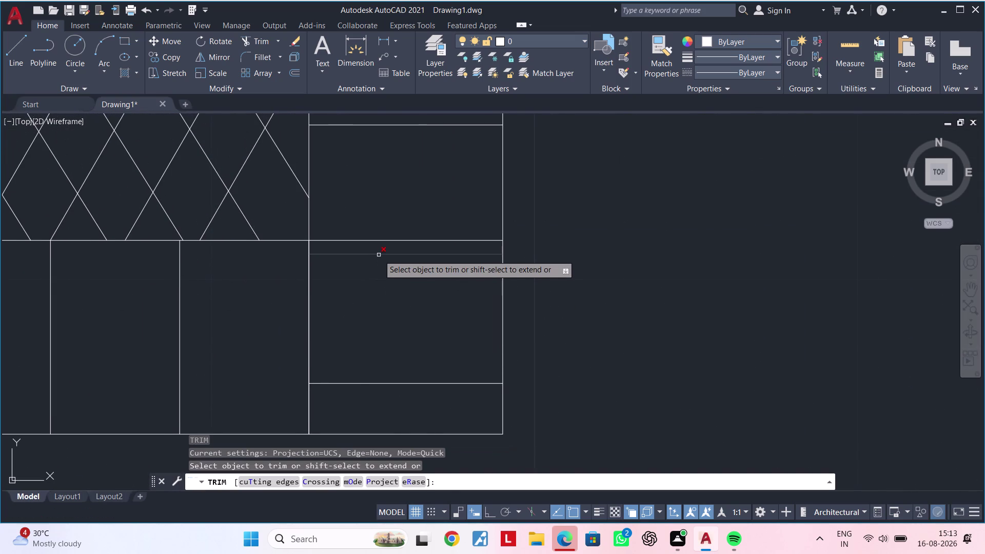
Cancel Trim, then select a stack of short horizontal lines and delete them.
click(379, 255)
scroll(down, 3)
middle_click(392, 308)
click(383, 320)
key(Escape)
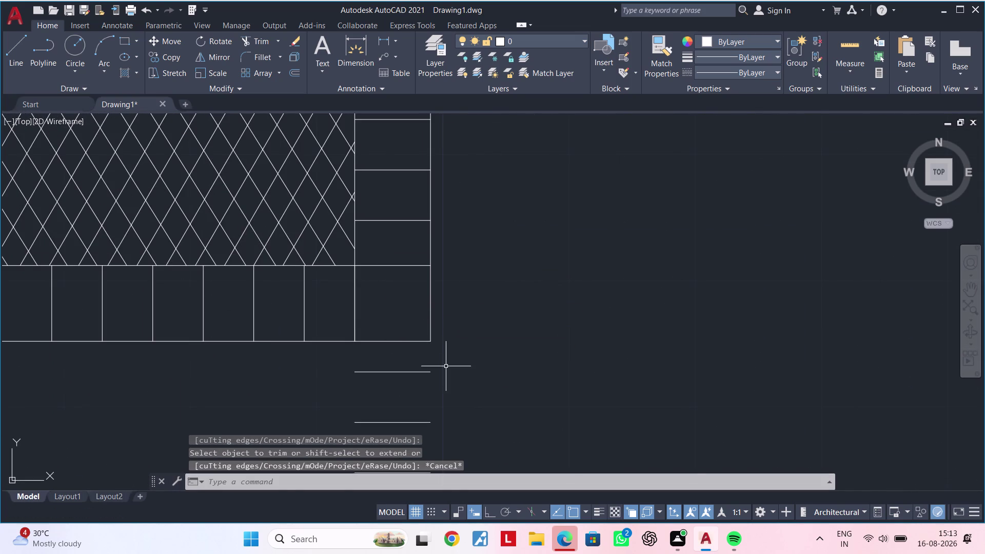
middle_drag(445, 367, 447, 311)
click(440, 318)
click(380, 425)
middle_drag(412, 360, 472, 319)
scroll(down, 3)
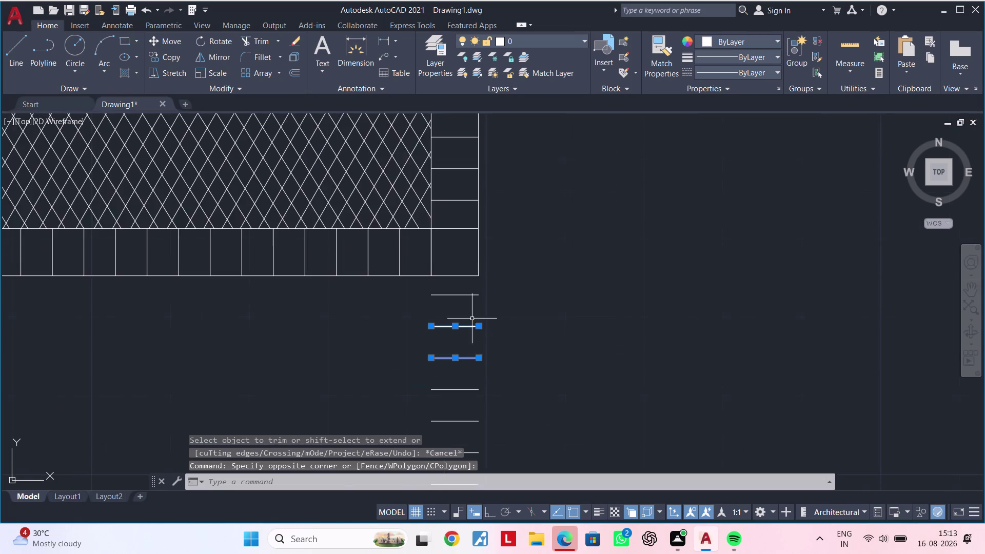
scroll(down, 3)
scroll(up, 3)
drag(493, 299, 489, 306)
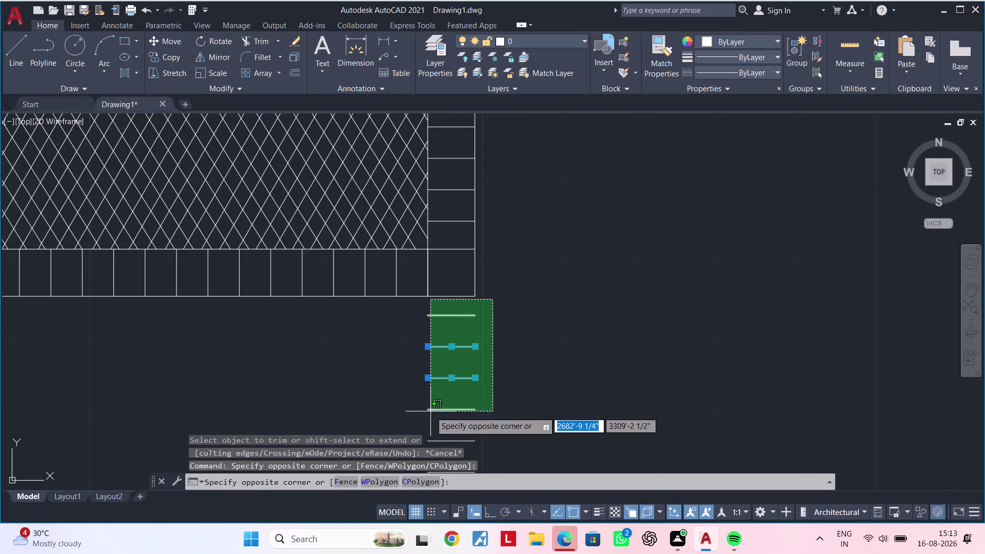
middle_drag(430, 411, 446, 242)
scroll(down, 3)
click(426, 364)
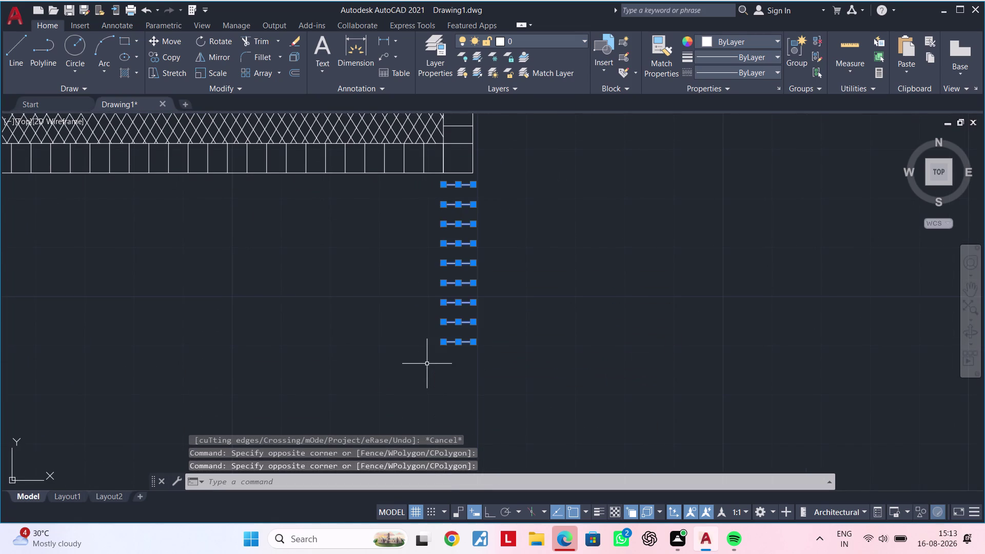
key(Delete)
Clear the selection and bring the right border strip into view.
scroll(down, 3)
middle_drag(457, 313, 487, 393)
middle_drag(495, 351, 533, 379)
key(Escape)
key(Escape)
middle_drag(542, 257, 592, 286)
key(Escape)
key(Escape)
key(Escape)
key(Escape)
key(Escape)
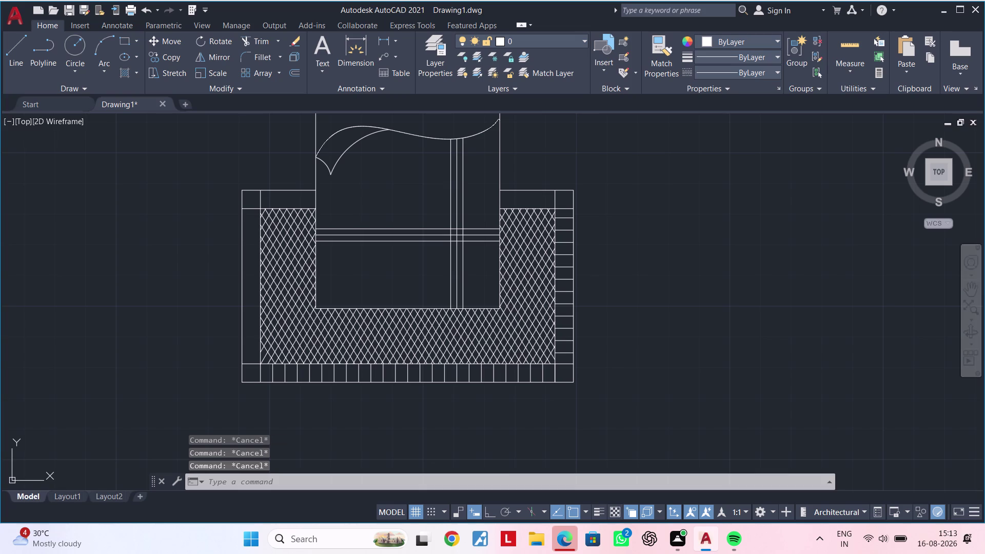
key(Escape)
middle_drag(601, 278, 603, 262)
key(Escape)
key(Escape)
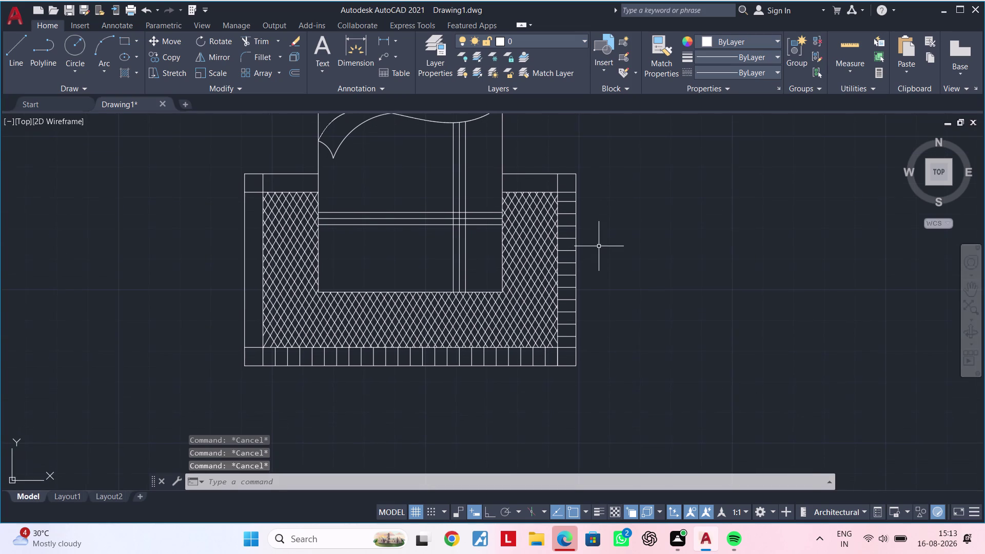
scroll(up, 3)
scroll(down, 3)
middle_drag(582, 255, 597, 254)
key(Escape)
key(Escape)
scroll(up, 3)
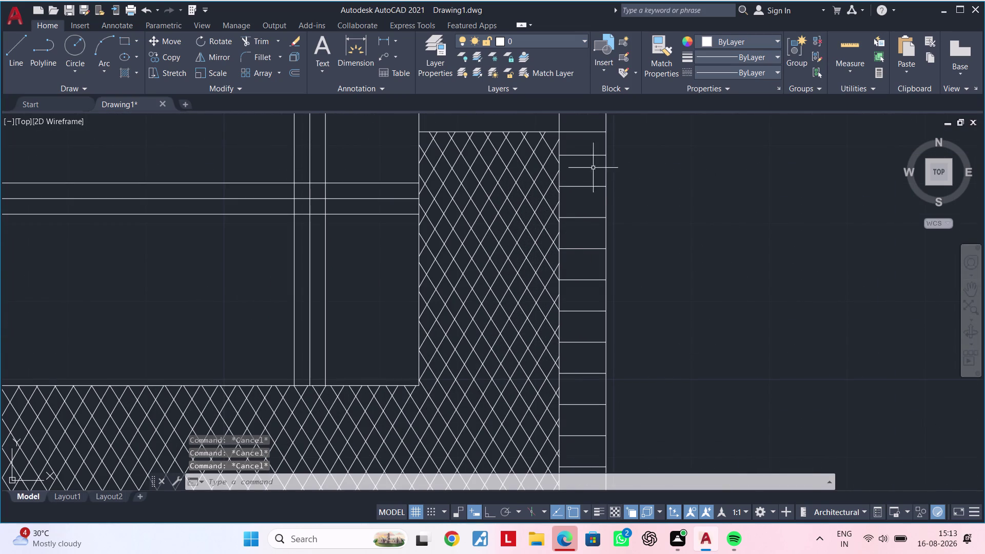
Window-select the twelve short lines in the right border strip and start MIRROR (MI).
click(593, 146)
scroll(down, 3)
middle_drag(583, 320, 587, 265)
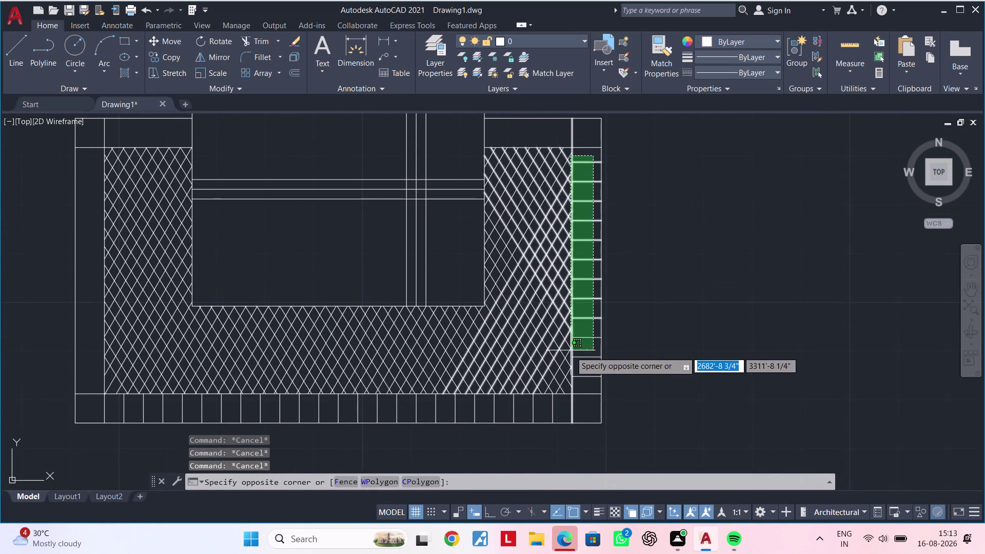
click(579, 384)
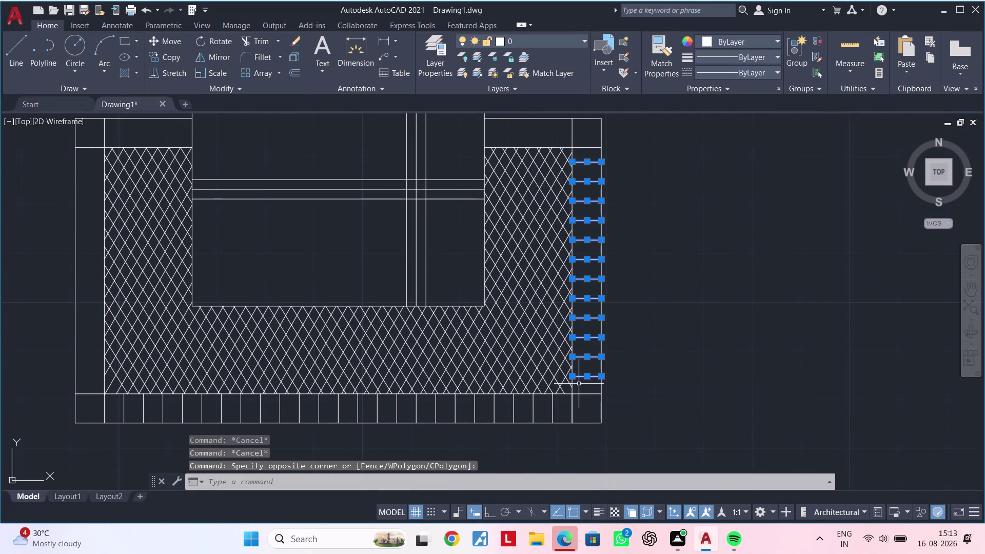
text(mi)
key(space)
scroll(down, 3)
middle_drag(376, 262, 430, 339)
middle_drag(405, 193, 406, 260)
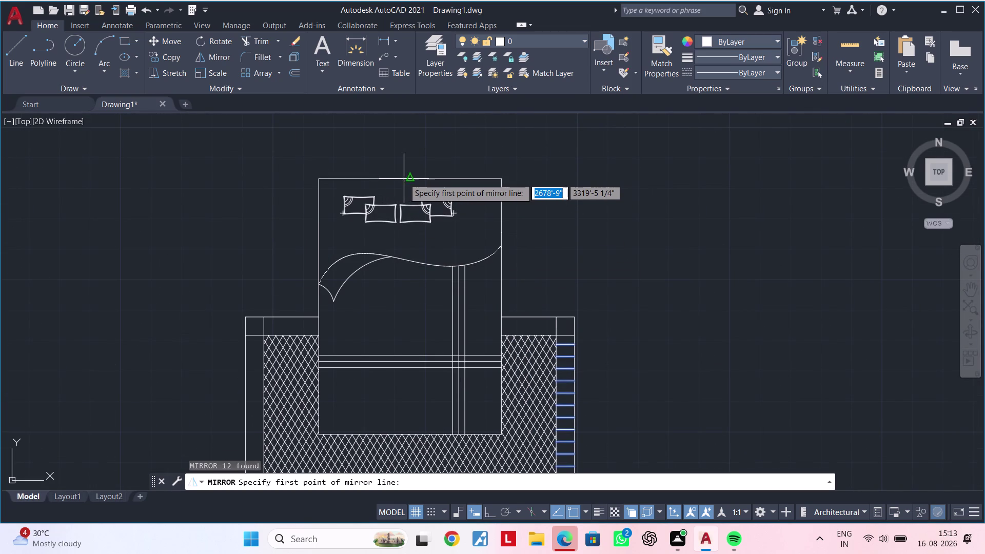
Try a vertical mirror axis from the bed's top centre with Ortho on, then undo and cancel.
click(410, 178)
scroll(down, 3)
middle_drag(419, 293, 411, 195)
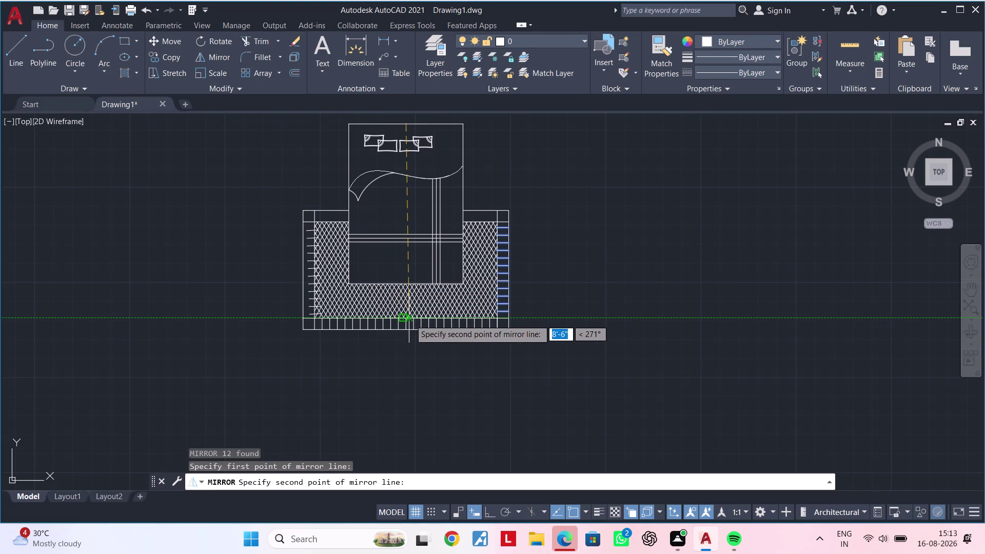
scroll(up, 3)
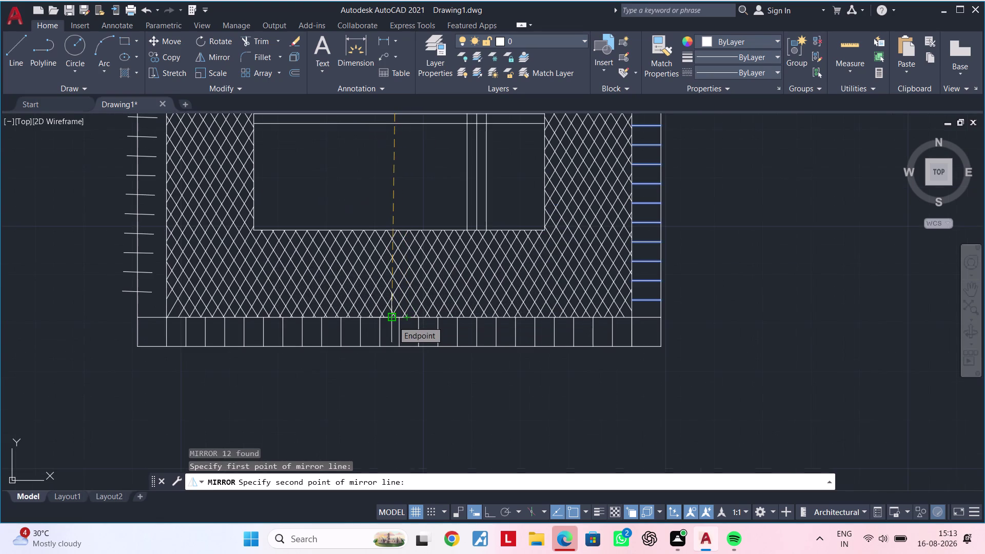
key(F8)
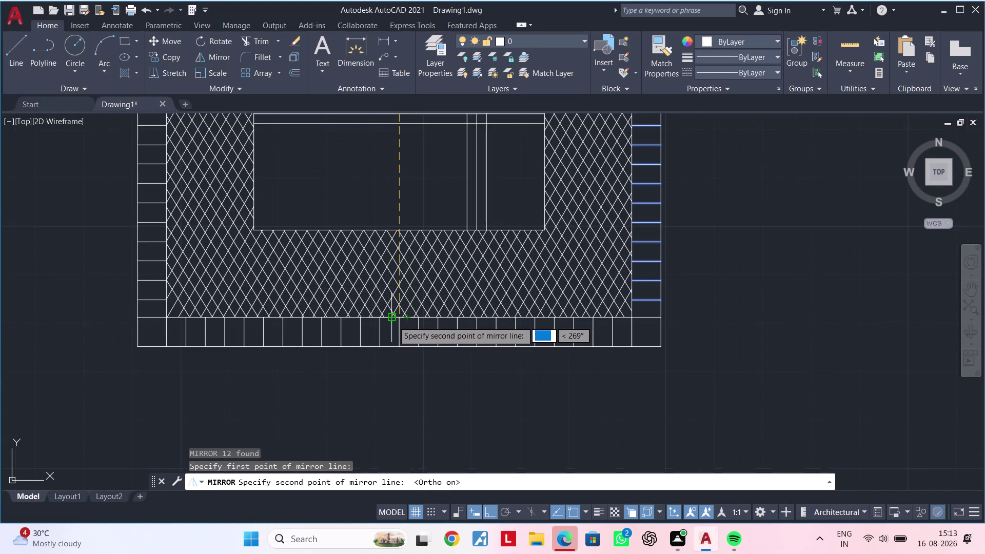
click(393, 321)
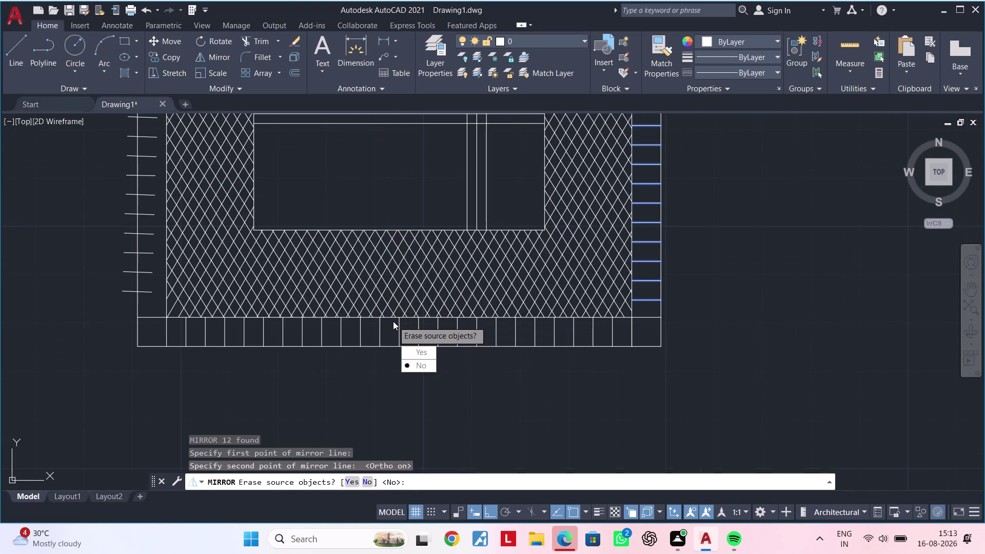
key(ctrl+z)
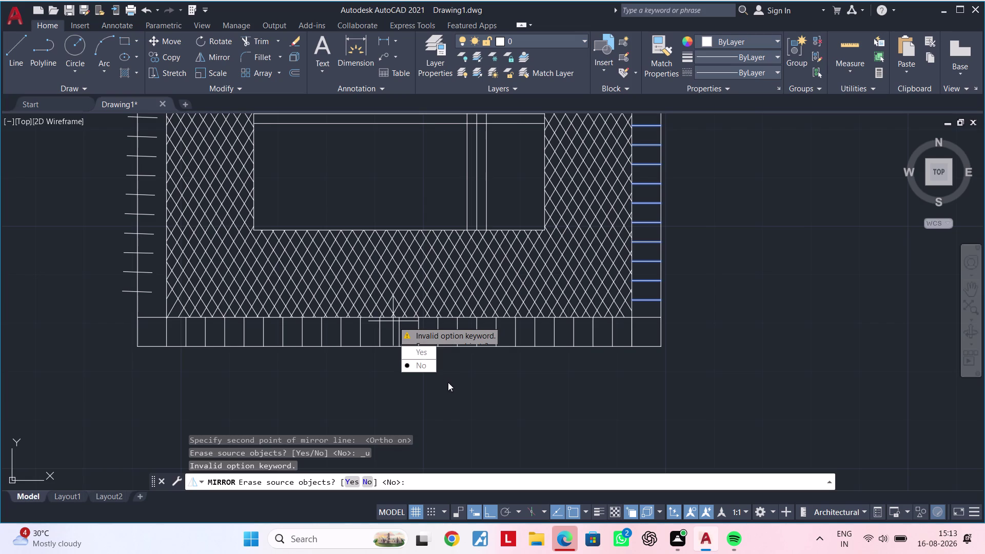
key(Escape)
key(Escape)
Reselect the right strip's short lines and restart MIRROR.
scroll(down, 3)
middle_drag(621, 315, 611, 348)
scroll(up, 3)
click(622, 350)
scroll(down, 3)
middle_drag(606, 193, 608, 213)
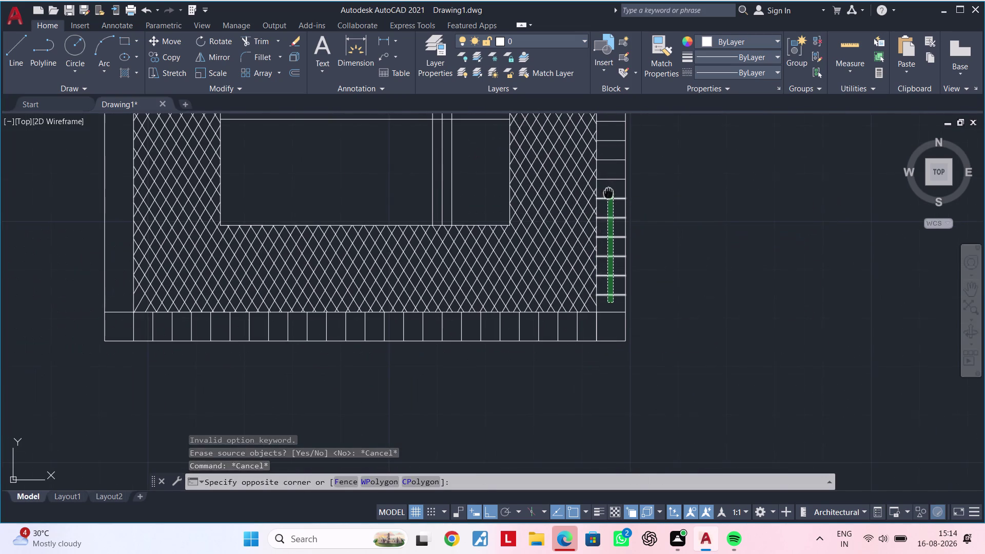
middle_drag(608, 214, 608, 315)
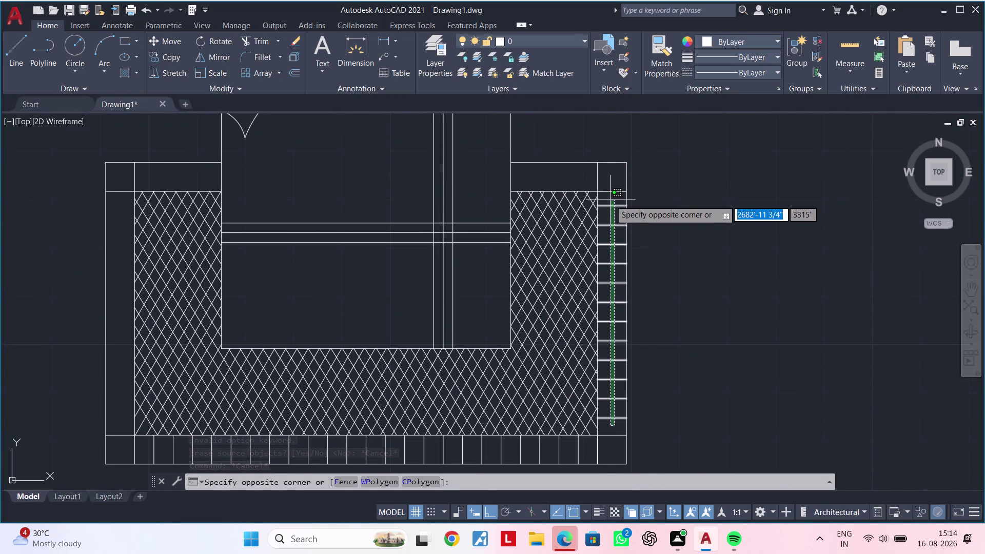
click(610, 200)
middle_click(610, 202)
text(m)
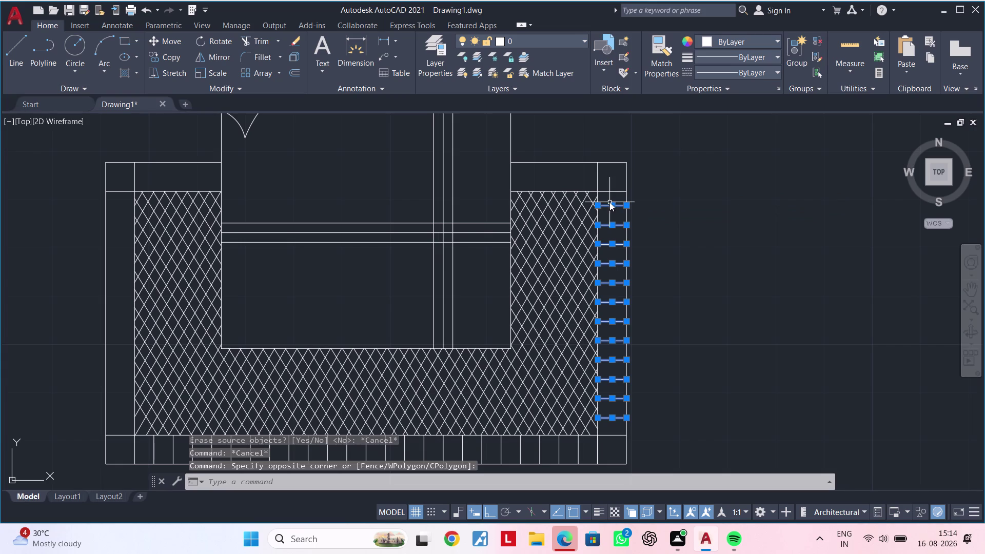
text(i)
key(space)
Set the mirror axis from the bed's top centre straight down to the border's centre.
scroll(down, 3)
middle_drag(363, 187, 381, 251)
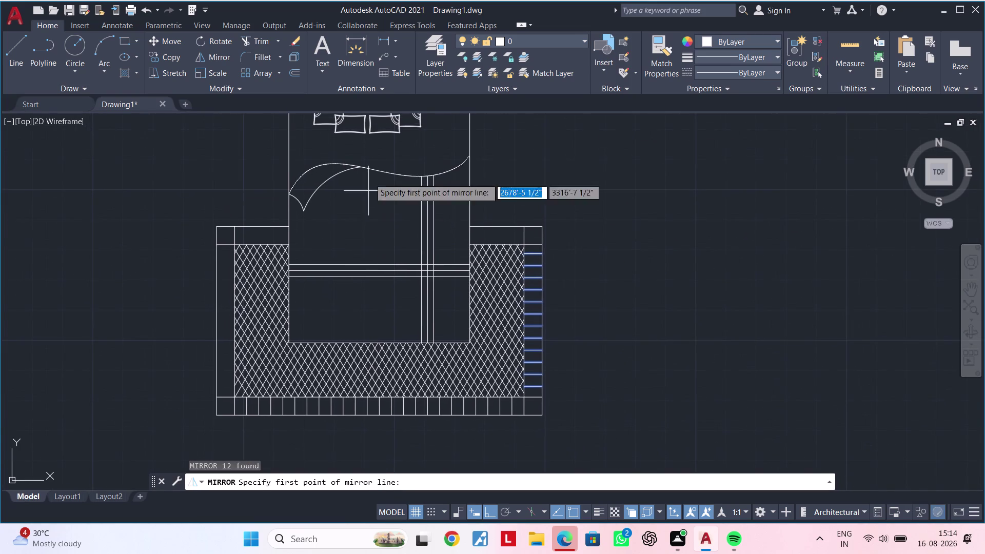
middle_drag(379, 175, 384, 256)
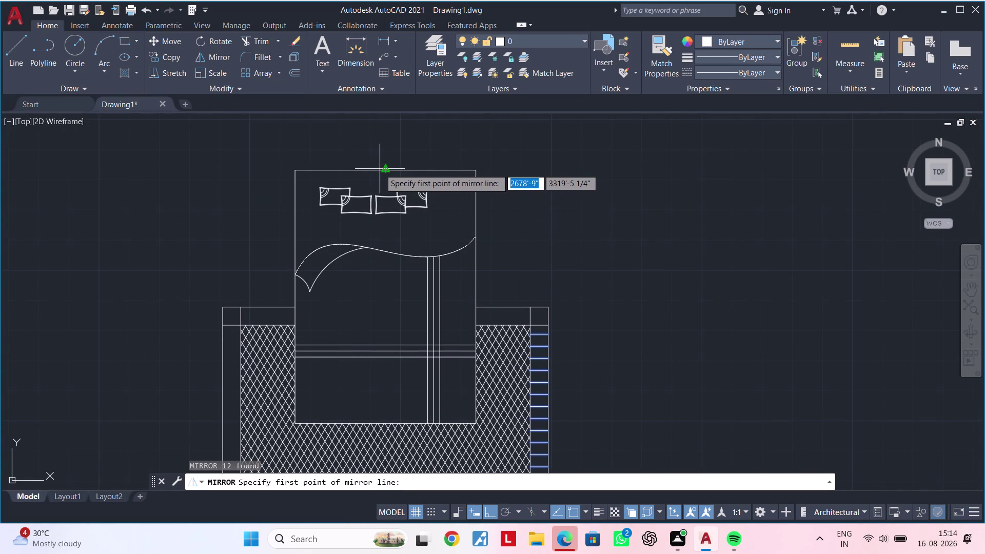
click(385, 169)
middle_drag(375, 248, 394, 84)
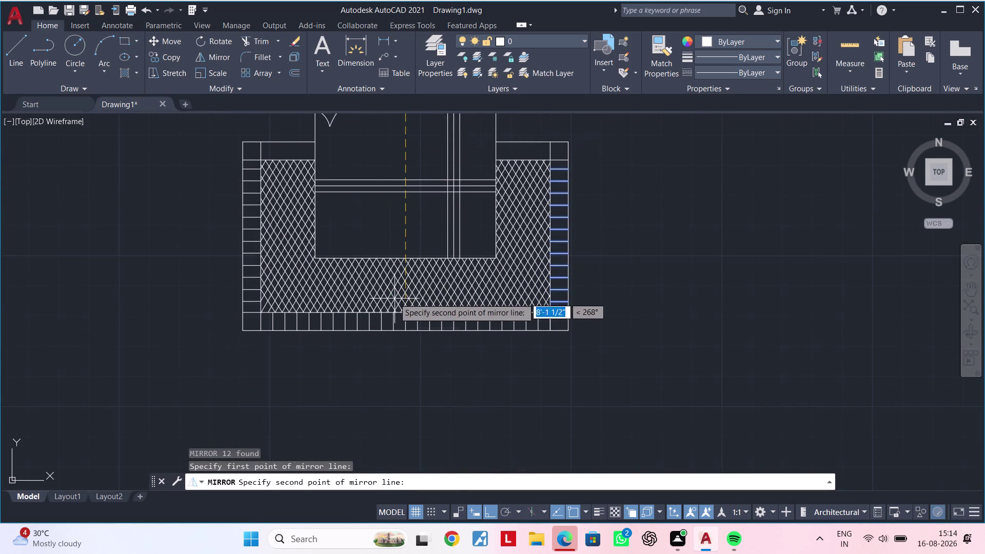
scroll(up, 3)
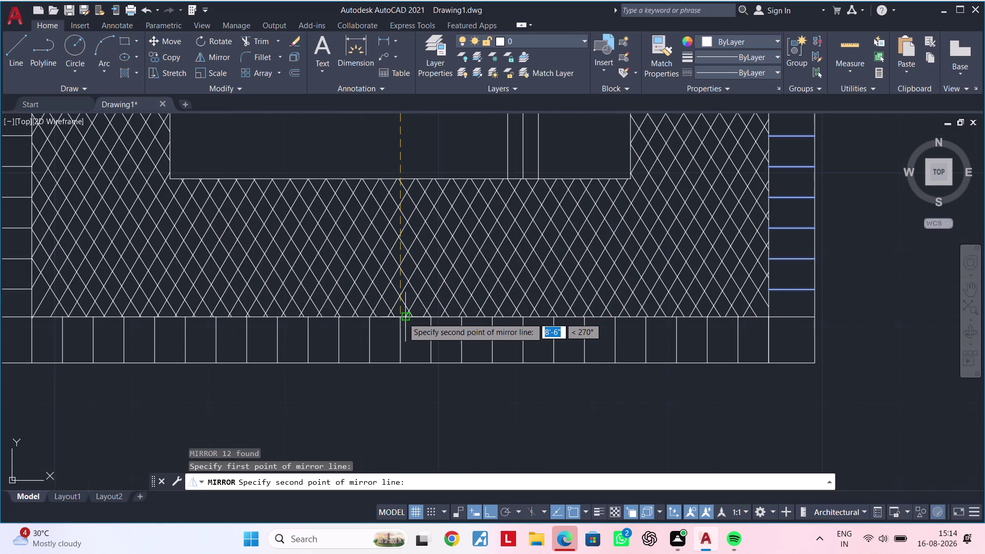
click(397, 319)
scroll(down, 3)
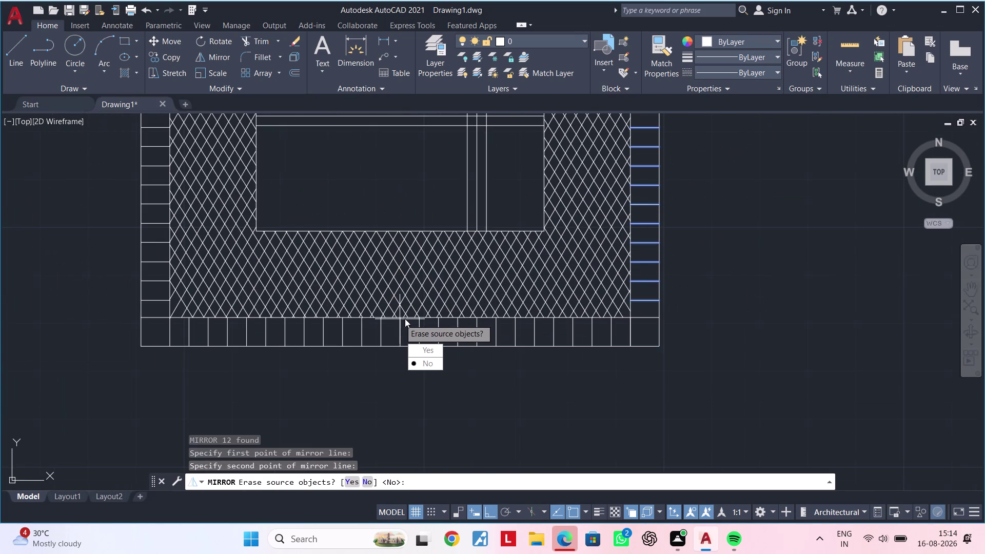
drag(426, 368, 397, 319)
scroll(down, 3)
scroll(up, 3)
middle_drag(429, 382, 554, 382)
Keep the original lines when finishing the mirror, then clear any active command.
key(Escape)
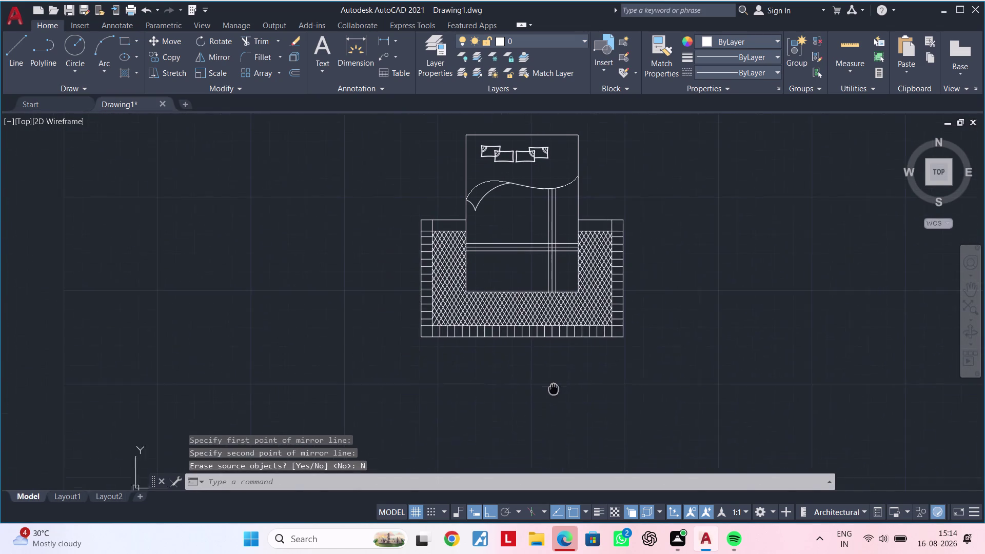
middle_drag(554, 383, 554, 380)
key(Escape)
key(Escape)
key(Escape)
middle_drag(577, 375, 515, 386)
key(Escape)
key(Escape)
scroll(up, 3)
middle_drag(472, 363, 497, 359)
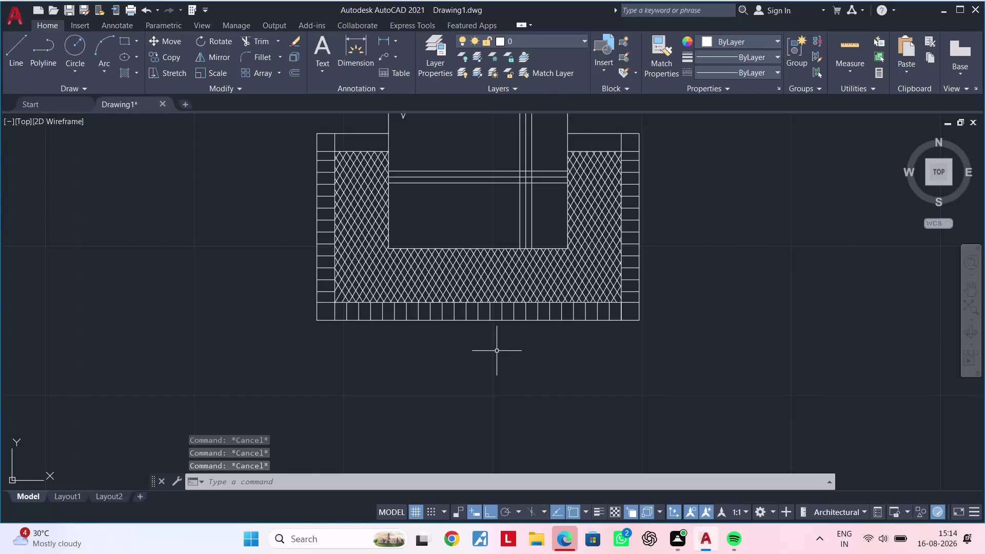
Bring the lower corner of the left border strip into view and clear active commands.
scroll(up, 3)
middle_drag(318, 293, 397, 326)
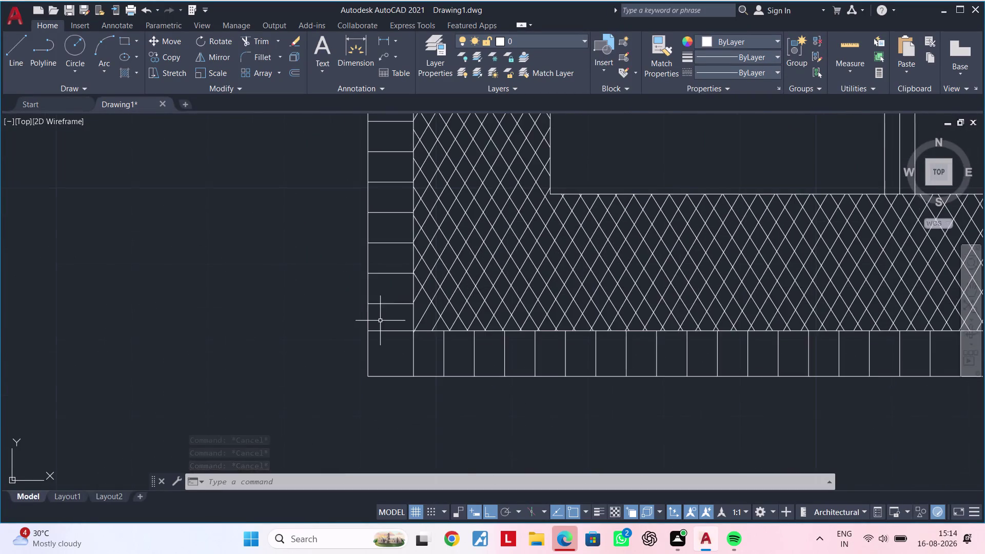
scroll(up, 3)
middle_drag(405, 318, 384, 351)
key(Escape)
key(Escape)
key(Escape)
Draw a short horizontal line inside a left border cell.
key(l)
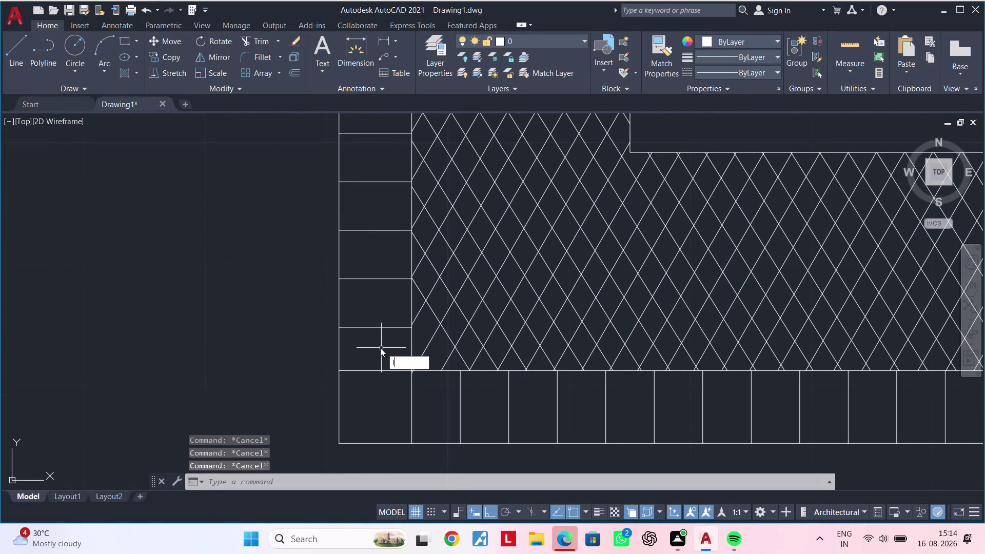
key(space)
scroll(up, 3)
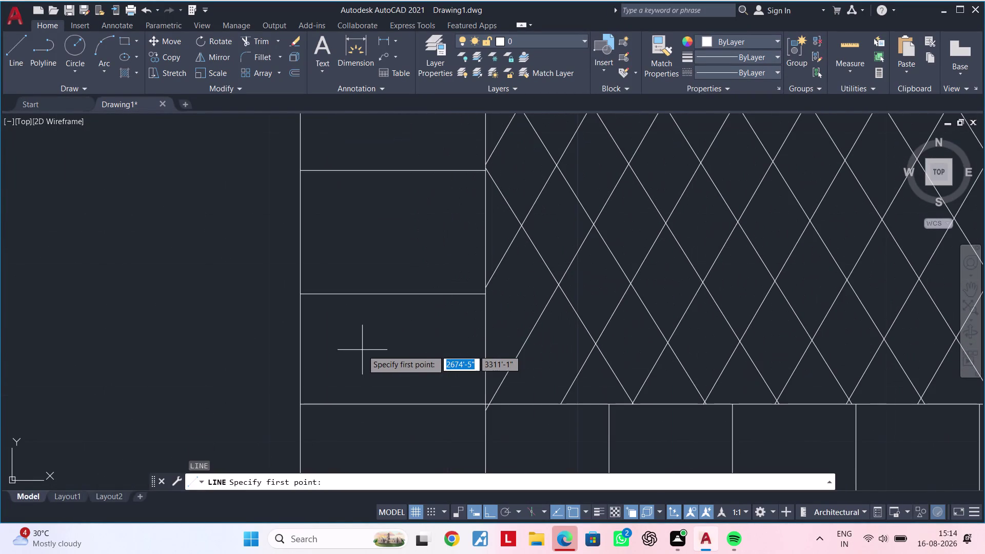
click(350, 349)
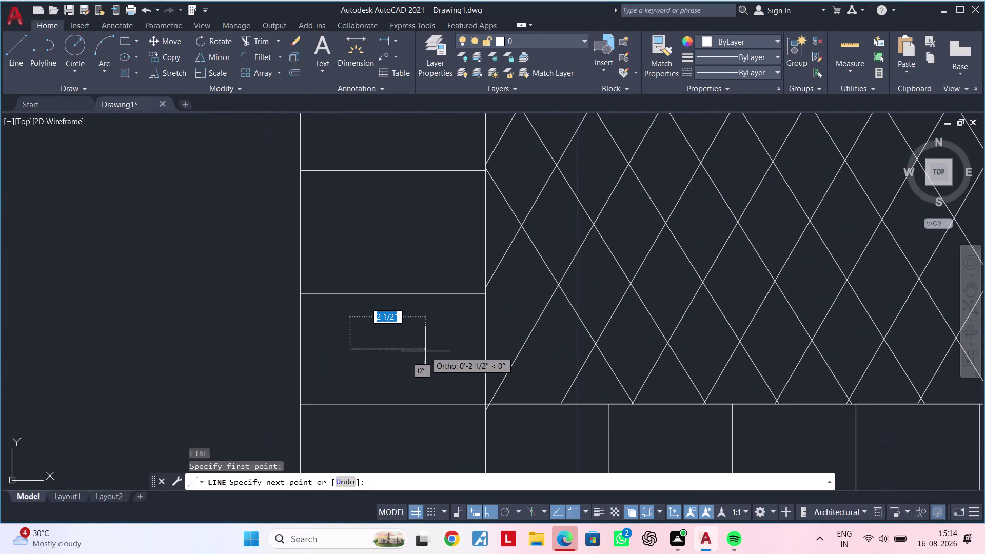
click(431, 351)
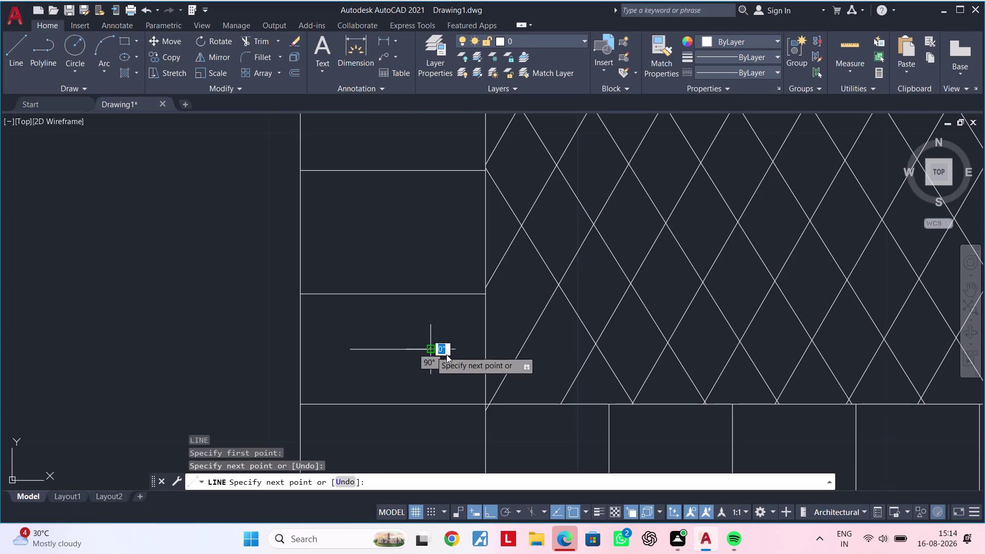
key(Escape)
key(Escape)
Select the new short line and start Copy (CO).
middle_drag(431, 364, 431, 376)
key(Escape)
key(Escape)
click(408, 361)
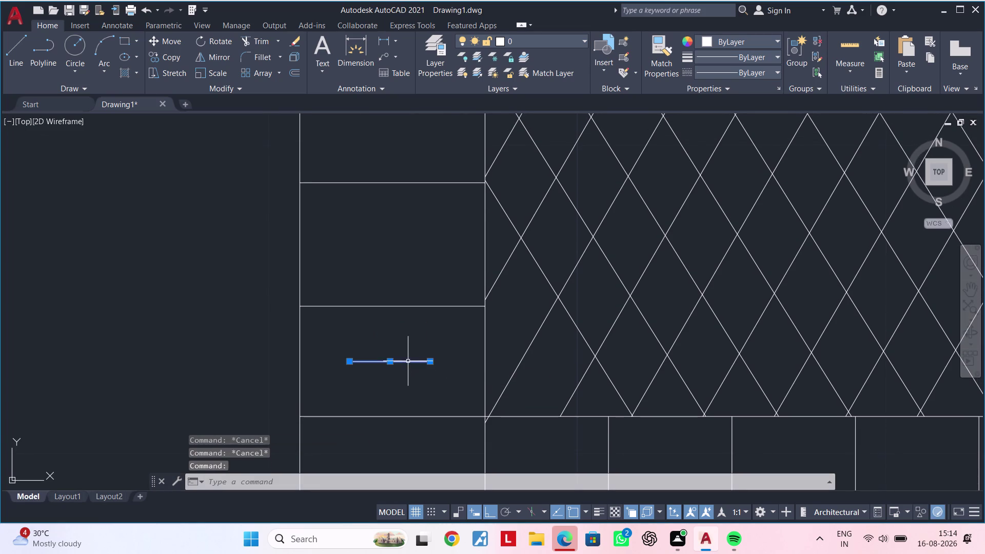
text(co)
key(space)
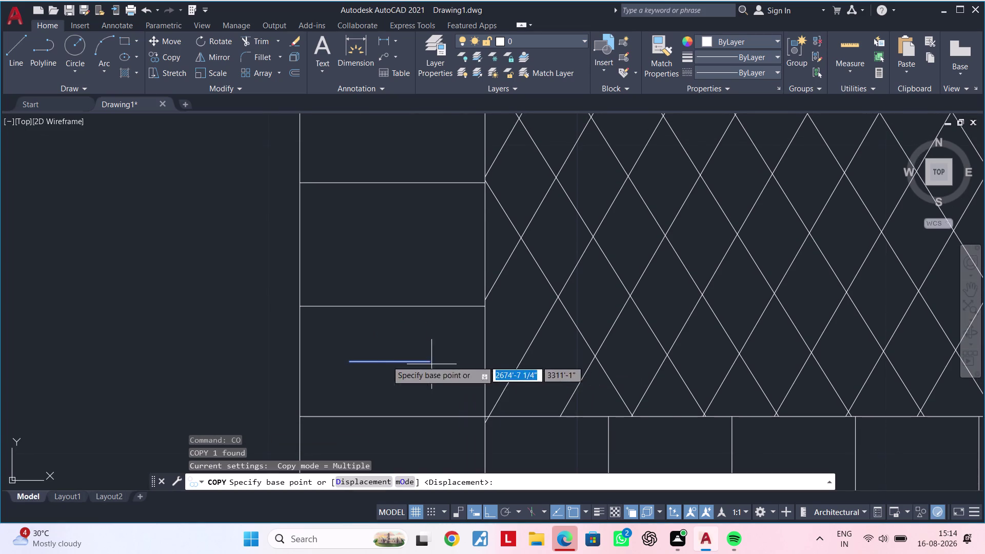
Cancel the first attempt, reselect the short horizontal line and start a multiple copy from the compartment edge.
click(301, 363)
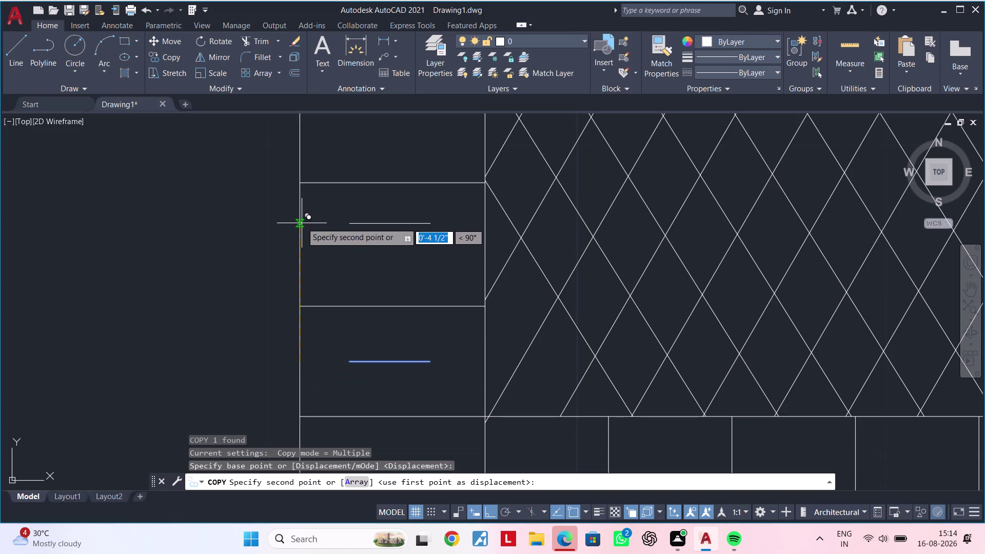
key(Escape)
key(Escape)
click(452, 348)
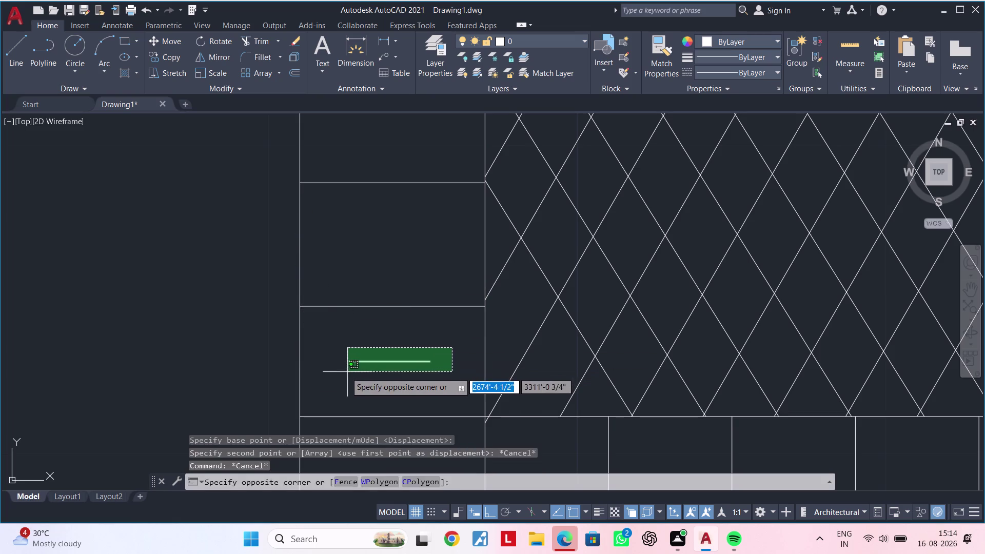
click(339, 373)
text(co)
key(space)
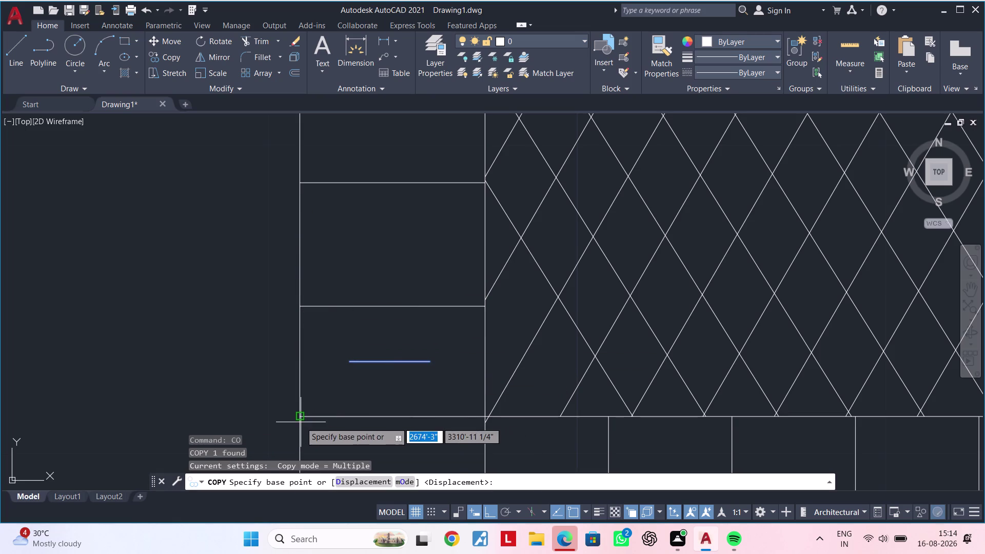
click(300, 418)
Copy the short line into the first compartments along the left storage strip.
click(300, 306)
middle_drag(307, 262, 307, 275)
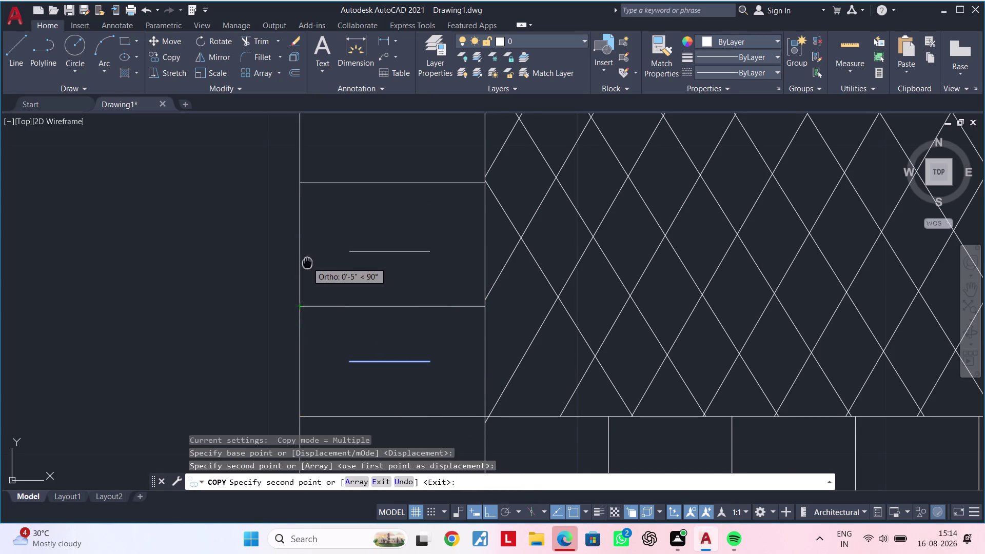
middle_drag(307, 274, 299, 391)
click(292, 308)
scroll(down, 3)
middle_drag(291, 270, 291, 277)
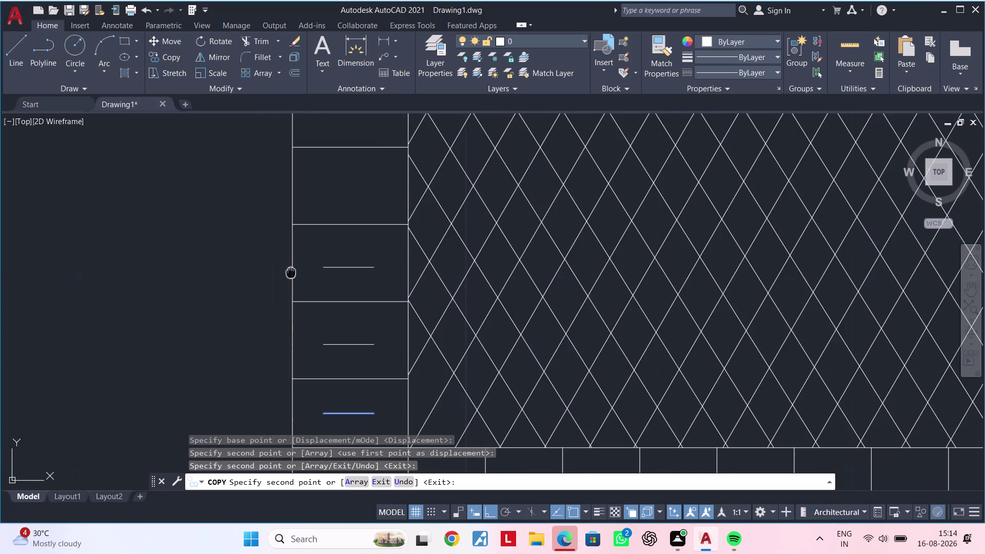
middle_drag(291, 277, 297, 347)
click(296, 302)
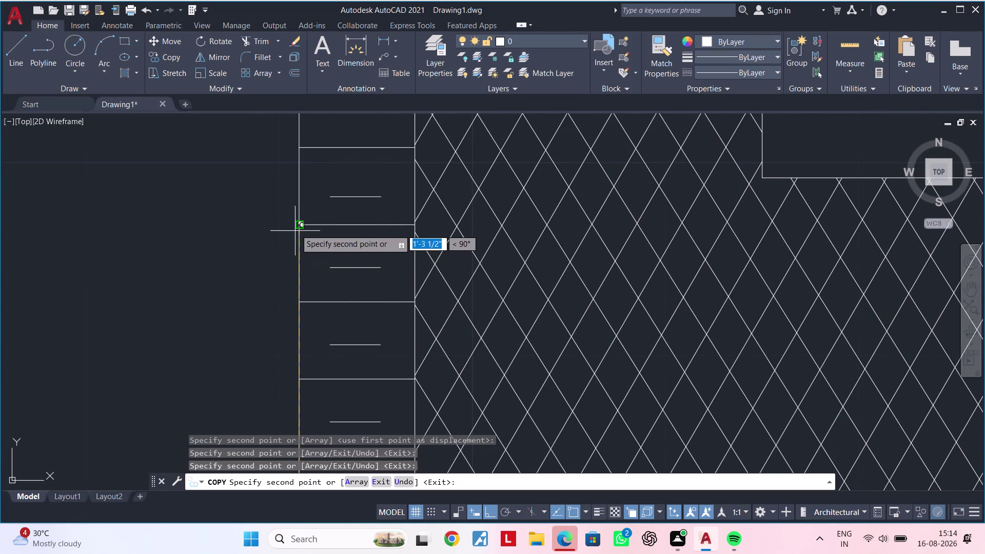
click(295, 227)
middle_drag(314, 240, 307, 381)
click(292, 287)
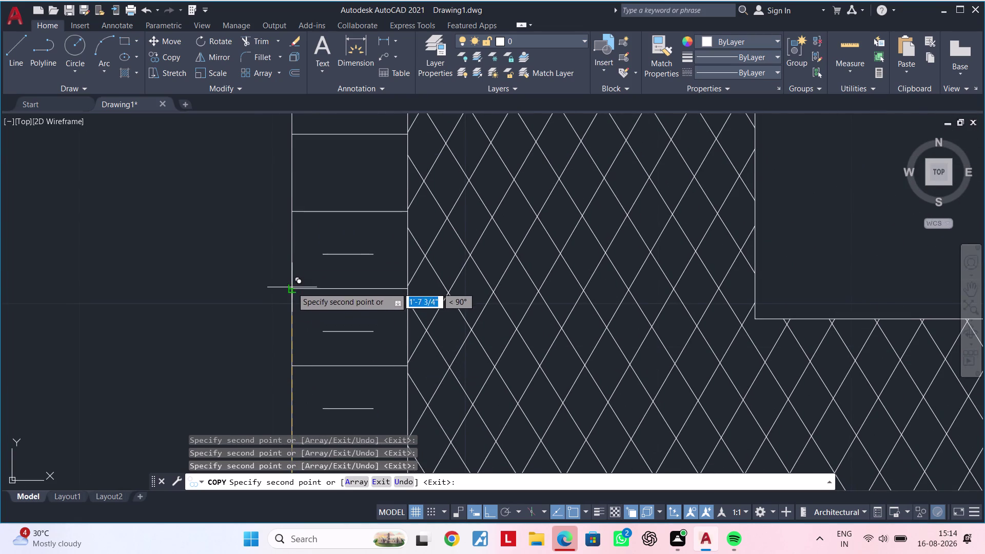
click(292, 213)
Continue the copies up the left strip through its top compartment.
middle_drag(312, 203, 296, 377)
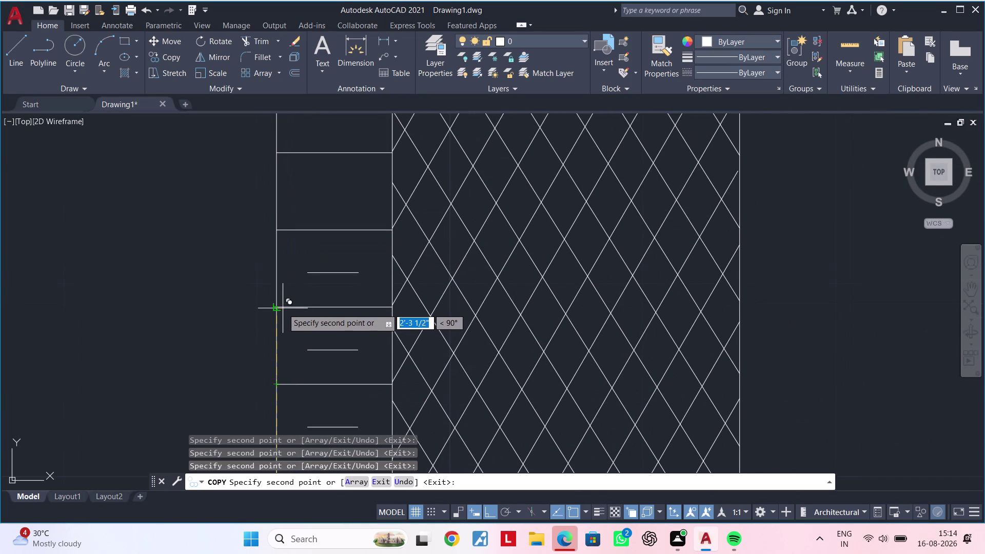
click(277, 305)
click(274, 230)
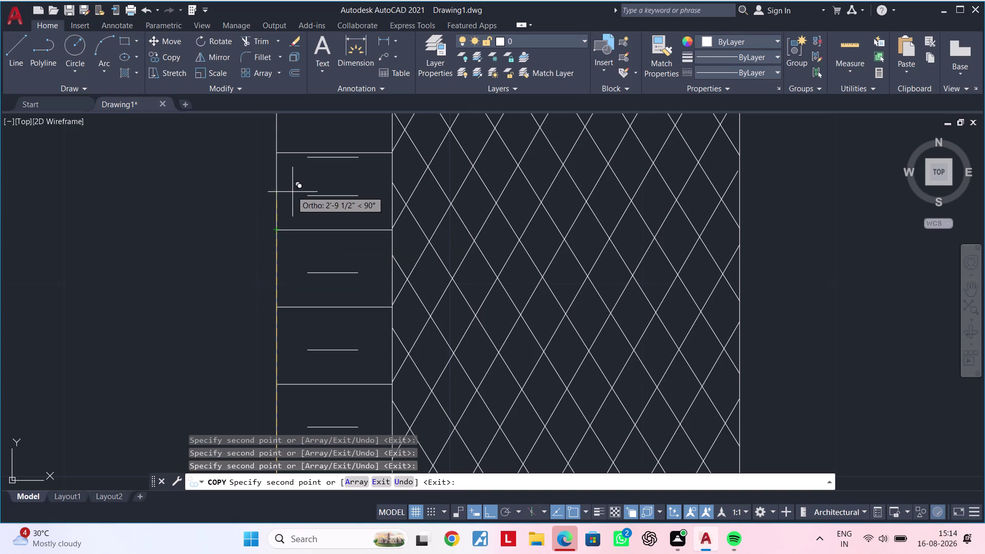
middle_drag(291, 195, 280, 344)
click(266, 297)
middle_drag(278, 275, 278, 352)
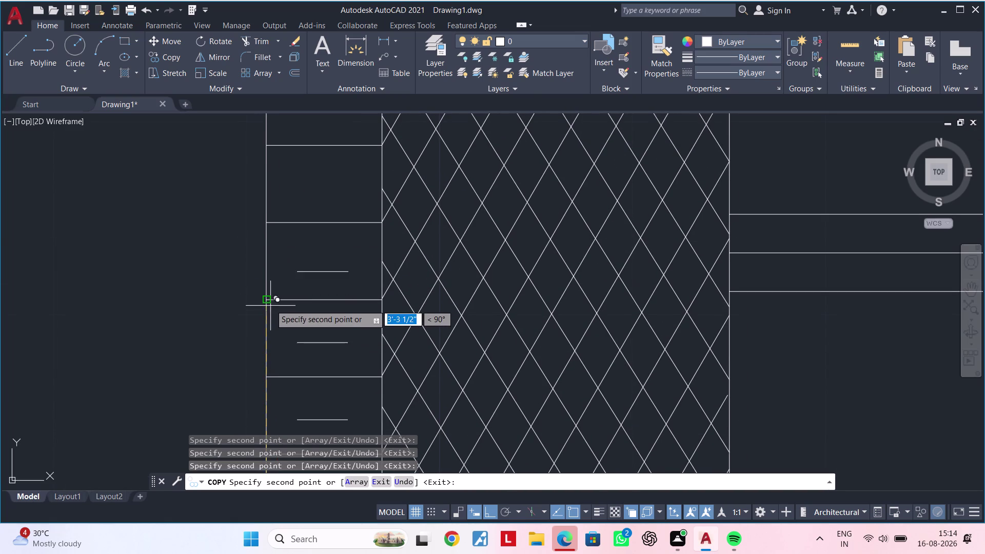
click(269, 302)
click(264, 226)
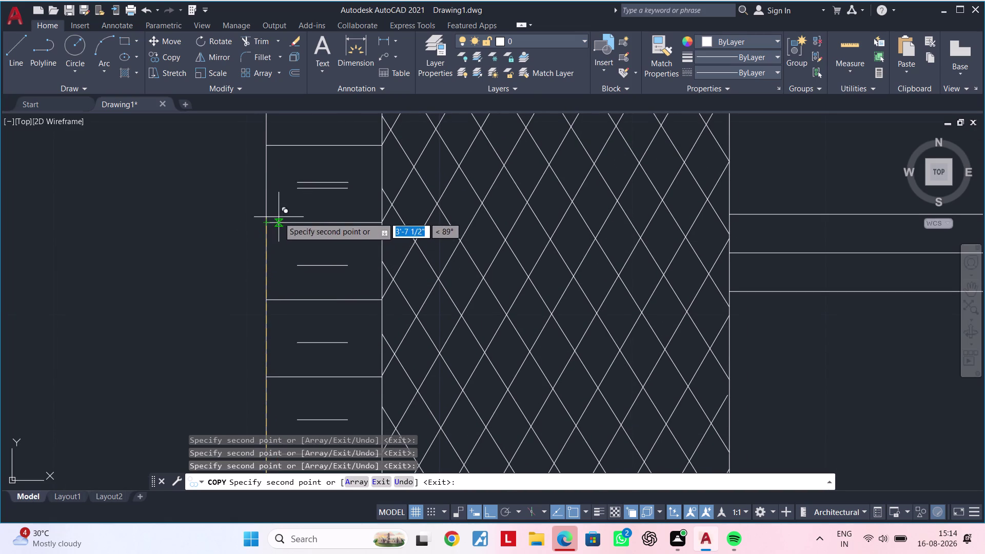
middle_drag(279, 222, 262, 384)
click(252, 308)
scroll(down, 3)
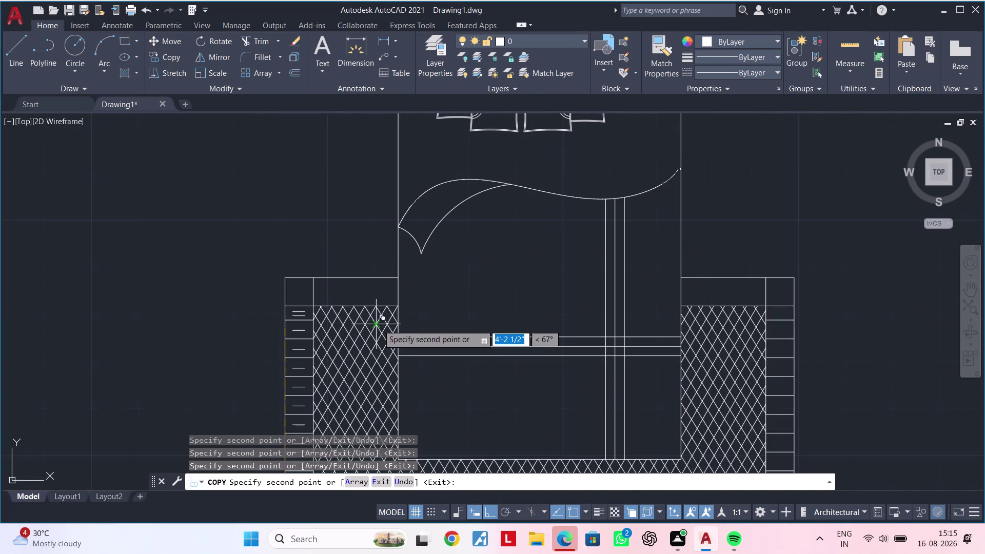
Turn Ortho off and copy the line into the first right-strip compartments.
middle_drag(463, 333, 160, 280)
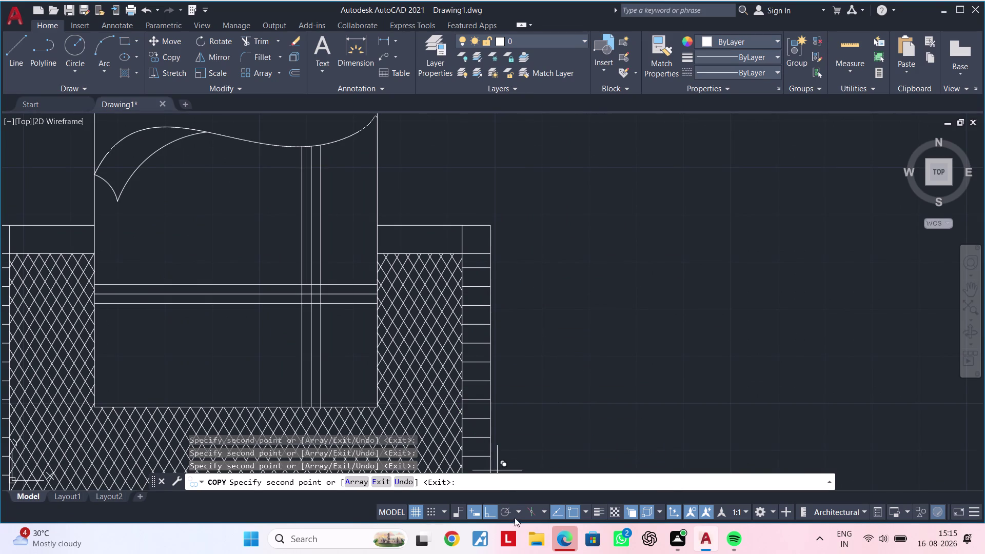
click(490, 516)
scroll(up, 3)
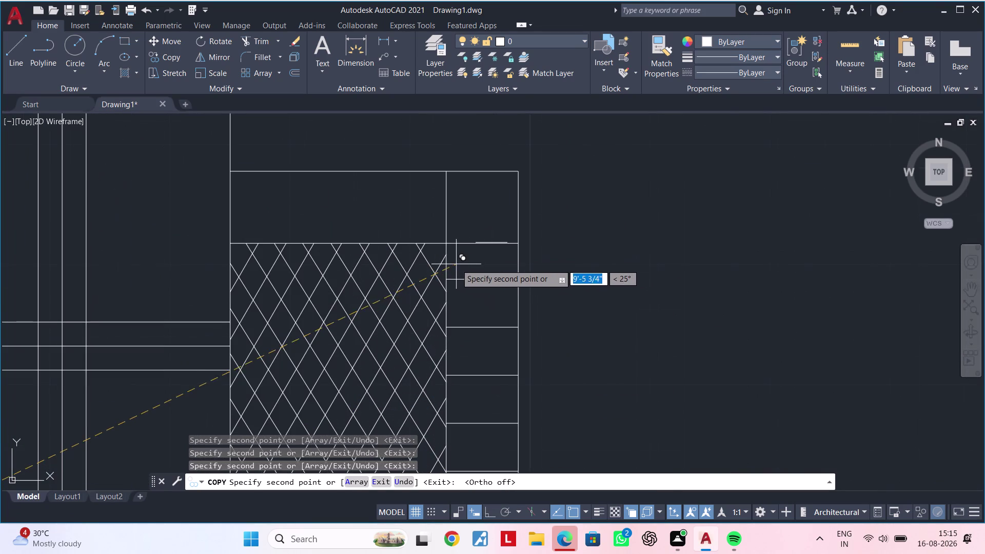
click(447, 279)
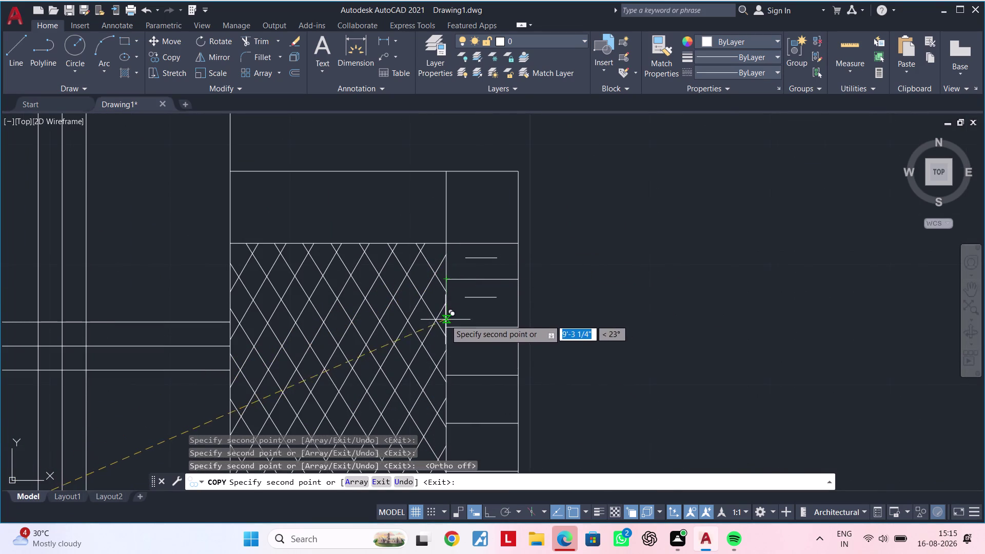
scroll(up, 3)
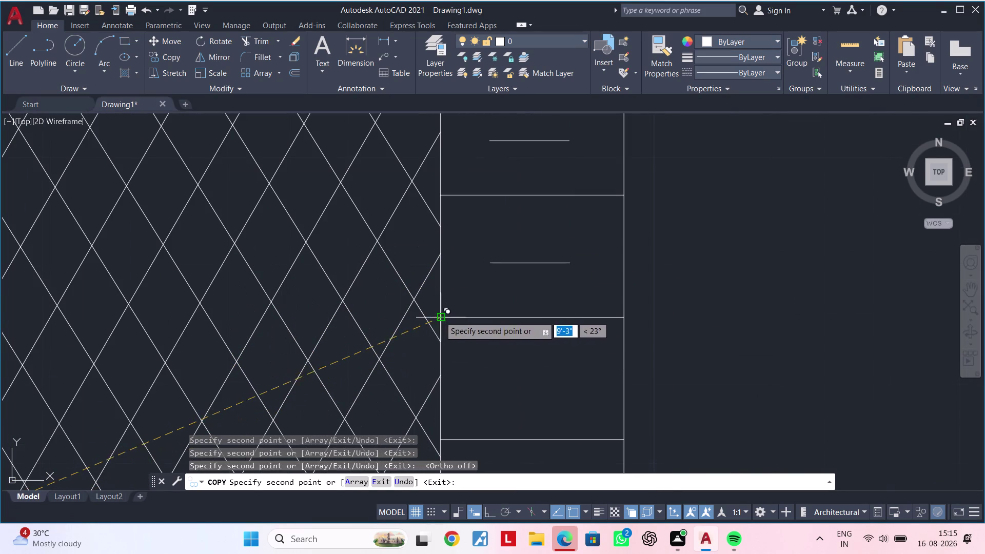
click(439, 316)
scroll(down, 3)
middle_drag(463, 373, 453, 234)
click(441, 287)
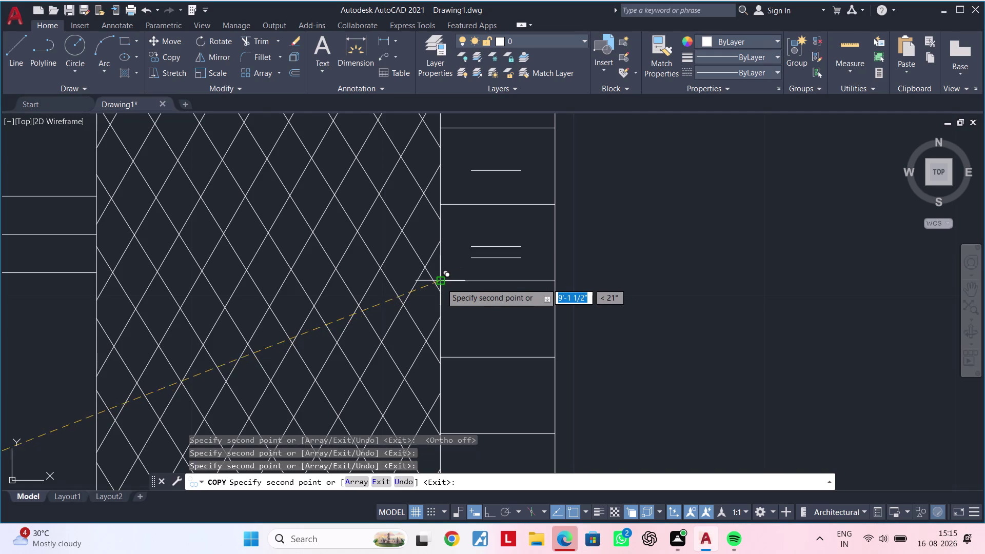
middle_drag(459, 329, 458, 288)
scroll(up, 3)
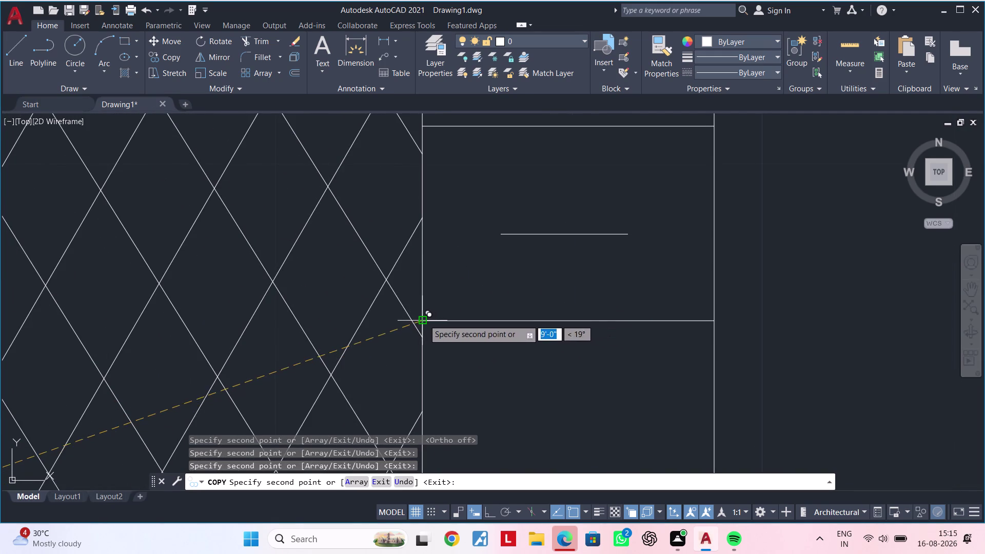
click(424, 319)
scroll(down, 3)
middle_drag(450, 375, 446, 204)
click(433, 296)
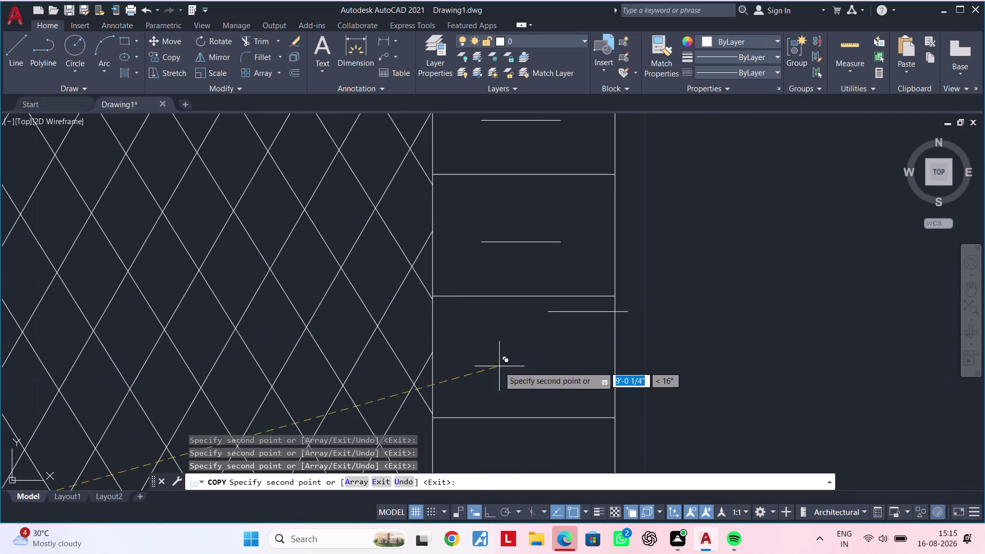
Fill the remaining right-strip compartments down to the lowest one.
middle_drag(493, 359, 453, 189)
scroll(up, 3)
click(396, 242)
scroll(down, 3)
middle_click(500, 110)
scroll(up, 3)
middle_drag(476, 390, 474, 196)
click(435, 208)
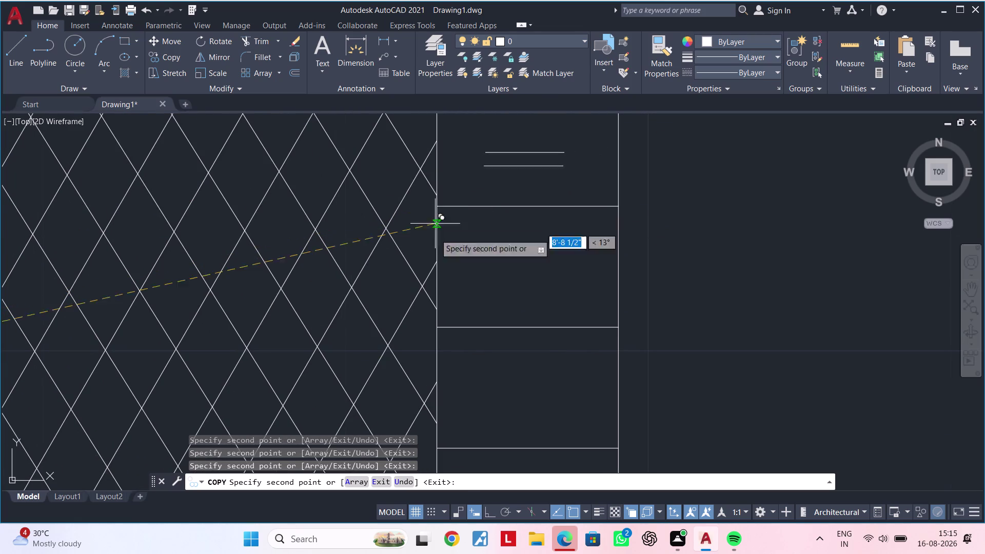
click(435, 332)
scroll(down, 3)
middle_drag(501, 331, 497, 83)
scroll(up, 3)
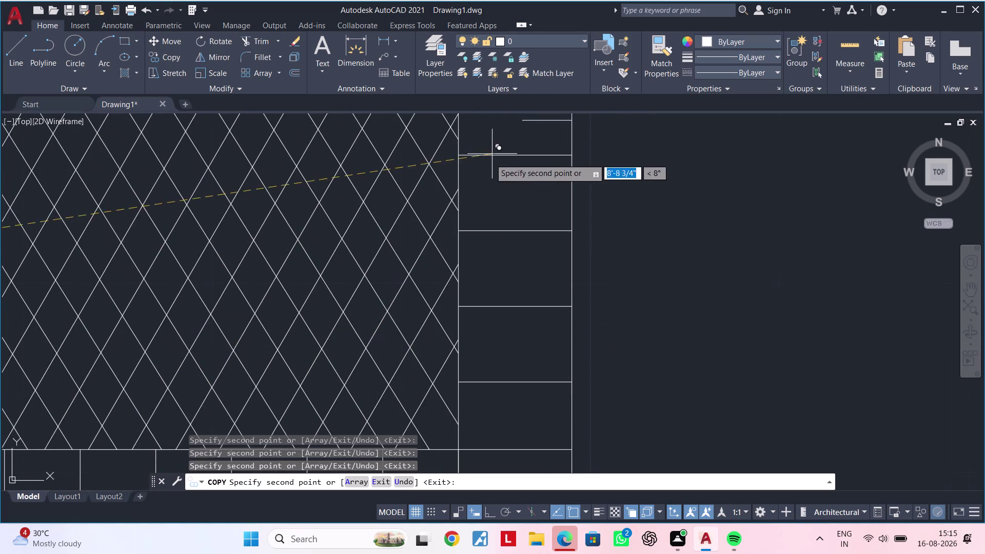
middle_drag(480, 145, 437, 330)
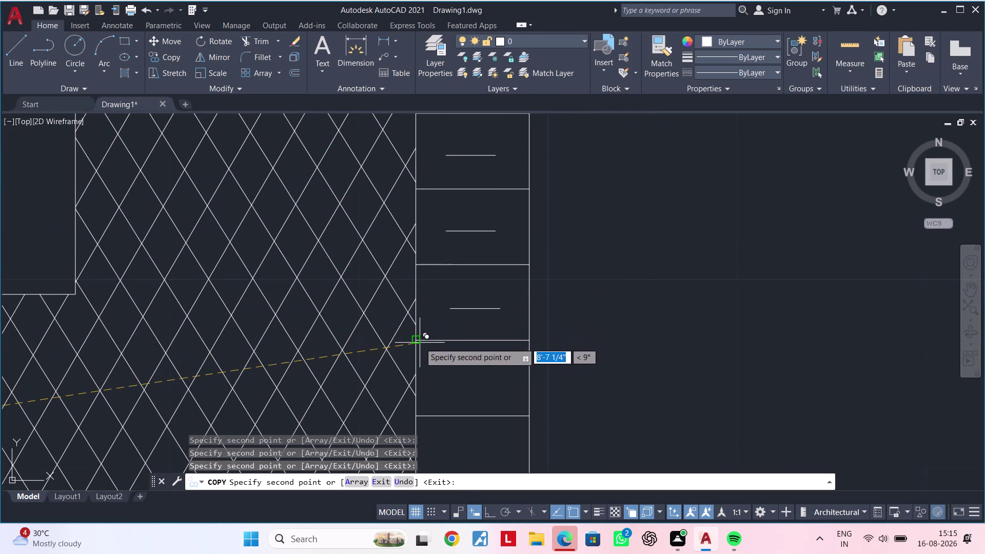
click(416, 341)
middle_drag(451, 343, 488, 161)
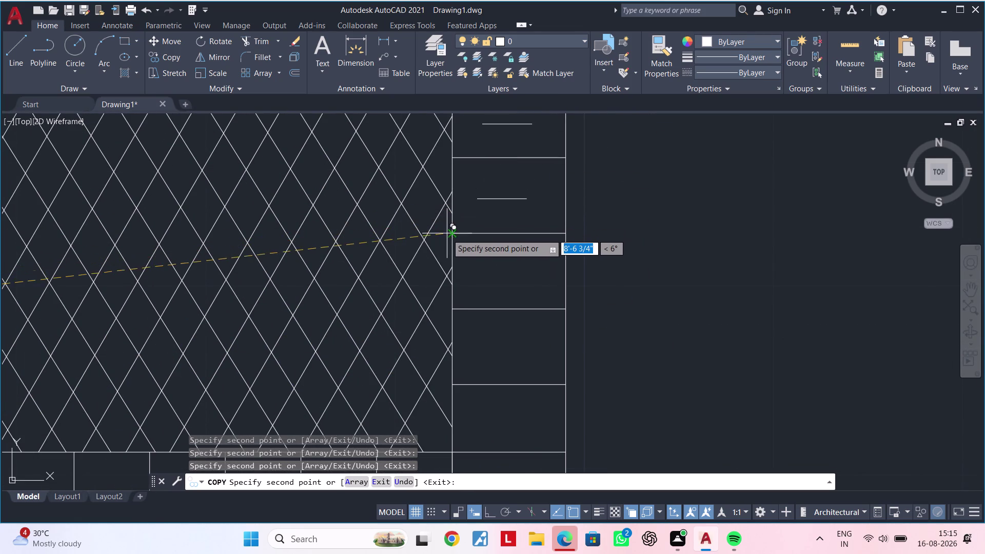
click(451, 234)
middle_drag(488, 265, 509, 154)
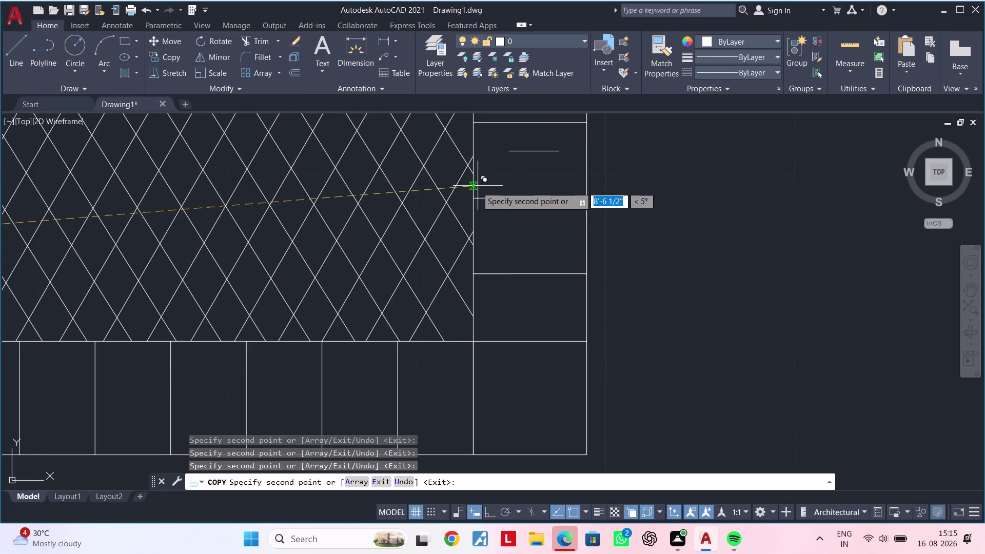
click(469, 202)
click(472, 272)
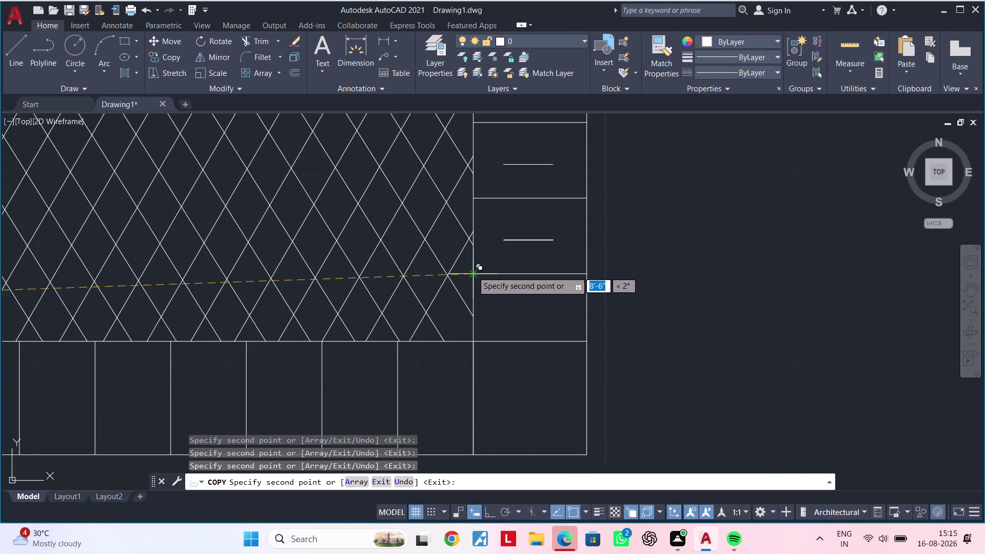
click(471, 342)
scroll(down, 3)
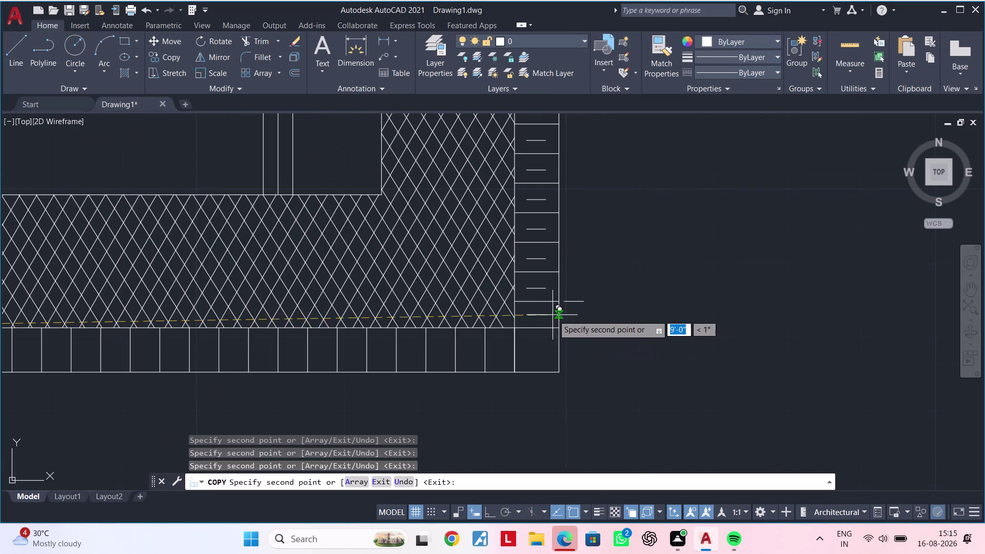
middle_drag(555, 309, 850, 272)
End the copy command and clear any leftover commands.
key(Escape)
key(Escape)
middle_drag(490, 300, 725, 259)
key(Escape)
key(Escape)
key(Escape)
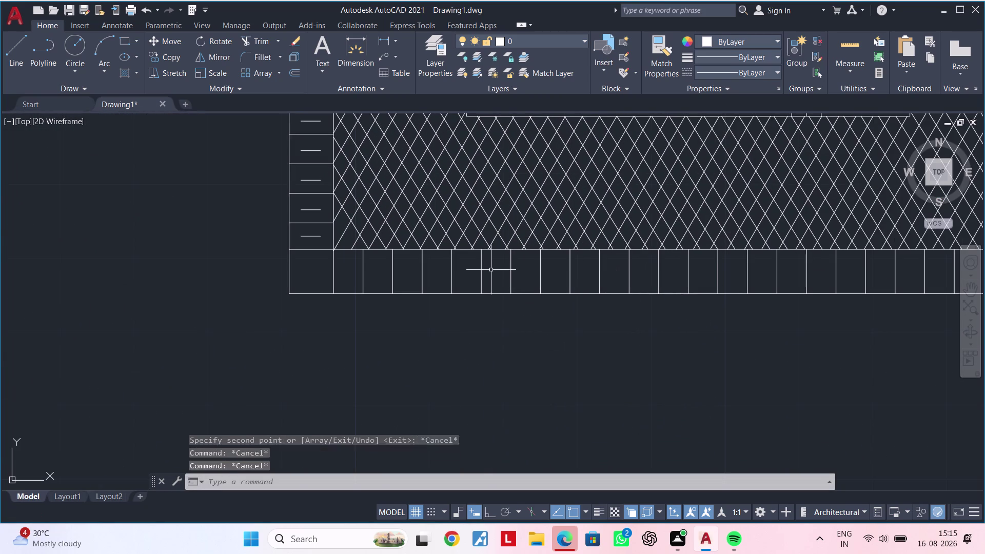
Draw a short vertical line in the first cell of the bottom strip.
key(Escape)
text(l)
key(space)
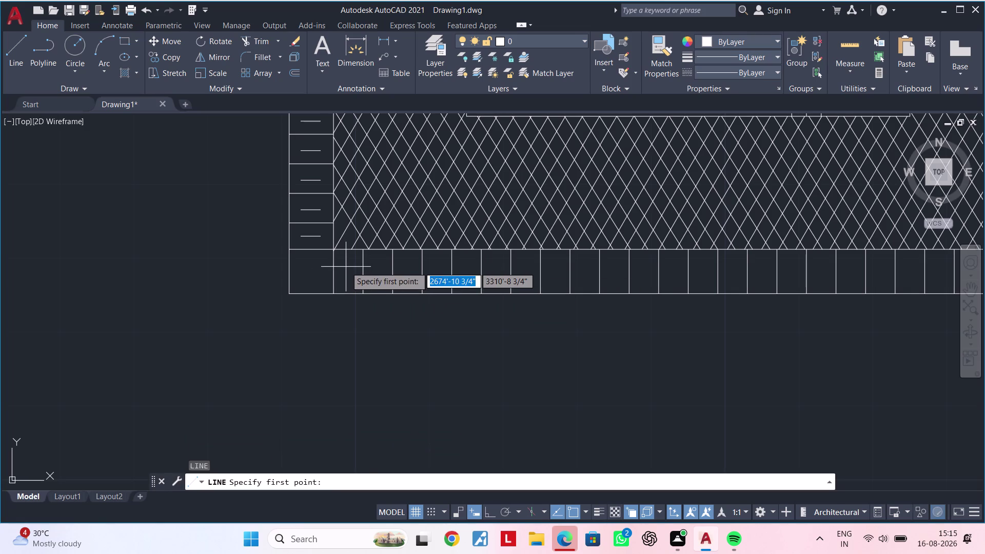
scroll(up, 3)
click(345, 263)
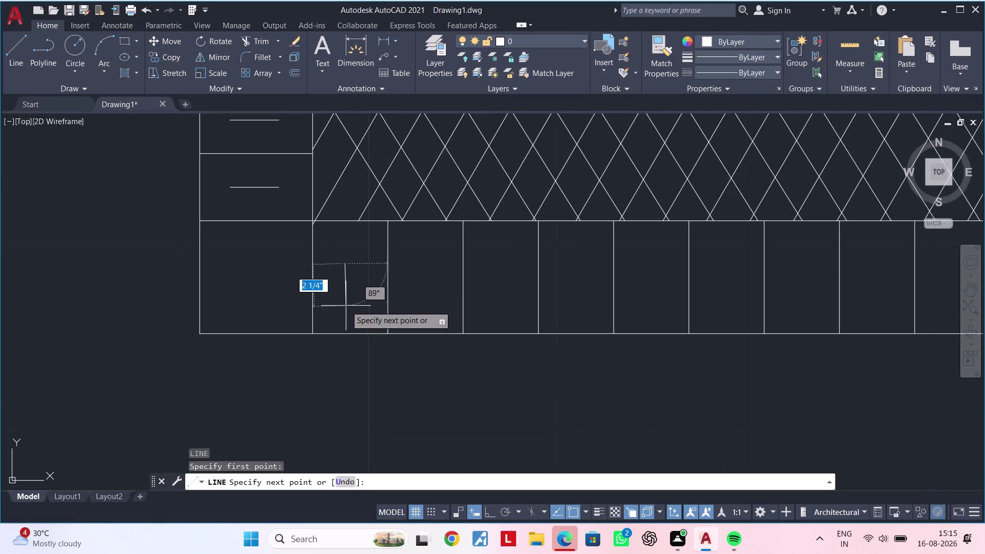
click(488, 508)
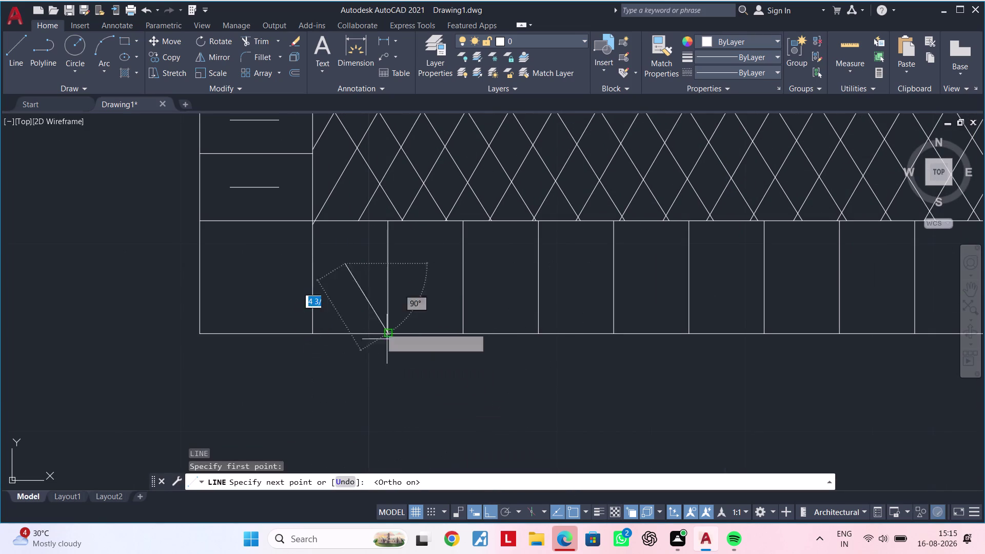
click(352, 306)
key(Escape)
key(Escape)
middle_drag(368, 296, 372, 273)
key(Escape)
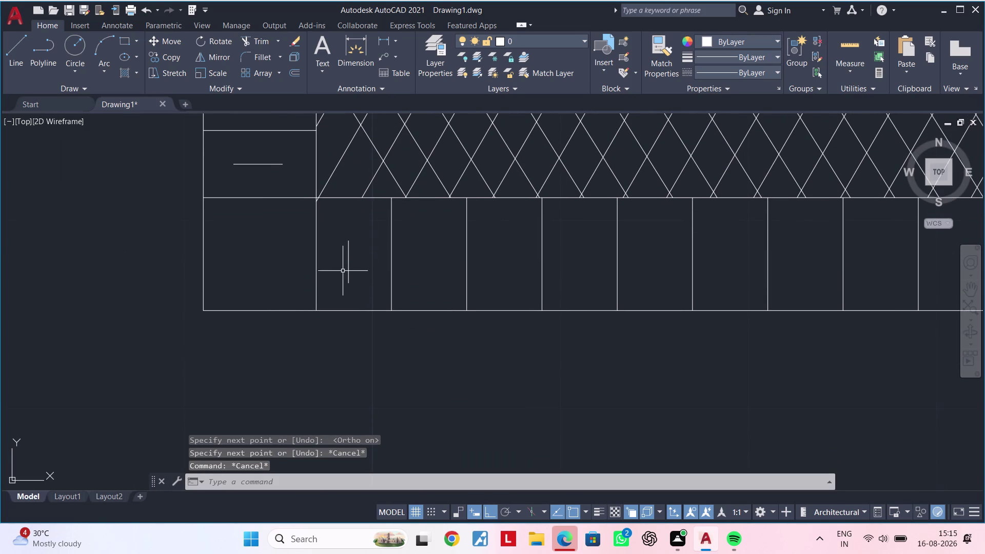
Copy the vertical line into the first cells along the bottom strip.
click(349, 263)
text(co)
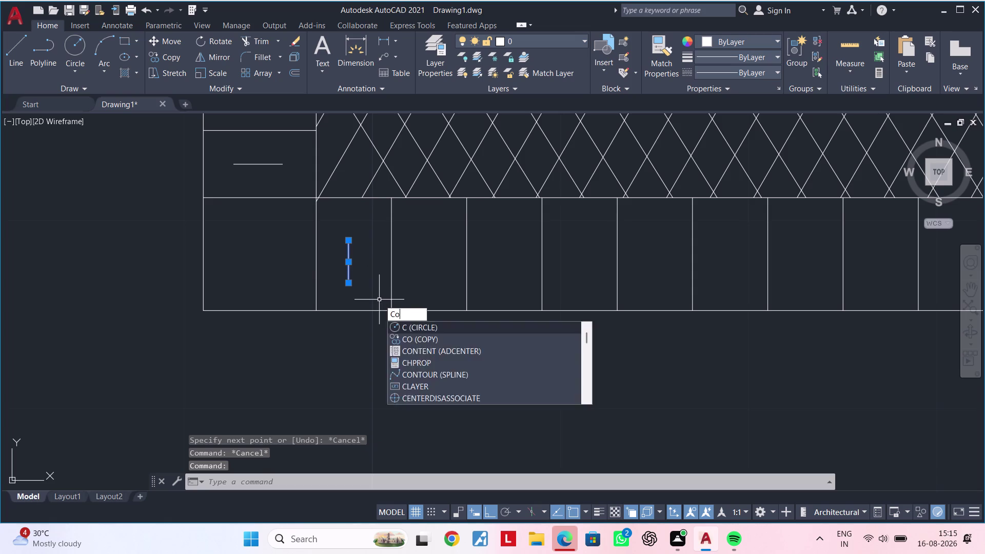
key(space)
click(315, 311)
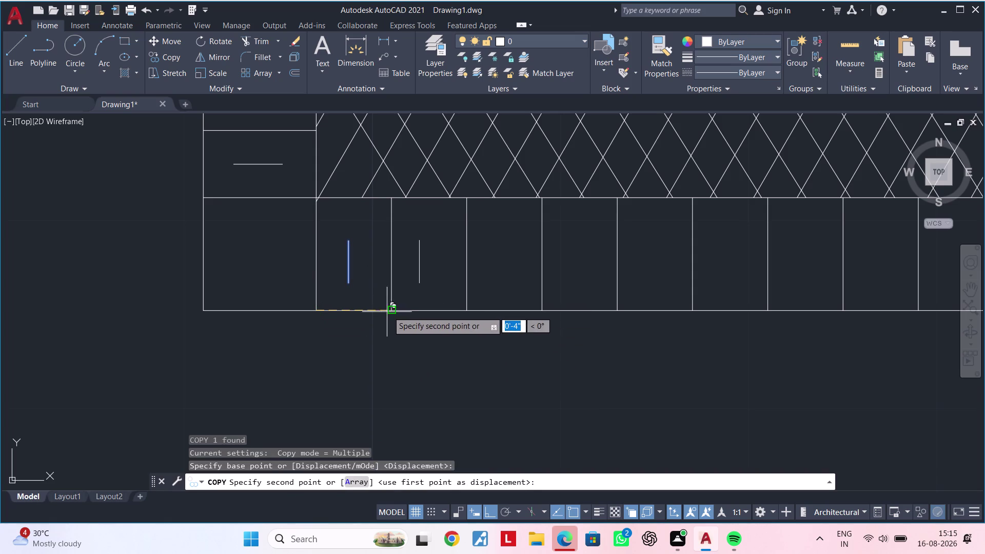
click(389, 311)
click(468, 310)
click(542, 310)
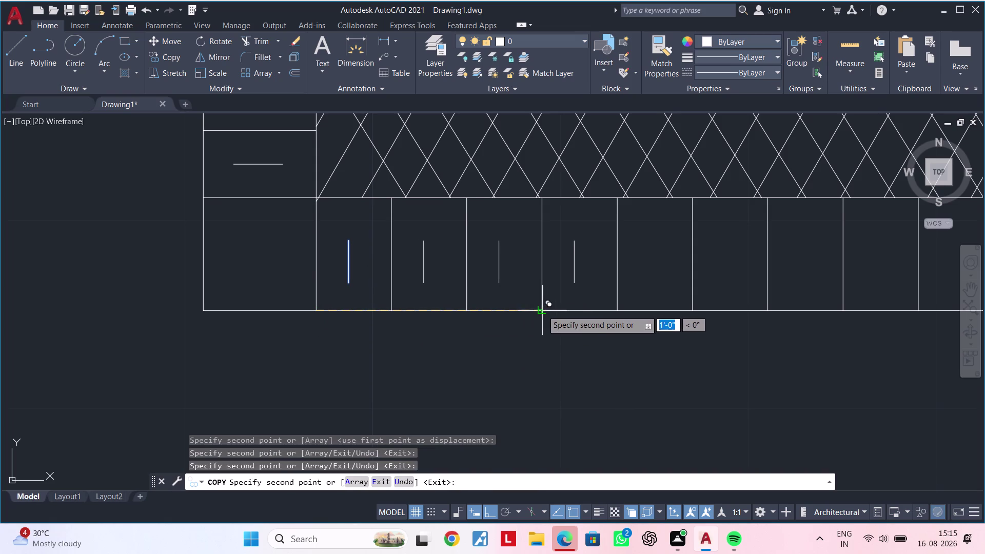
middle_drag(582, 310, 379, 310)
click(413, 314)
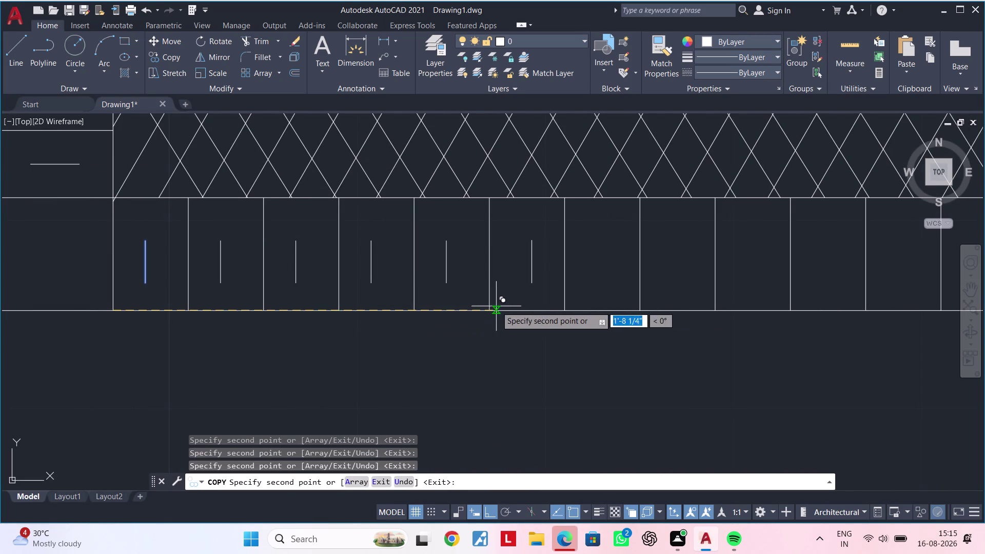
click(489, 310)
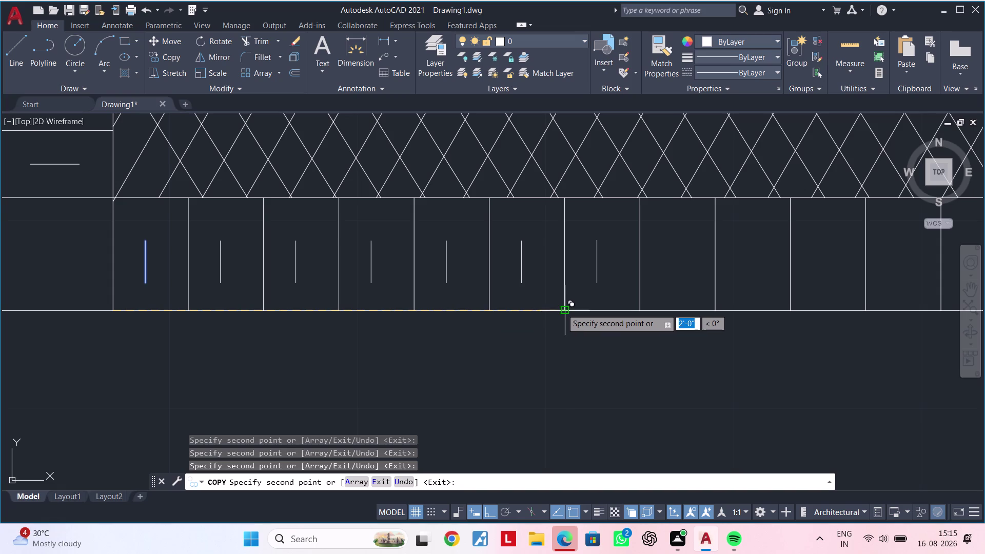
click(564, 309)
middle_drag(618, 308, 353, 312)
click(373, 314)
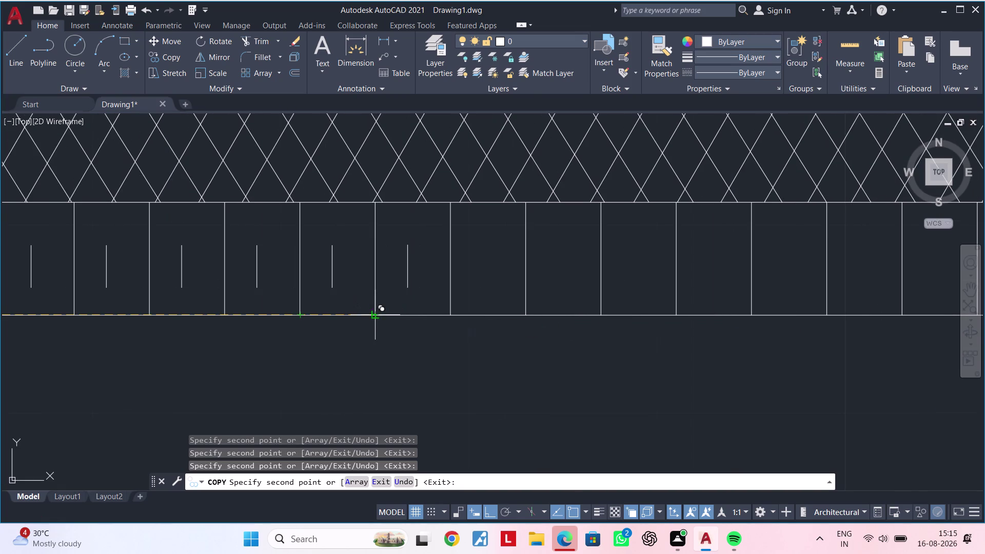
drag(453, 314, 467, 314)
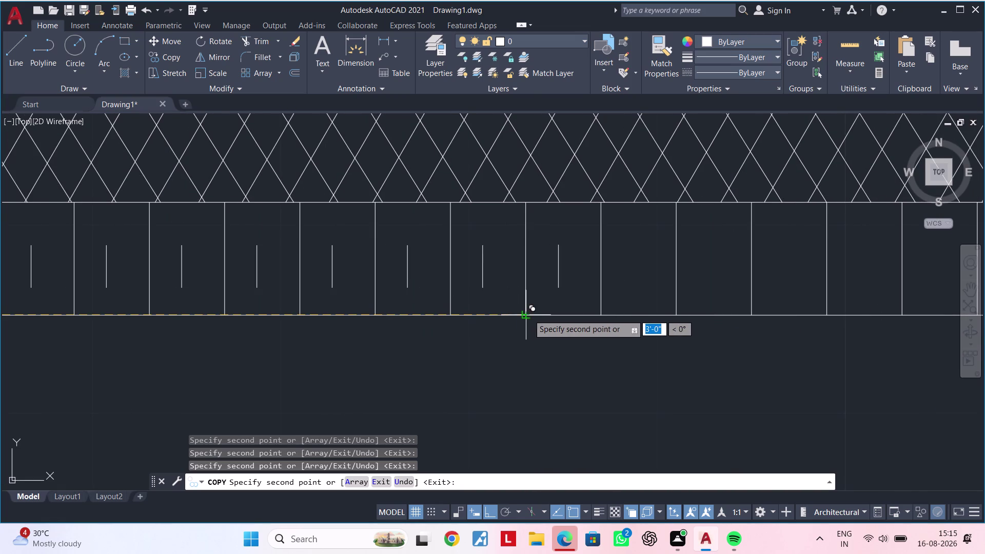
click(528, 314)
Continue the copies through the remaining cells to the end of the strip.
middle_drag(600, 312, 433, 319)
click(434, 318)
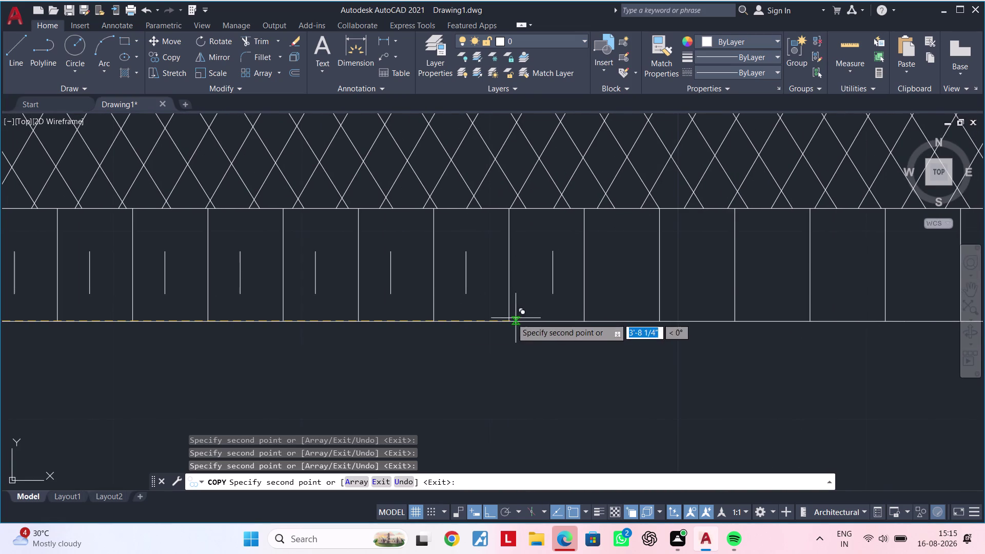
click(504, 319)
middle_drag(562, 318, 472, 331)
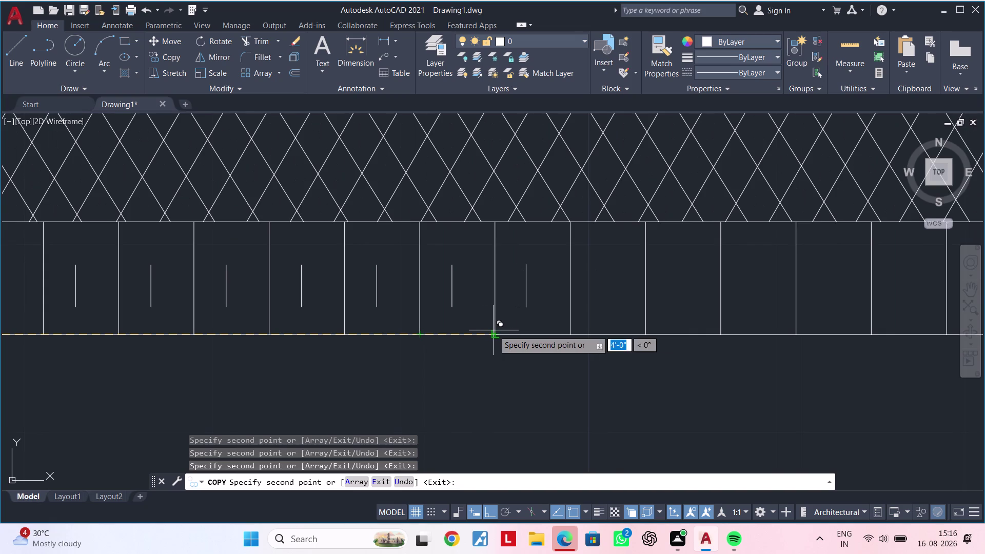
click(493, 330)
drag(577, 326, 554, 330)
middle_drag(556, 324, 448, 332)
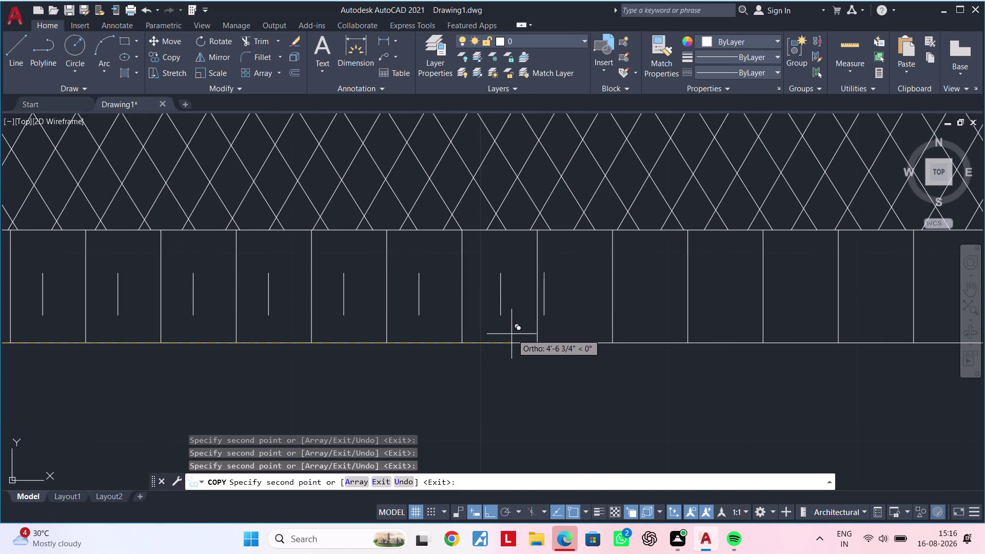
click(535, 341)
middle_drag(583, 333, 421, 338)
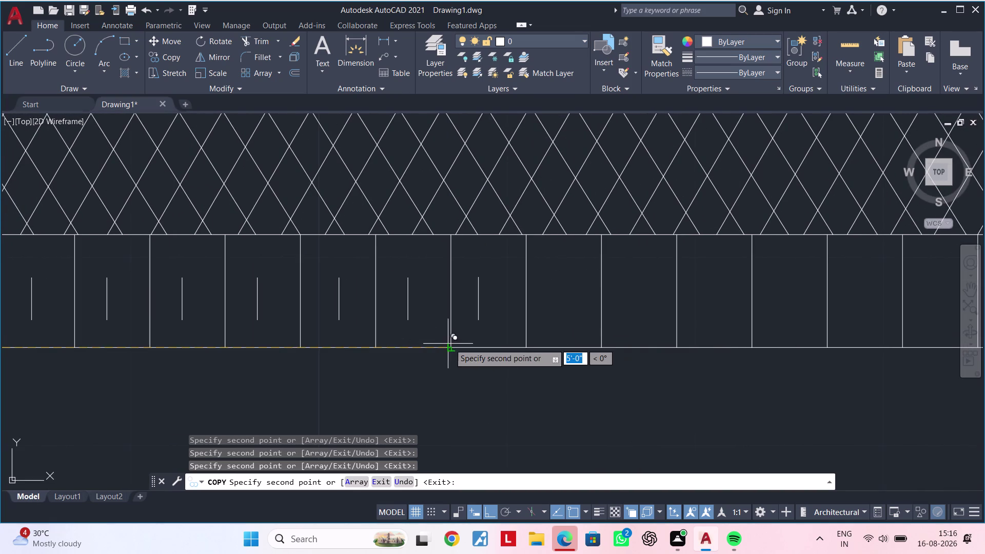
drag(449, 344, 455, 344)
click(527, 345)
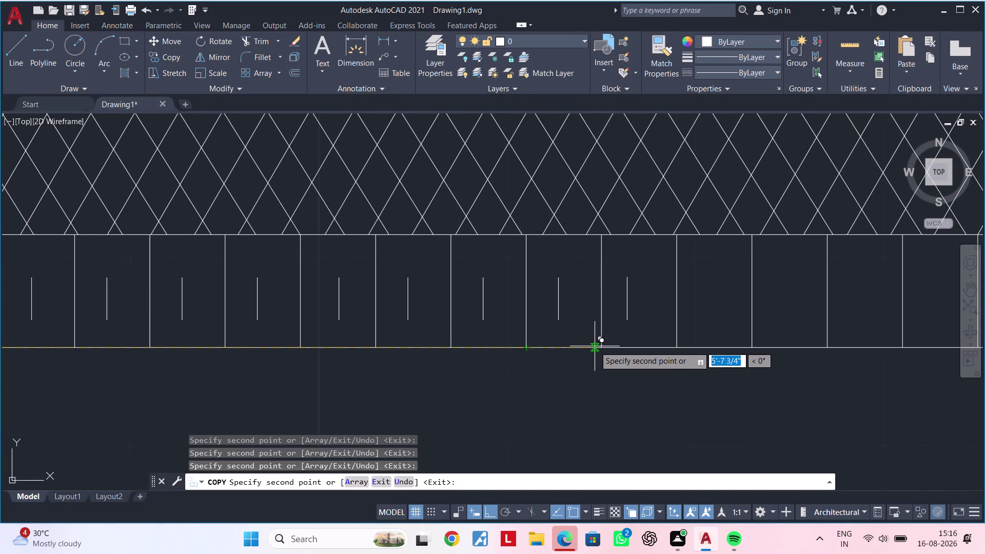
drag(596, 346, 604, 346)
middle_drag(622, 338, 403, 338)
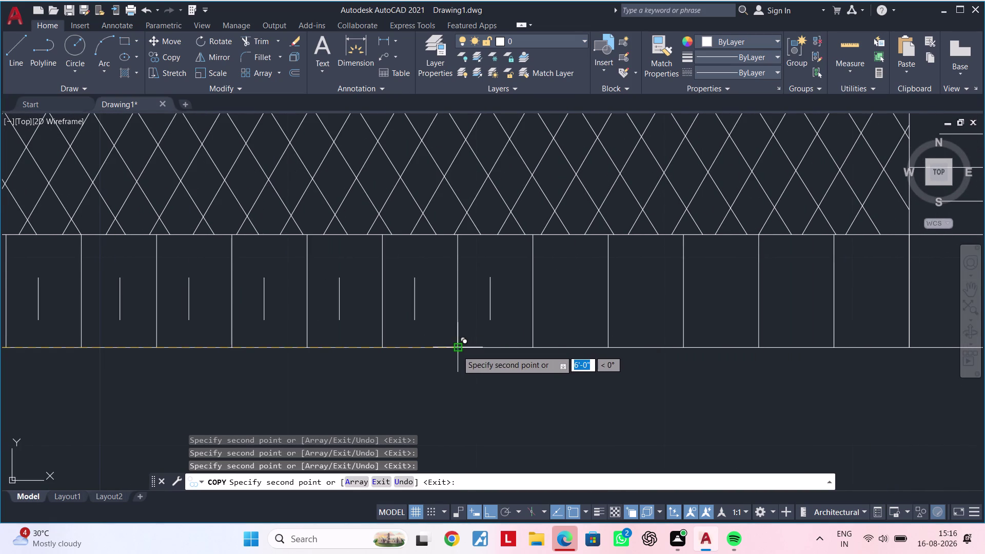
drag(457, 350, 478, 351)
click(530, 350)
middle_drag(612, 347, 420, 358)
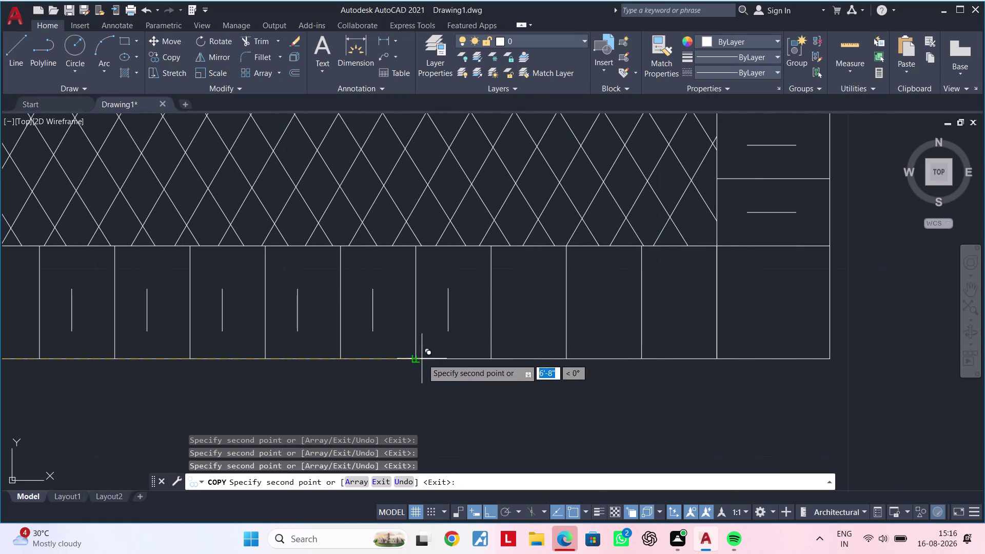
click(413, 358)
click(490, 358)
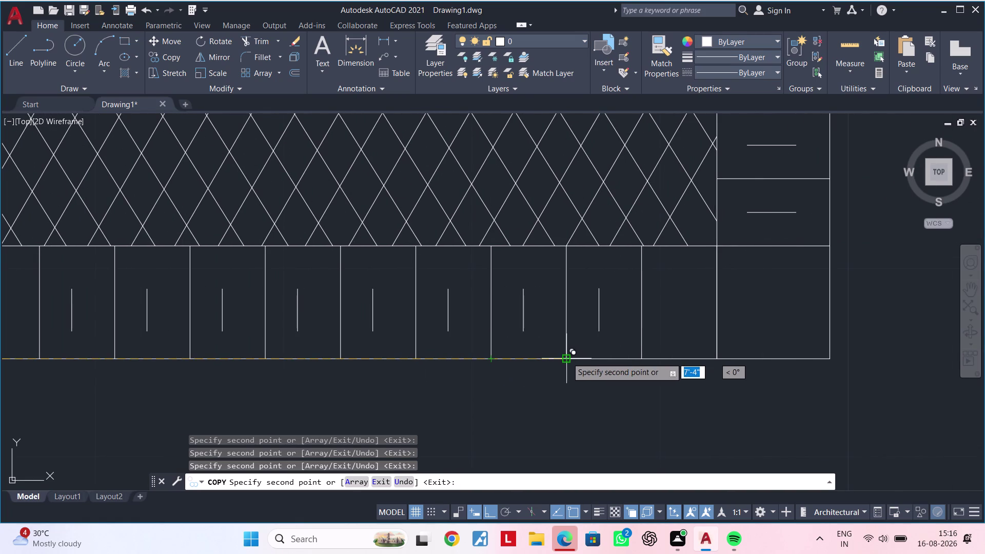
click(563, 357)
click(643, 356)
Finish copying and pan to view the whole plan.
scroll(down, 3)
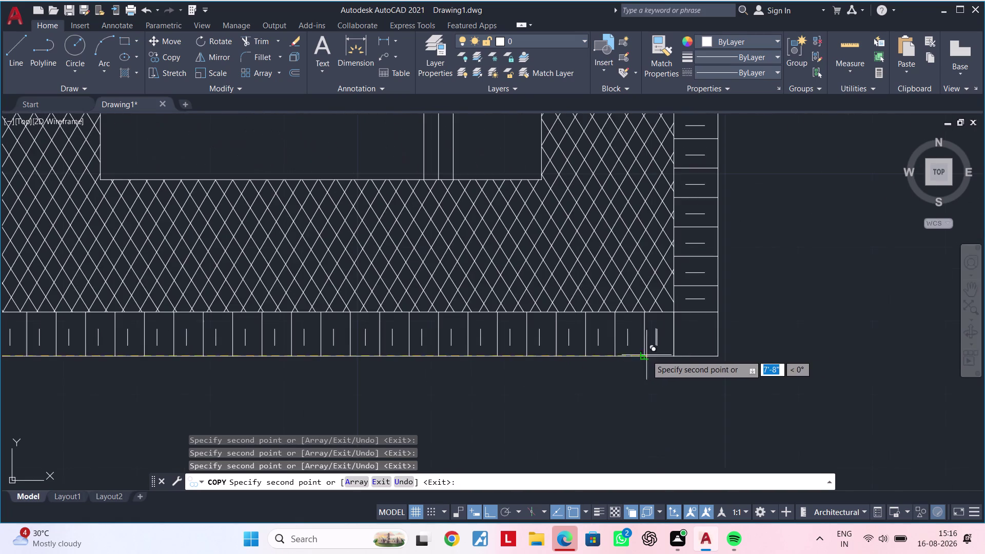
key(Escape)
key(Escape)
scroll(down, 3)
middle_drag(572, 376, 724, 377)
key(Escape)
middle_drag(622, 370, 562, 369)
key(Escape)
key(Escape)
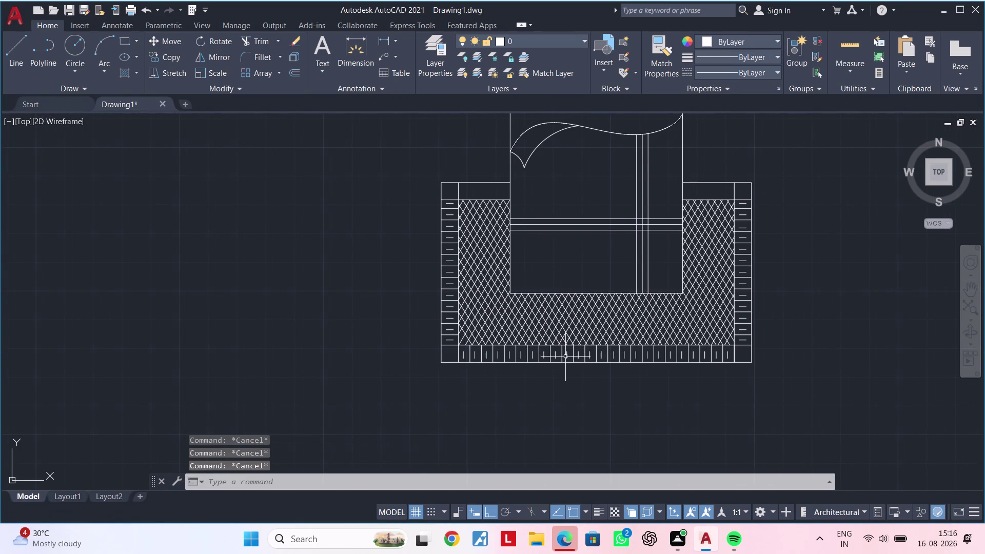
key(Escape)
key(Escape)
key(Escape)
key(Escape)
key(Escape)
key(Escape)
key(Escape)
key(Escape)
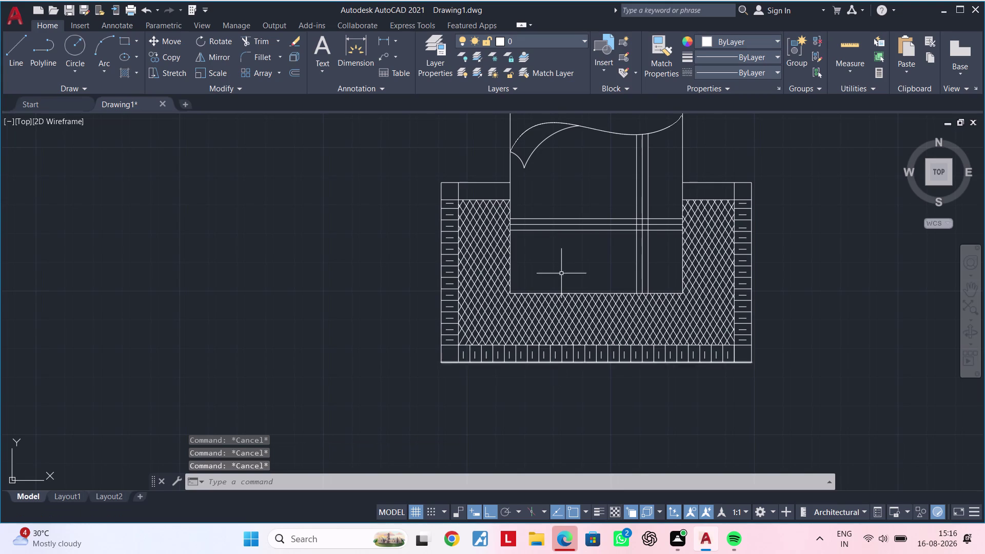
middle_drag(594, 255, 507, 361)
middle_drag(405, 213, 365, 249)
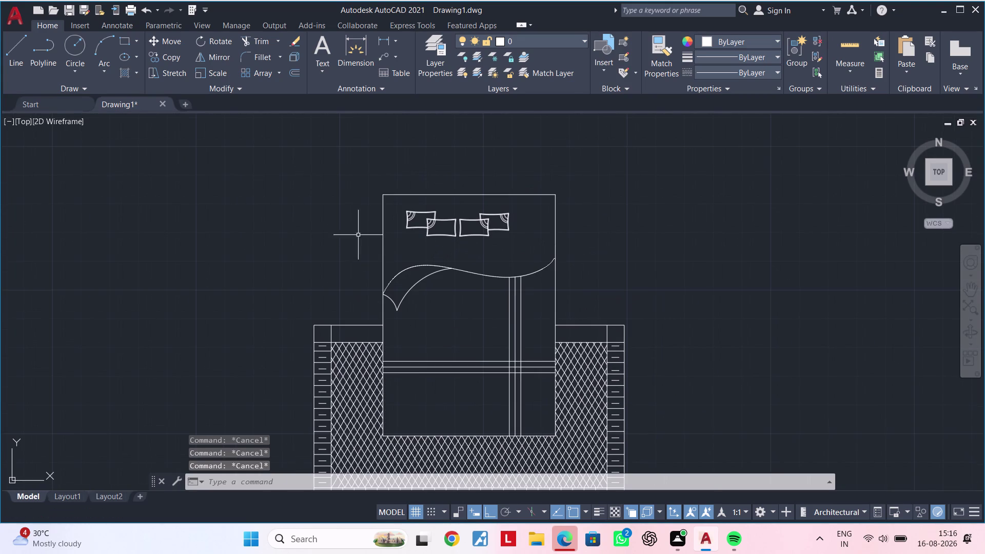
key(Escape)
key(Escape)
key(Escape)
key(Escape)
key(Escape)
key(Escape)
key(Escape)
key(Escape)
text(l)
key(space)
scroll(up, 3)
middle_drag(462, 200, 312, 201)
key(Escape)
key(Escape)
key(Escape)
key(Escape)
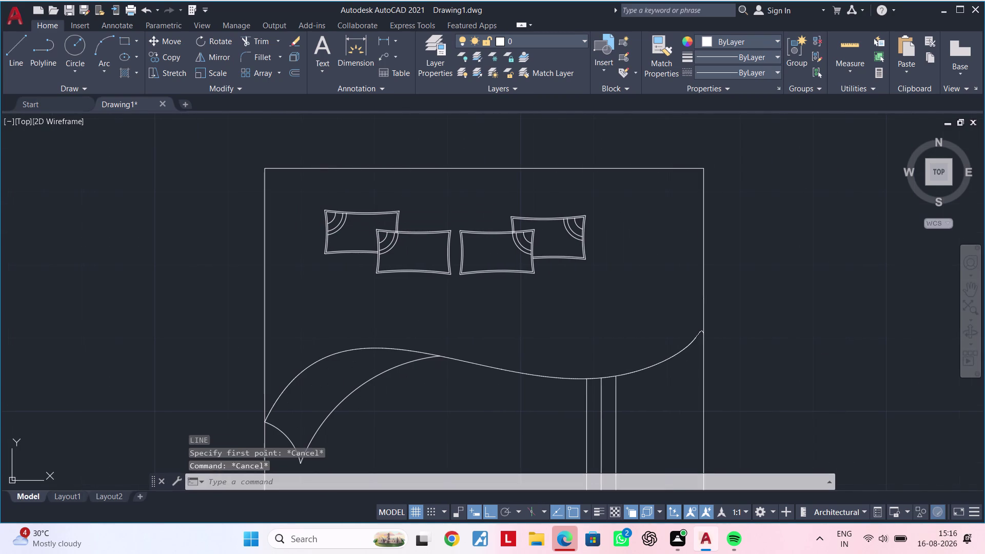
Begin a 6-inch offset of the bed's top edge, then cancel it.
text(of)
key(space)
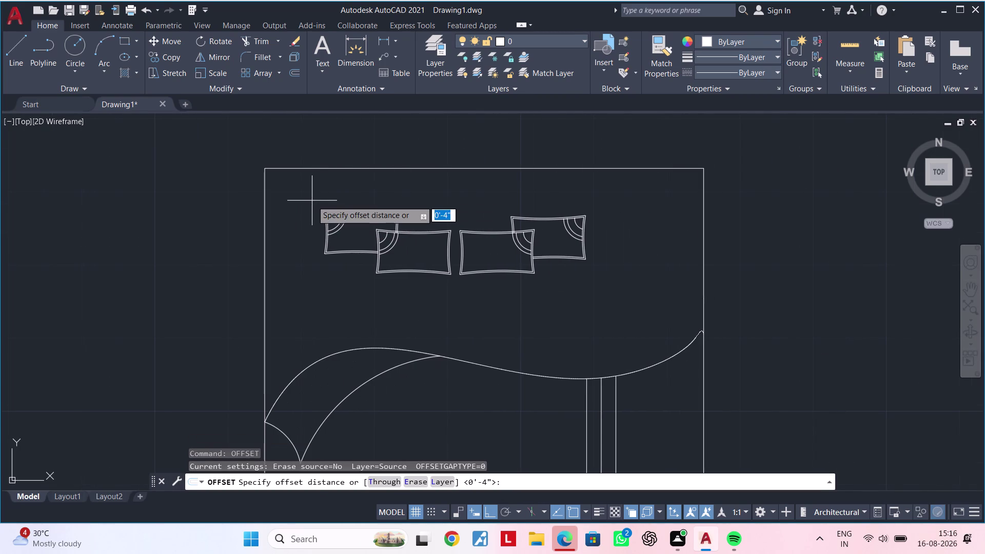
text(6")
key(Return)
click(489, 168)
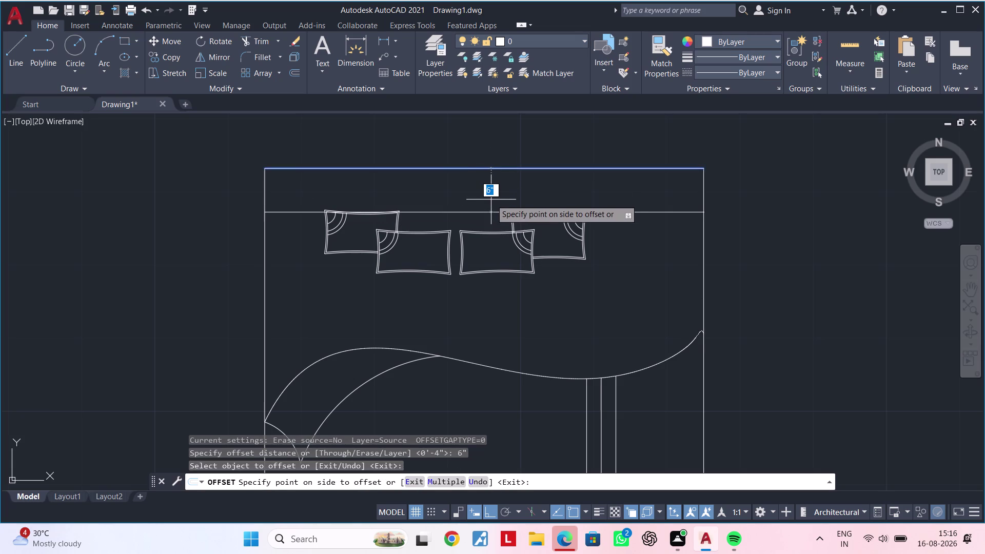
key(Escape)
key(Escape)
key(Escape)
key(Escape)
Offset the bed's top edge 4 inches downward.
text(o)
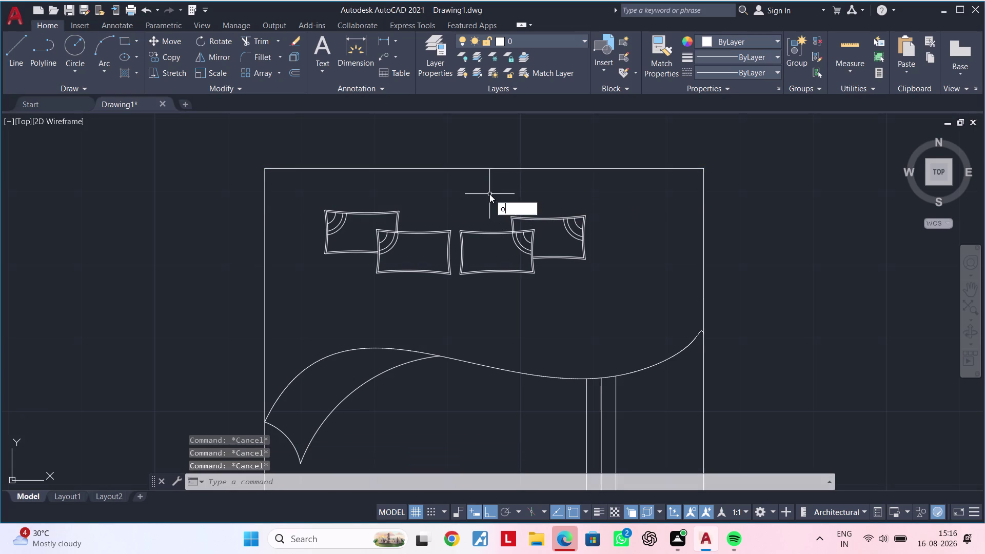
text(f 4")
key(Return)
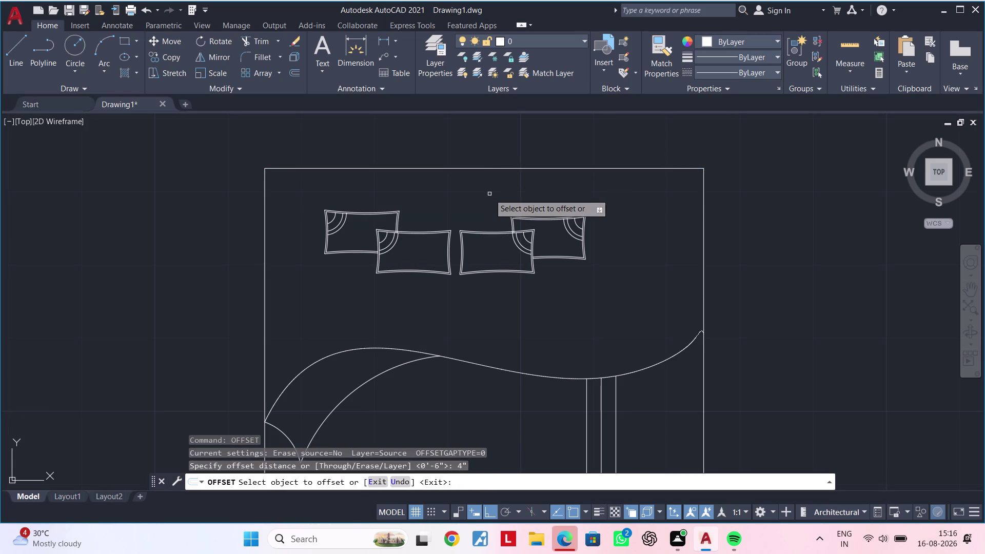
click(492, 167)
click(489, 191)
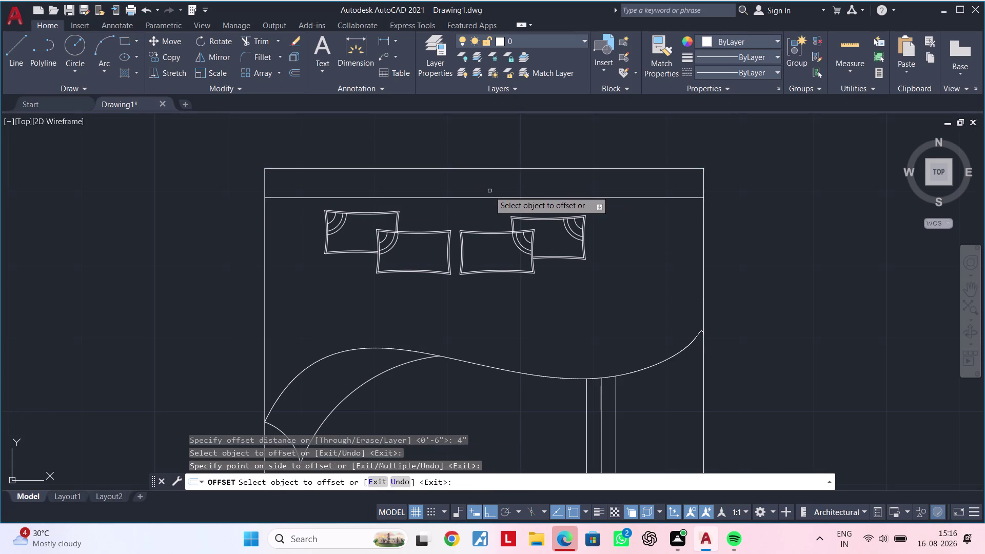
key(Escape)
key(Escape)
key(Escape)
key(Escape)
key(Escape)
key(Escape)
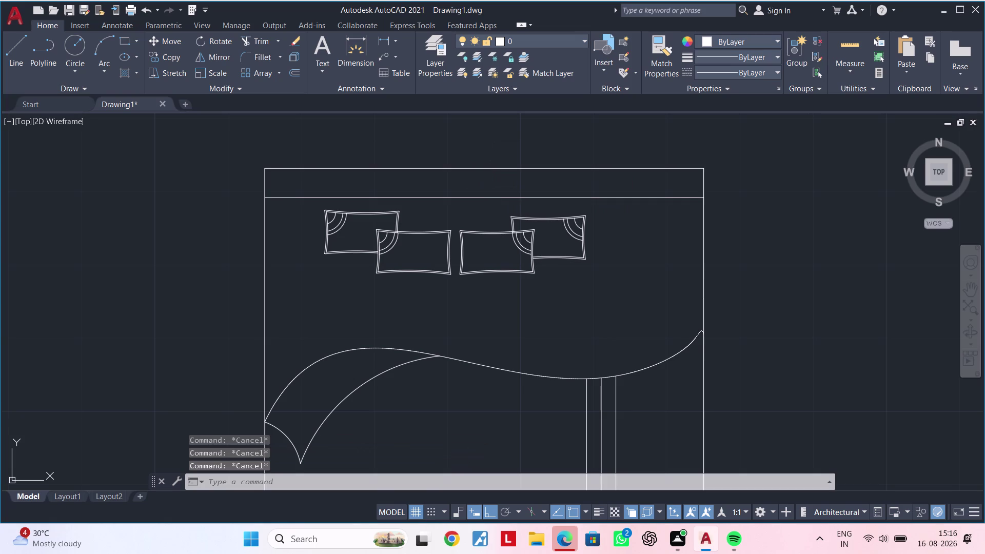
key(Escape)
key(Escape)
key(Escape)
key(Escape)
Offset that new line 2 inches to add a second line just above it.
text(of 2)
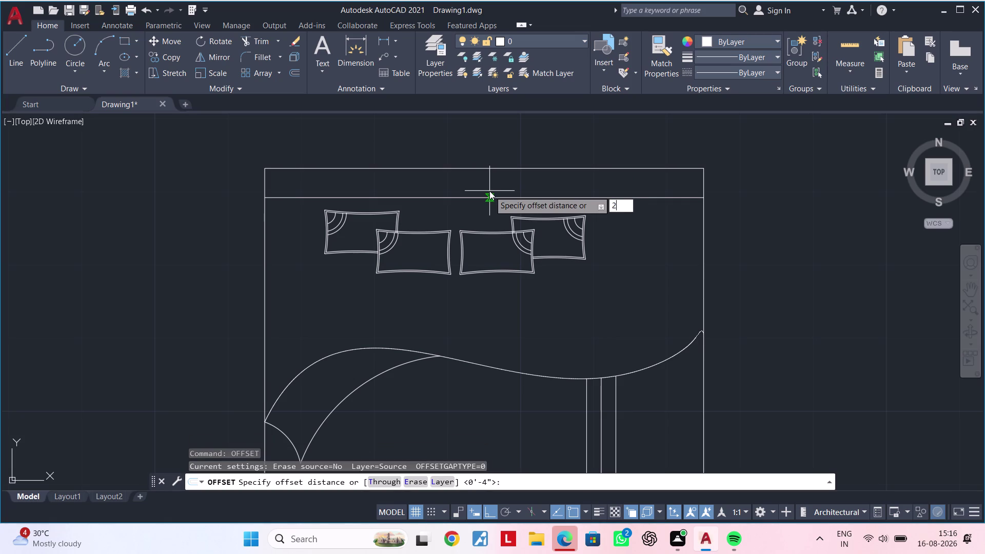
text(")
key(Return)
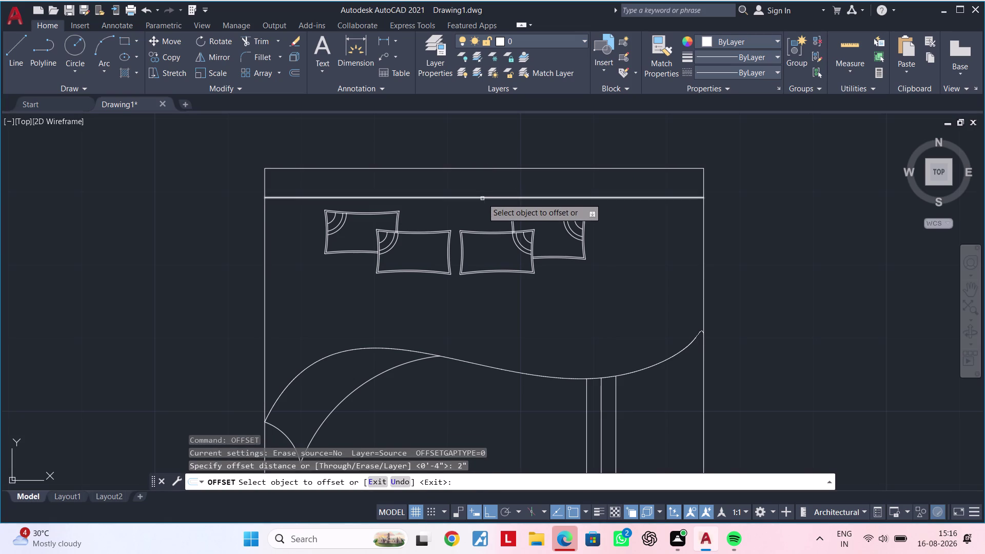
click(482, 198)
click(482, 180)
key(Escape)
key(Escape)
Delete the extra horizontal line just below the headboard.
click(481, 200)
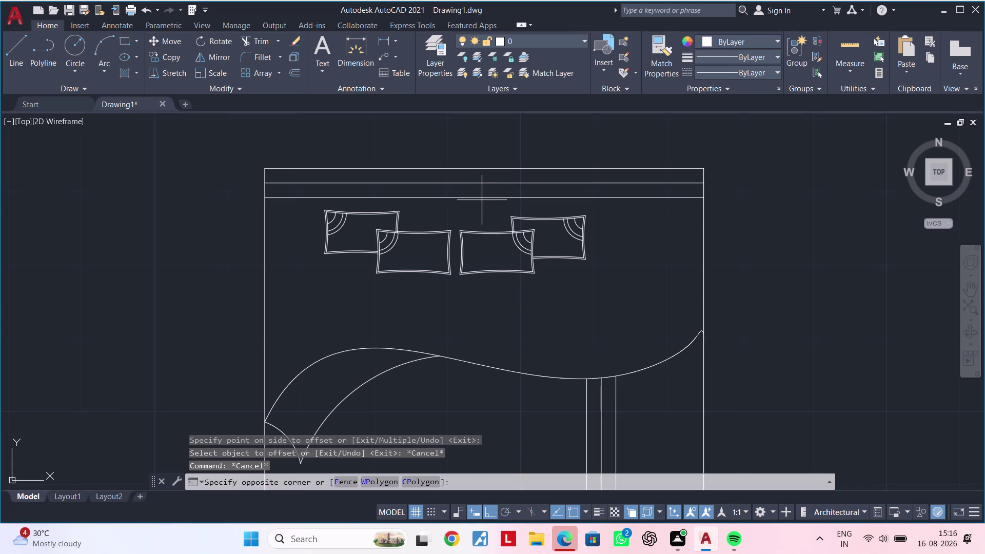
click(481, 197)
key(BackSpace)
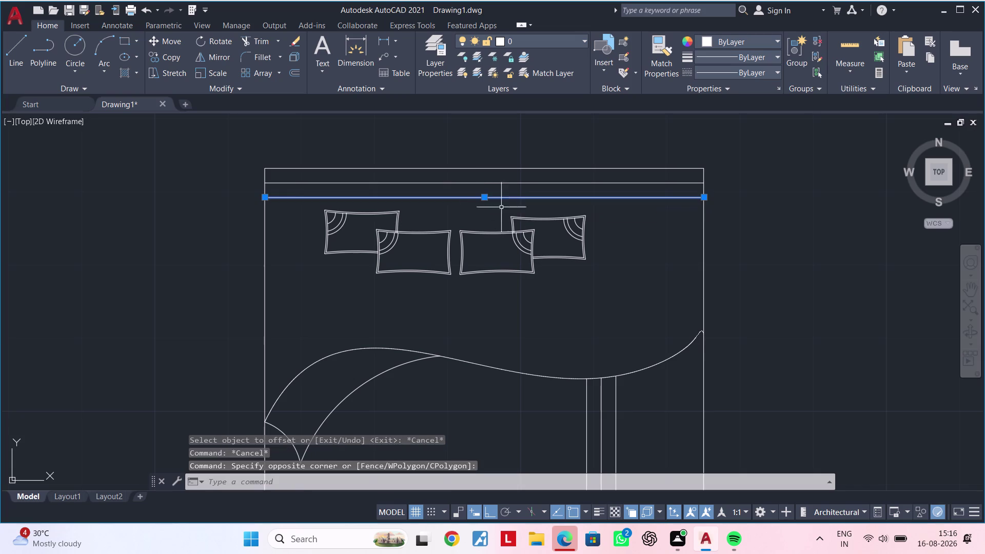
key(Delete)
key(Escape)
key(Escape)
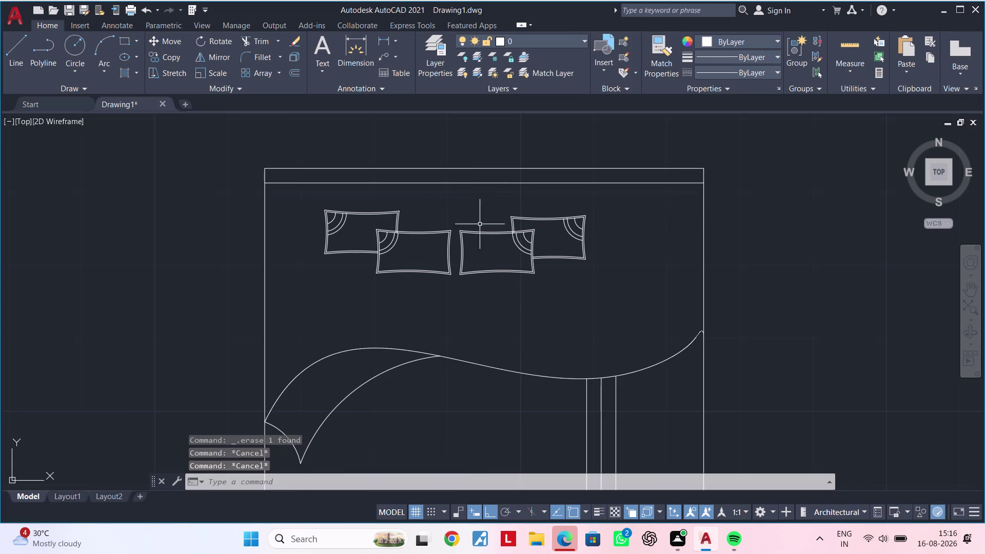
middle_drag(436, 204, 428, 220)
key(Escape)
key(Escape)
key(Escape)
key(Escape)
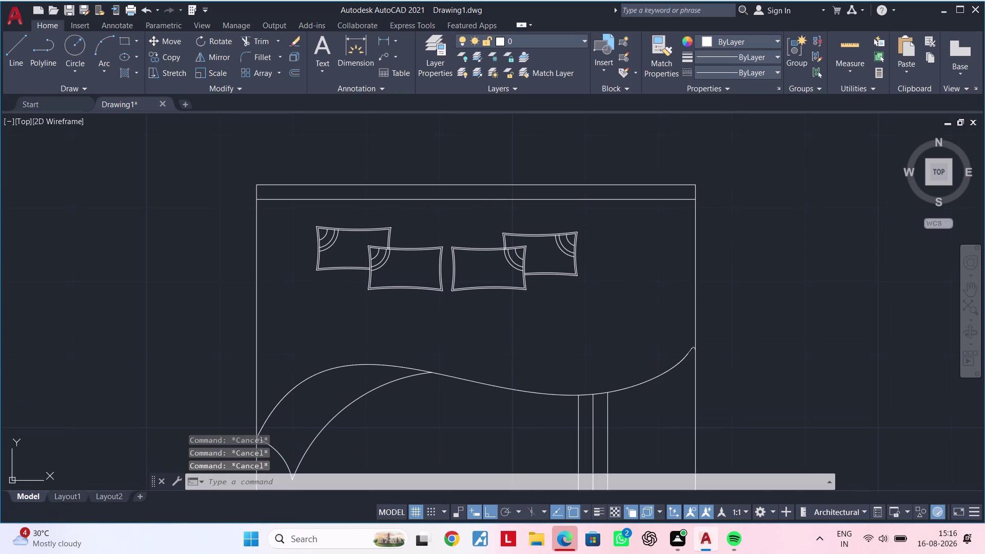
key(Escape)
key(Escape)
key(Escape)
key(Escape)
key(Escape)
key(Escape)
key(Escape)
middle_drag(428, 218, 504, 211)
key(Escape)
middle_drag(370, 215, 403, 216)
key(Escape)
key(Escape)
key(Escape)
key(Escape)
key(Escape)
key(Escape)
key(Escape)
key(Escape)
key(Escape)
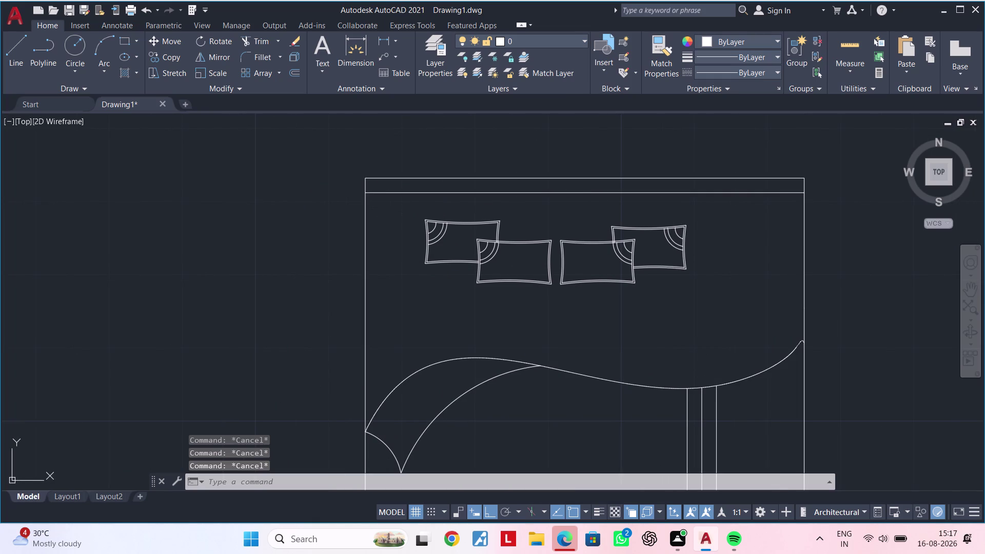
key(Escape)
Start a line with the L command, then abandon it.
text(l)
key(space)
scroll(up, 3)
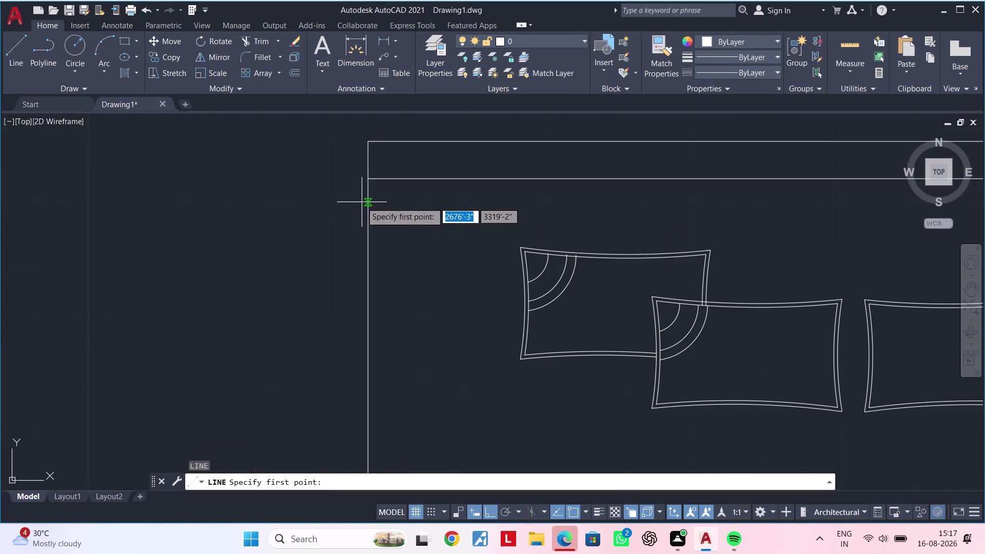
key(Escape)
key(Escape)
key(Escape)
key(Escape)
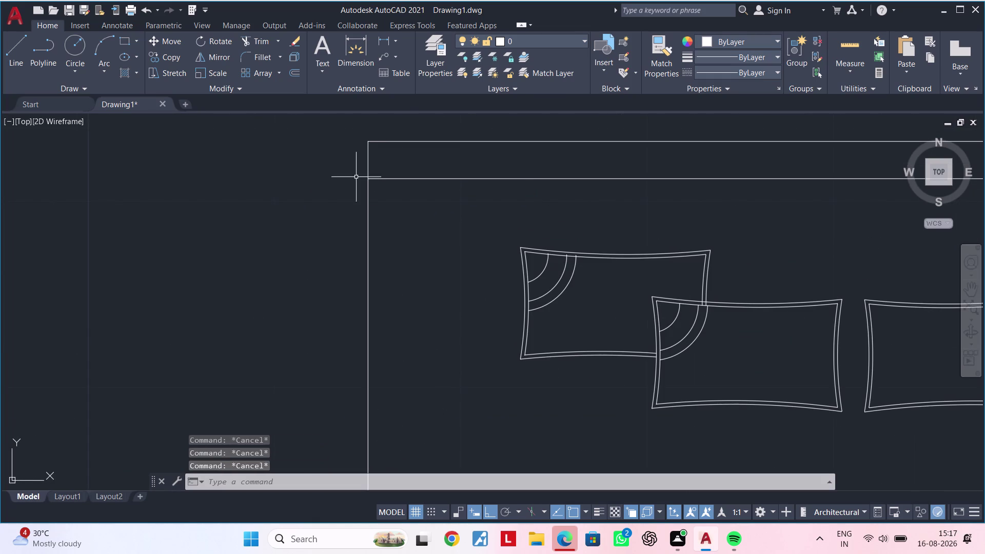
key(Escape)
key(Escape)
key(Escape)
key(Escape)
key(Escape)
Pan and zoom out to centre the bed and side tables in view.
scroll(down, 3)
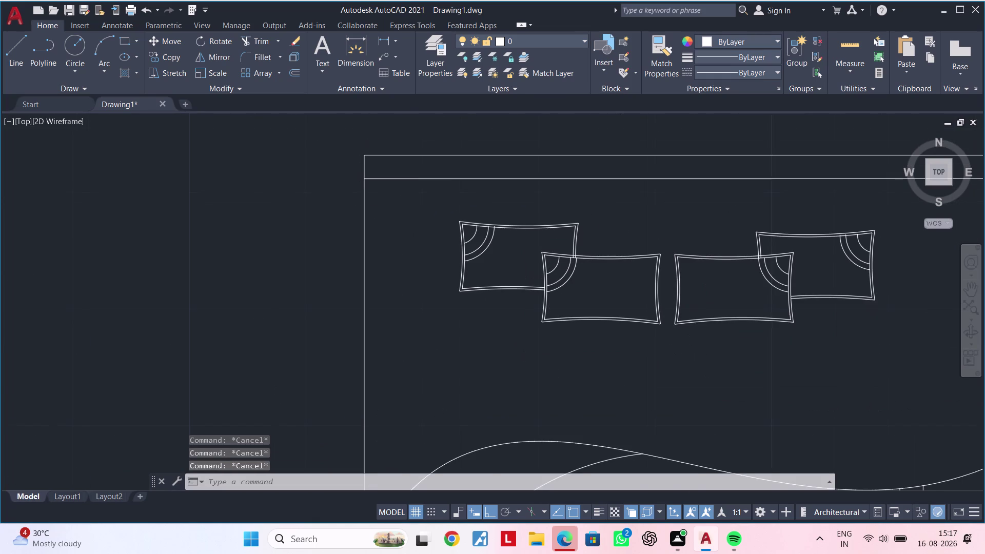
scroll(down, 3)
scroll(up, 3)
middle_drag(354, 185, 390, 186)
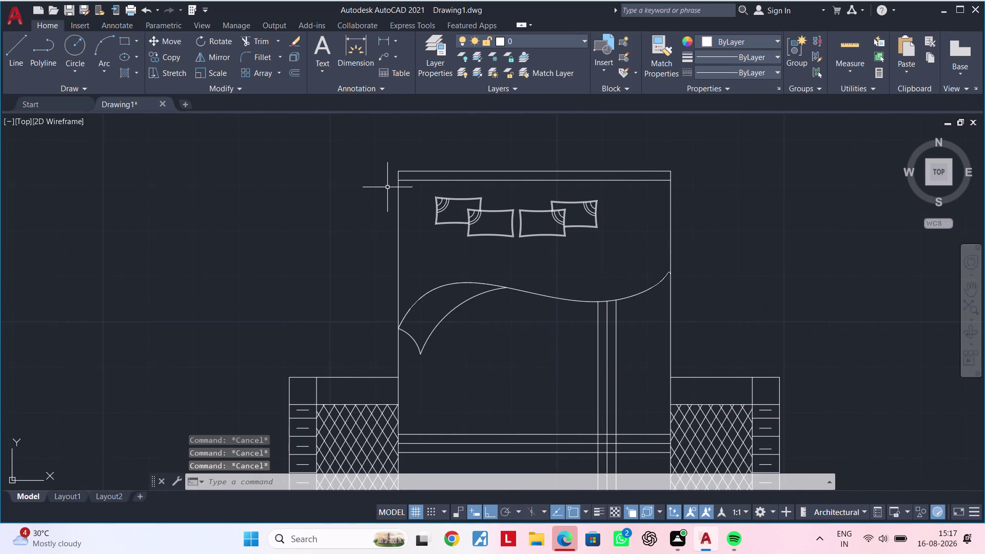
middle_drag(386, 188, 412, 178)
scroll(down, 3)
middle_drag(387, 194, 387, 223)
key(Escape)
key(Escape)
key(Escape)
key(Escape)
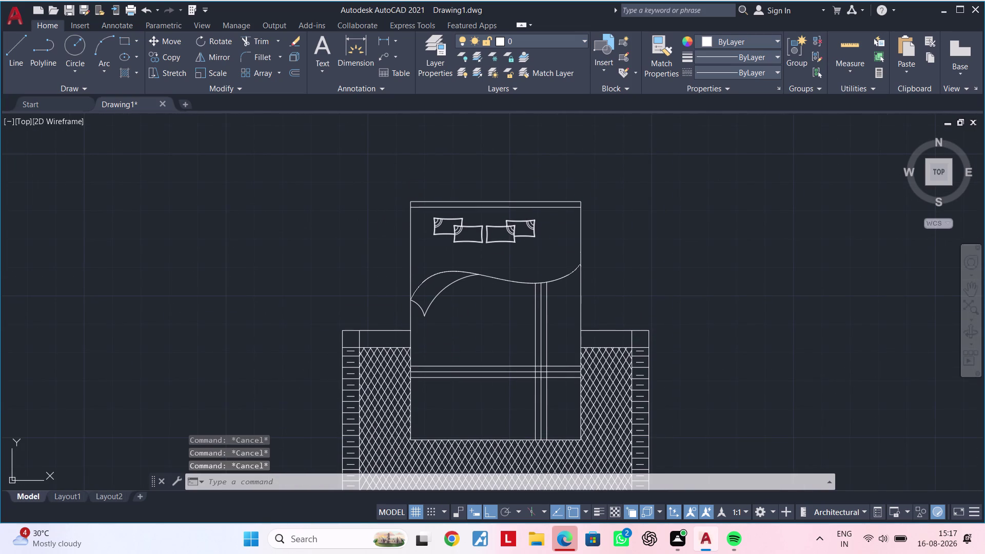
key(Escape)
key(Escape)
key(Escape)
key(Escape)
key(Escape)
key(Escape)
Grip-stretch the bed's top edge line out to the left.
key(Escape)
key(Escape)
key(Escape)
click(426, 206)
drag(413, 207, 401, 207)
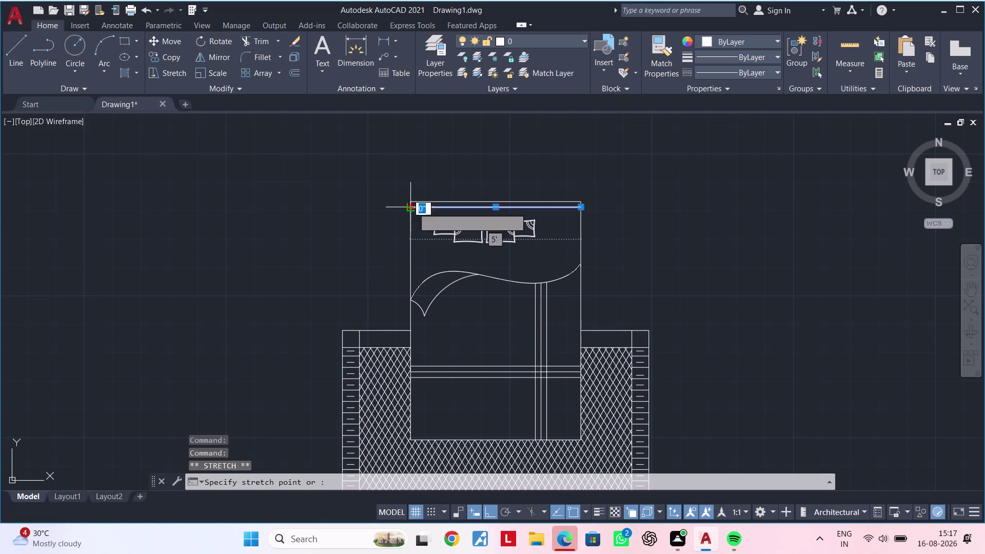
click(238, 210)
key(Escape)
key(Escape)
Extend the left side table's edge up to the stretched top line.
text(ex)
key(space)
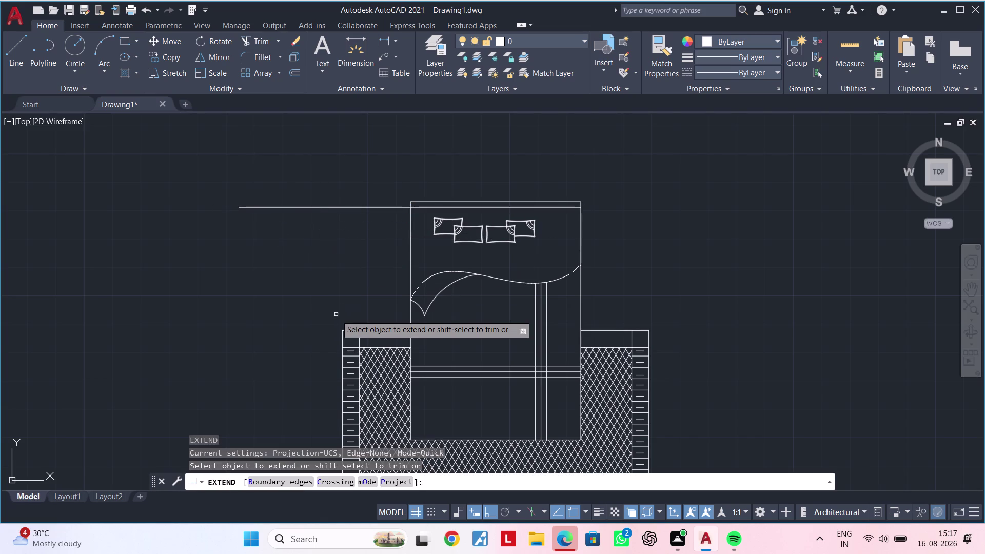
double_click(343, 341)
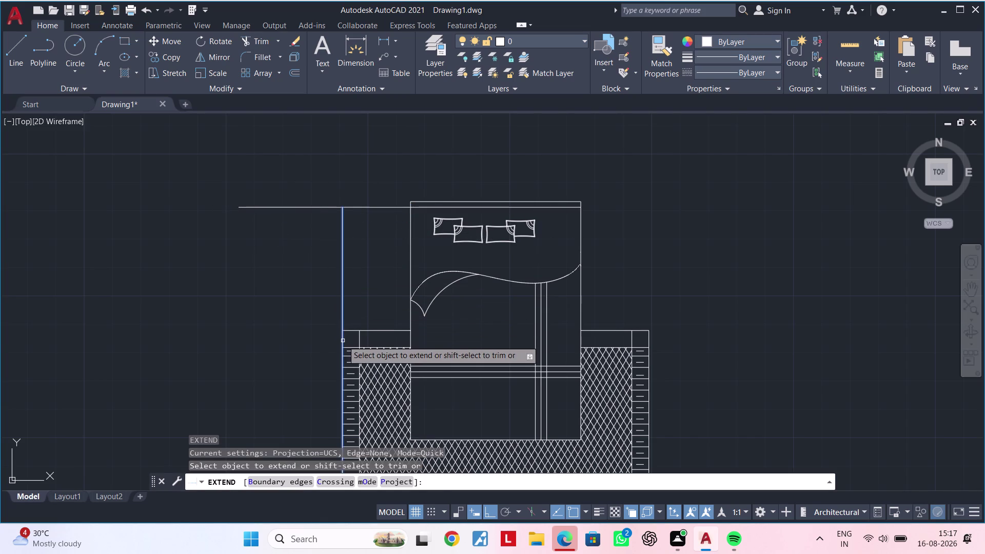
key(Escape)
middle_drag(354, 244, 349, 264)
key(Escape)
key(Escape)
Trim the top line's overhang beyond the wardrobe outline.
key(t)
key(r)
key(space)
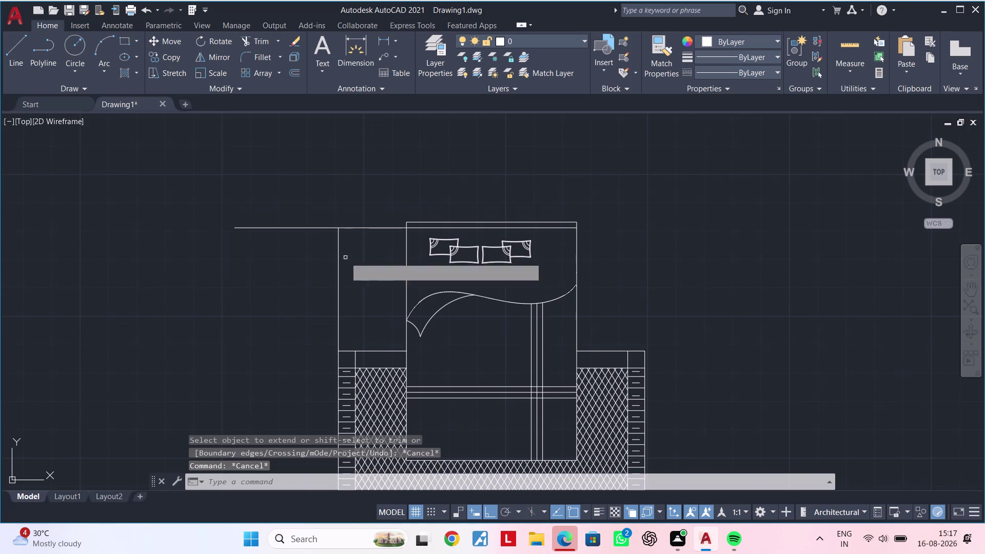
click(307, 227)
key(Escape)
middle_drag(381, 249, 368, 267)
key(Escape)
middle_drag(369, 260, 349, 259)
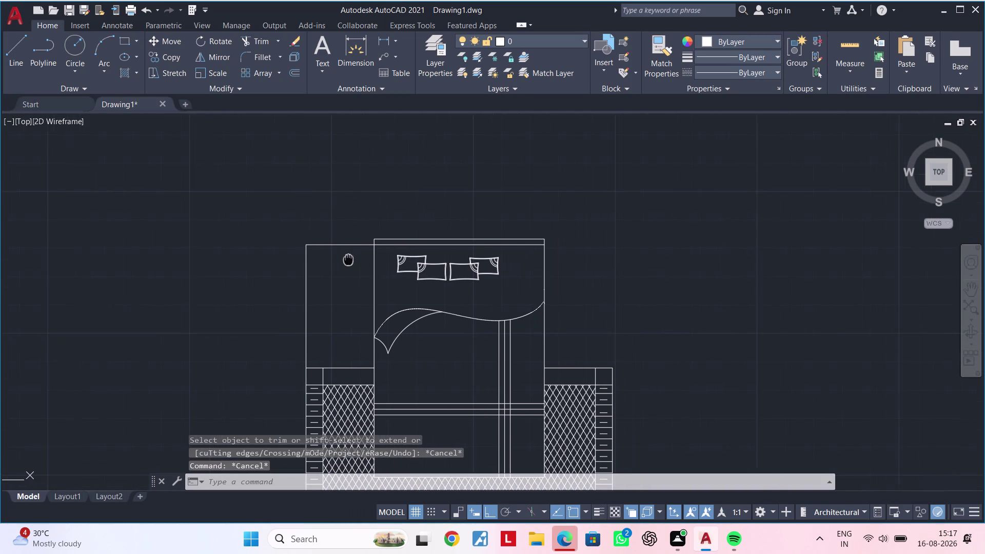
middle_drag(349, 259, 349, 260)
key(Escape)
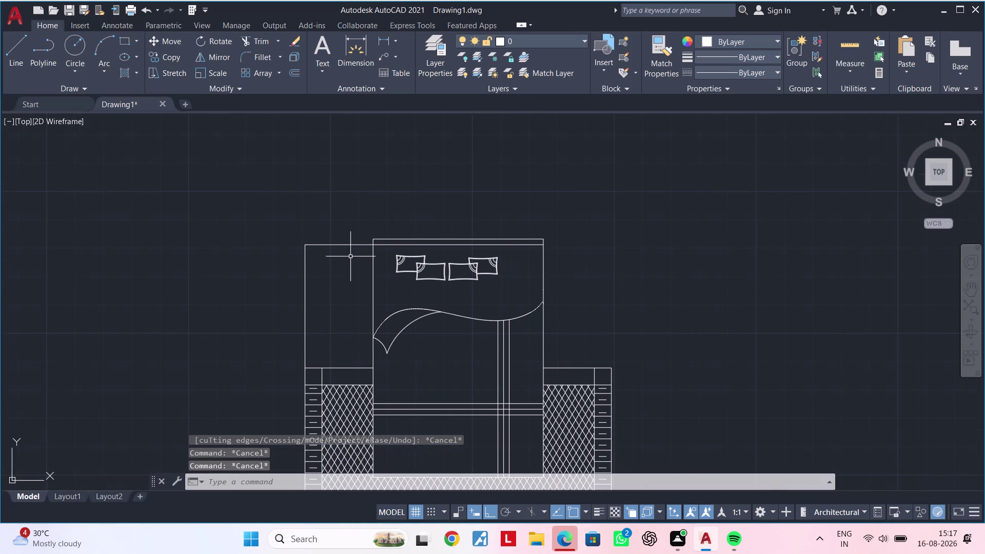
scroll(up, 3)
middle_drag(355, 249, 375, 238)
key(Escape)
middle_drag(379, 241, 373, 213)
key(Escape)
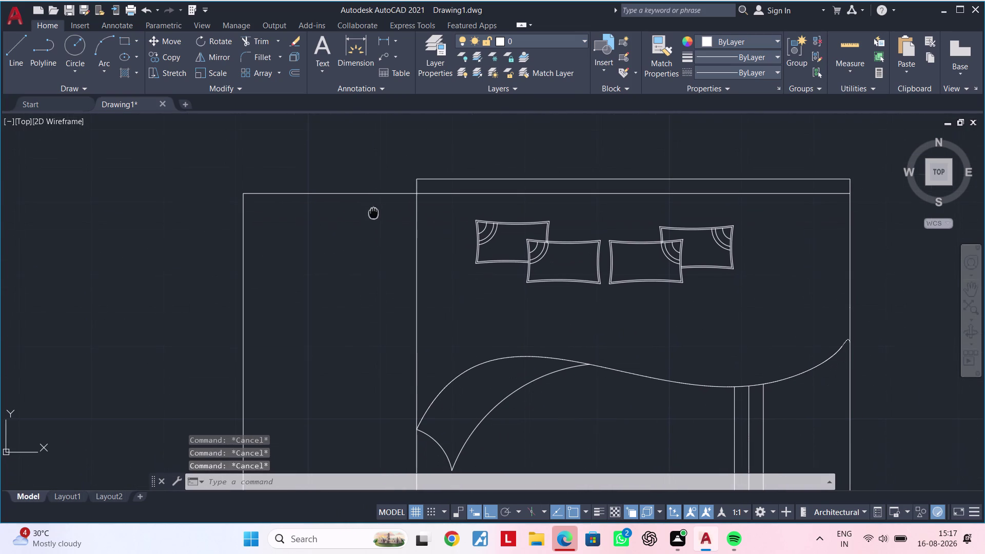
key(Escape)
Offset the bed's left edge 1" toward the wardrobe side.
text(of)
key(space)
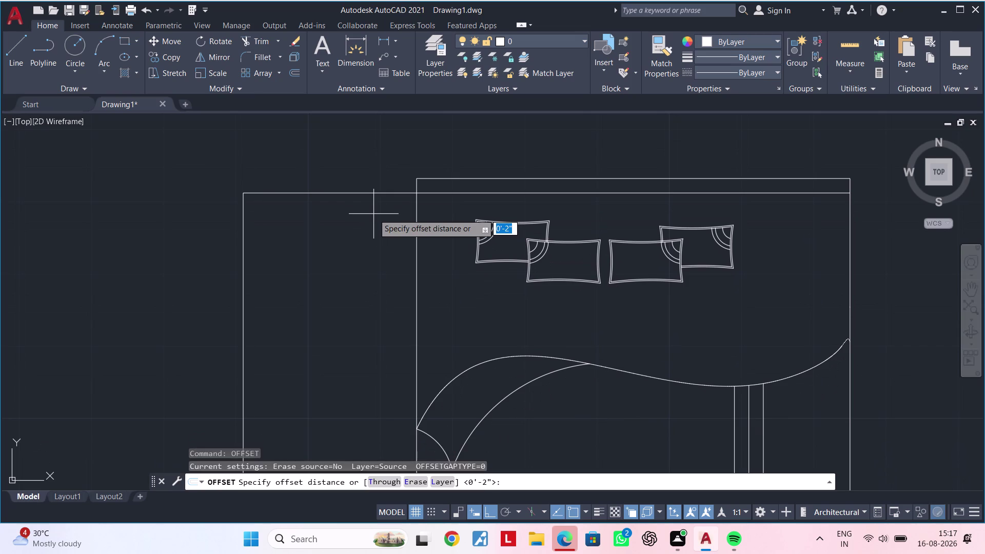
text(1")
key(Return)
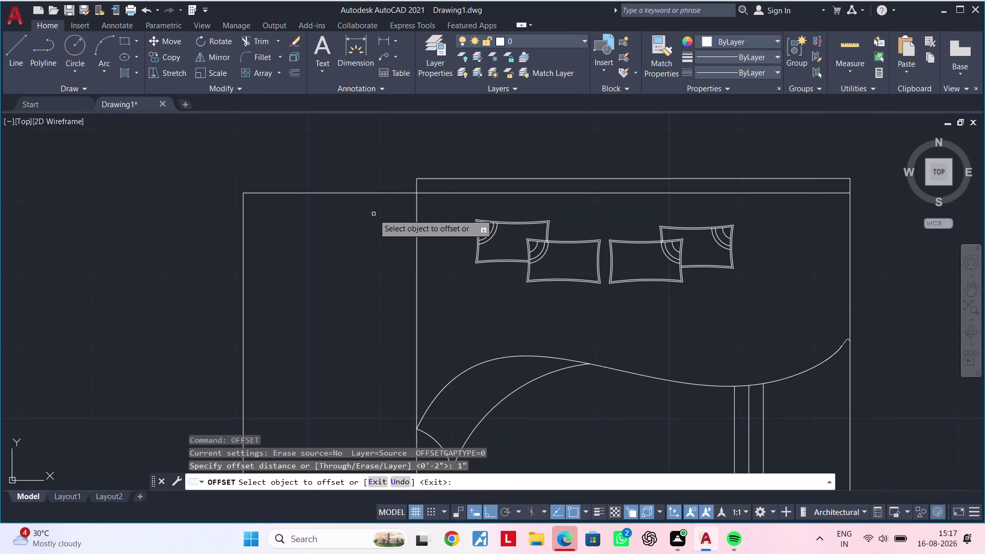
click(417, 217)
click(401, 220)
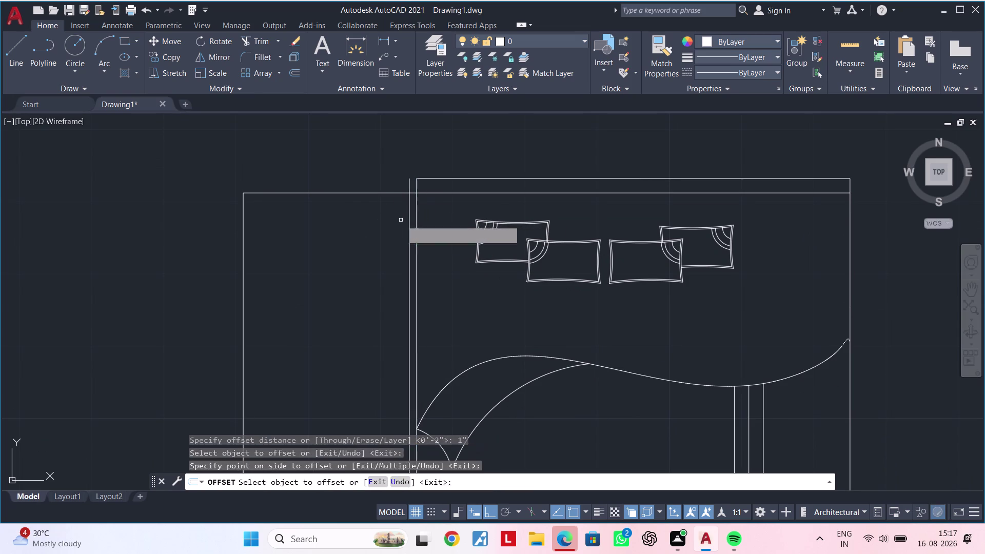
key(Escape)
key(Escape)
Trim the new 1" line above the wardrobe and where it crosses the side table.
text(tr)
key(space)
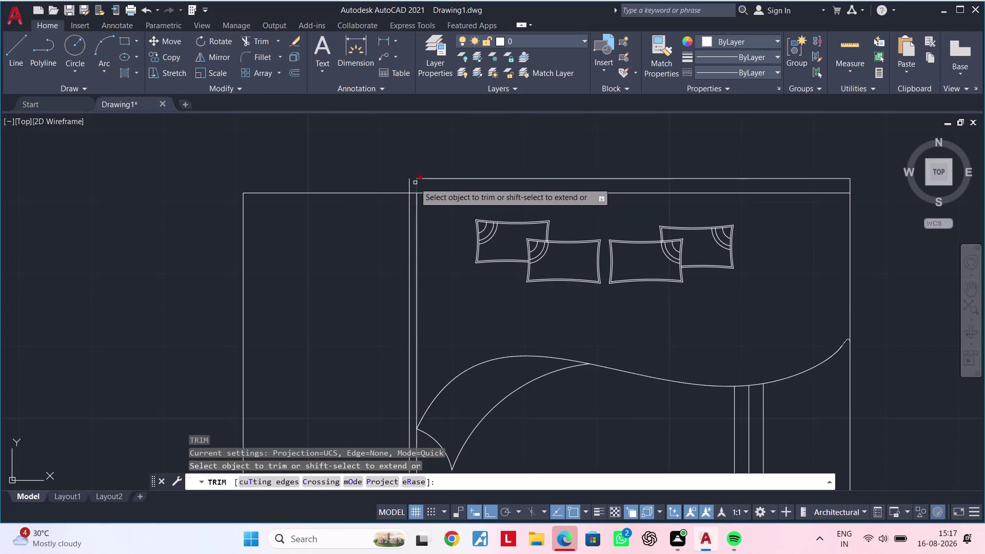
click(410, 184)
scroll(up, 3)
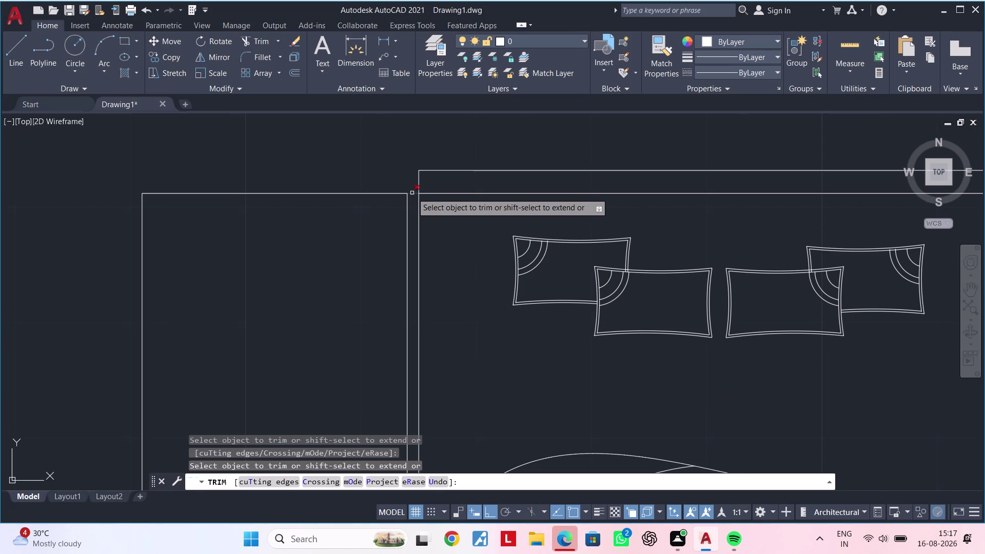
click(414, 194)
scroll(down, 3)
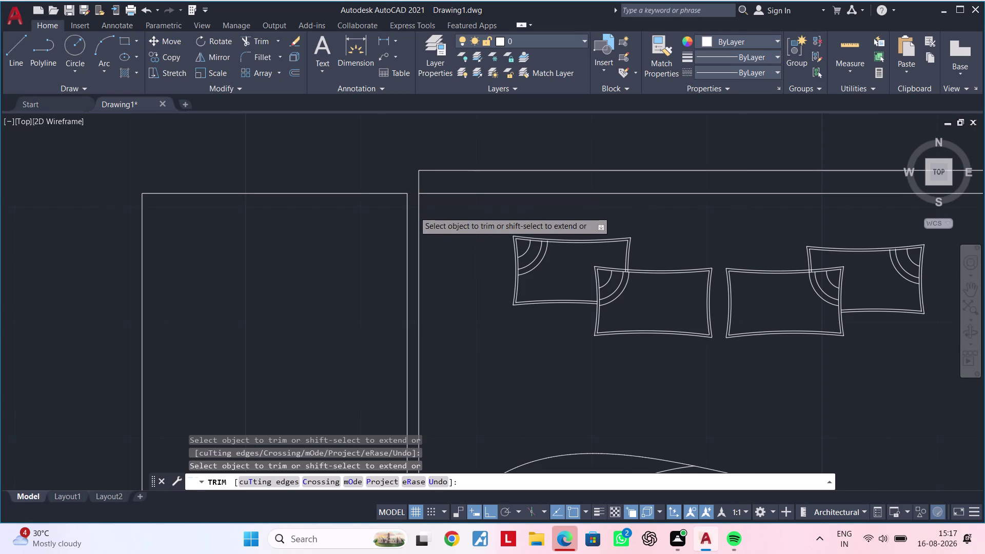
scroll(down, 3)
scroll(up, 3)
middle_drag(411, 276, 399, 134)
scroll(down, 3)
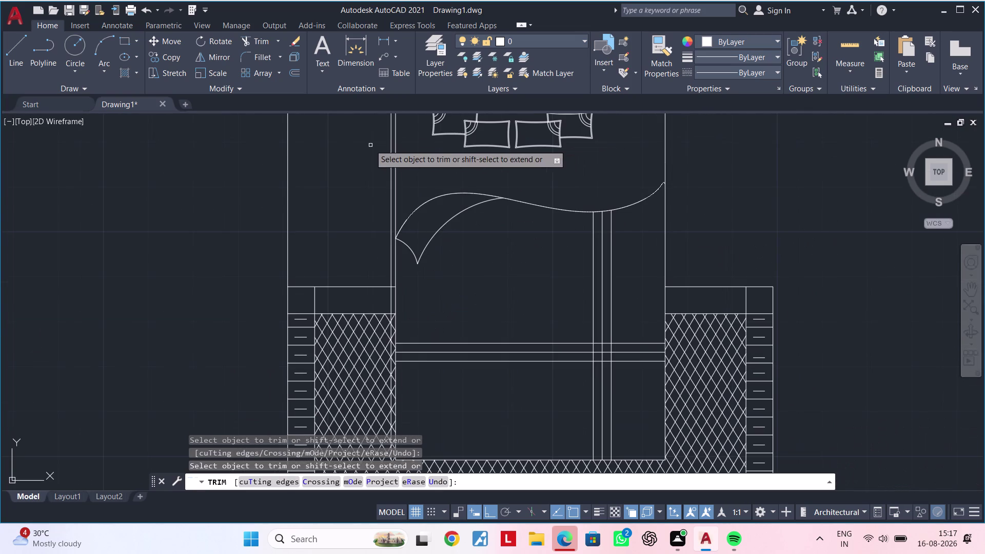
scroll(up, 3)
scroll(up, 3)
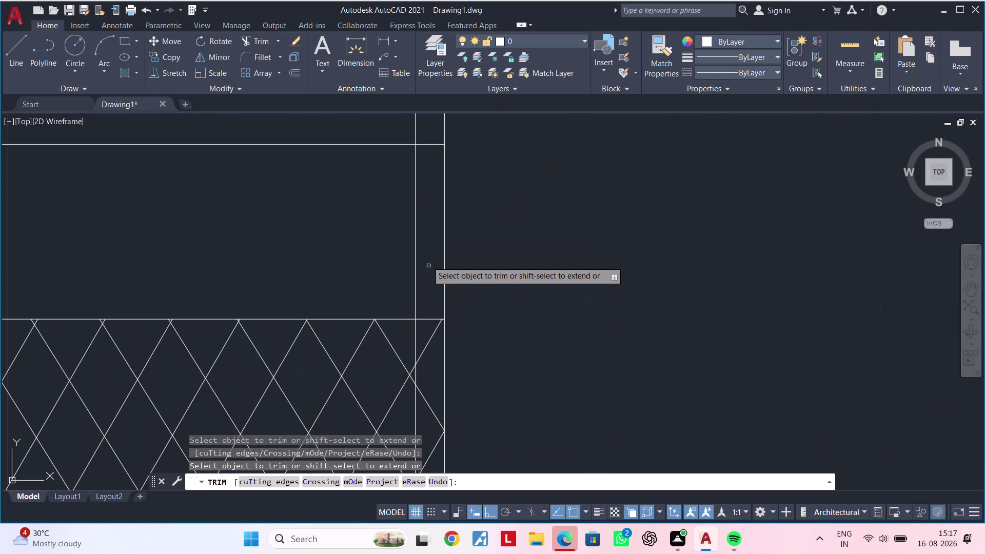
double_click(415, 244)
key(Escape)
Delete the leftover line piece near the side table.
middle_drag(415, 243, 415, 198)
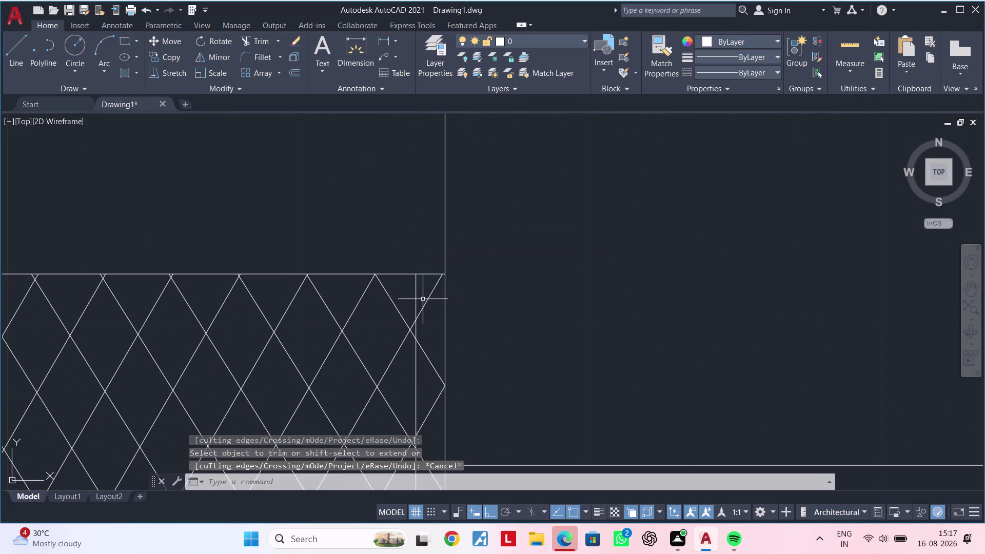
click(416, 293)
key(Delete)
scroll(down, 3)
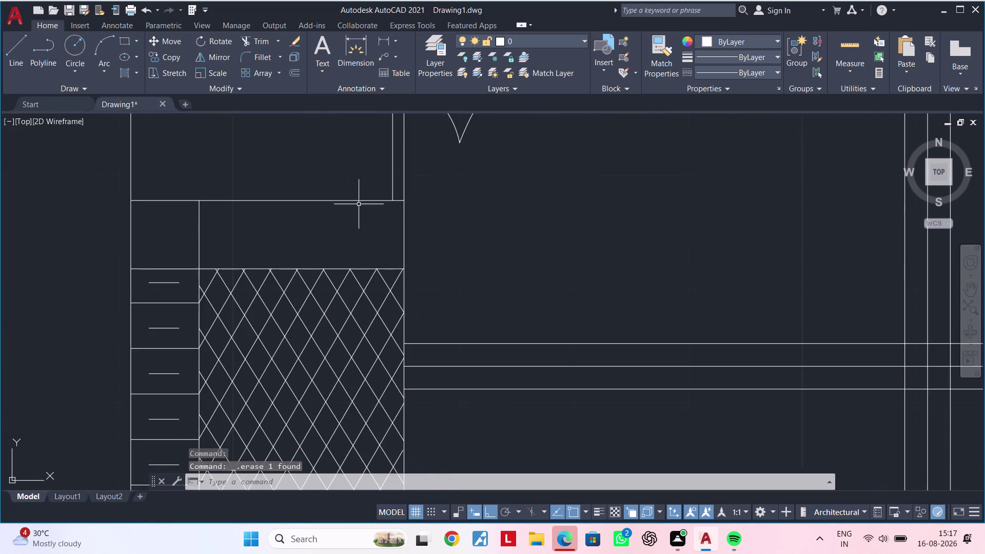
middle_drag(359, 202, 395, 358)
scroll(down, 3)
middle_drag(370, 248, 397, 325)
scroll(up, 3)
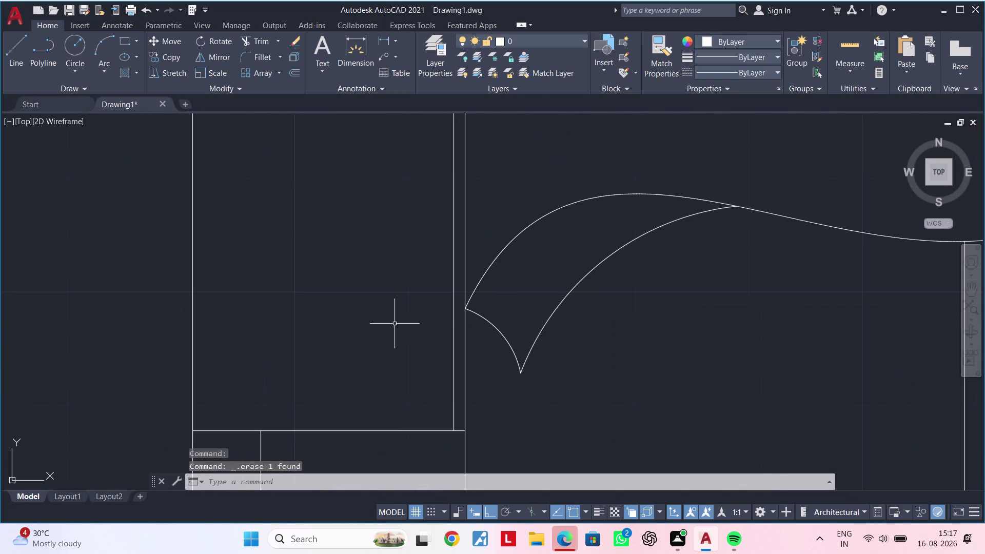
key(Escape)
key(Escape)
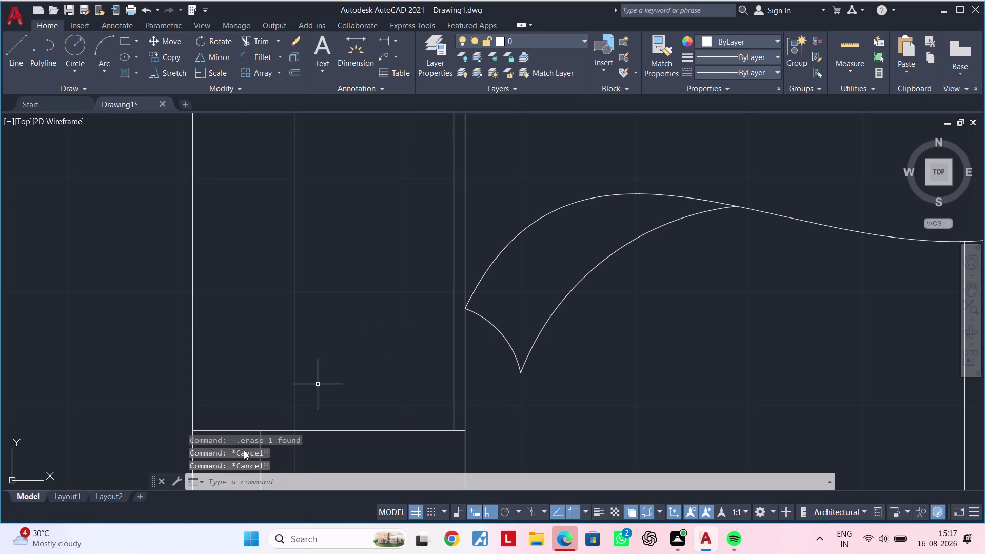
scroll(down, 3)
middle_drag(339, 298, 342, 356)
scroll(up, 3)
middle_drag(328, 314, 340, 296)
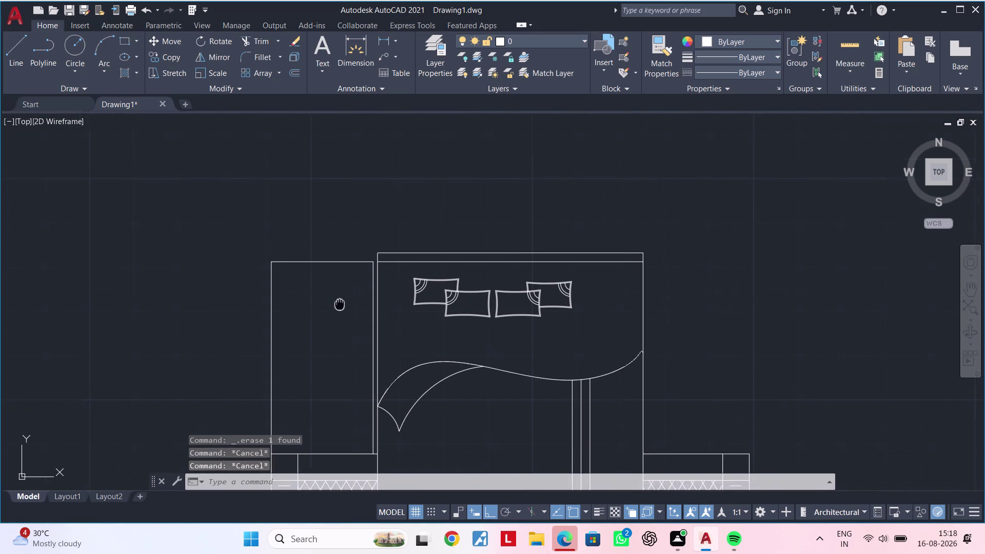
Begin a 9" offset of the wardrobe's top edge, then cancel it.
middle_drag(340, 295, 350, 260)
middle_drag(332, 282, 353, 271)
key(Escape)
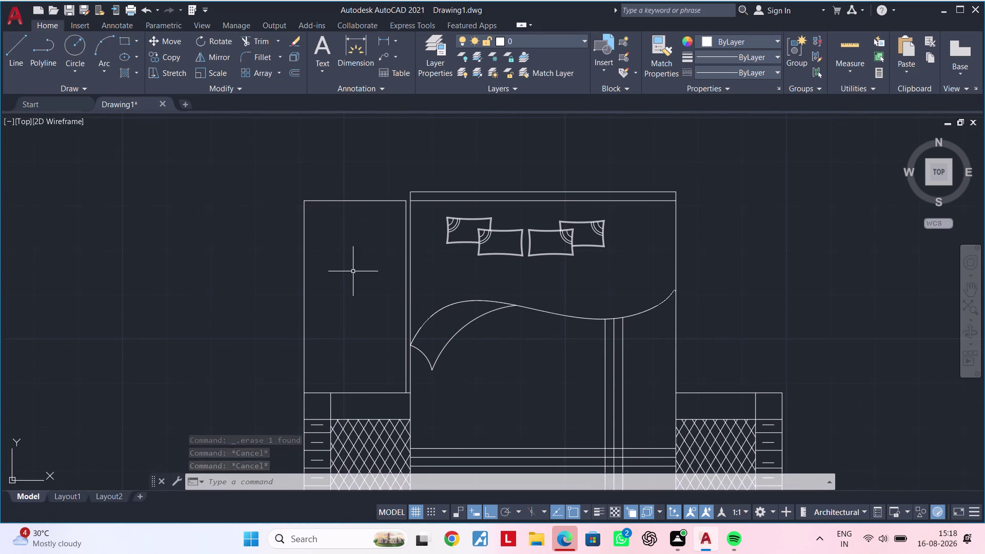
key(Escape)
text(of)
key(space)
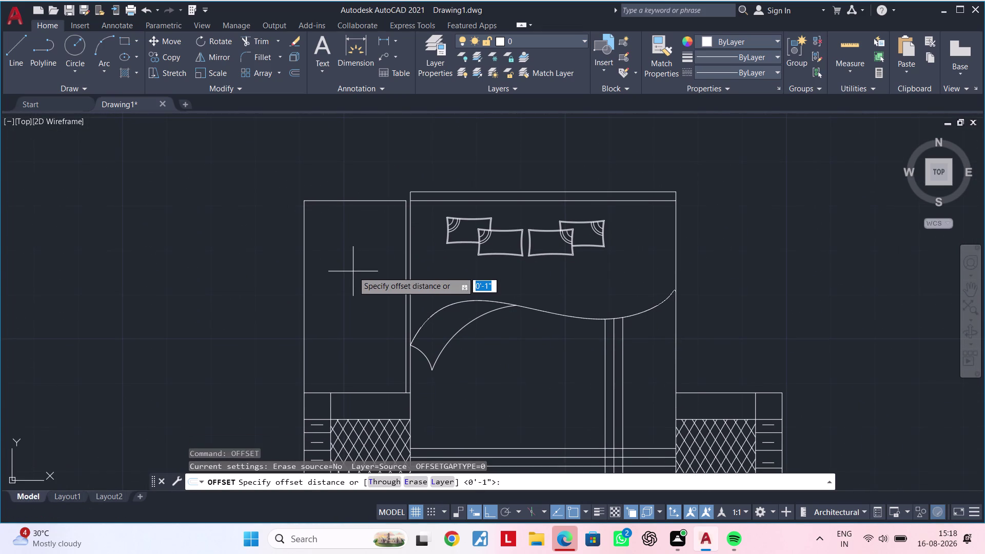
text(9")
key(Return)
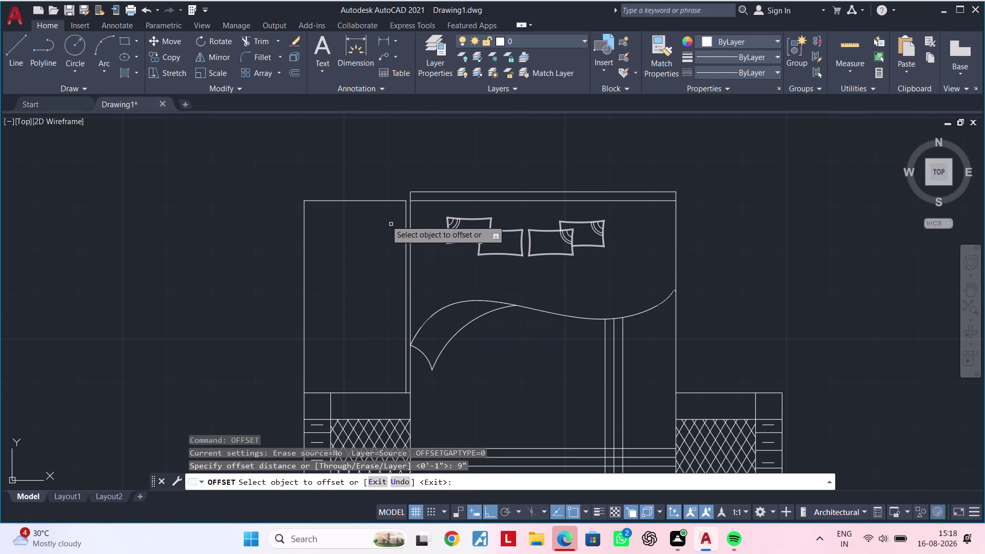
click(373, 201)
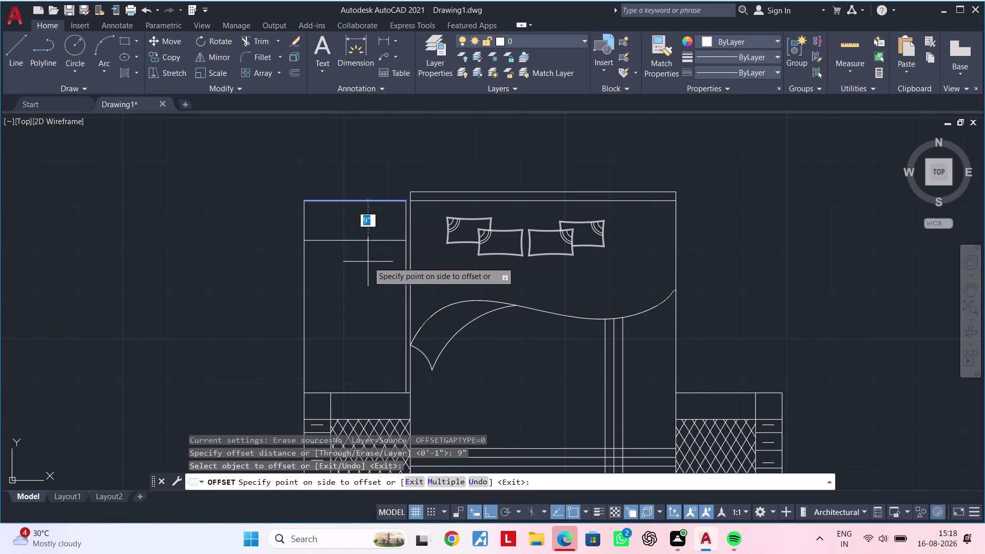
key(Escape)
key(Escape)
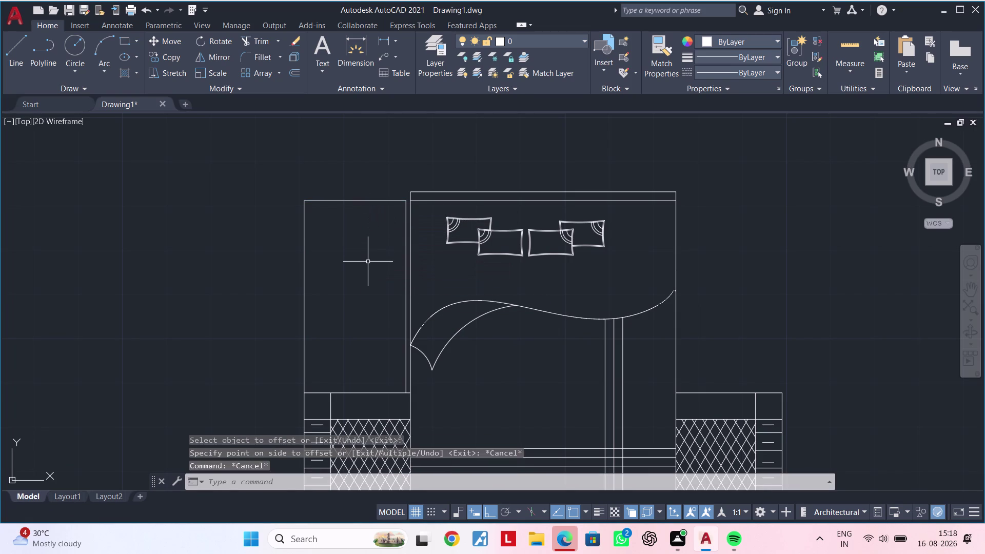
Offset the wardrobe's top edge 1' down into the wardrobe.
text(of)
key(space)
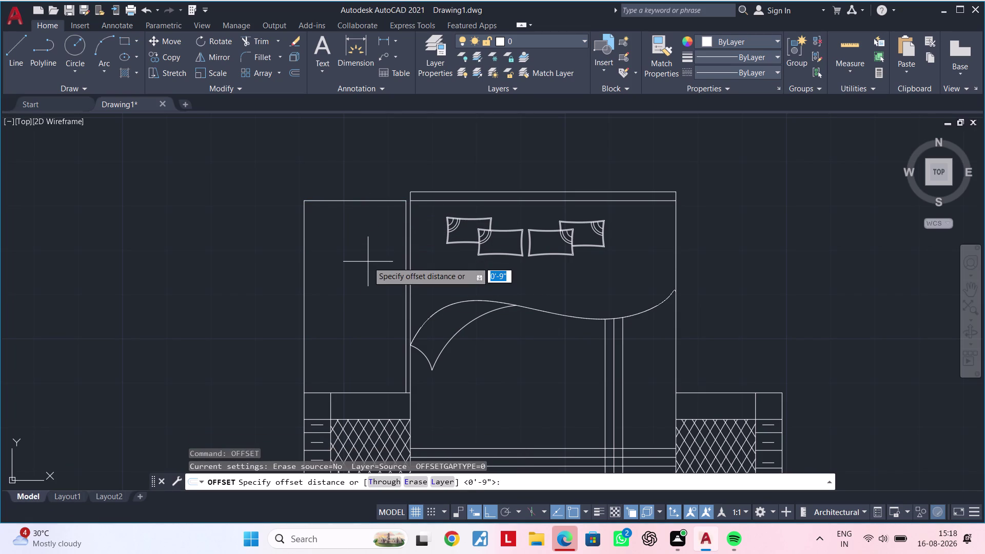
text(1')
key(Return)
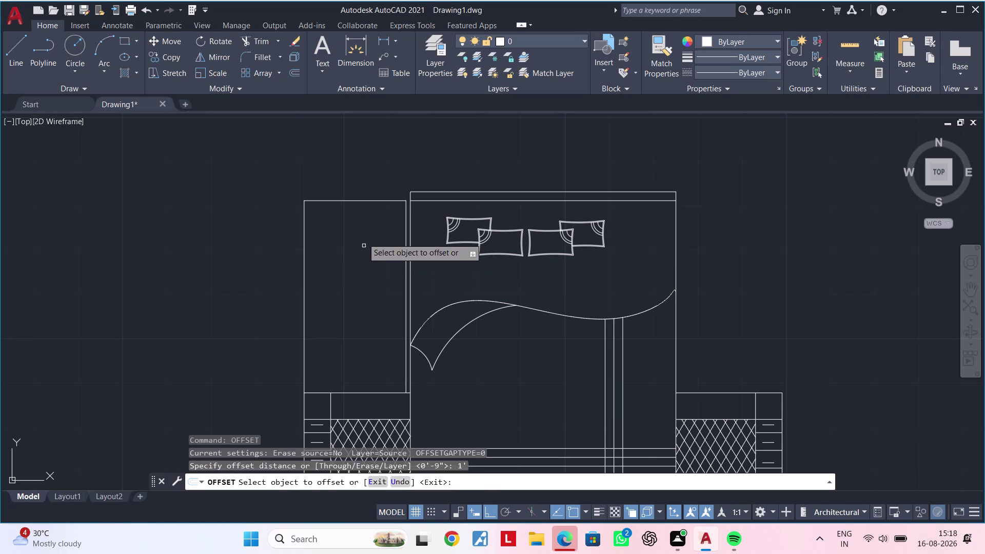
click(365, 201)
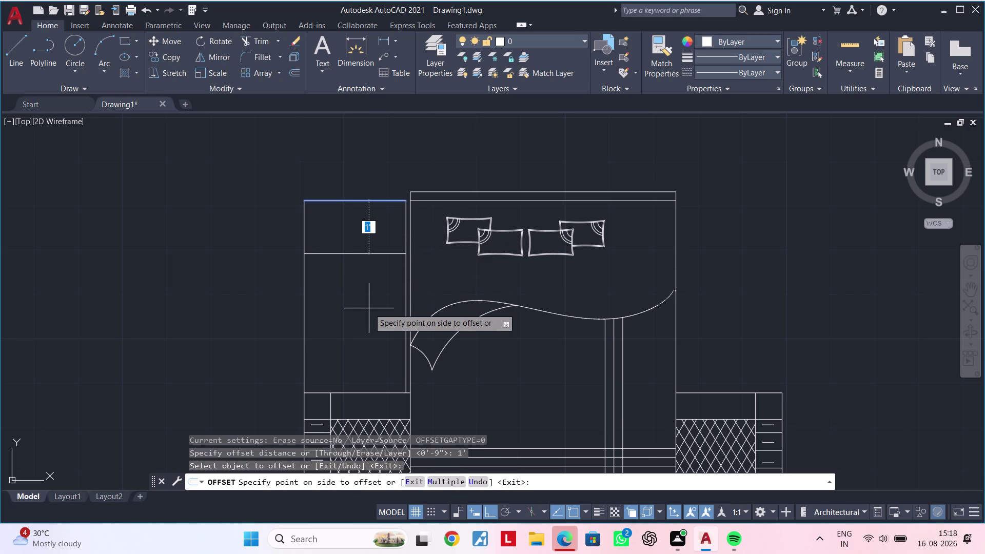
click(369, 308)
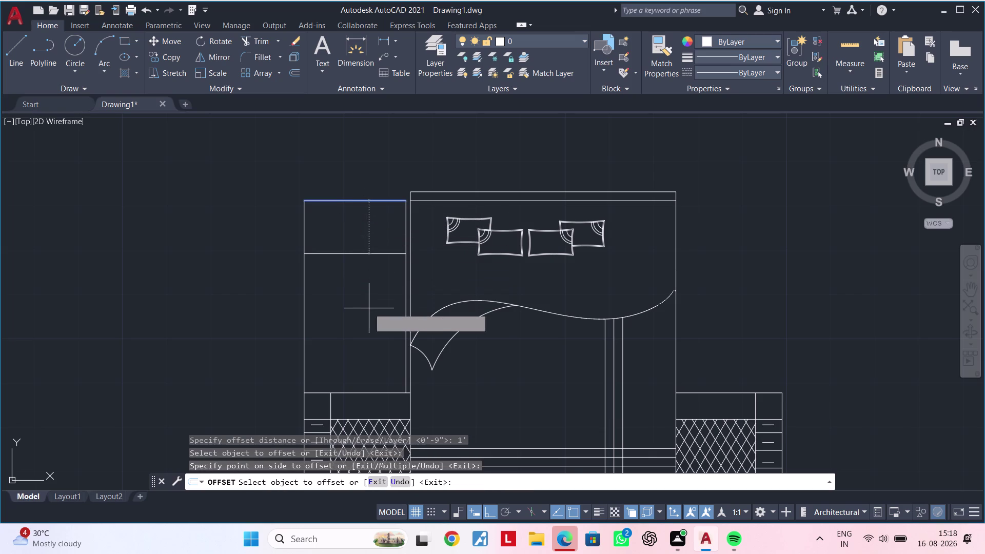
scroll(down, 3)
middle_drag(350, 284, 314, 279)
scroll(down, 3)
middle_drag(325, 278, 301, 253)
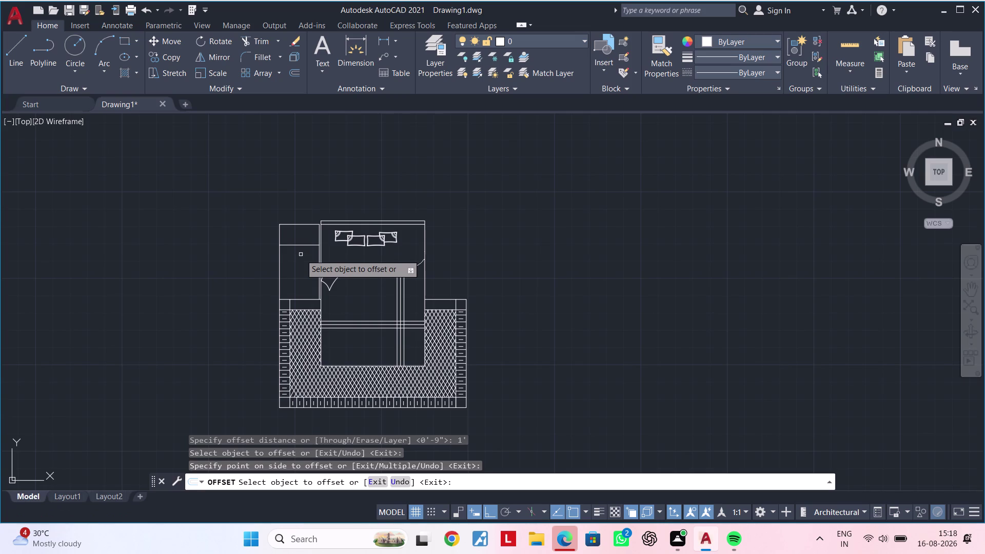
middle_drag(301, 255, 299, 275)
key(Escape)
key(Escape)
key(Escape)
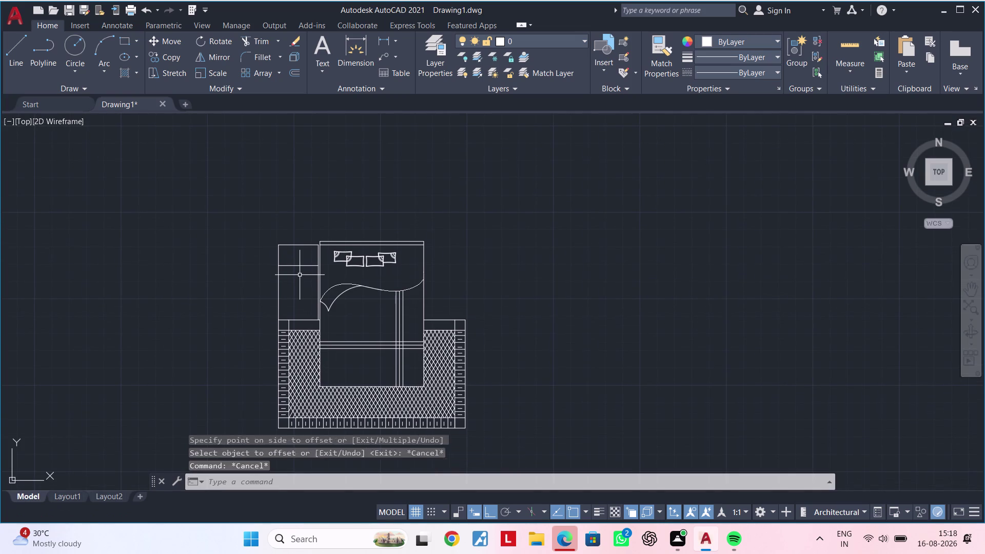
key(Escape)
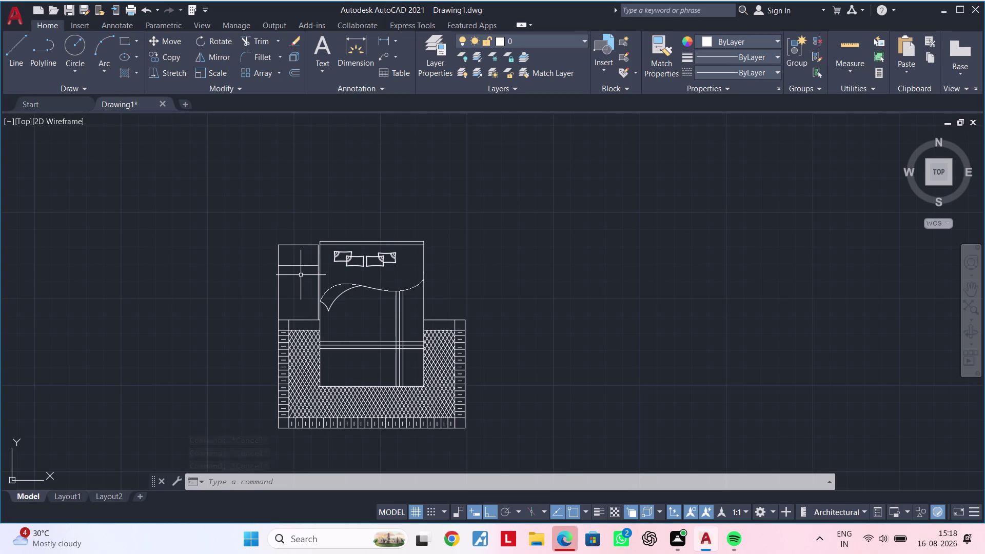
Fence-trim the wardrobe's side lines below the new 1' line.
scroll(down, 3)
middle_drag(301, 276, 282, 269)
scroll(up, 3)
middle_drag(327, 268, 279, 283)
scroll(up, 3)
key(Escape)
key(t)
key(r)
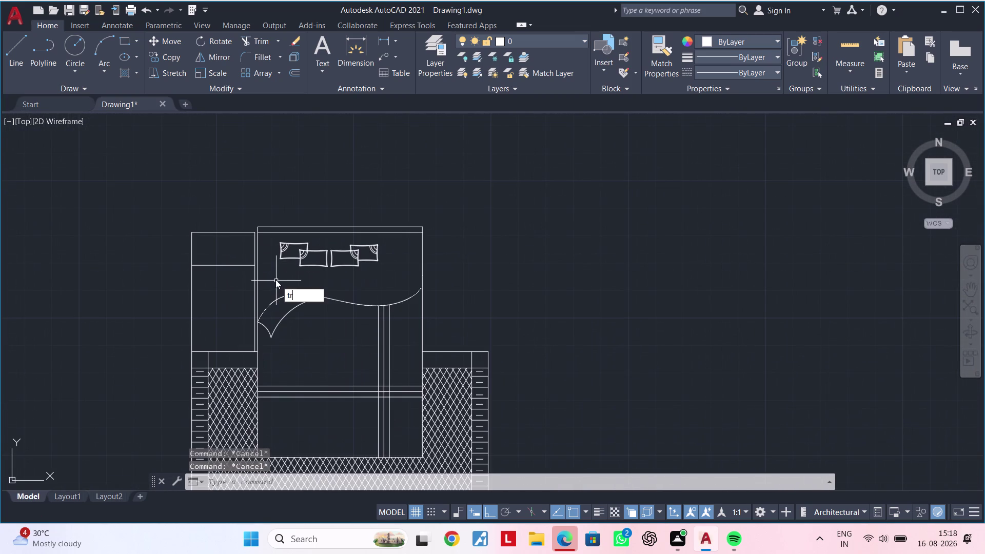
key(space)
drag(208, 290, 150, 298)
key(Escape)
scroll(down, 3)
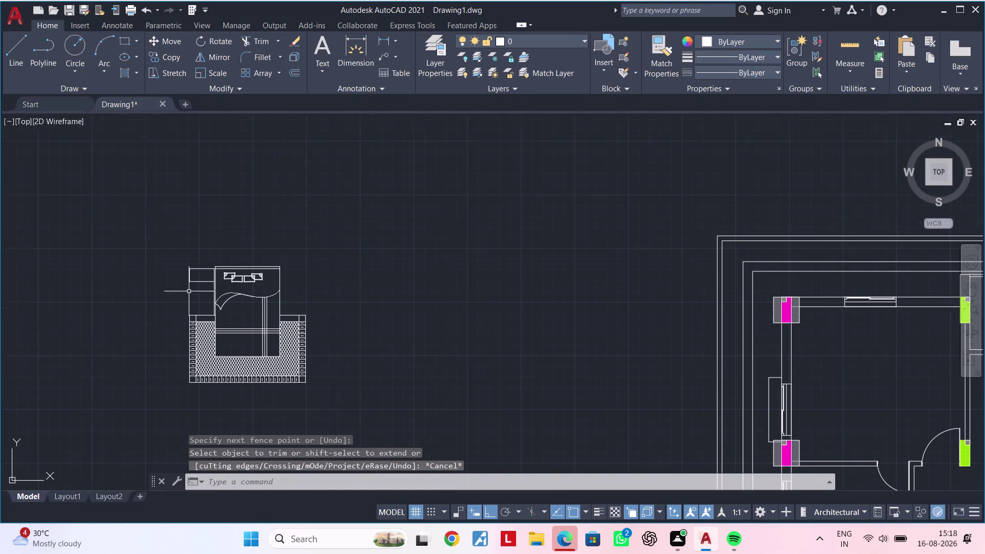
middle_click(189, 291)
key(Escape)
Select the whole bedroom drawing and start a move, then cancel it.
drag(144, 214, 150, 234)
click(351, 411)
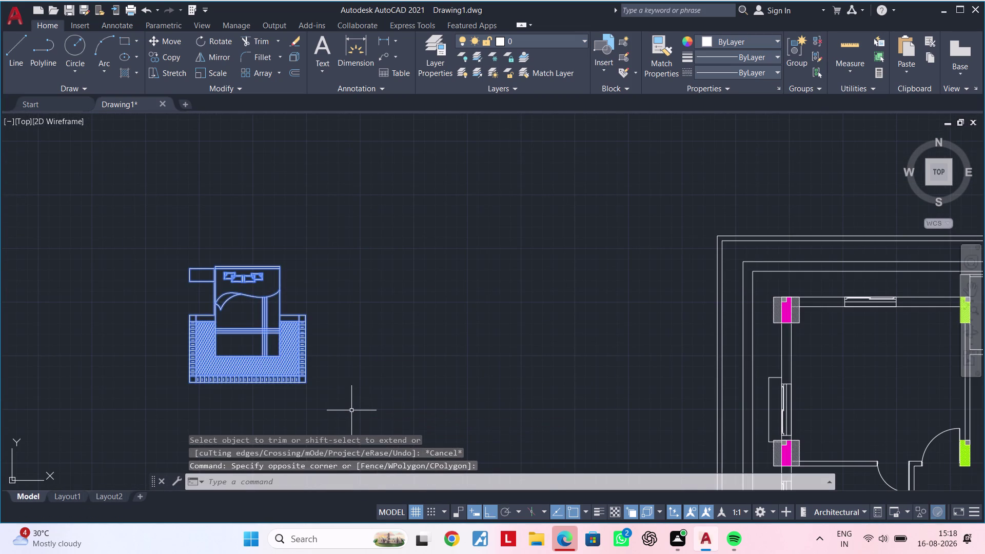
text(m)
key(space)
key(Escape)
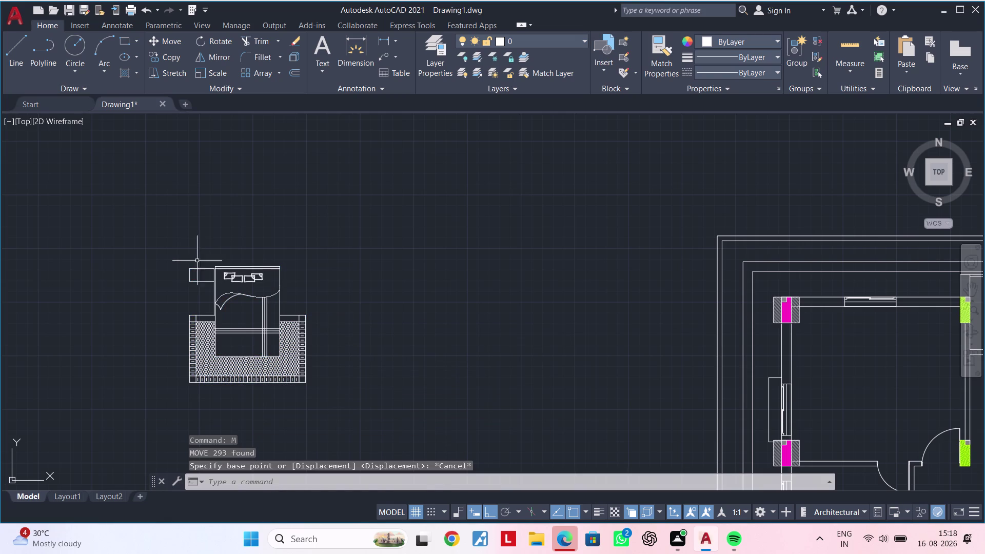
Copy the bedroom drawing from the wardrobe's top-left corner toward the floor plan, then cancel.
click(167, 245)
click(360, 412)
text(co)
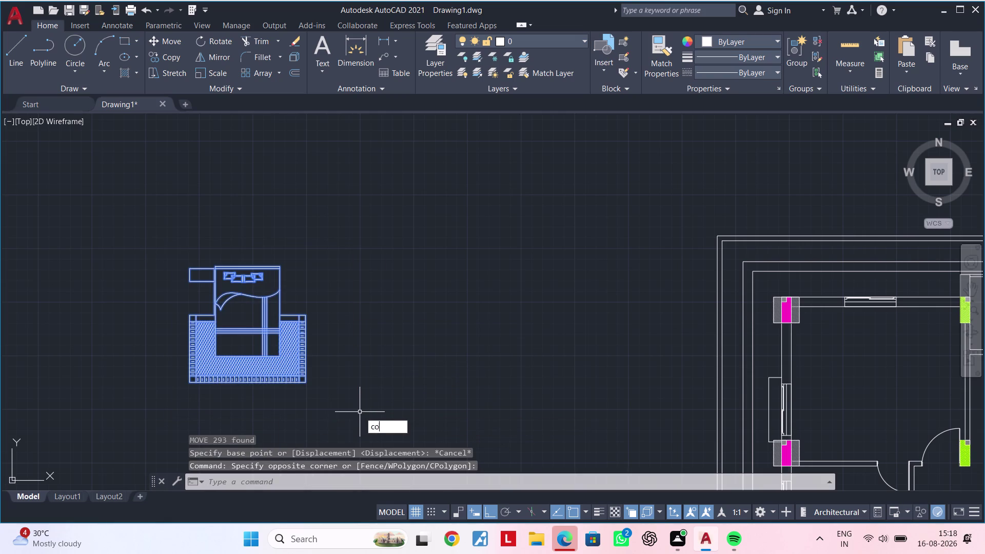
key(space)
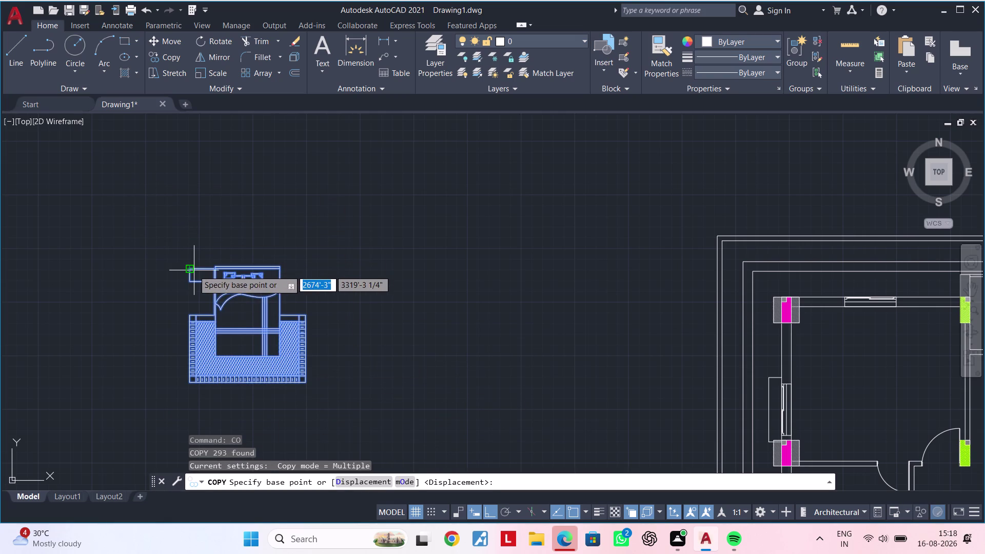
click(193, 270)
middle_drag(549, 328, 310, 320)
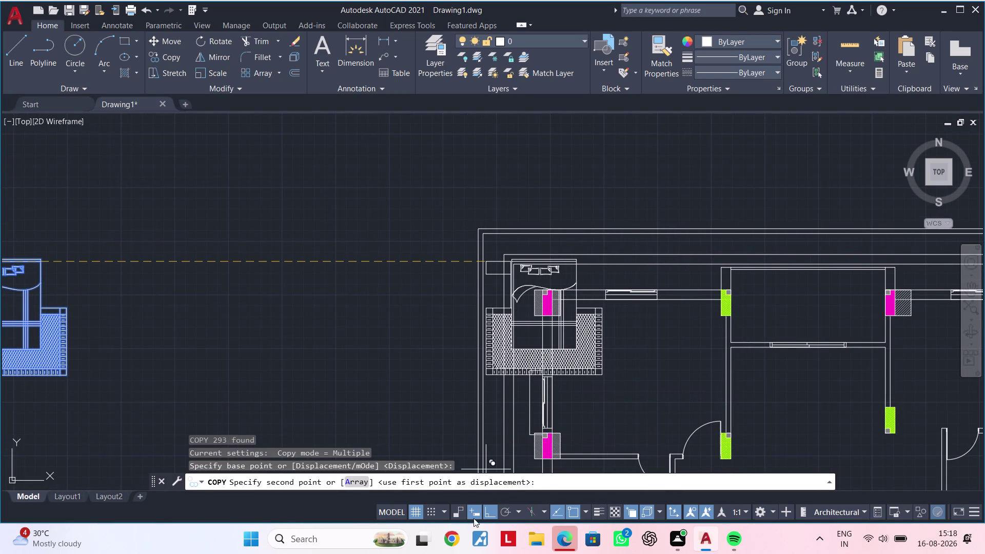
click(489, 507)
middle_drag(575, 315, 530, 308)
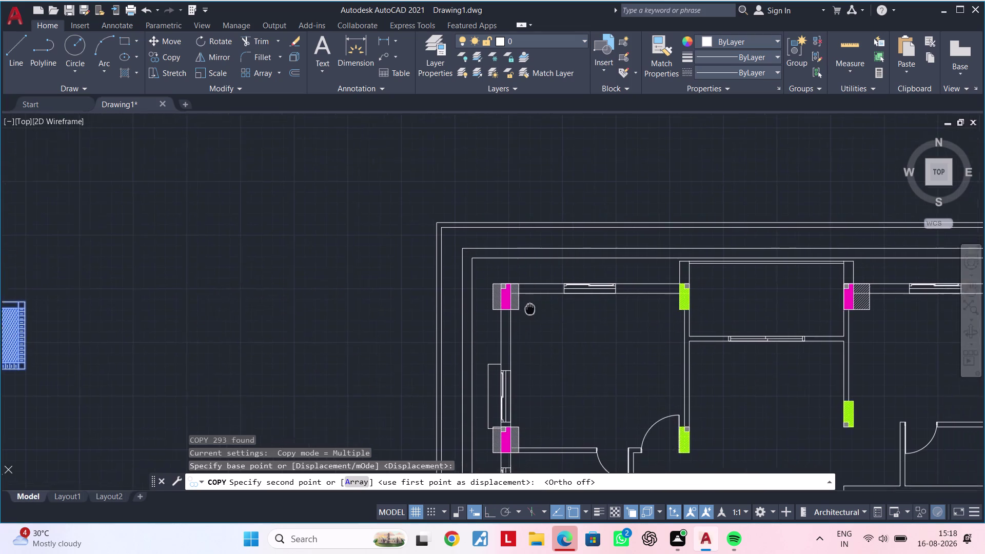
middle_drag(530, 307, 496, 300)
scroll(up, 3)
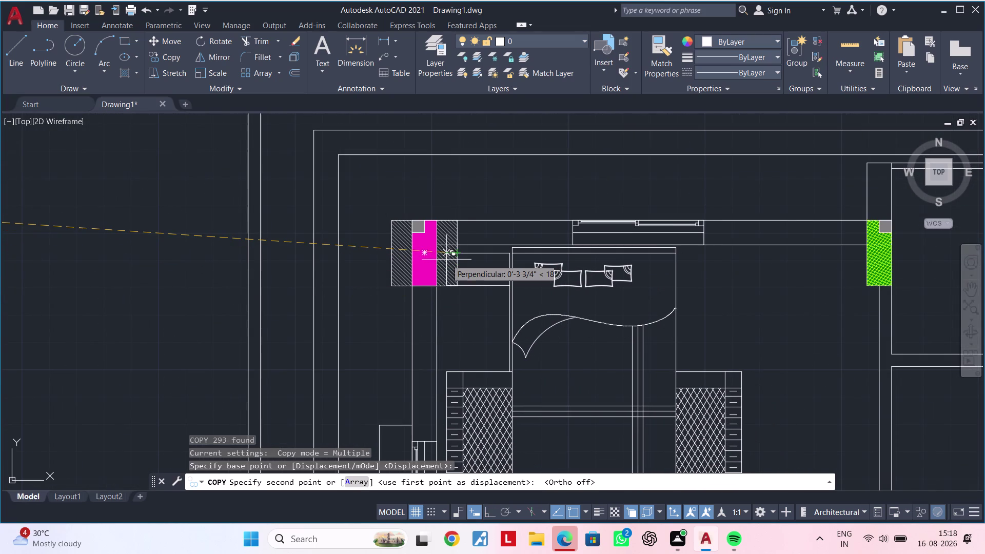
scroll(down, 3)
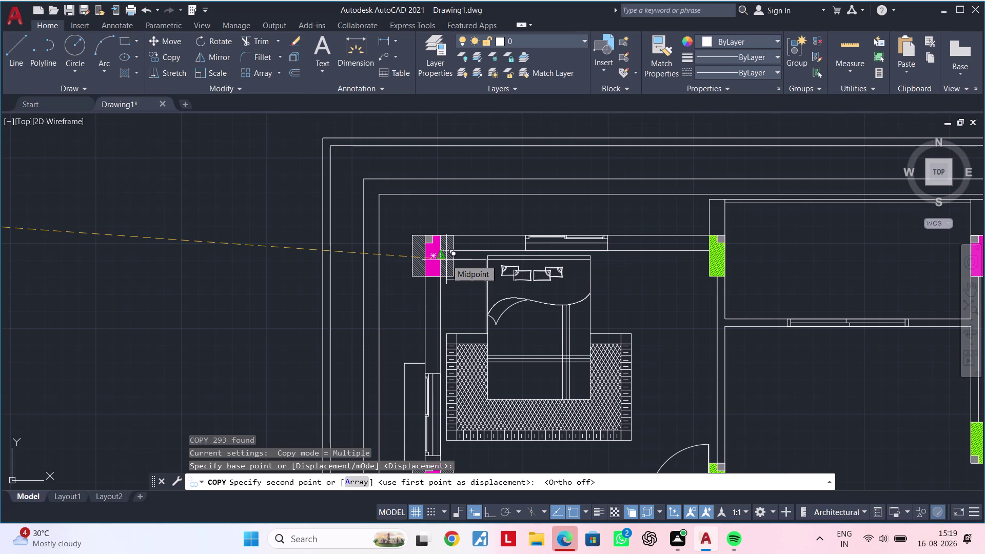
key(Escape)
scroll(down, 3)
middle_drag(234, 288, 610, 283)
middle_drag(371, 297, 390, 297)
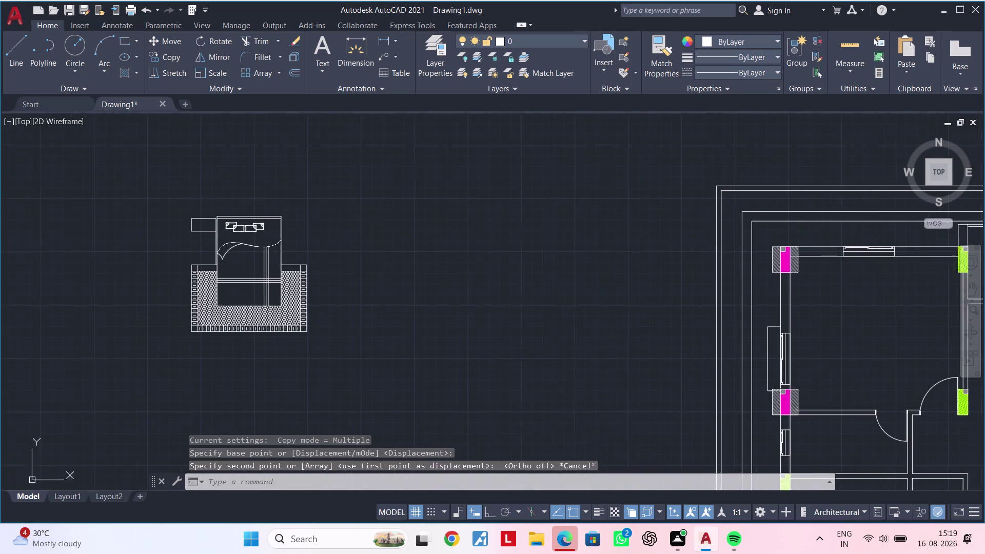
middle_drag(391, 297, 645, 297)
key(Escape)
key(Escape)
scroll(up, 3)
middle_drag(608, 252, 608, 224)
key(Escape)
key(Escape)
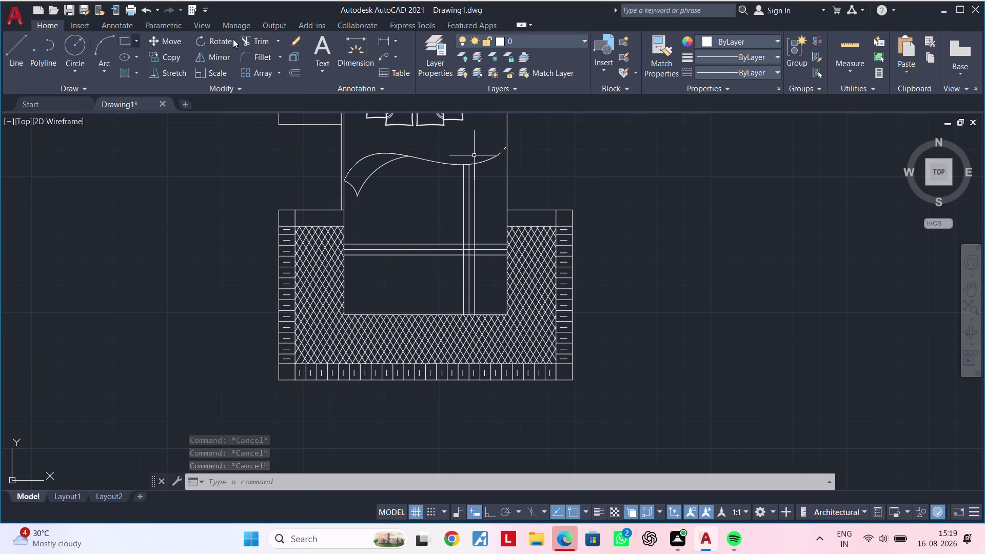
click(382, 38)
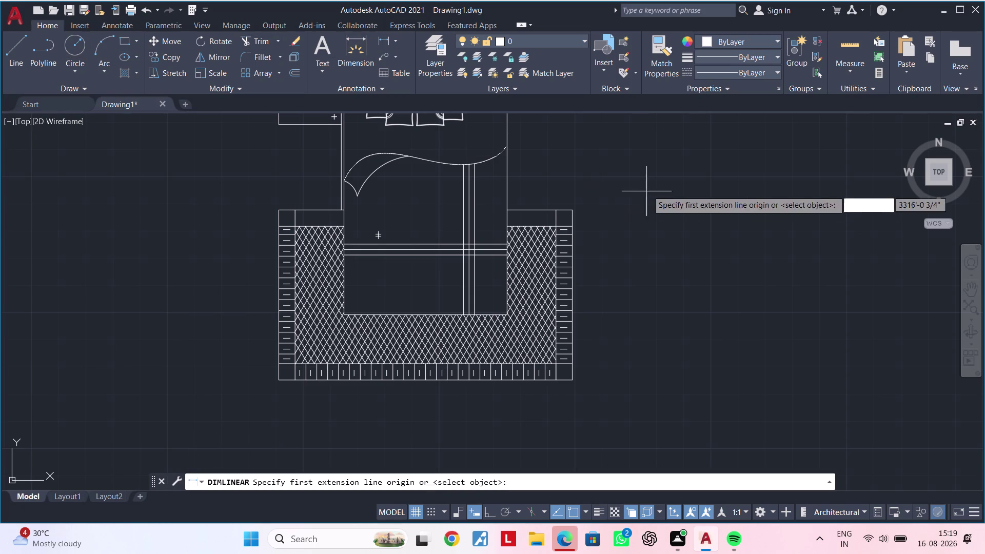
middle_drag(639, 187, 576, 170)
scroll(up, 3)
click(459, 171)
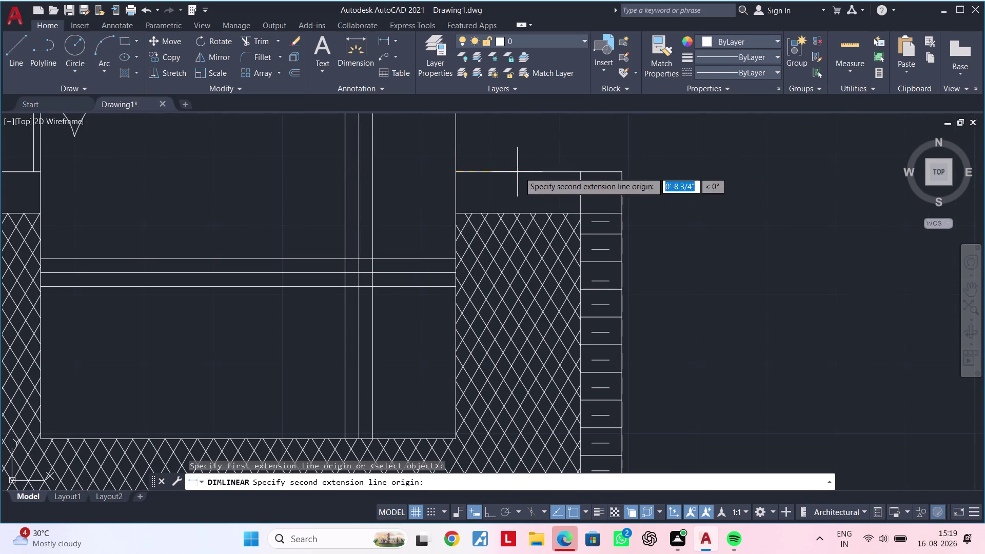
click(624, 171)
scroll(down, 3)
middle_drag(654, 213, 539, 193)
key(Escape)
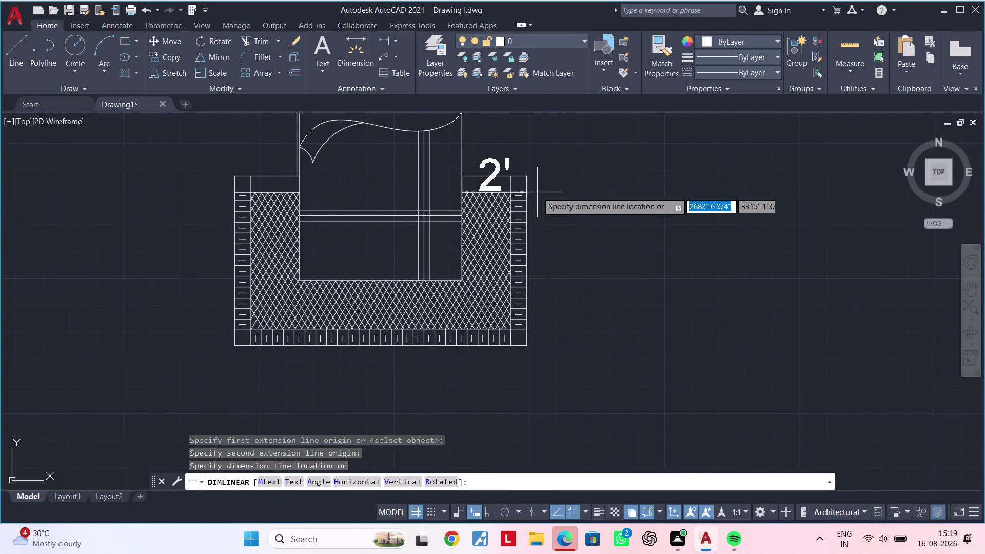
key(Escape)
key(Escape)
key(Escape)
middle_drag(516, 154, 495, 169)
key(Escape)
key(Escape)
click(526, 160)
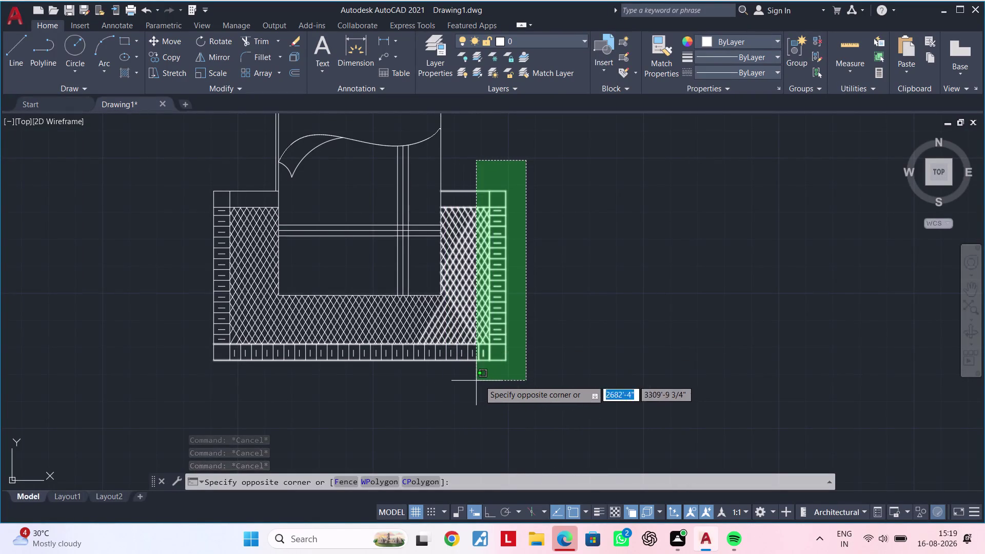
key(Escape)
key(Escape)
click(160, 165)
click(645, 411)
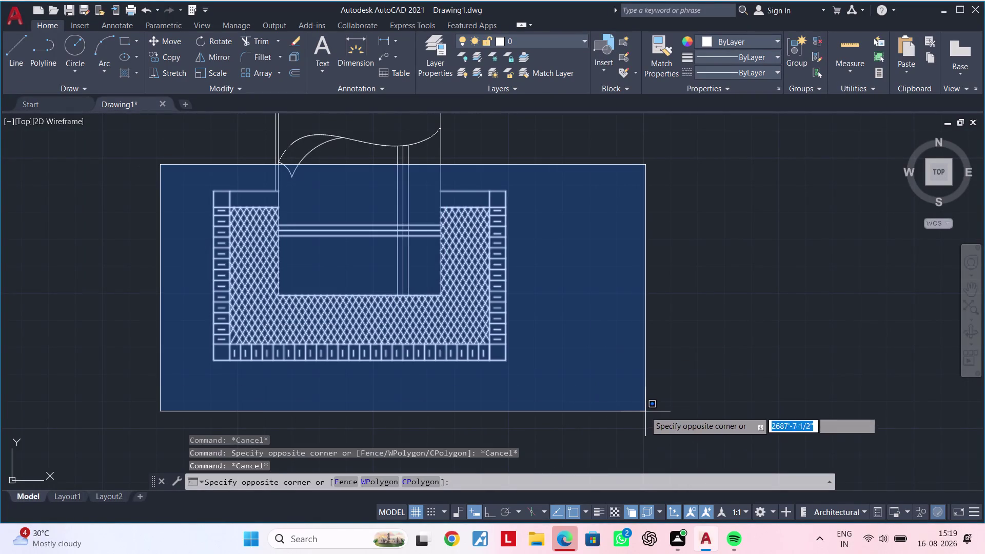
scroll(up, 3)
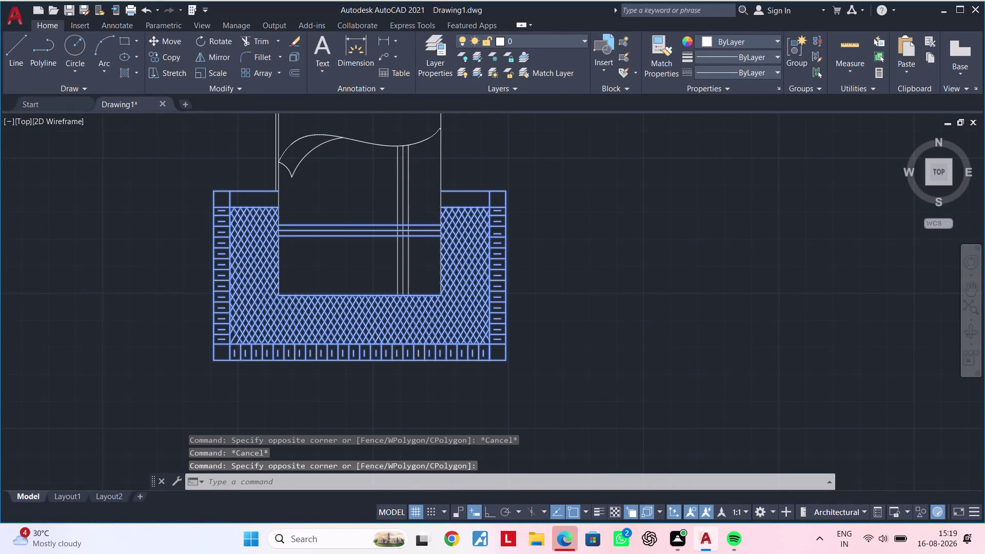
text(s)
key(space)
middle_drag(490, 273, 552, 203)
scroll(down, 3)
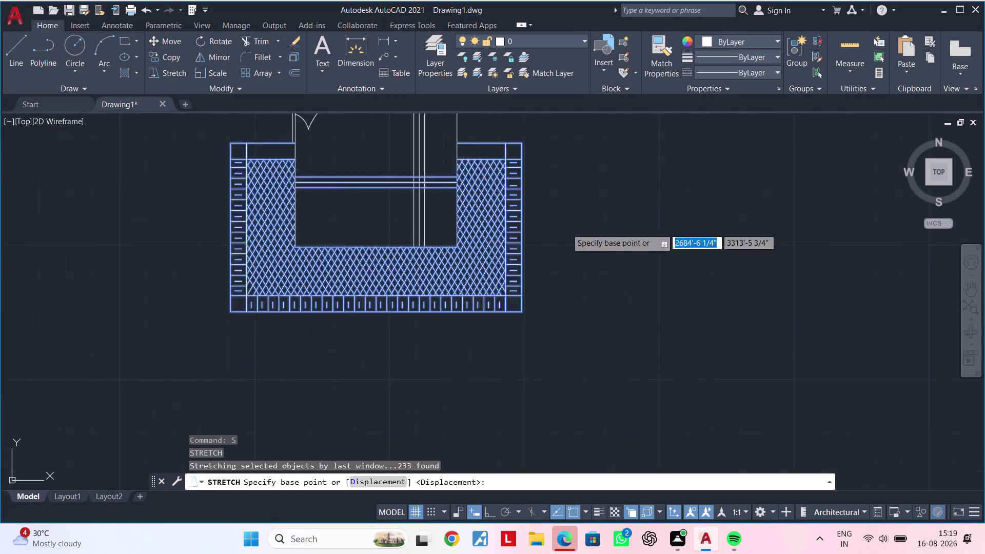
scroll(down, 3)
click(538, 289)
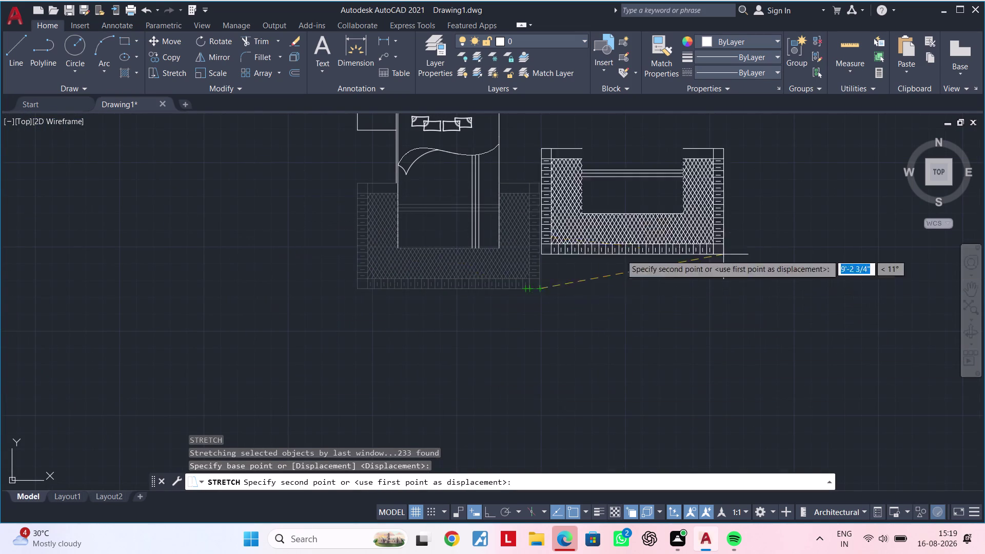
key(Escape)
key(Escape)
key(Escape)
key(Escape)
drag(565, 146, 556, 167)
key(Escape)
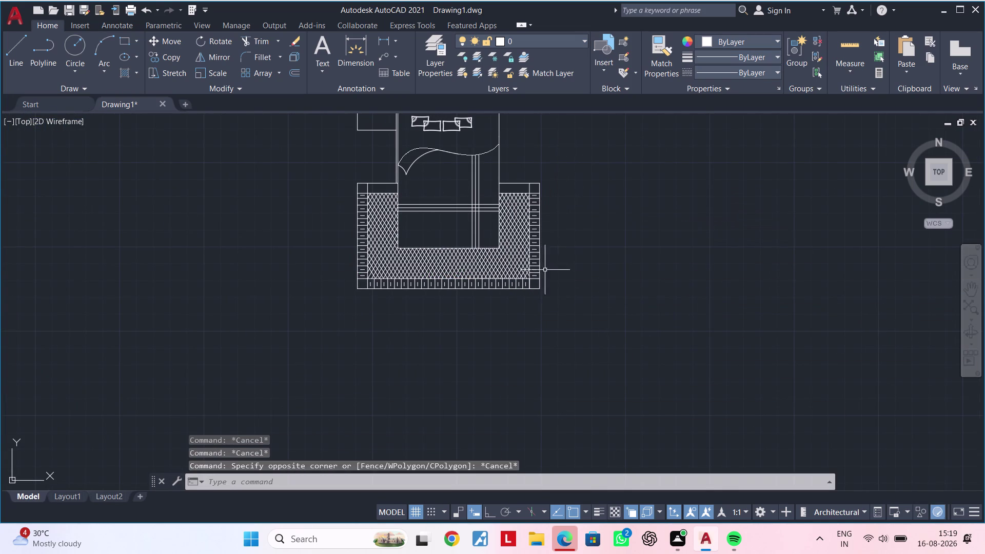
key(Escape)
key(Escape)
middle_drag(543, 314, 547, 295)
key(Escape)
click(578, 268)
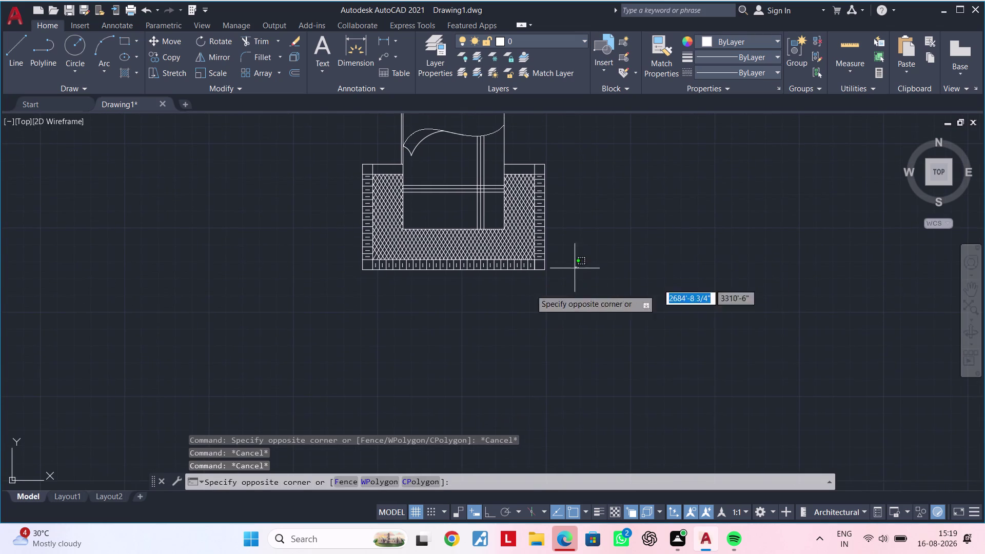
key(Escape)
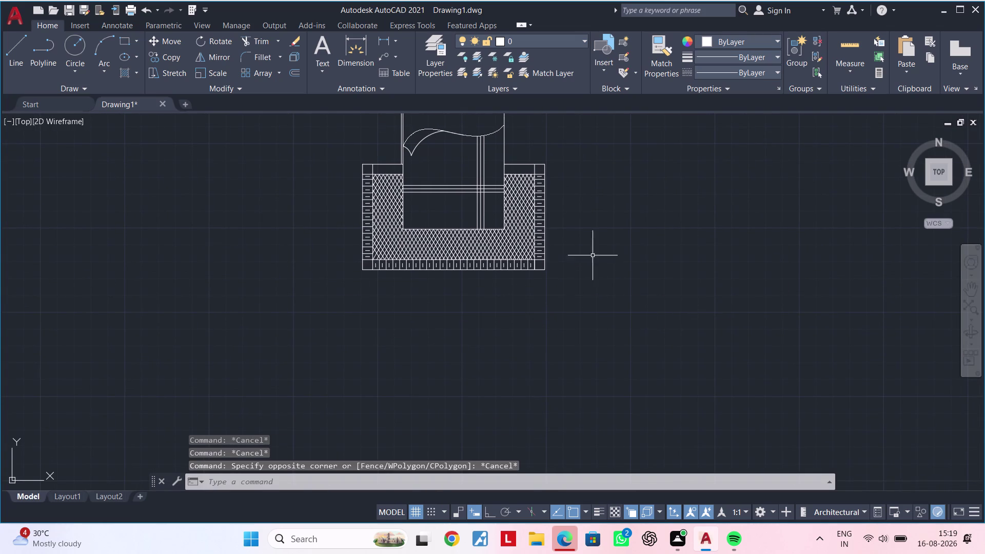
click(592, 256)
click(256, 301)
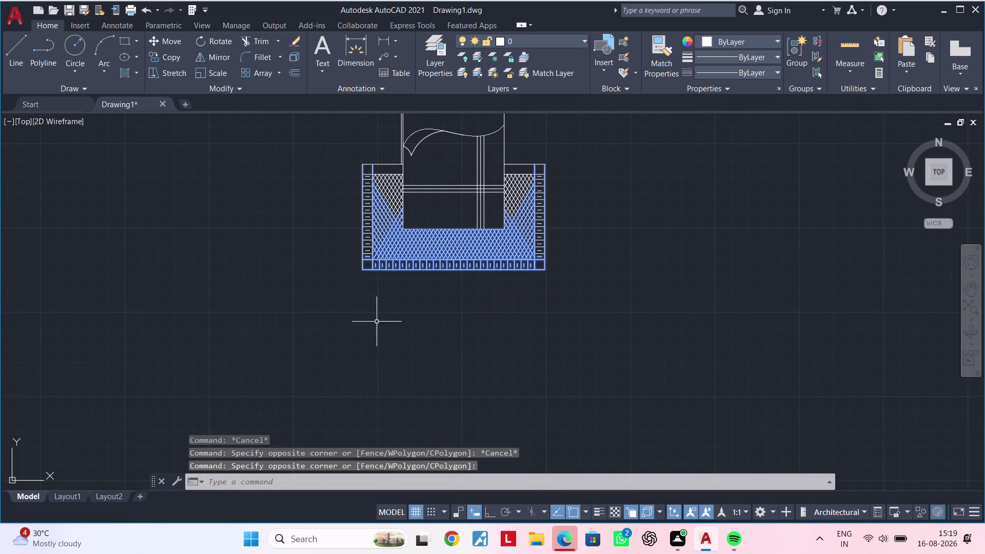
key(s)
text(c)
key(space)
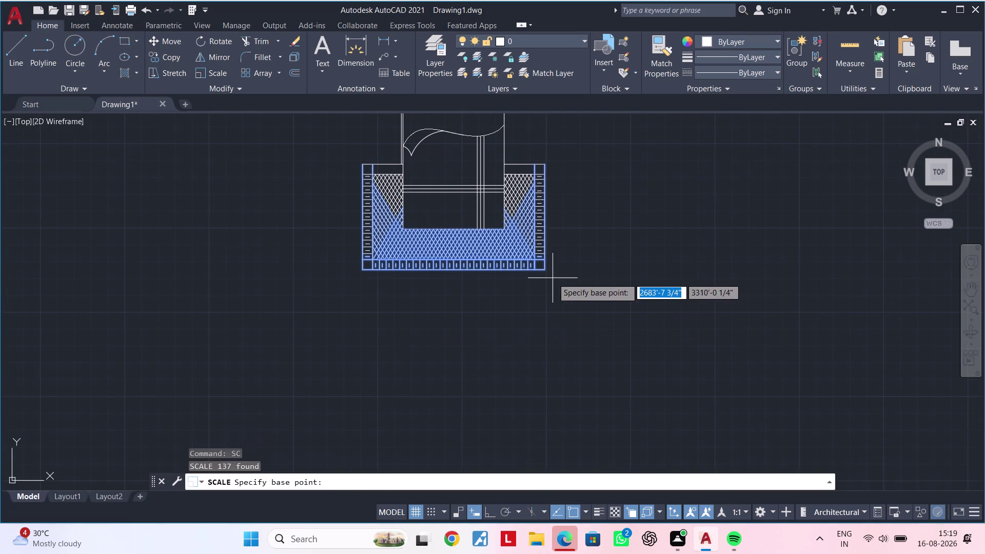
click(544, 271)
key(Escape)
key(Escape)
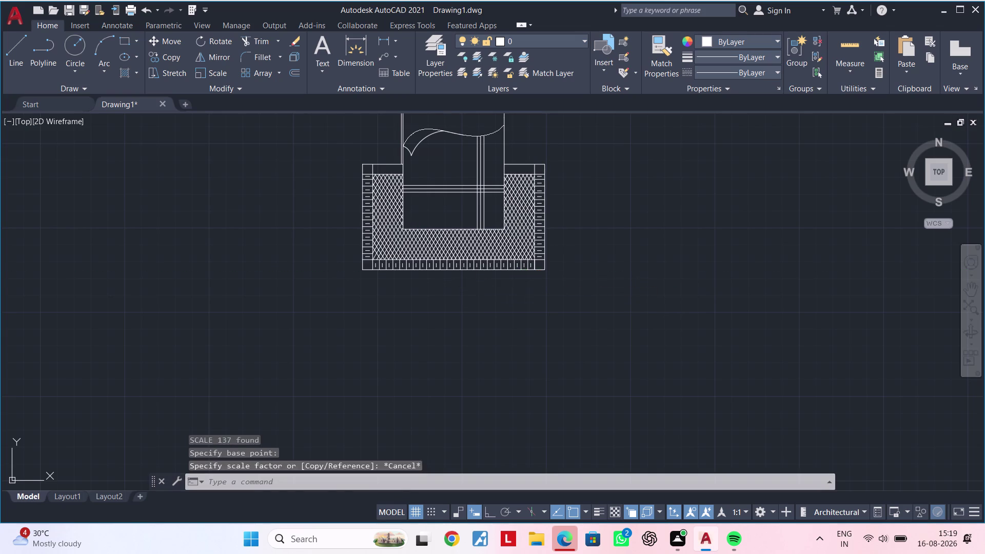
key(Escape)
key(Escape)
key(Escape)
middle_drag(485, 290, 475, 368)
key(Escape)
key(Escape)
scroll(up, 3)
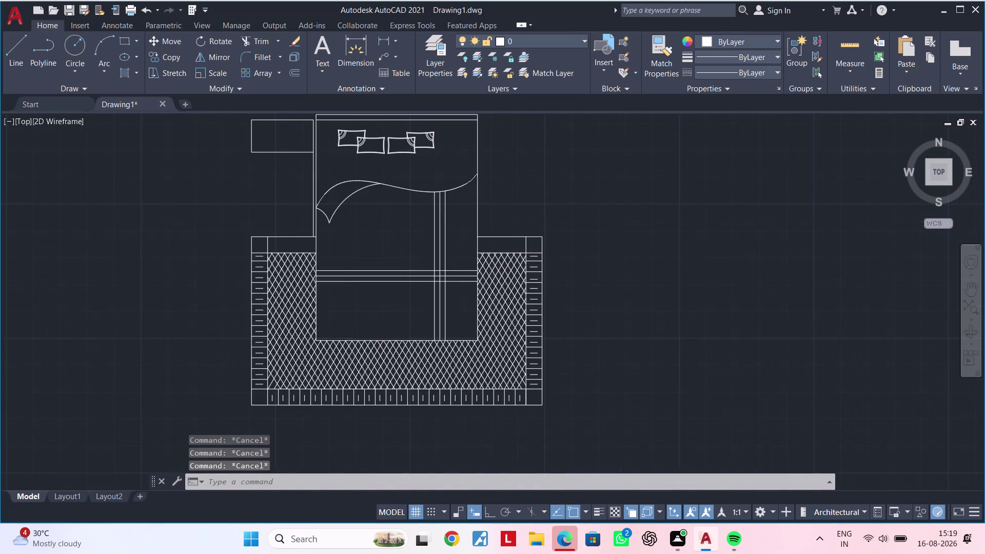
middle_drag(548, 239, 542, 204)
key(Escape)
key(Escape)
click(564, 168)
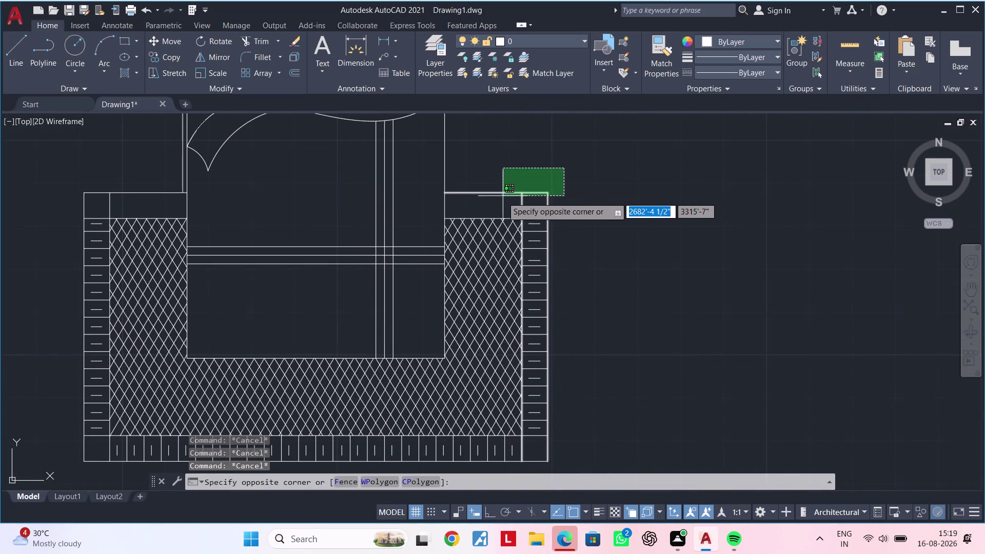
click(498, 201)
text(m)
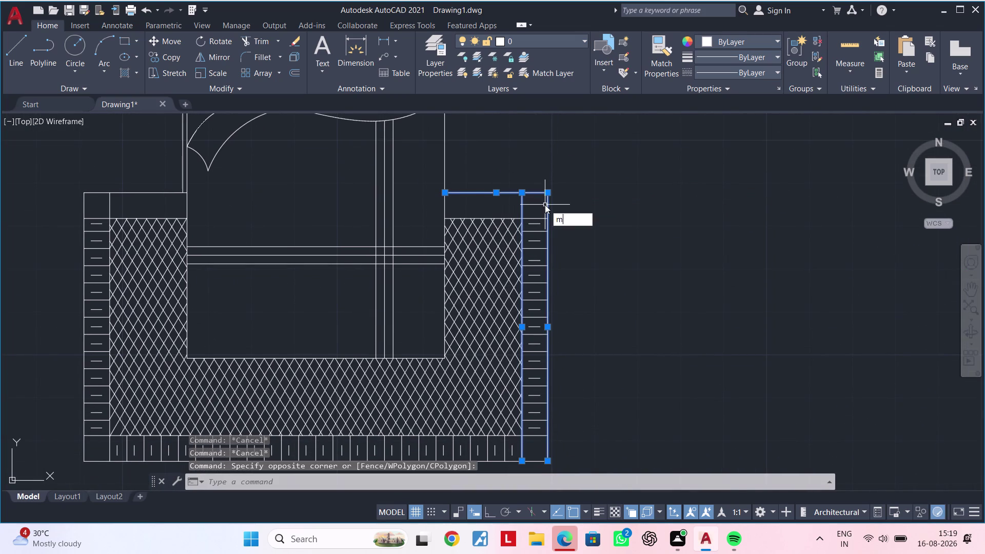
key(space)
click(548, 193)
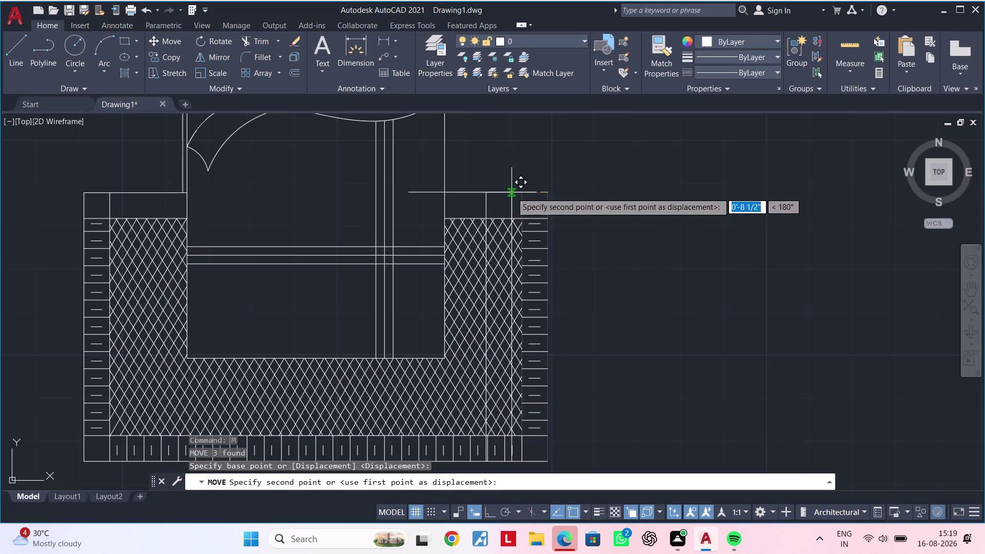
key(Escape)
key(Escape)
click(555, 175)
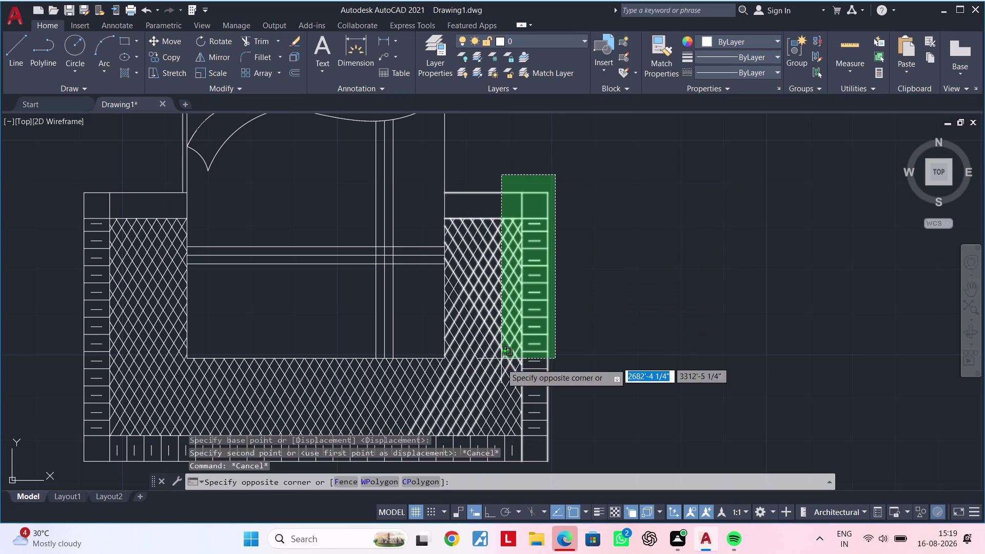
middle_drag(491, 393, 507, 271)
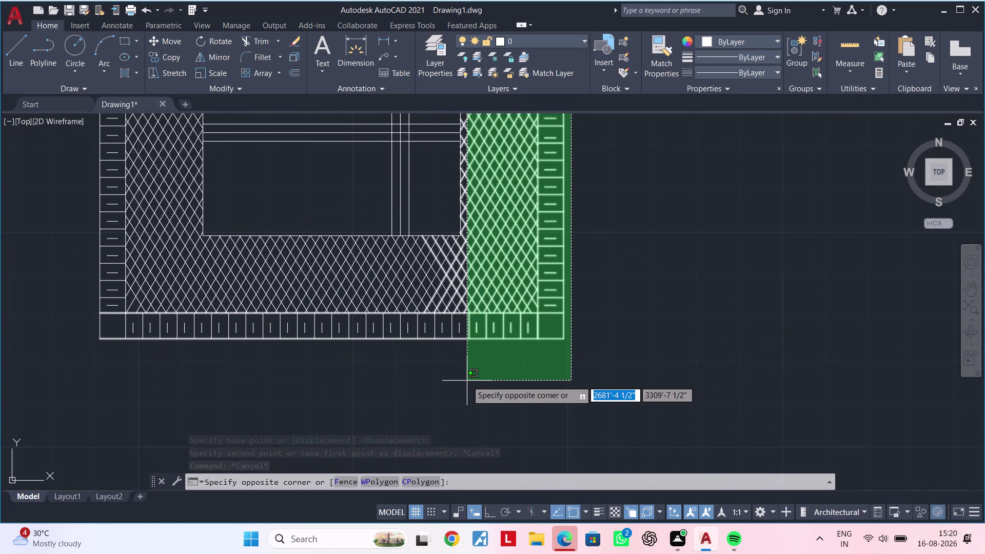
key(Escape)
key(Escape)
scroll(down, 3)
middle_drag(531, 362, 536, 375)
key(Escape)
key(Escape)
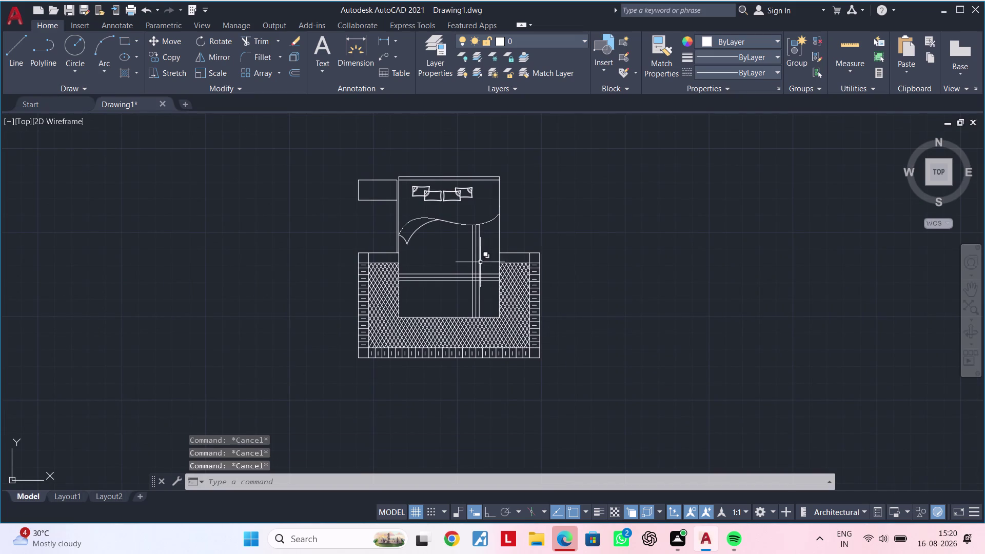
middle_drag(471, 262, 455, 287)
key(Escape)
key(Escape)
middle_drag(420, 276, 464, 265)
key(Escape)
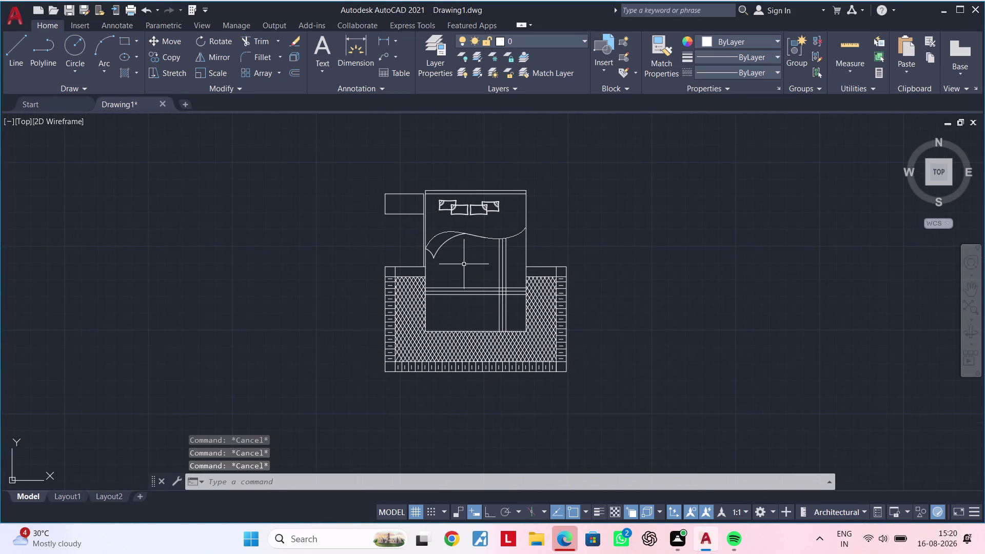
key(Escape)
key(Escape)
key(Escape)
key(Escape)
key(Escape)
middle_drag(463, 267, 465, 278)
key(Escape)
key(Escape)
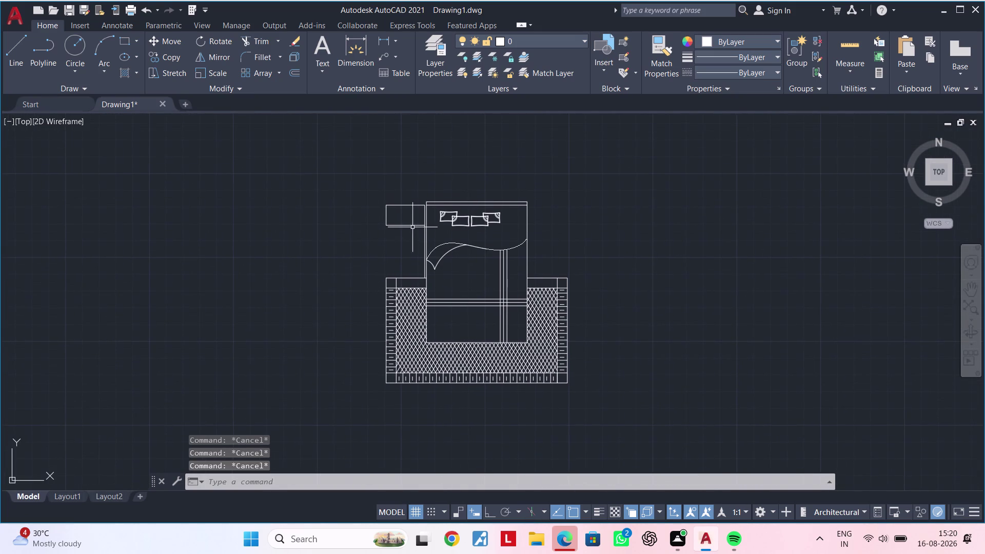
scroll(up, 3)
middle_drag(398, 234, 397, 262)
key(Escape)
key(Escape)
key(Escape)
middle_drag(391, 228, 373, 240)
key(Escape)
key(Escape)
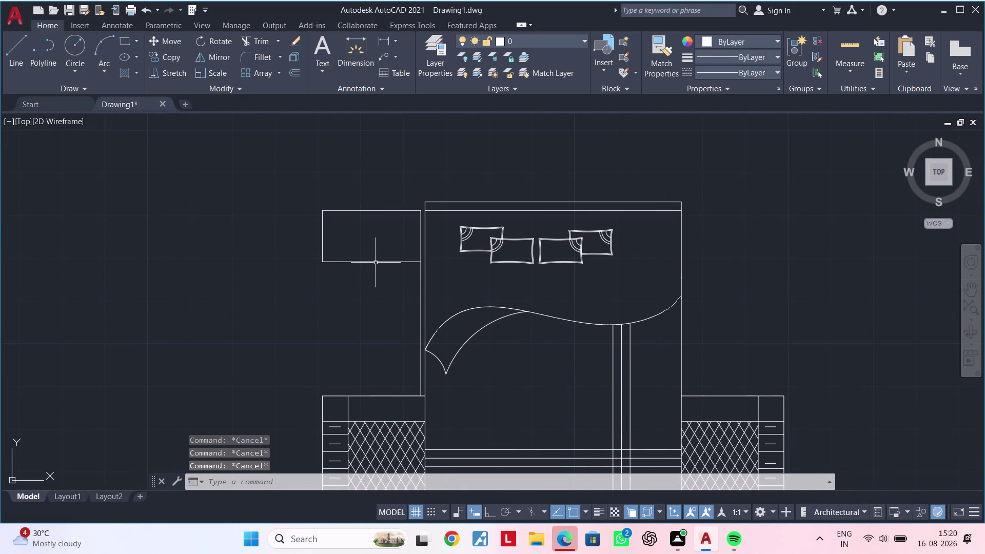
scroll(down, 3)
middle_drag(374, 267, 376, 239)
scroll(up, 3)
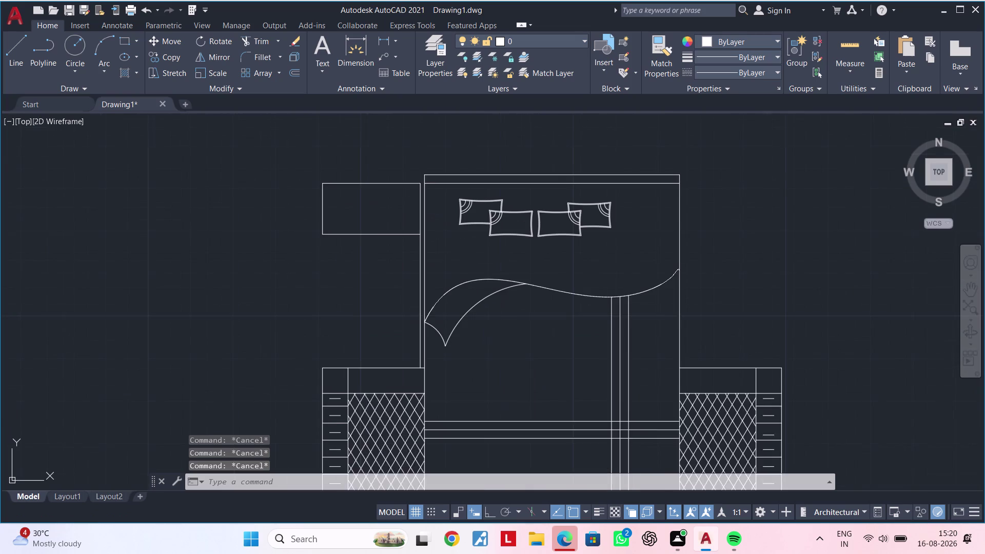
middle_drag(373, 243, 381, 202)
key(Escape)
scroll(down, 3)
middle_drag(403, 248, 370, 242)
key(Escape)
key(Escape)
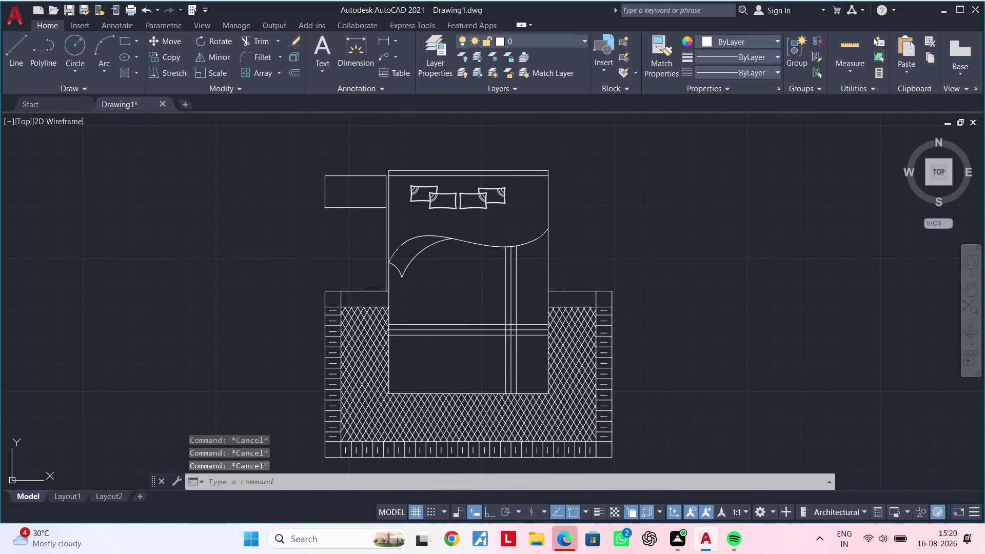
key(Escape)
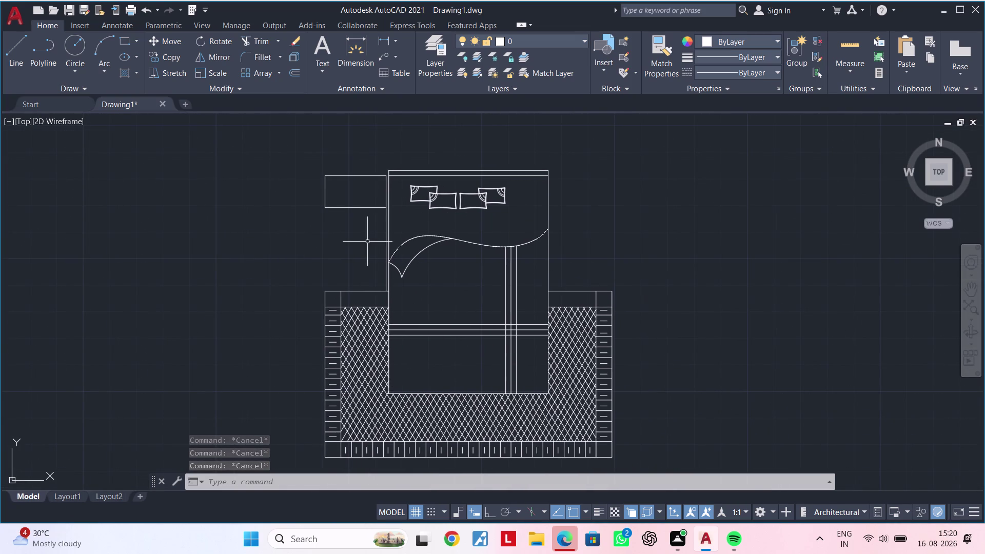
scroll(up, 3)
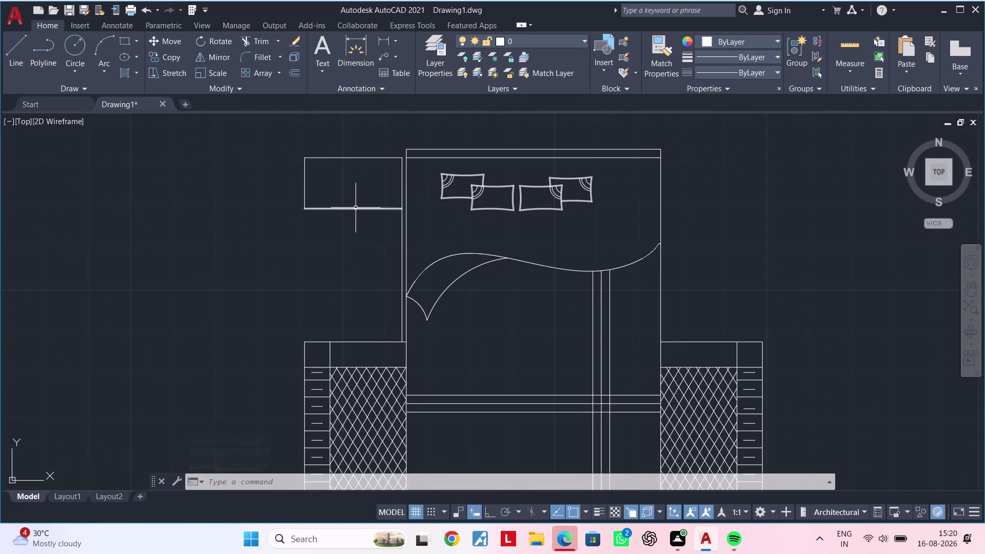
middle_drag(355, 208, 259, 141)
scroll(down, 3)
key(Escape)
key(Escape)
key(Escape)
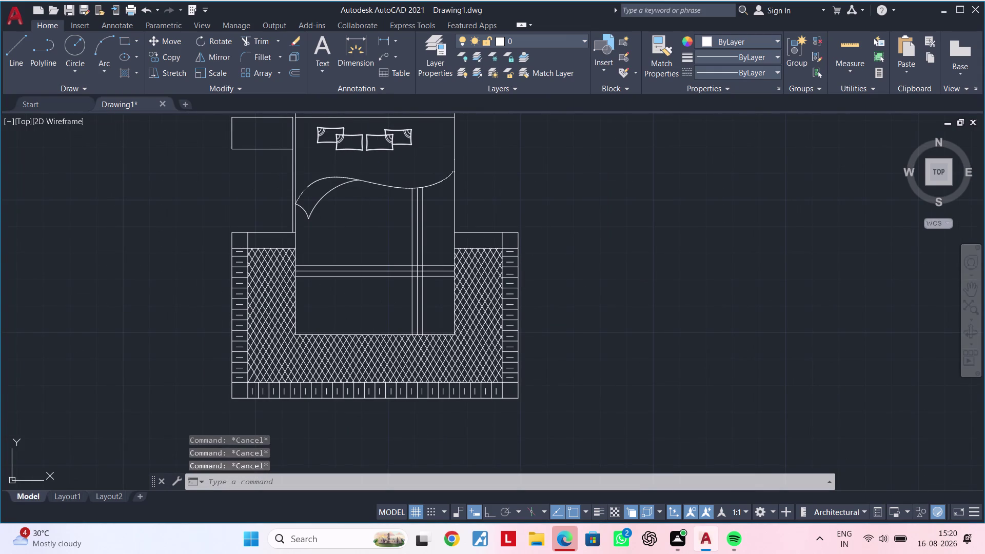
key(Escape)
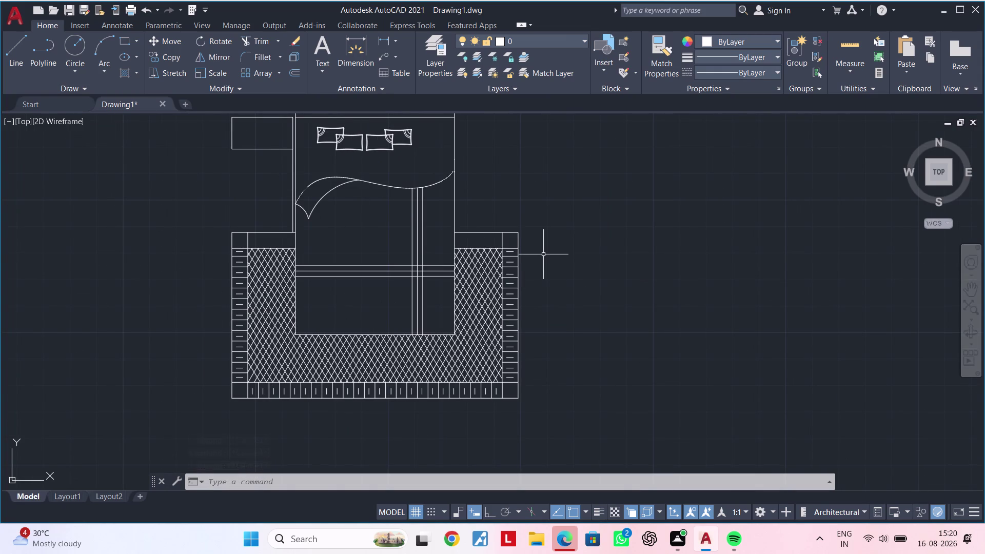
key(Escape)
key(Escape)
middle_drag(547, 246, 497, 187)
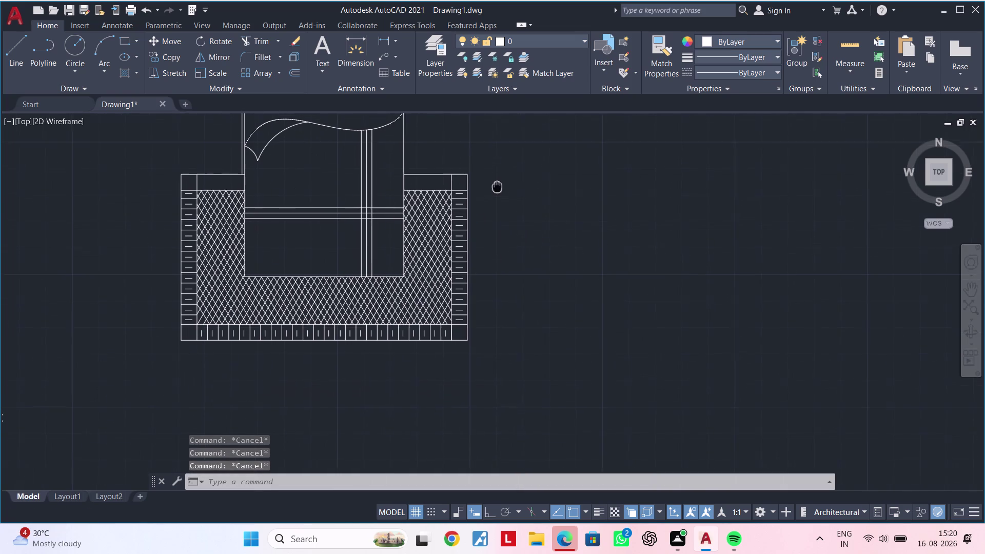
middle_drag(497, 187, 497, 185)
key(Escape)
middle_drag(512, 205, 519, 265)
key(Escape)
click(516, 196)
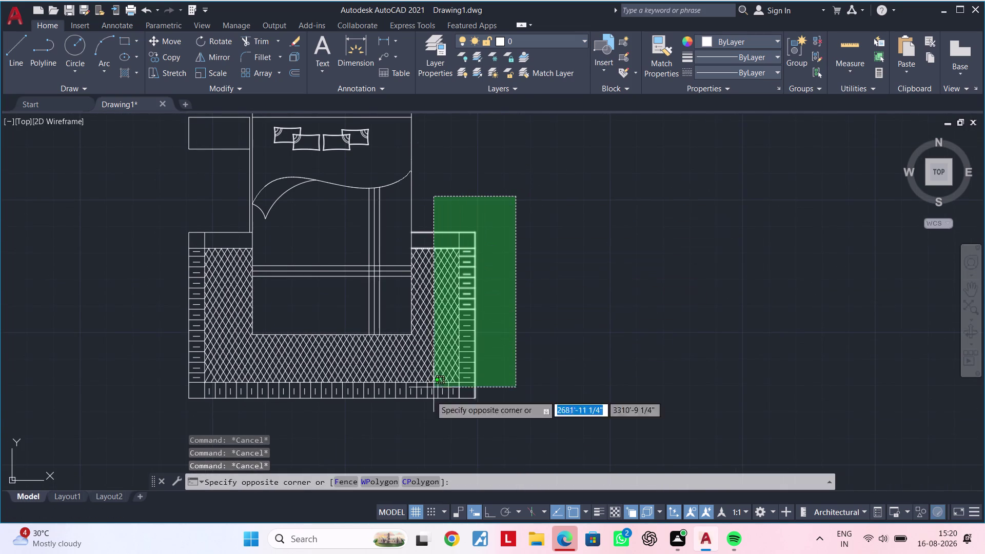
click(426, 448)
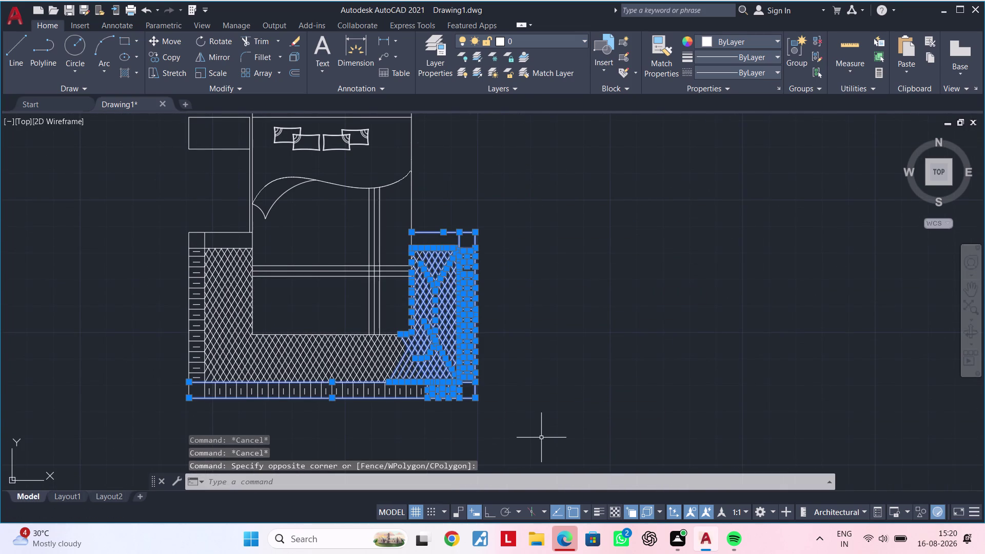
key(s)
key(space)
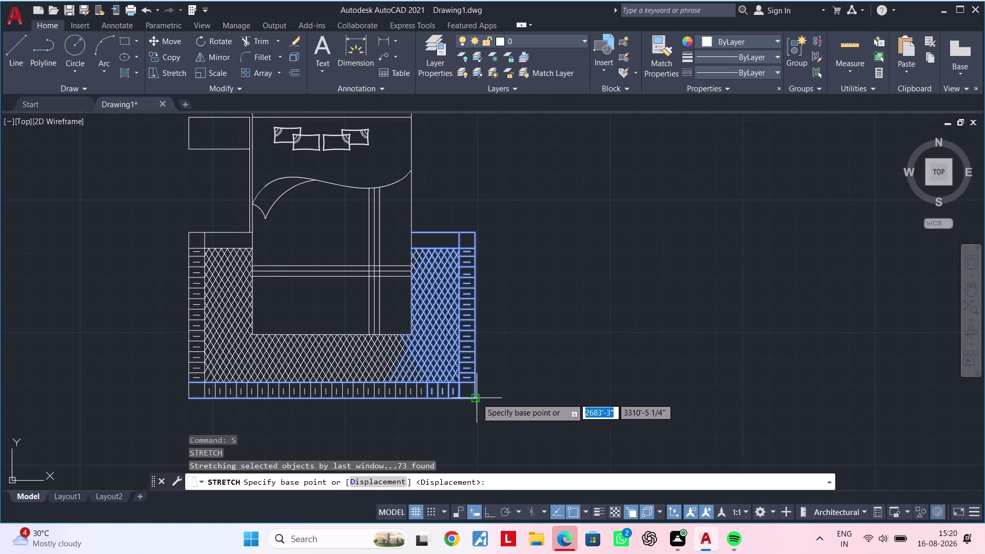
click(477, 398)
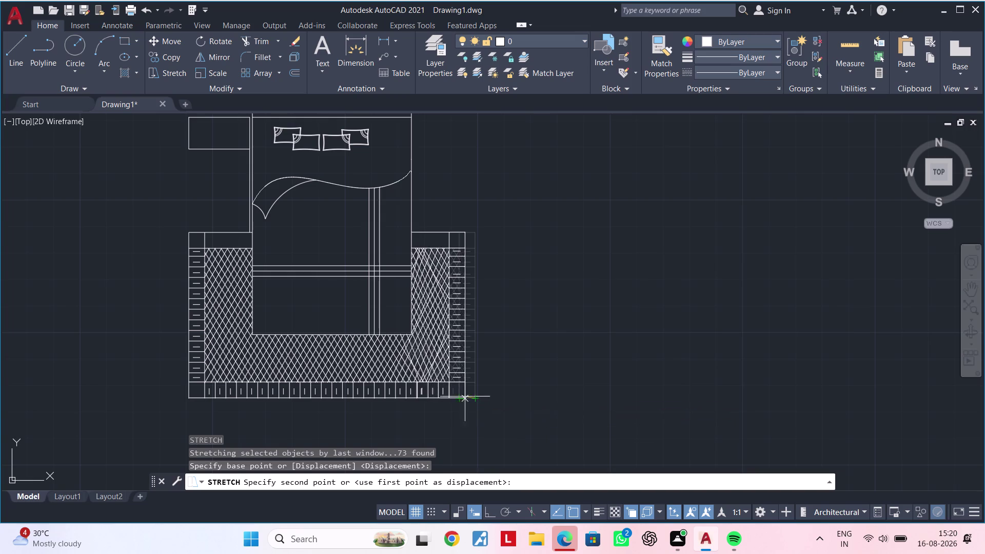
key(Escape)
key(Escape)
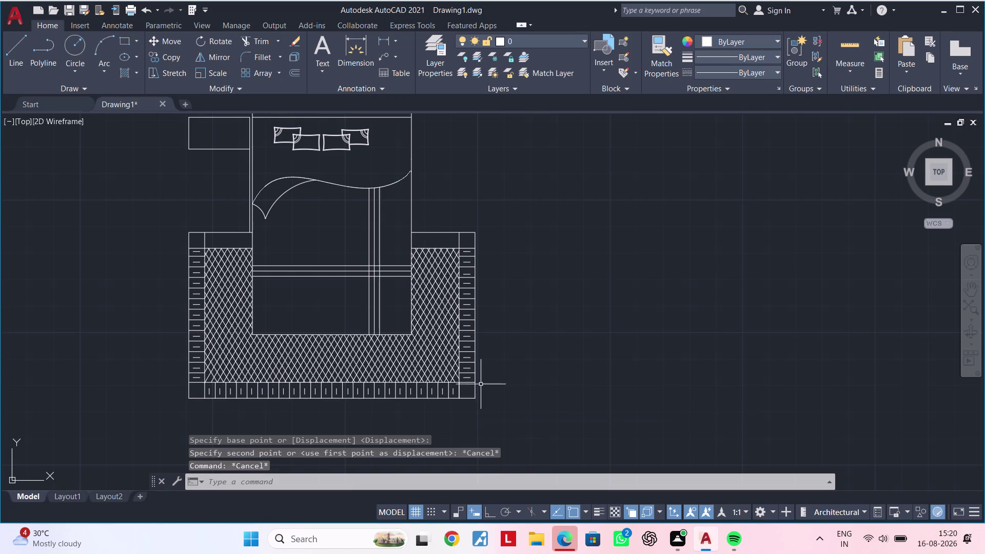
middle_drag(496, 368, 507, 365)
key(Escape)
drag(531, 169, 524, 186)
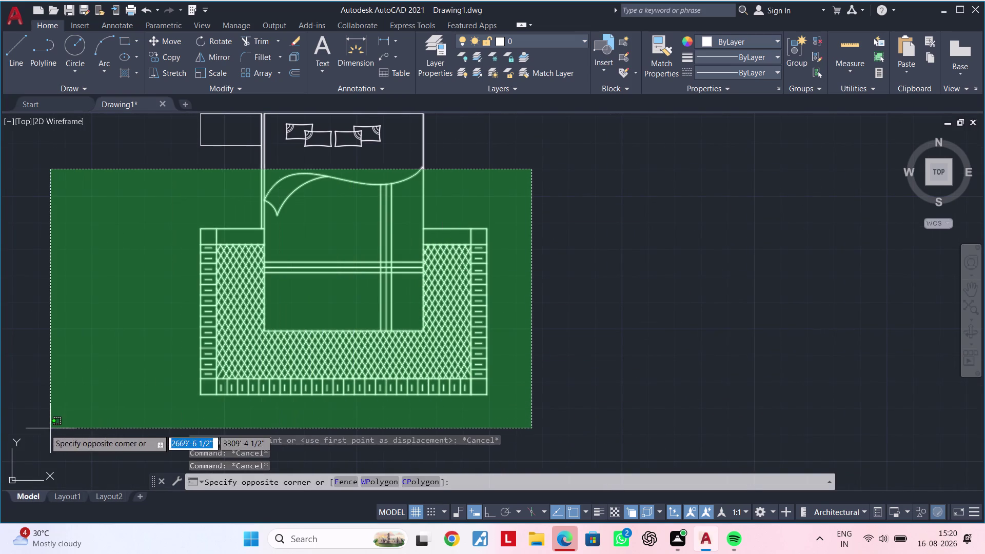
key(Escape)
drag(148, 191, 166, 210)
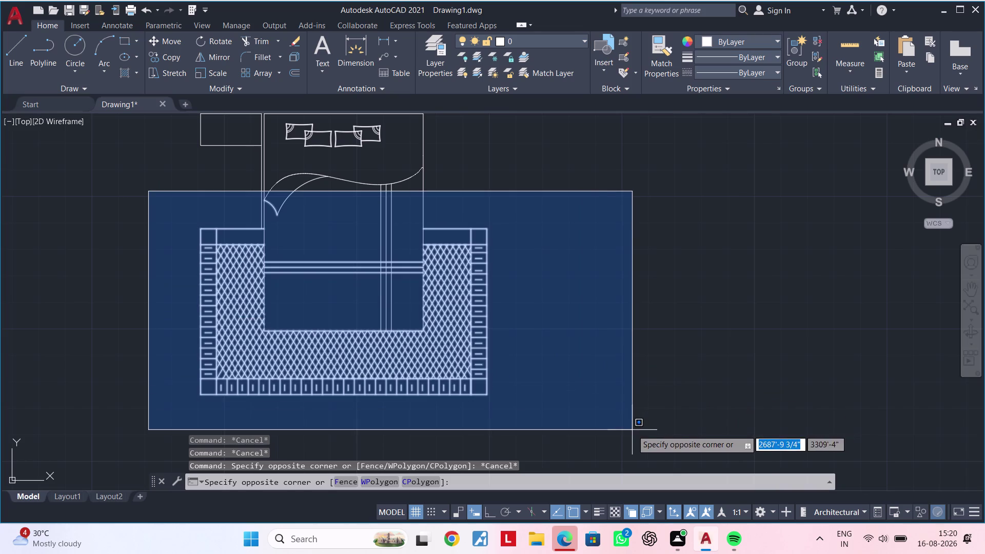
click(593, 404)
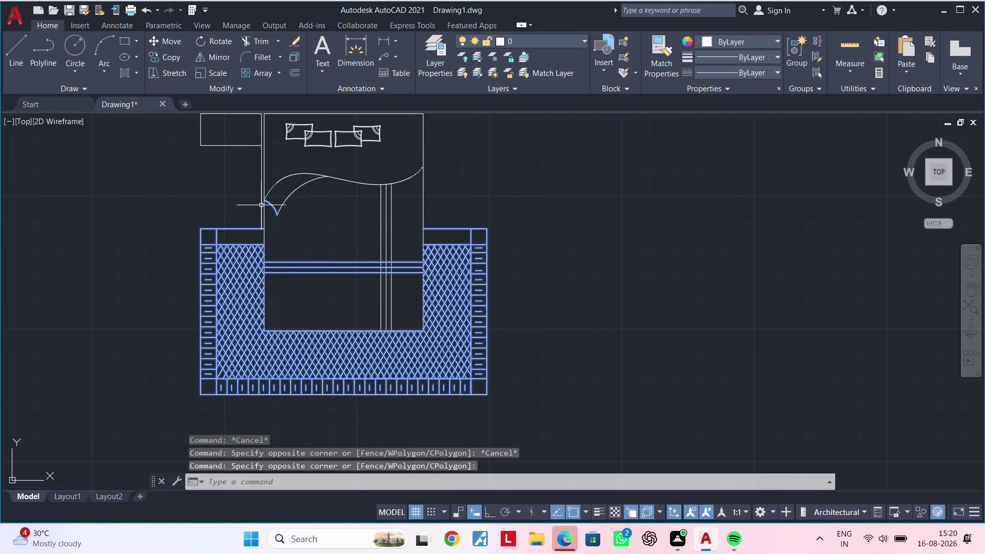
click(274, 208)
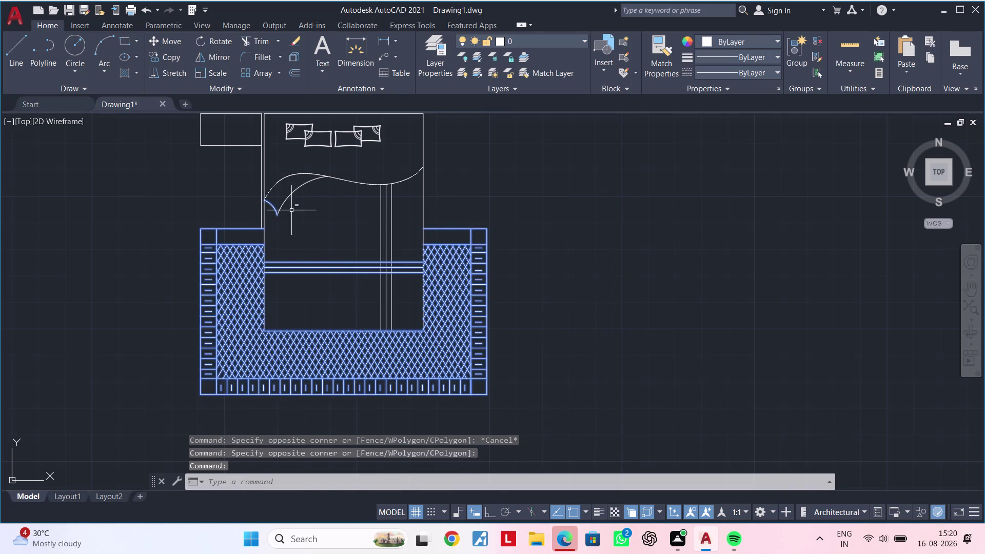
click(274, 205)
scroll(up, 3)
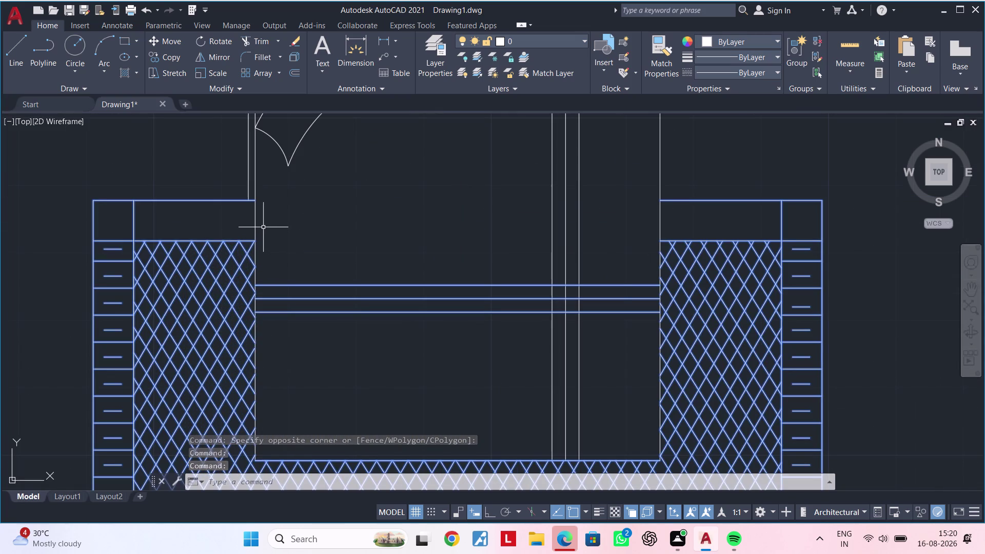
click(256, 224)
drag(252, 224, 245, 225)
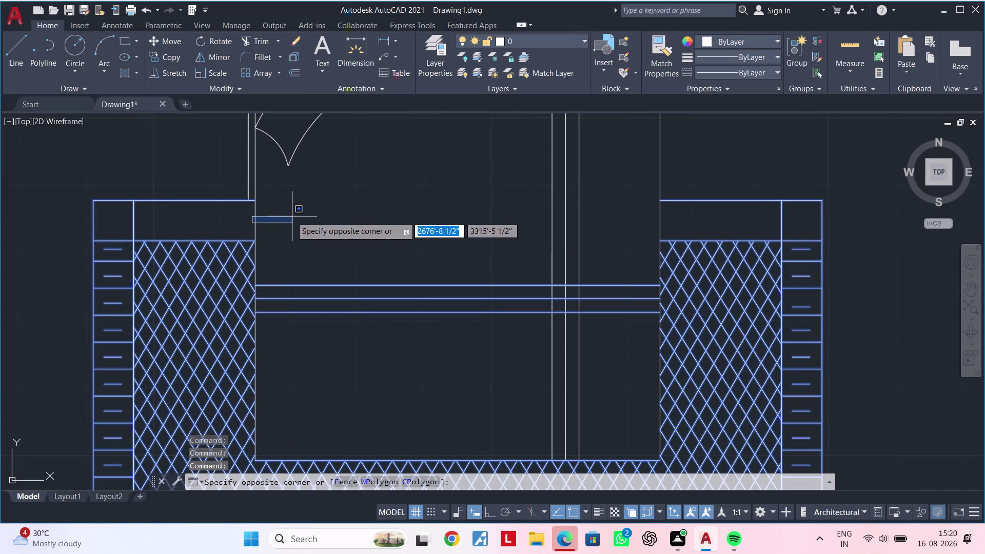
click(228, 219)
click(280, 213)
click(240, 219)
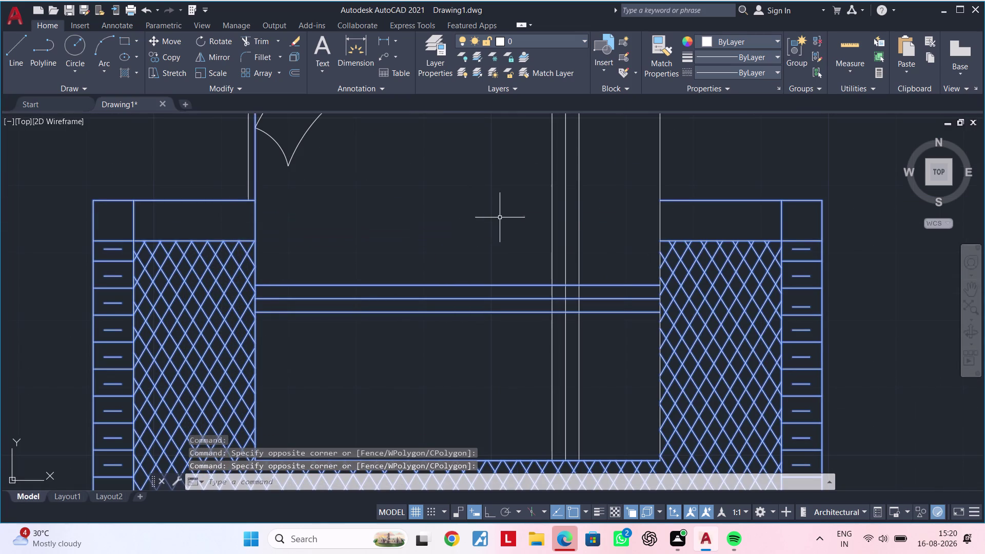
middle_drag(612, 227, 555, 248)
drag(629, 200, 607, 206)
click(598, 207)
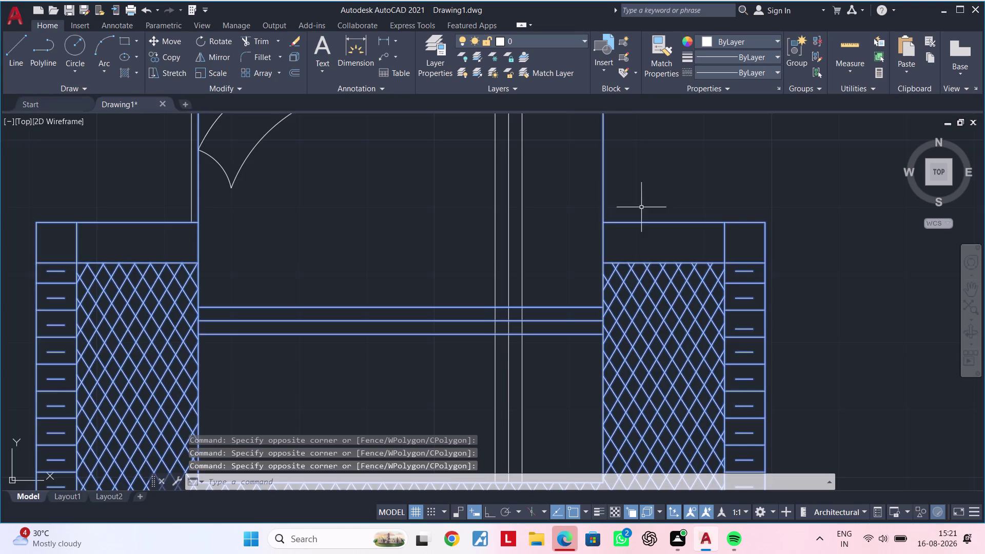
scroll(down, 3)
middle_drag(844, 219, 692, 190)
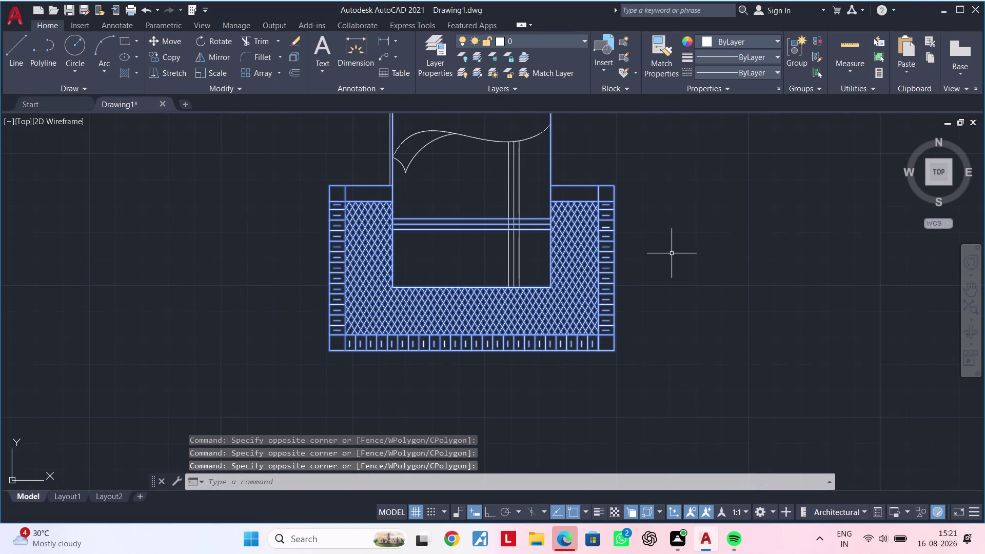
text(s)
key(space)
click(611, 187)
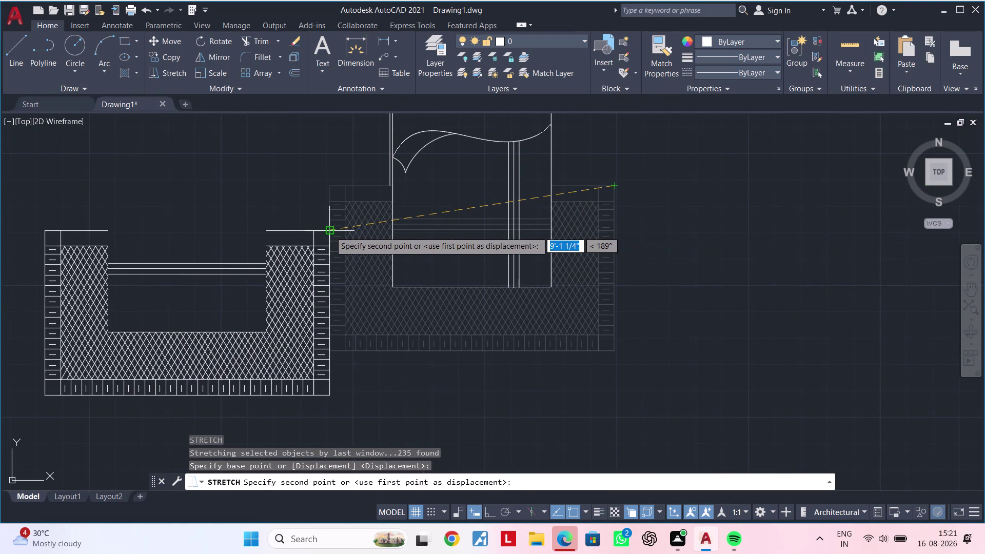
key(Escape)
key(Escape)
scroll(down, 3)
key(Escape)
key(Escape)
middle_drag(434, 258, 424, 277)
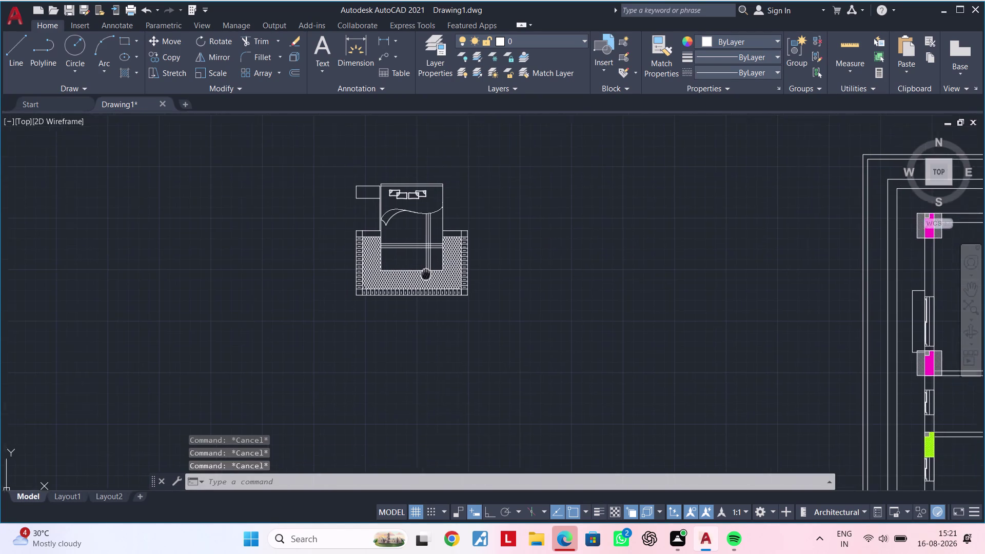
middle_drag(424, 277, 412, 299)
key(Escape)
scroll(up, 3)
key(Escape)
middle_drag(459, 296, 603, 262)
key(Escape)
key(Escape)
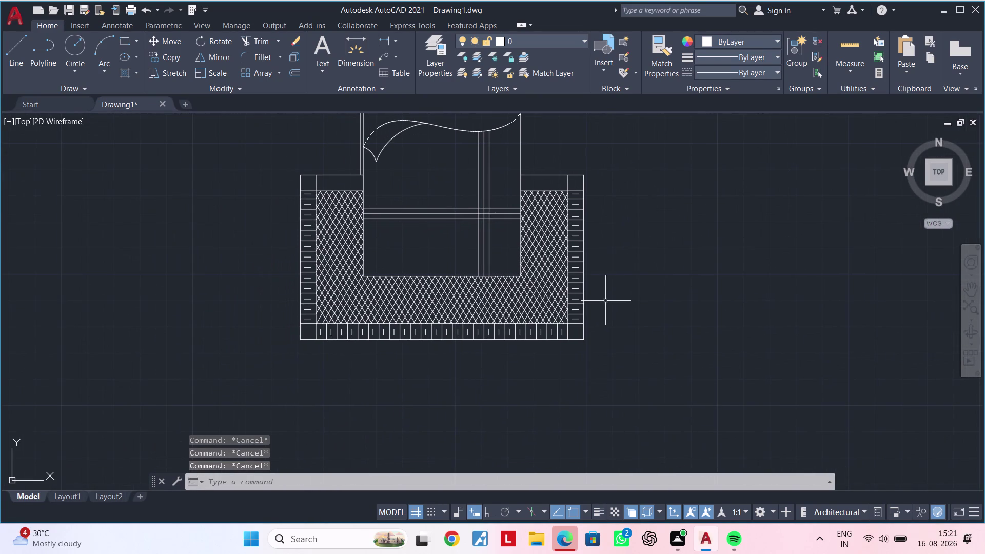
key(Escape)
scroll(up, 3)
scroll(down, 3)
middle_drag(586, 214, 608, 200)
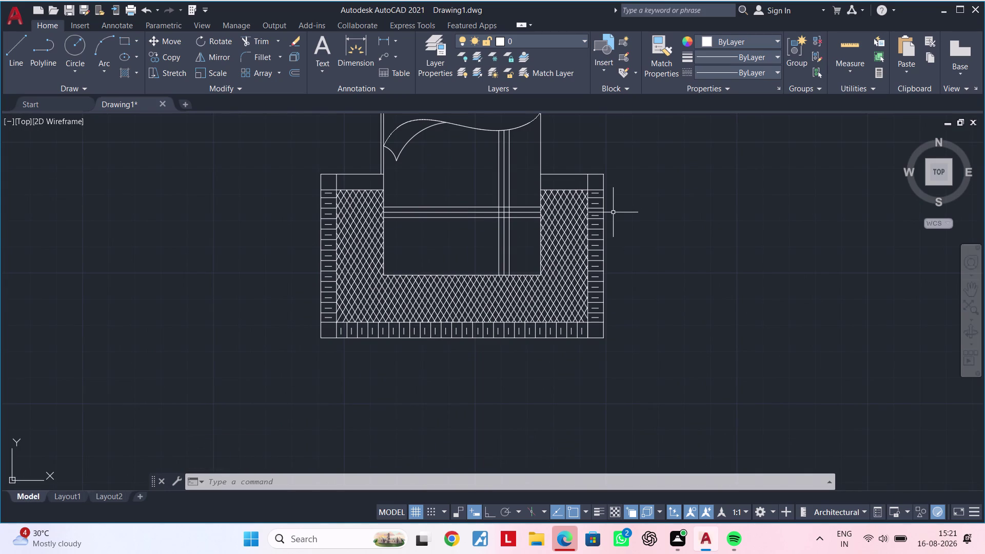
scroll(down, 3)
middle_drag(640, 232, 616, 299)
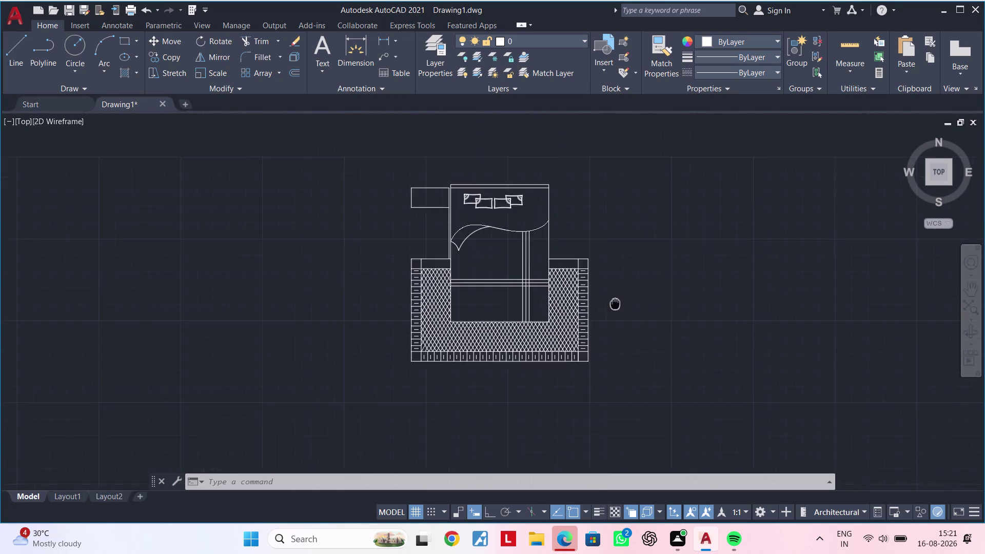
middle_drag(616, 299, 604, 336)
key(Escape)
middle_drag(553, 272, 586, 271)
key(Escape)
scroll(up, 3)
scroll(down, 3)
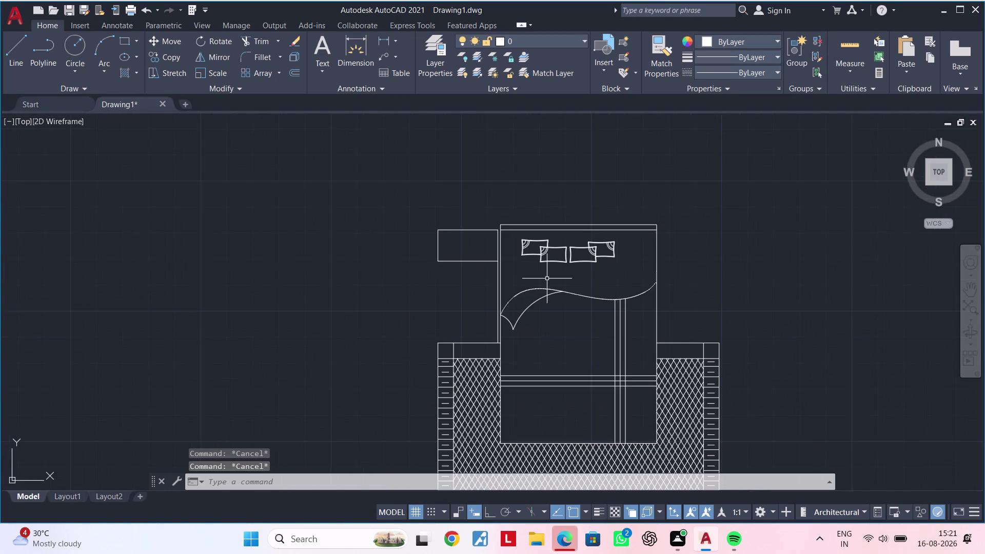
middle_drag(547, 279, 499, 263)
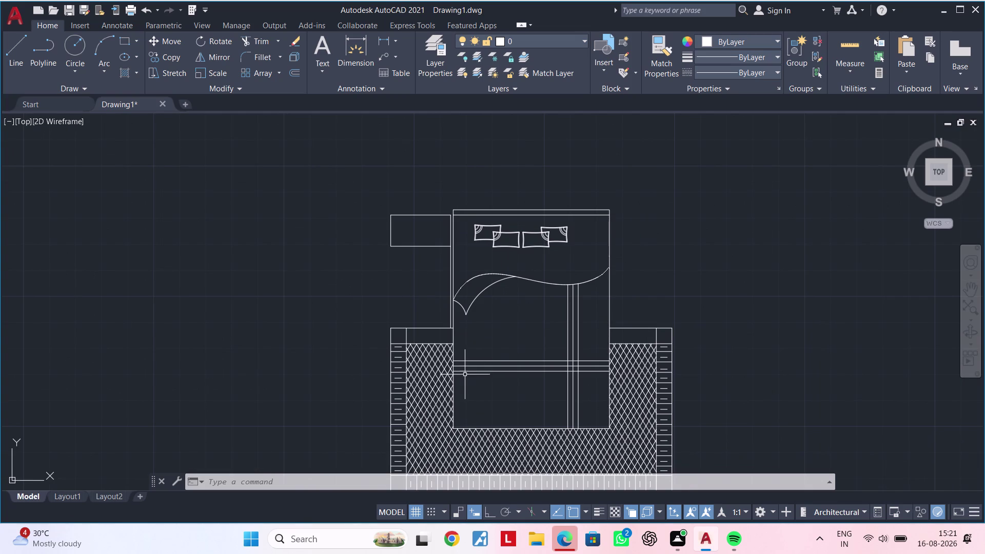
middle_drag(394, 341, 391, 200)
scroll(up, 3)
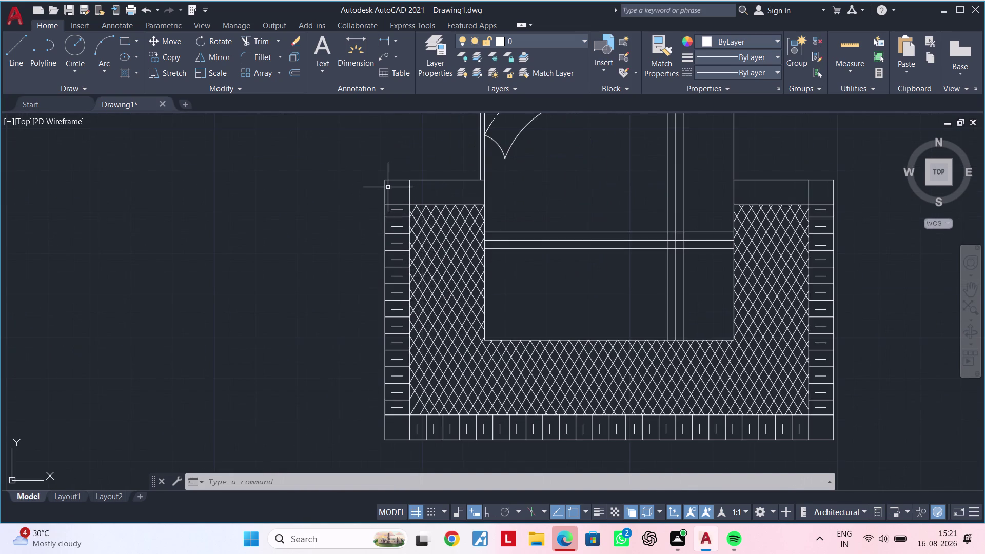
scroll(up, 3)
click(428, 157)
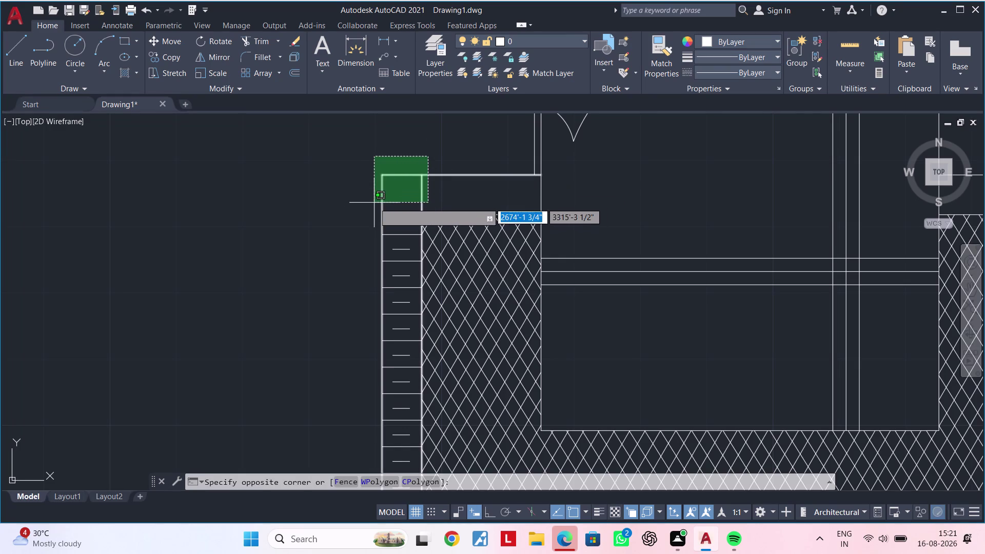
scroll(down, 3)
middle_drag(416, 377, 425, 274)
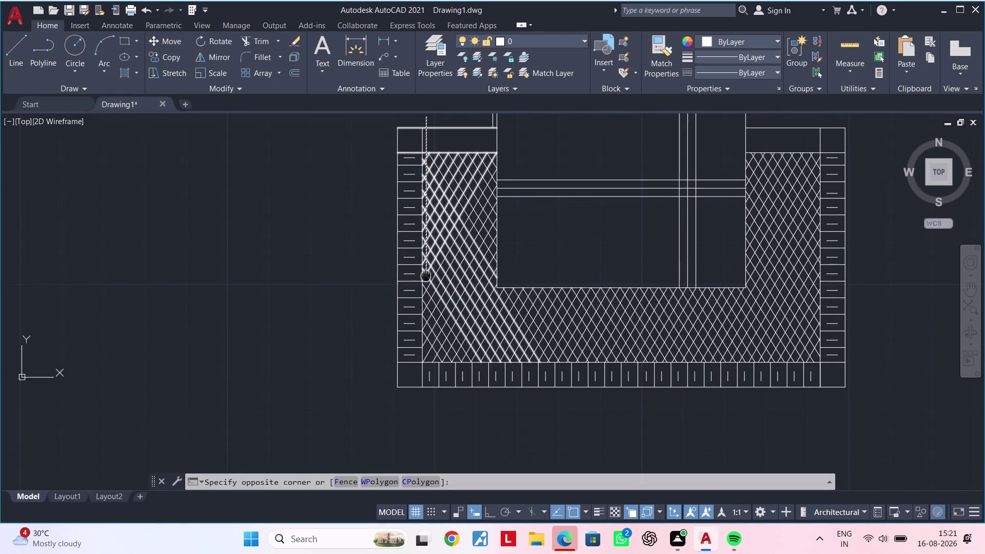
click(384, 413)
key(Escape)
key(Escape)
click(389, 126)
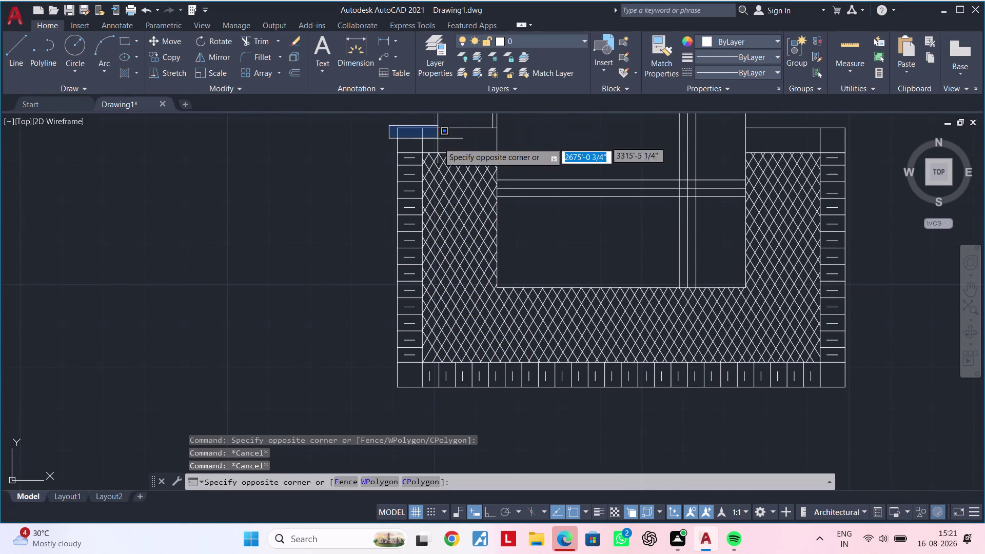
scroll(up, 3)
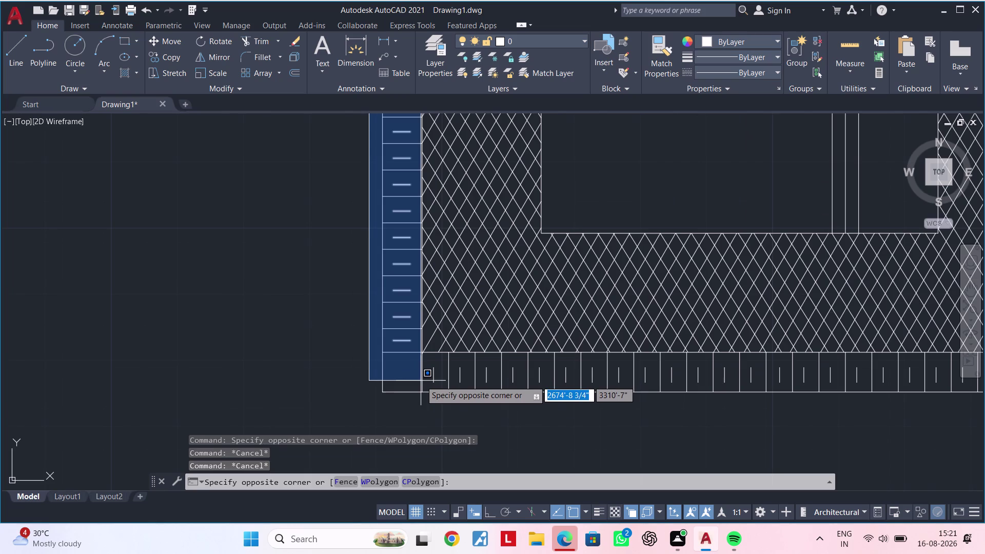
click(425, 402)
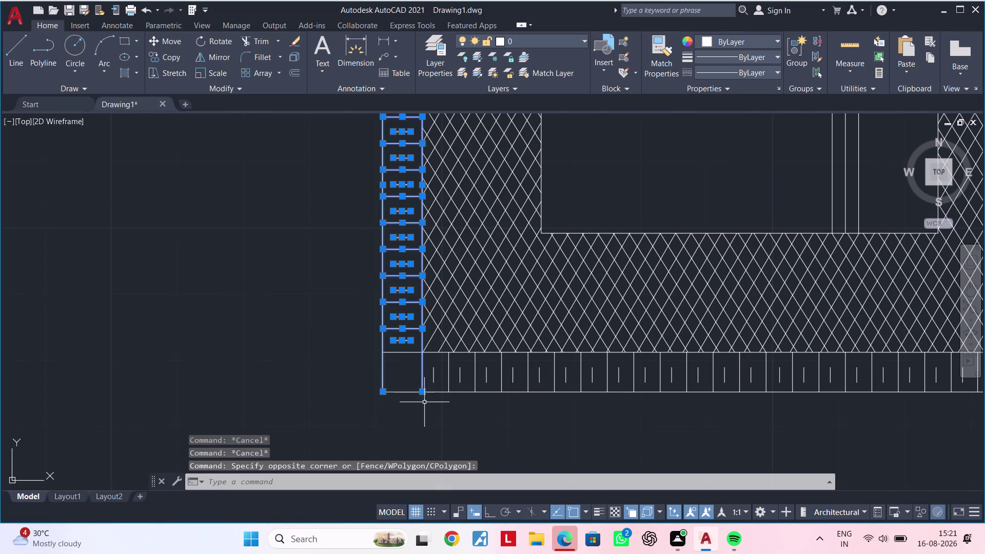
middle_drag(315, 359, 307, 379)
scroll(down, 3)
scroll(down, 3)
middle_drag(268, 222, 251, 224)
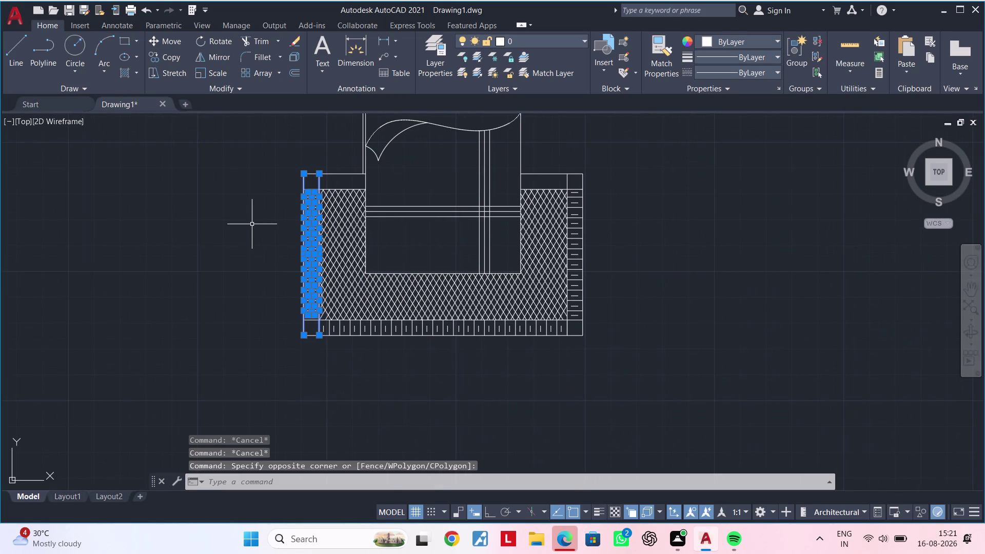
text(m)
key(space)
scroll(up, 3)
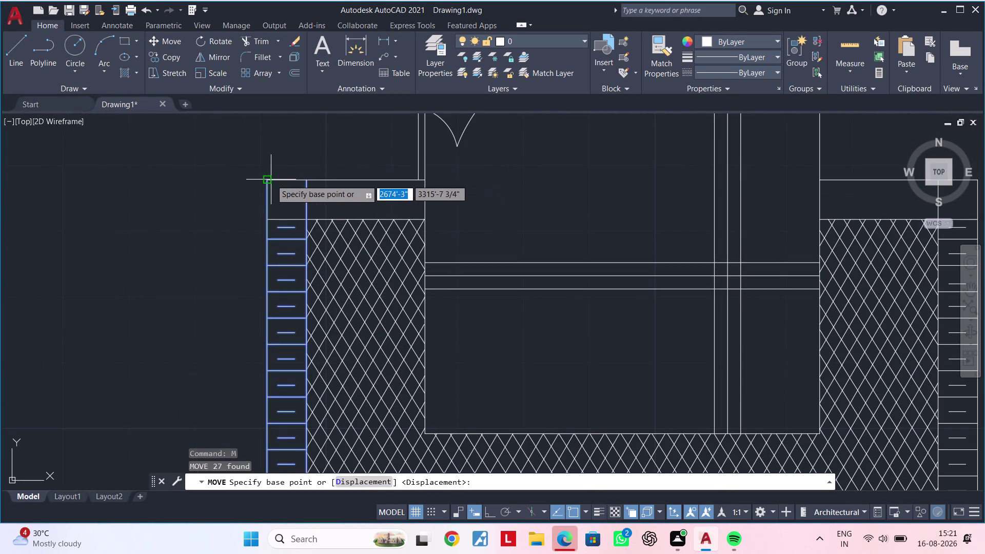
click(270, 180)
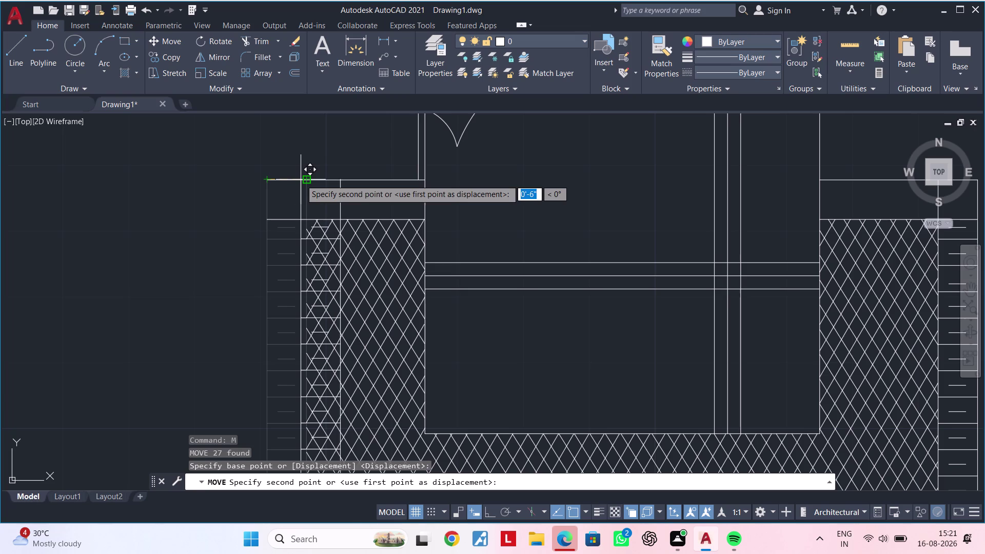
text(1)
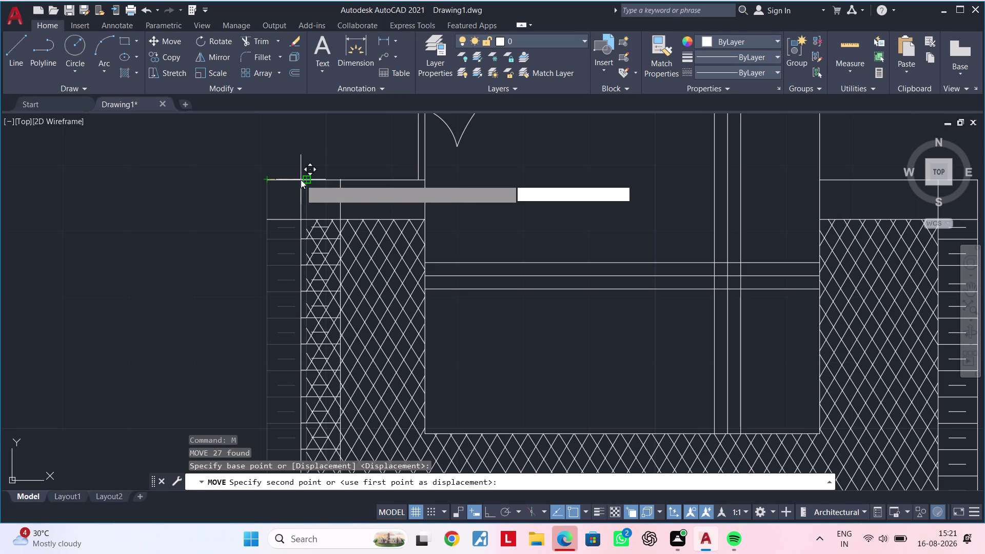
text(')
key(Return)
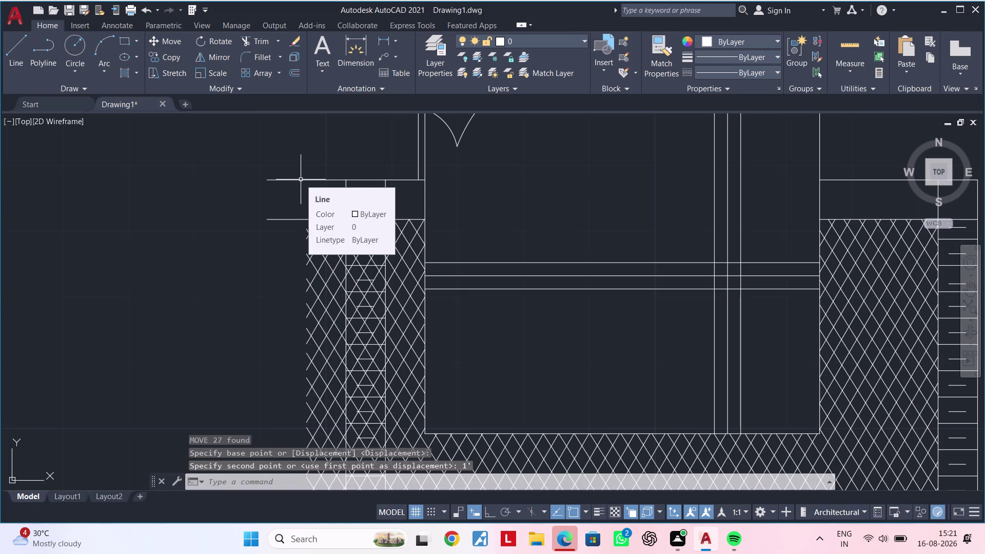
middle_drag(301, 179, 283, 89)
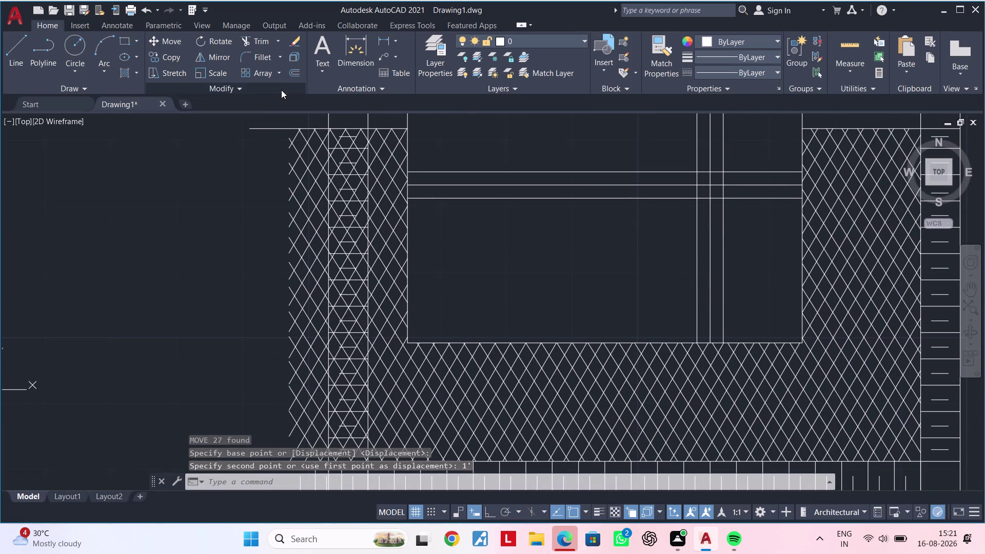
key(z)
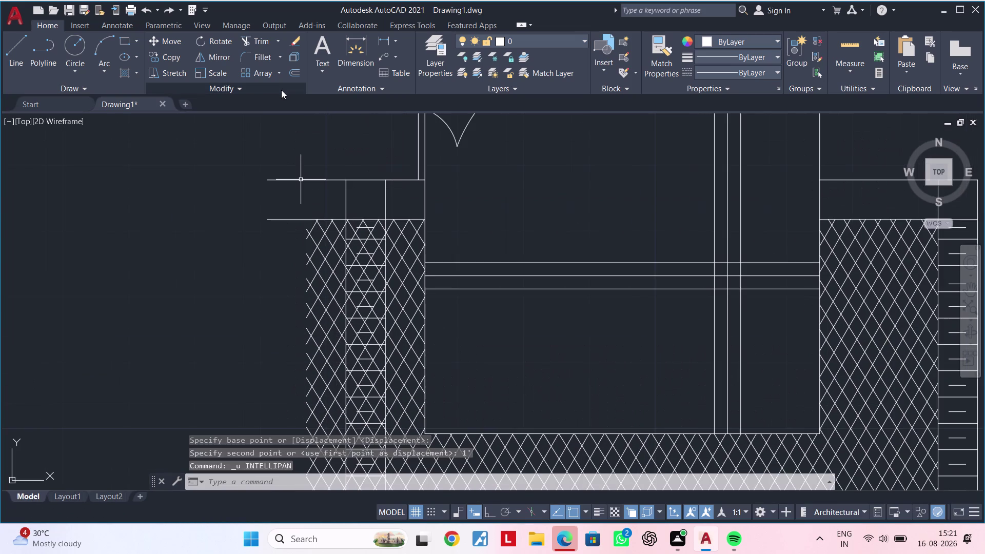
key(ctrl+z)
scroll(up, 3)
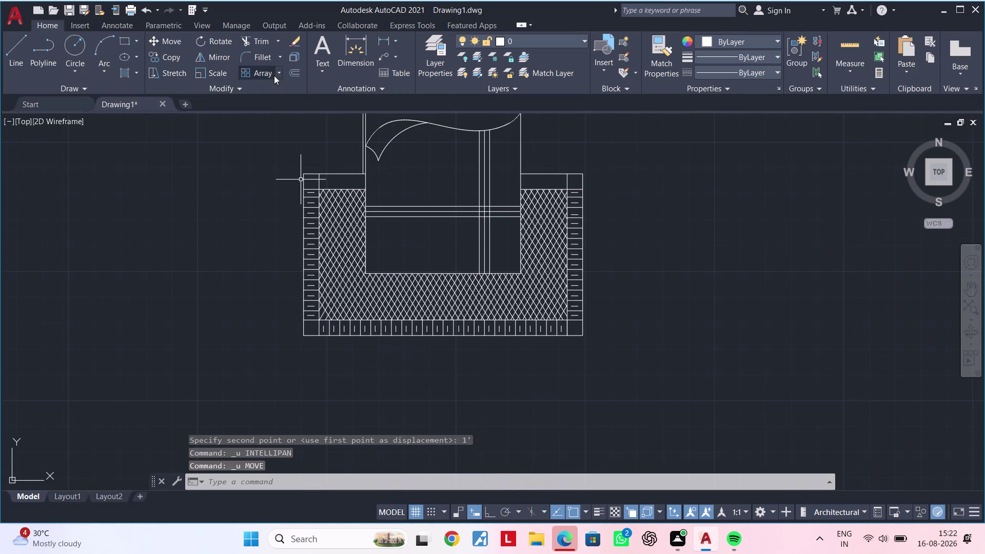
Select the 27 short hanger lines along the wardrobe's left shelf strip.
middle_drag(307, 166, 289, 135)
scroll(up, 3)
middle_drag(290, 157, 249, 175)
key(Escape)
key(Escape)
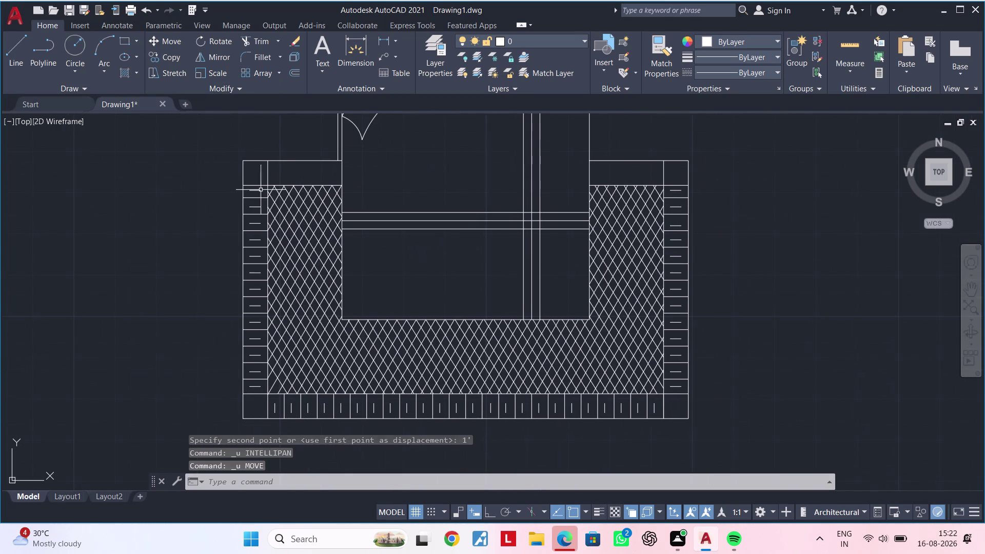
key(Escape)
drag(219, 134, 237, 159)
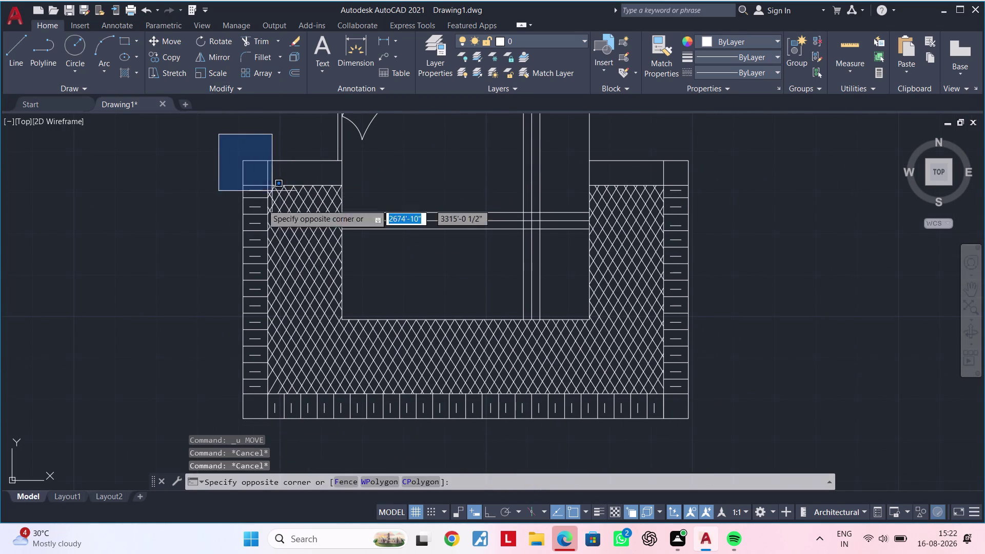
scroll(down, 3)
middle_drag(276, 263, 273, 168)
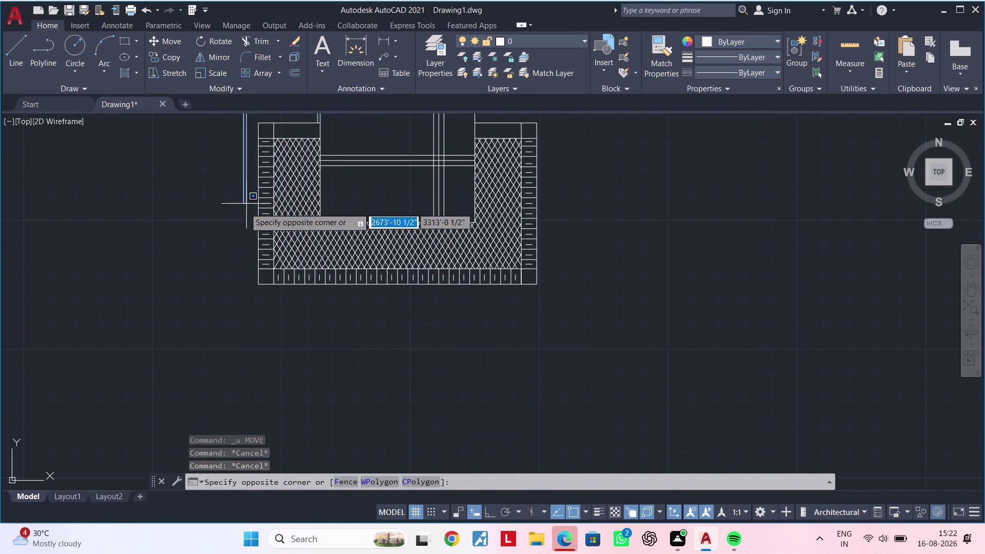
scroll(up, 3)
scroll(up, 3)
click(307, 375)
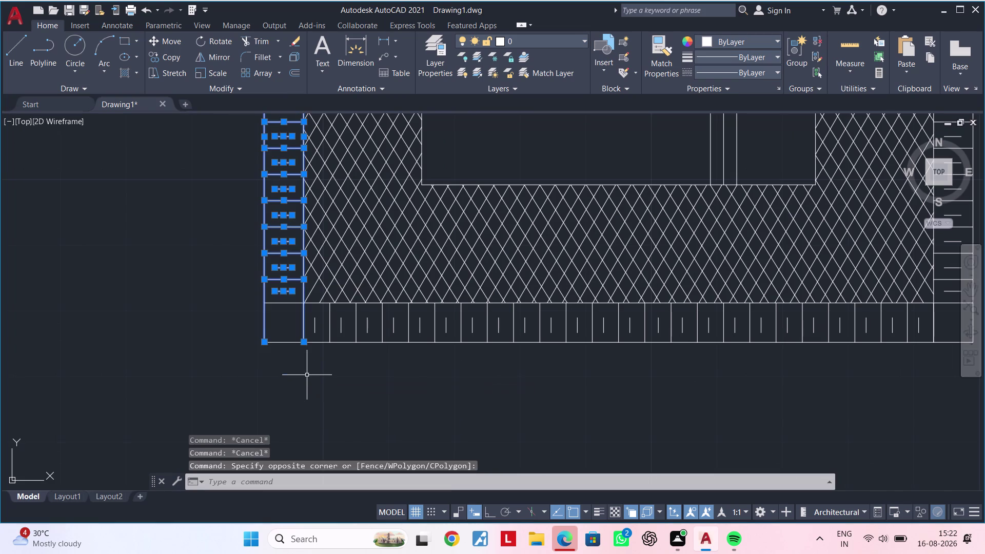
scroll(down, 3)
middle_drag(208, 239, 156, 486)
middle_drag(170, 281, 204, 203)
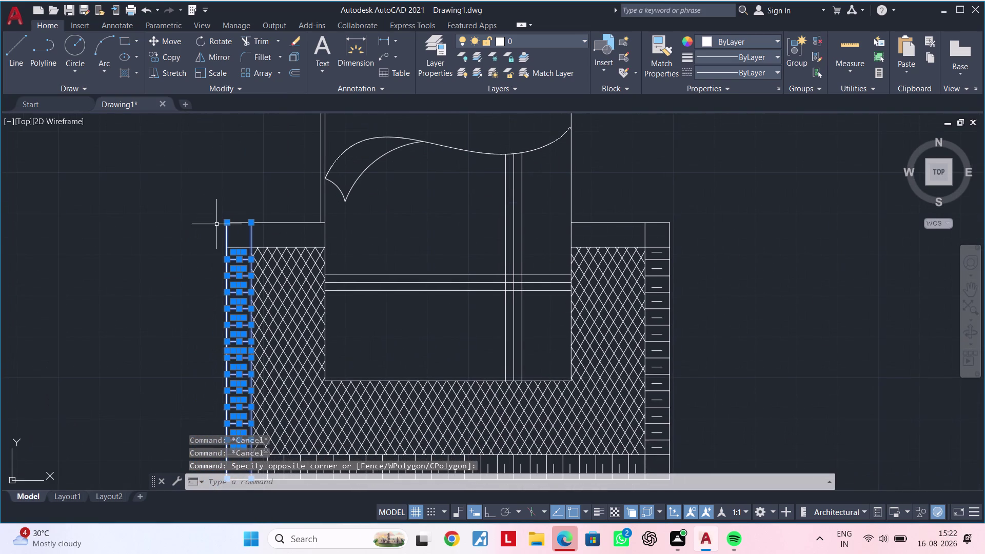
Move the selected lines 6" to the right, using a line endpoint as base point.
text(m)
key(space)
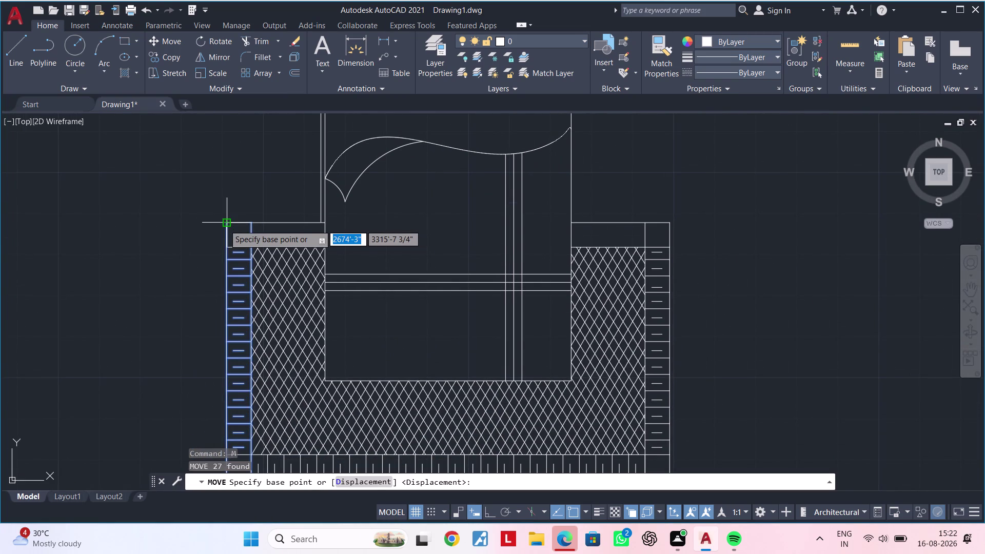
click(224, 224)
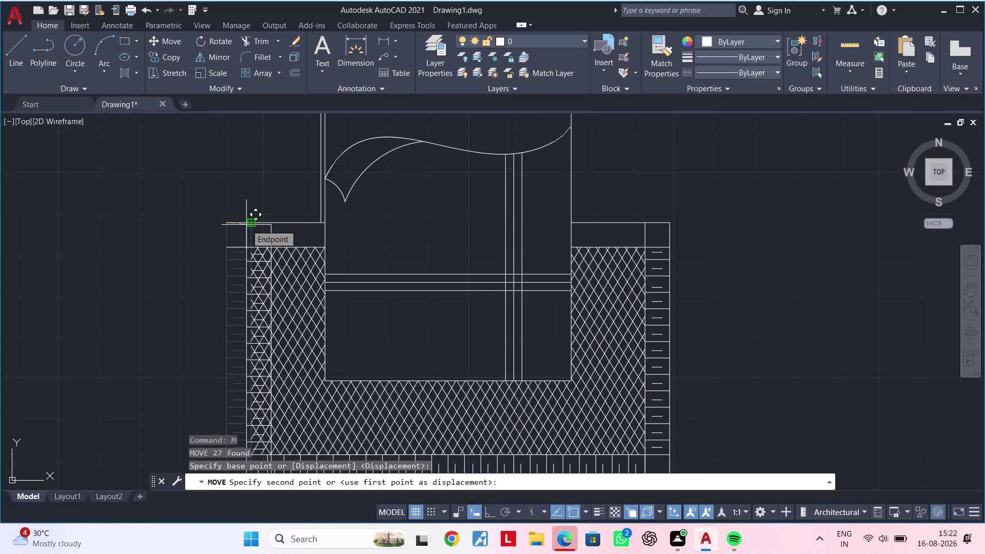
key(6)
key(shift+quotedbl)
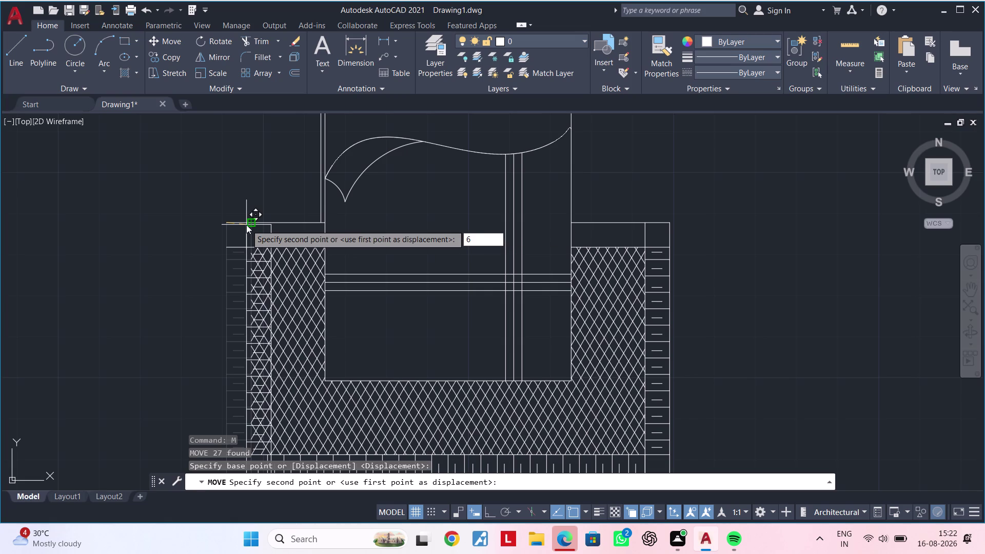
key(Return)
middle_drag(303, 218, 300, 158)
key(Escape)
key(Escape)
key(Escape)
key(Escape)
key(Escape)
Zoom in along the left wardrobe strip to inspect the shifted hanger lines.
scroll(up, 3)
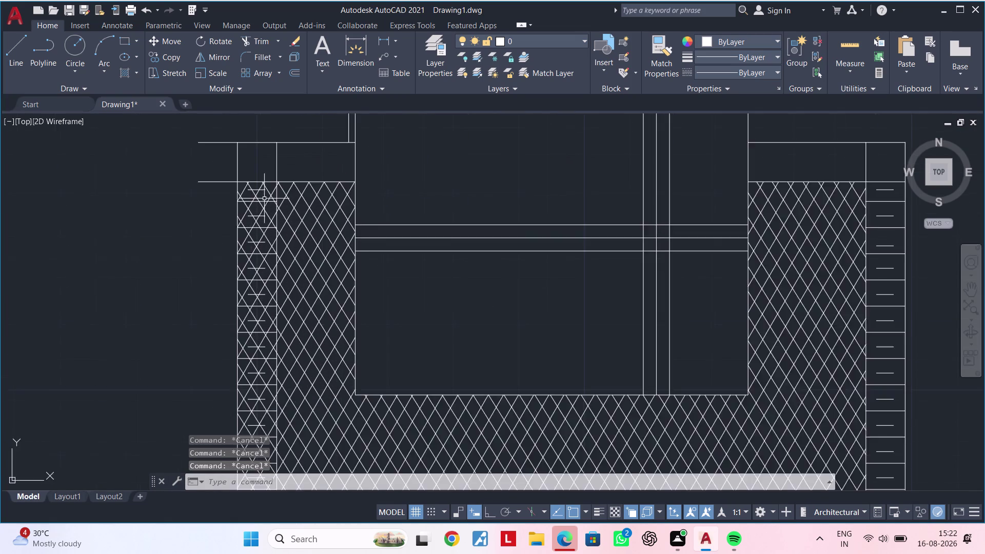
scroll(up, 3)
middle_drag(270, 199, 271, 170)
scroll(up, 3)
key(Escape)
key(Escape)
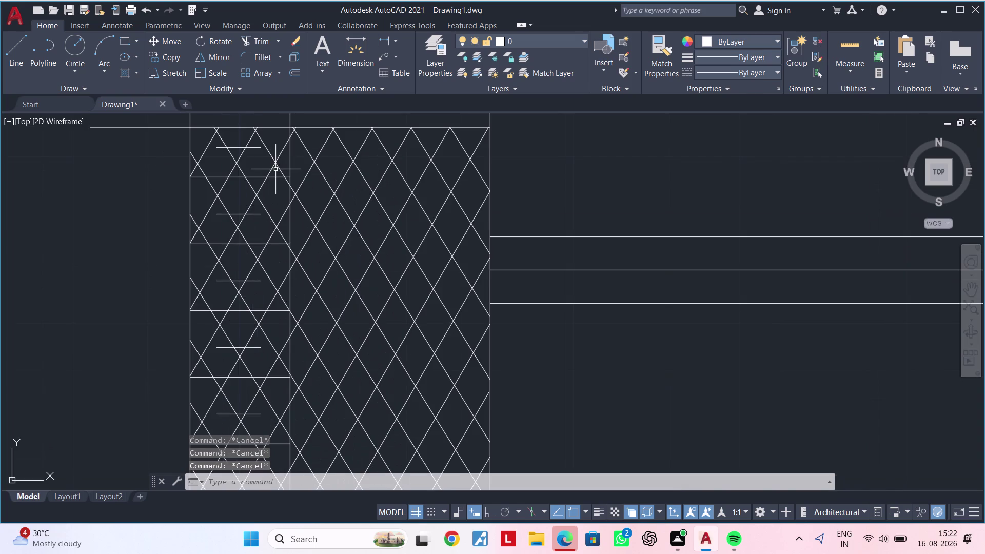
scroll(down, 3)
middle_drag(276, 188, 283, 170)
key(Escape)
key(Escape)
key(Escape)
middle_drag(282, 175, 262, 245)
middle_drag(261, 240, 272, 167)
key(Escape)
key(Escape)
scroll(up, 3)
middle_drag(257, 353, 274, 278)
key(Escape)
key(Escape)
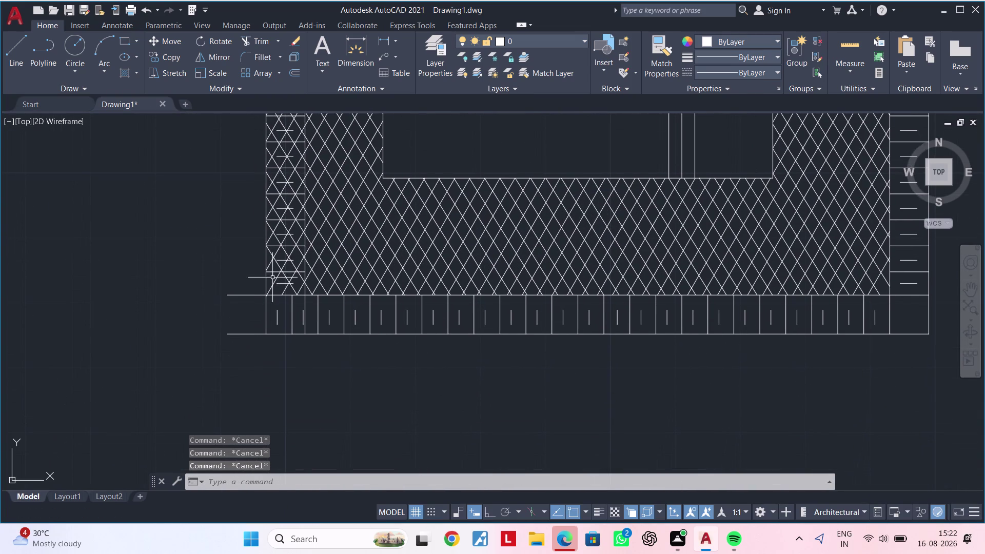
Begin a fence trim across the lower strip, then cancel it.
text(tr)
key(space)
drag(242, 275, 245, 364)
click(244, 364)
key(Escape)
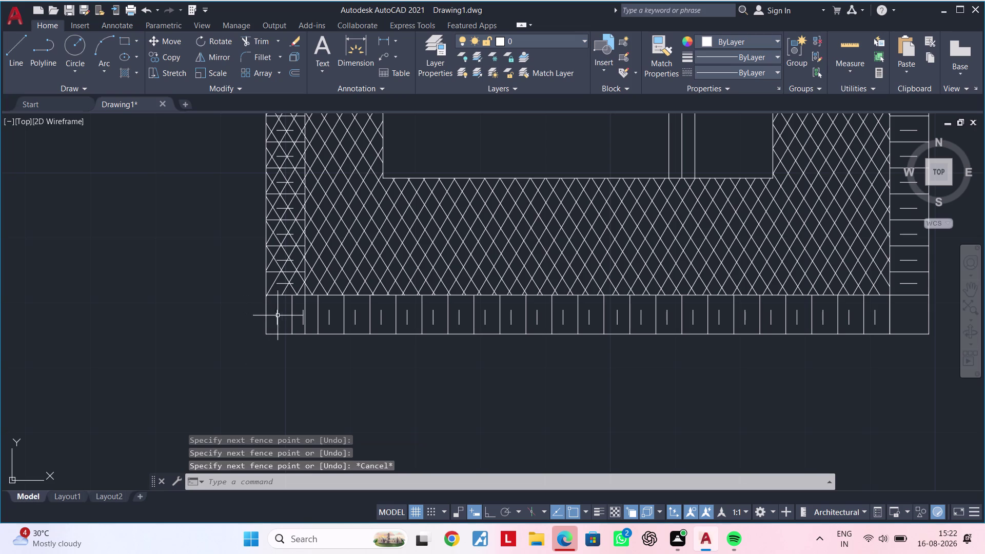
key(space)
Delete the short vertical line in the lower box.
scroll(up, 3)
click(276, 319)
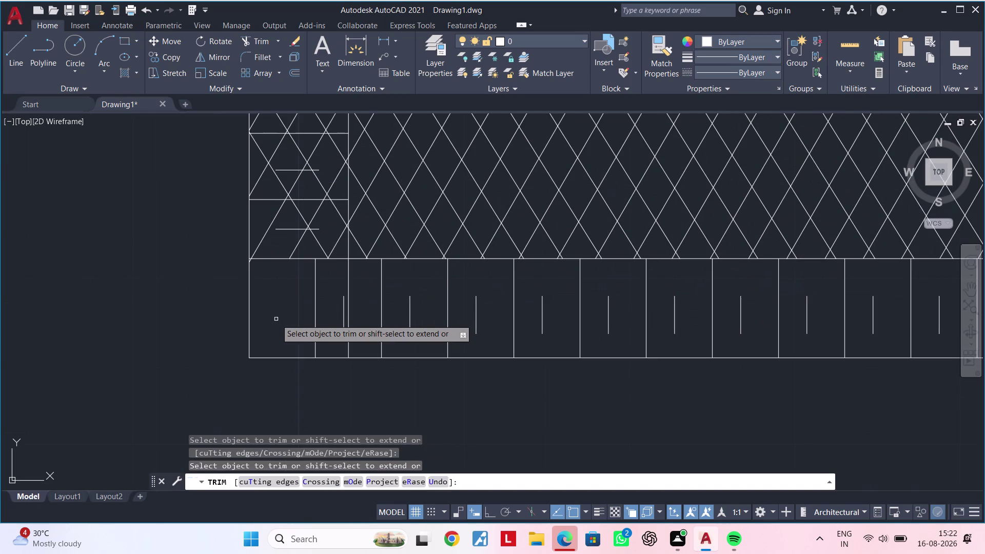
key(Escape)
click(343, 311)
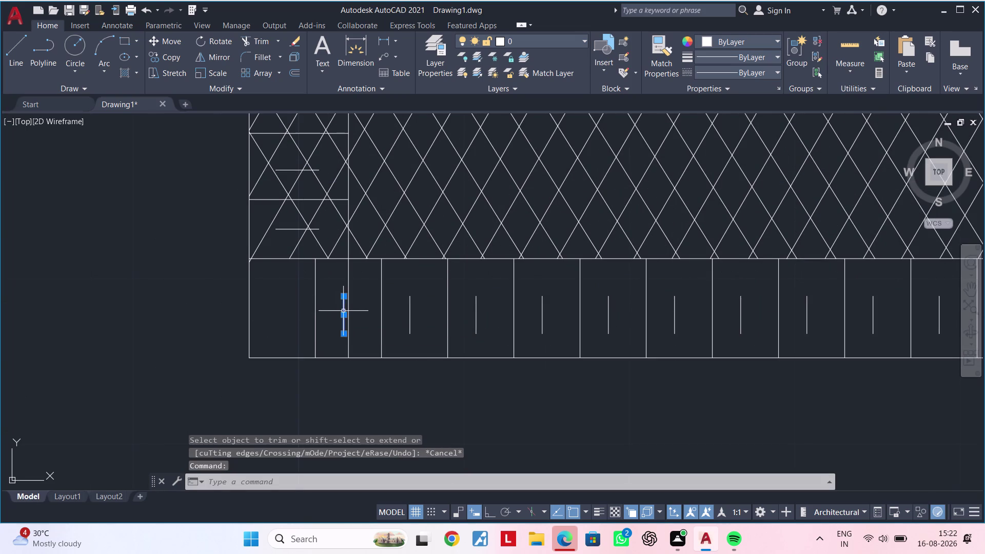
key(Delete)
Trim the diagonal hatch lines crossing the hanger lines inside the strip.
key(t)
key(r)
key(space)
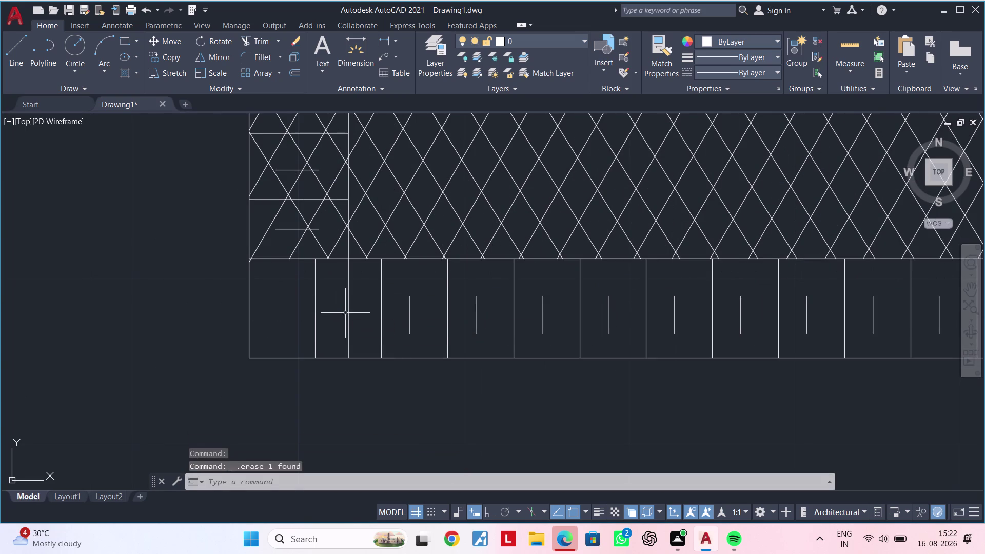
drag(367, 304, 343, 306)
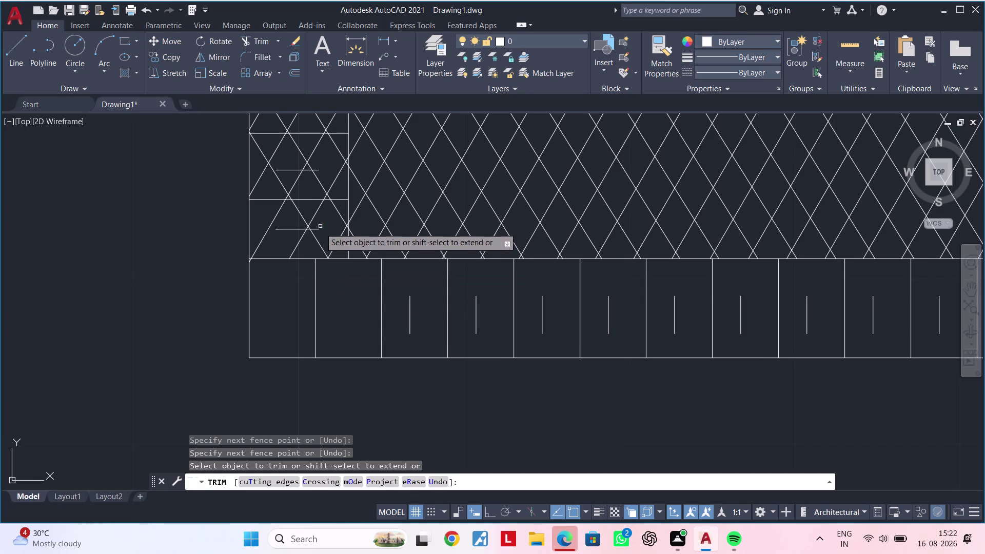
middle_drag(322, 239, 327, 323)
scroll(down, 3)
scroll(up, 3)
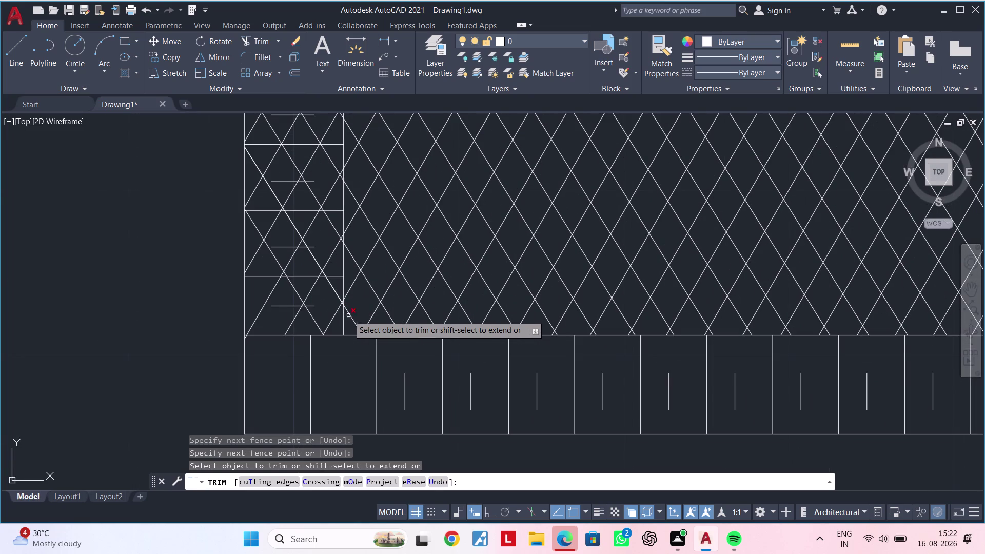
drag(334, 313, 293, 326)
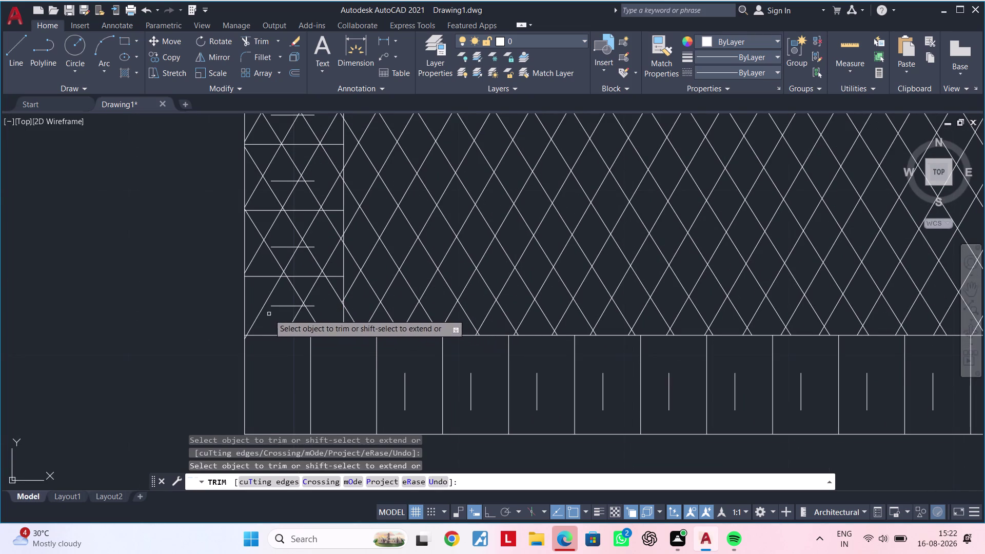
click(260, 311)
drag(299, 321, 318, 321)
drag(303, 320, 283, 320)
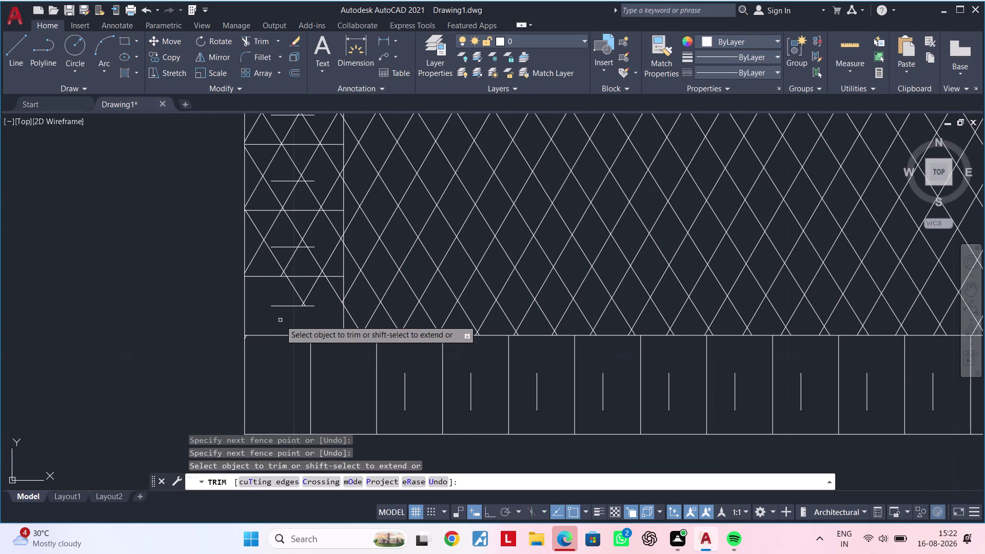
drag(319, 296, 278, 296)
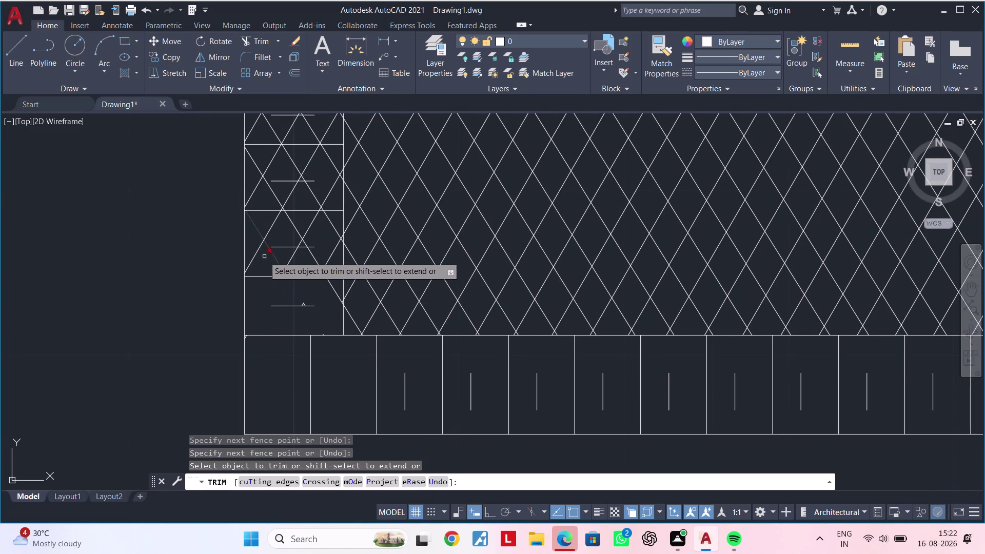
drag(258, 250, 319, 262)
drag(318, 258, 283, 270)
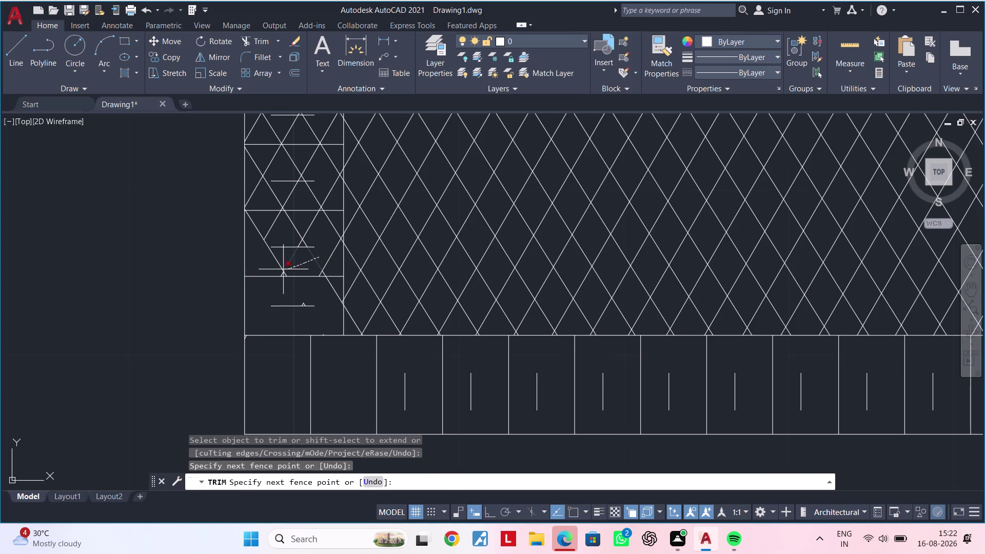
drag(283, 269, 269, 253)
click(282, 273)
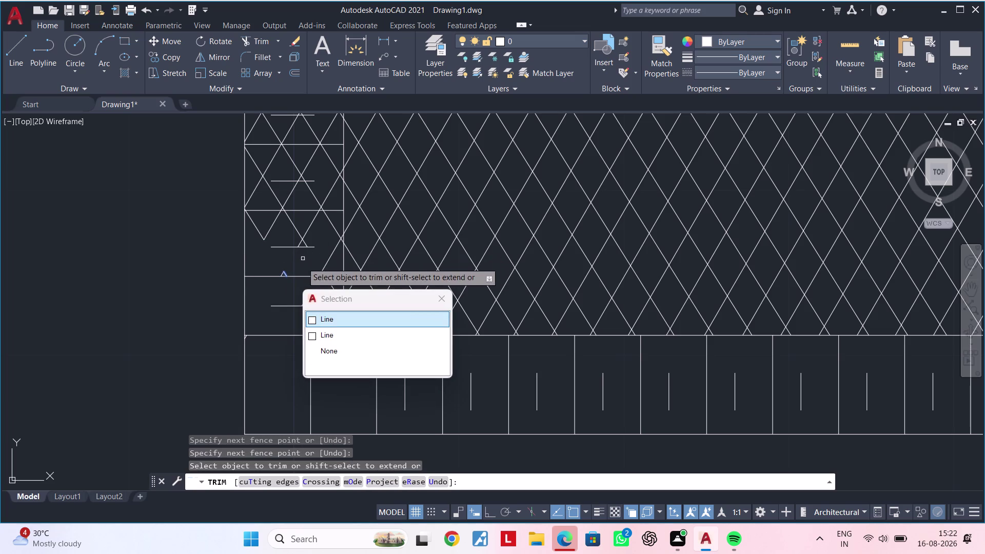
Trim the overlapping leftover pieces and the diagonals beside the lower hanger lines.
click(335, 317)
click(284, 274)
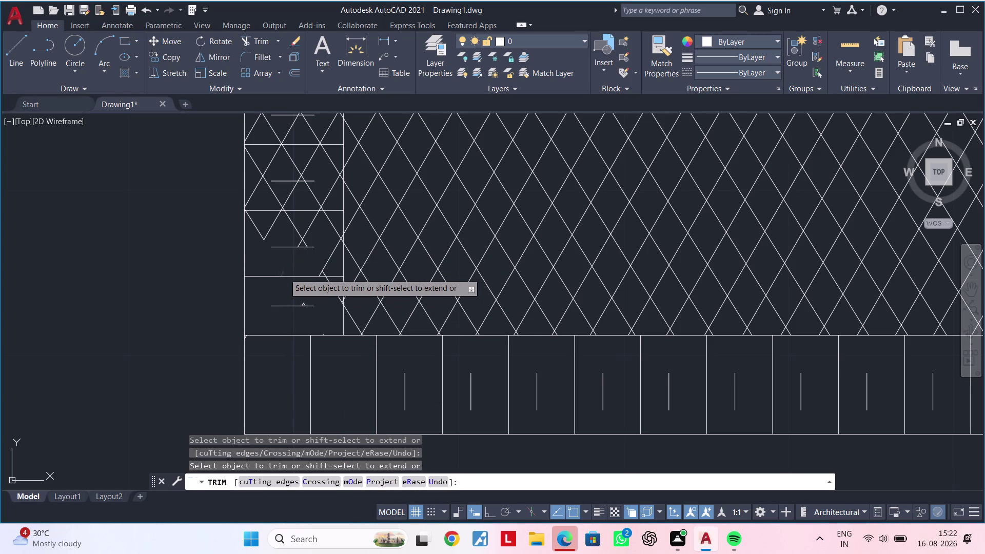
click(324, 272)
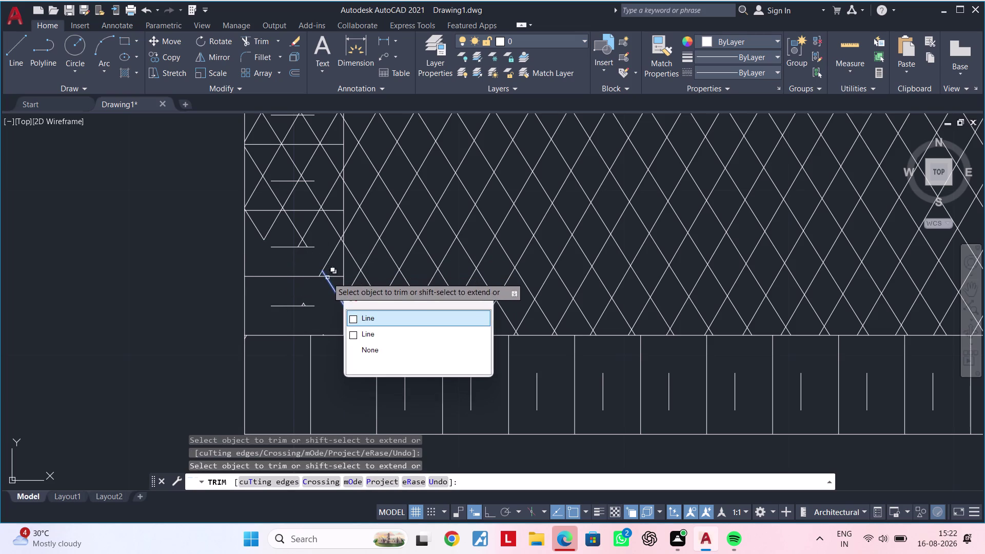
click(369, 317)
click(323, 269)
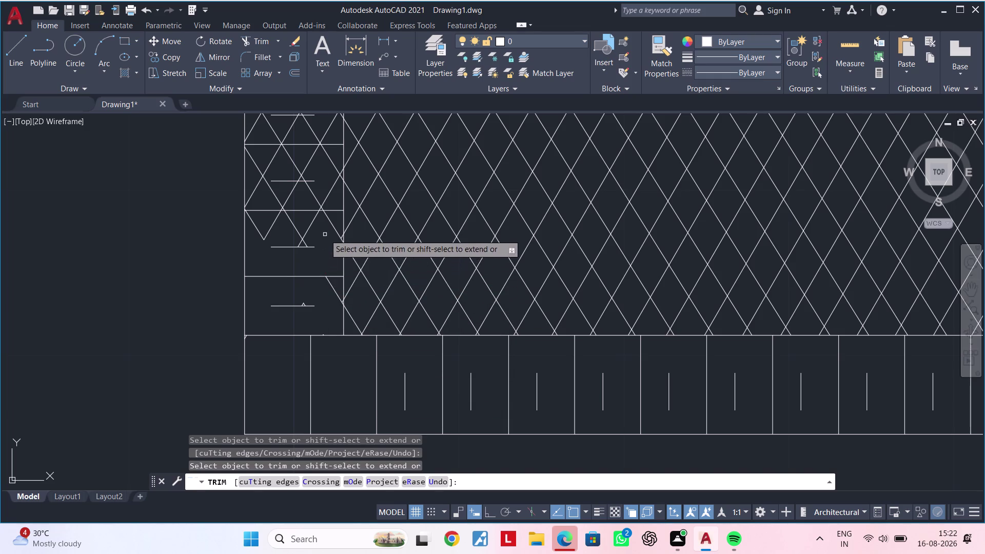
middle_drag(330, 237, 350, 295)
drag(356, 276, 291, 297)
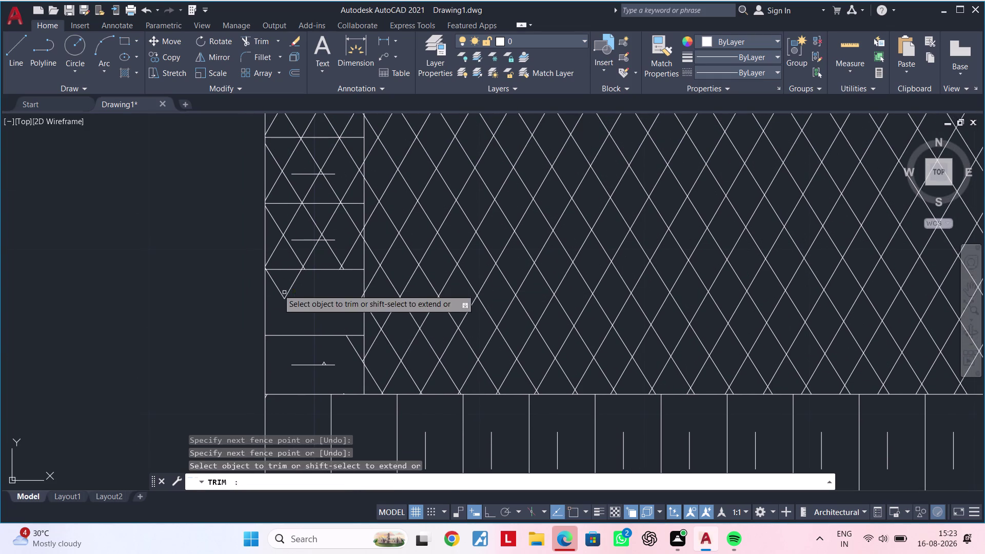
click(275, 284)
click(314, 299)
drag(300, 284, 291, 286)
click(290, 280)
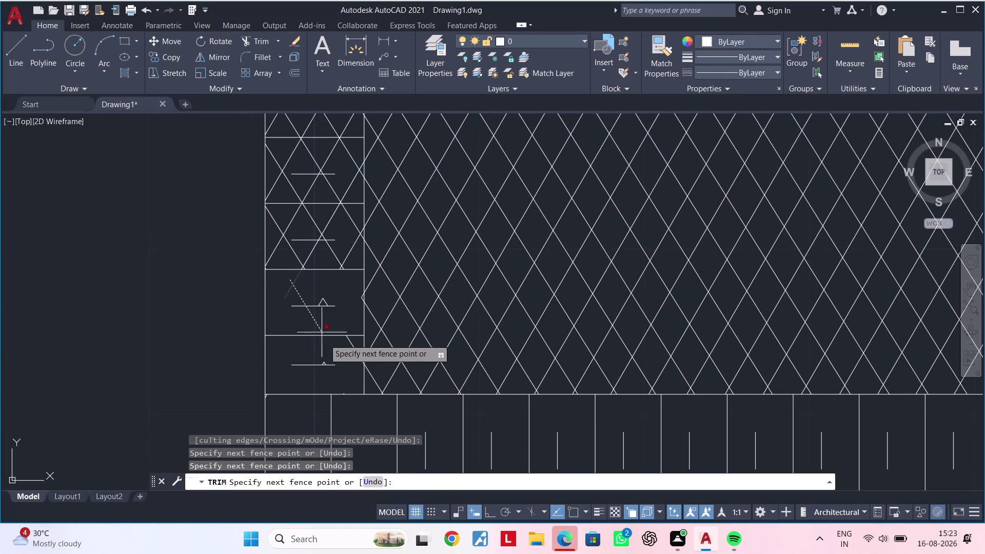
key(Escape)
key(Escape)
Start selecting the hanger strip lines, review the whole strip, then cancel the selection.
scroll(down, 3)
key(Escape)
scroll(up, 3)
click(328, 362)
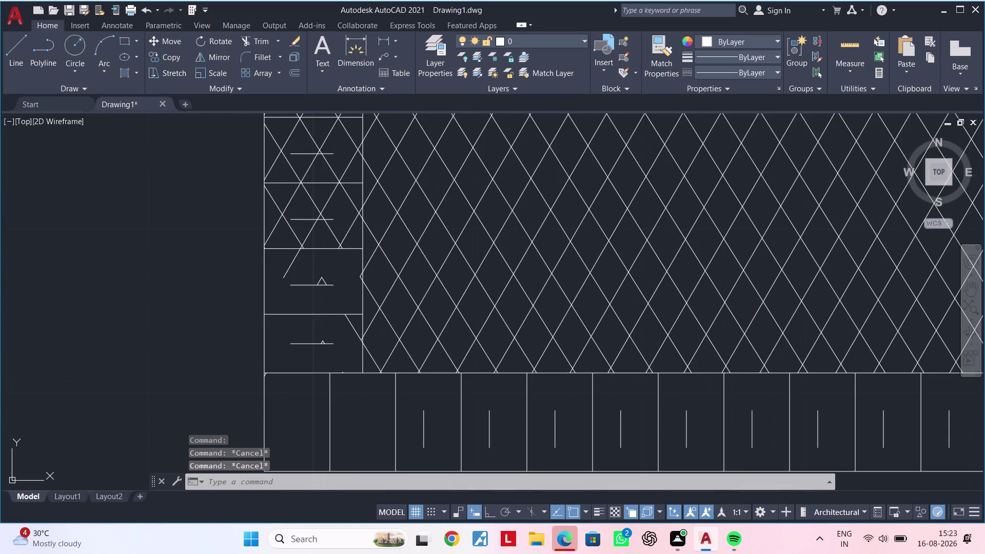
middle_drag(309, 211, 334, 373)
scroll(down, 3)
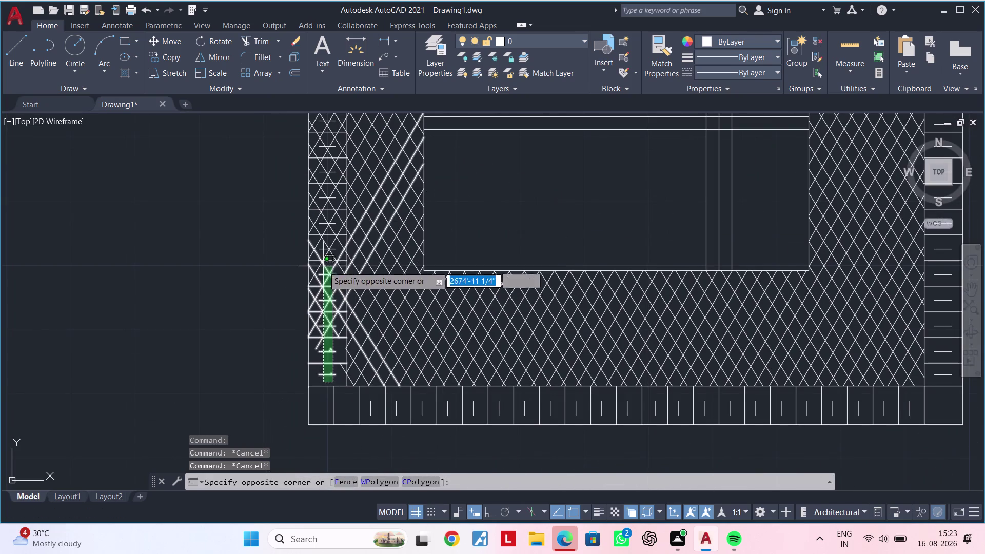
middle_drag(327, 221, 326, 323)
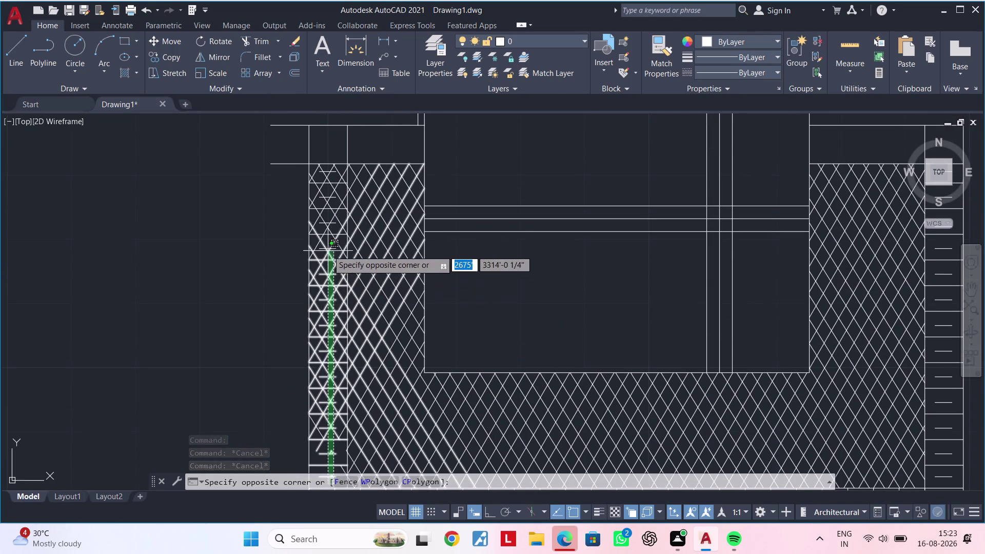
key(Escape)
middle_drag(340, 245, 346, 216)
key(Escape)
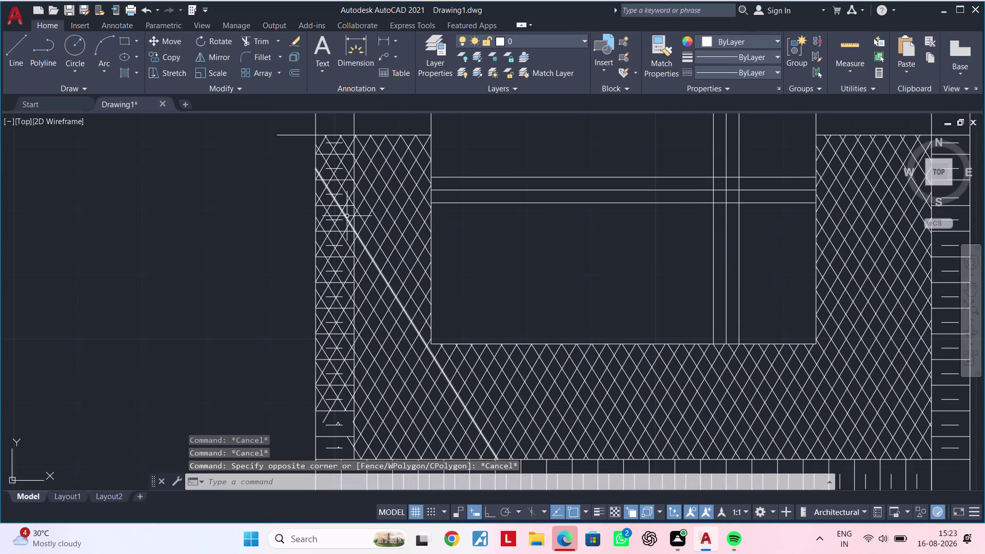
Trim the remaining diagonal pieces near the bottom and top hanger lines.
key(t)
key(r)
key(space)
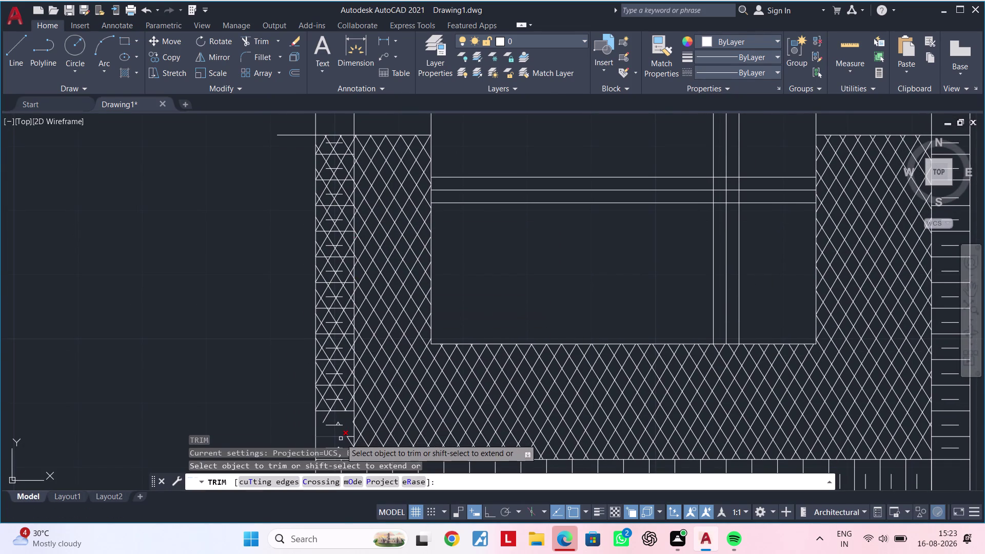
scroll(down, 3)
middle_drag(345, 405, 352, 342)
scroll(up, 3)
click(344, 397)
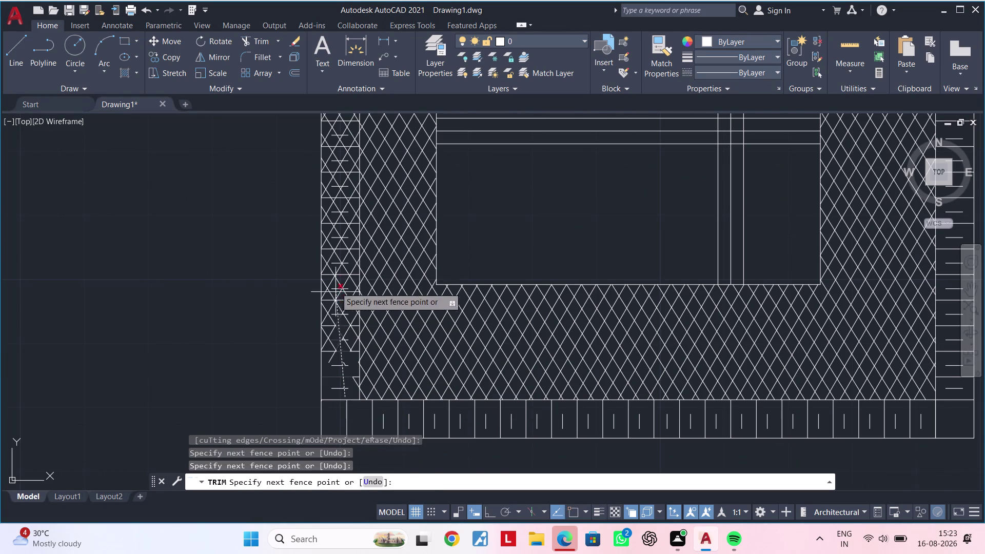
middle_drag(343, 233, 344, 337)
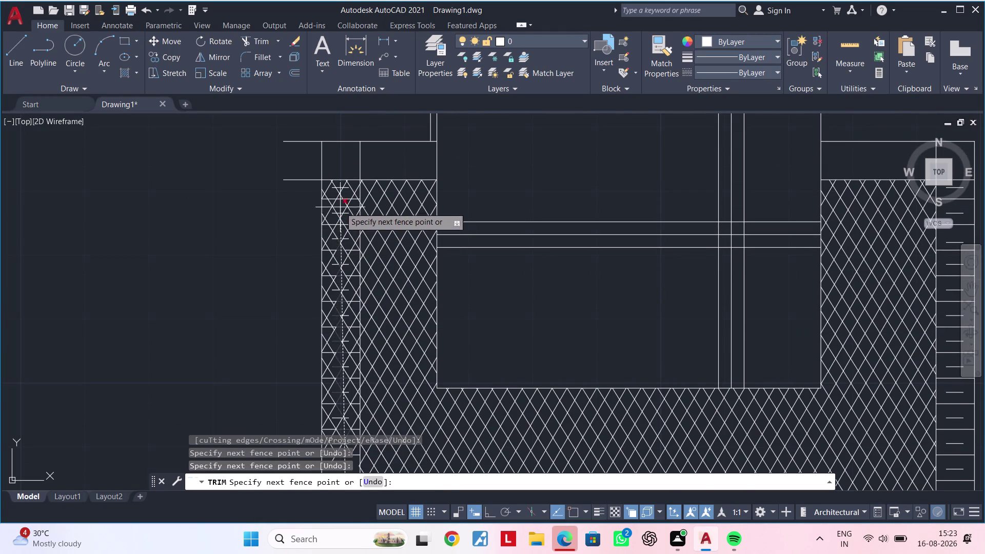
click(340, 202)
drag(352, 190, 347, 208)
click(337, 239)
double_click(349, 200)
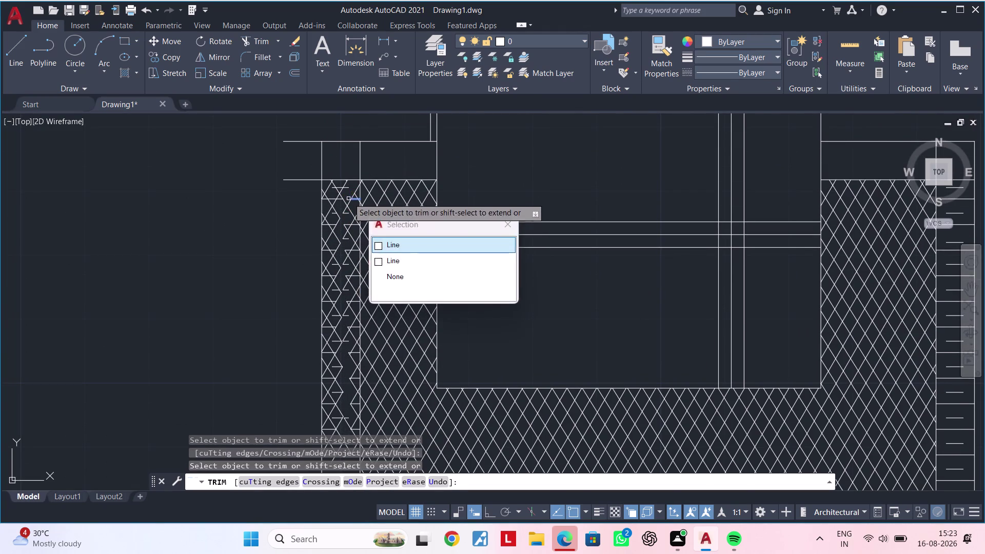
double_click(348, 197)
triple_click(346, 188)
click(346, 188)
click(338, 186)
drag(337, 187, 338, 195)
triple_click(337, 195)
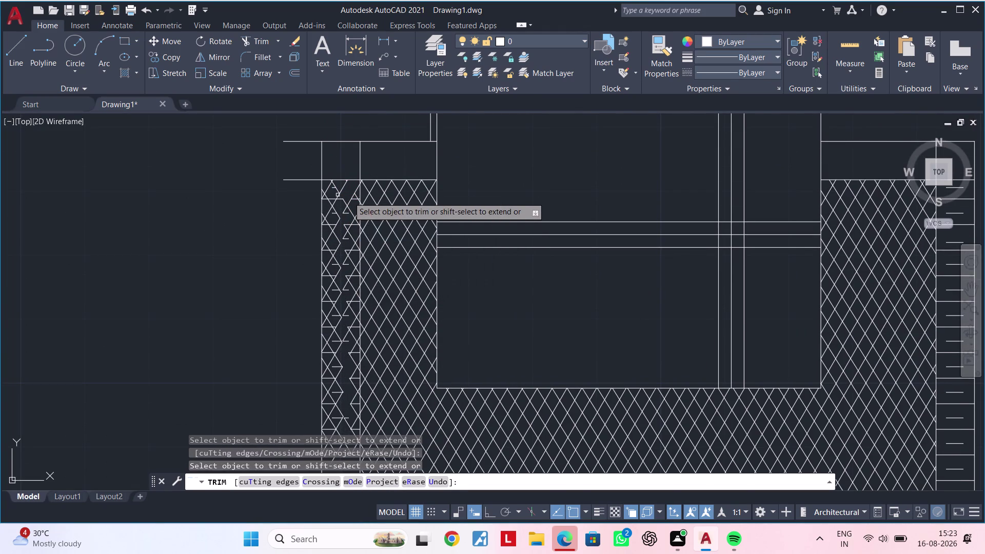
drag(338, 195, 346, 195)
Select the stray leftover diagonal line to check it in Quick Properties.
triple_click(349, 194)
triple_click(354, 194)
triple_click(354, 195)
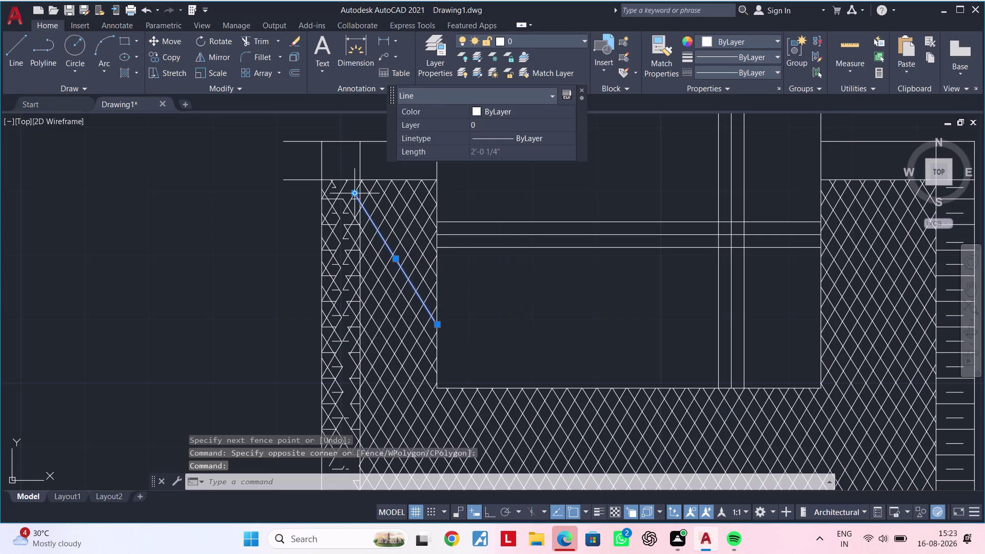
Clear the selection, start Trim (TR), and fence-cut the zigzag lines at the top of the strip.
click(350, 196)
double_click(350, 199)
key(Escape)
key(Escape)
key(Escape)
key(Escape)
scroll(up, 3)
key(Escape)
key(Escape)
key(Escape)
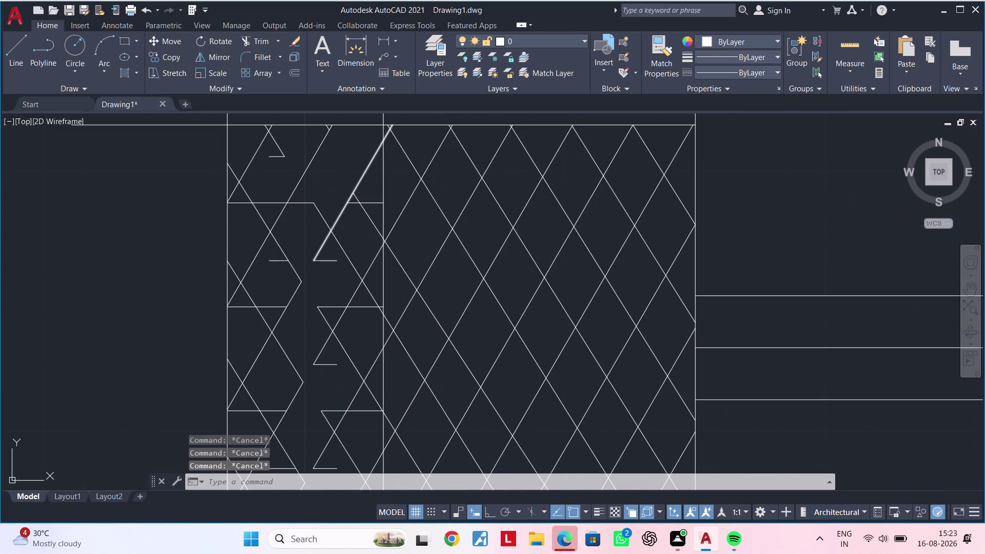
key(t)
key(r)
key(space)
drag(356, 168, 374, 228)
click(374, 228)
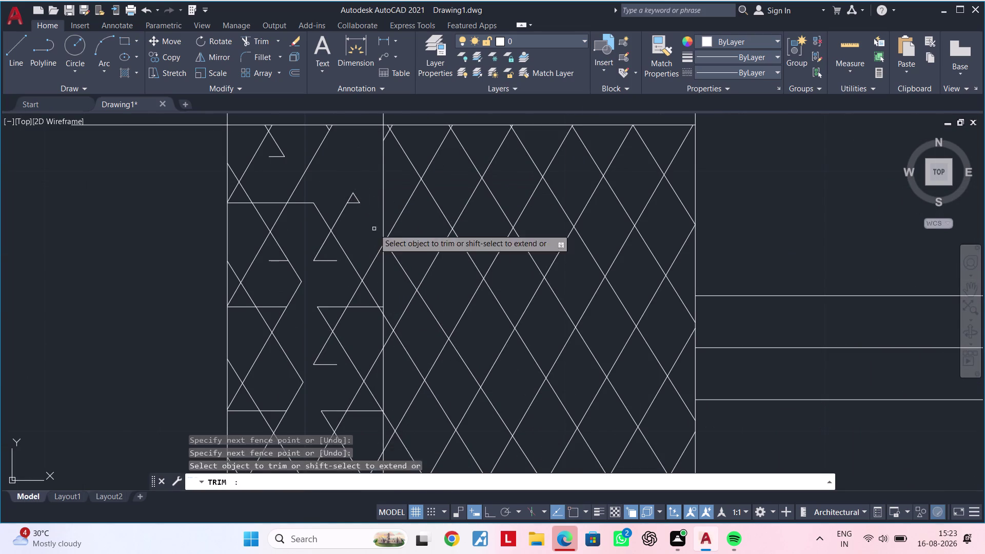
drag(372, 194, 326, 247)
drag(348, 229, 288, 338)
click(289, 338)
drag(347, 278, 351, 278)
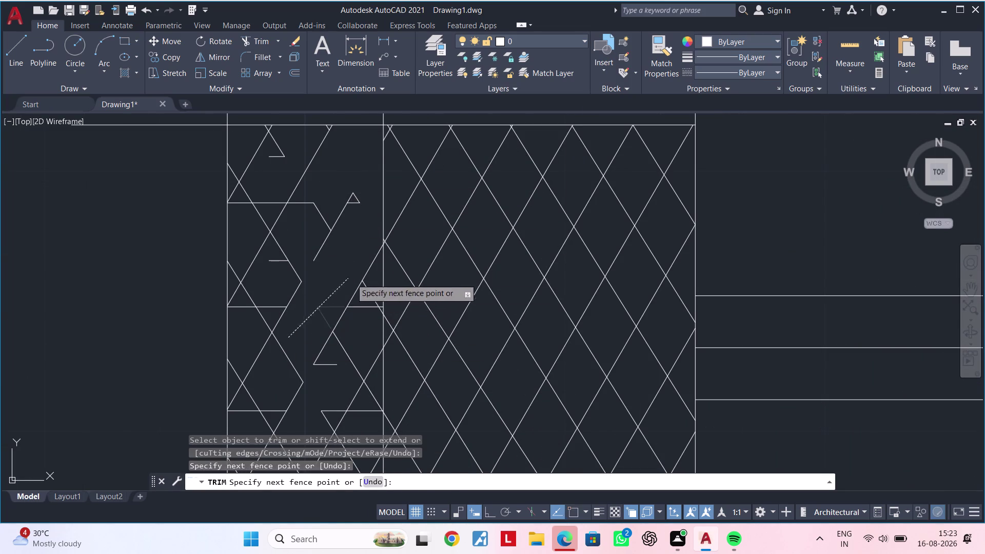
drag(351, 278, 377, 317)
click(377, 317)
click(358, 250)
drag(363, 257, 372, 277)
click(372, 277)
Work down the strip, fence-trimming the triangle fragments along its length.
middle_drag(370, 335, 371, 370)
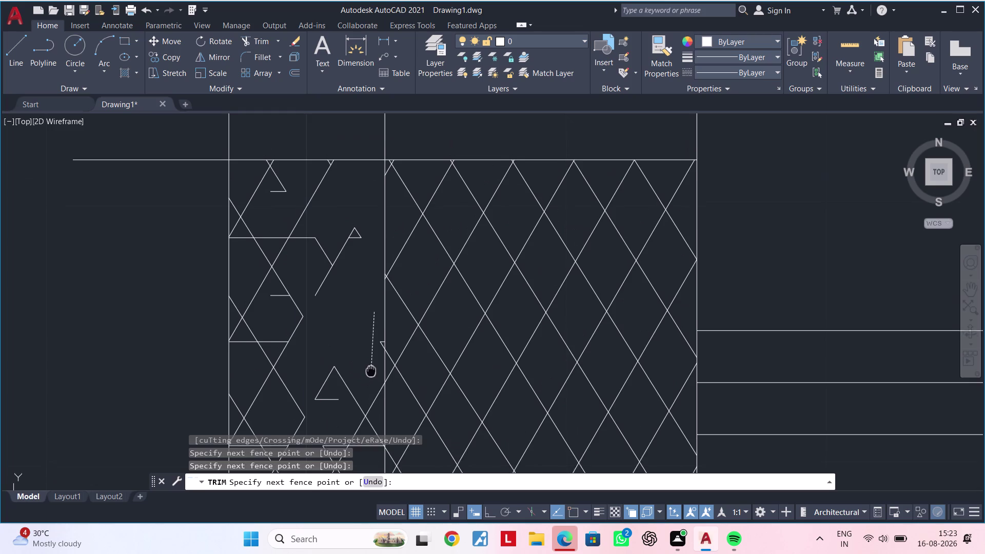
middle_drag(371, 369, 371, 372)
middle_drag(369, 373, 360, 277)
drag(368, 345, 368, 369)
middle_drag(362, 355, 362, 339)
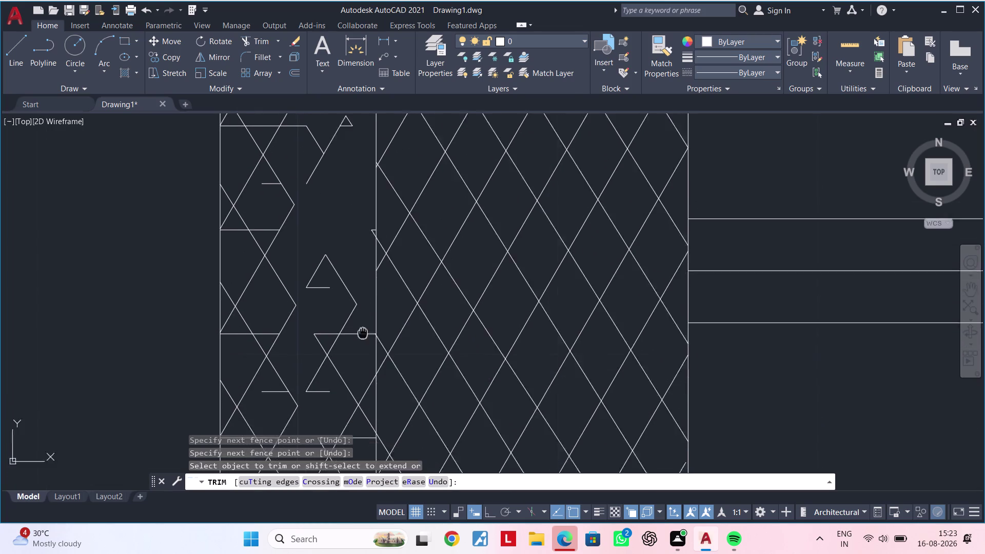
middle_drag(363, 339, 373, 251)
drag(380, 225, 380, 375)
middle_drag(379, 364, 382, 225)
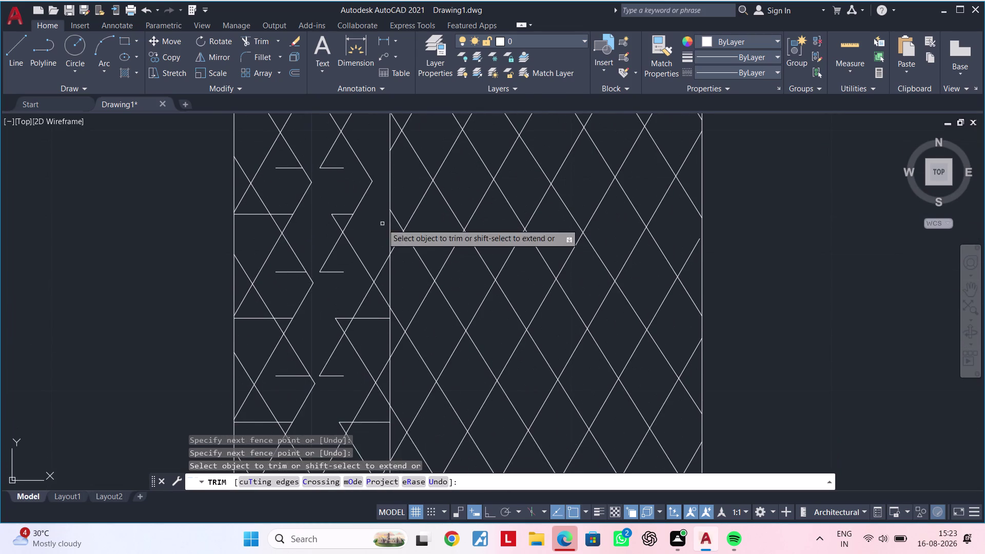
drag(382, 224, 382, 370)
middle_drag(376, 357, 393, 227)
drag(393, 223, 384, 387)
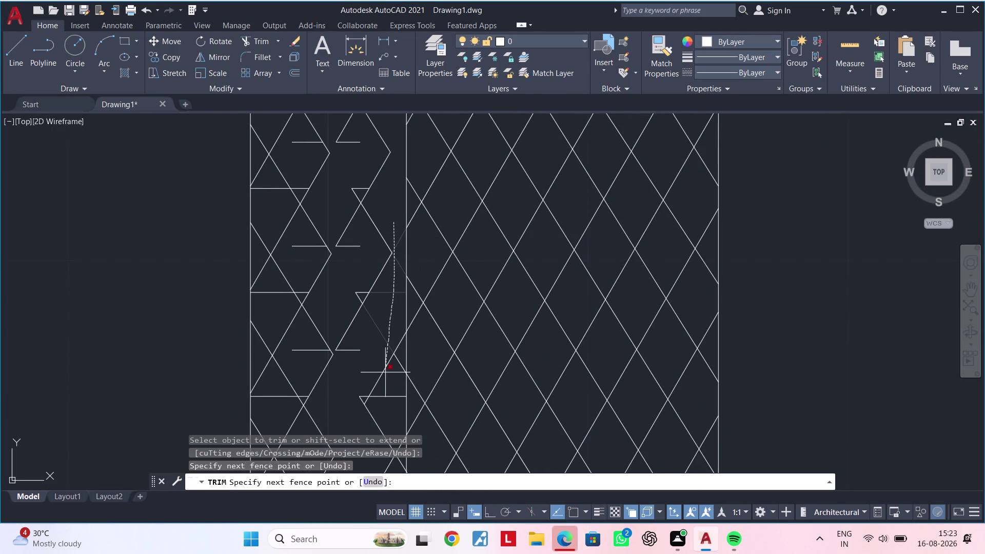
drag(385, 386, 388, 418)
middle_drag(395, 335, 393, 262)
drag(394, 234, 393, 318)
click(394, 320)
middle_drag(385, 322, 397, 230)
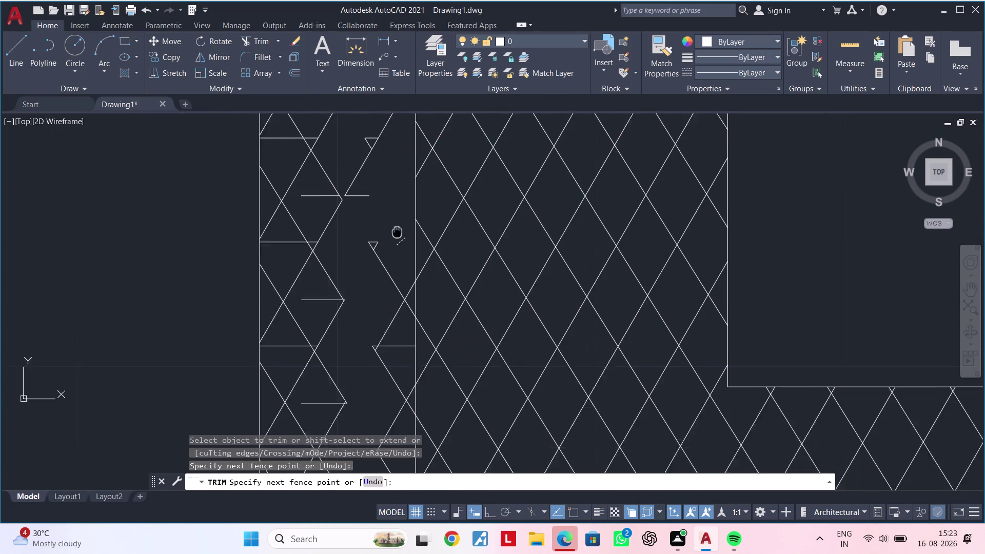
middle_drag(397, 230, 397, 217)
drag(398, 208, 398, 365)
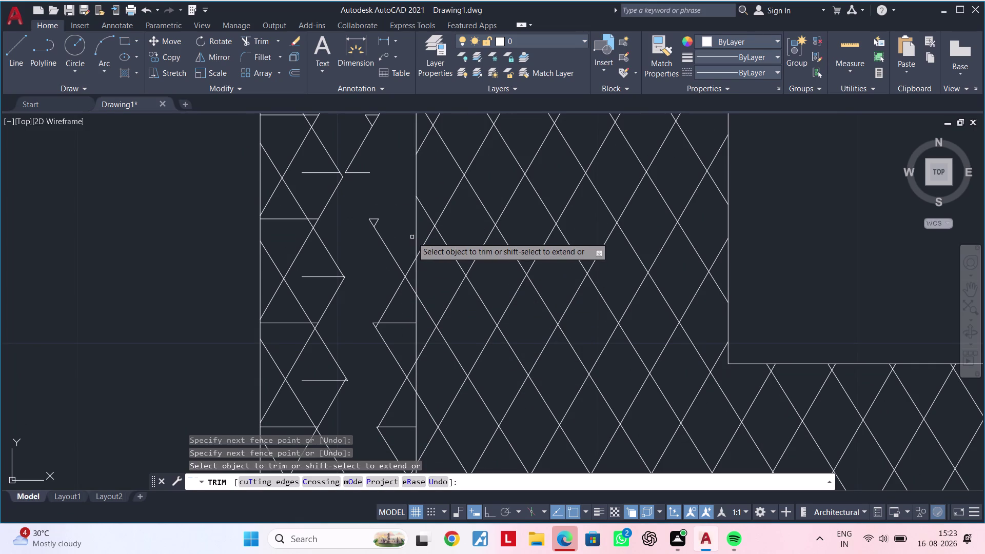
drag(412, 237, 408, 382)
middle_drag(410, 337, 411, 206)
drag(405, 249, 402, 305)
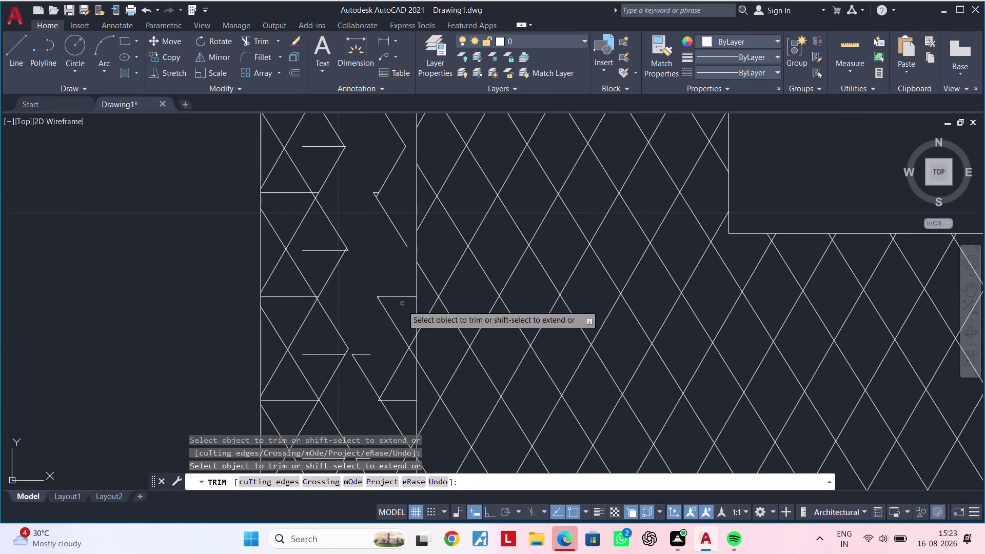
drag(402, 306, 398, 372)
drag(418, 275, 418, 284)
click(418, 284)
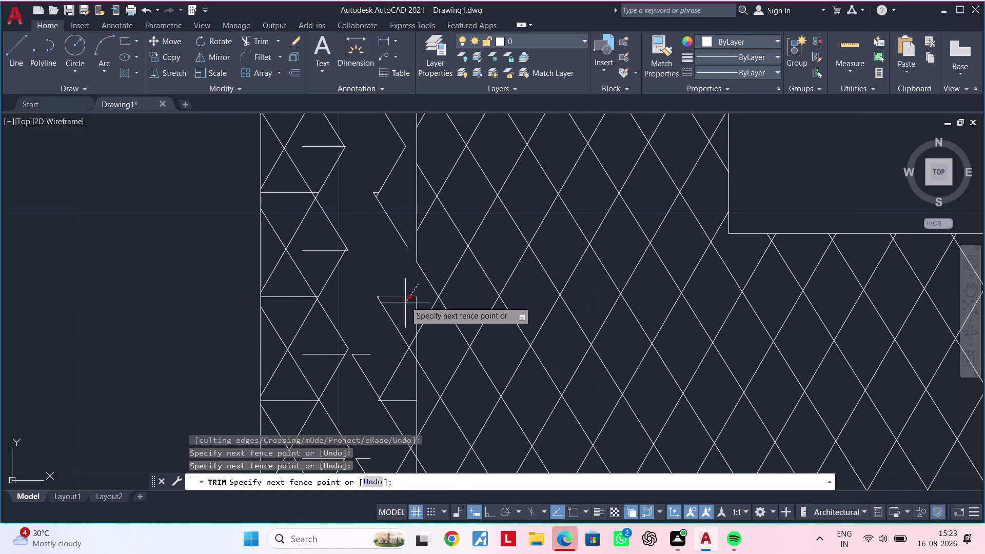
Cancel the unfinished fence and restart Trim after several mistyped command entries.
key(Escape)
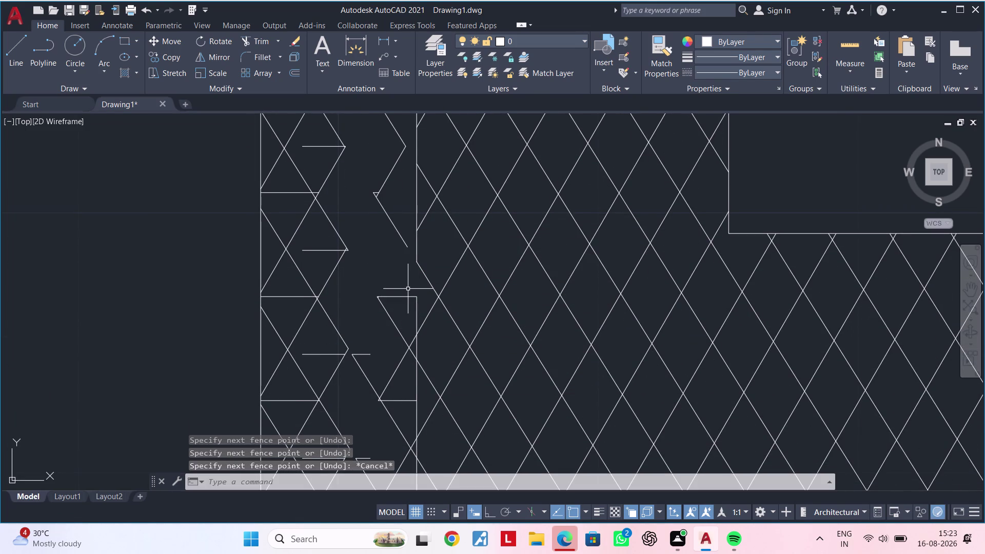
key(Escape)
text(tr)
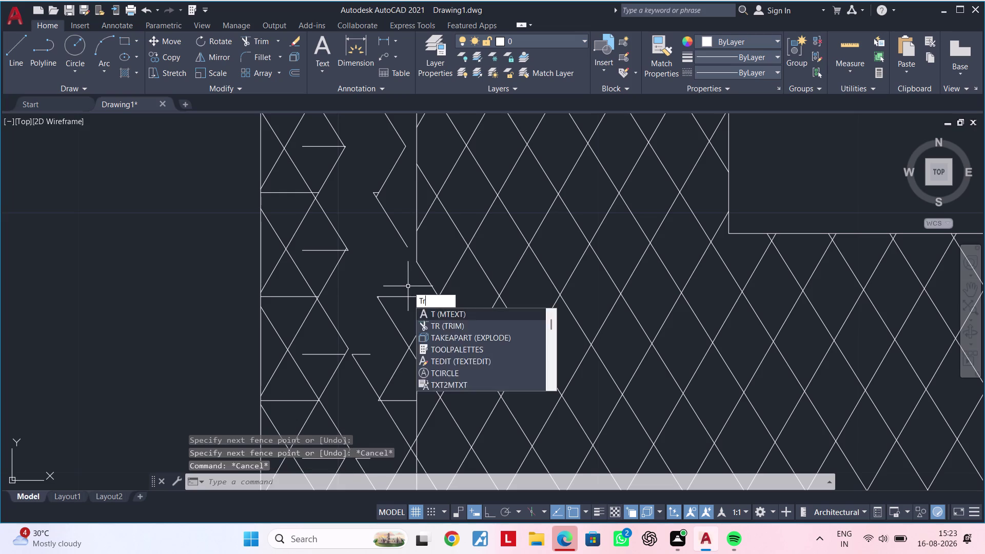
key(Escape)
key(Escape)
text(rt)
key(Escape)
key(Escape)
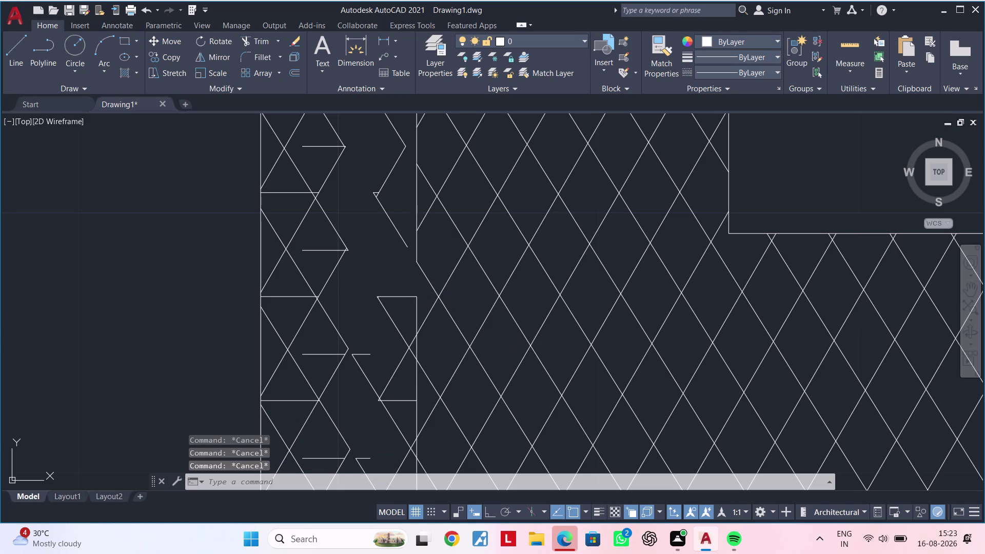
text(tr)
key(Escape)
key(Escape)
key(Escape)
text(tr)
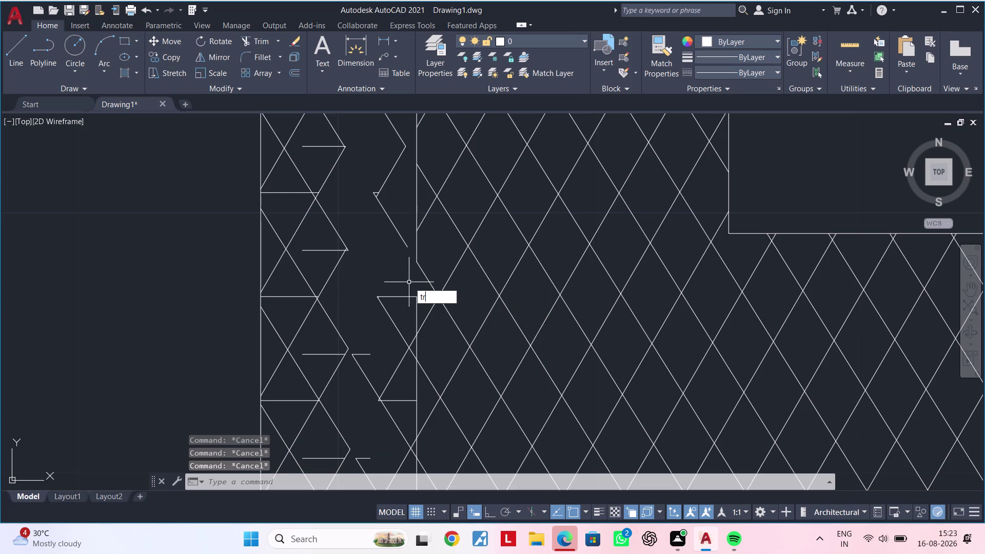
key(space)
Fence-trim more hatch diagonals in the middle of the strip, bringing the lower wardrobe edge into view.
drag(408, 282, 409, 410)
click(408, 412)
middle_drag(412, 387, 409, 381)
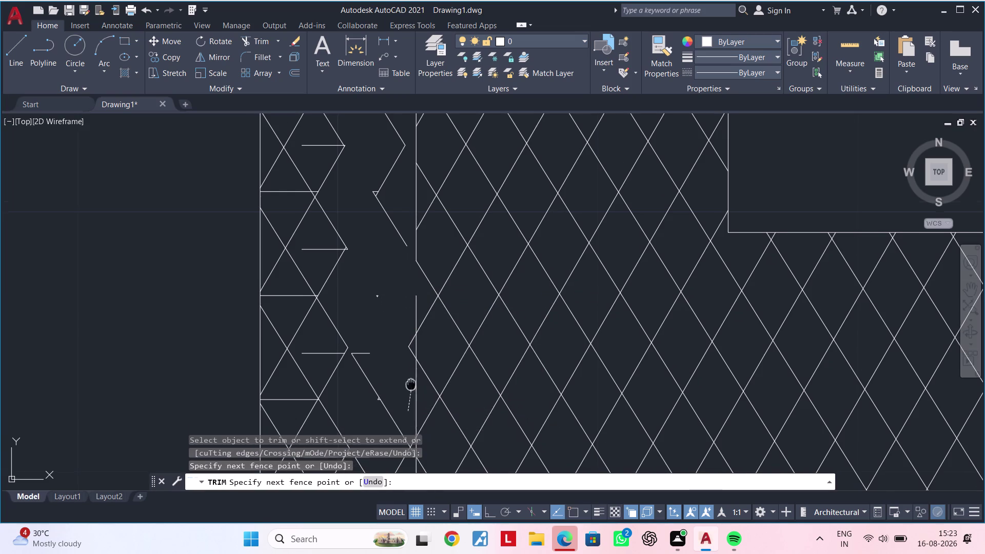
middle_drag(409, 381, 378, 257)
scroll(up, 3)
click(377, 198)
middle_drag(375, 243, 378, 192)
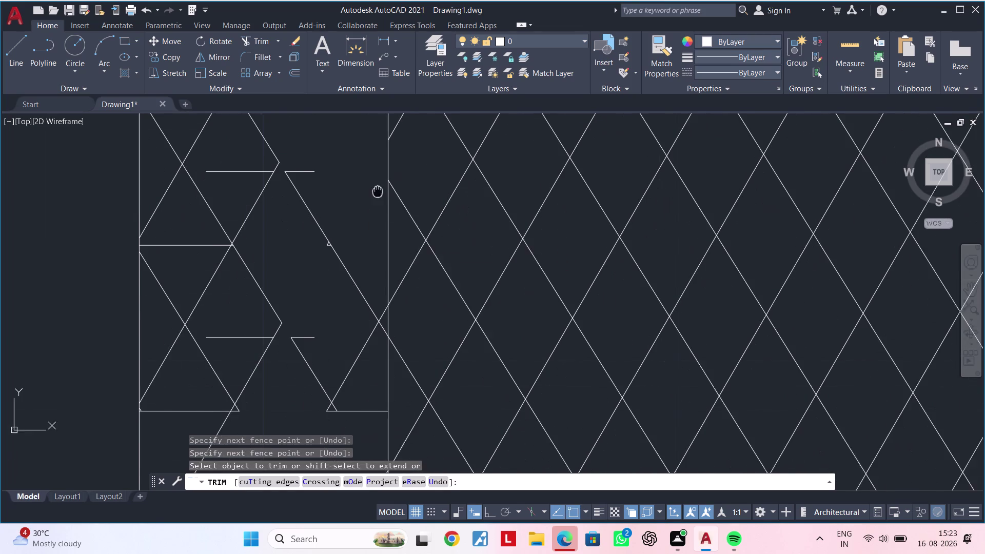
middle_drag(378, 193, 378, 188)
drag(363, 273, 374, 371)
click(373, 370)
click(383, 309)
scroll(down, 3)
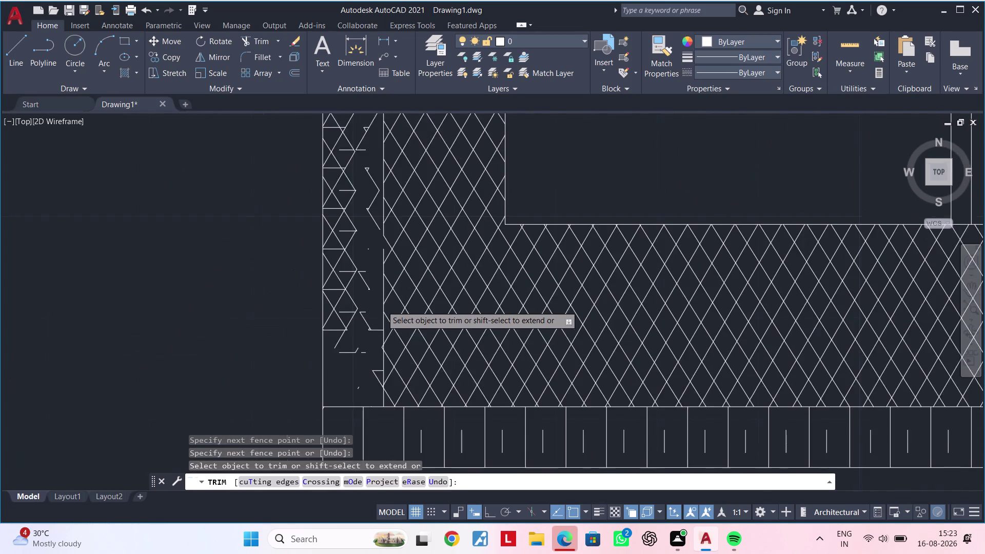
middle_drag(378, 287, 379, 213)
scroll(up, 3)
Trim the remaining diagonals toward the bottom of the strip, then end trimming.
drag(385, 231, 387, 308)
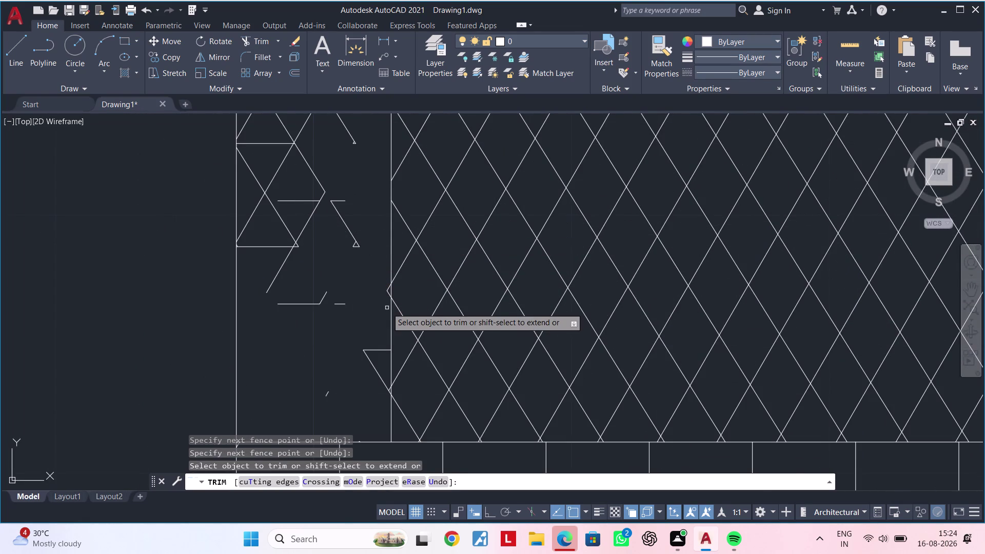
scroll(up, 3)
drag(409, 289, 412, 329)
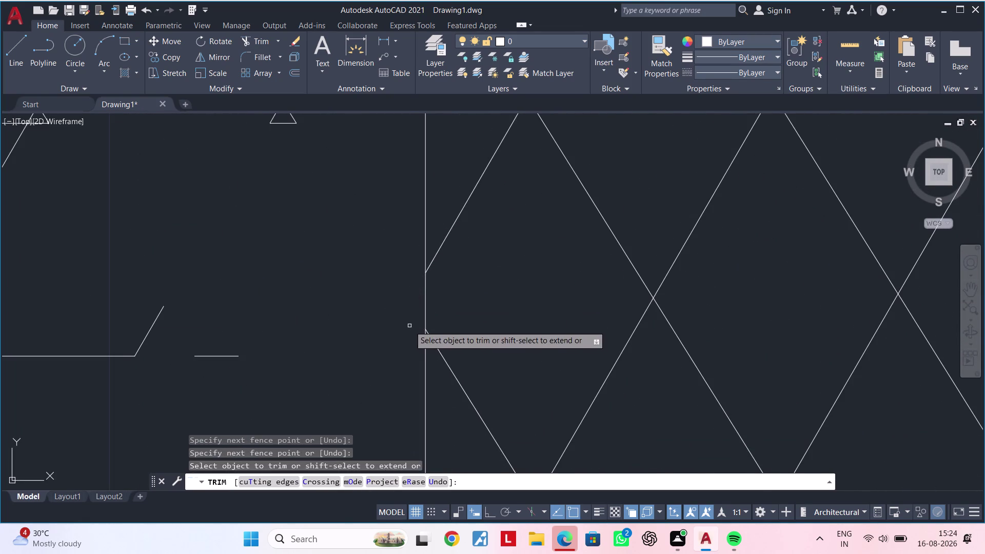
scroll(down, 3)
middle_drag(397, 291, 396, 180)
scroll(down, 3)
drag(382, 318, 379, 383)
middle_drag(383, 370, 378, 242)
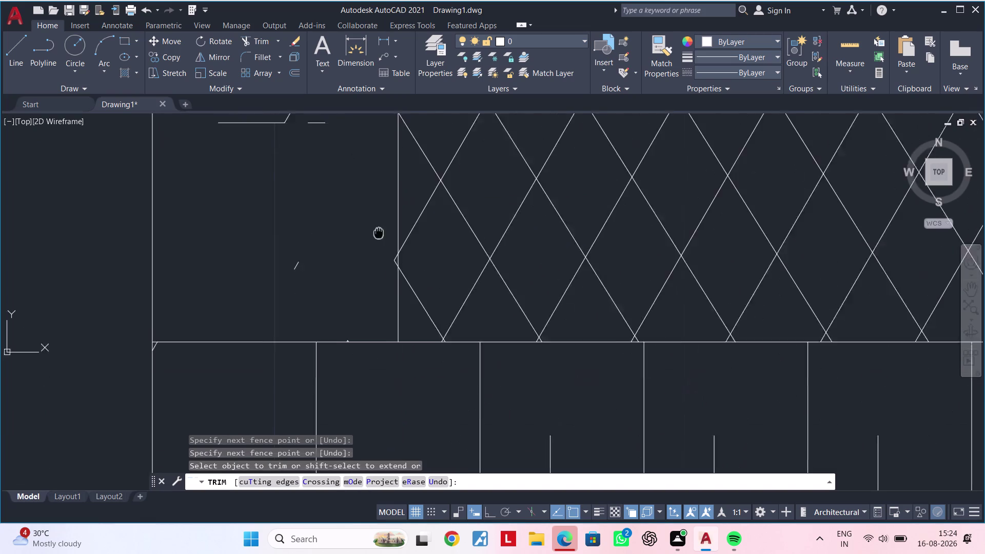
middle_drag(378, 241, 379, 226)
scroll(up, 3)
drag(406, 248, 414, 185)
scroll(down, 3)
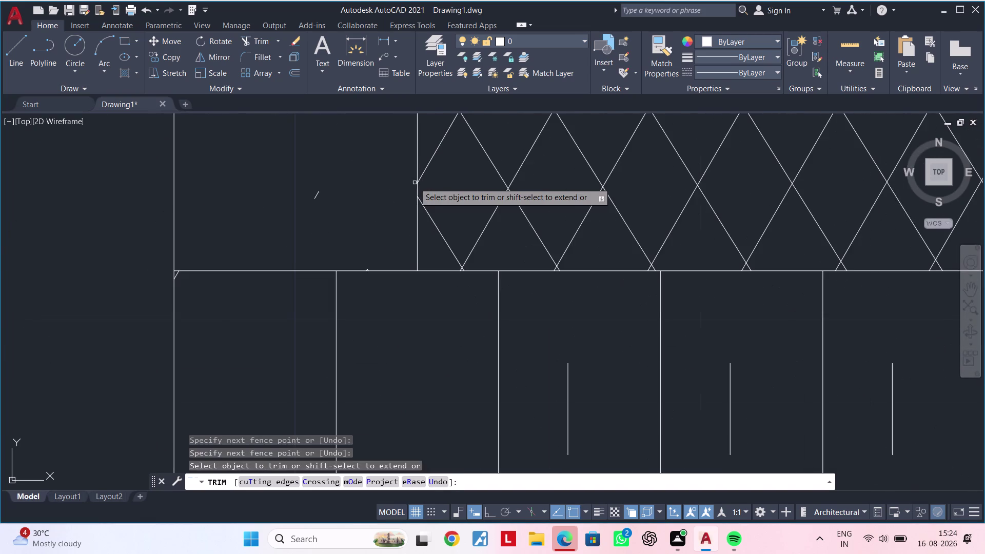
scroll(down, 3)
middle_drag(402, 198, 403, 265)
scroll(up, 3)
key(Escape)
key(Escape)
key(Escape)
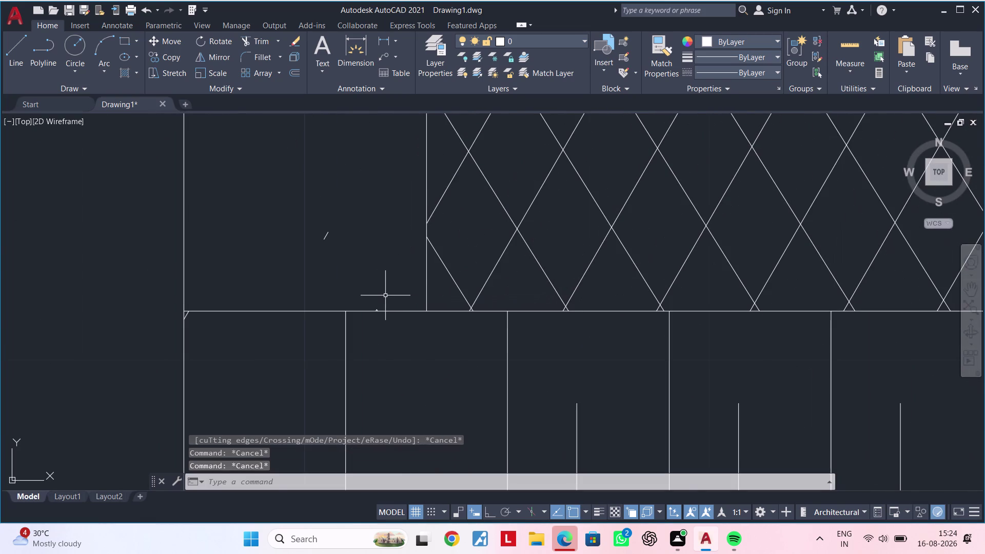
scroll(up, 3)
Erase the two stray short ticks near the bottom edge of the zigzag strip.
click(360, 324)
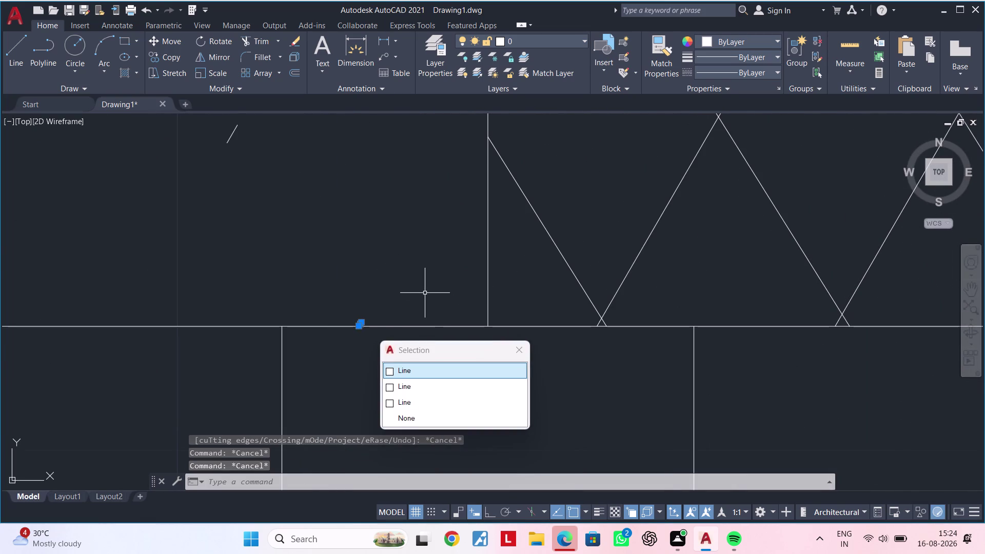
key(Delete)
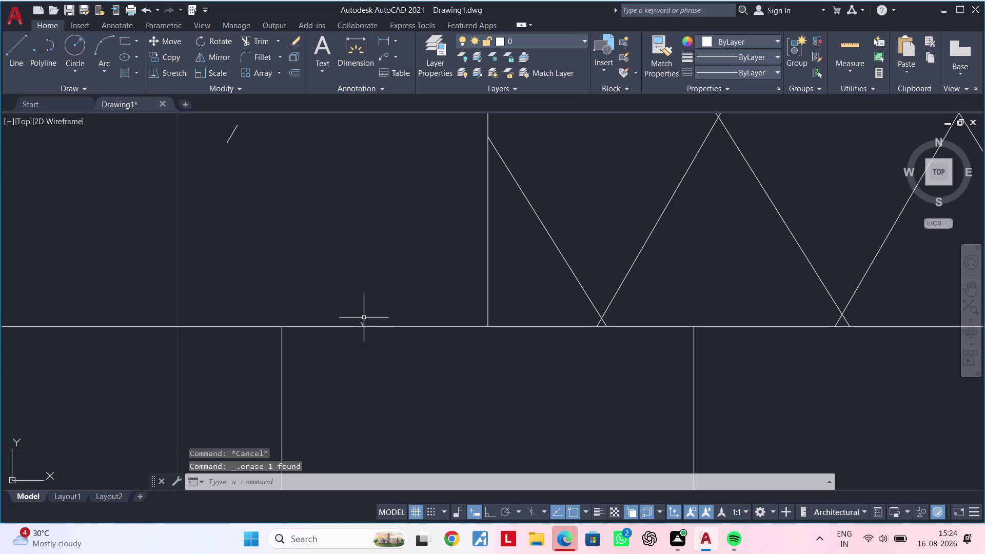
click(363, 322)
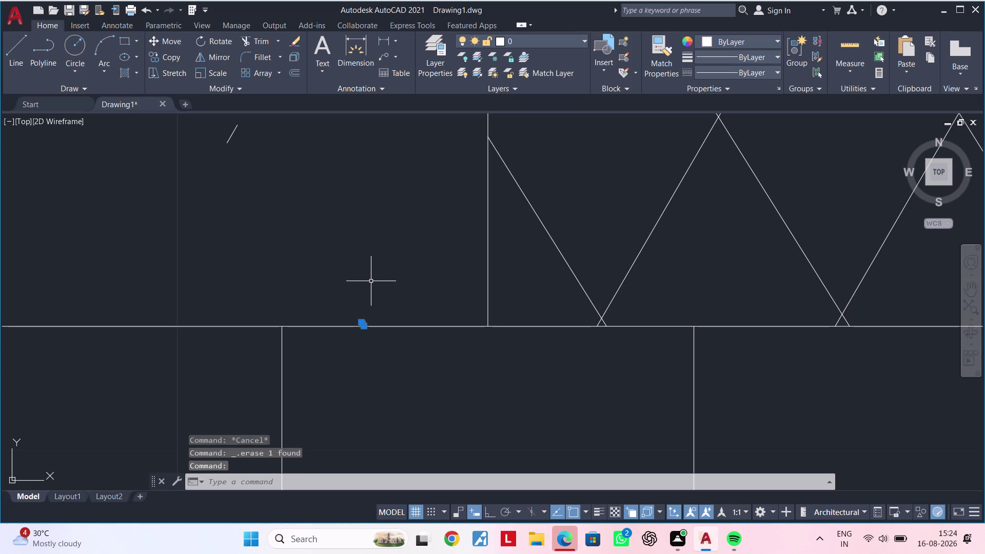
key(Delete)
scroll(down, 3)
scroll(down, 3)
middle_drag(361, 226, 367, 342)
drag(365, 355, 356, 357)
middle_drag(314, 142, 324, 341)
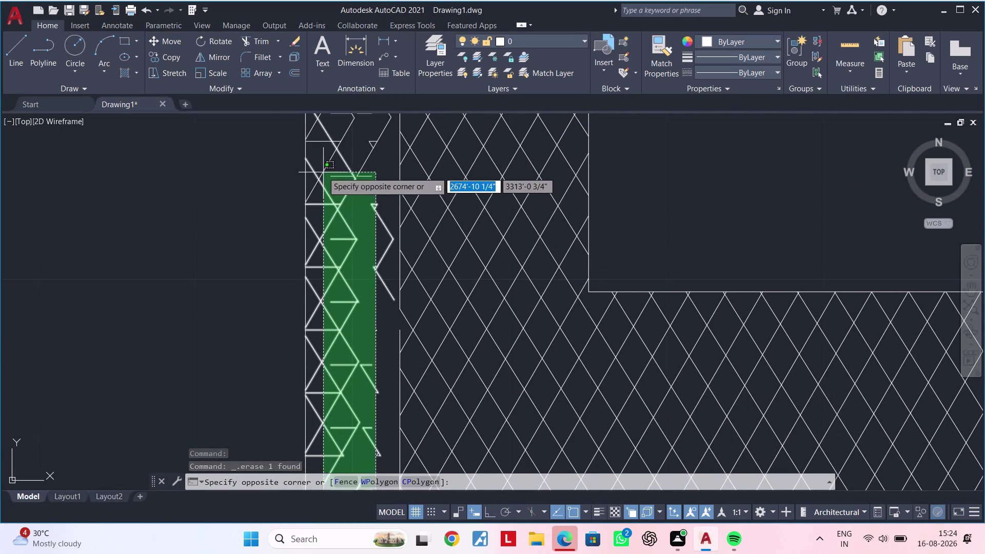
Window-select and erase the strip's leftover zigzag lines and the small fragments beside them.
click(322, 171)
key(Delete)
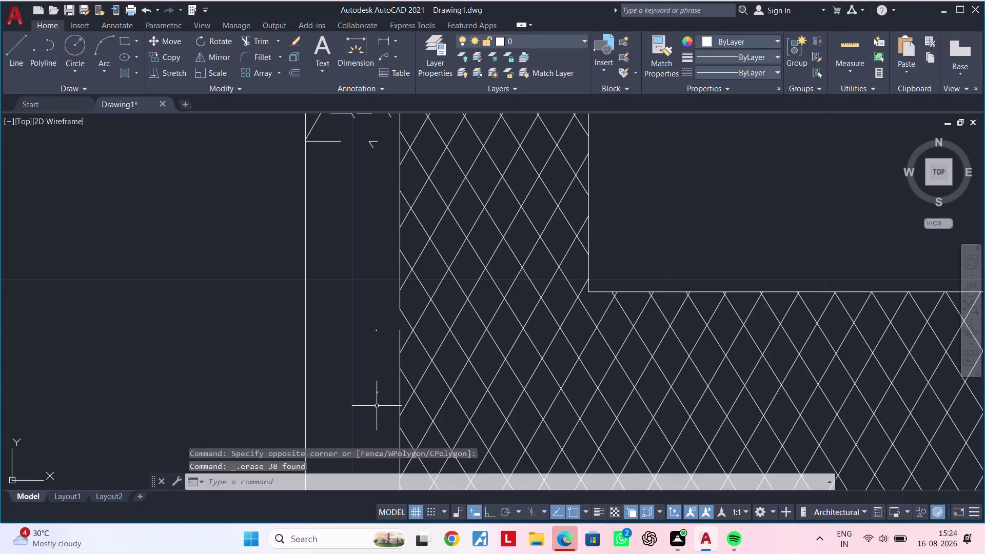
click(382, 407)
click(345, 264)
key(Delete)
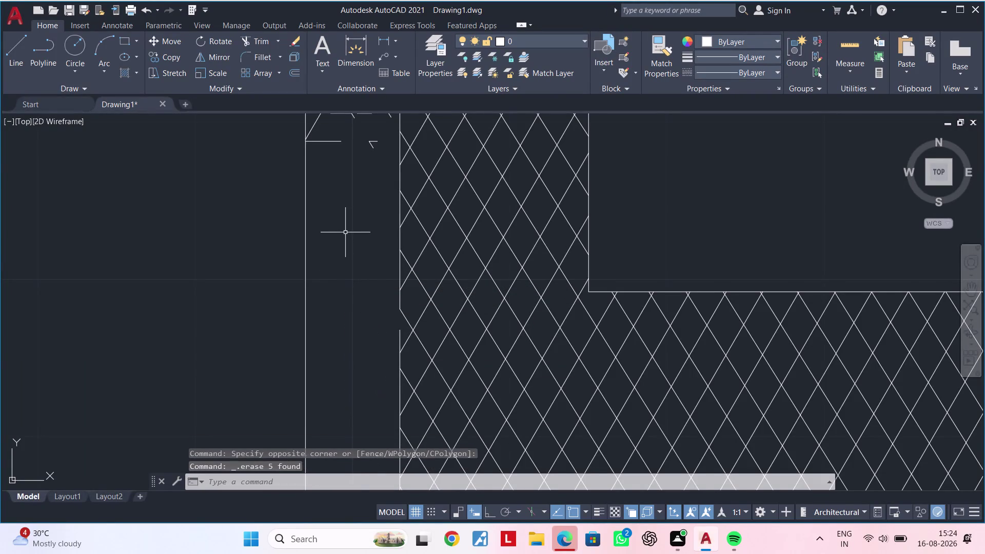
scroll(down, 3)
Start extending the diagonal line with EX, then cancel the Extend command.
key(e)
key(x)
key(space)
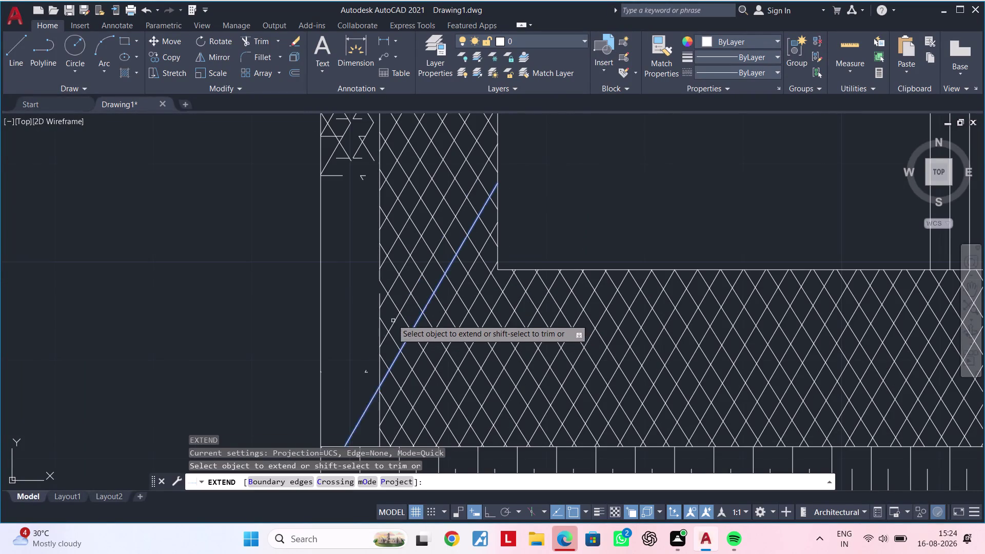
click(379, 299)
key(Escape)
middle_drag(368, 226, 371, 349)
key(Escape)
middle_drag(358, 323, 360, 365)
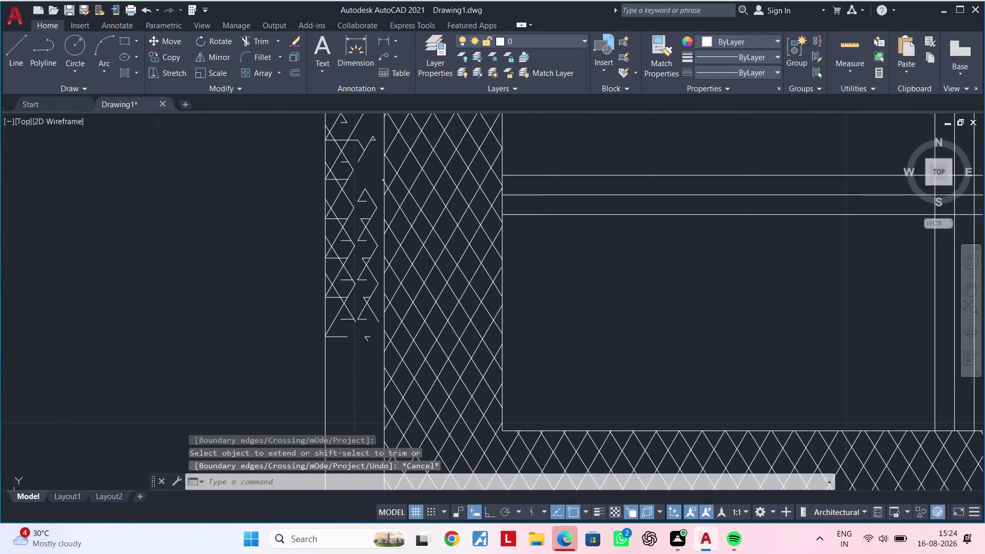
middle_drag(360, 365, 360, 366)
Window-select and erase the zigzag fragments, then the remaining angled fragments at the strip's top.
click(370, 374)
click(336, 184)
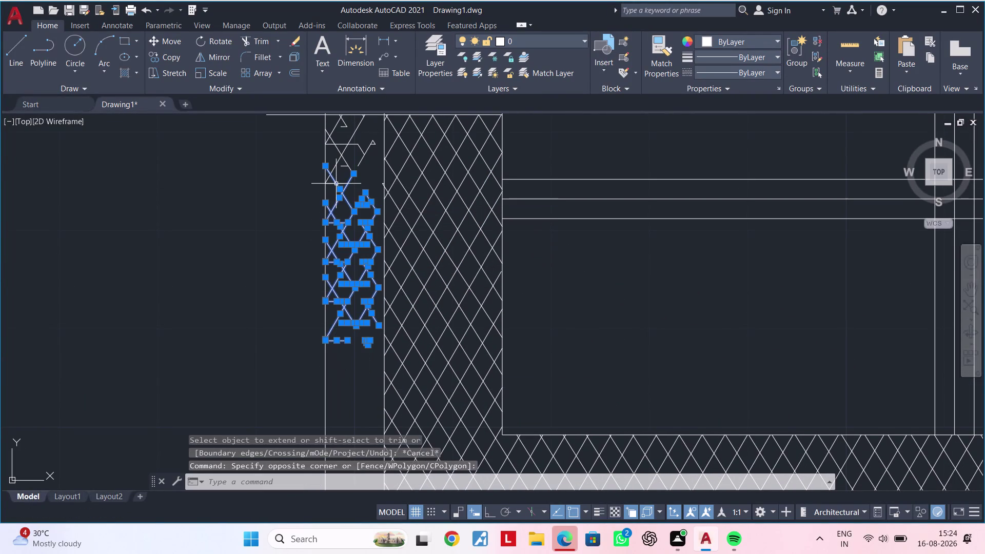
key(Delete)
middle_drag(345, 208, 365, 394)
drag(379, 392, 370, 384)
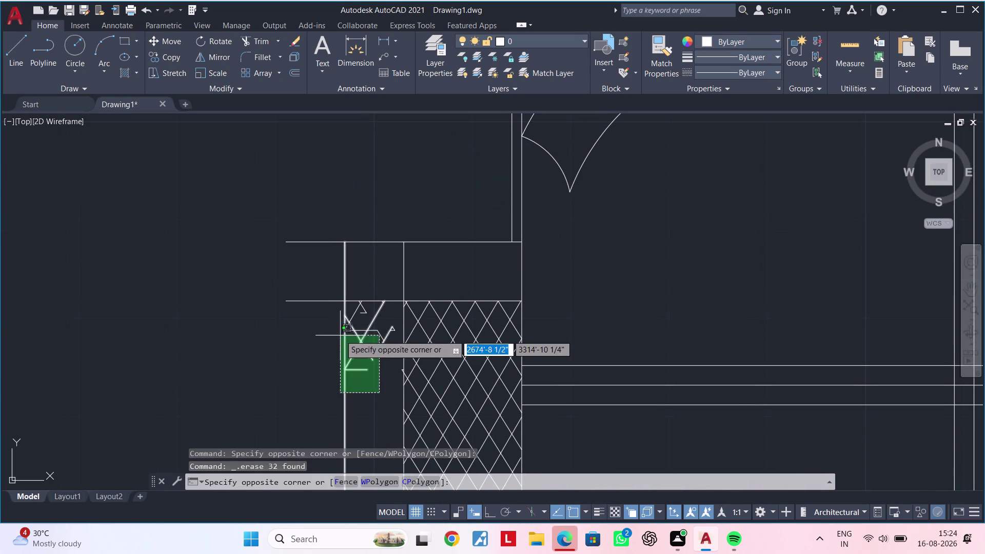
click(357, 313)
key(Delete)
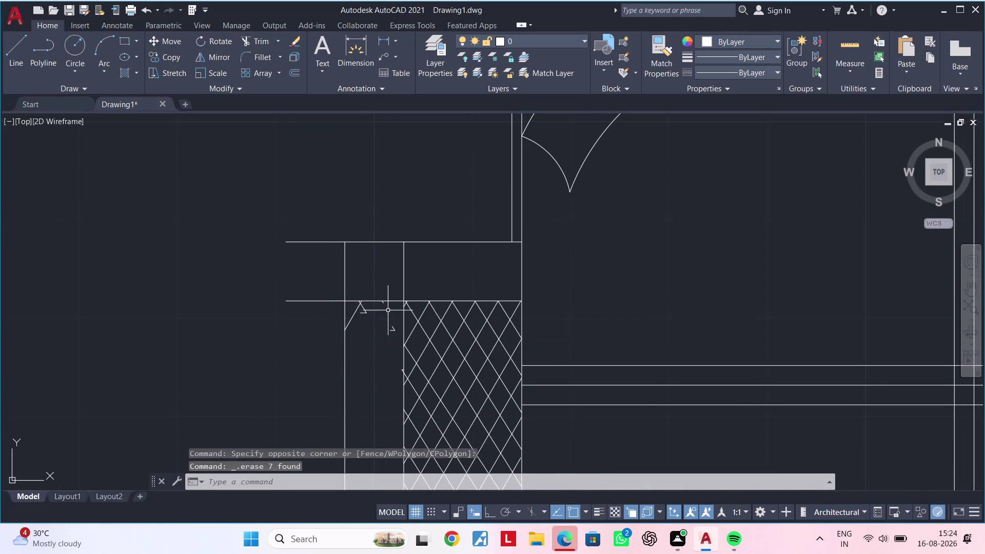
Erase the small leftover piece and a short leftover line in the strip.
scroll(up, 3)
drag(398, 312, 397, 362)
click(375, 383)
key(Insert)
key(Delete)
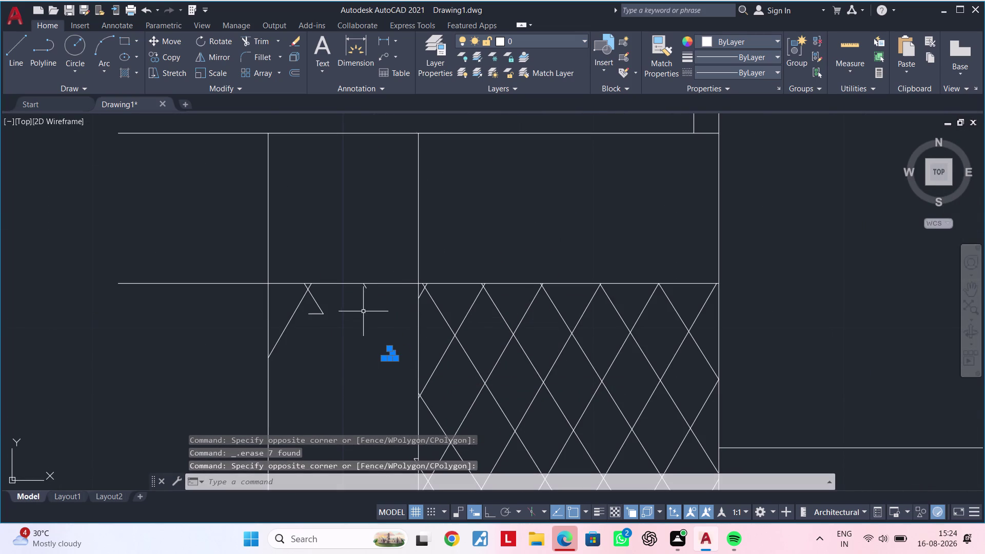
key(Delete)
click(366, 289)
key(Delete)
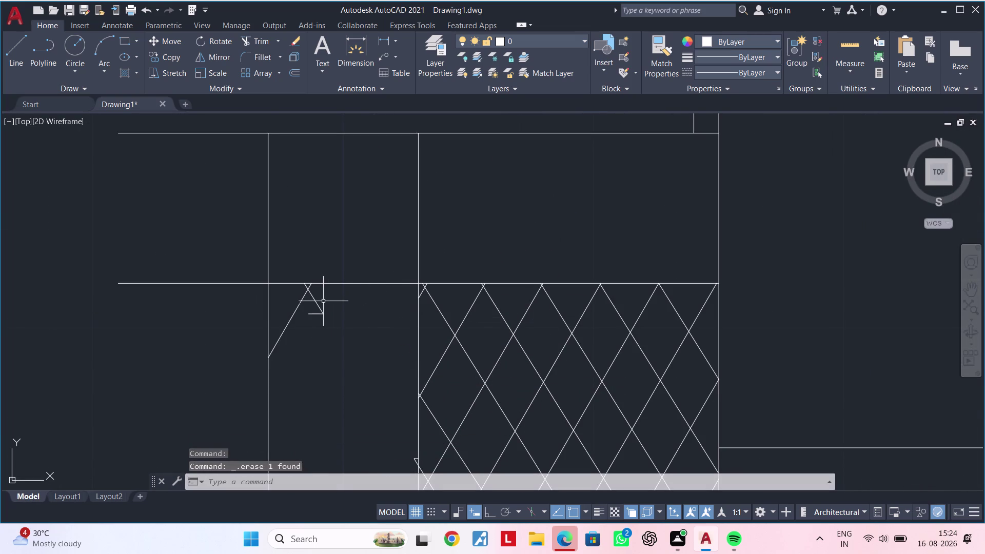
Erase the last three stray angled fragments one by one.
click(316, 301)
key(Delete)
click(304, 301)
key(Delete)
click(320, 312)
key(Delete)
middle_drag(350, 328, 358, 250)
text(tr)
key(space)
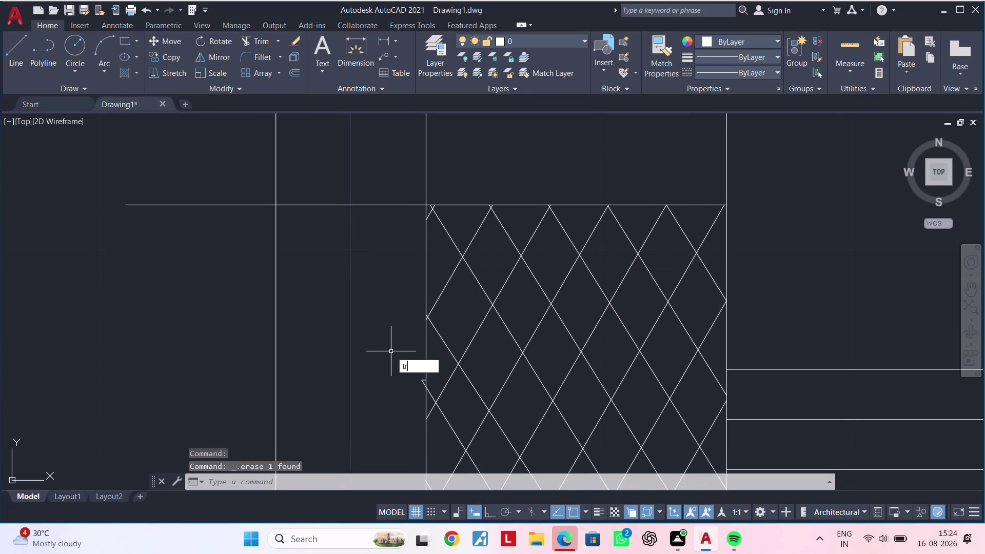
Try a fence trim across the strip's edge lines, then cancel it.
scroll(up, 3)
middle_drag(426, 383, 419, 306)
scroll(up, 3)
drag(424, 306, 423, 325)
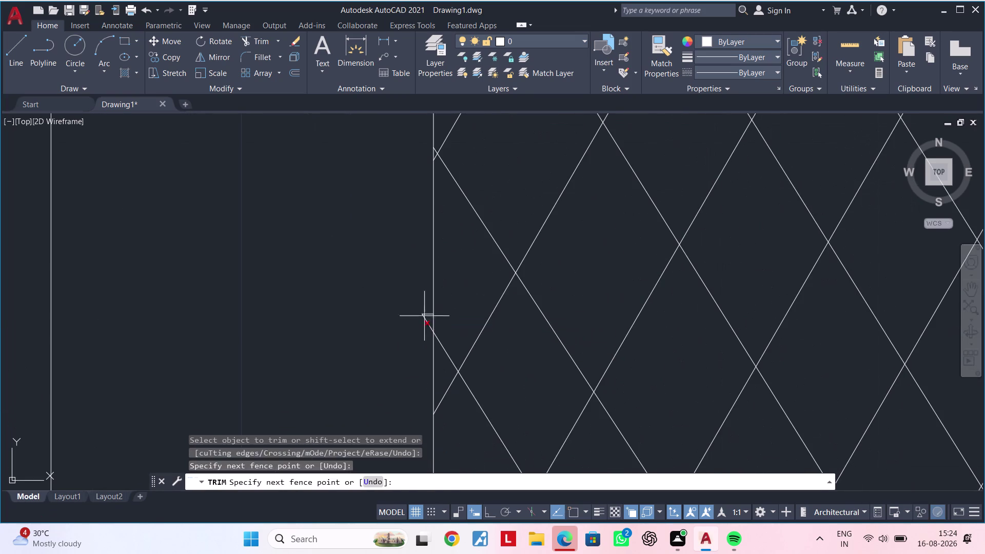
drag(422, 325, 422, 334)
scroll(down, 3)
scroll(down, 3)
scroll(down, 3)
middle_drag(409, 305, 406, 333)
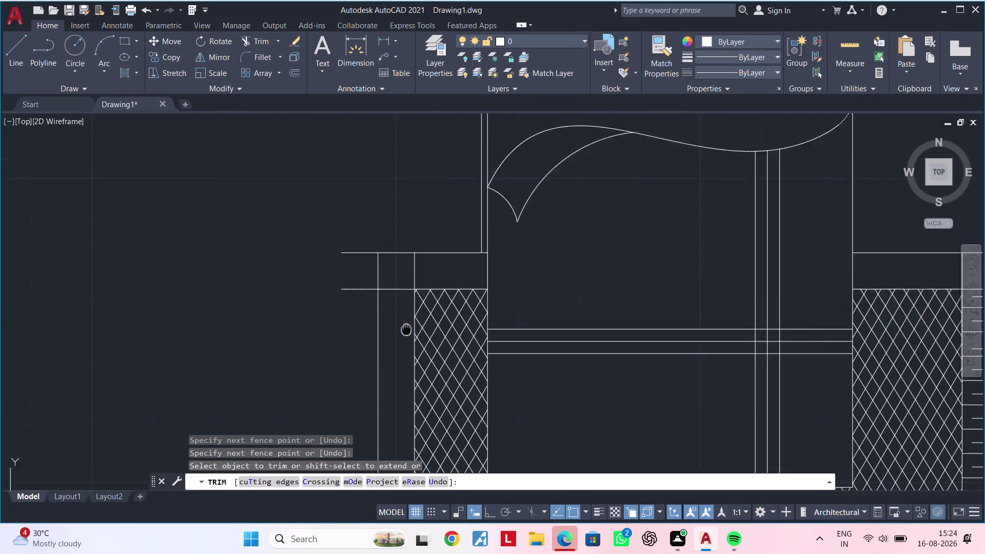
middle_drag(406, 334, 405, 374)
drag(362, 283, 361, 362)
click(360, 362)
scroll(down, 3)
middle_drag(357, 353, 325, 269)
key(Escape)
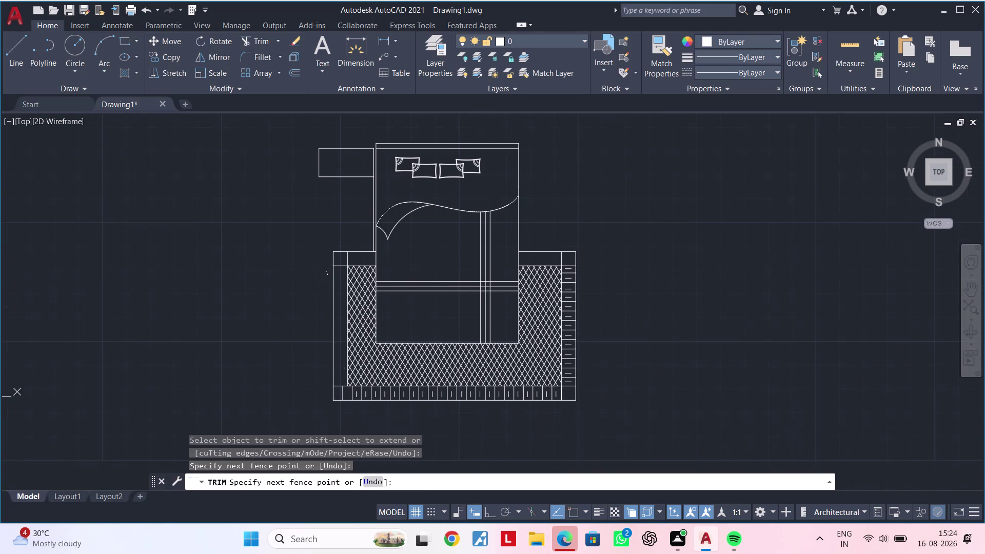
key(Escape)
Erase the small stray line beside the left crosshatched border.
scroll(up, 3)
scroll(up, 3)
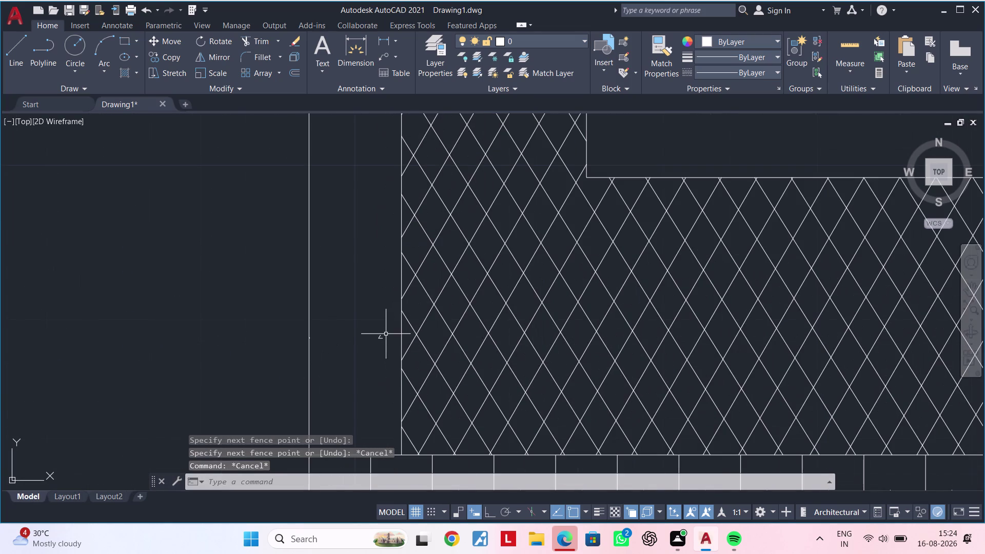
click(382, 339)
key(Delete)
scroll(down, 3)
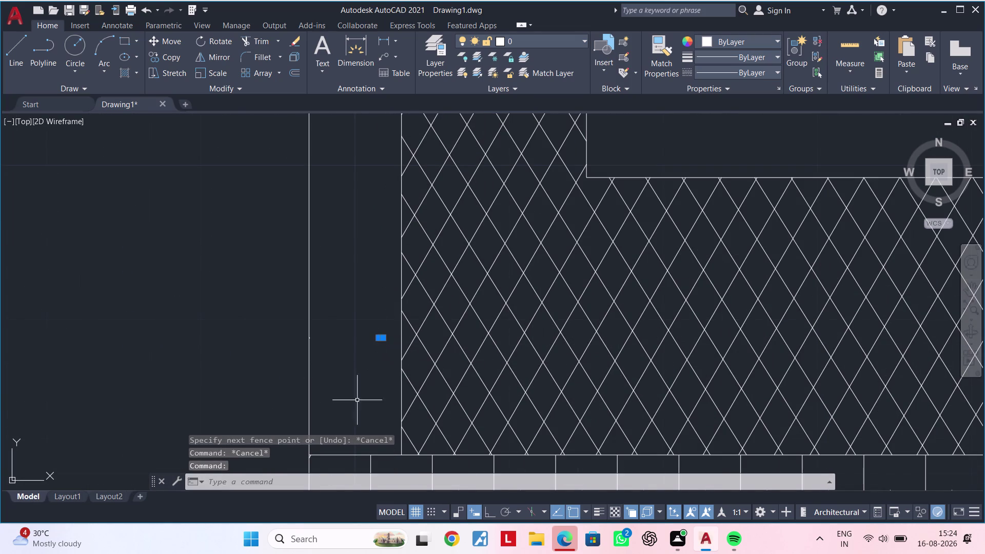
key(Delete)
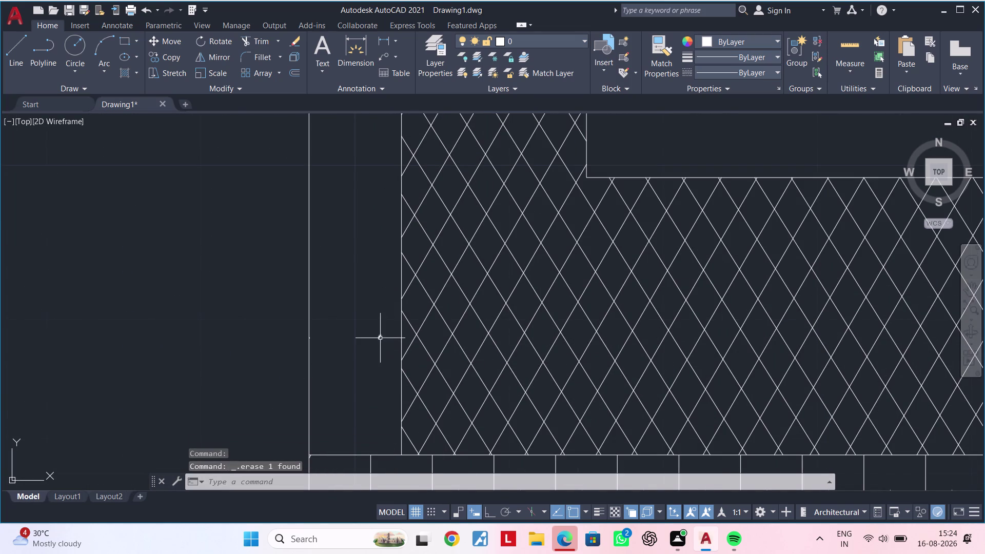
click(380, 338)
key(Delete)
scroll(down, 3)
Zoom out and pan to show the whole wardrobe border, the bed and the right-hand strip.
middle_drag(374, 369, 366, 254)
scroll(down, 3)
middle_drag(370, 279, 345, 343)
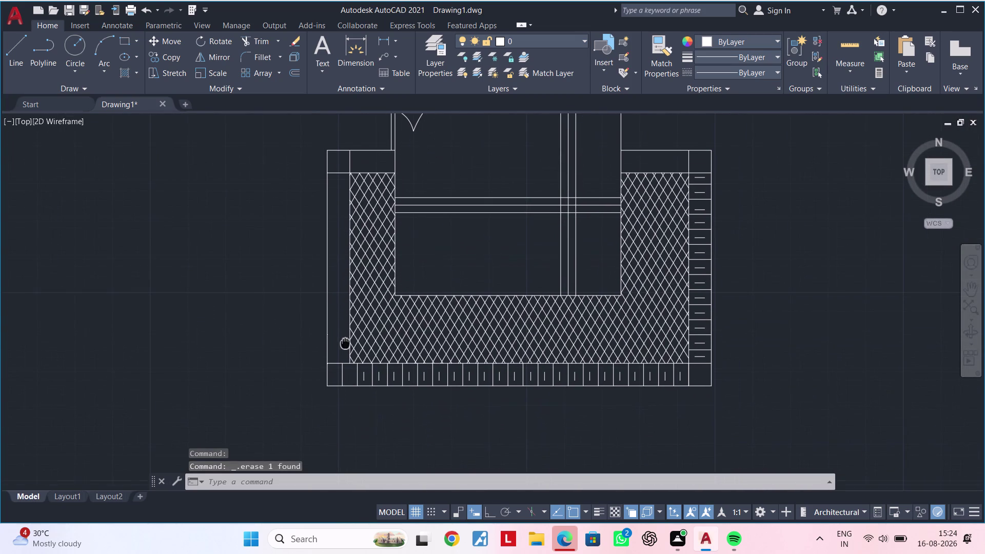
middle_drag(345, 342, 346, 343)
middle_drag(340, 335, 293, 328)
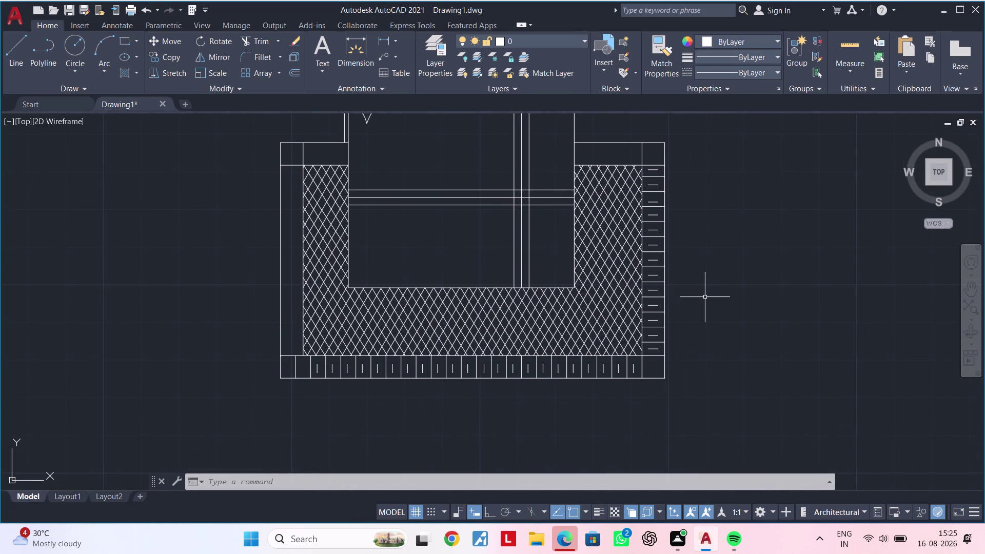
middle_drag(706, 301, 620, 330)
key(Escape)
key(Escape)
key(Escape)
middle_drag(622, 247, 620, 294)
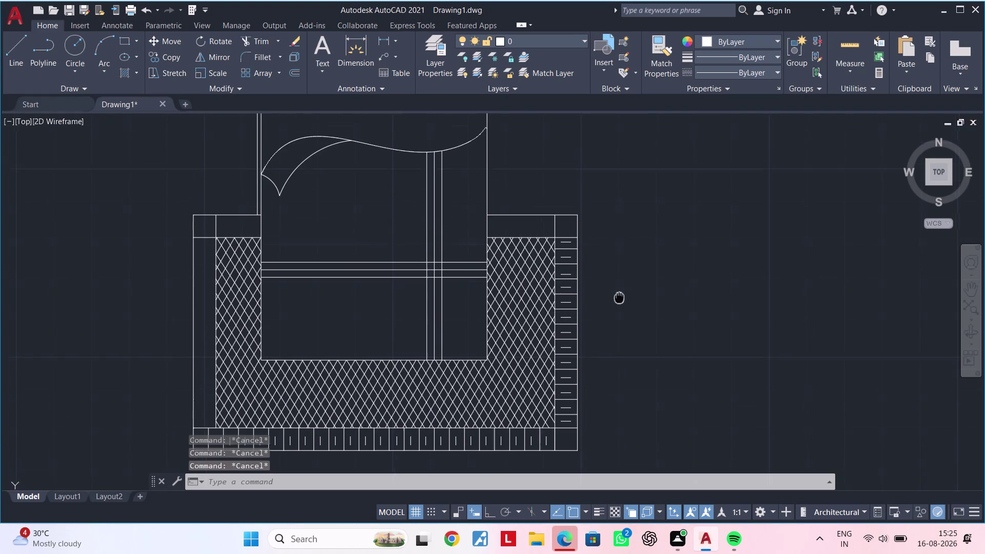
middle_drag(619, 293, 616, 311)
key(Escape)
Window-select the 28 short lines of the right-hand wardrobe strip.
key(Escape)
click(531, 211)
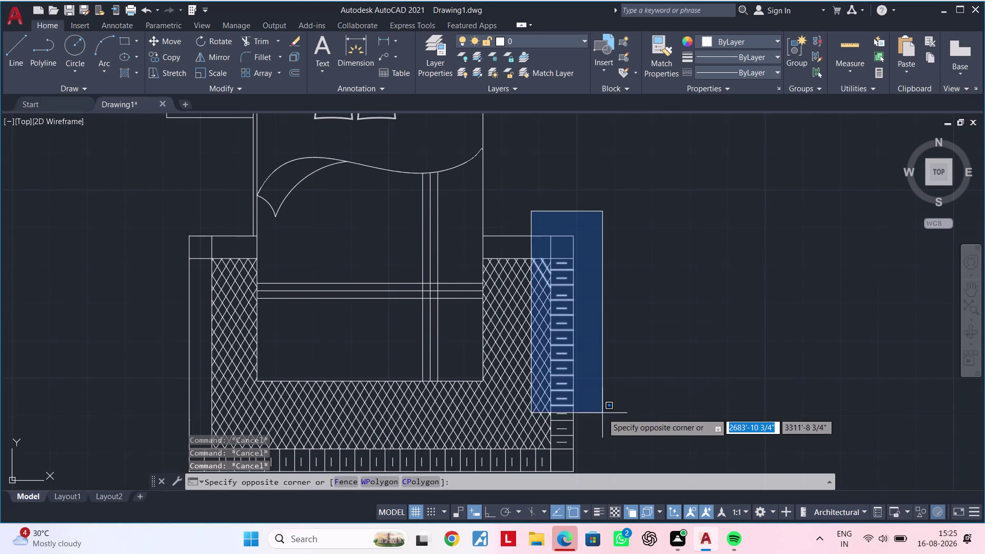
middle_drag(599, 400, 571, 257)
key(Escape)
middle_drag(579, 321, 579, 332)
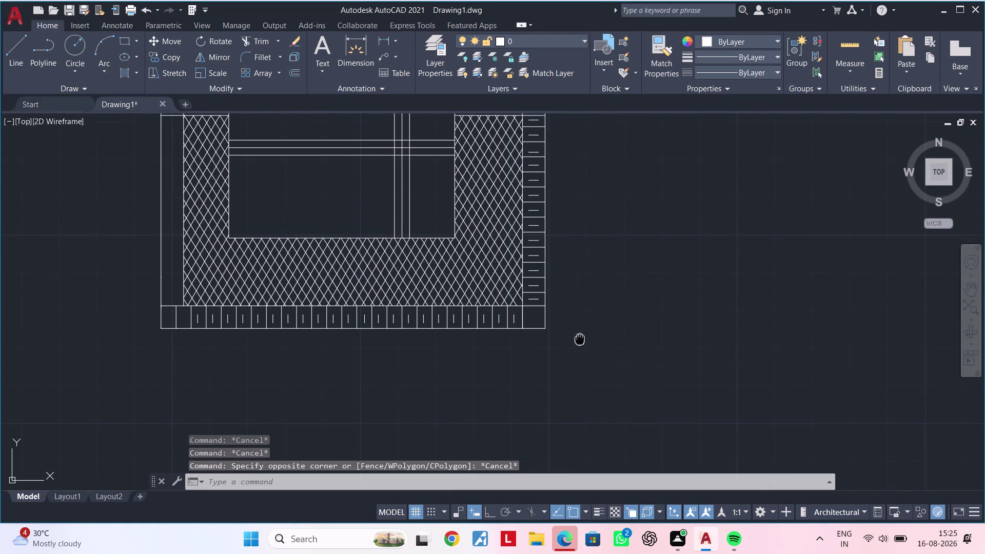
middle_drag(578, 332, 575, 393)
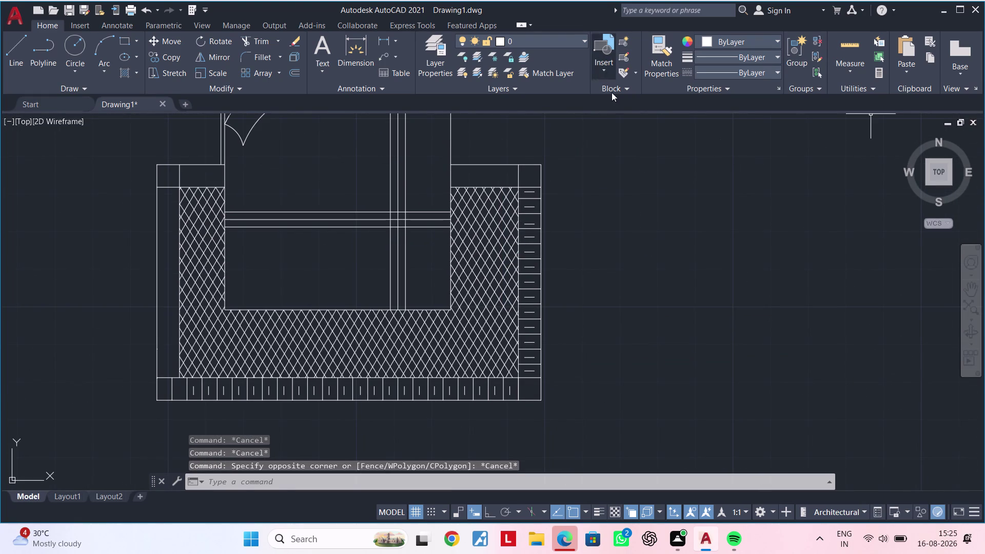
click(510, 148)
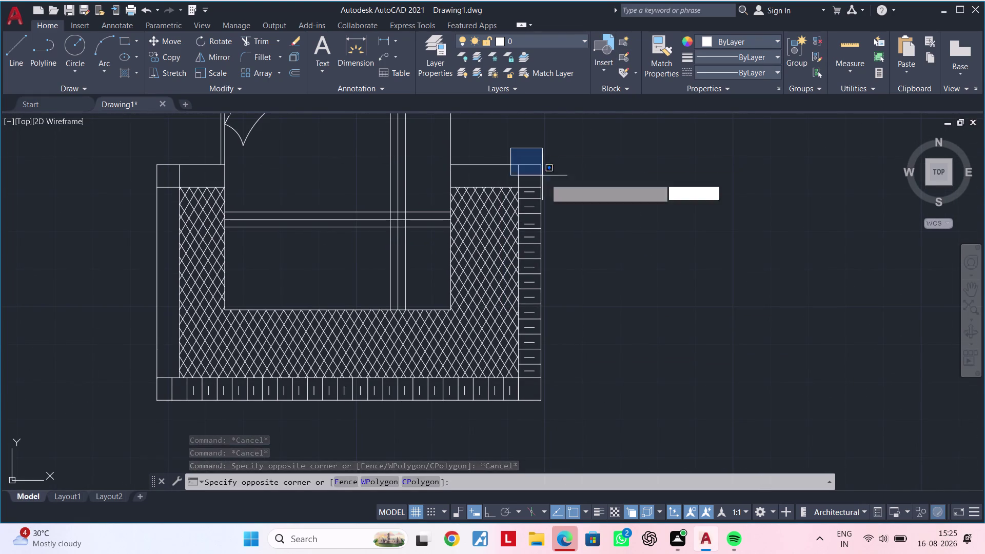
click(570, 407)
scroll(up, 3)
scroll(down, 3)
middle_drag(584, 273, 598, 341)
Move the selected lines 6" from the strip's top endpoint.
key(m)
key(space)
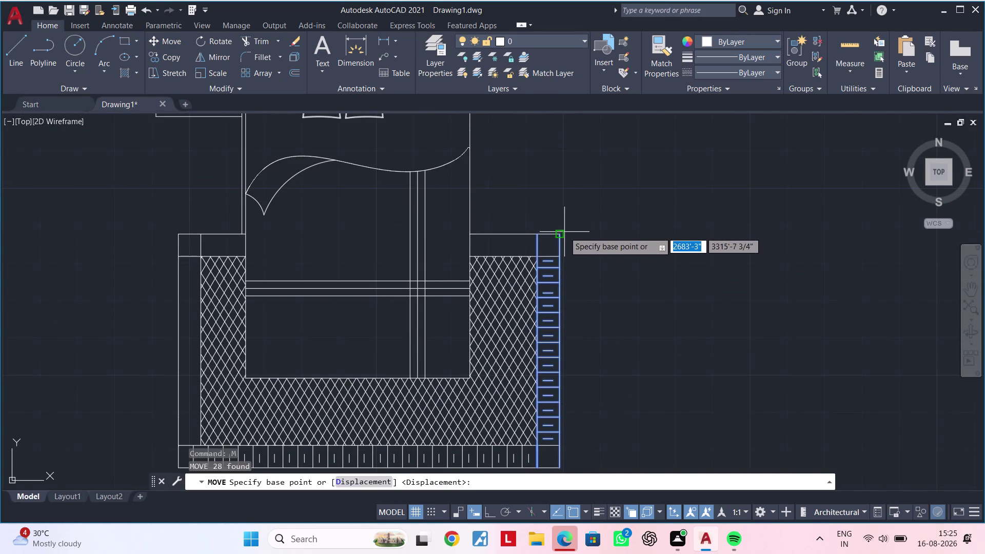
click(564, 233)
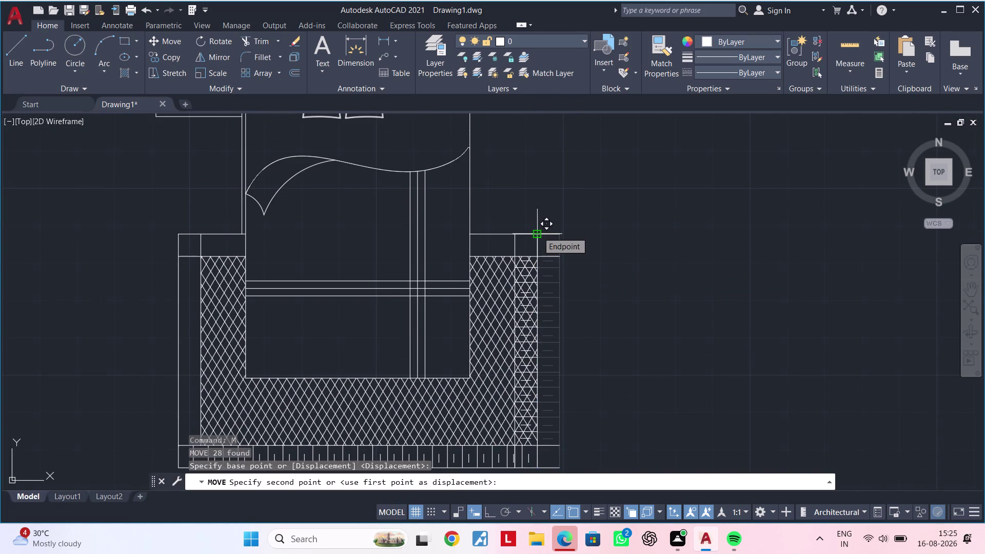
key(6)
key(shift+quotedbl)
key(Return)
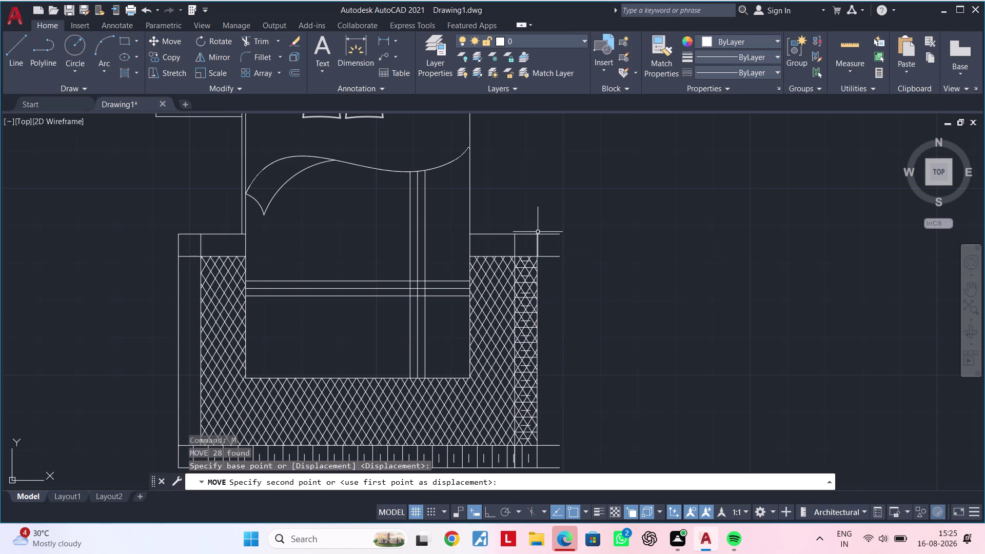
key(Escape)
key(Escape)
key(Escape)
key(Escape)
key(Escape)
Start TRIM (TR) and fence-trim the first hatch lines beside the wardrobe.
key(t)
key(r)
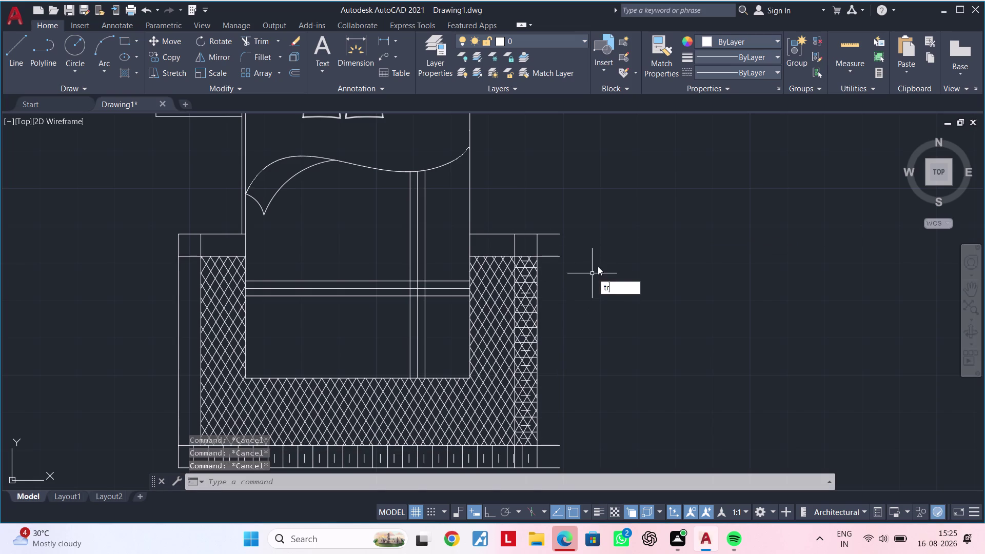
key(space)
drag(535, 211, 541, 224)
triple_click(544, 239)
click(547, 257)
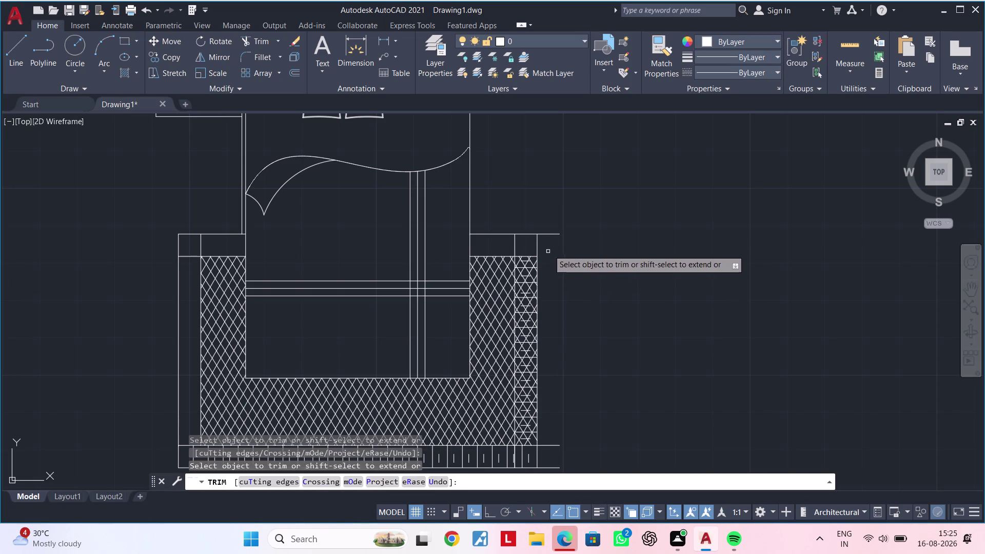
click(552, 228)
drag(553, 232, 556, 261)
click(556, 261)
click(556, 205)
scroll(down, 3)
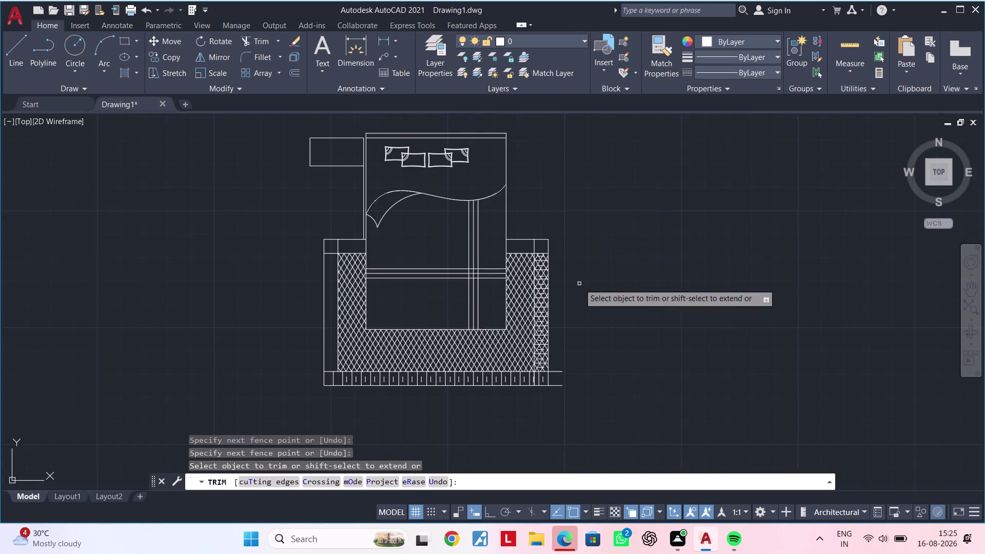
scroll(up, 3)
drag(552, 370, 547, 295)
click(548, 290)
scroll(down, 3)
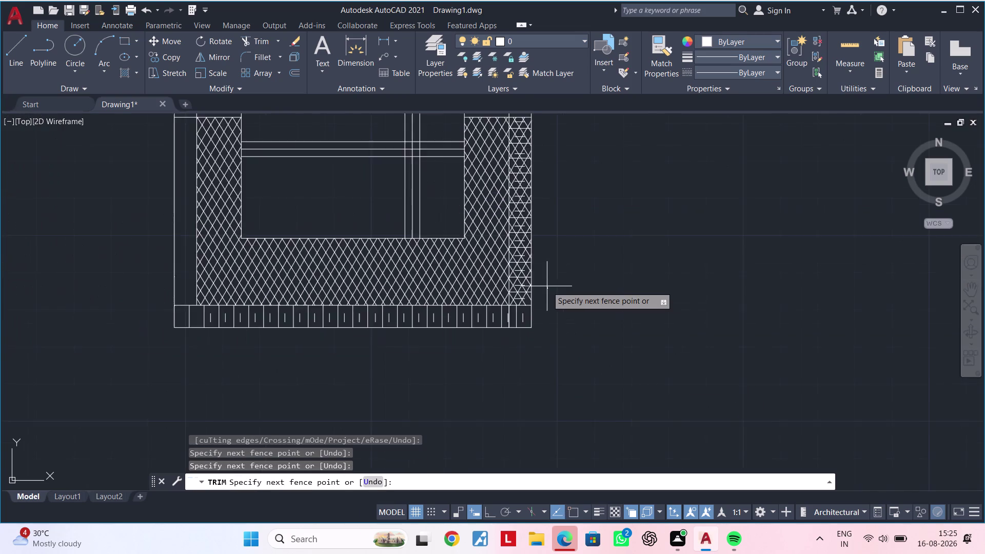
middle_drag(550, 303, 555, 404)
Trim hatch lines in the right strip, including a short overlapping leftover line.
double_click(582, 229)
key(Escape)
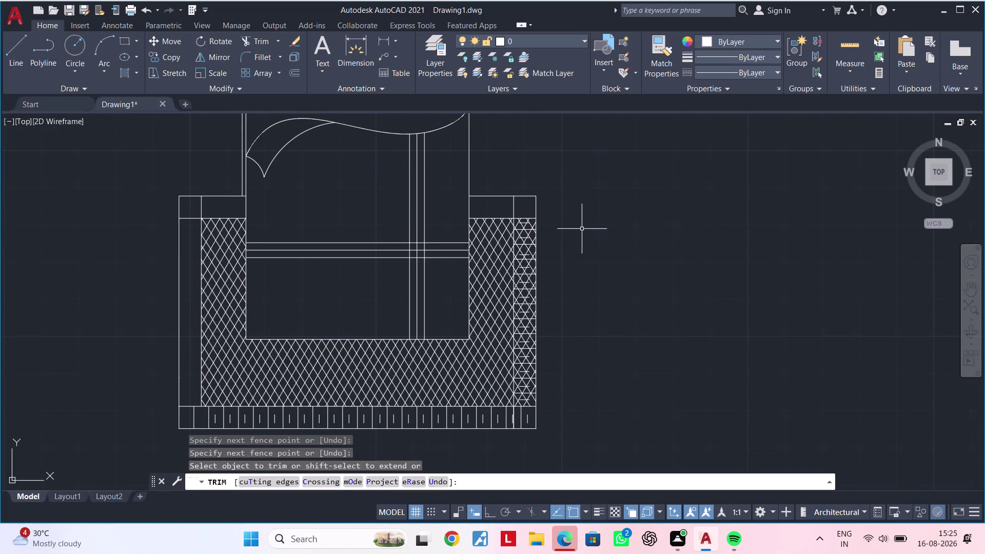
scroll(up, 3)
key(space)
scroll(up, 3)
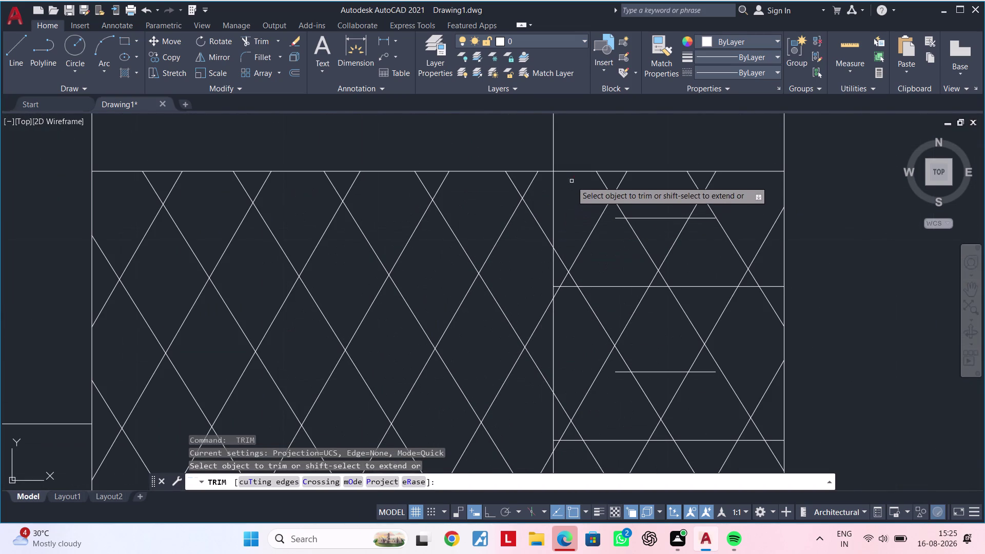
drag(564, 162, 562, 309)
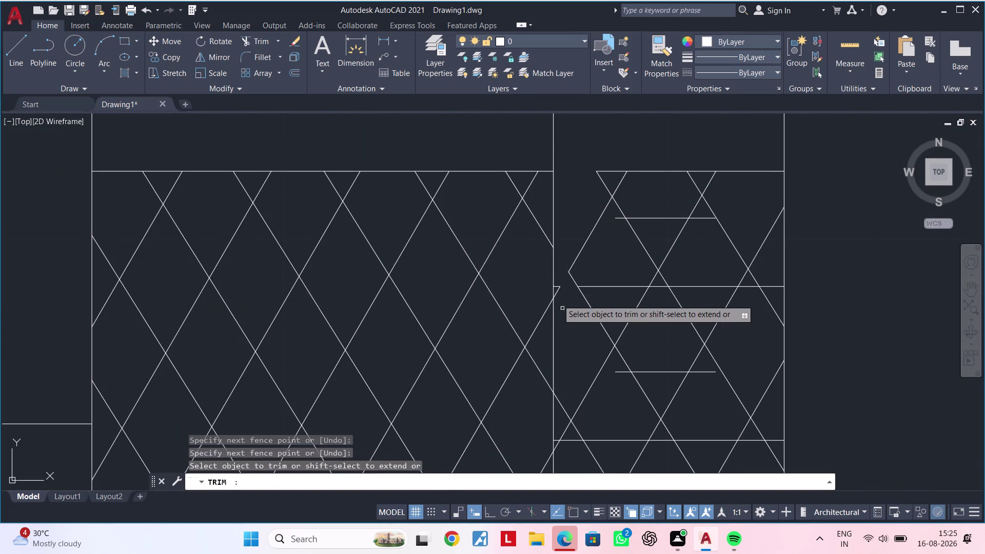
drag(557, 279, 557, 307)
middle_drag(562, 317, 594, 126)
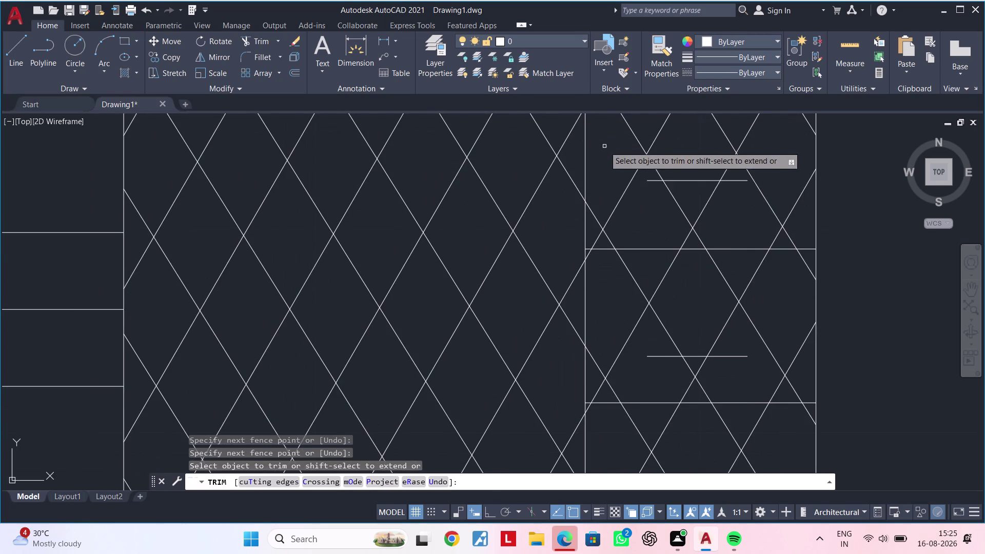
drag(596, 183, 601, 315)
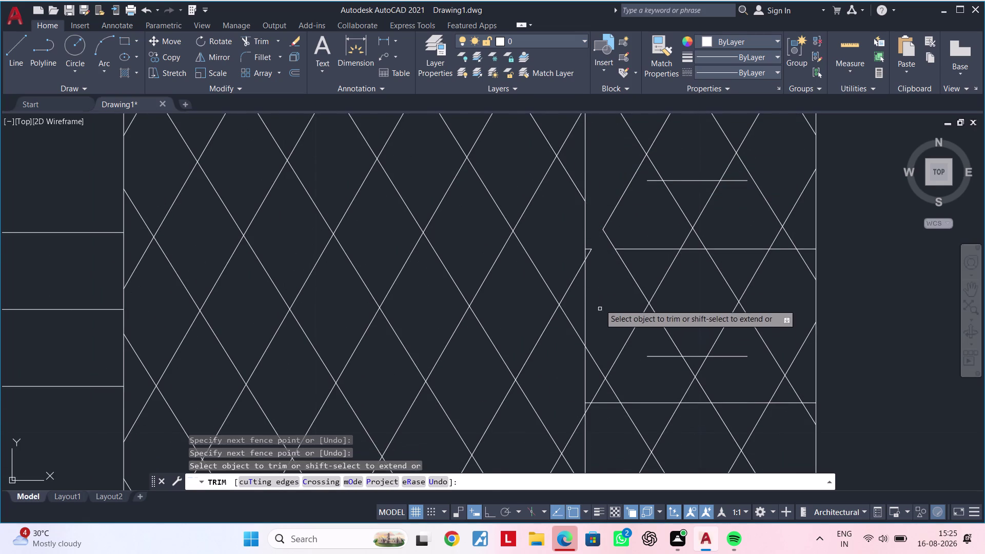
click(590, 248)
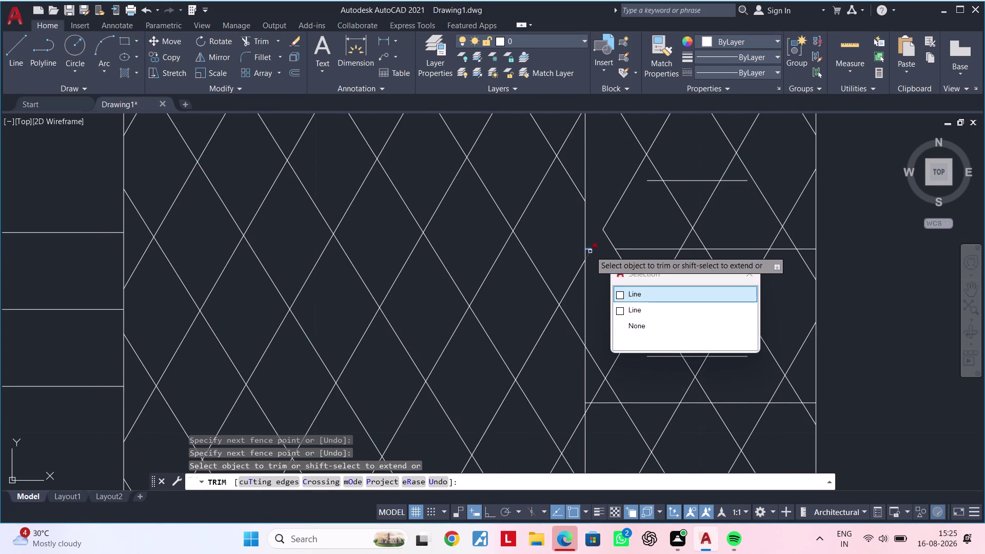
click(589, 251)
click(590, 251)
scroll(down, 3)
middle_drag(601, 253, 610, 130)
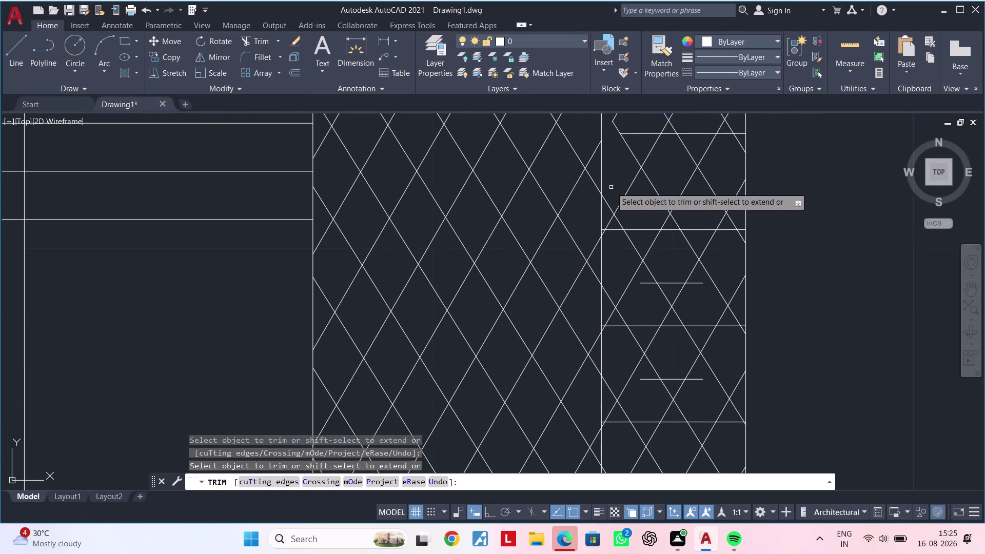
Trim the hatch lines and line ends poking across the wardrobe edge.
drag(611, 187, 613, 269)
click(606, 232)
click(605, 229)
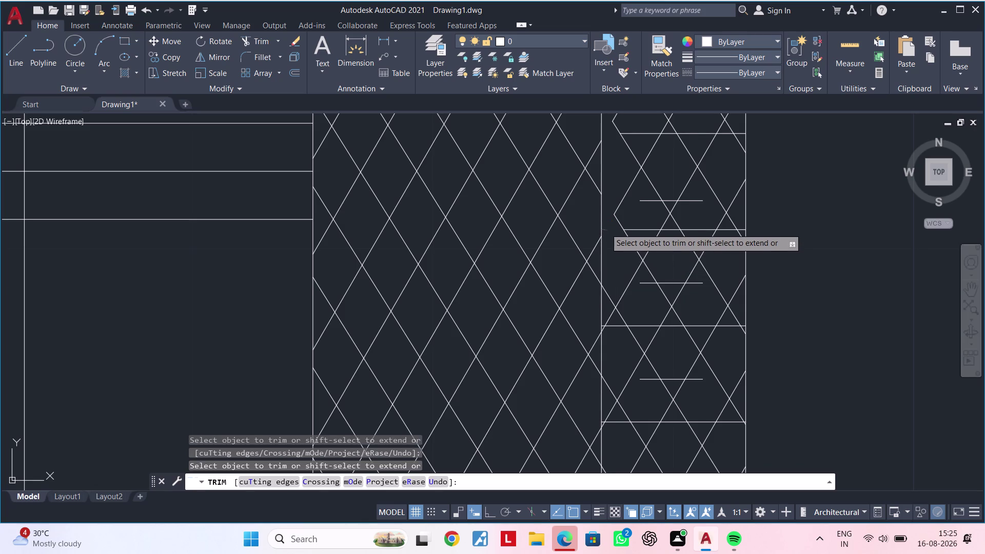
middle_drag(615, 234, 611, 158)
drag(604, 205, 604, 224)
drag(606, 229, 610, 273)
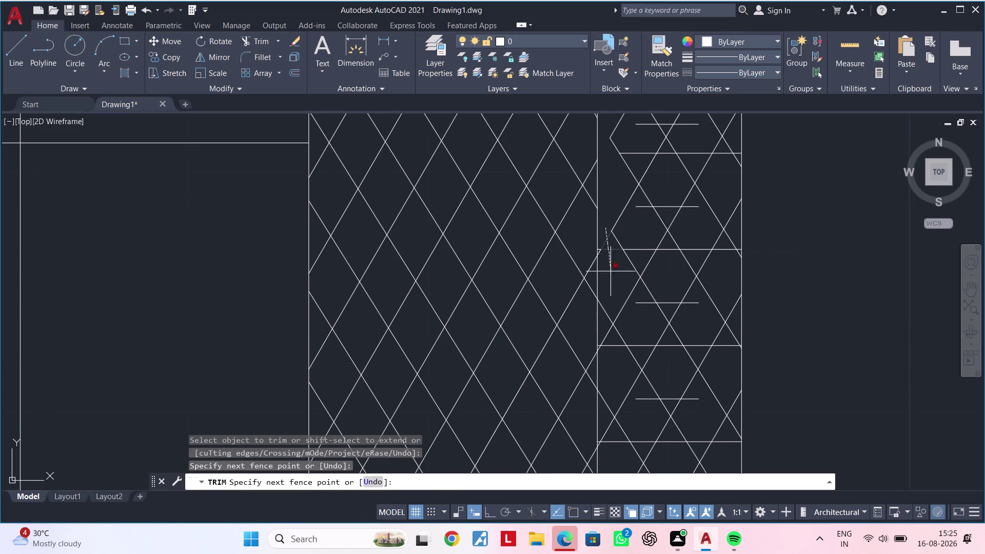
drag(610, 274, 612, 288)
click(613, 288)
click(602, 247)
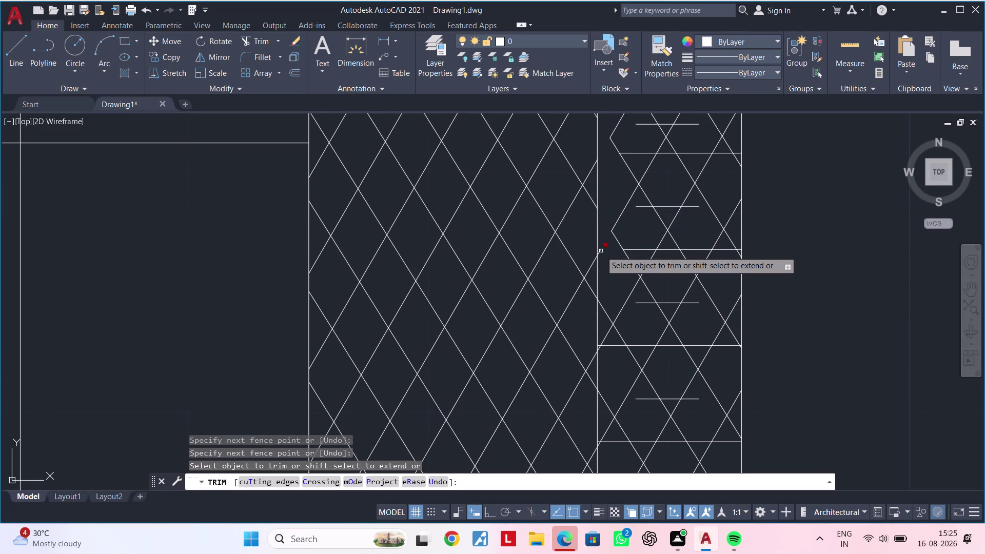
triple_click(601, 251)
scroll(down, 3)
middle_drag(612, 218, 617, 133)
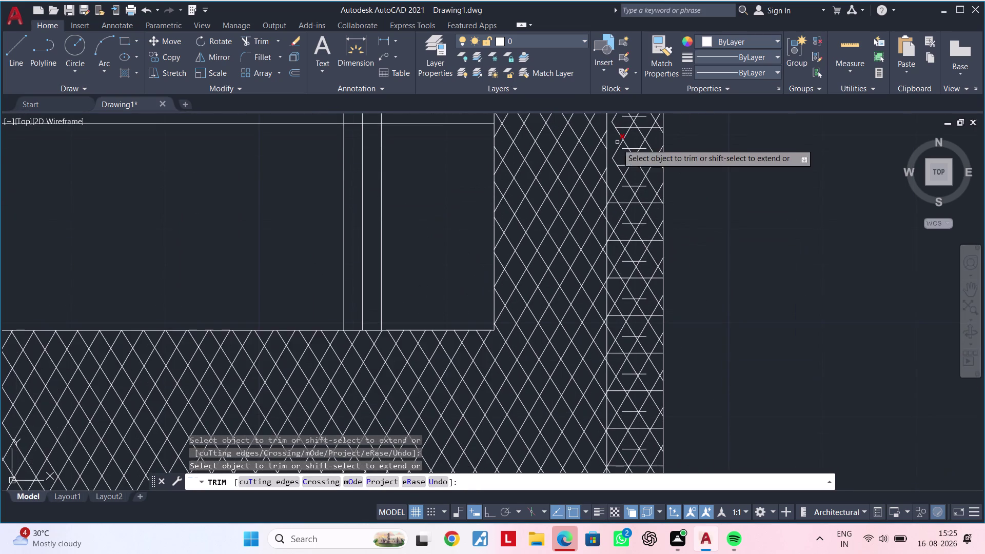
scroll(up, 3)
drag(603, 204, 604, 320)
middle_drag(589, 251, 585, 121)
scroll(up, 3)
drag(579, 129, 578, 137)
click(576, 134)
click(576, 131)
scroll(down, 3)
middle_drag(620, 181, 590, 95)
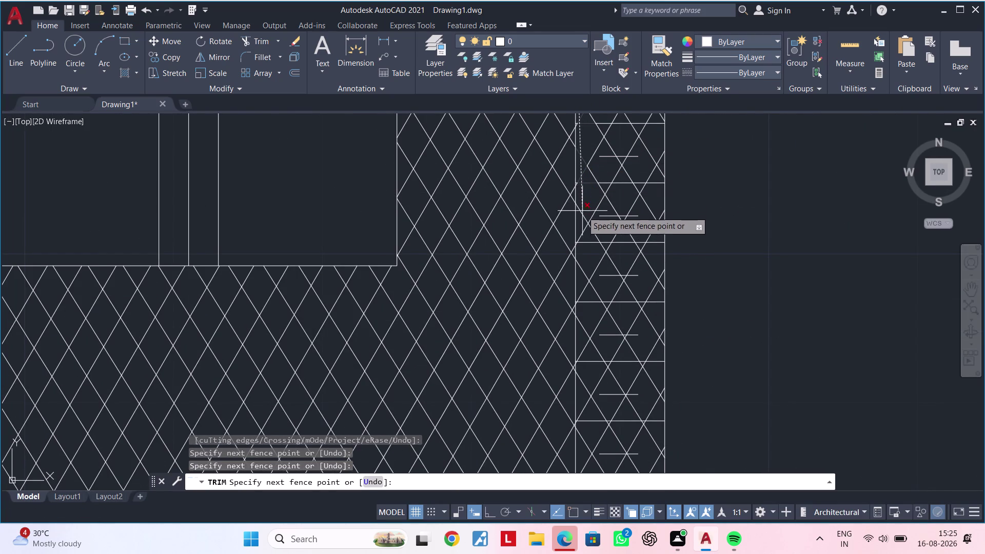
Trim the overlapping diagonal lines and short ends at the wardrobe edge.
drag(581, 243, 582, 249)
middle_drag(596, 169, 599, 286)
scroll(up, 3)
click(563, 244)
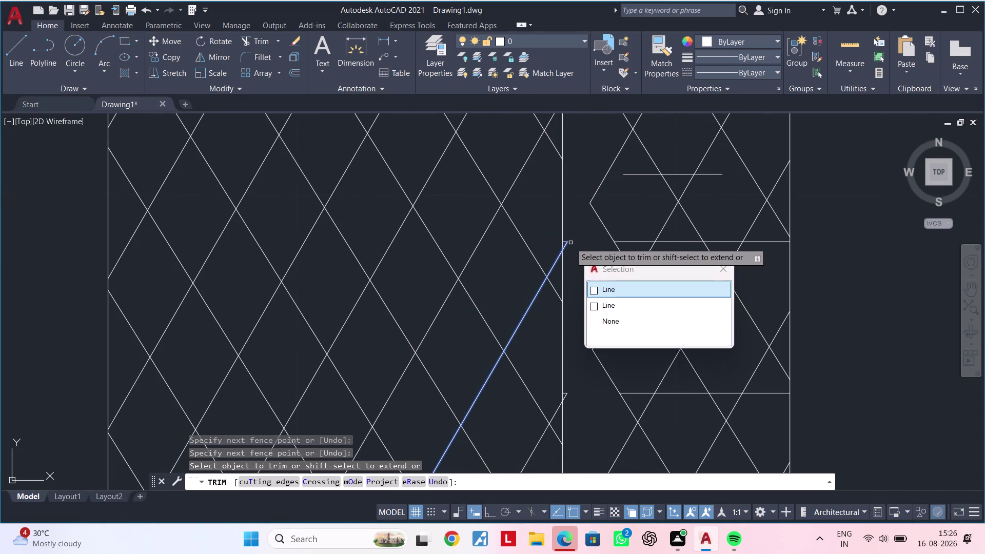
triple_click(569, 242)
click(569, 238)
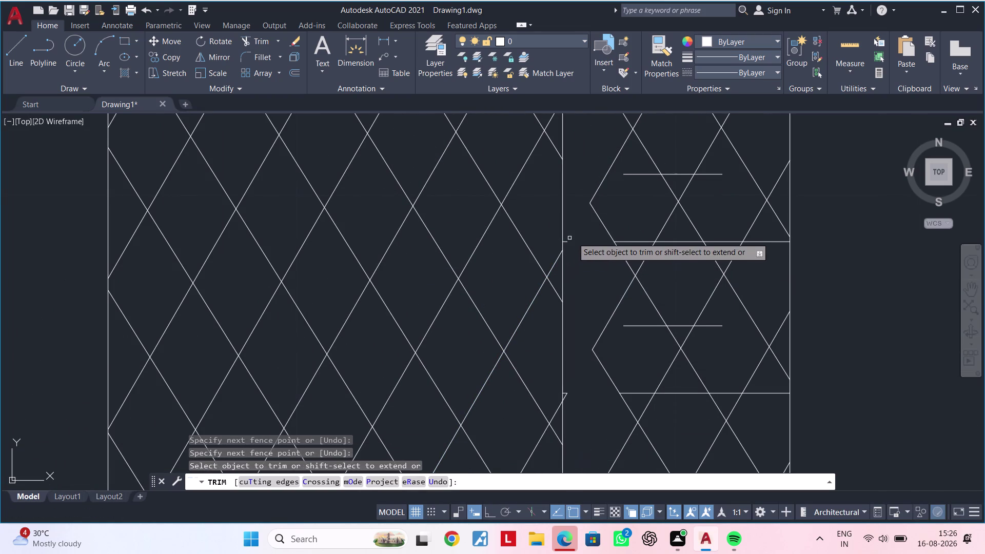
click(567, 241)
scroll(down, 3)
scroll(up, 3)
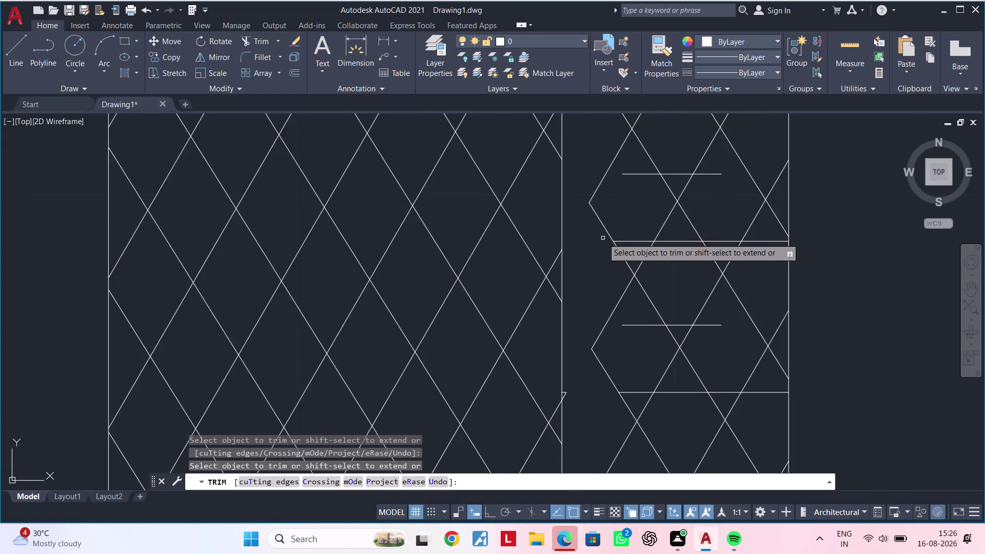
scroll(down, 3)
middle_drag(607, 258, 592, 181)
scroll(up, 3)
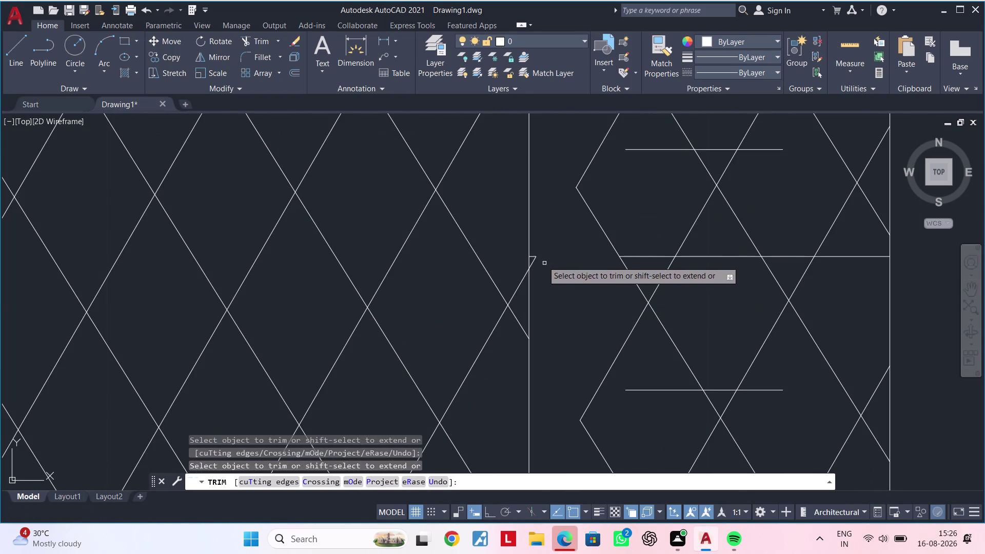
Trim the tiny leftover stubs along the wardrobe edge.
click(536, 258)
click(535, 259)
scroll(down, 3)
middle_drag(554, 250, 567, 116)
scroll(up, 3)
middle_drag(492, 179, 516, 380)
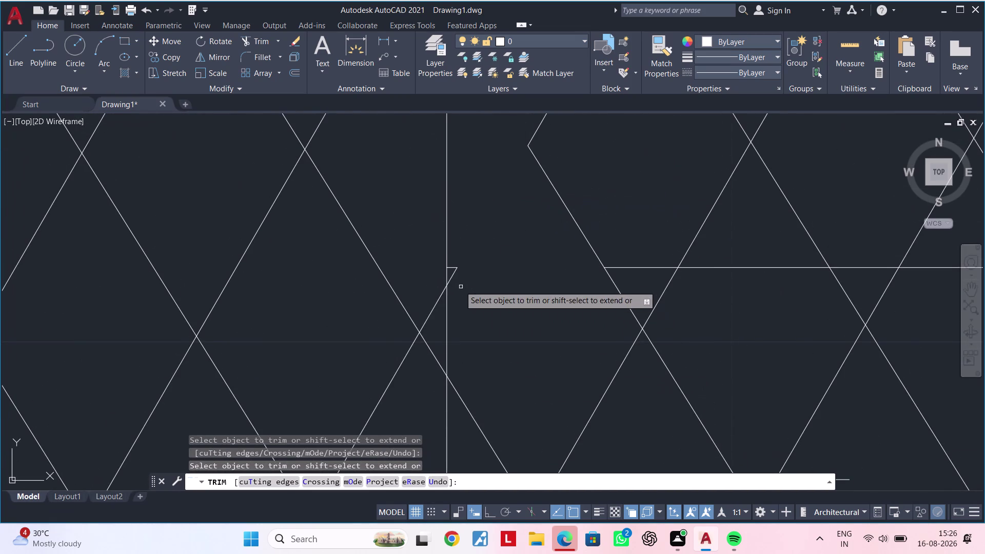
click(455, 275)
click(452, 267)
scroll(down, 3)
middle_drag(496, 229, 508, 193)
scroll(up, 3)
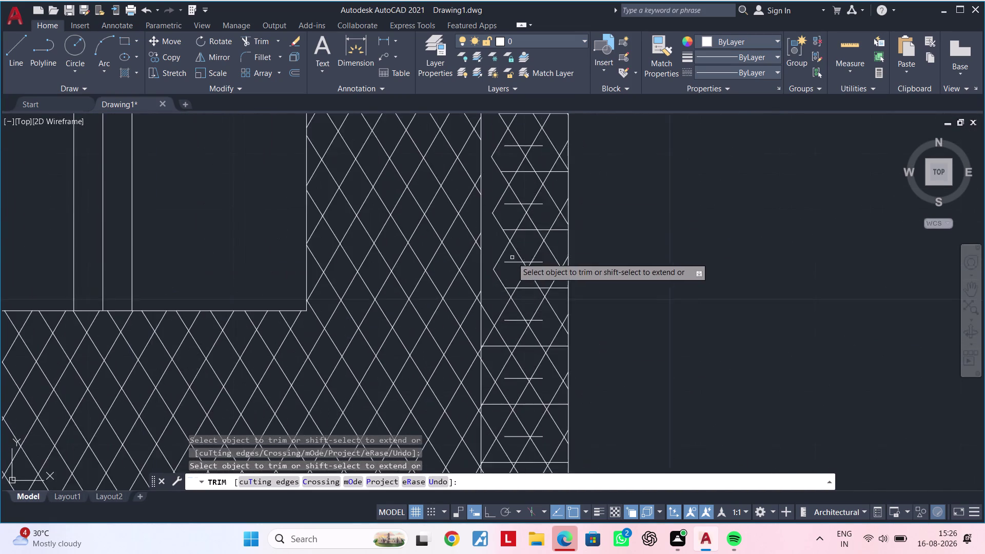
scroll(up, 3)
middle_drag(473, 298, 528, 157)
scroll(down, 3)
middle_drag(519, 305, 530, 223)
Fence-trim the stray lines down the strip to the wardrobe's bottom end.
drag(527, 209, 516, 243)
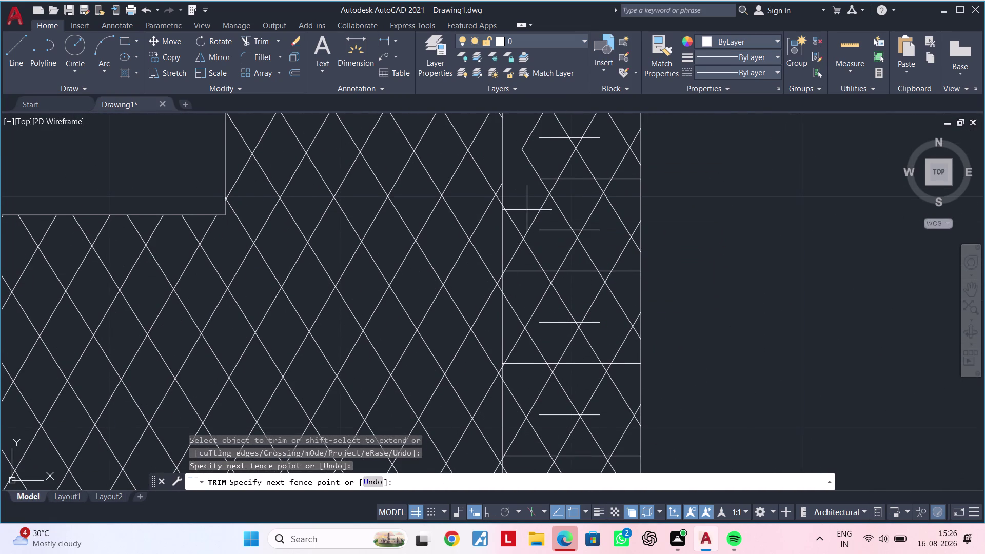
drag(516, 242, 514, 305)
drag(515, 310, 517, 319)
middle_drag(526, 314, 553, 204)
drag(553, 225, 550, 361)
click(549, 361)
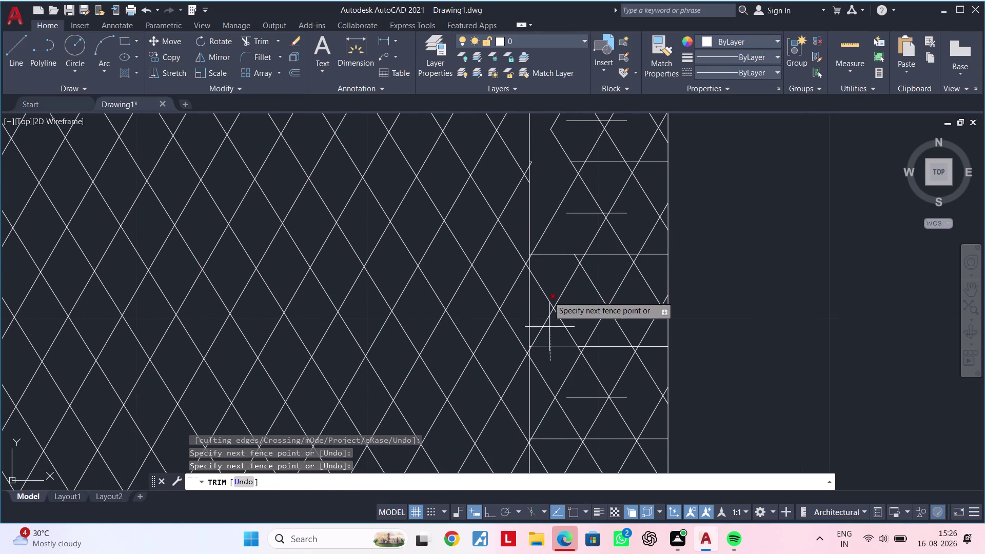
click(550, 219)
scroll(down, 3)
middle_drag(551, 287, 563, 196)
click(567, 238)
drag(565, 244, 555, 276)
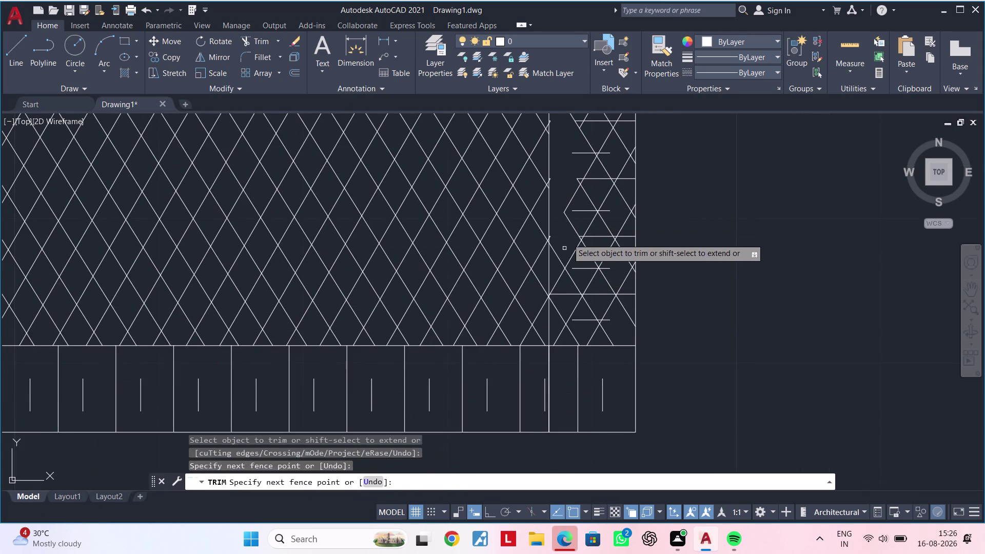
drag(555, 276, 552, 308)
drag(552, 311, 552, 324)
drag(551, 330, 552, 347)
click(552, 346)
drag(559, 332, 571, 253)
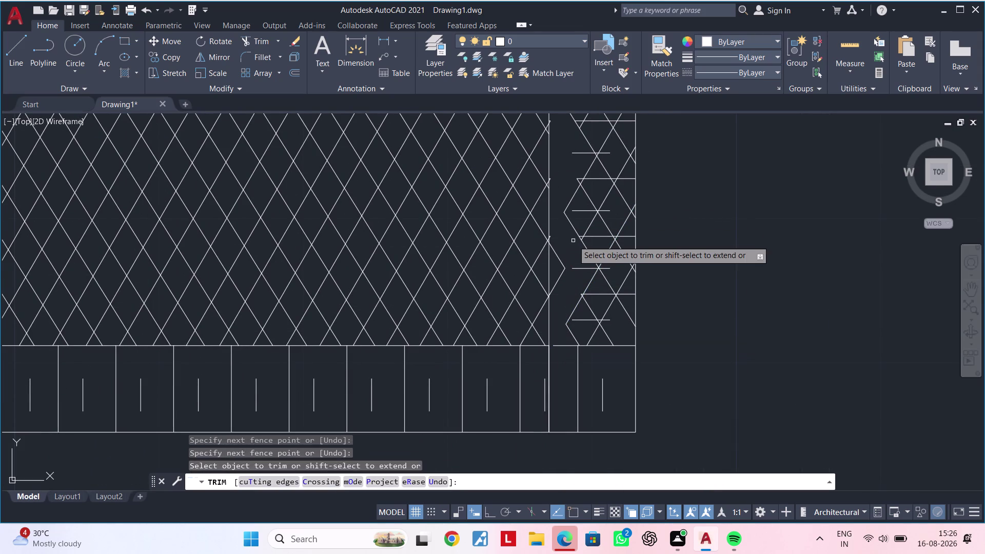
Trim across the lower hatch pattern lines, then end the trim.
drag(573, 236, 561, 301)
drag(566, 263, 593, 283)
drag(598, 278, 599, 271)
drag(587, 282, 587, 315)
drag(594, 306, 595, 312)
drag(593, 317, 580, 328)
double_click(579, 329)
drag(582, 316, 579, 323)
click(579, 329)
drag(579, 332, 590, 331)
drag(579, 327, 594, 329)
drag(586, 335, 592, 334)
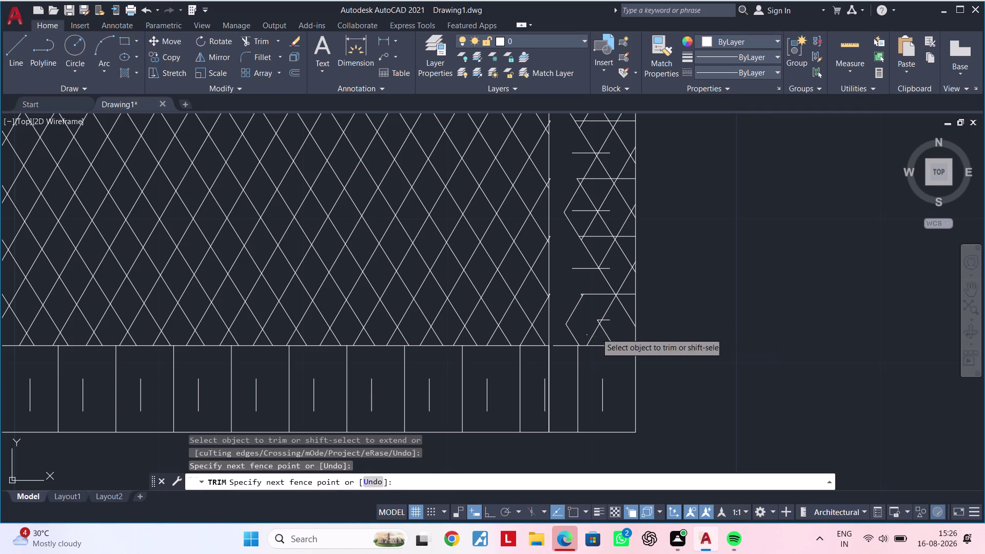
key(Escape)
Delete five leftover pieces, two stray pieces and an extra vertical line.
click(600, 352)
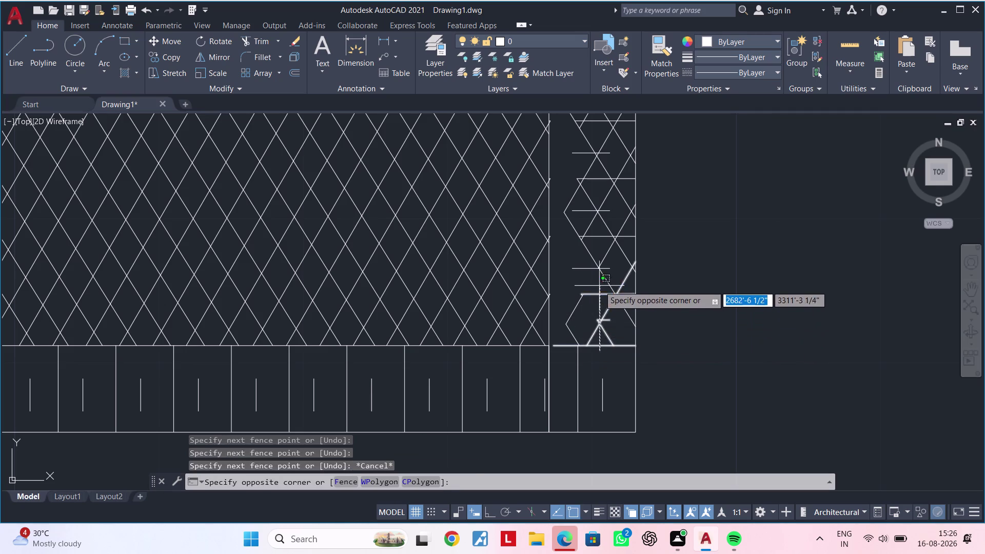
click(599, 285)
key(Delete)
key(Escape)
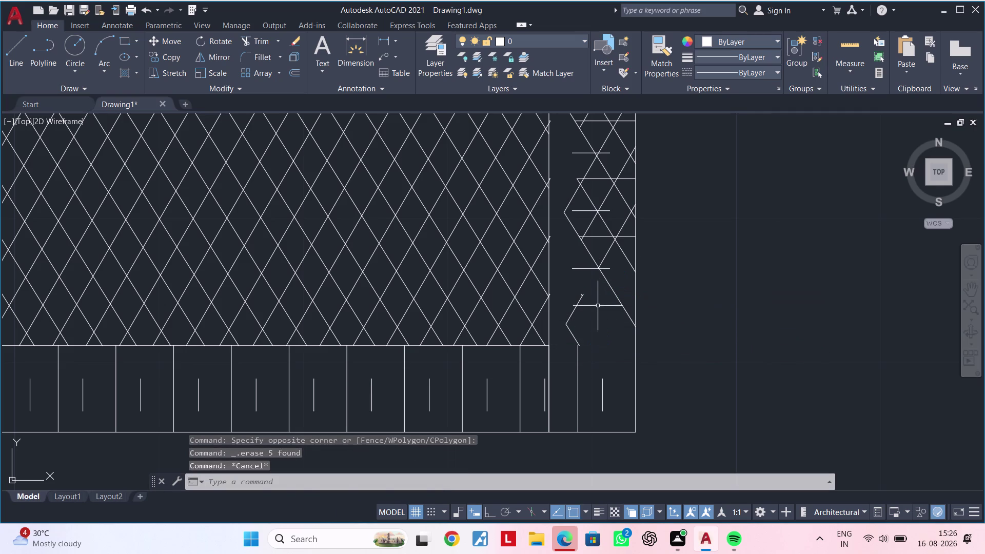
drag(597, 327, 596, 334)
click(572, 372)
key(Delete)
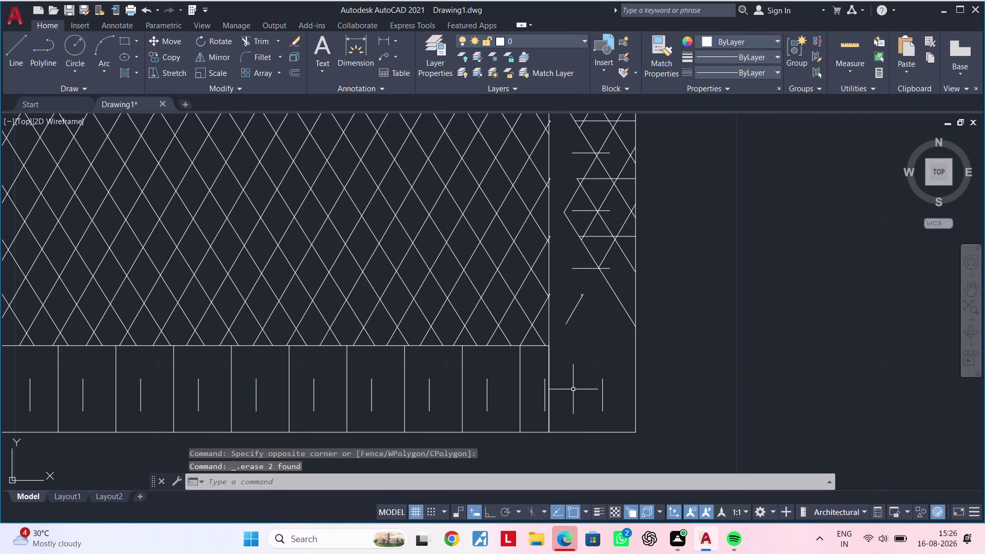
click(544, 399)
key(Delete)
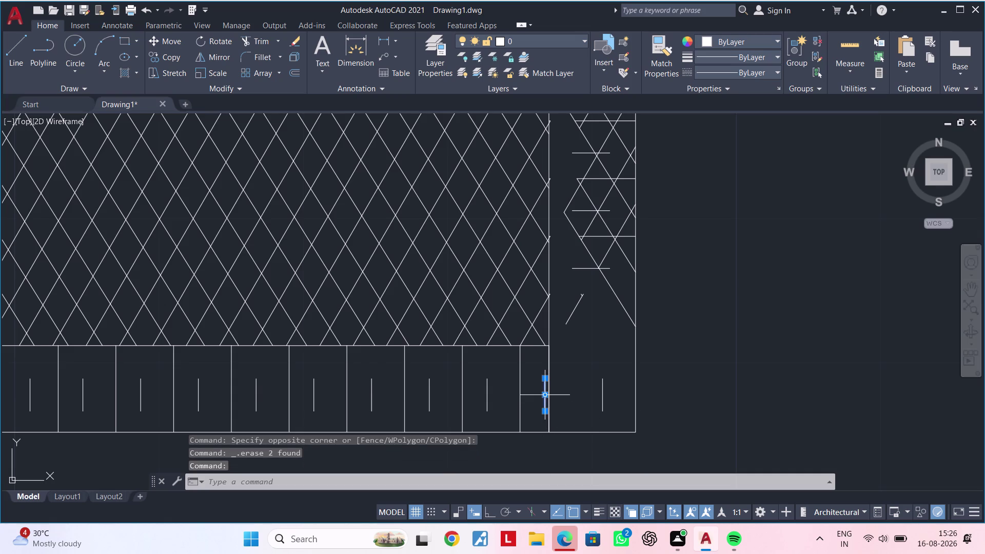
Delete more picked leftover lines and a window of twelve stray lines.
scroll(down, 3)
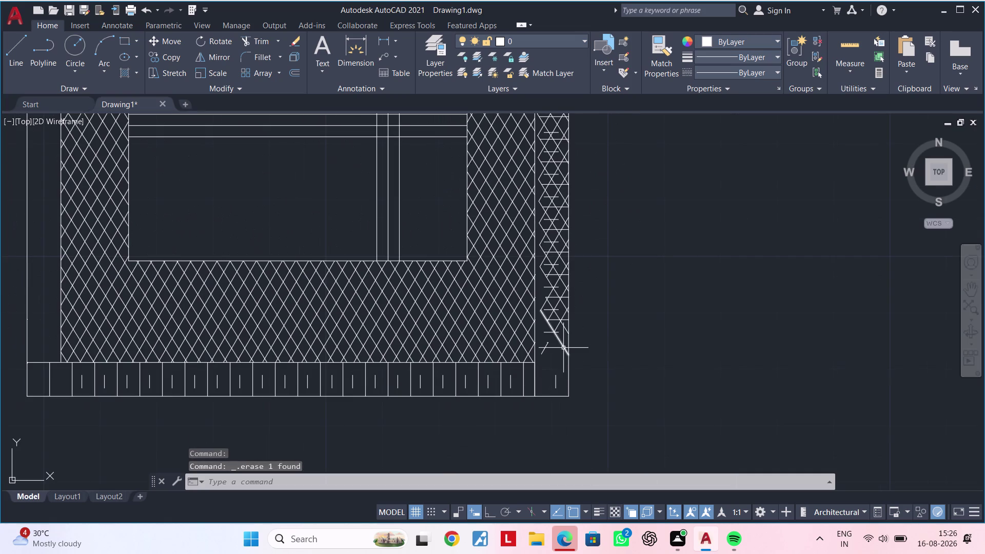
middle_drag(563, 348, 586, 347)
scroll(up, 3)
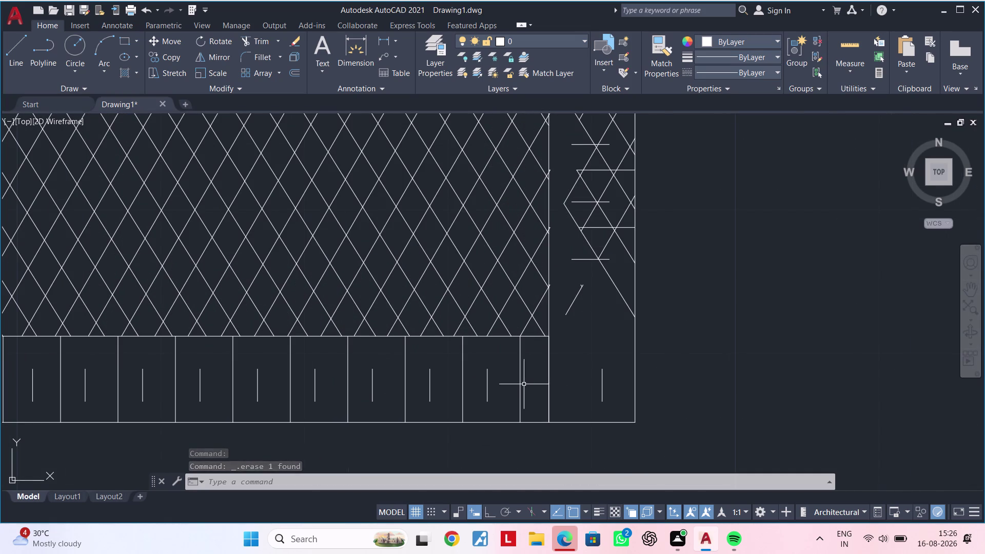
click(521, 384)
key(Delete)
middle_drag(562, 337, 577, 448)
click(612, 437)
click(601, 214)
key(Delete)
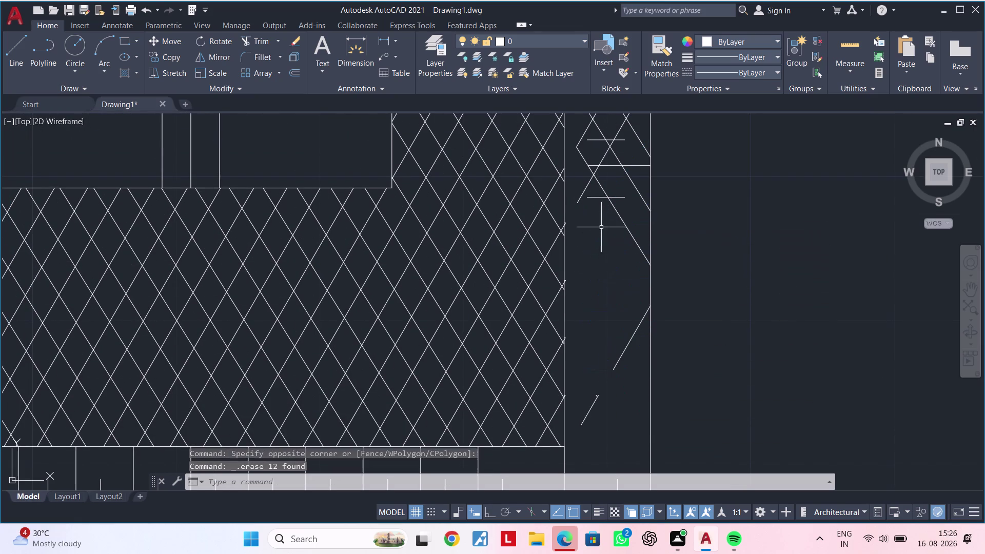
Cancel the unfinished selection around a stray diagonal line.
click(628, 349)
click(612, 338)
key(Delete)
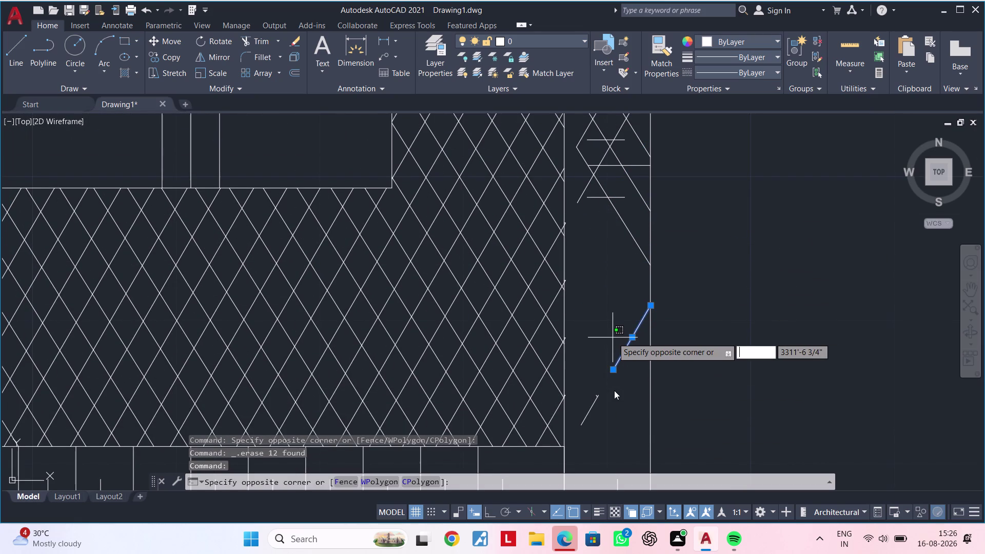
key(Delete)
key(Insert)
key(Delete)
key(F12)
key(F12)
key(F11)
key(F12)
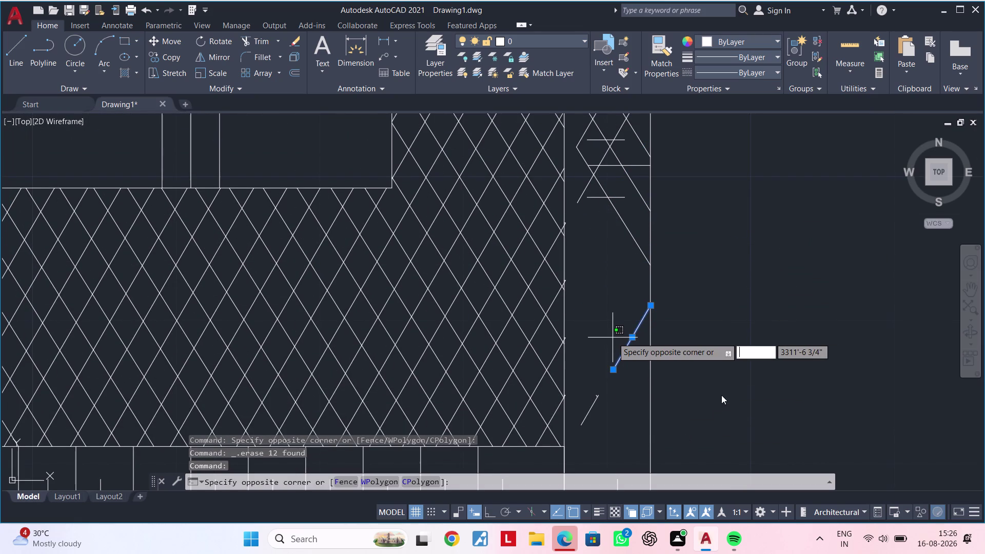
click(728, 394)
drag(721, 400, 724, 390)
key(Escape)
key(Escape)
key(Escape)
key(Escape)
key(Escape)
Window-select the remaining lines in the narrow hatched strip and erase them.
scroll(down, 3)
middle_drag(639, 382, 639, 348)
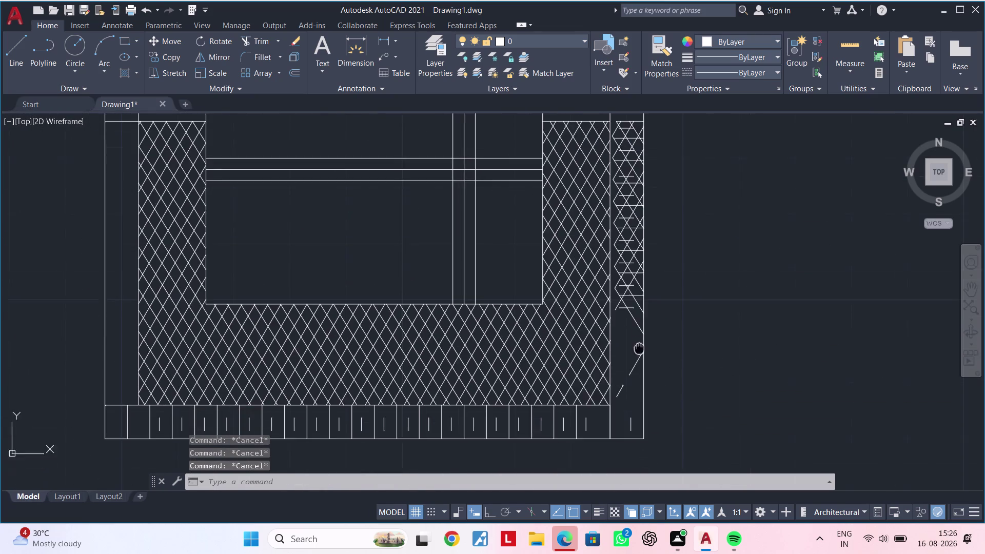
middle_drag(639, 348, 636, 316)
scroll(up, 3)
drag(636, 394, 631, 396)
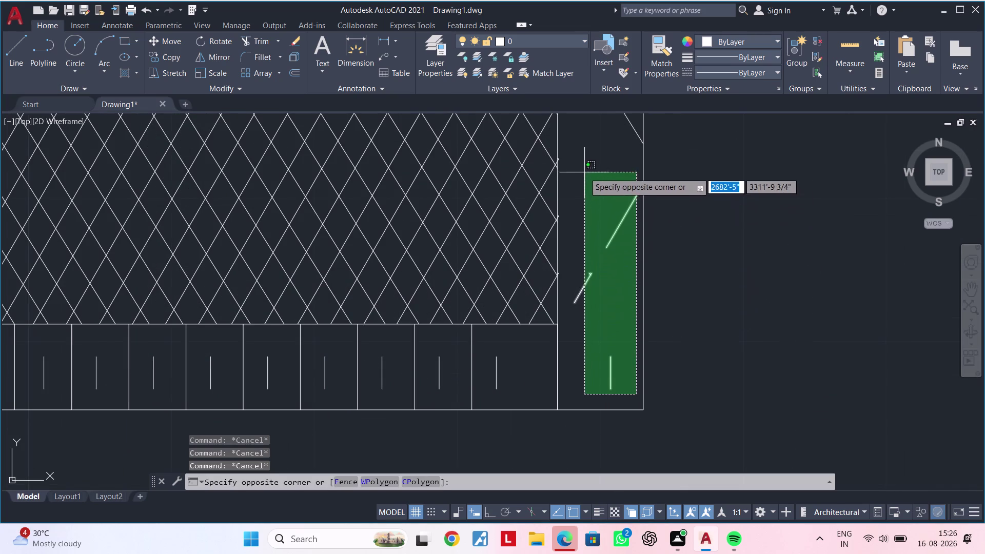
middle_drag(584, 173, 572, 427)
scroll(down, 3)
middle_drag(571, 254, 563, 372)
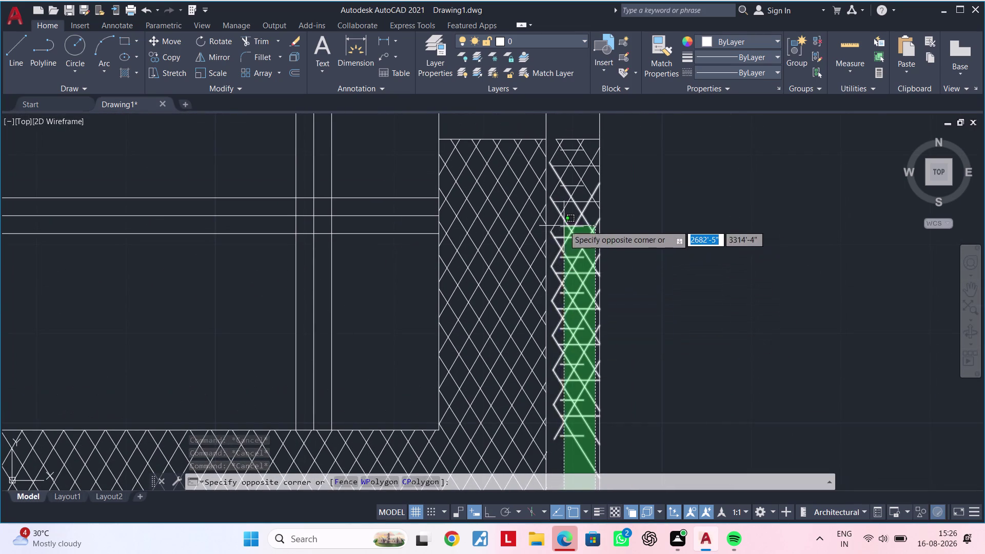
middle_drag(559, 216, 559, 304)
click(556, 216)
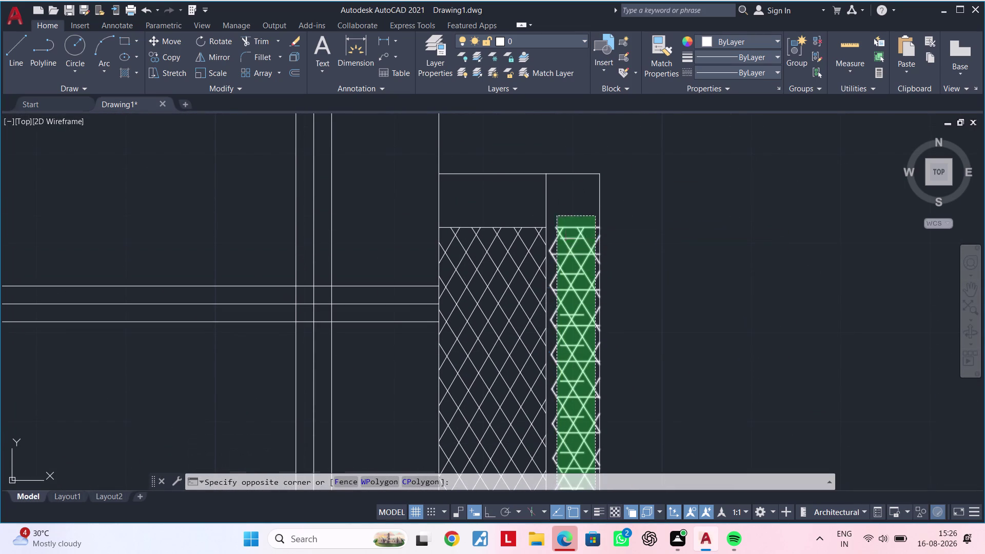
key(Delete)
Pan along the cleared strip to check the hatch's right edge and overhanging ends.
middle_drag(582, 249, 582, 155)
scroll(down, 3)
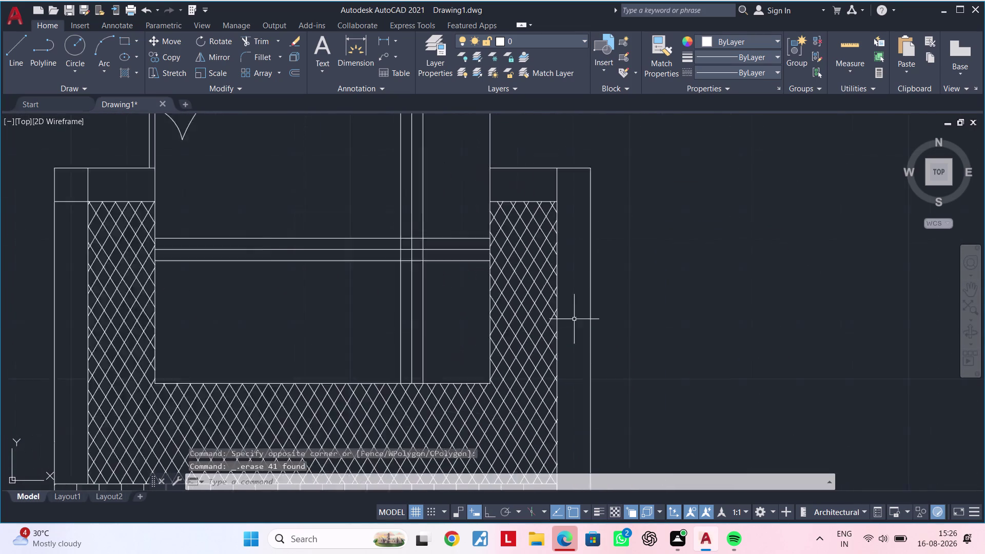
scroll(down, 3)
middle_drag(575, 329, 580, 265)
scroll(up, 3)
scroll(up, 3)
middle_drag(543, 383, 541, 287)
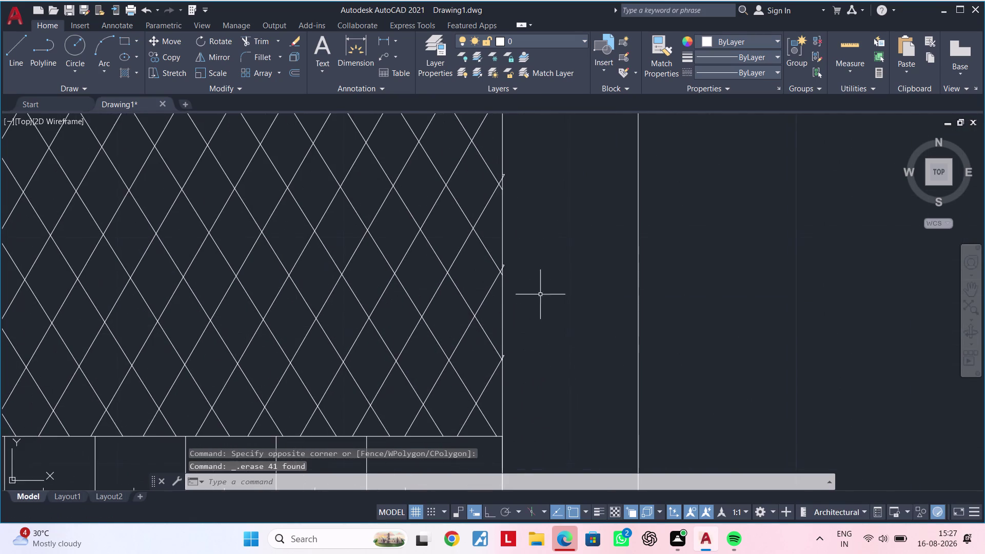
scroll(up, 3)
middle_drag(521, 361, 558, 263)
scroll(up, 3)
middle_drag(531, 293, 575, 312)
Start TRIM and fence-cut the first overhanging diagonal tips at the vertical edge.
key(Escape)
scroll(up, 3)
key(Escape)
text(tr)
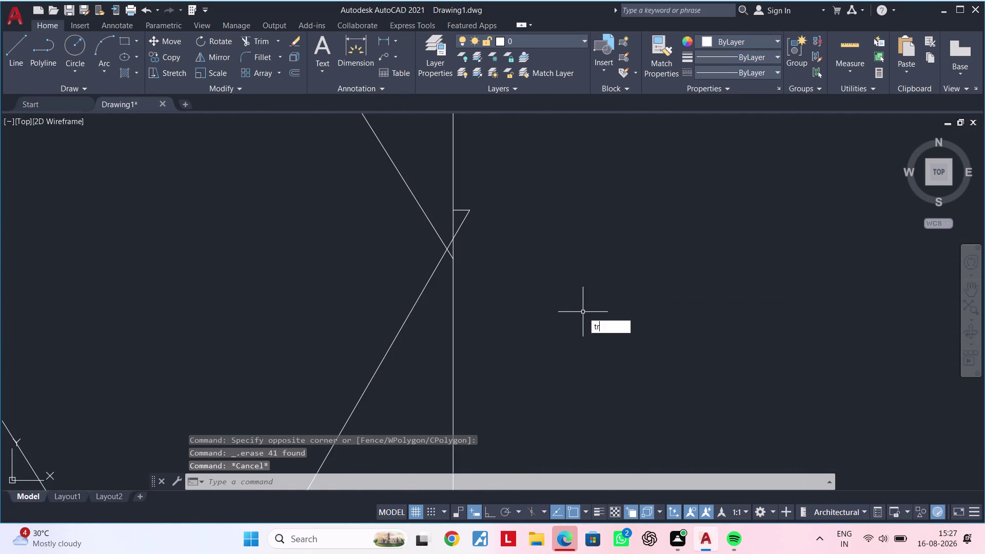
key(space)
middle_drag(481, 240, 494, 309)
scroll(up, 3)
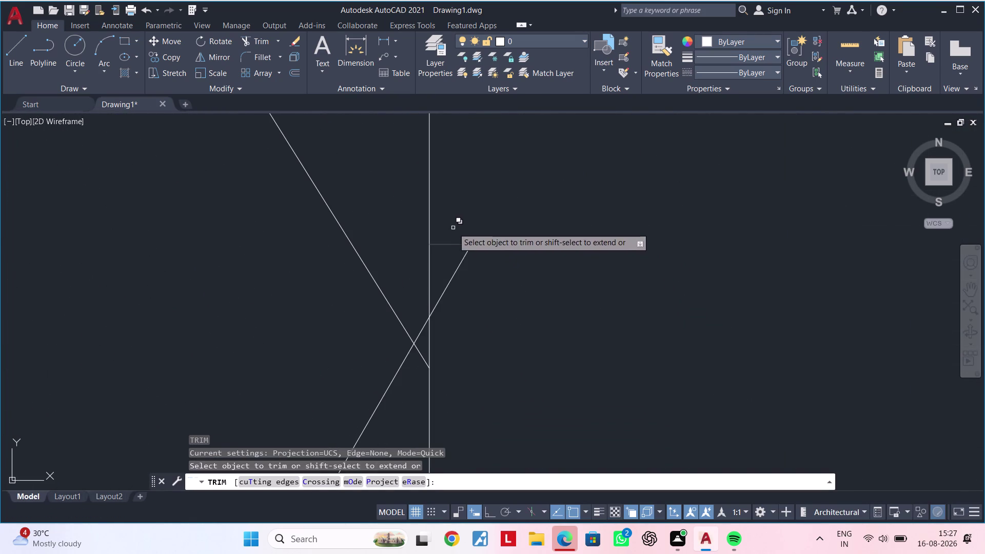
drag(453, 234, 462, 316)
drag(462, 324, 463, 334)
scroll(down, 3)
middle_drag(527, 231, 539, 454)
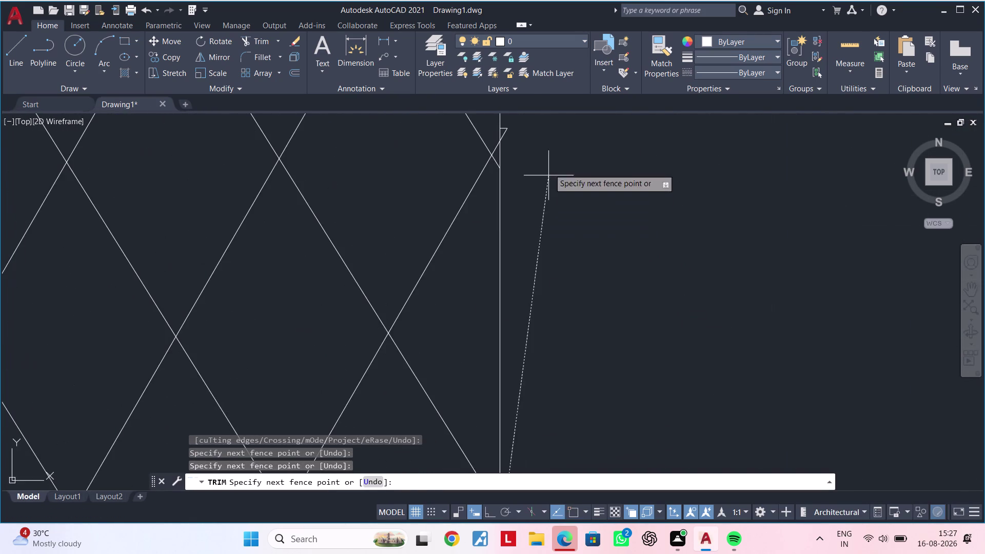
middle_drag(550, 125, 546, 243)
scroll(up, 3)
scroll(up, 3)
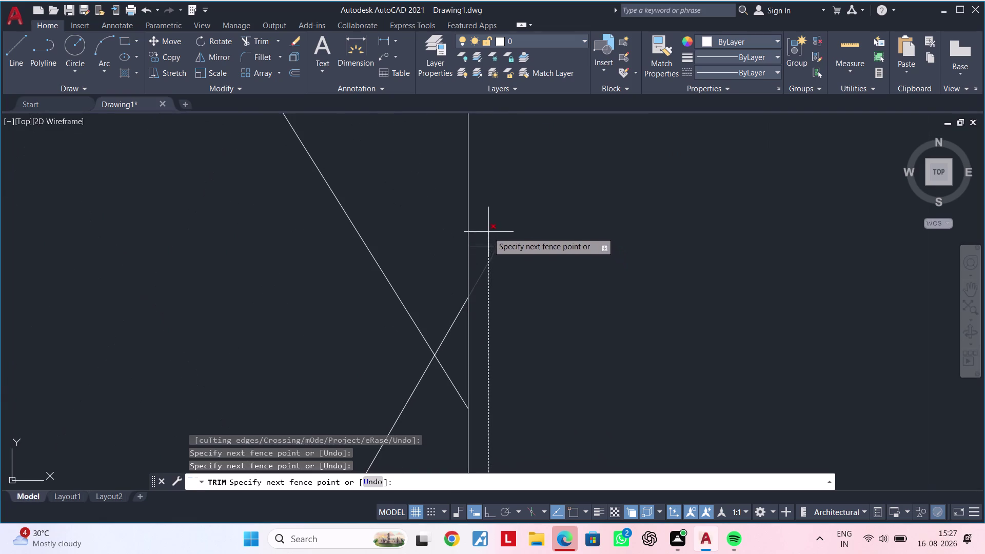
click(488, 232)
Trim the remaining diagonal tips poking past the vertical edge.
scroll(down, 3)
middle_drag(514, 195, 493, 530)
middle_drag(553, 216, 532, 484)
middle_drag(534, 312, 529, 412)
scroll(up, 3)
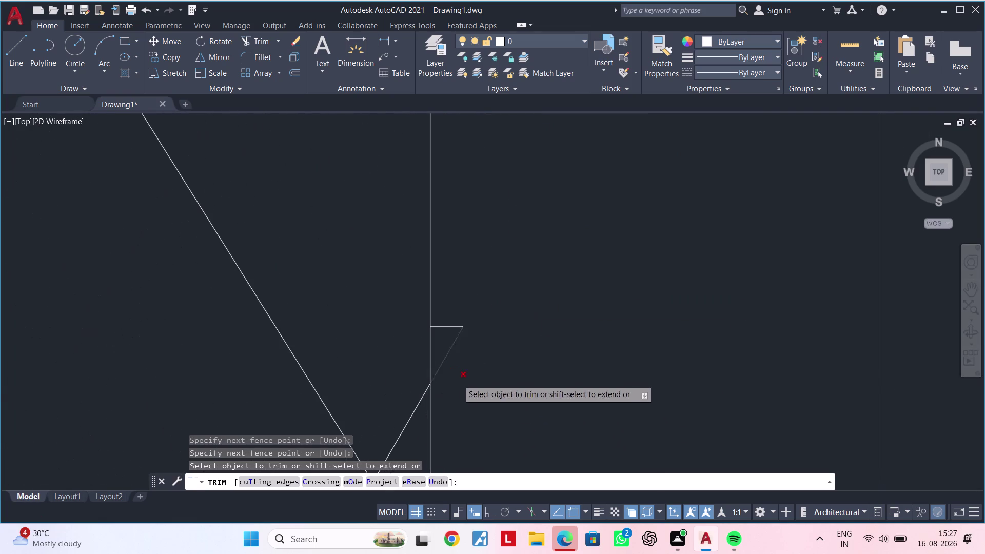
drag(448, 404, 458, 293)
double_click(458, 291)
Trim more overhanging line ends further along the hatch's right edge.
scroll(down, 3)
middle_drag(493, 205, 480, 532)
scroll(down, 3)
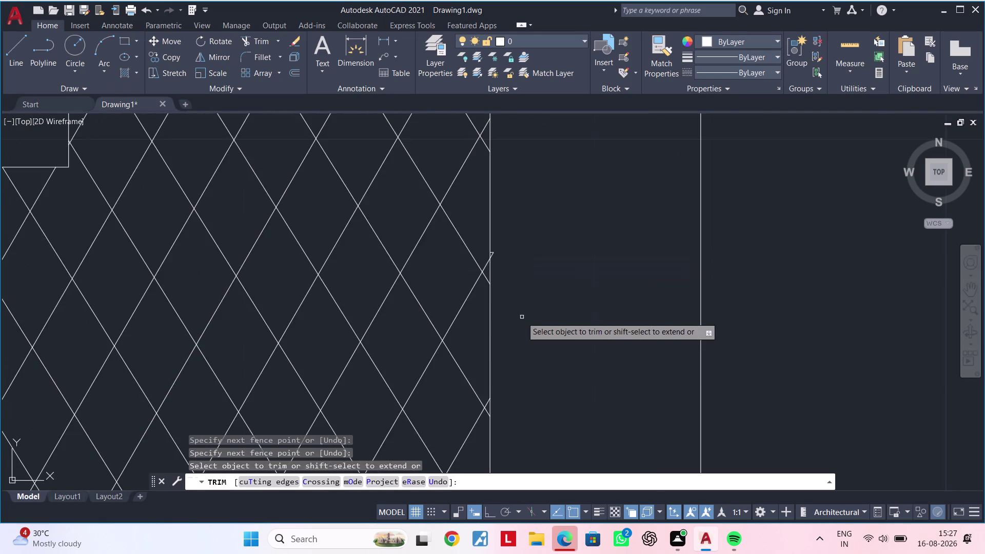
scroll(up, 3)
middle_drag(500, 375, 513, 538)
scroll(up, 3)
middle_drag(514, 373, 517, 435)
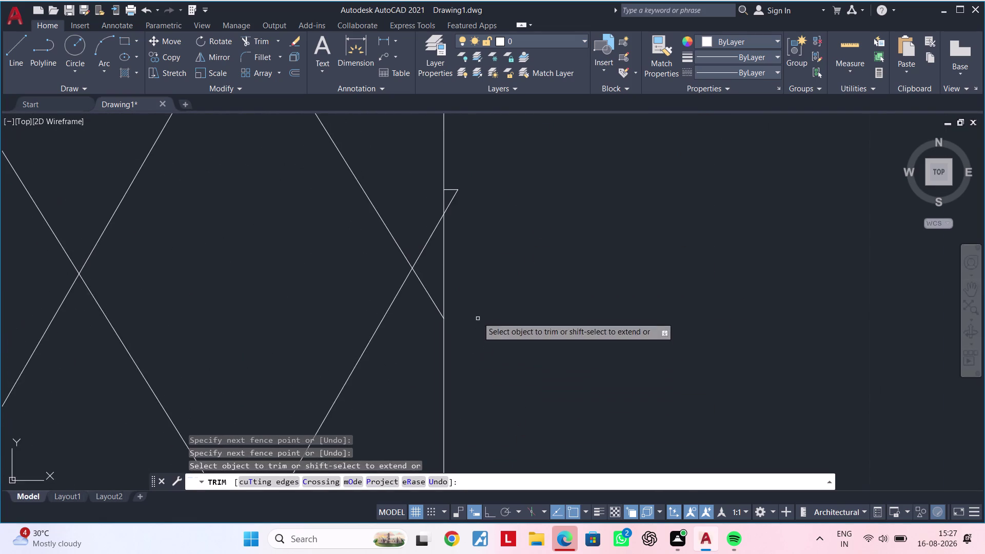
middle_drag(478, 313, 468, 442)
scroll(up, 3)
scroll(up, 3)
middle_drag(443, 314, 446, 447)
drag(424, 374, 419, 289)
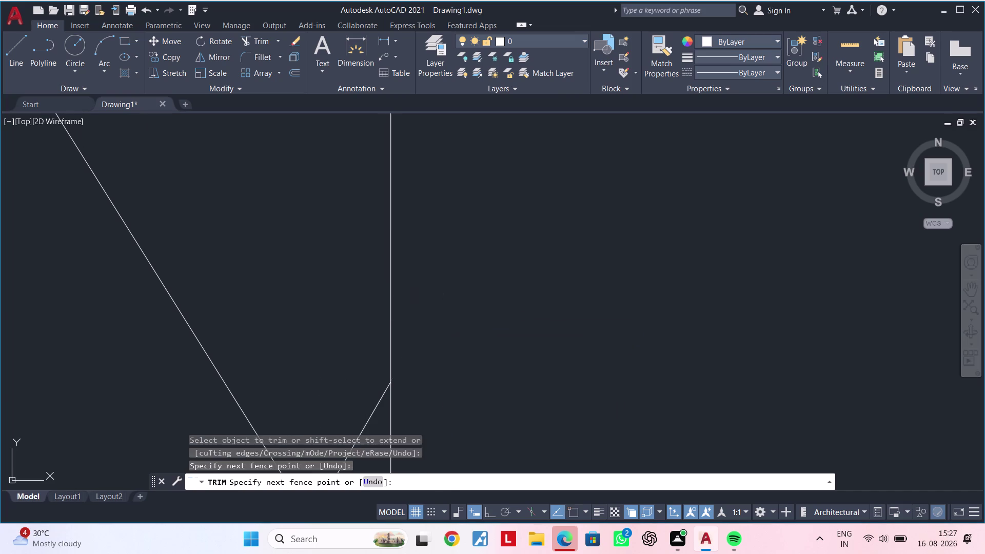
Check the trimmed edge, end trimming, and pan to the bottom wall's box row.
scroll(down, 3)
middle_drag(473, 205, 507, 545)
middle_drag(503, 334, 512, 548)
scroll(down, 3)
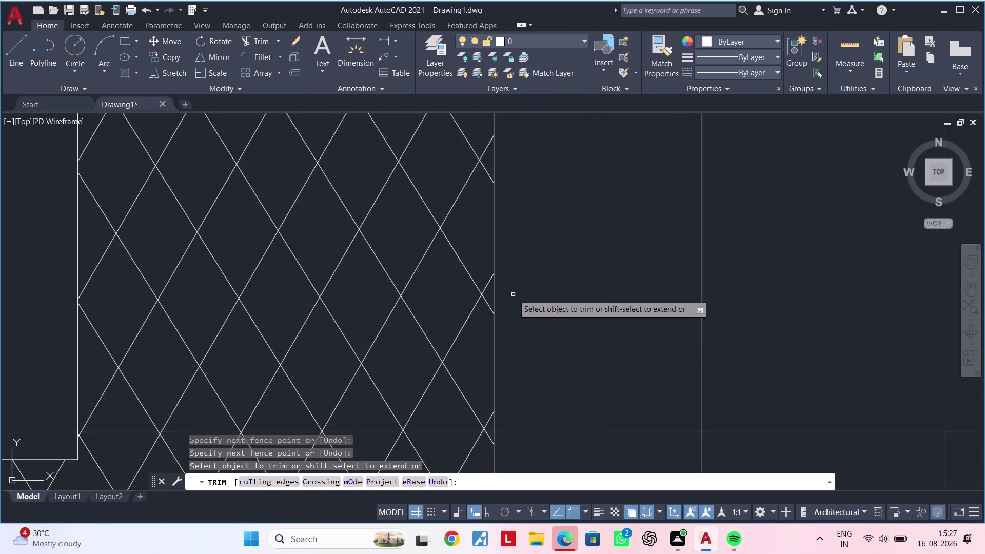
middle_drag(516, 302, 544, 549)
scroll(down, 3)
middle_drag(558, 367, 569, 495)
middle_drag(592, 392, 592, 400)
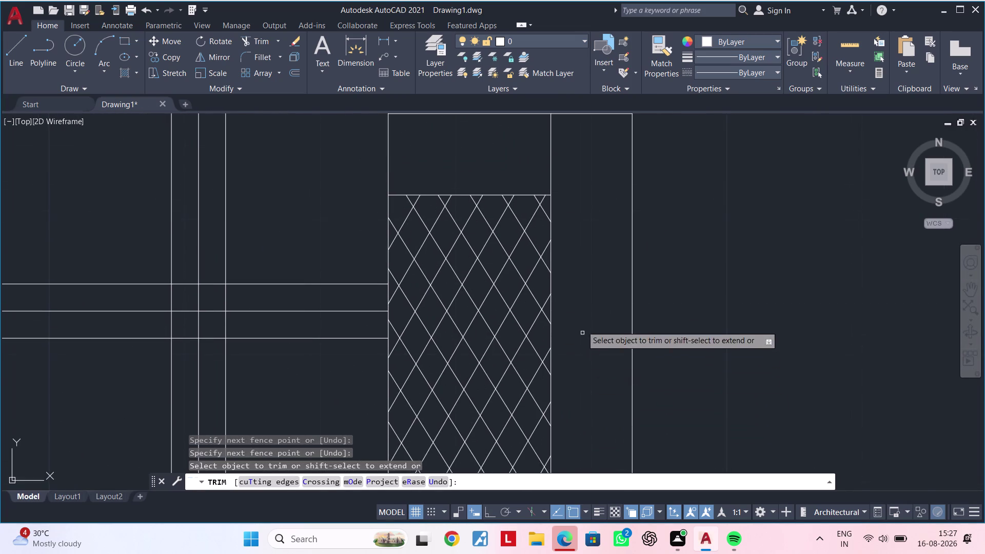
scroll(down, 3)
middle_drag(581, 314, 580, 382)
middle_drag(577, 347, 579, 298)
key(Escape)
key(Escape)
scroll(down, 3)
middle_drag(615, 324, 617, 296)
middle_drag(598, 304, 599, 257)
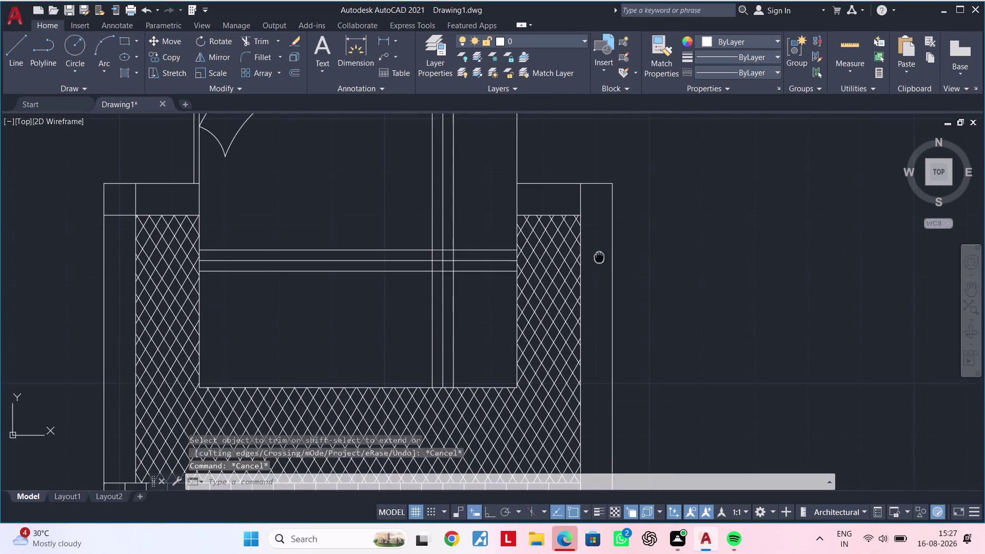
key(Escape)
scroll(down, 3)
middle_drag(610, 293, 629, 235)
key(Escape)
scroll(up, 3)
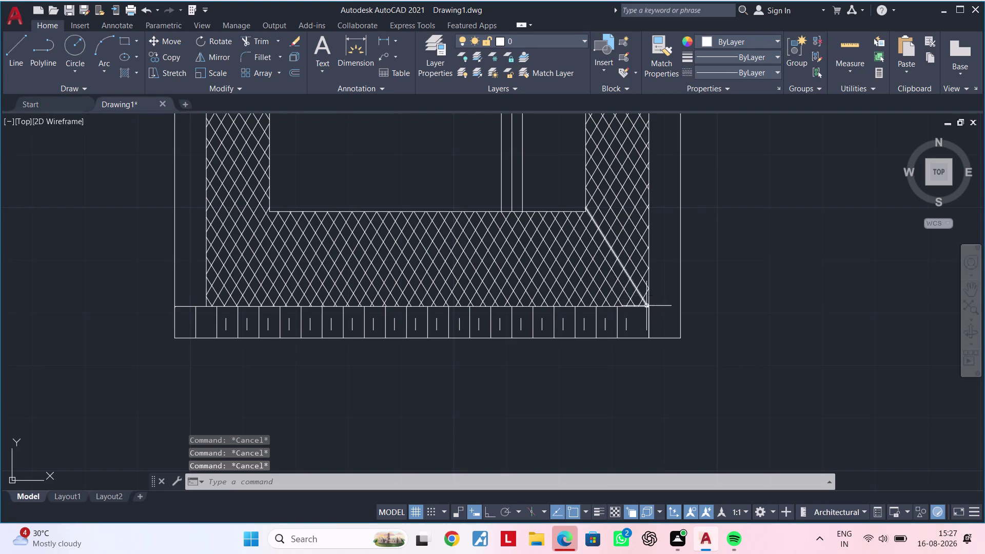
middle_drag(647, 308, 549, 323)
key(Escape)
key(Escape)
Begin a line from the hatch's lower corner, then abandon it.
key(l)
key(space)
scroll(up, 3)
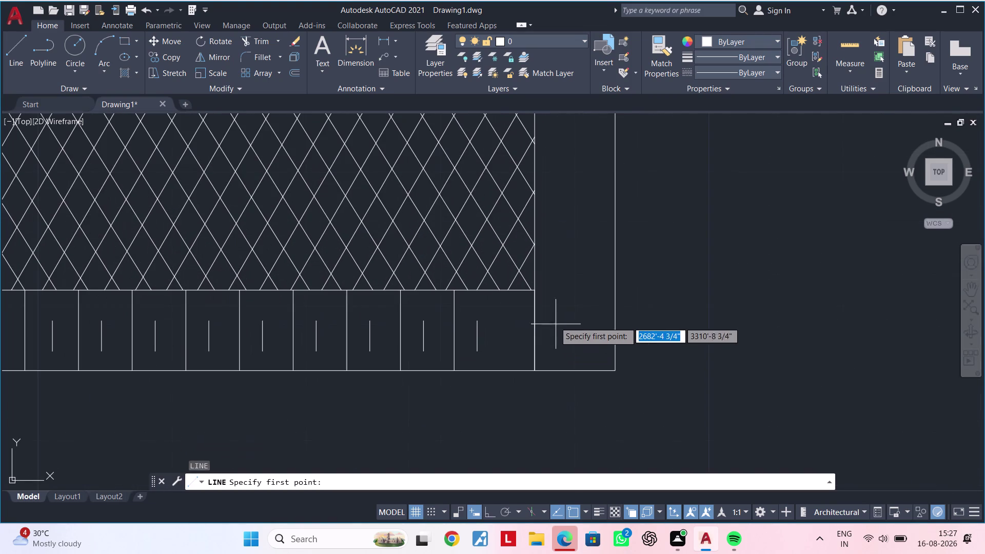
click(536, 289)
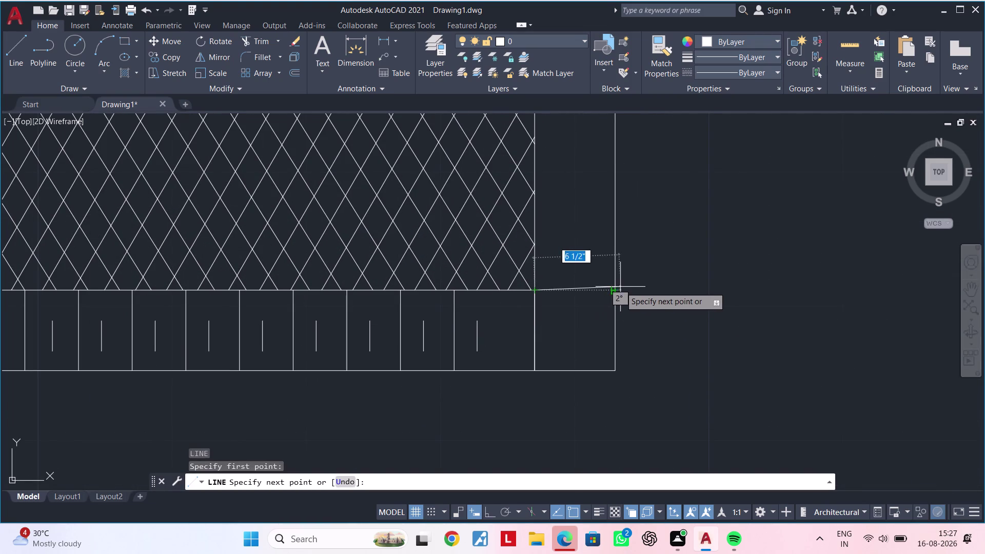
click(614, 289)
key(Escape)
key(Escape)
Delete the duplicate vertical line, picked from the overlapping selection.
click(534, 338)
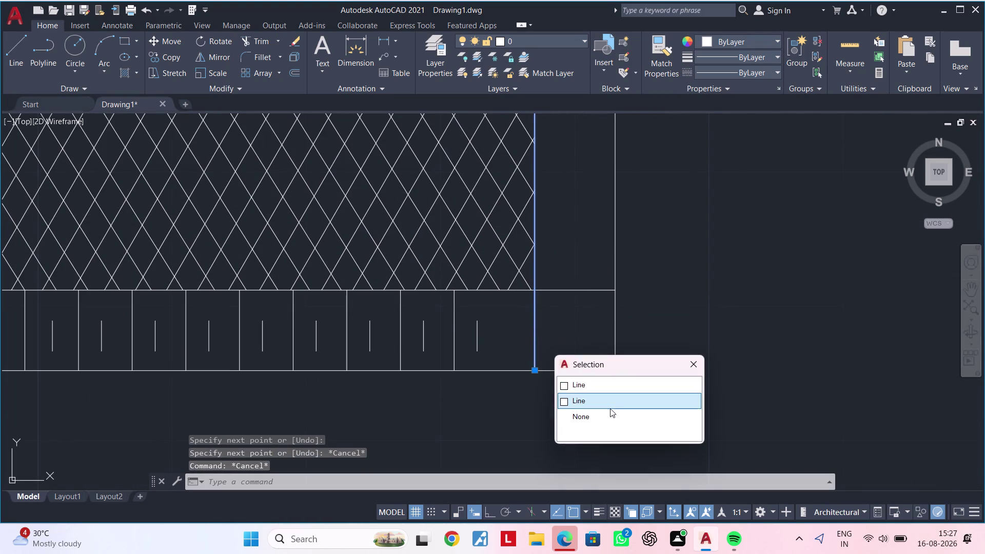
click(611, 387)
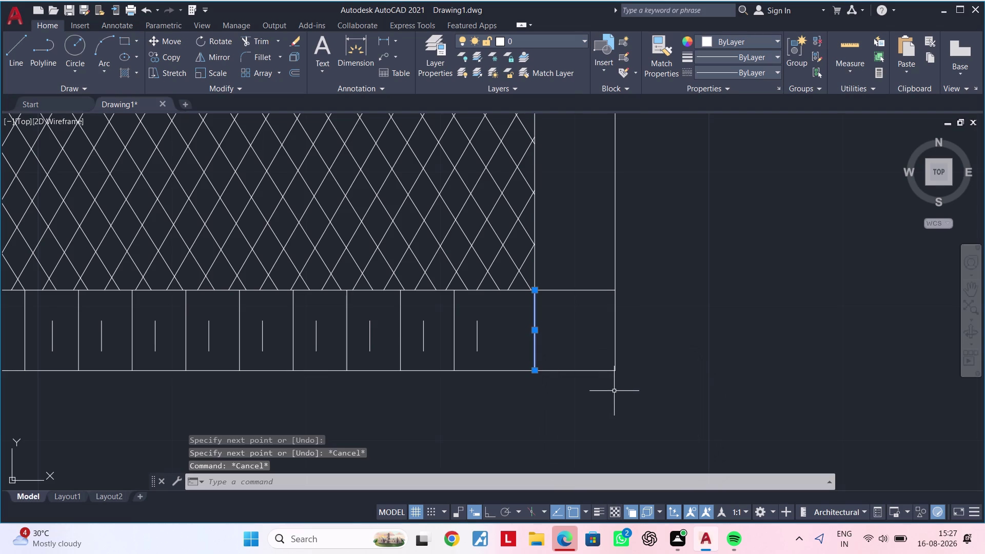
key(Delete)
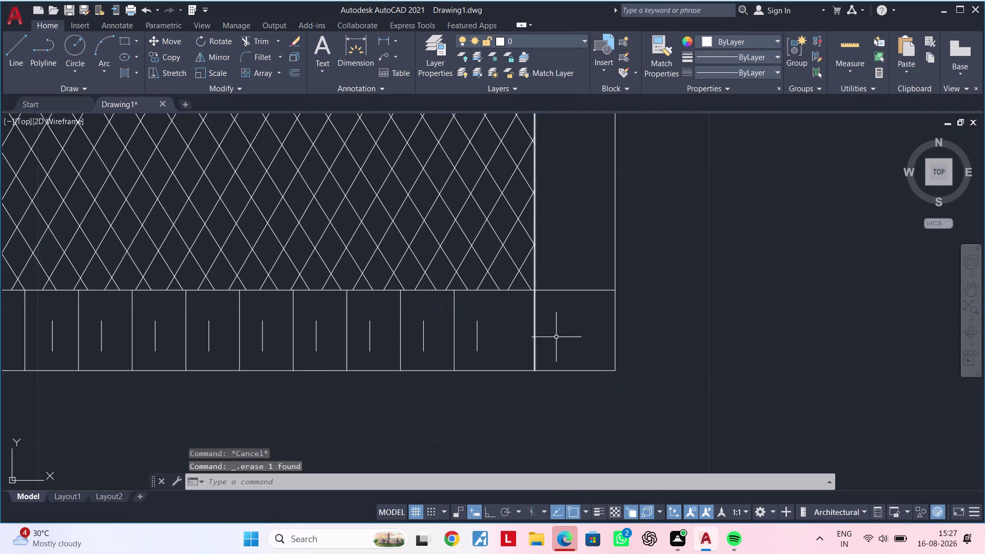
Try stretching the first box-row divider by its end grips, then cancel.
scroll(down, 3)
middle_drag(562, 340, 906, 368)
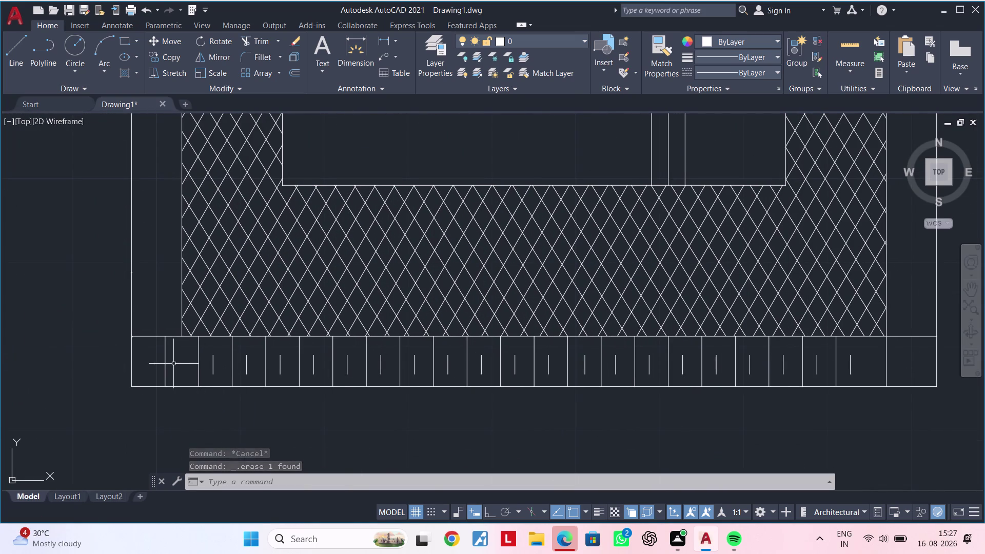
click(164, 359)
click(164, 359)
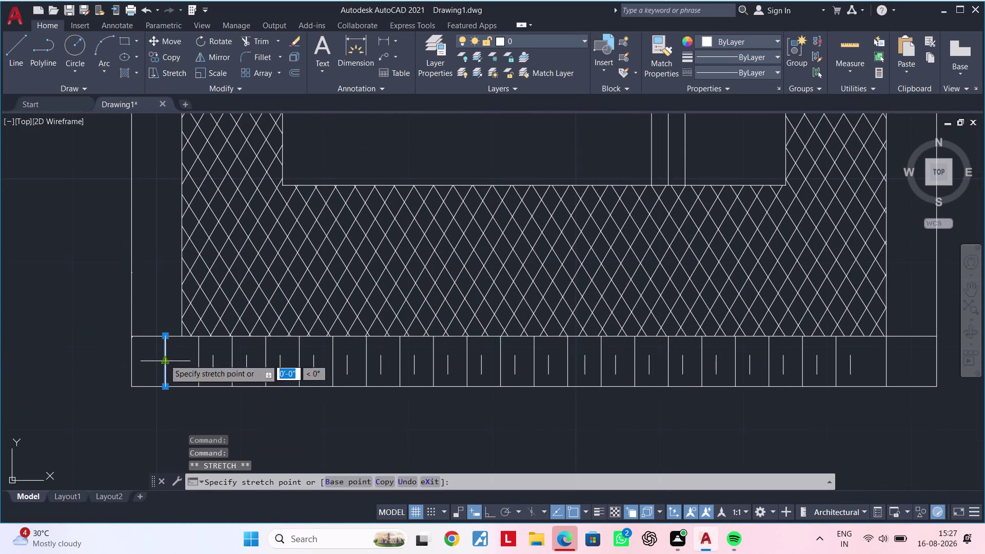
key(Escape)
key(Escape)
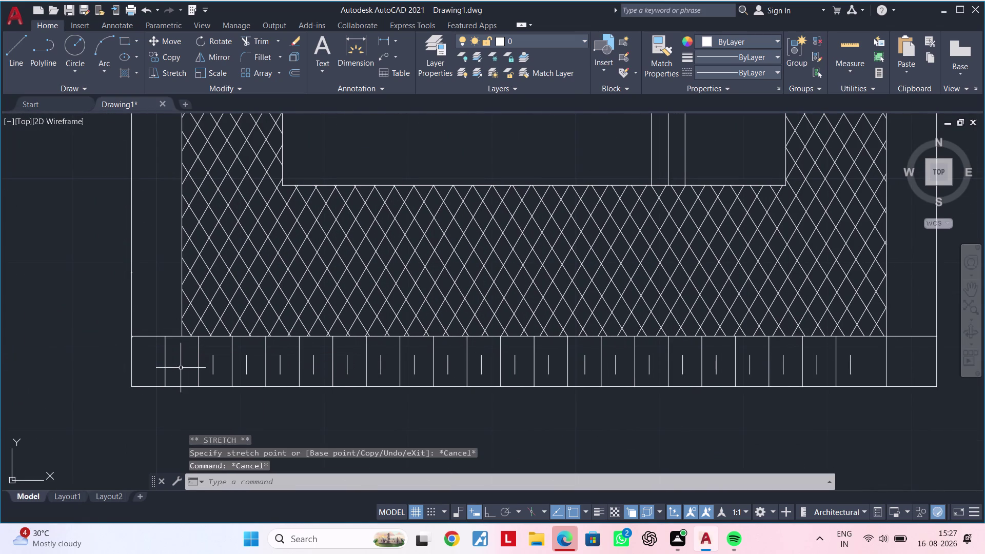
click(163, 347)
click(165, 335)
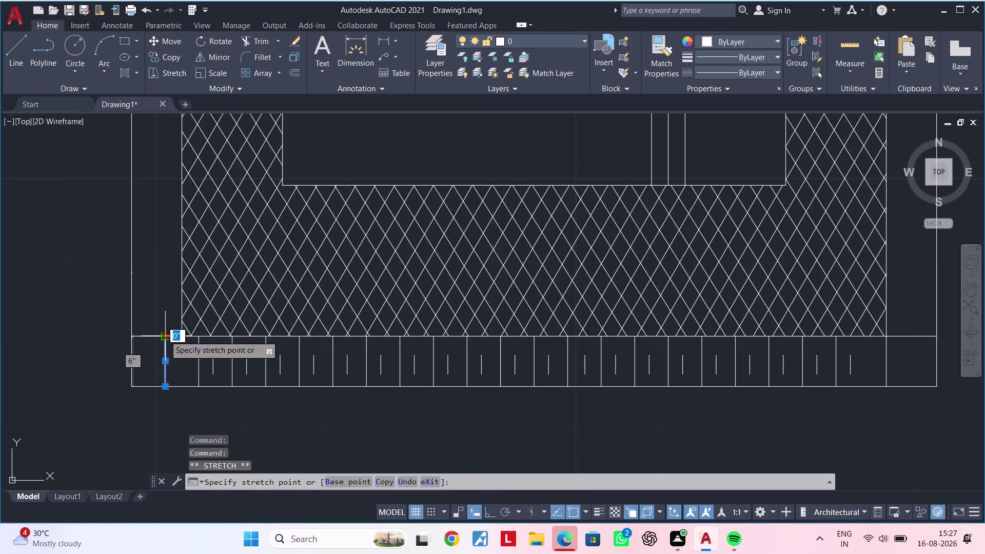
key(Escape)
Try moving the divider along the bottom wall, then cancel the move.
middle_drag(186, 346, 210, 409)
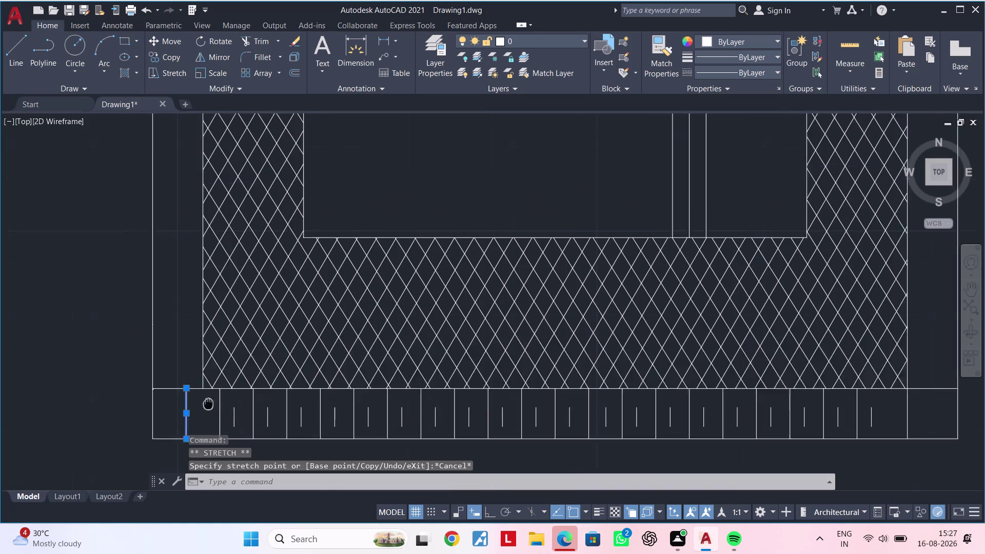
middle_drag(210, 409, 217, 412)
scroll(up, 3)
middle_click(212, 406)
key(m)
key(space)
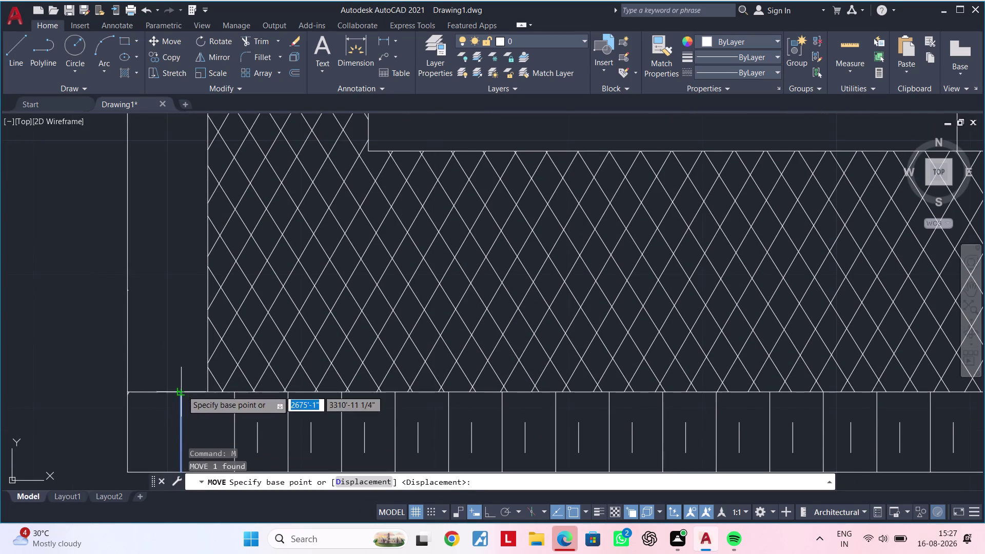
click(182, 390)
click(207, 391)
key(Escape)
Zoom back out to view the whole bottom wall, clearing pending commands.
scroll(down, 3)
middle_drag(237, 413, 248, 376)
scroll(down, 3)
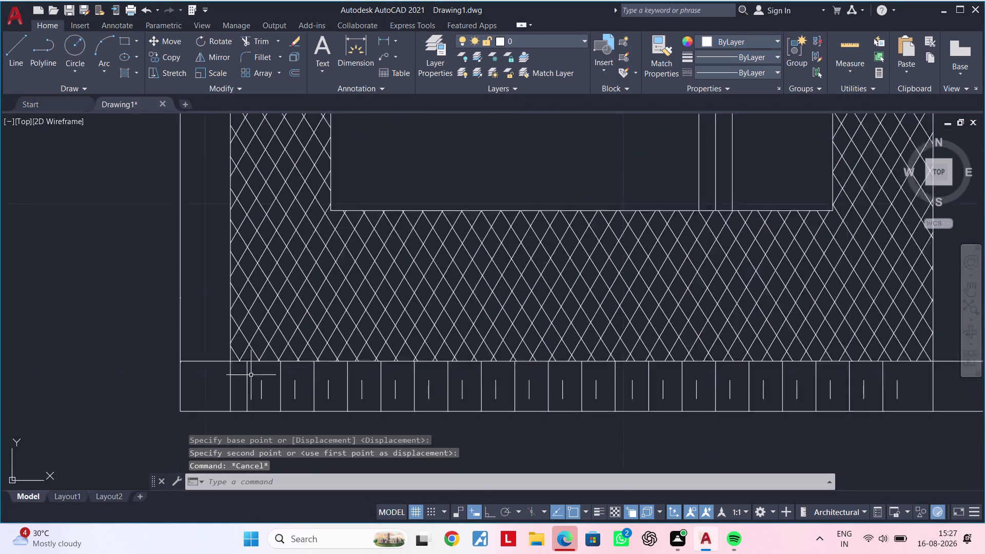
scroll(down, 3)
middle_drag(250, 383, 222, 434)
key(Escape)
key(Escape)
middle_drag(518, 403, 635, 398)
key(Escape)
key(Escape)
middle_drag(457, 393, 451, 373)
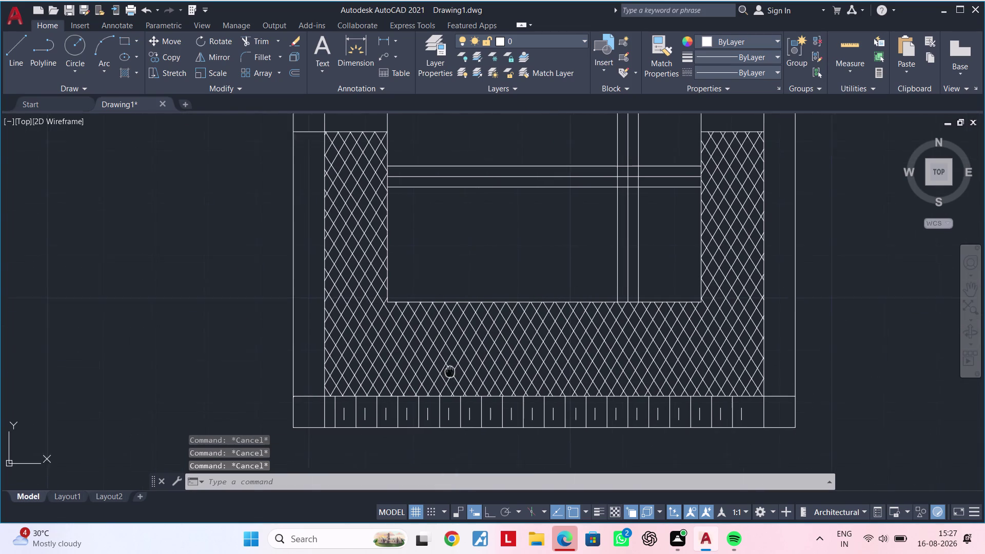
middle_drag(451, 374, 436, 359)
key(Escape)
key(Escape)
key(Escape)
key(Escape)
Start OFFSET at the left end of the box row.
middle_drag(301, 388, 329, 367)
key(Escape)
key(Escape)
key(Escape)
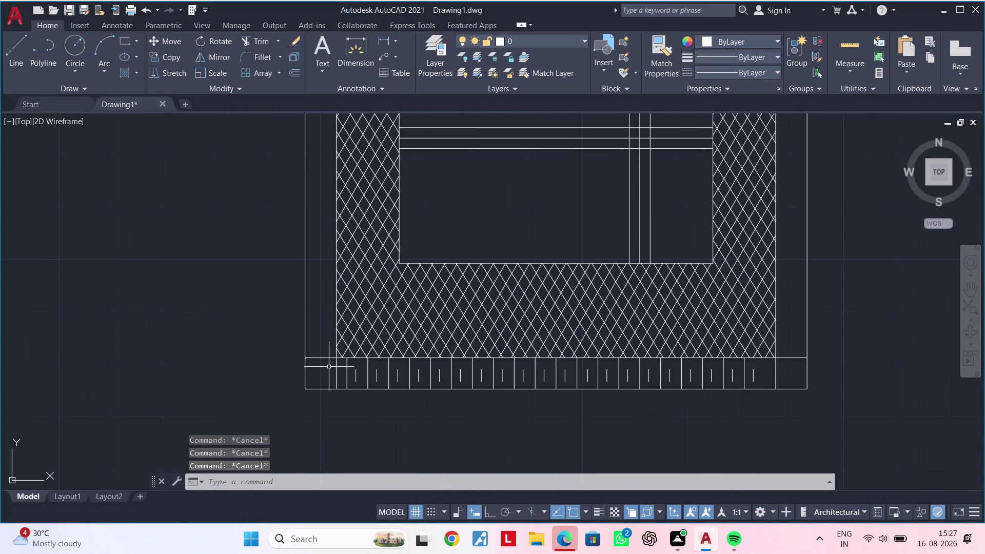
text(of)
key(space)
Offset the bottom strip's top edge 4 inches upward.
text(4)
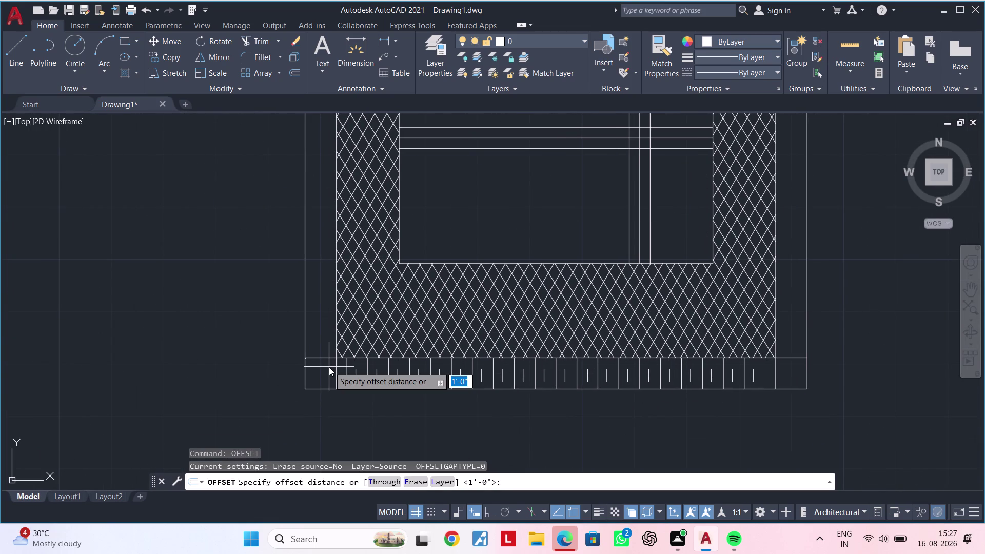
text(")
key(Return)
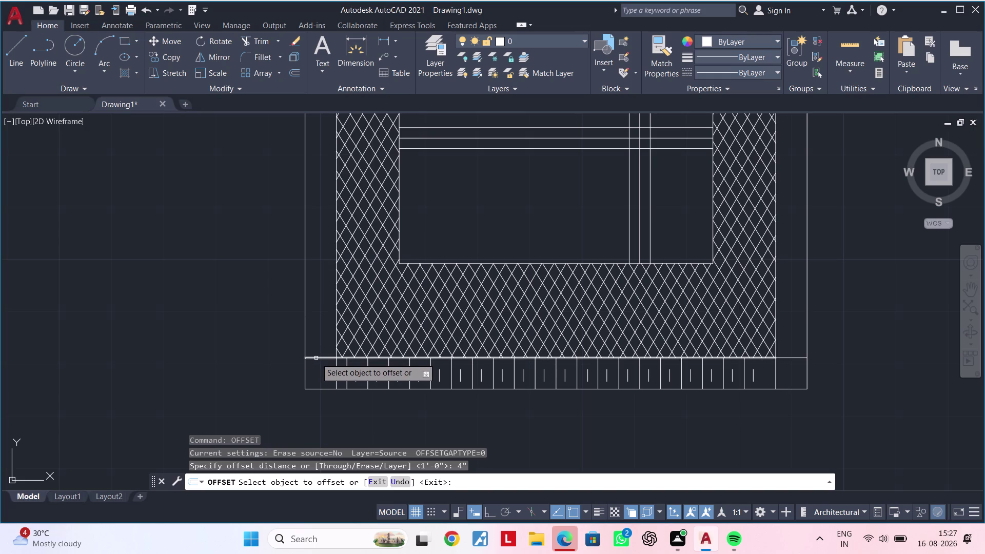
click(316, 358)
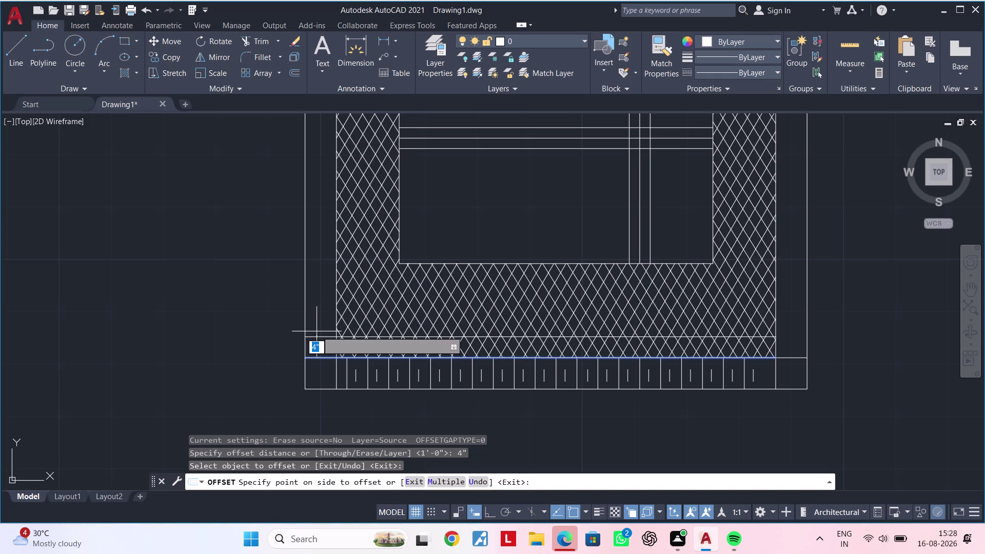
scroll(up, 3)
click(316, 326)
scroll(down, 3)
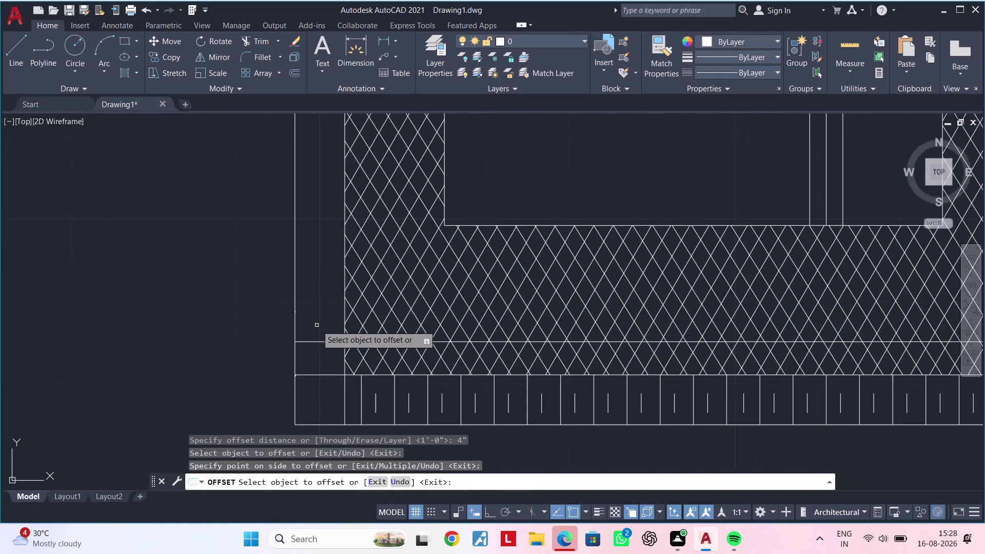
middle_drag(316, 325, 245, 305)
key(Escape)
Trim the excess left end of the new 4-inch offset line.
key(Escape)
key(t)
key(r)
key(space)
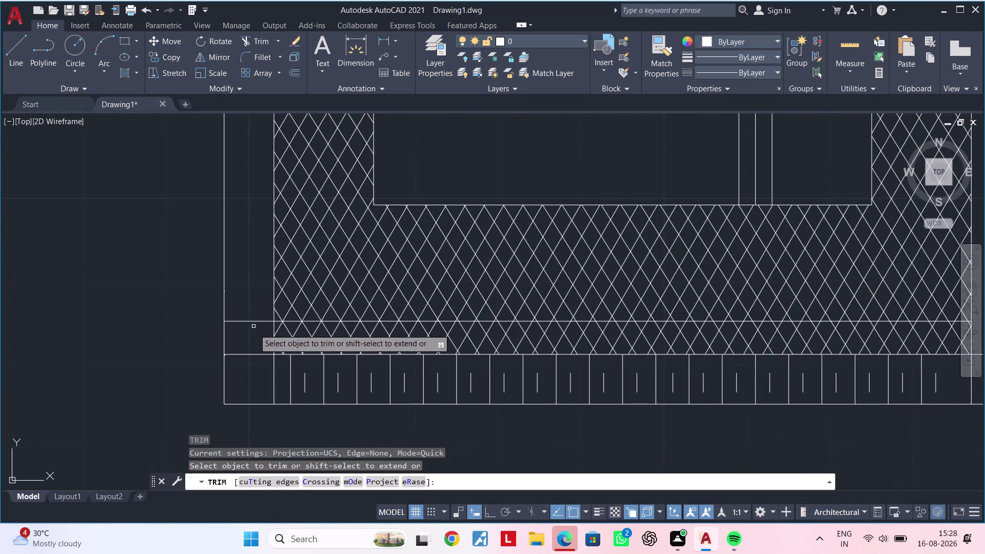
scroll(up, 3)
click(303, 306)
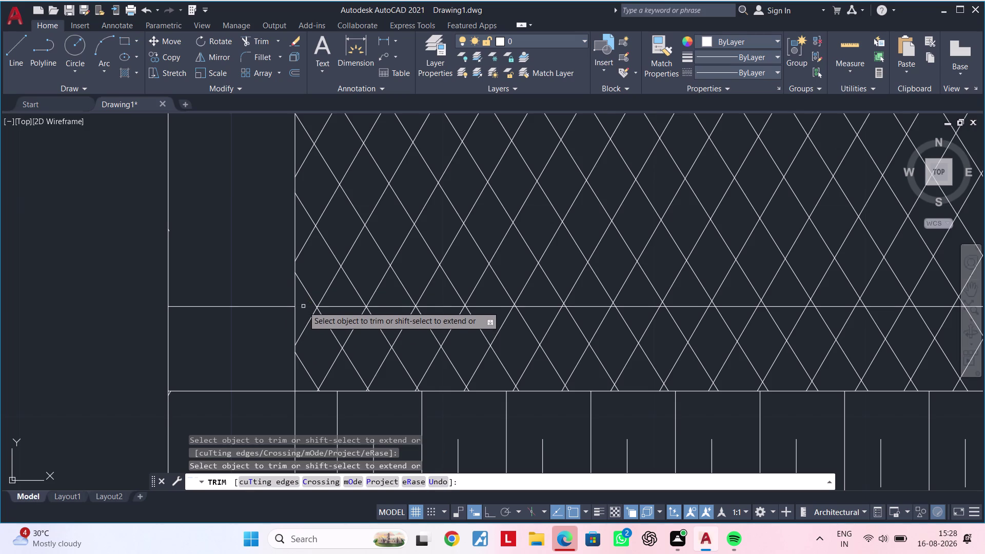
scroll(down, 3)
middle_drag(573, 329, 278, 306)
scroll(up, 3)
scroll(up, 3)
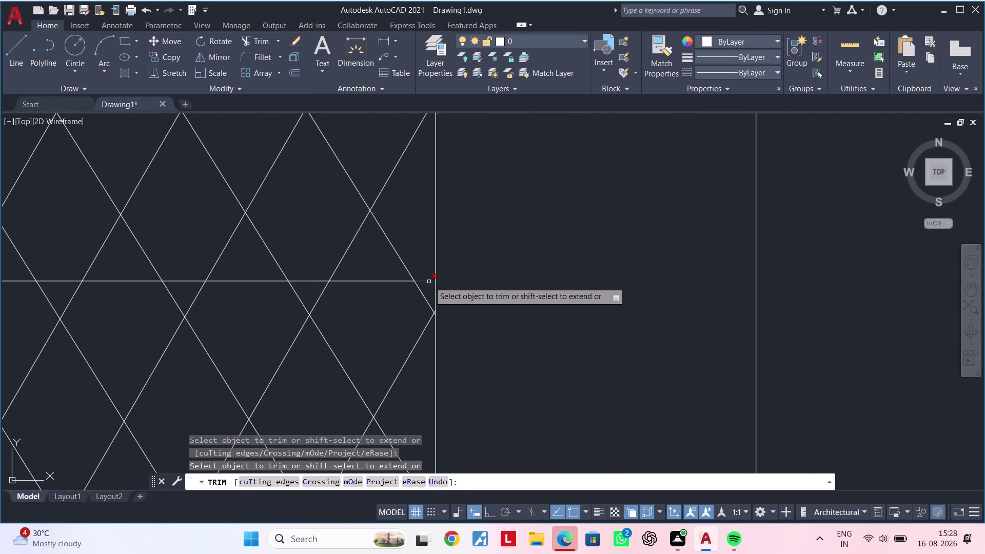
scroll(down, 3)
middle_drag(505, 386, 494, 379)
key(Escape)
key(Escape)
key(Escape)
key(Escape)
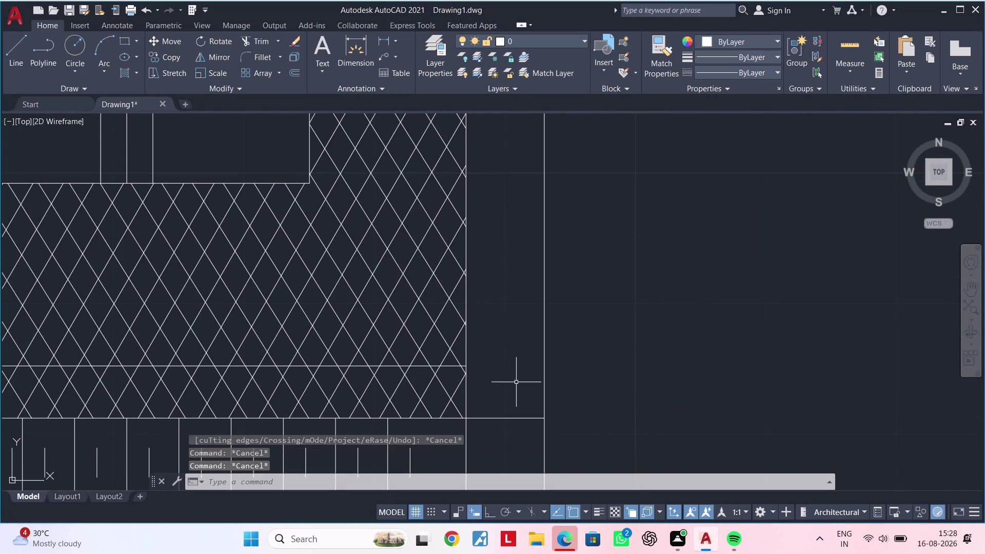
key(Escape)
Delete the stray horizontal line crossing the hatched area.
scroll(up, 3)
click(400, 352)
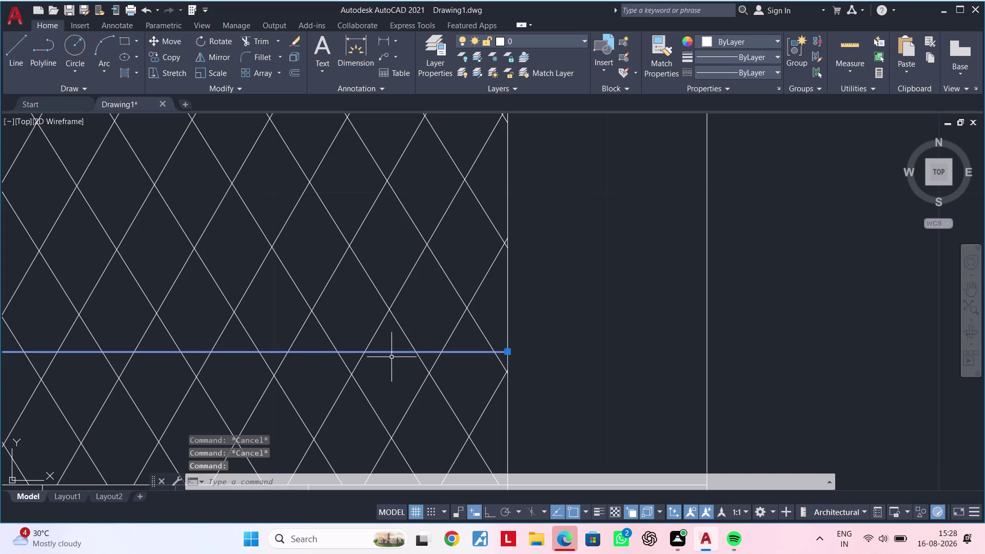
key(Delete)
scroll(down, 3)
middle_drag(511, 360, 510, 326)
scroll(up, 3)
key(Escape)
key(Escape)
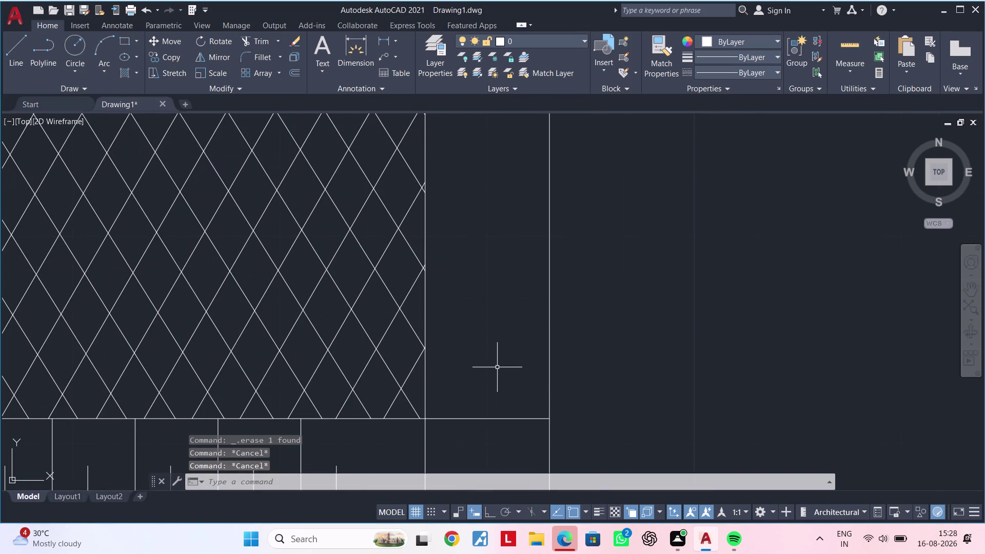
Offset the right strip's edge 4 inches up to form a short line.
text(of)
key(space)
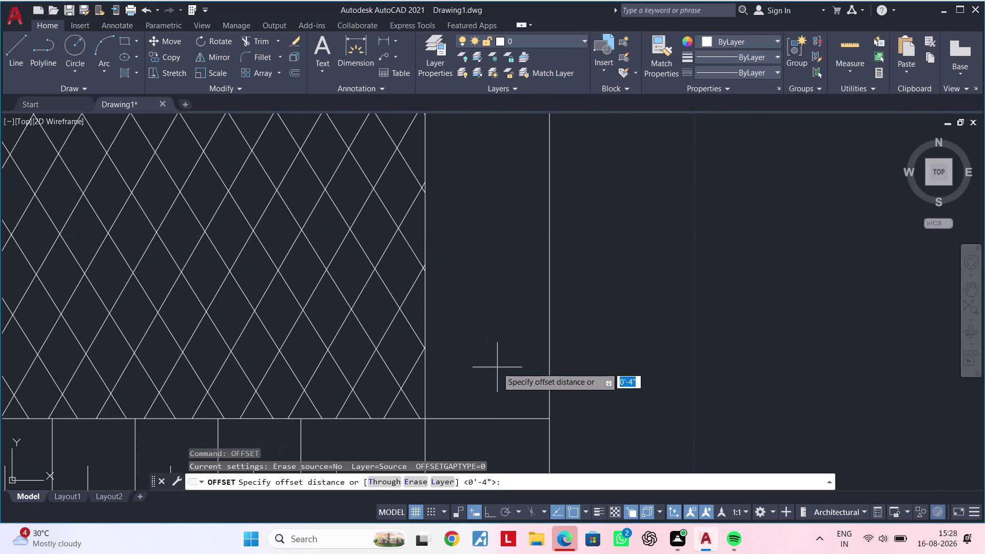
text(4")
key(Return)
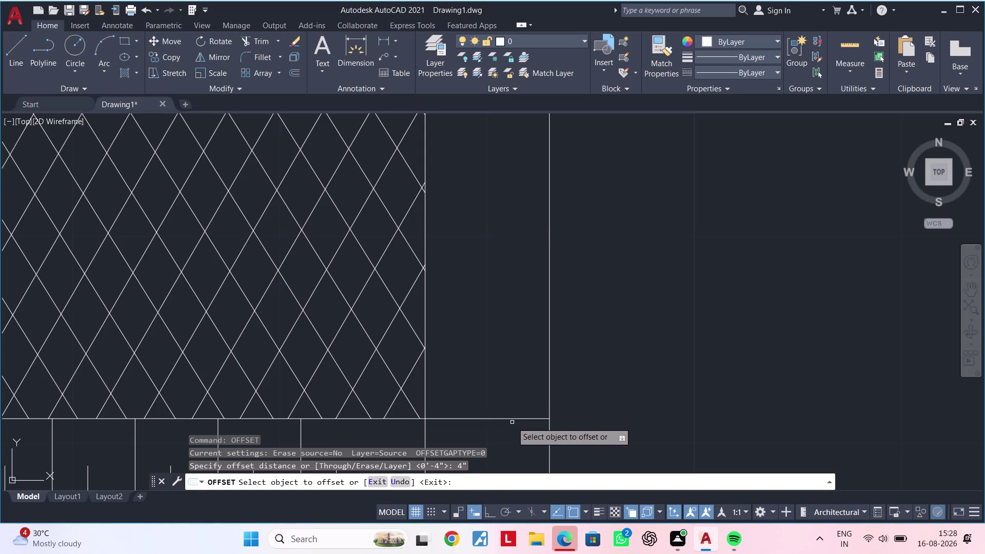
click(512, 419)
click(502, 371)
scroll(down, 3)
middle_drag(493, 375, 544, 369)
key(Escape)
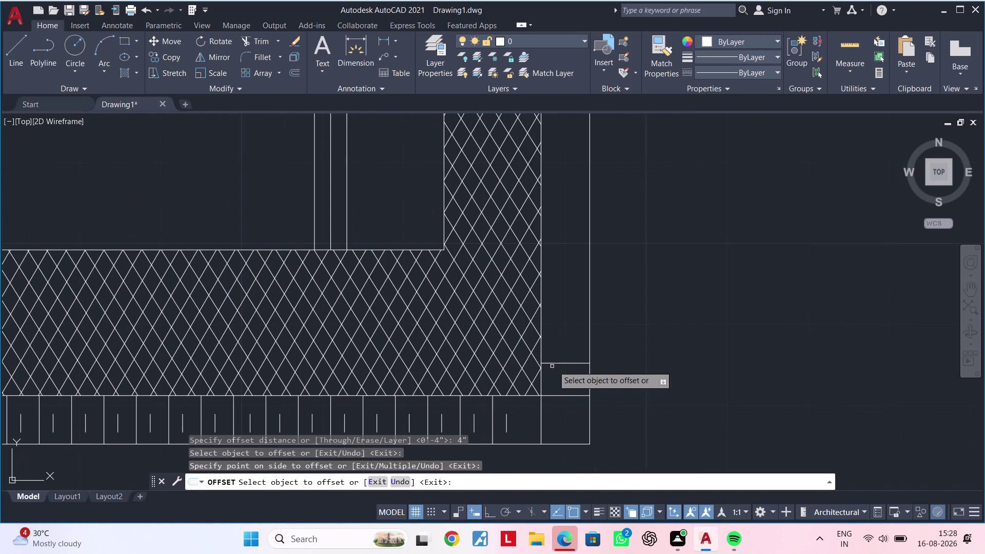
key(Escape)
Select the short lines in both the right and left side strips.
click(563, 358)
click(562, 364)
scroll(down, 3)
middle_drag(554, 388, 868, 331)
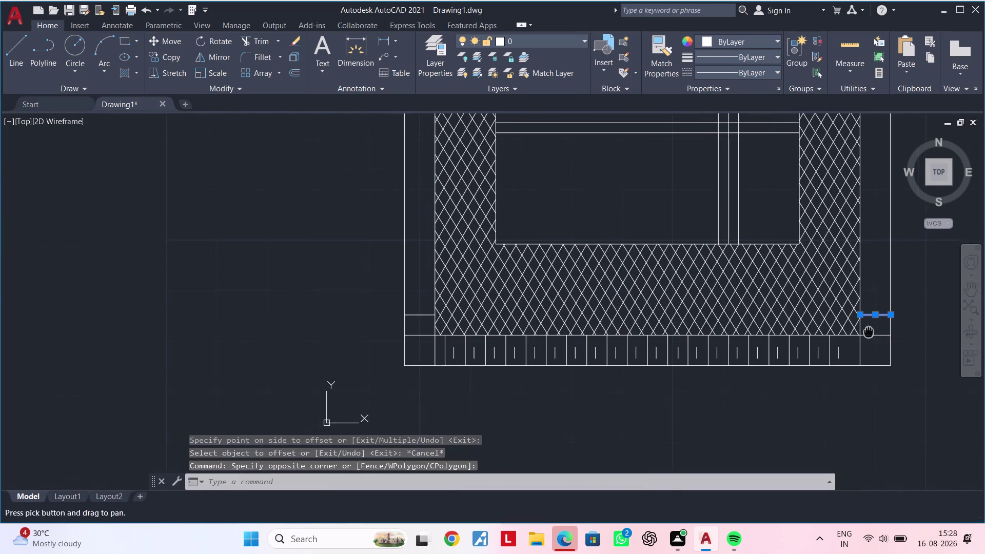
scroll(up, 3)
click(410, 317)
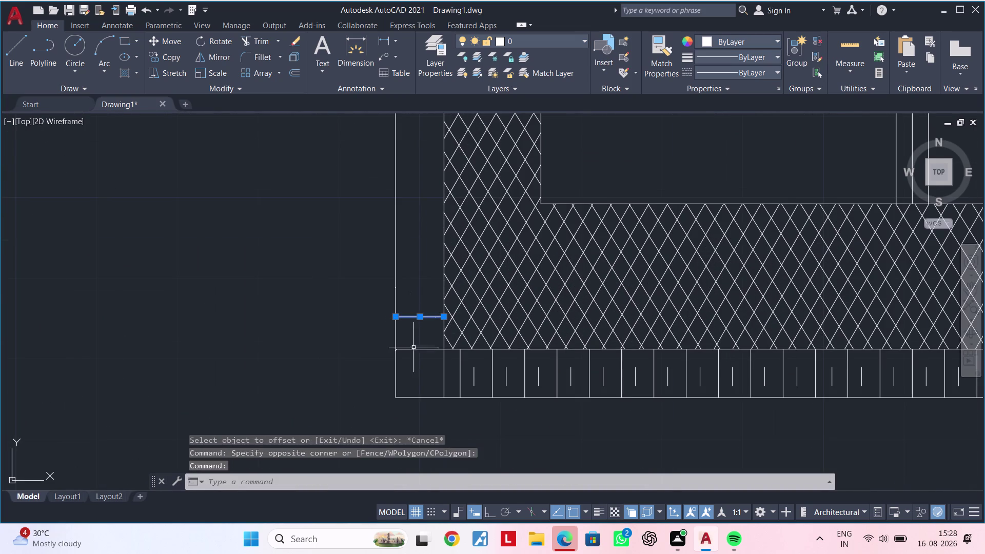
Copy the selected lines upward at 4-inch intervals along the side strips.
key(c)
text(o)
key(space)
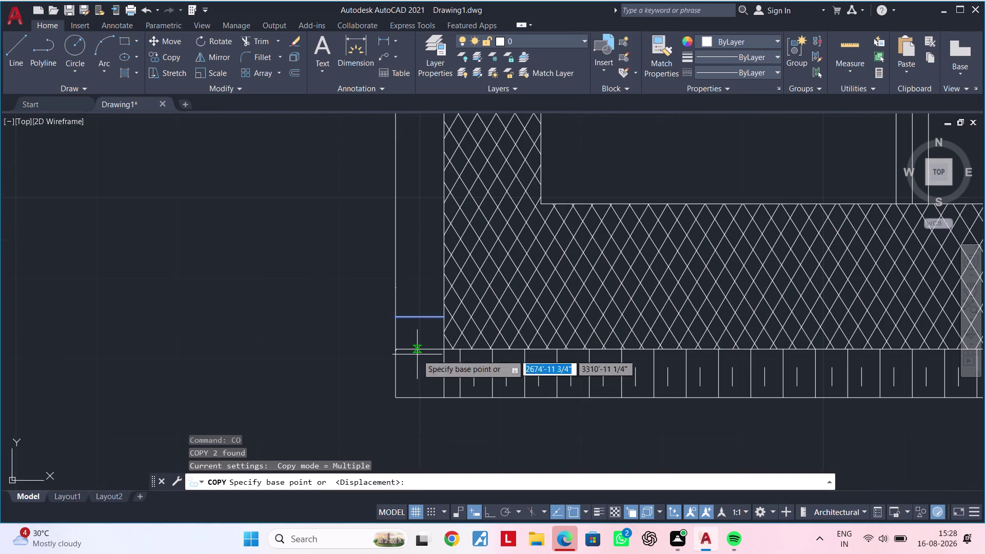
click(394, 348)
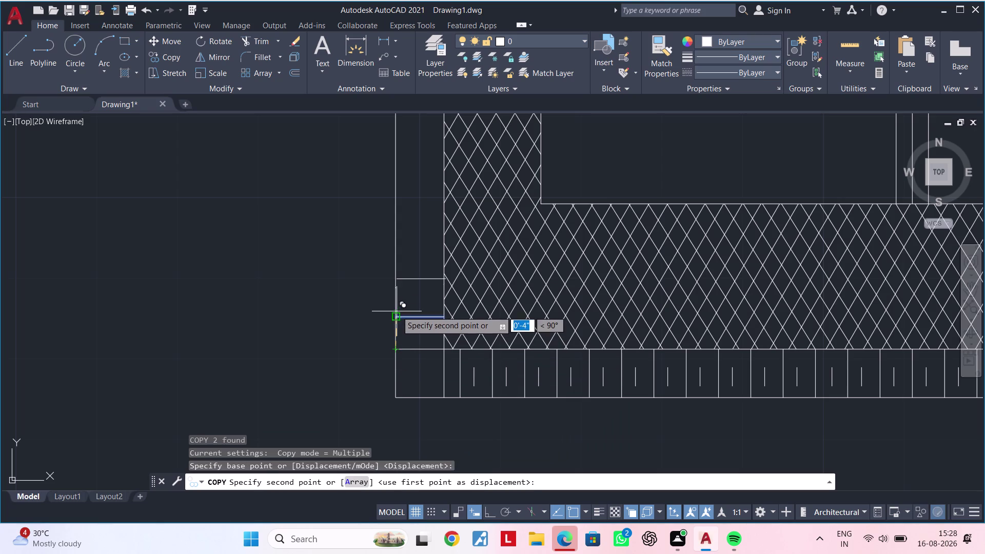
click(397, 314)
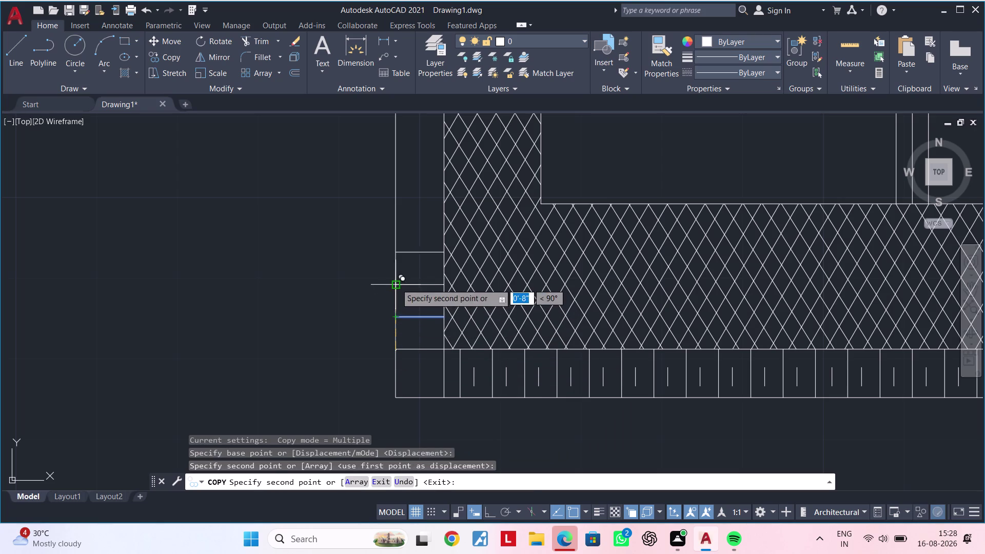
click(396, 284)
click(395, 254)
middle_drag(386, 235, 386, 360)
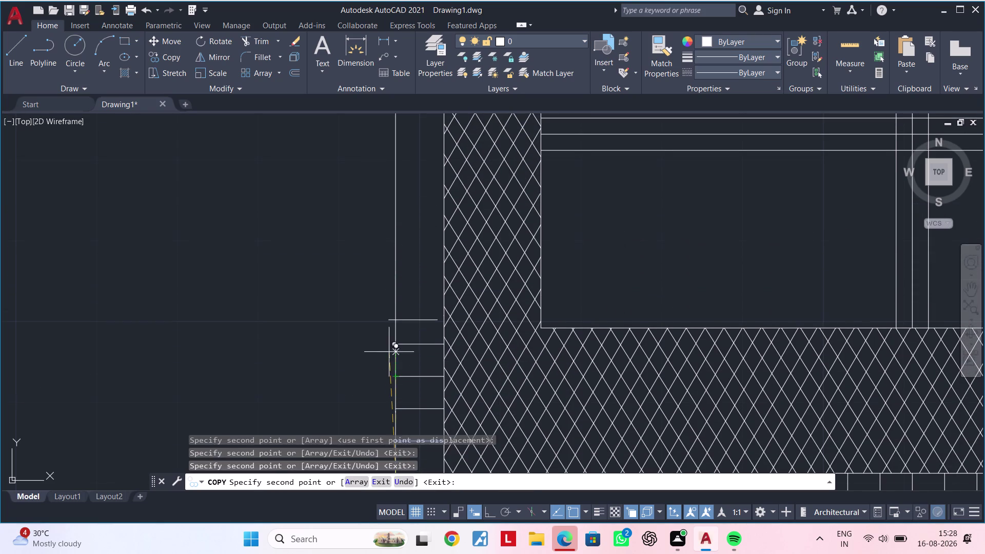
click(396, 347)
click(396, 310)
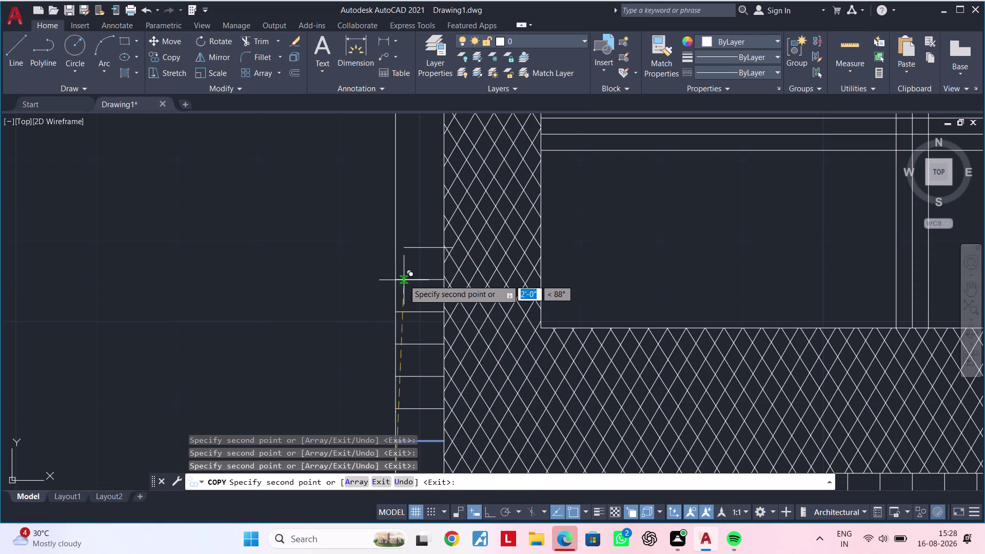
click(396, 279)
click(397, 249)
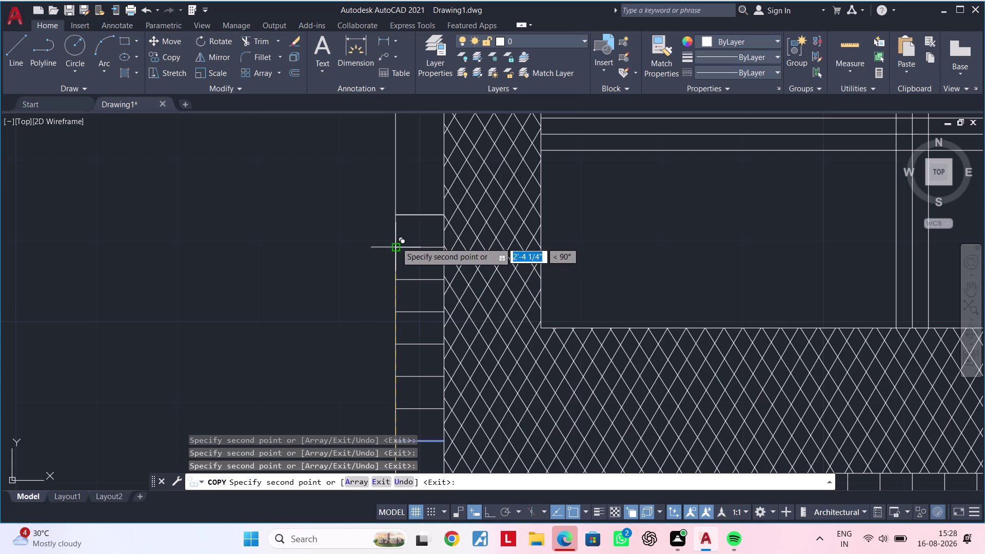
Continue the 4-inch copies up to the top of the side strips.
middle_drag(402, 203, 386, 284)
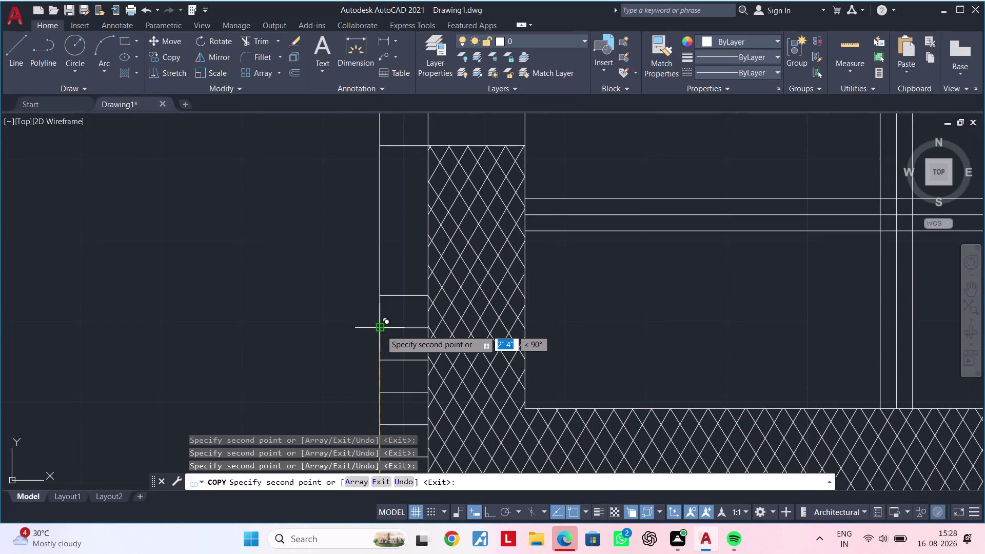
click(381, 330)
click(382, 297)
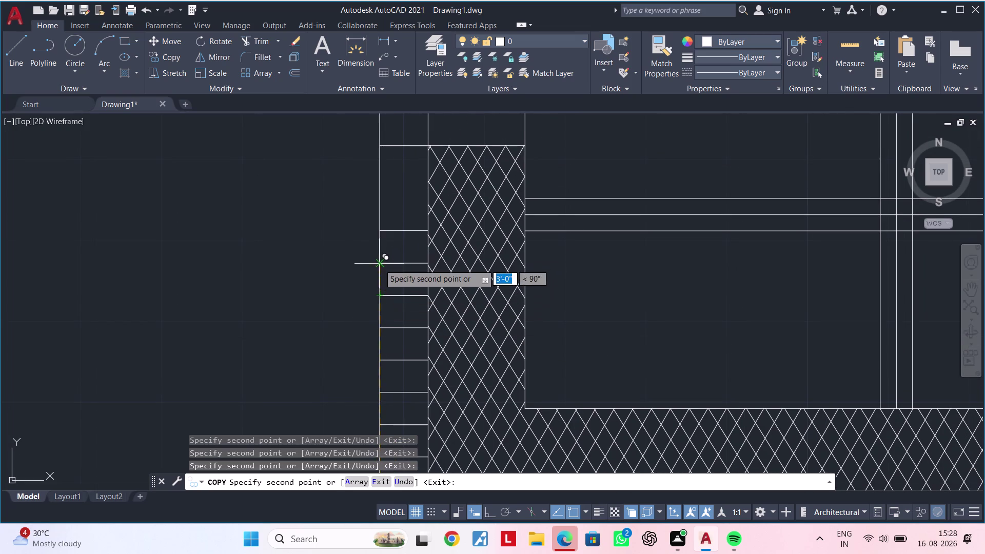
click(379, 264)
click(379, 234)
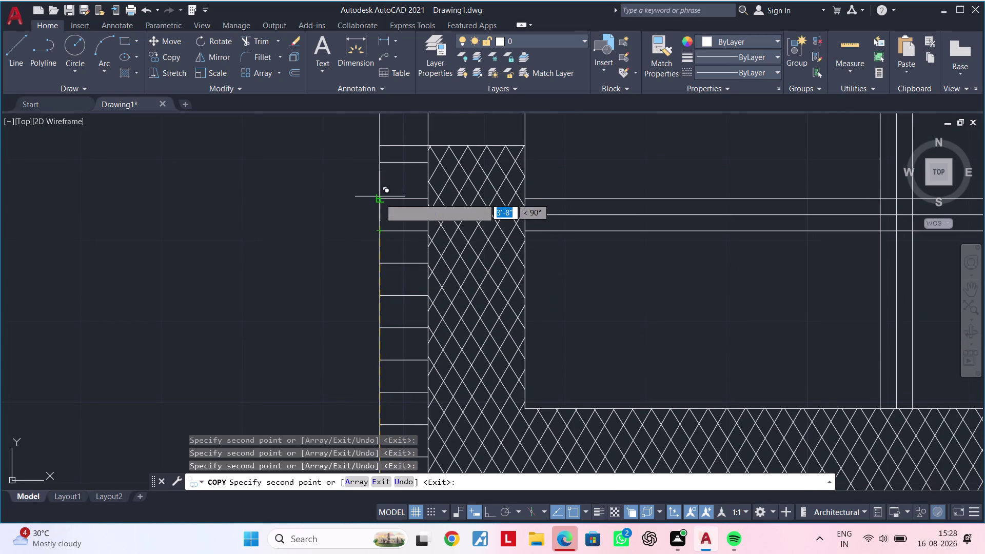
click(380, 199)
scroll(down, 3)
middle_drag(375, 228, 324, 228)
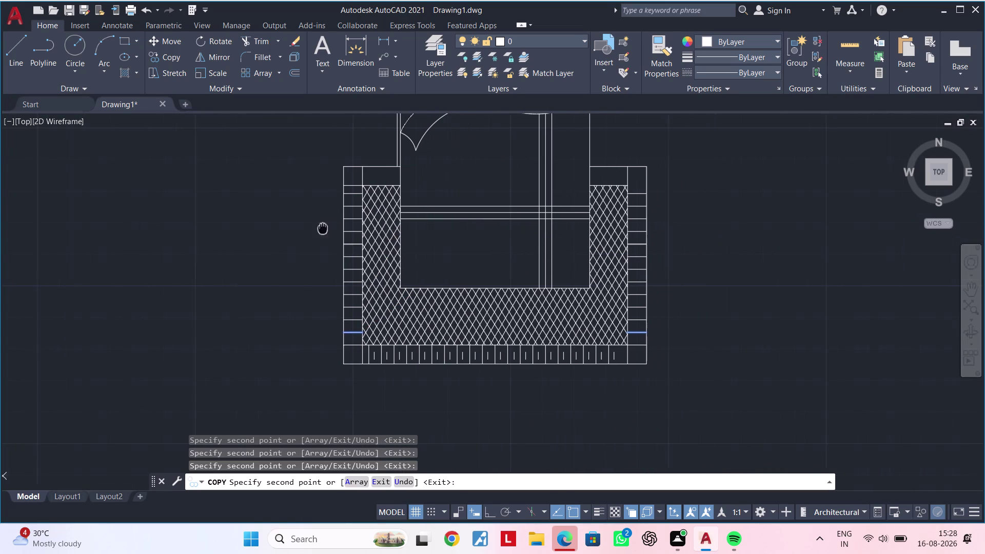
Draw a short horizontal line in the left strip's lowest compartment.
middle_drag(324, 228, 318, 229)
key(Escape)
key(Escape)
middle_drag(517, 346, 428, 338)
key(Escape)
key(Escape)
middle_drag(350, 349, 427, 303)
key(Escape)
key(Escape)
key(Escape)
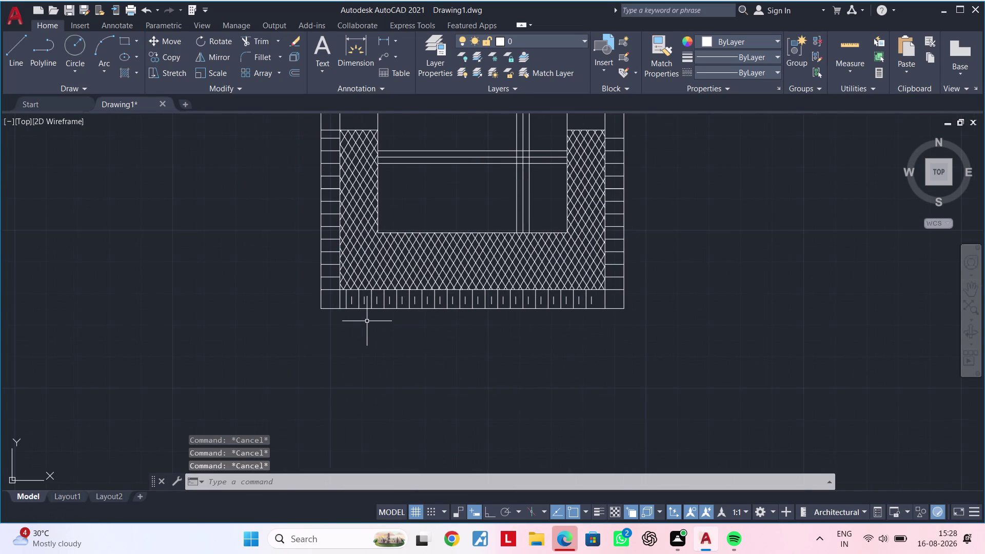
text(l)
key(space)
scroll(up, 3)
scroll(up, 3)
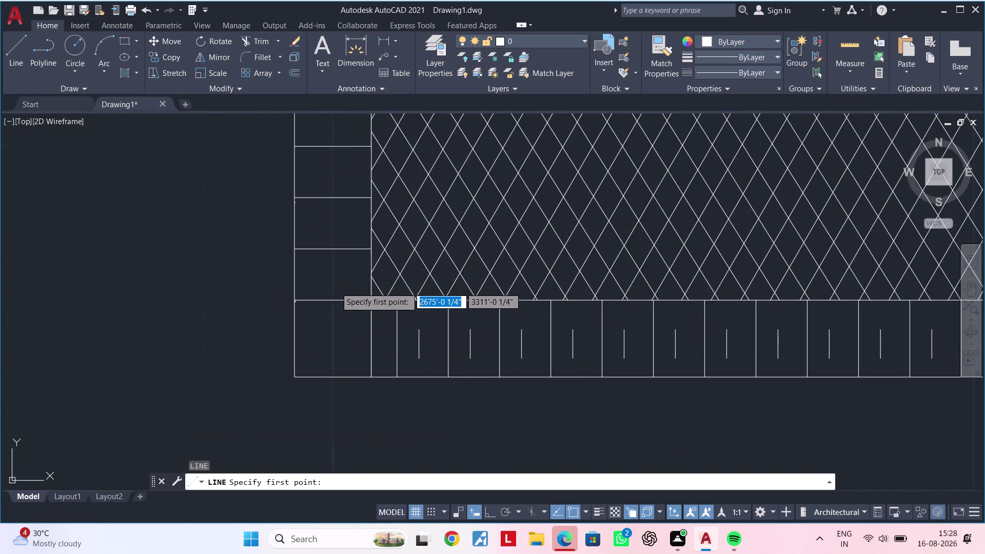
click(316, 276)
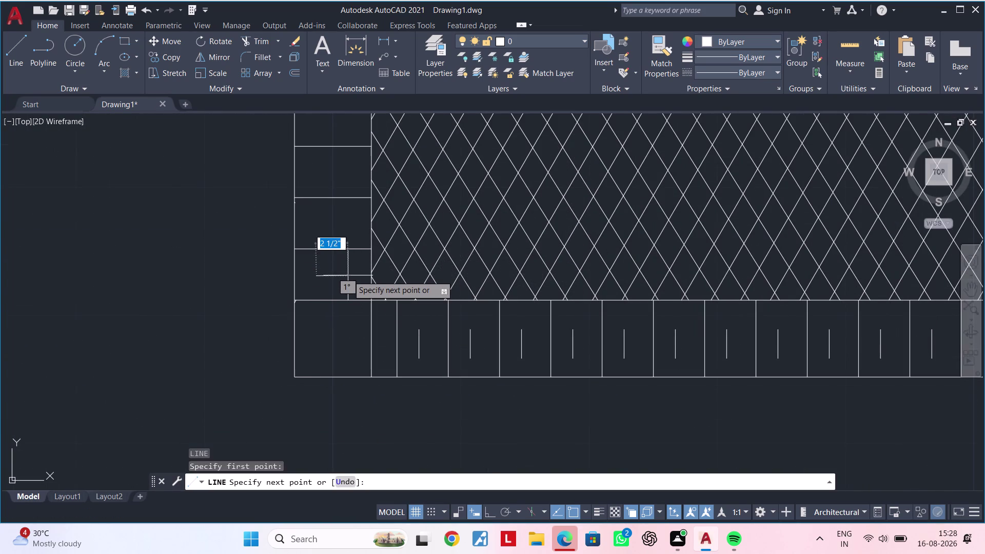
click(348, 276)
key(Escape)
Draw a matching short horizontal line in the right strip's lowest compartment.
scroll(up, 3)
scroll(down, 3)
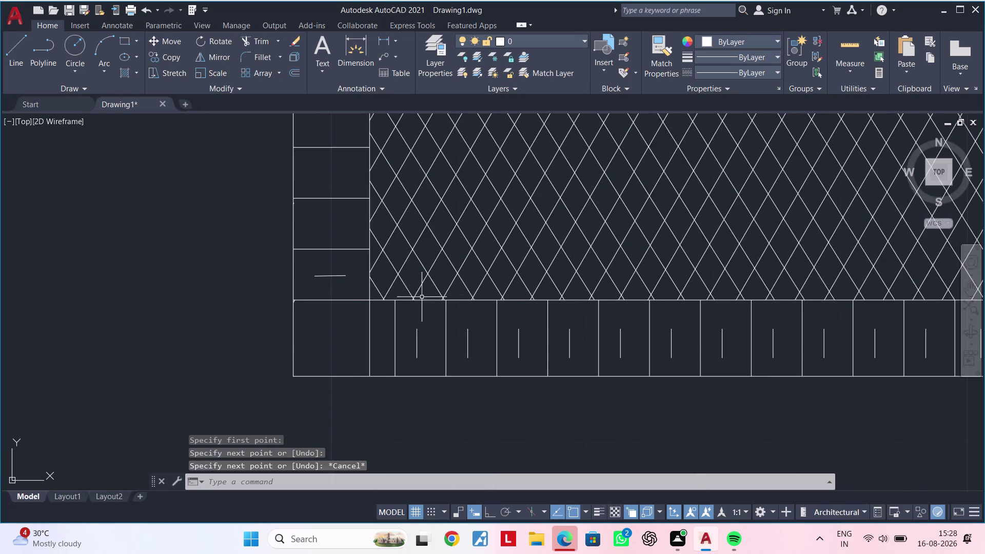
middle_drag(439, 296, 115, 292)
scroll(down, 3)
middle_drag(824, 326, 403, 303)
scroll(up, 3)
key(space)
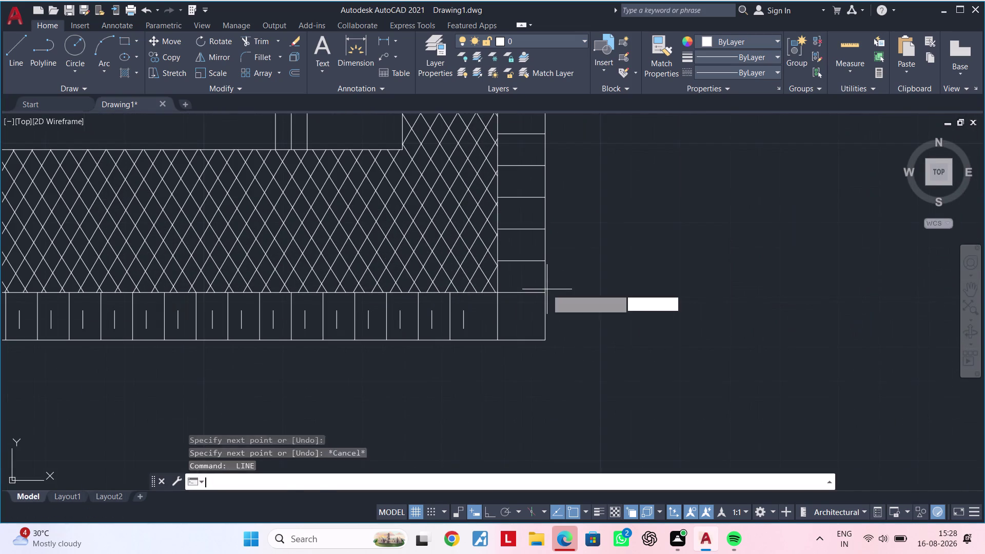
scroll(up, 3)
click(531, 289)
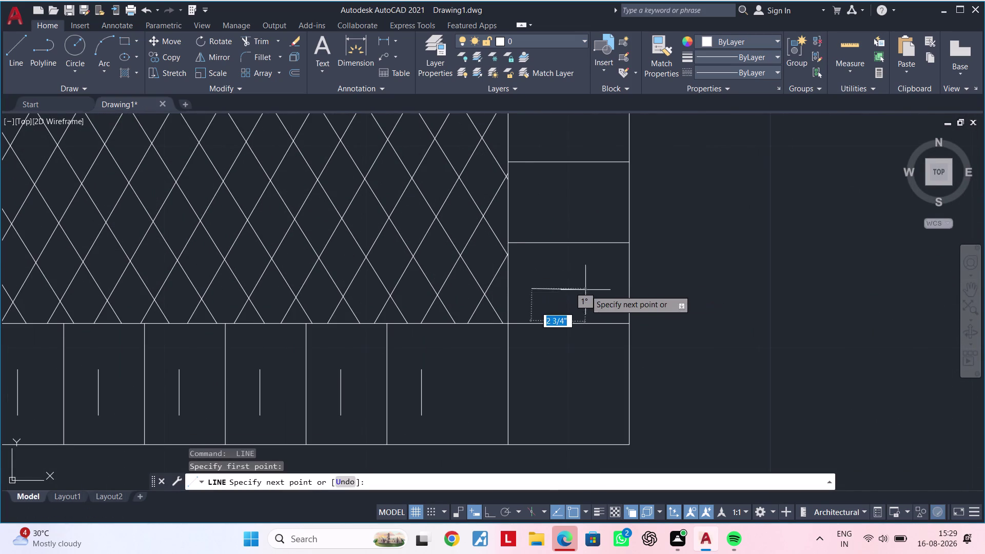
click(487, 510)
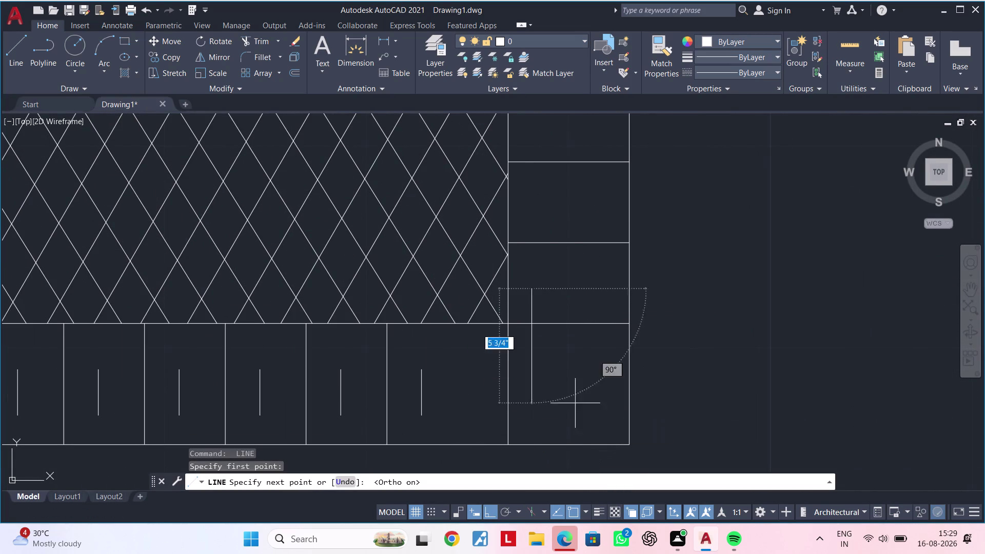
click(595, 286)
key(Escape)
key(Escape)
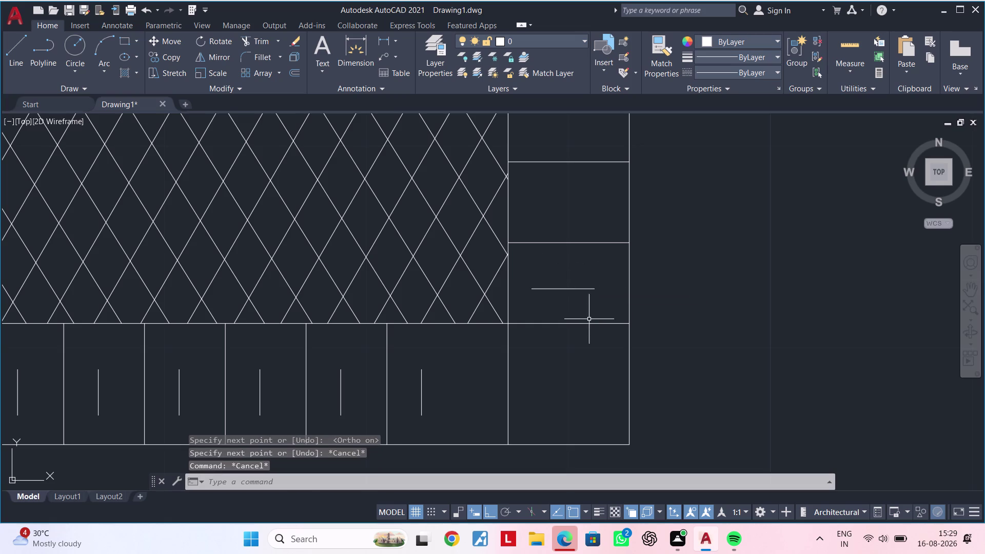
Select the short hanger line in the right strip.
click(583, 287)
scroll(down, 3)
click(575, 304)
scroll(down, 3)
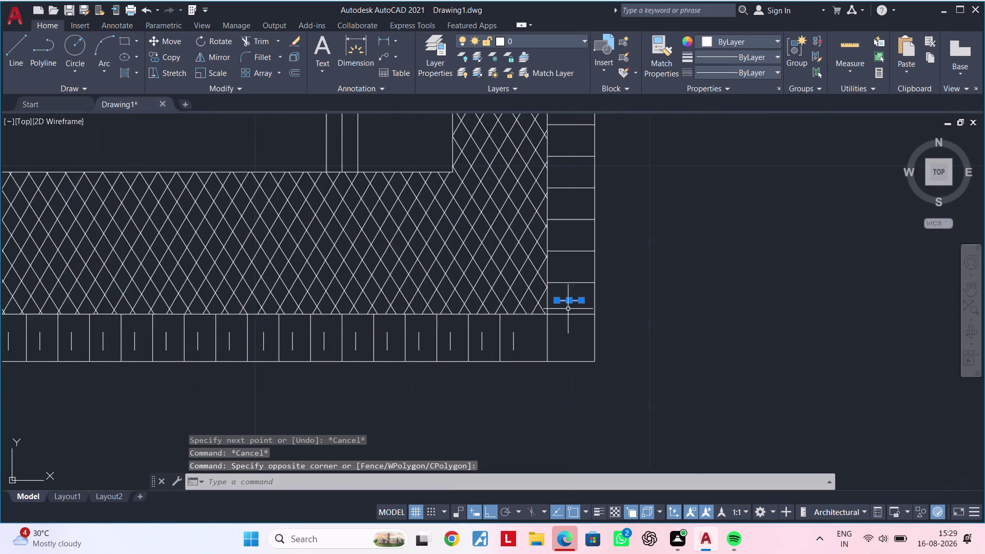
middle_drag(586, 306, 915, 290)
middle_drag(191, 292, 199, 287)
Select the short hanger line and copy it, using the compartment corner as base point.
scroll(up, 3)
drag(202, 261, 203, 275)
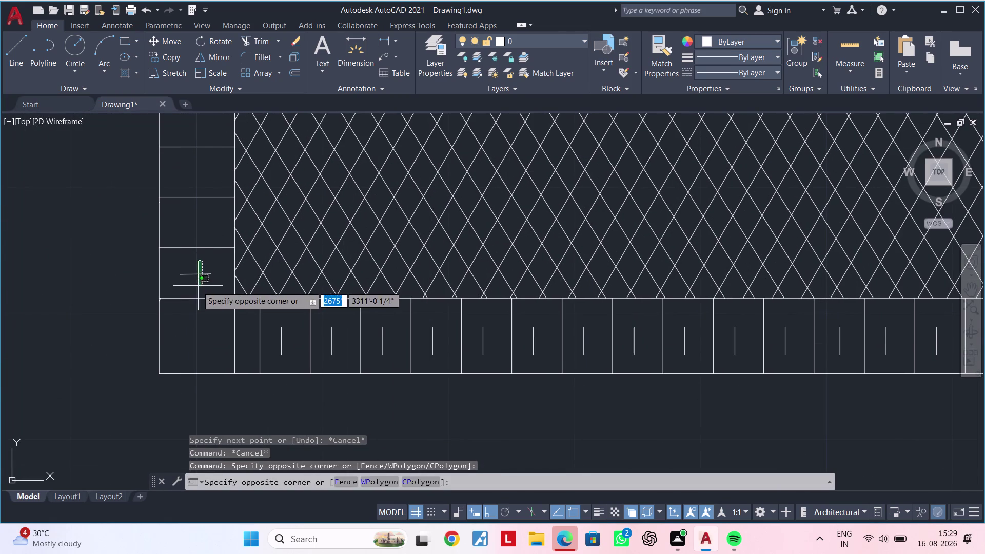
click(194, 289)
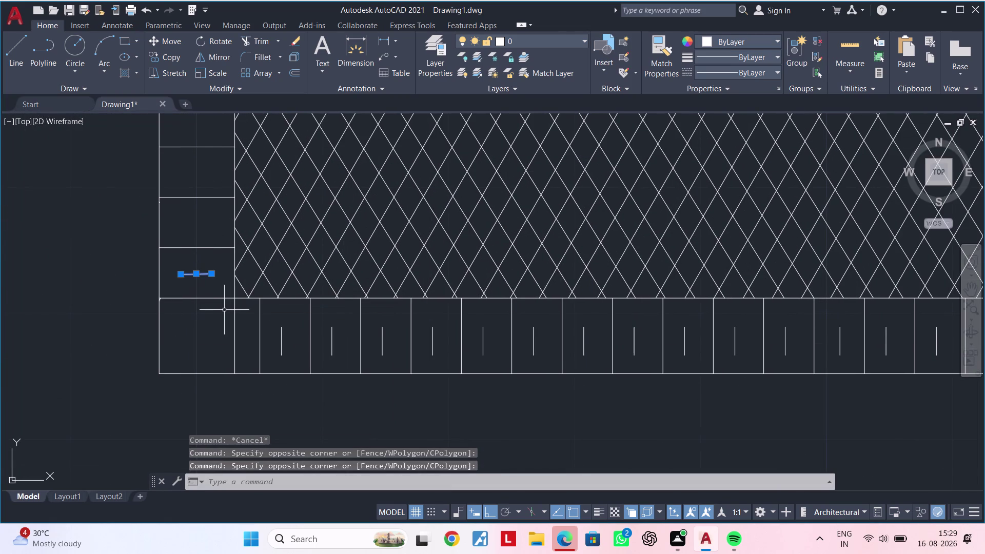
key(c)
text(o)
key(space)
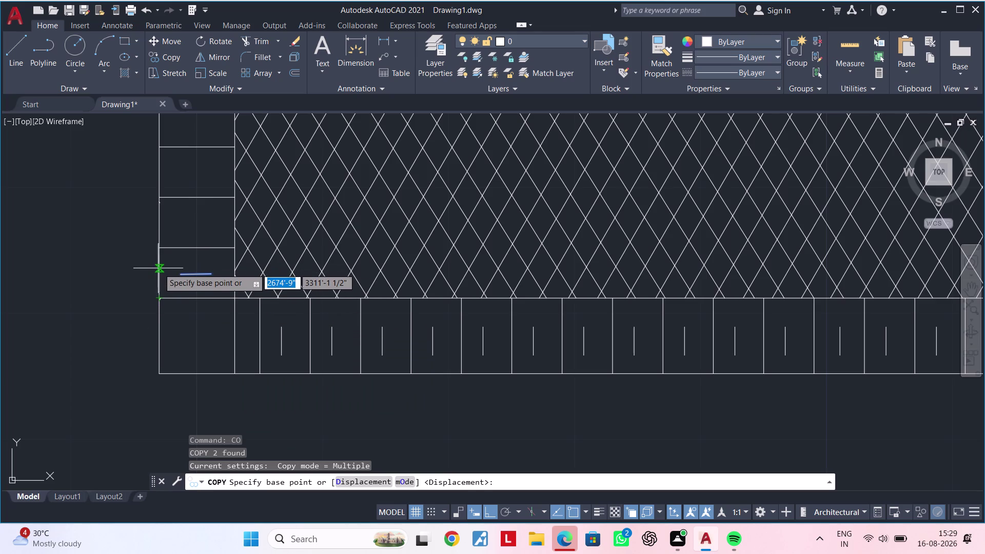
click(160, 296)
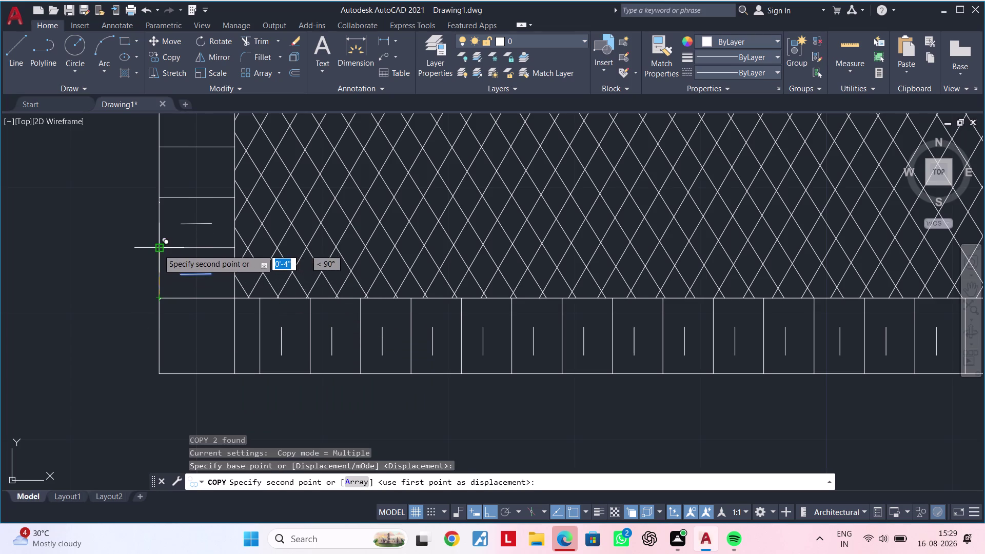
Place hanger line copies in the lower compartments of the side column.
click(158, 249)
click(161, 196)
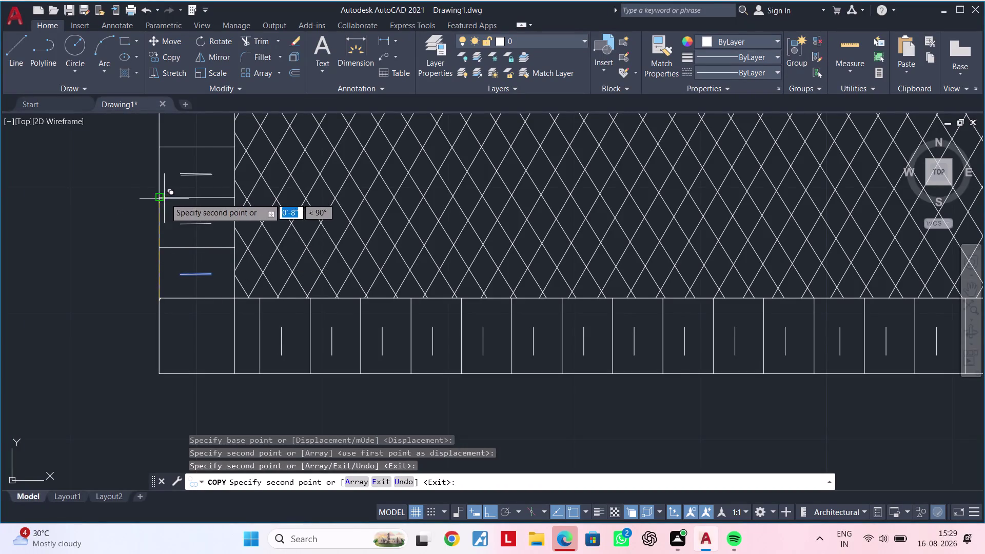
middle_drag(168, 205, 295, 375)
click(287, 317)
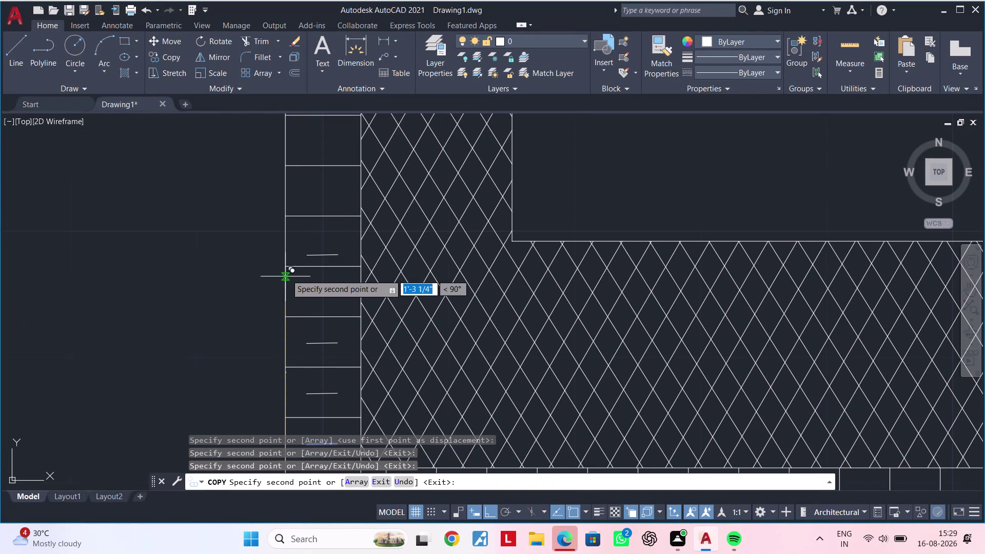
click(288, 270)
click(285, 216)
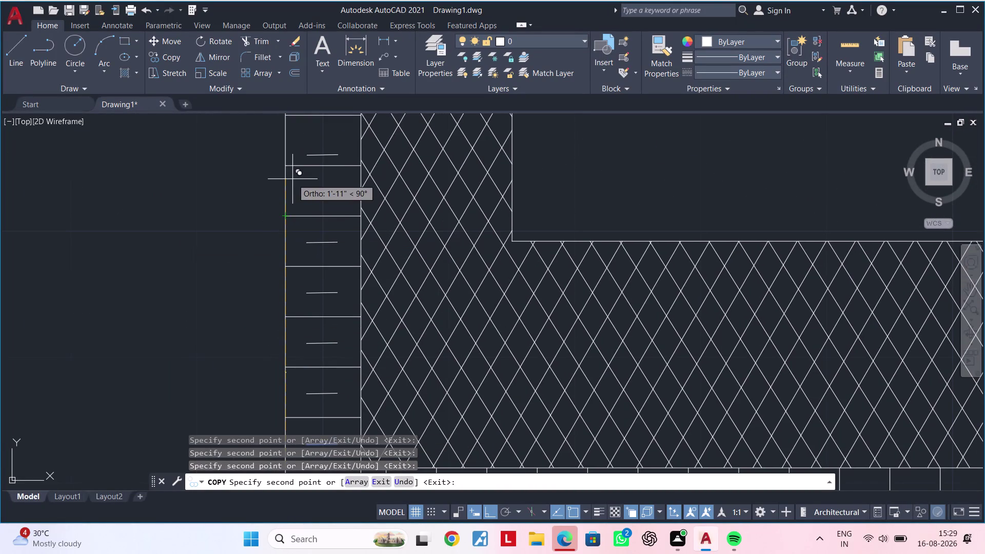
click(285, 165)
Place hanger line copies in the remaining upper compartments and end the copy.
middle_drag(300, 154, 319, 370)
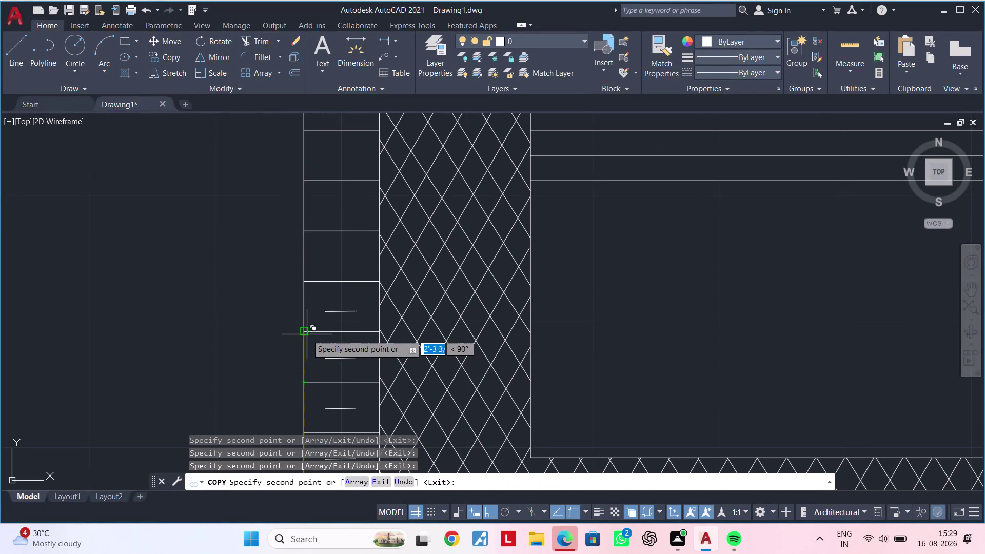
click(305, 332)
click(305, 284)
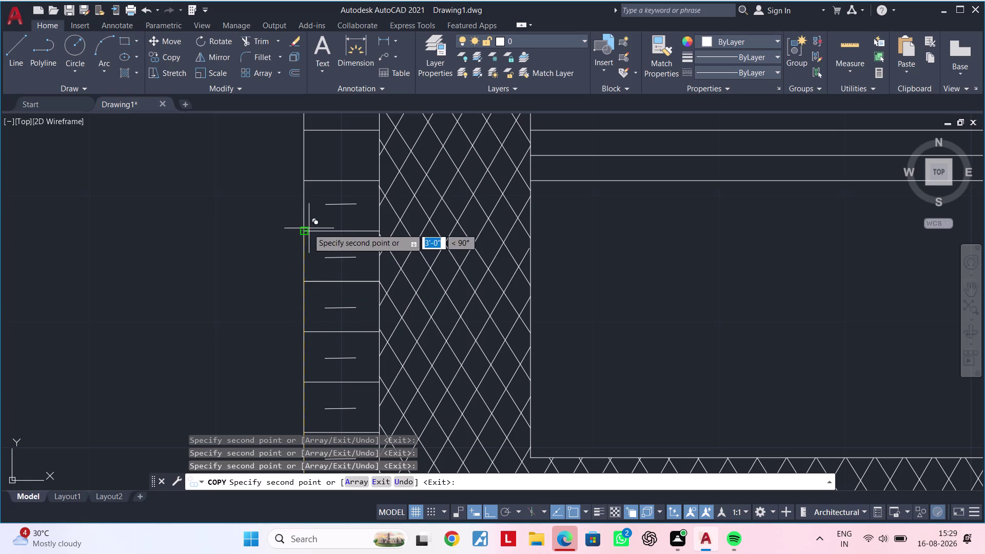
click(307, 232)
click(304, 183)
middle_drag(312, 179, 314, 376)
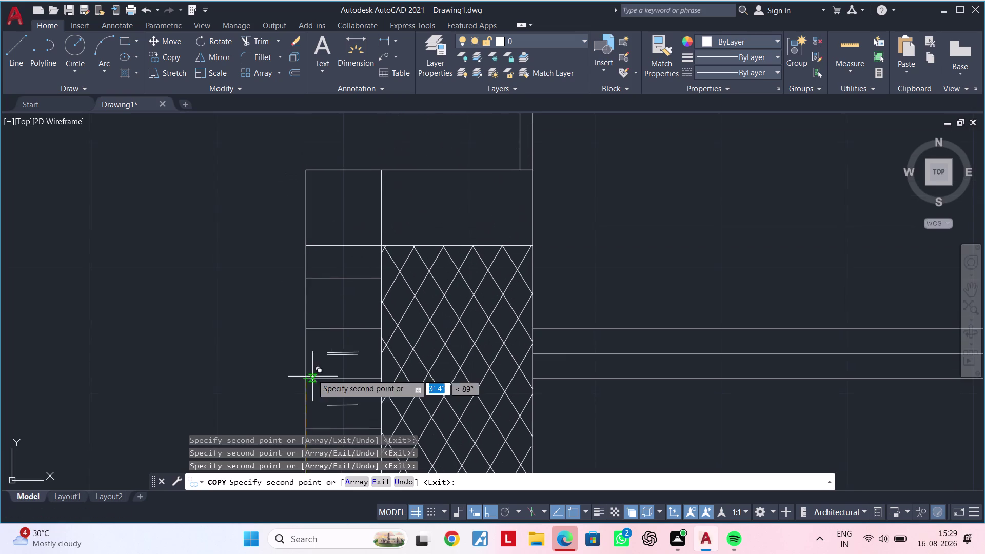
click(306, 329)
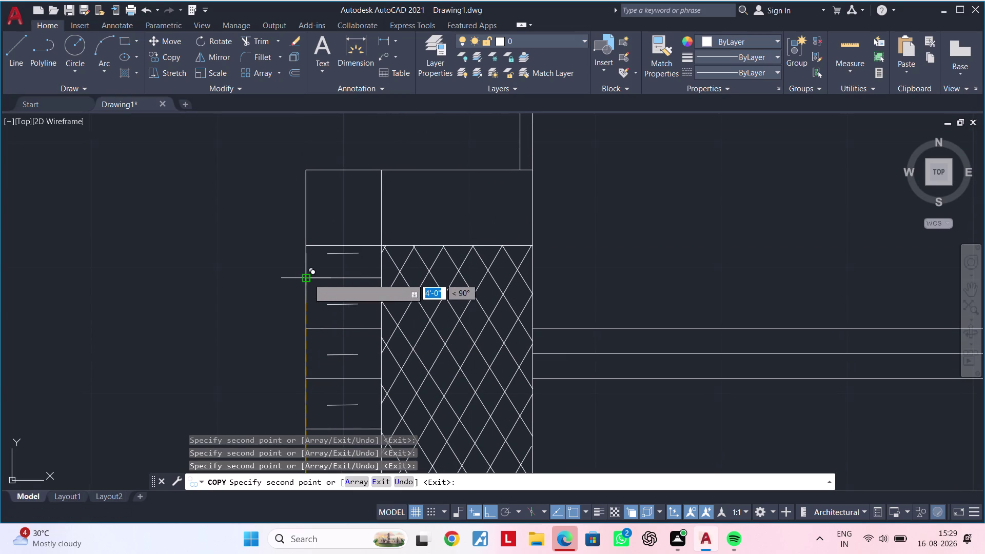
click(307, 280)
key(Escape)
key(Escape)
Pan and zoom across the plan toward the opposite wardrobe column.
scroll(up, 3)
scroll(down, 3)
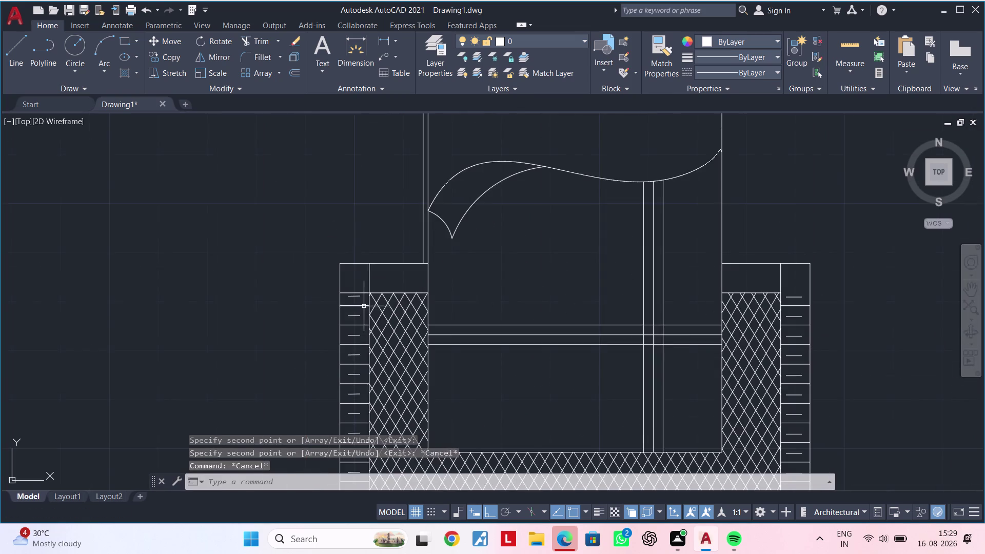
middle_drag(368, 299, 239, 230)
middle_drag(367, 290, 451, 399)
scroll(up, 3)
middle_drag(364, 362, 365, 361)
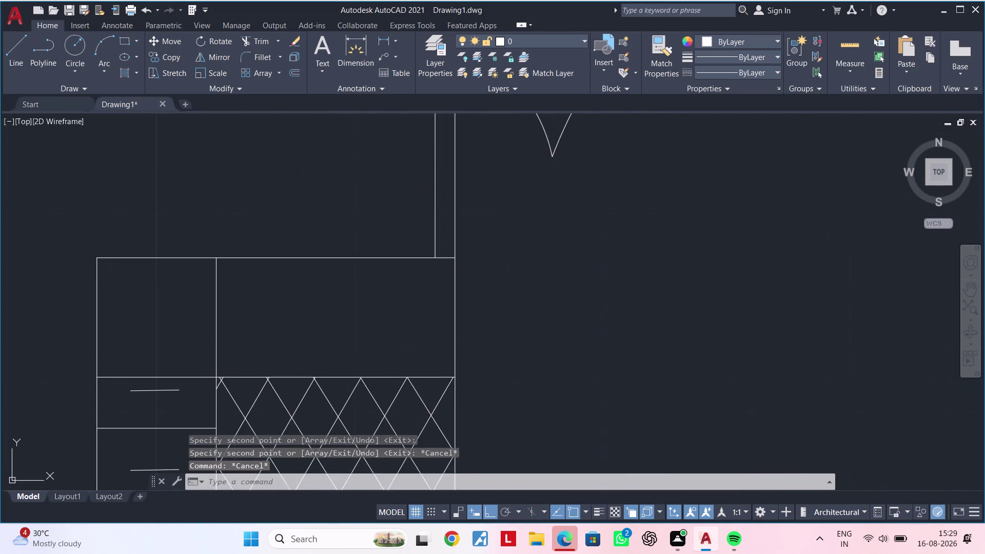
middle_drag(366, 361, 387, 322)
scroll(down, 3)
middle_drag(628, 352, 518, 274)
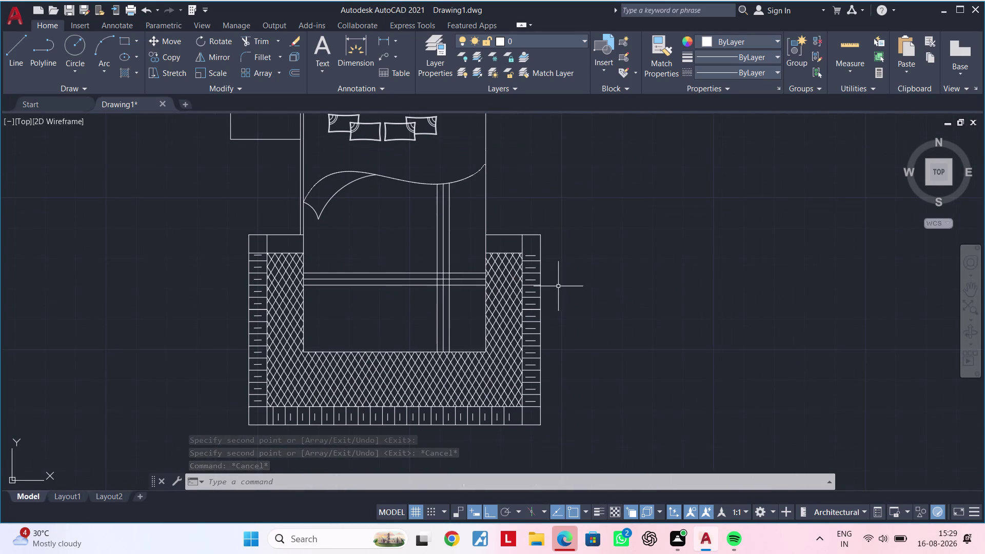
scroll(up, 3)
scroll(up, 3)
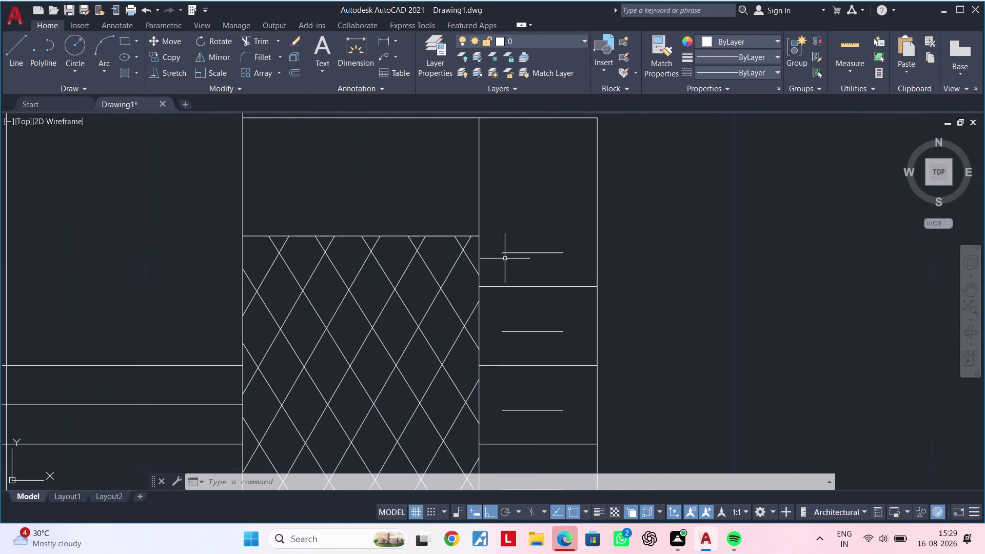
Draw a horizontal line across a compartment from its corner.
key(l)
key(space)
click(477, 237)
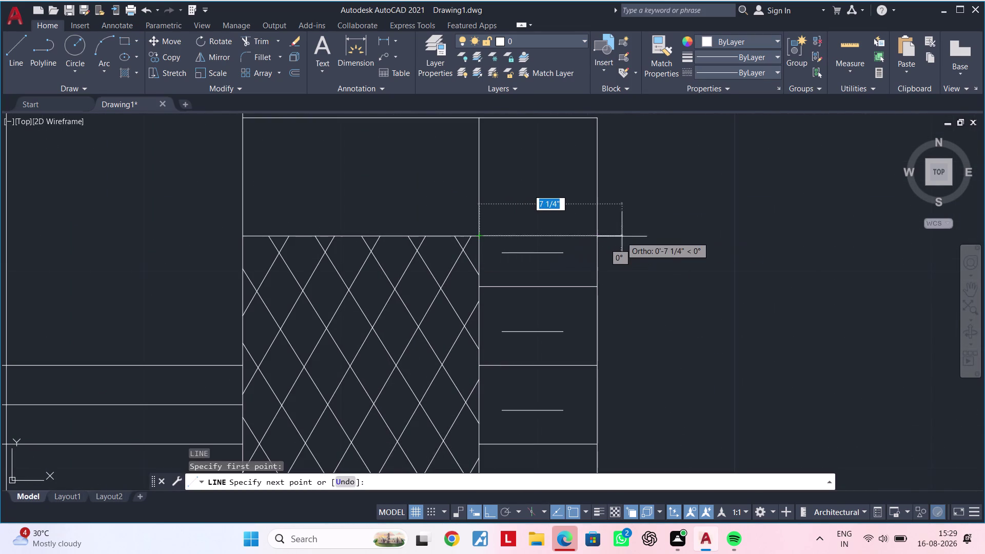
click(598, 237)
key(Escape)
Pan to the nightstand beside the bed and pick its left edge.
scroll(down, 3)
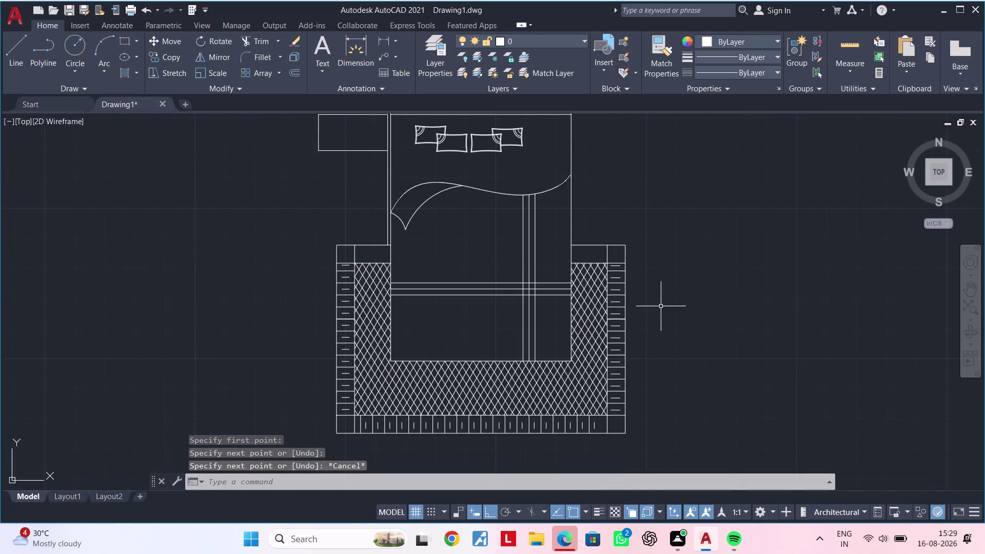
middle_drag(660, 306, 606, 284)
key(Escape)
scroll(down, 3)
middle_click(639, 301)
key(Escape)
key(Escape)
scroll(up, 3)
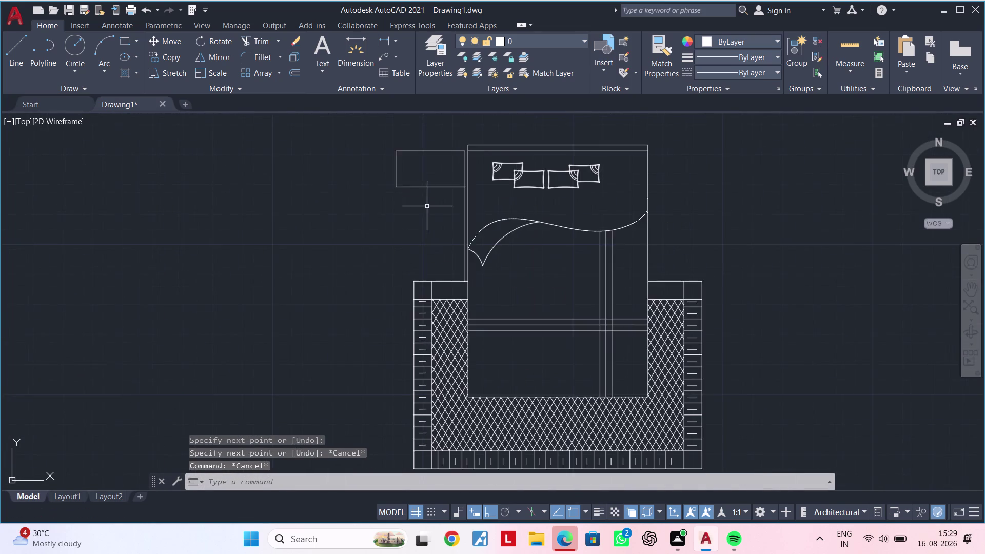
middle_drag(428, 205, 426, 243)
key(Escape)
key(Escape)
click(393, 206)
click(389, 206)
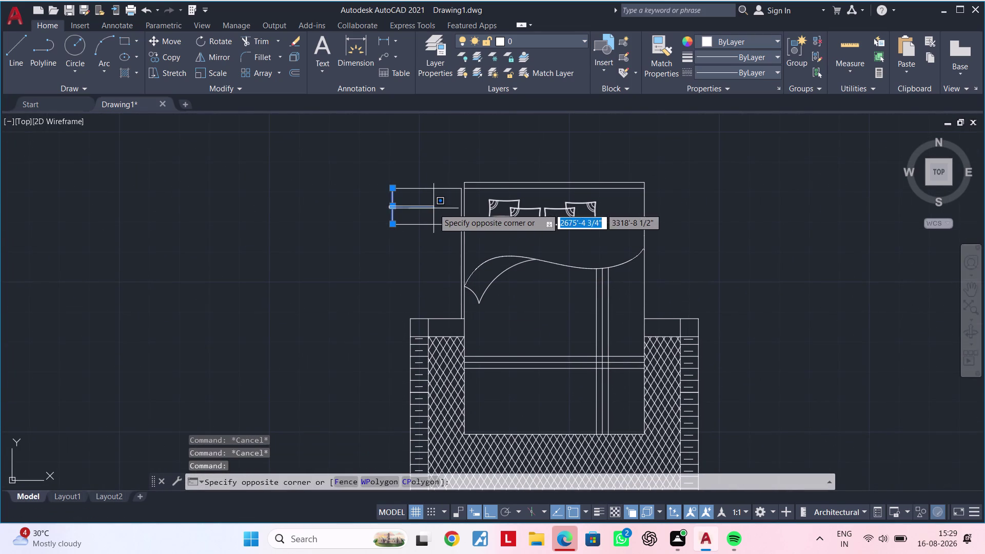
key(Escape)
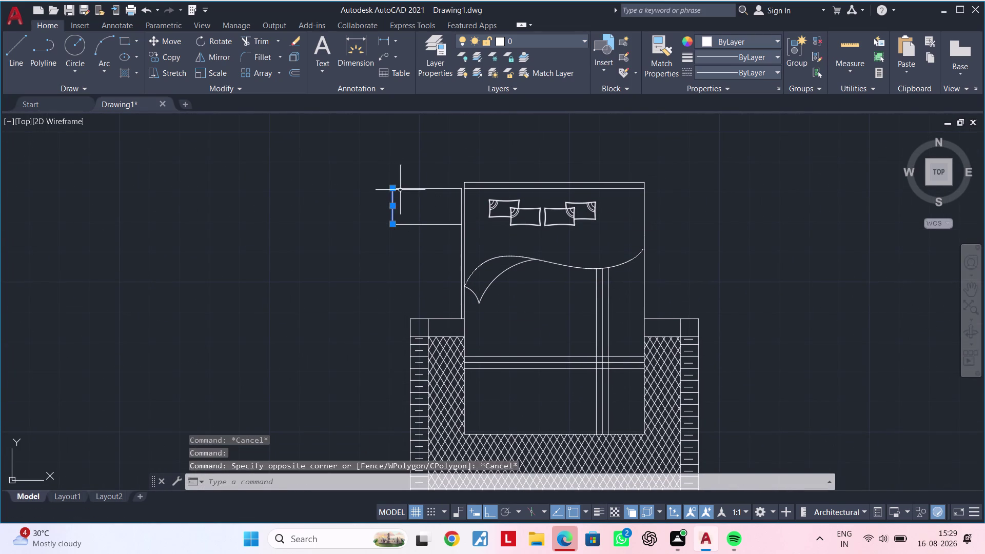
Zoom toward the nightstand and start trimming a segment there.
key(Escape)
middle_drag(432, 205, 431, 218)
scroll(up, 3)
middle_drag(439, 234, 446, 223)
key(Escape)
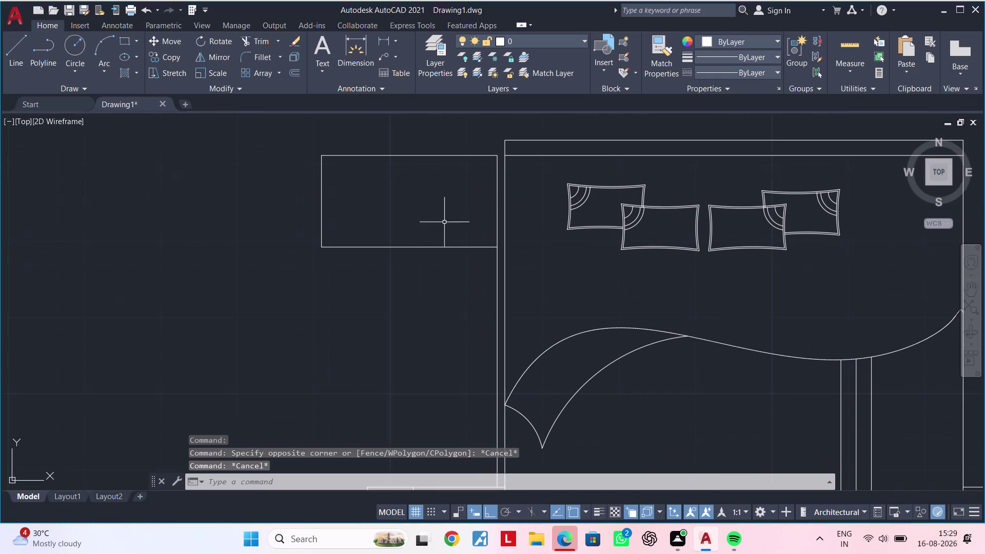
key(Escape)
text(tr)
key(space)
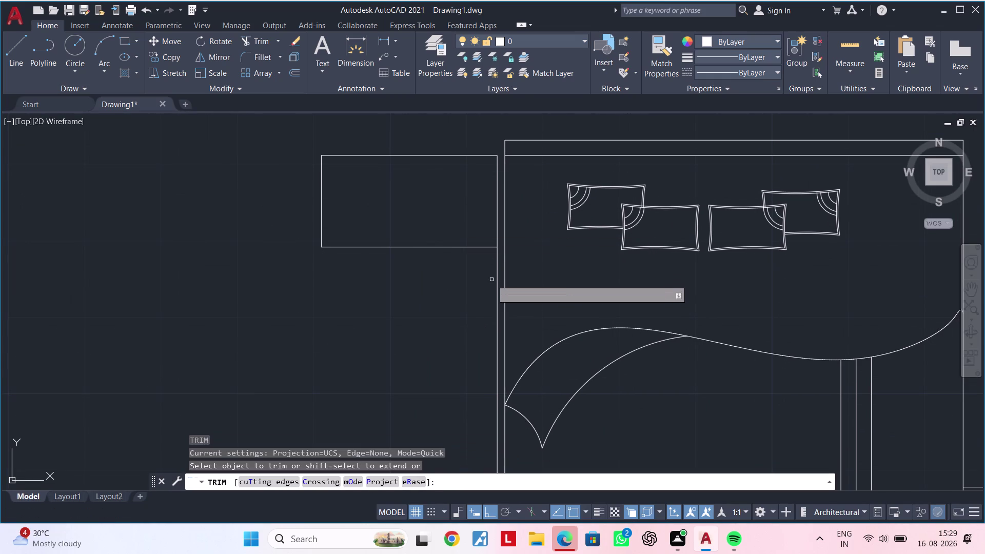
click(496, 280)
Pan out to frame the bed and nightstand, exiting the trim.
scroll(down, 3)
middle_drag(478, 286, 469, 230)
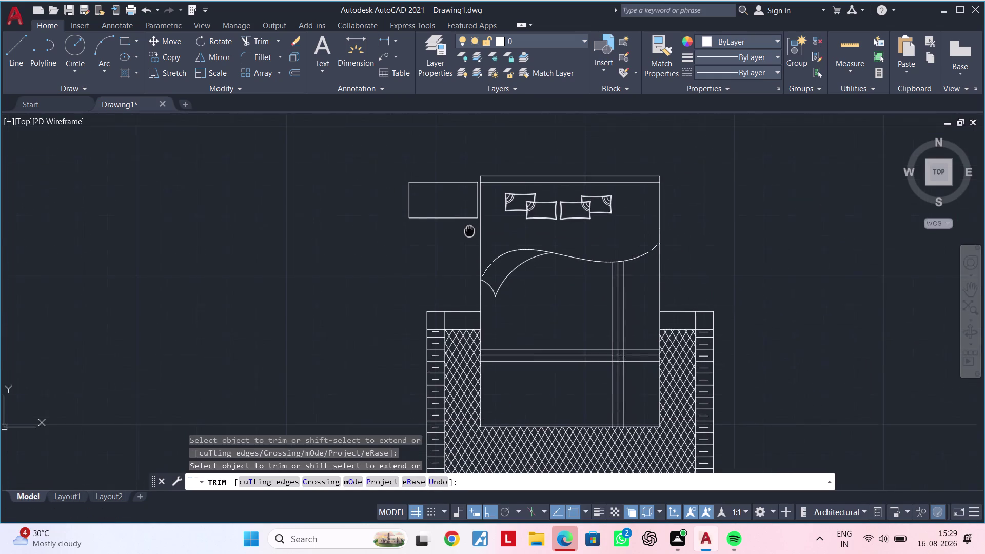
middle_drag(469, 230, 467, 243)
scroll(up, 3)
middle_drag(465, 263, 479, 341)
key(Escape)
middle_drag(459, 306, 474, 314)
key(Escape)
key(Escape)
key(Escape)
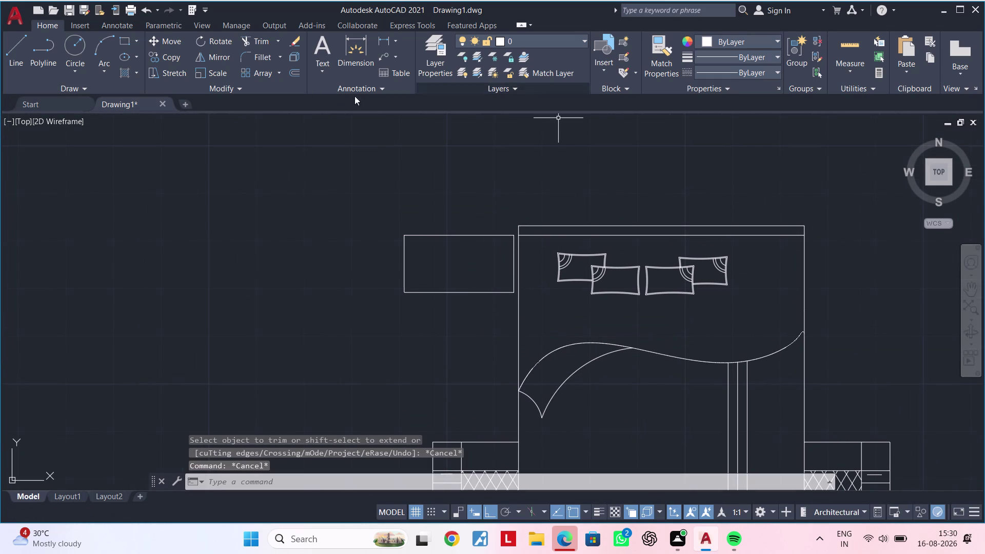
Measure across the nightstand corners with a linear dimension, then abandon it.
click(383, 41)
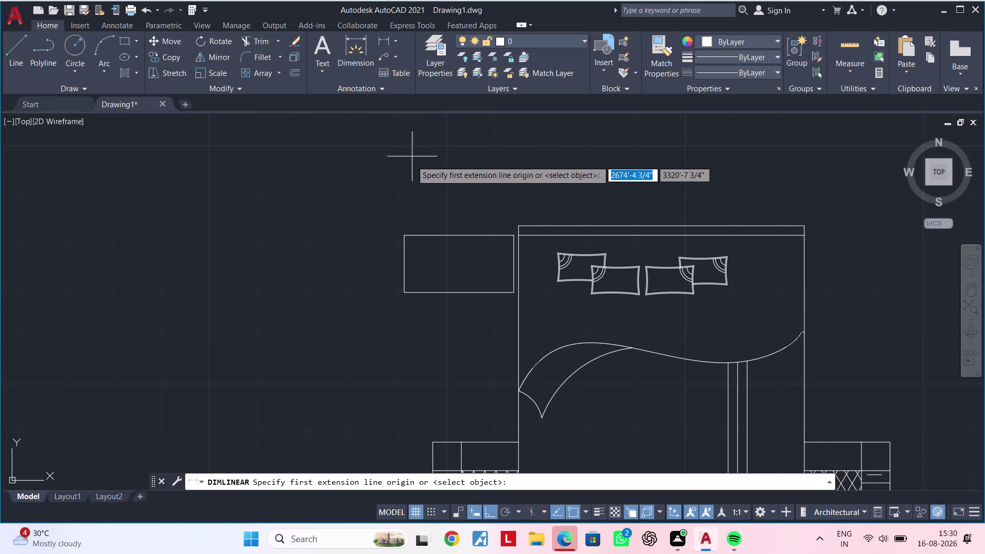
click(405, 235)
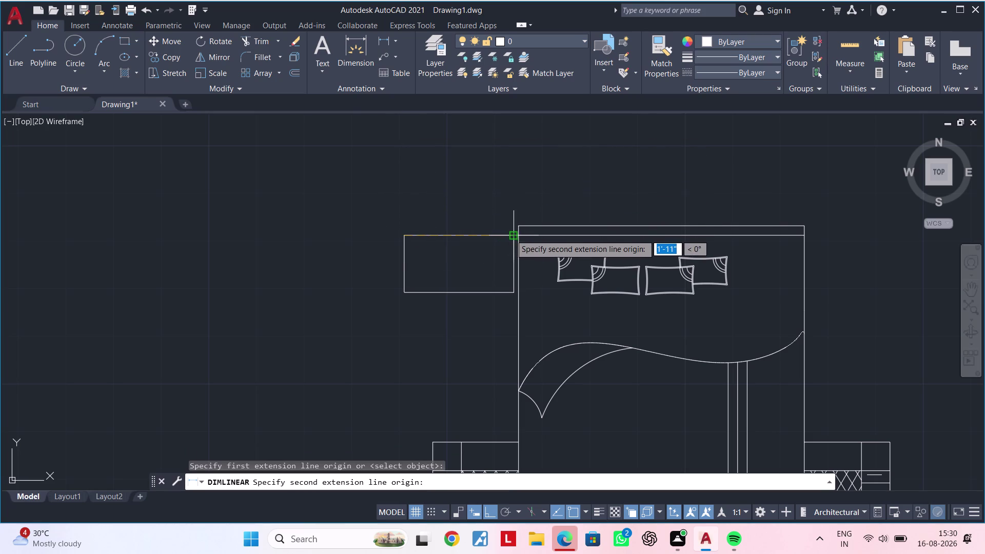
click(510, 234)
key(Escape)
key(Escape)
Zoom in and select the nightstand's left divider line.
scroll(up, 3)
middle_drag(475, 249, 469, 234)
key(Escape)
key(Escape)
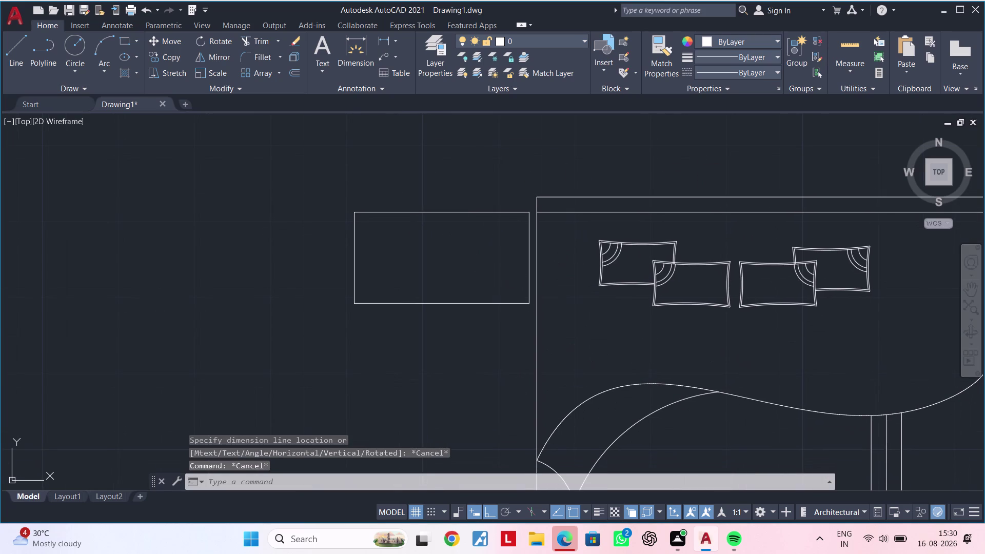
click(354, 256)
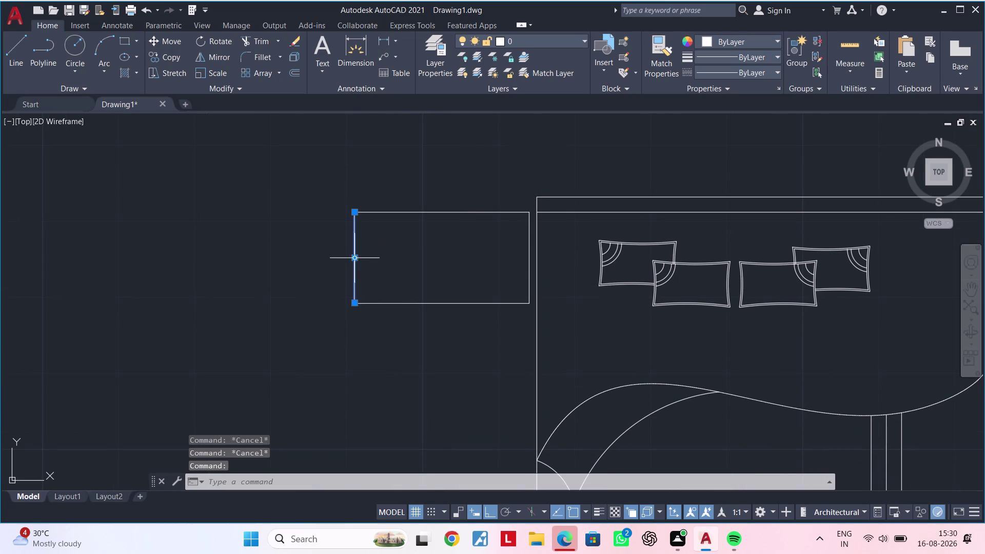
key(comma)
key(BackSpace)
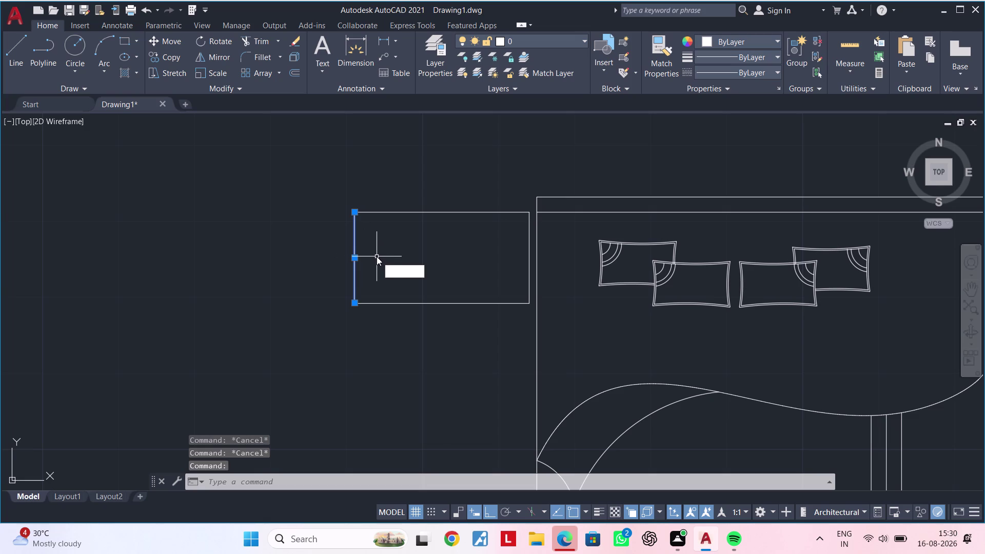
Move the divider line 5 inches to the right.
text(m)
key(space)
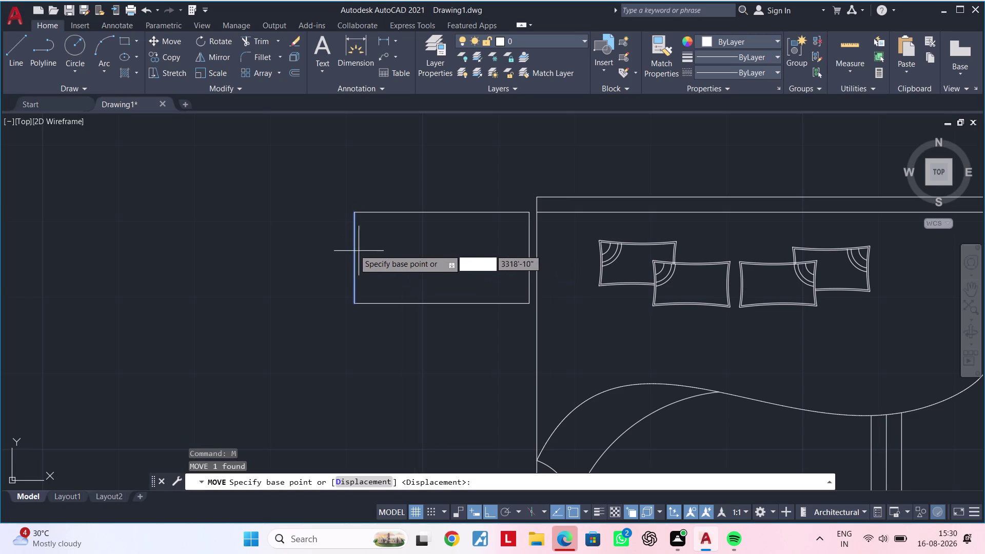
click(354, 258)
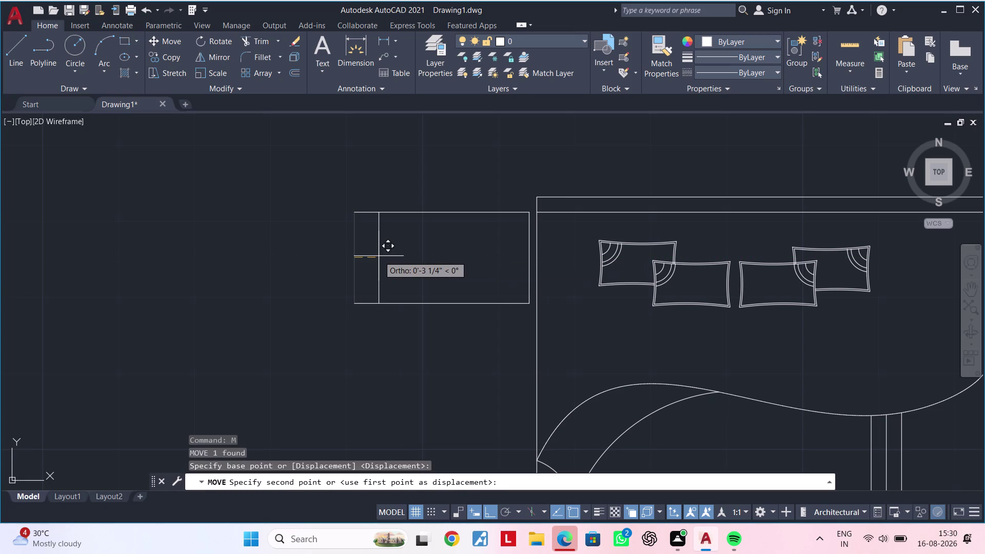
text(5")
key(Return)
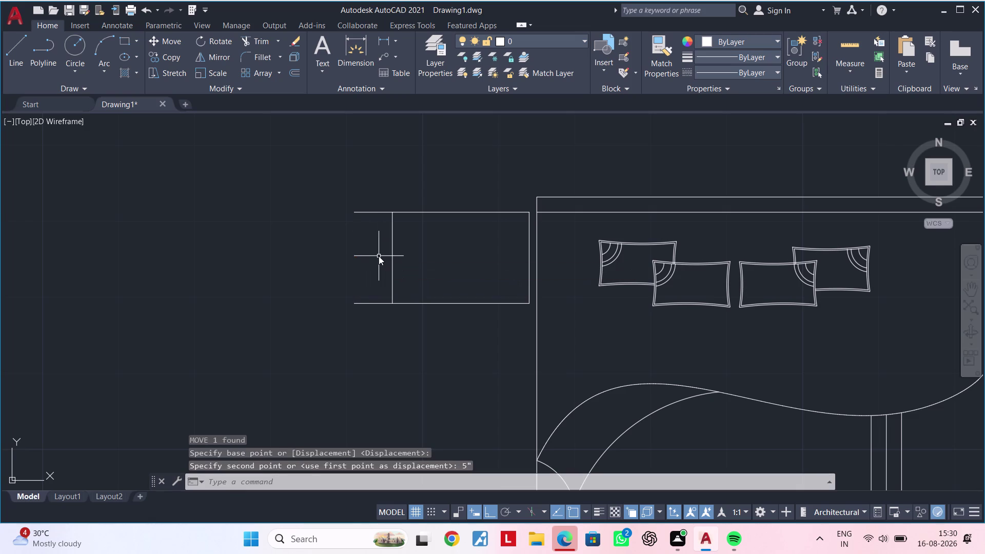
key(Escape)
key(Escape)
Trim away the strip left of the divider with a fence.
text(tr)
key(space)
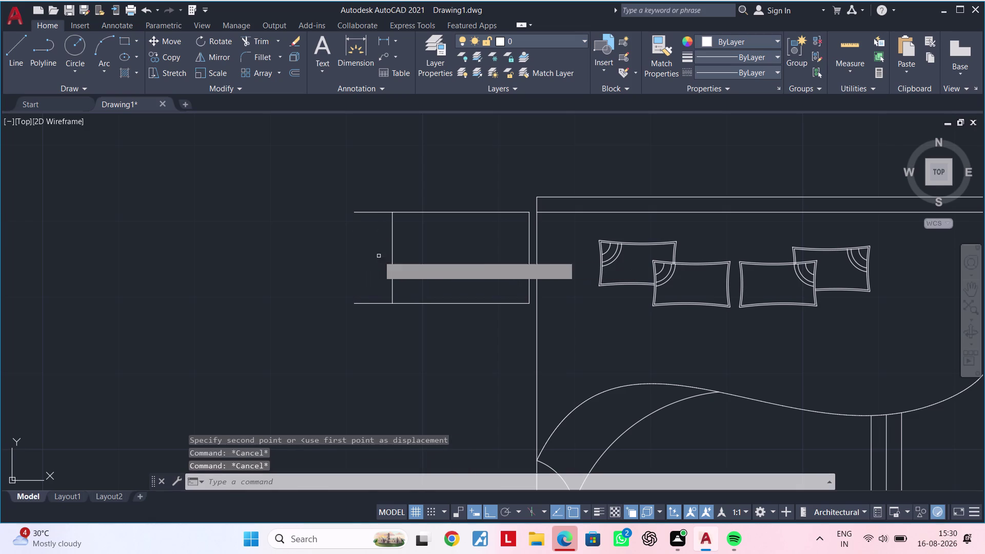
click(377, 208)
drag(375, 223, 367, 321)
click(369, 310)
drag(373, 305, 377, 293)
click(377, 293)
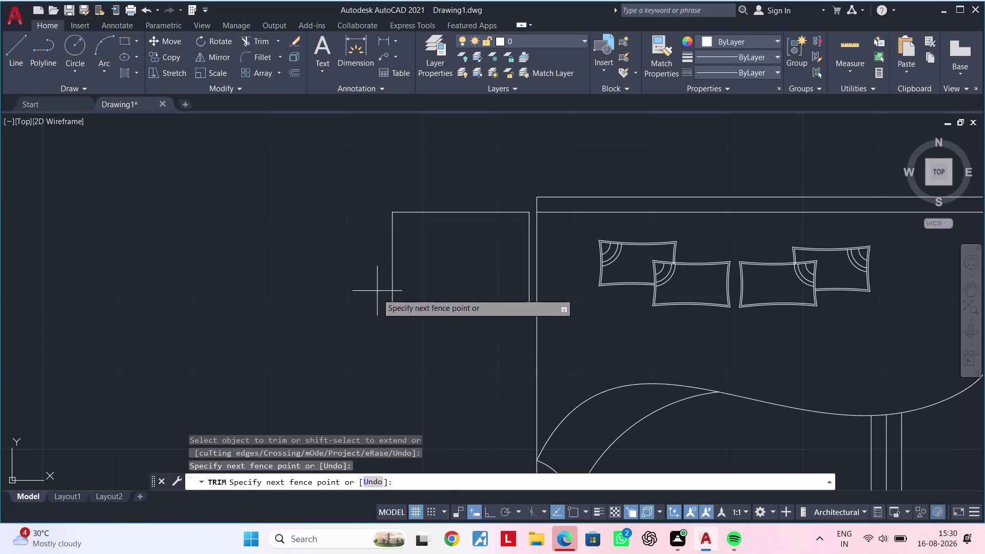
click(376, 271)
key(Escape)
Zoom out to view the whole bedroom plan.
scroll(down, 3)
middle_drag(384, 274, 351, 321)
scroll(down, 3)
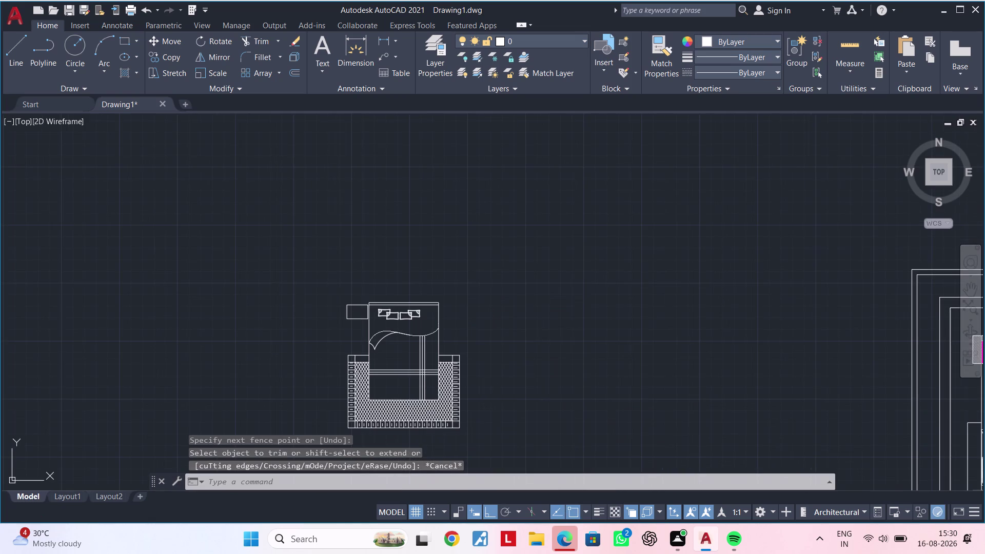
middle_drag(343, 311, 341, 276)
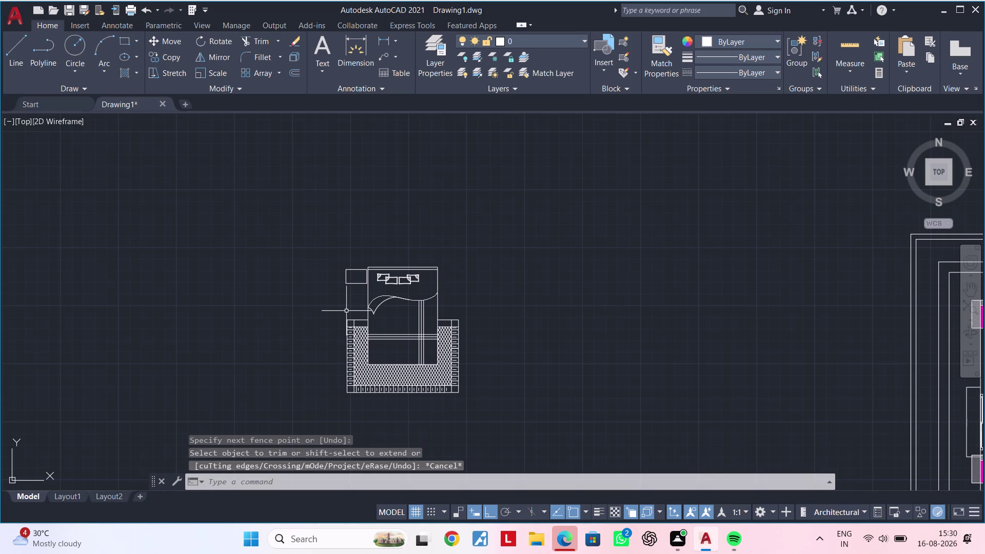
key(Escape)
scroll(up, 3)
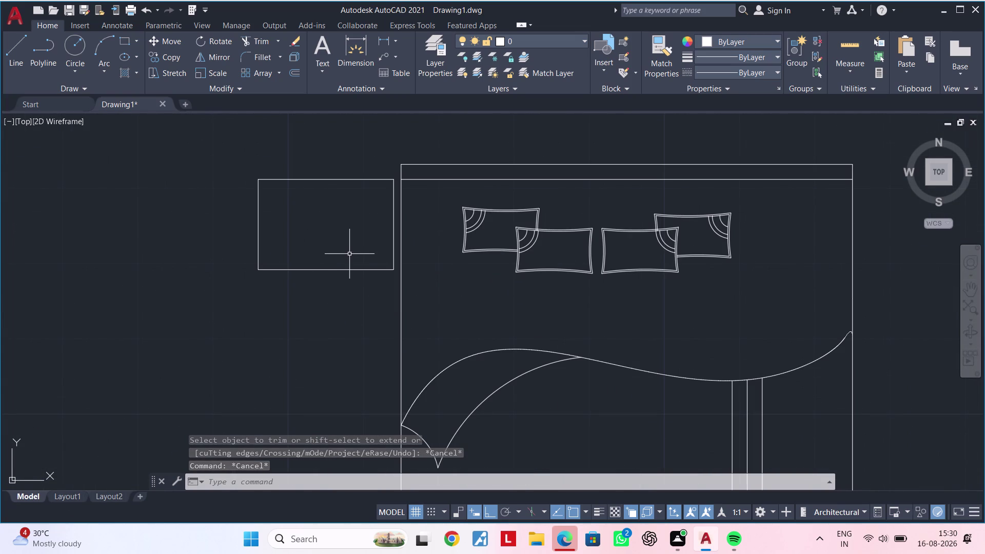
key(Escape)
key(Escape)
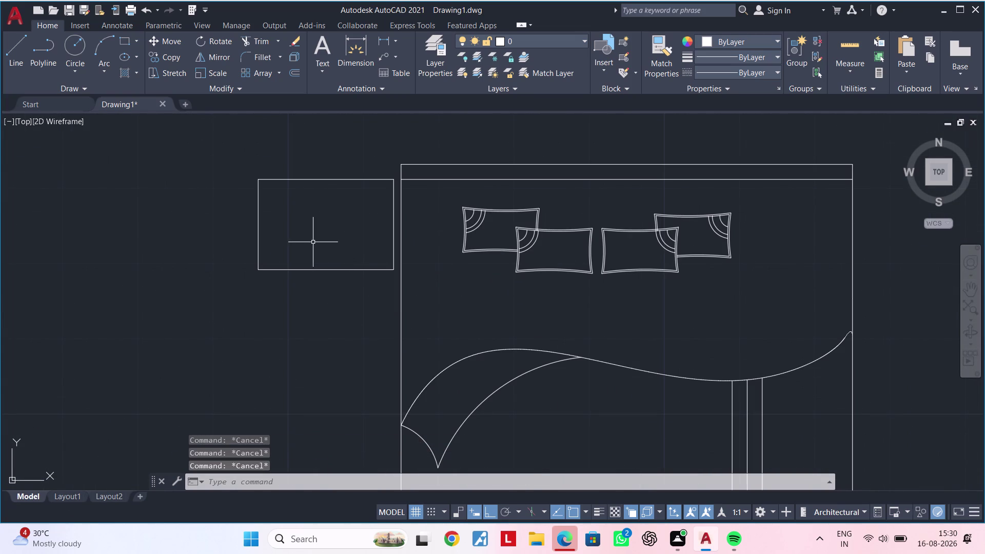
Bring the box beside the bed into view and place a circle centre inside it.
scroll(up, 3)
middle_drag(314, 239, 309, 306)
key(Escape)
scroll(down, 3)
text(c)
key(space)
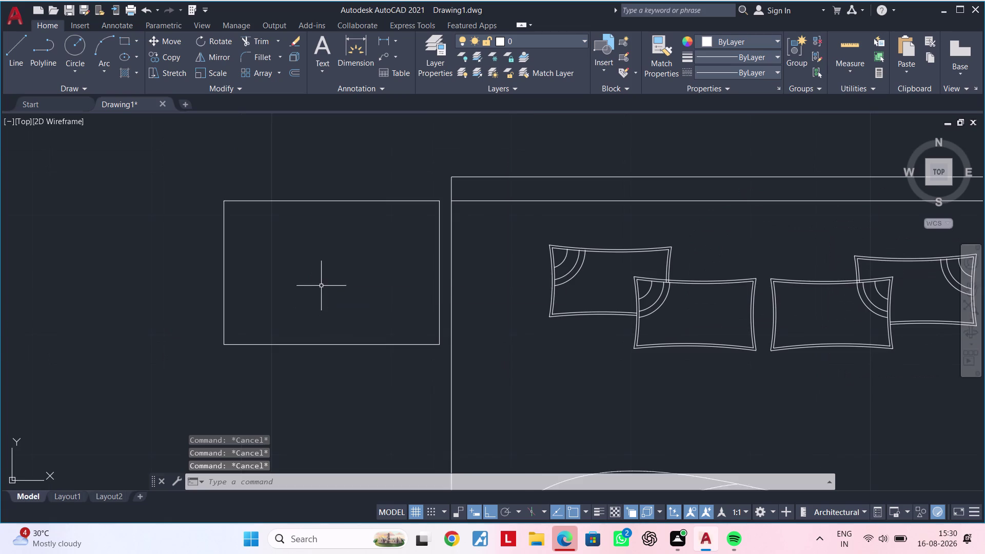
click(321, 265)
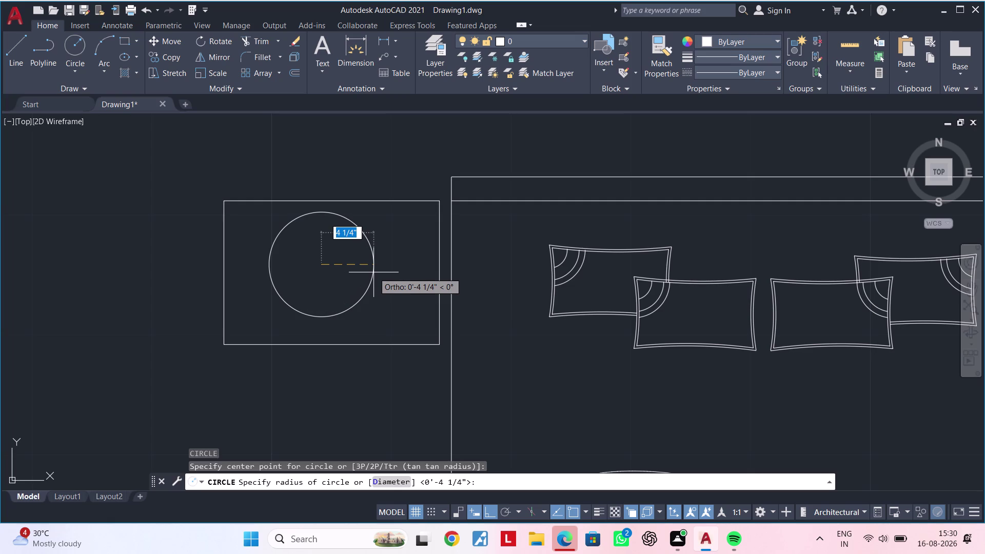
Finish the 4 1/4" radius circle and grip-move it down 1 inch.
click(374, 273)
key(Escape)
click(374, 272)
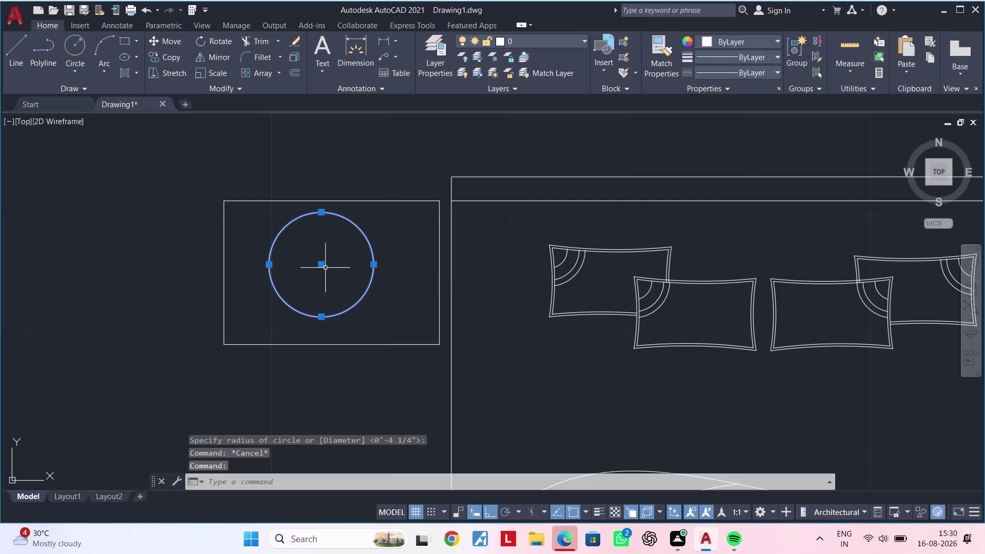
click(323, 264)
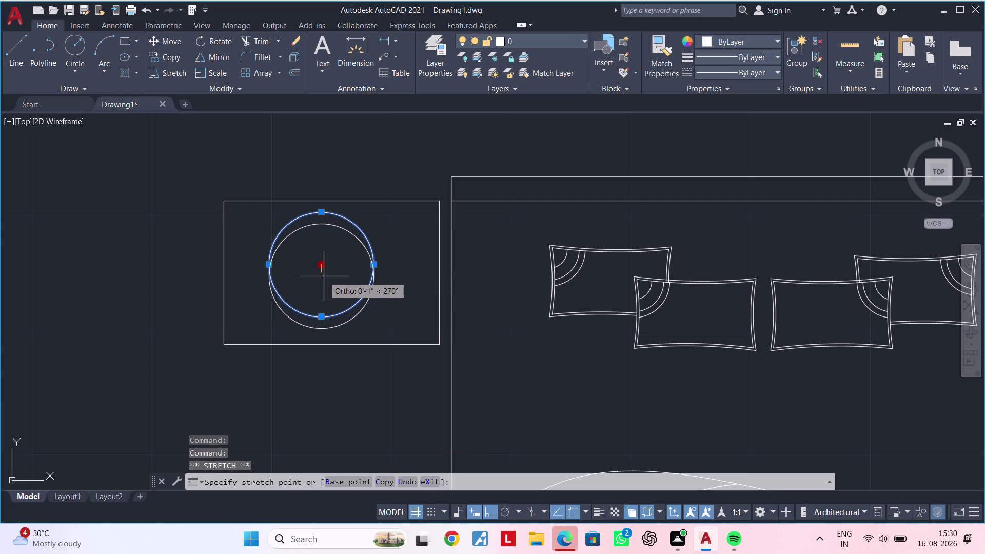
click(323, 276)
key(Escape)
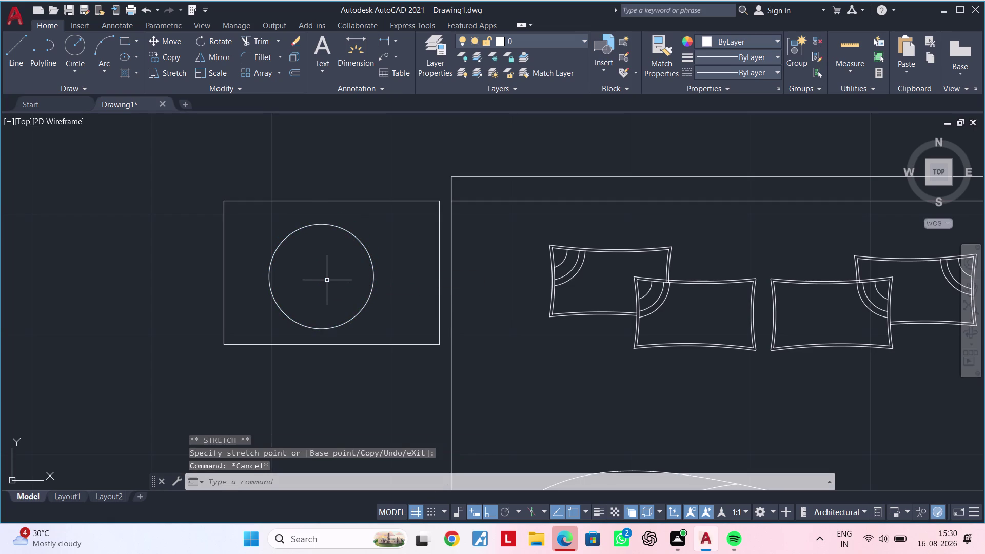
Draw a smaller circle concentric with the outer circle.
text(c)
key(space)
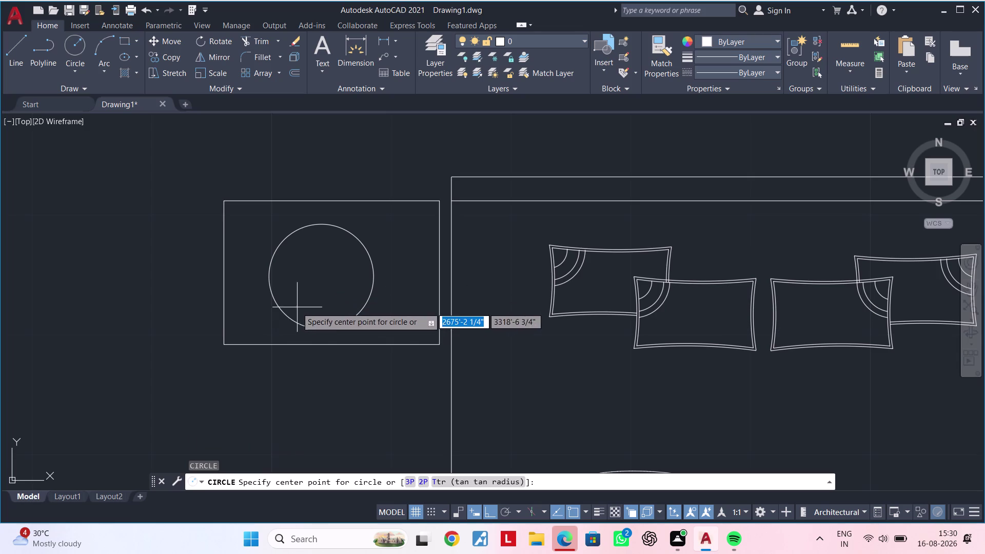
click(320, 278)
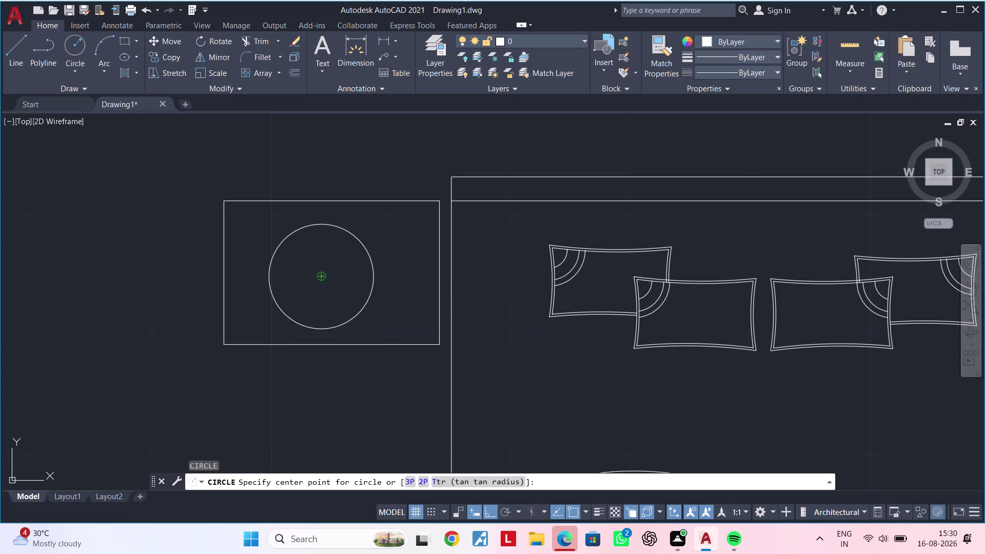
click(348, 275)
key(Escape)
key(Escape)
key(Escape)
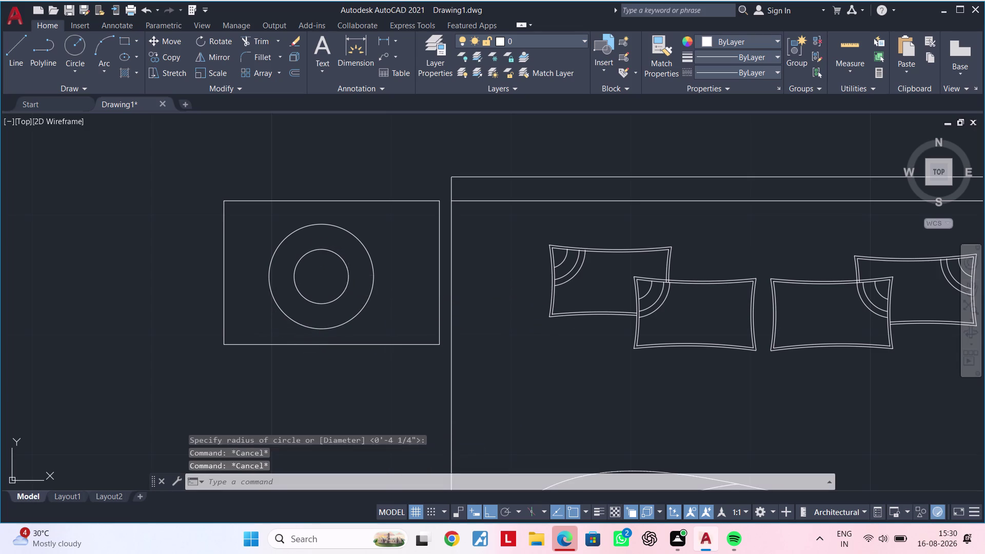
text(l)
key(space)
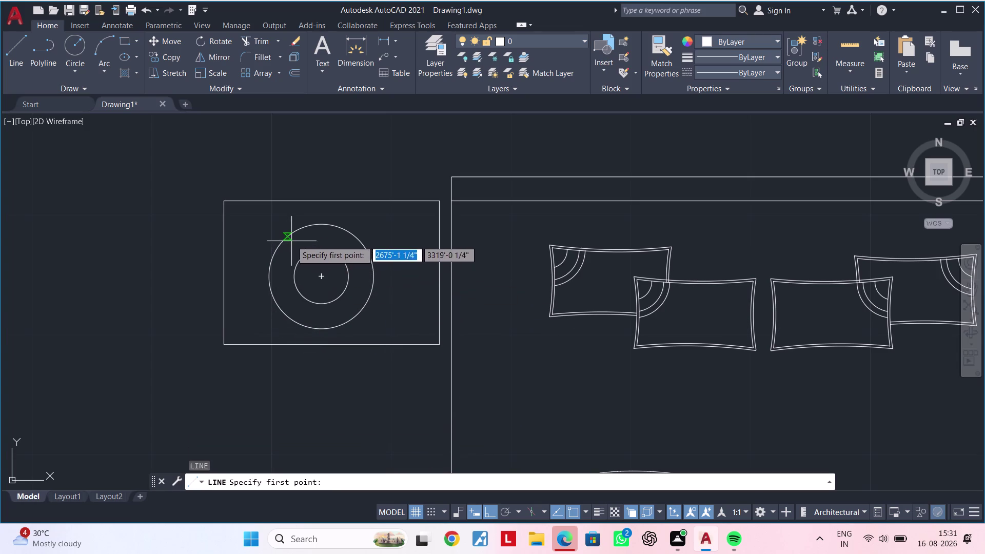
click(302, 257)
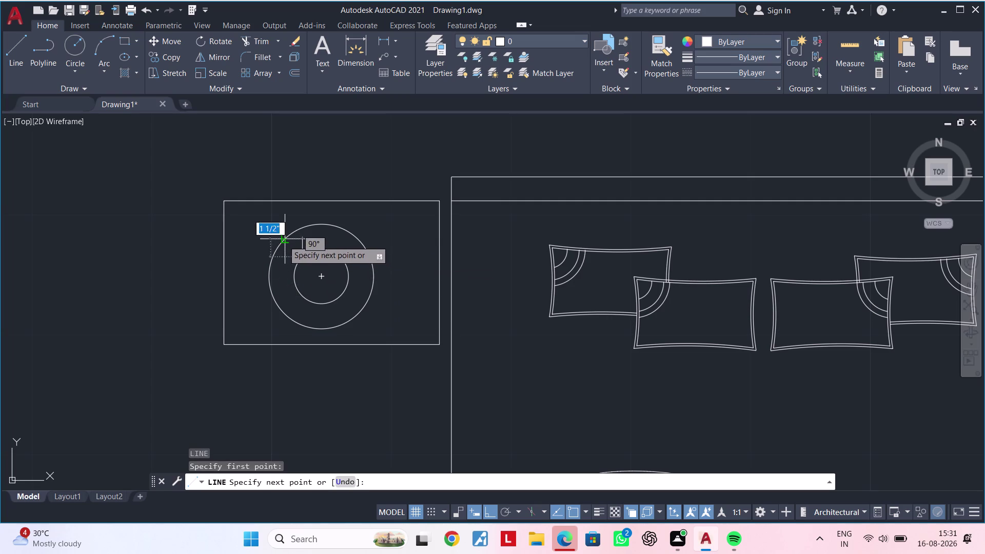
click(283, 241)
key(Escape)
key(Escape)
key(Escape)
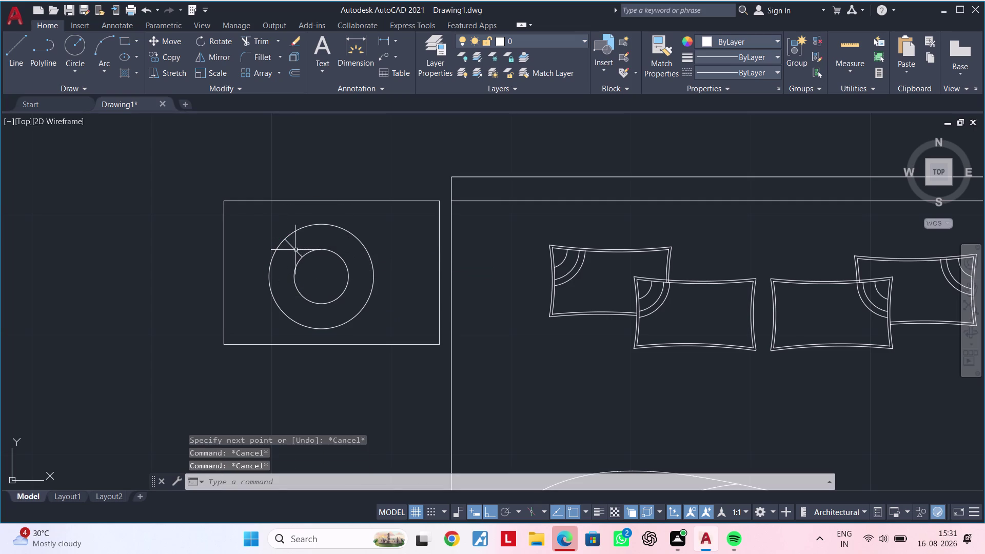
click(296, 250)
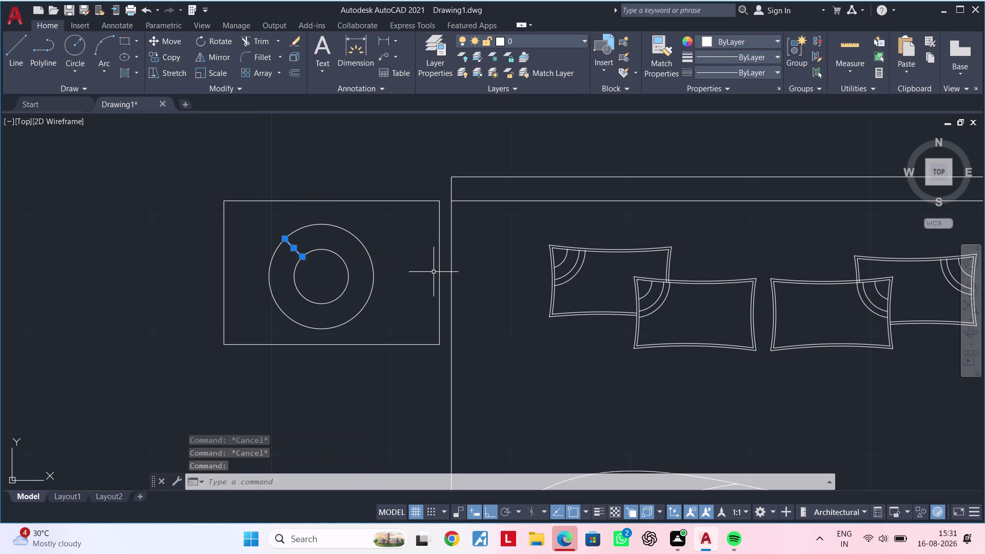
text(ar)
key(space)
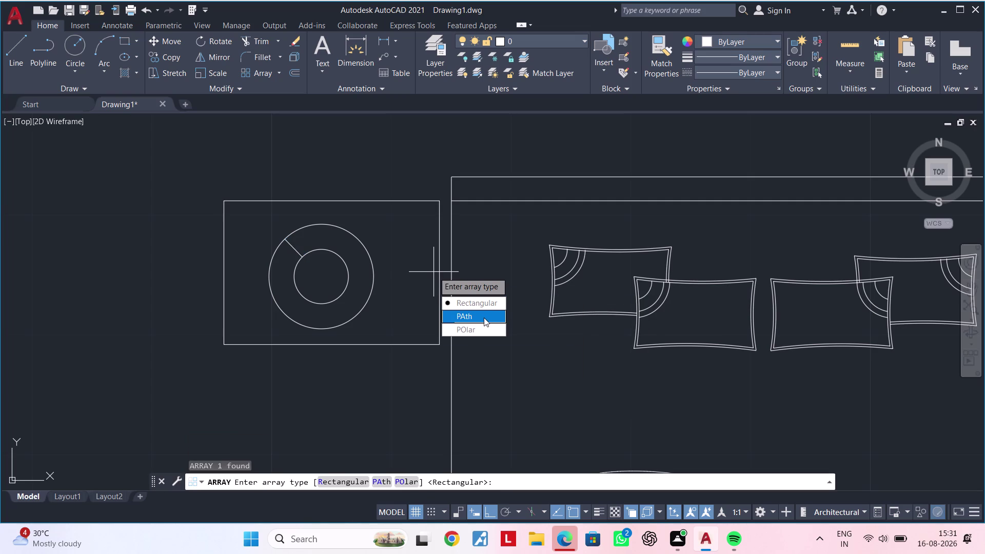
drag(484, 318, 433, 271)
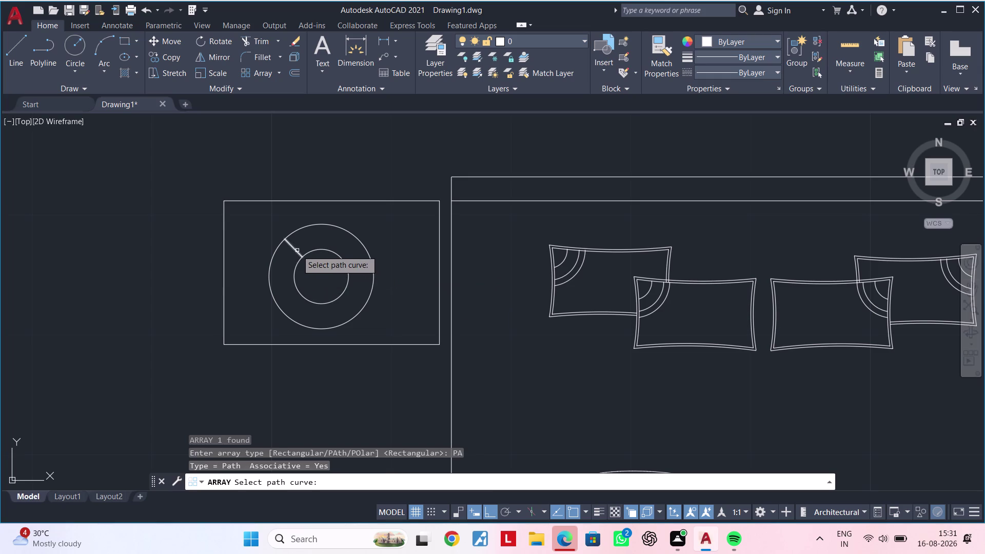
click(297, 250)
key(space)
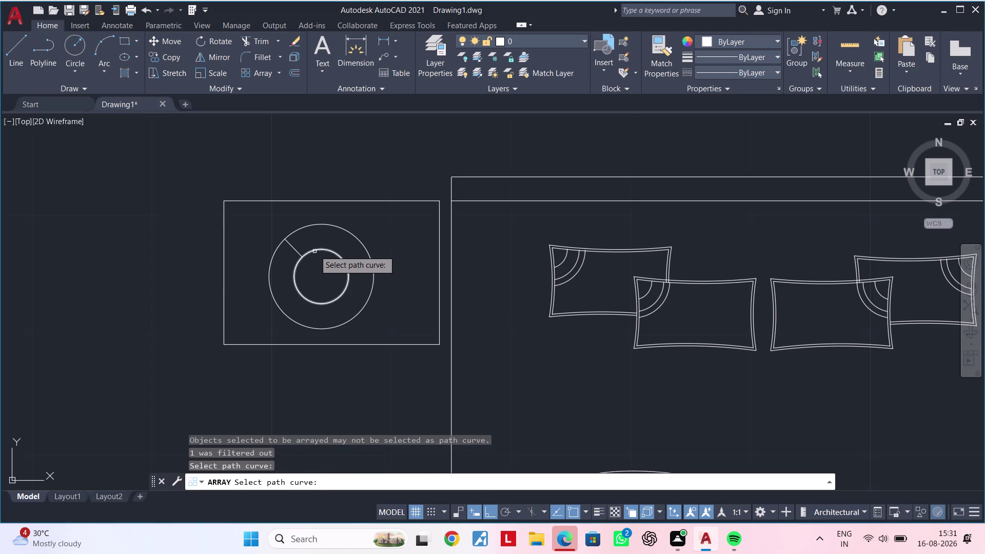
click(314, 250)
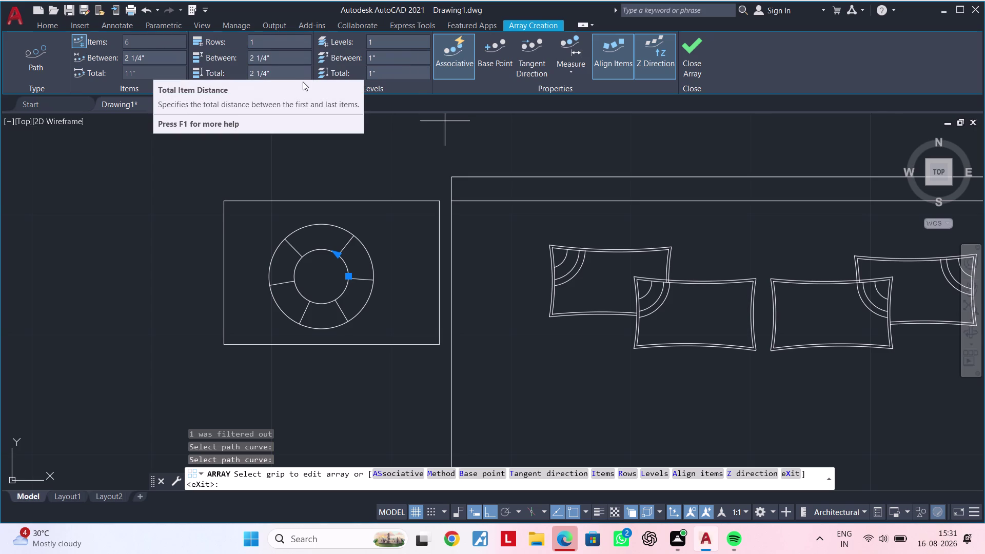
click(139, 39)
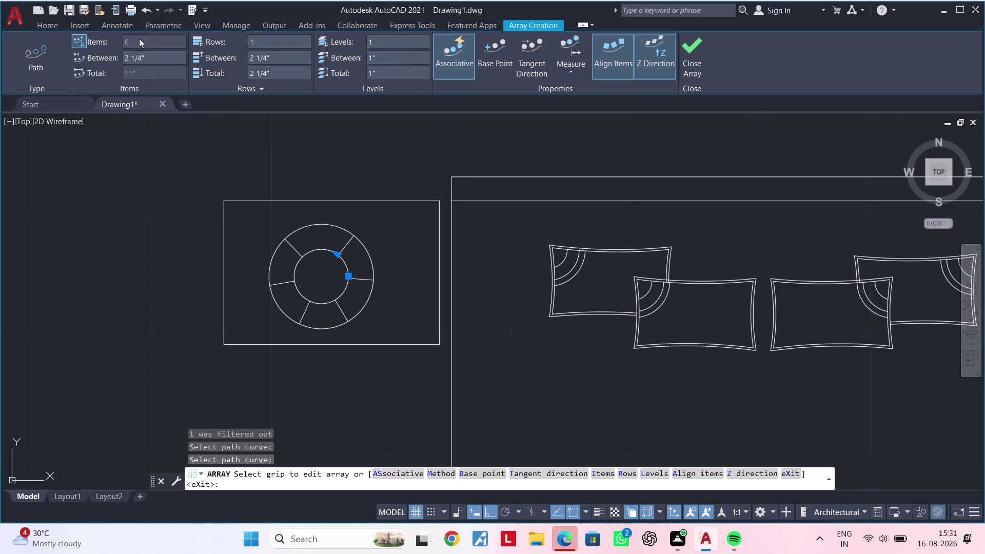
click(138, 40)
drag(294, 41, 251, 41)
key(BackSpace)
key(2)
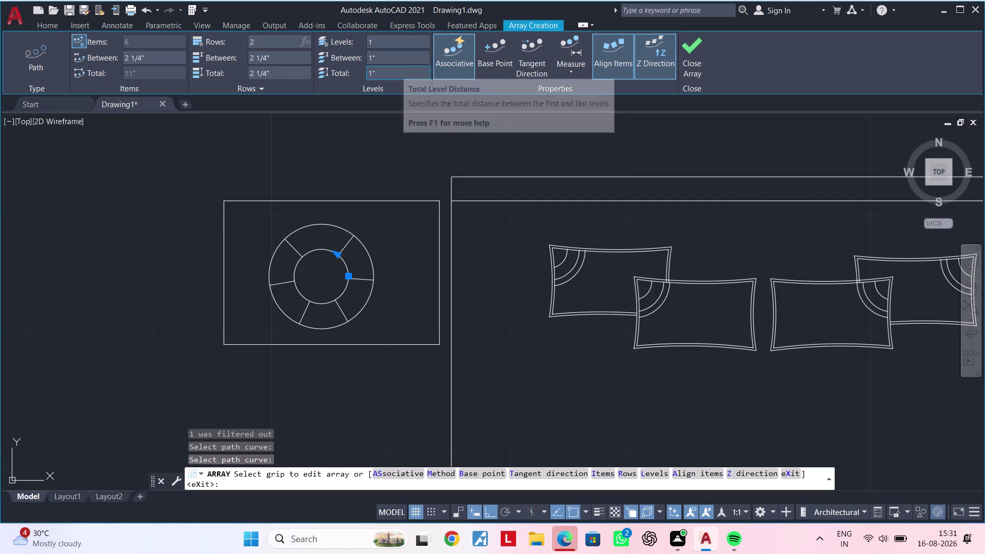
drag(403, 70, 366, 68)
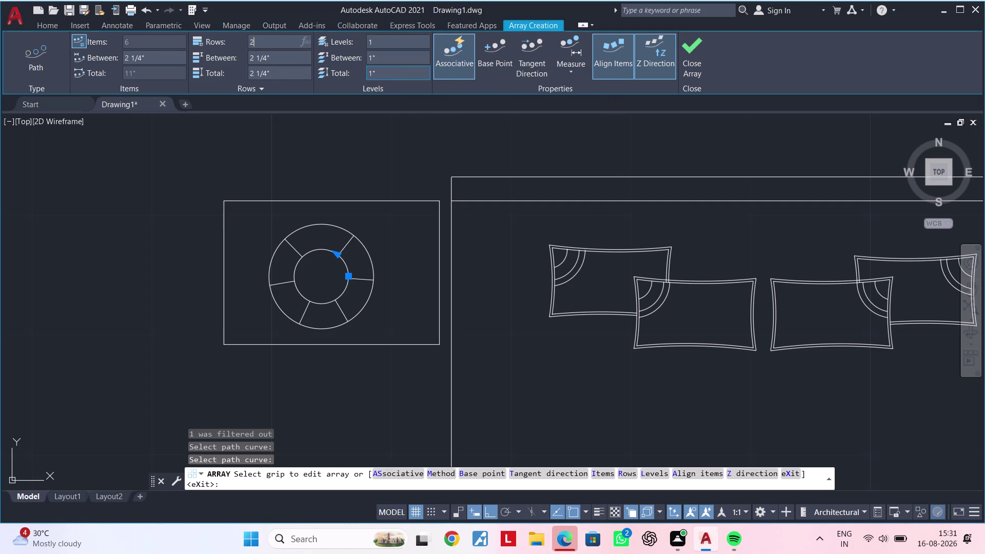
drag(366, 68, 362, 67)
click(378, 73)
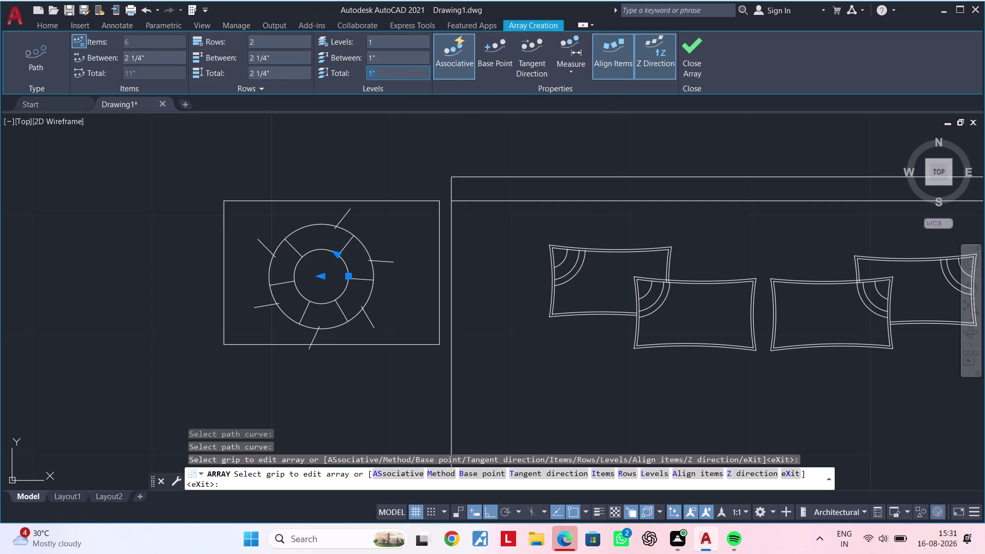
key(ctrl+z)
key(ctrl+z)
key(Escape)
key(Escape)
key(Escape)
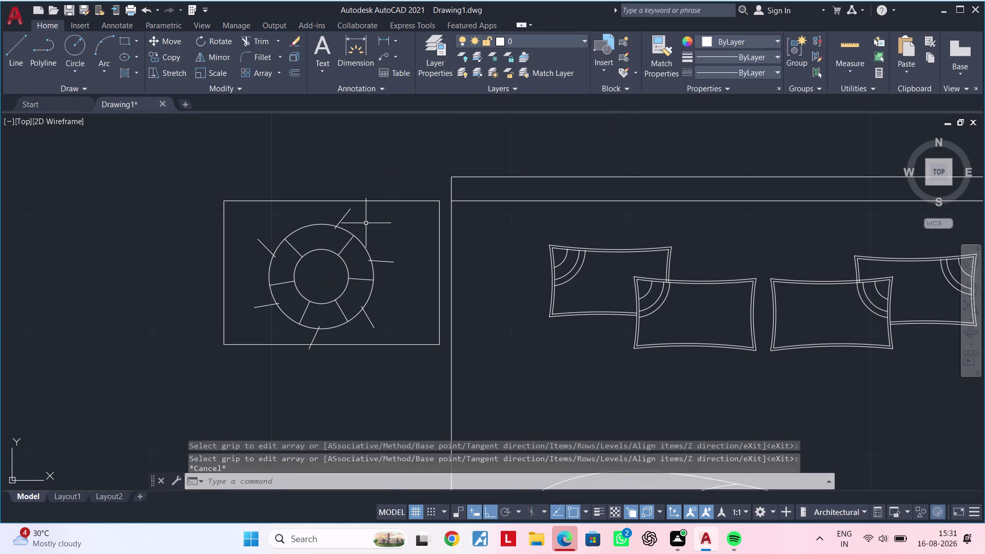
key(Escape)
key(Escape)
click(342, 217)
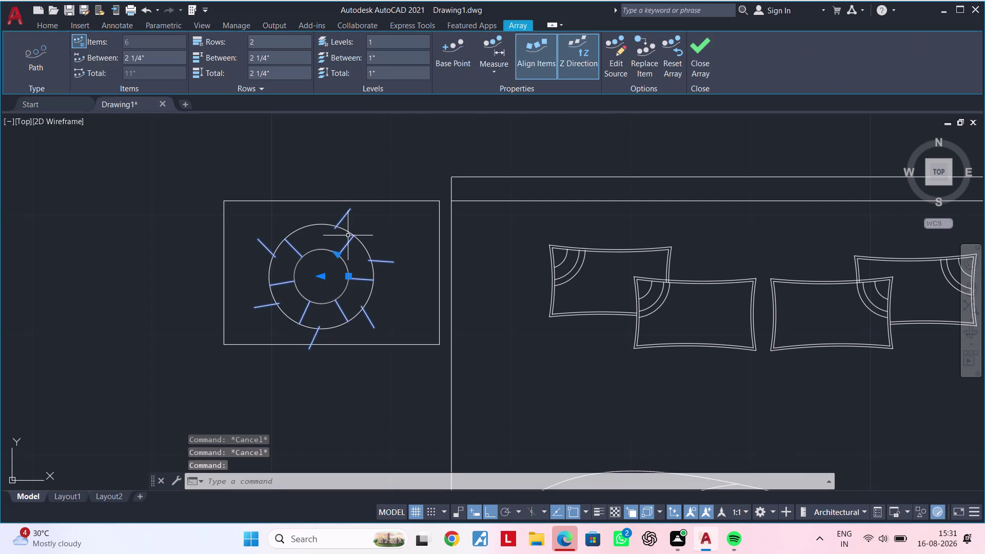
key(Delete)
key(Escape)
key(Escape)
key(Escape)
key(Escape)
key(Escape)
key(Escape)
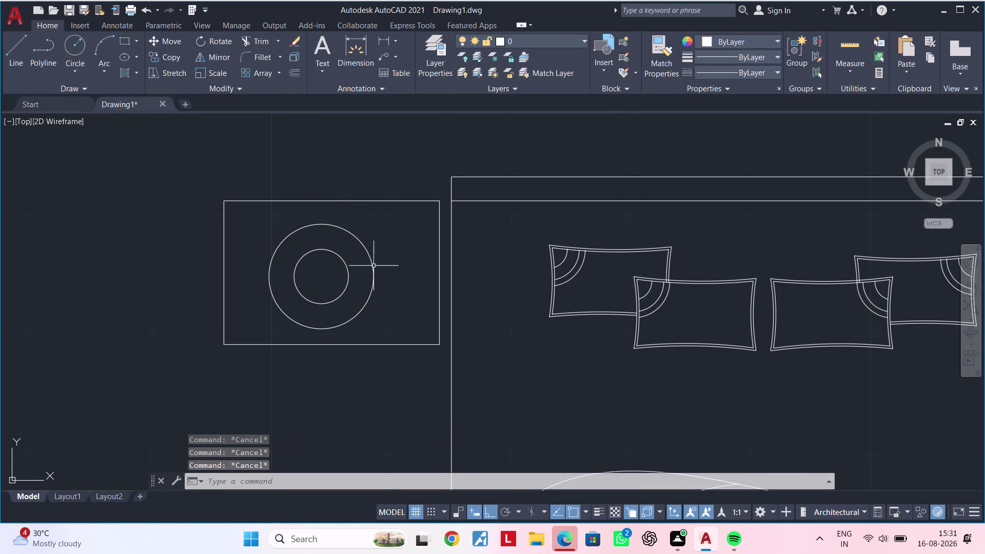
key(Escape)
key(Escape)
key(l)
key(space)
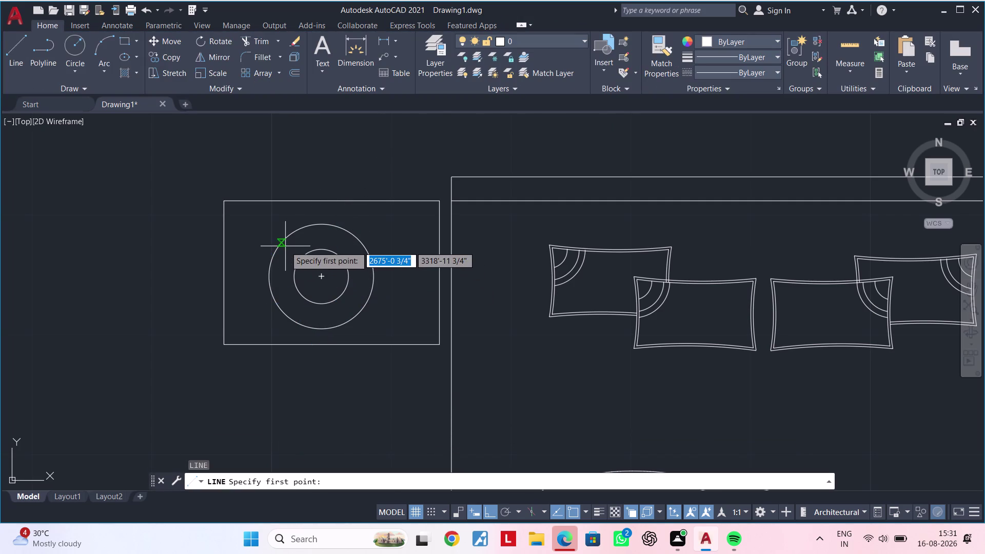
click(287, 237)
click(304, 258)
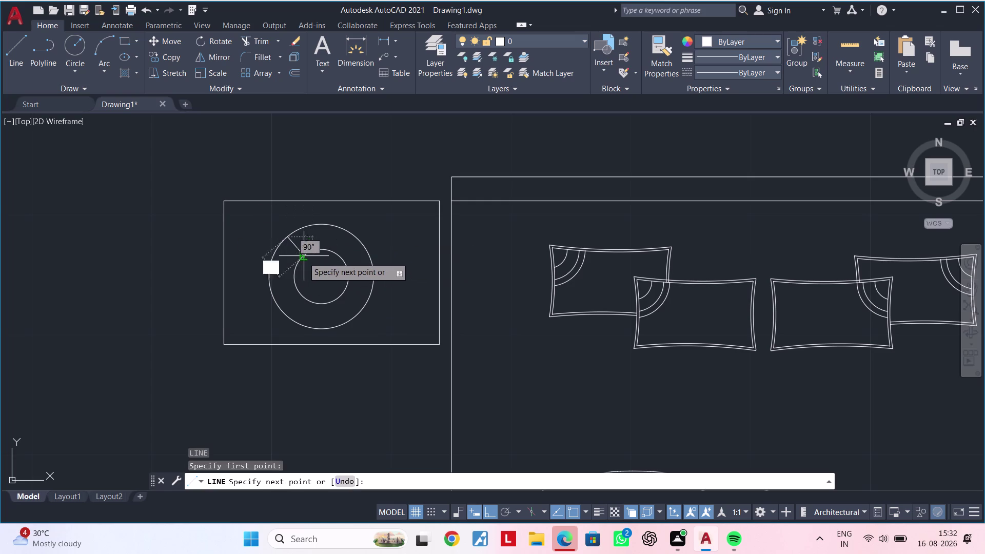
key(Escape)
key(Escape)
key(Escape)
key(Escape)
key(Escape)
key(Escape)
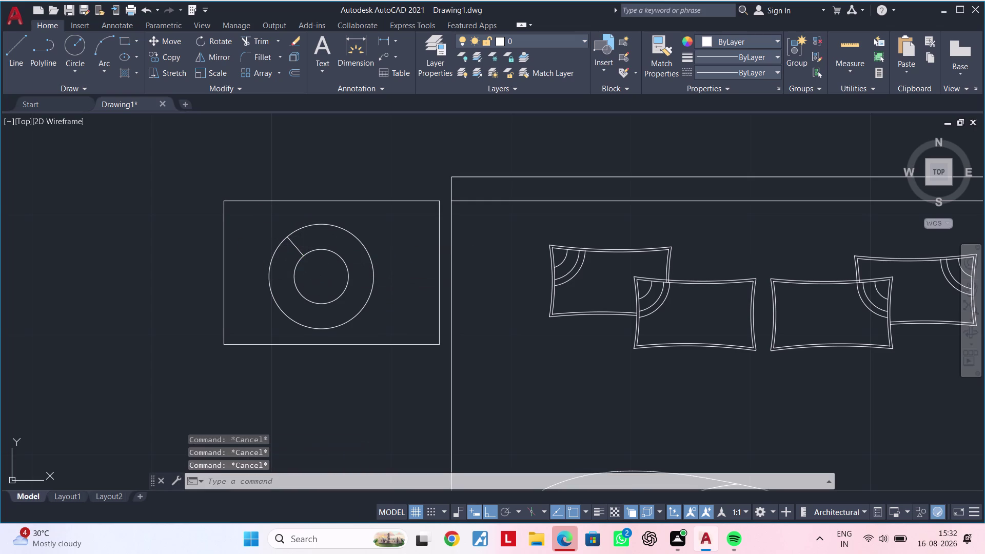
text(ar)
key(space)
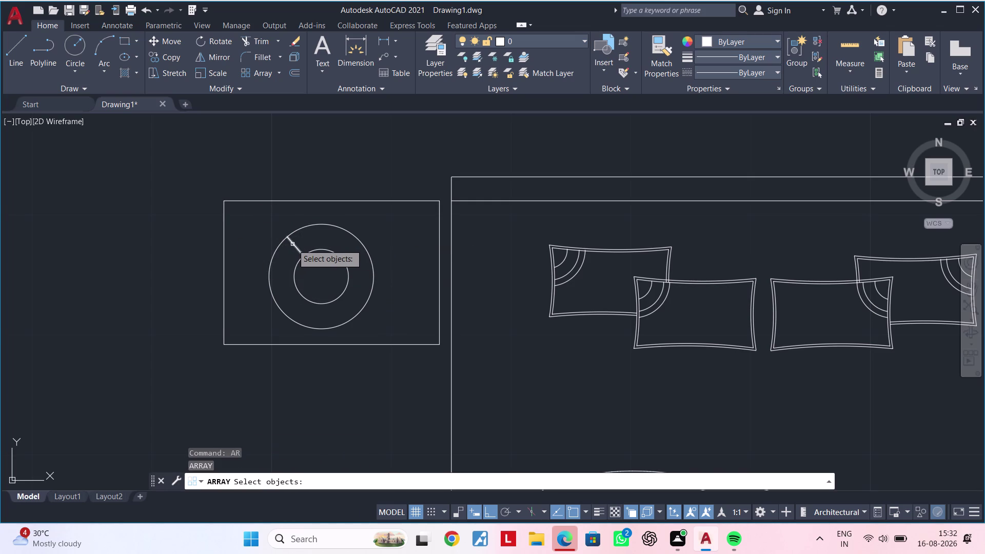
click(292, 244)
key(space)
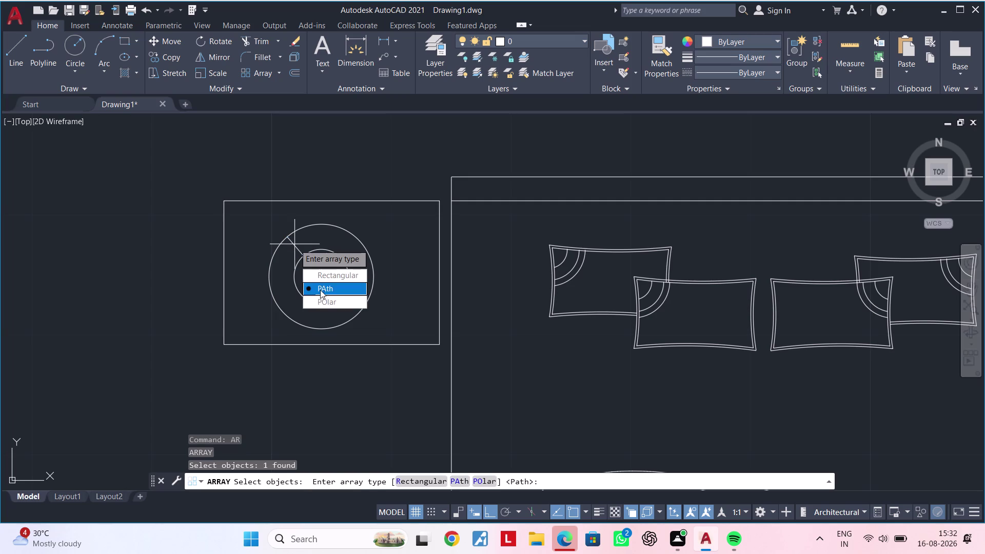
drag(325, 301, 294, 244)
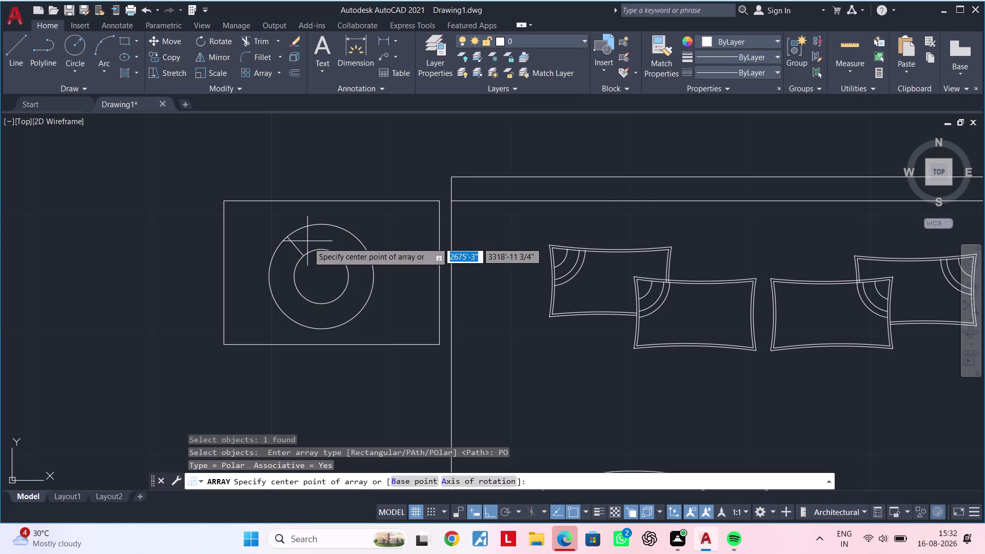
click(310, 248)
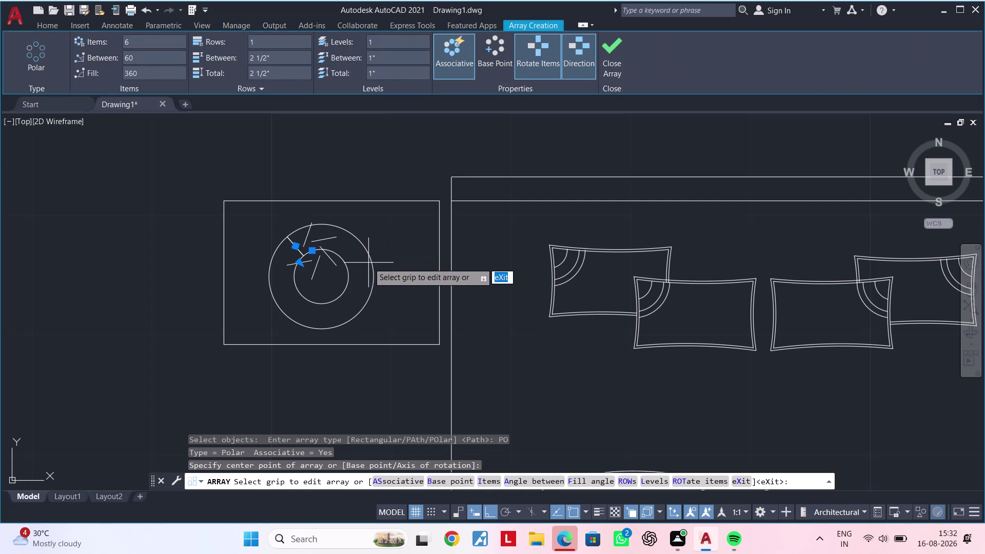
key(Escape)
key(Escape)
key(Escape)
key(Escape)
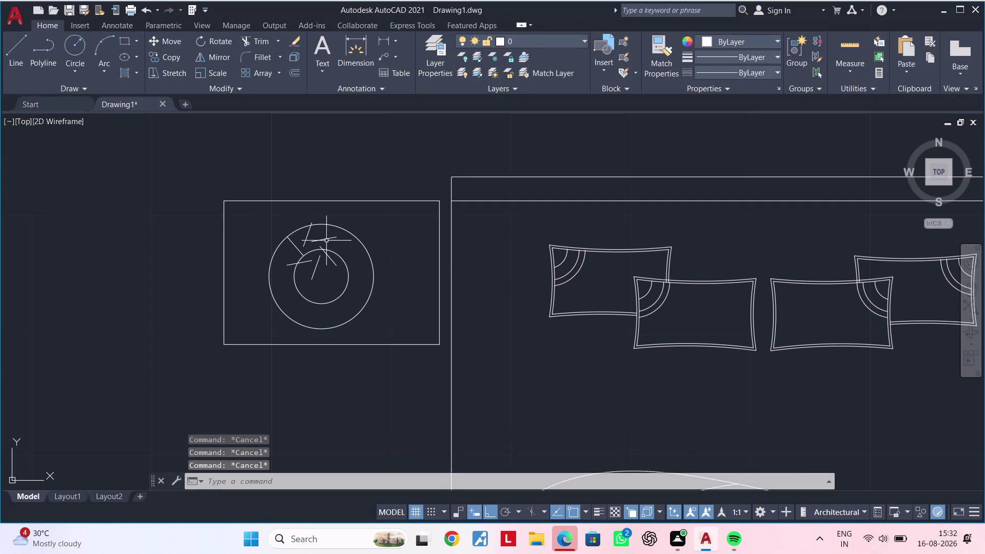
key(Escape)
click(330, 228)
key(Escape)
key(Escape)
click(262, 225)
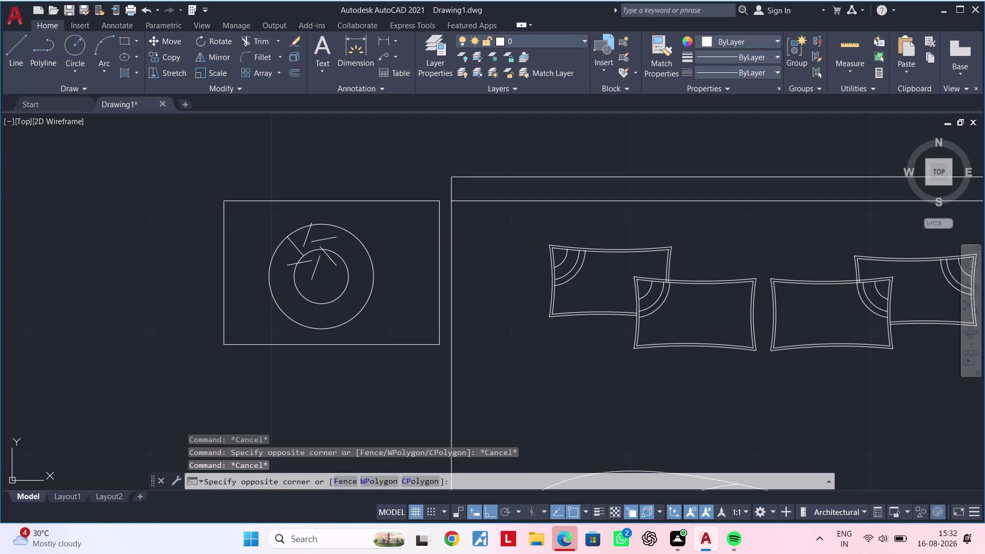
click(386, 295)
key(Escape)
key(Escape)
click(333, 236)
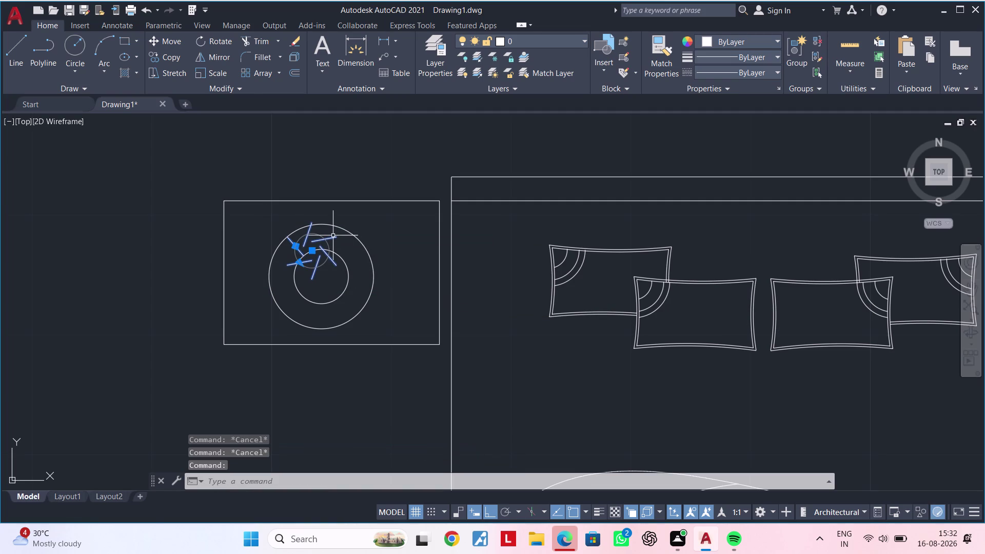
key(Delete)
key(Escape)
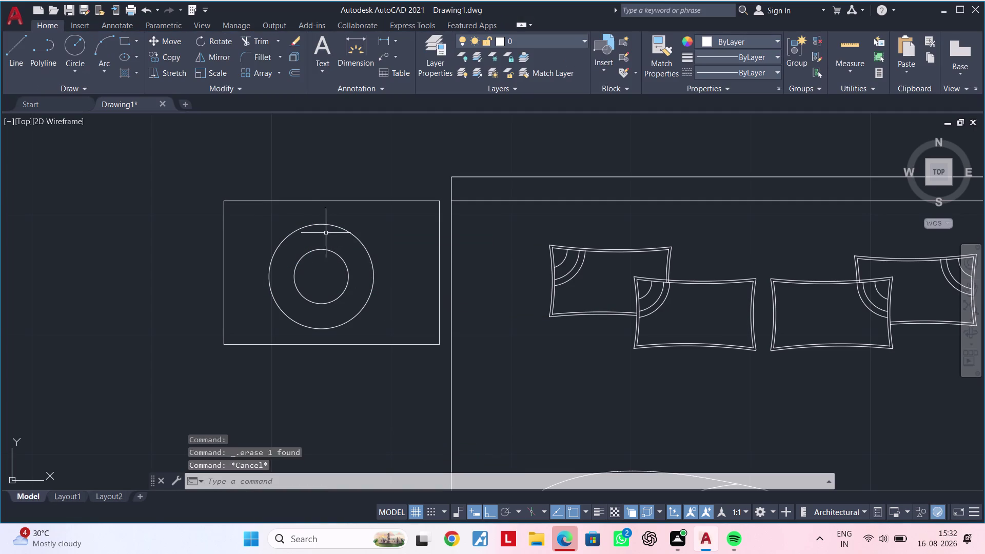
key(Escape)
text(l)
Draw a short line from the outer circle to the inner circle.
key(space)
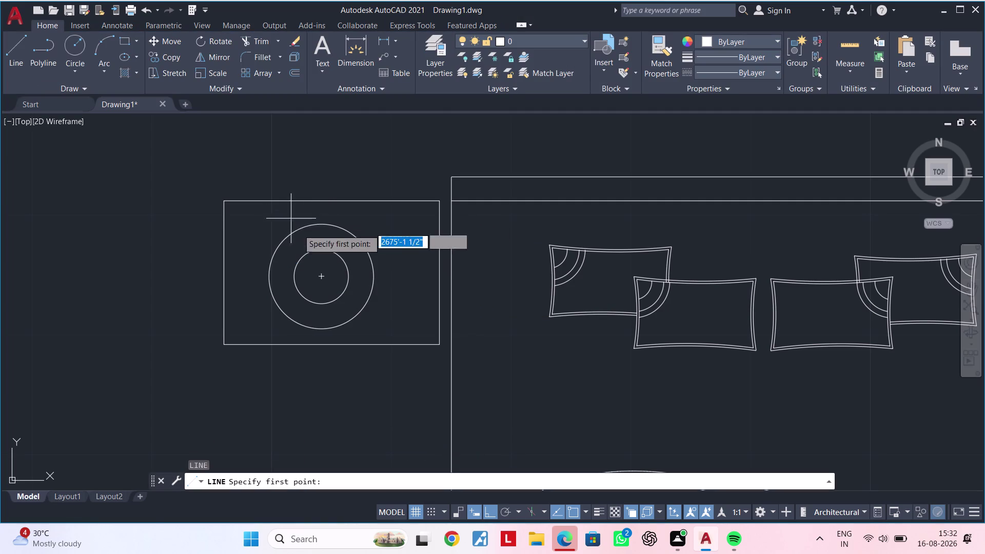
click(285, 238)
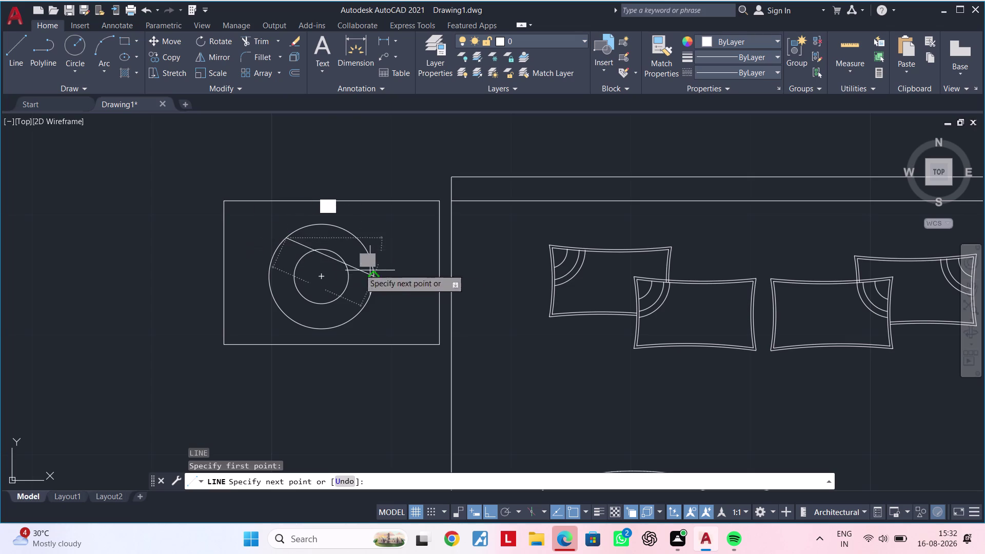
click(298, 261)
key(Escape)
key(Escape)
key(Escape)
key(Escape)
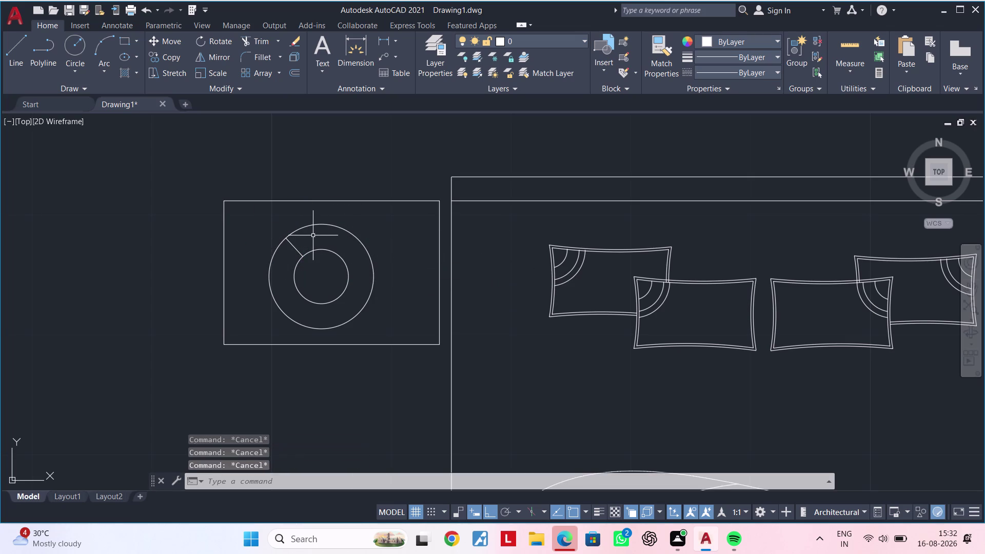
key(Escape)
key(Escape)
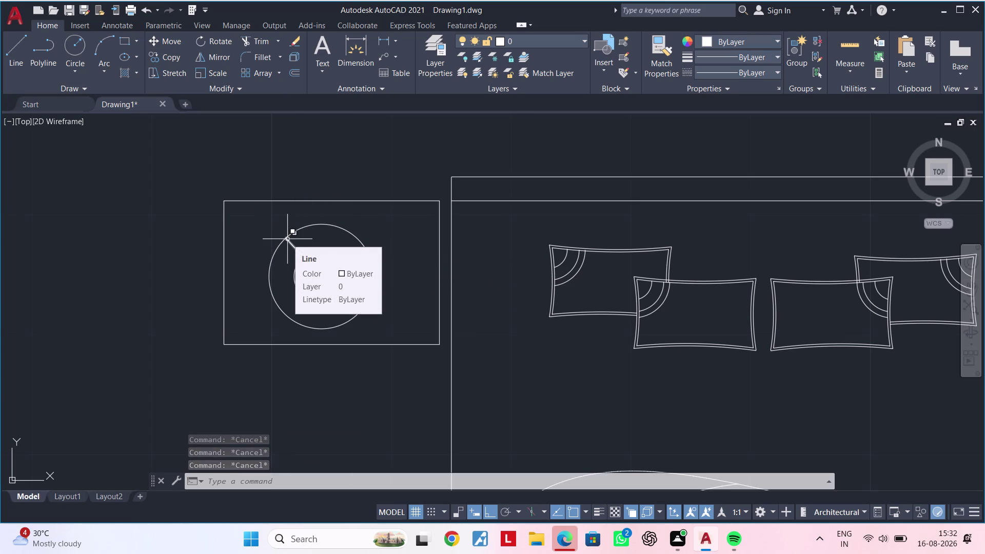
Create a rectangular array of the inner circle with the AR command.
key(a)
text(r)
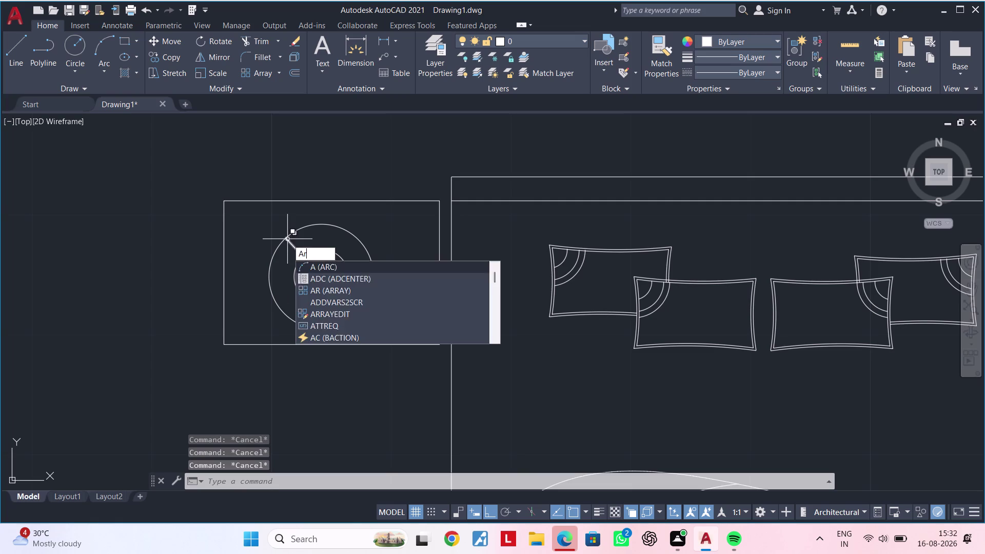
key(space)
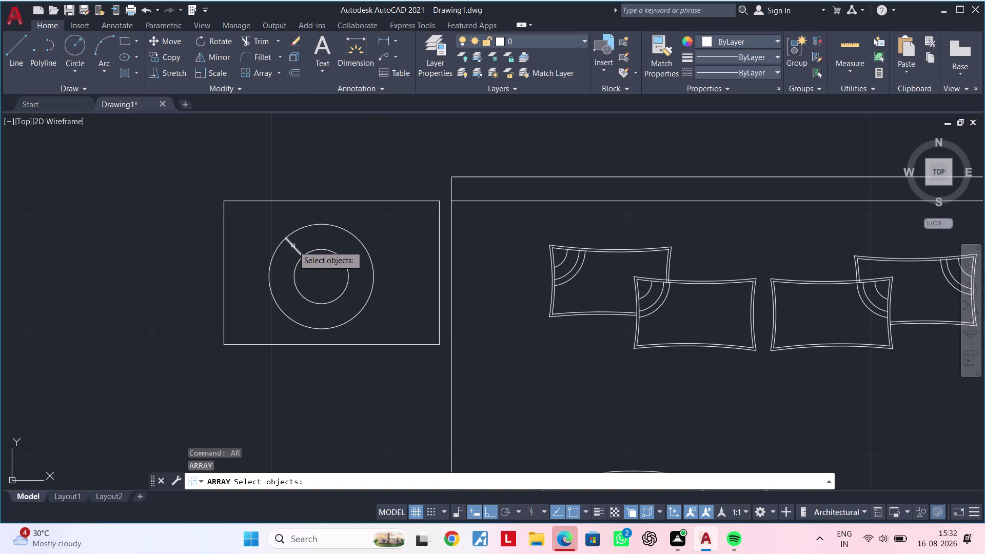
click(316, 250)
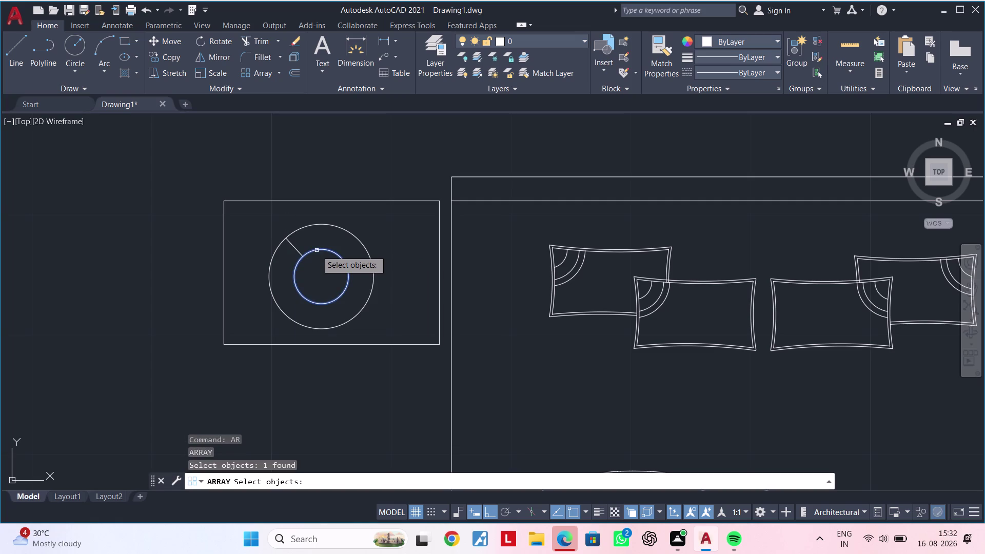
key(space)
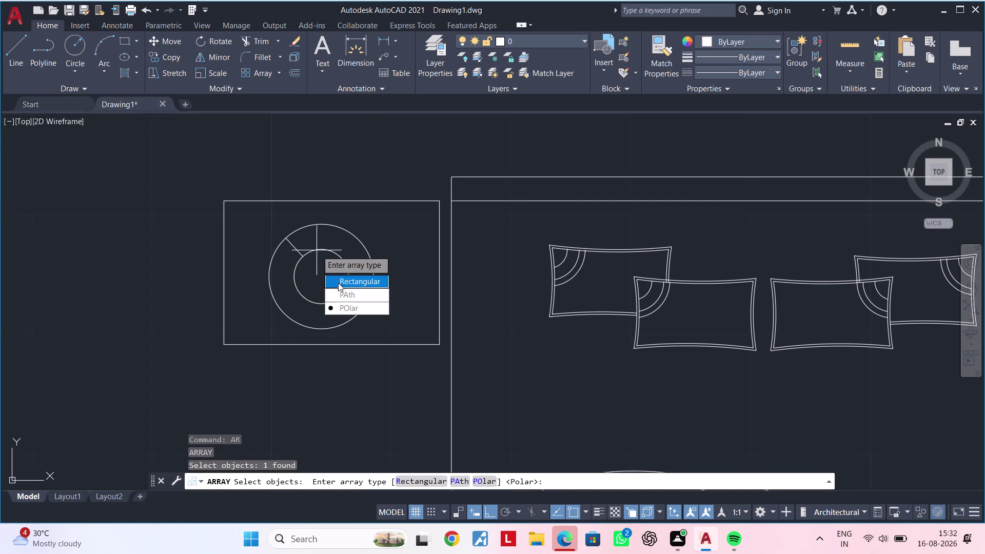
drag(345, 282, 316, 251)
scroll(down, 3)
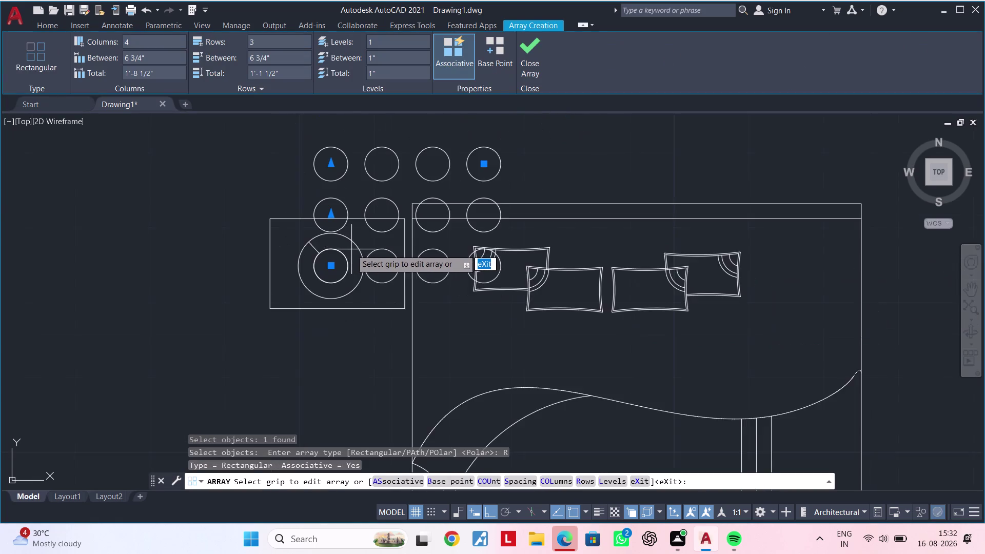
middle_drag(355, 260, 343, 309)
scroll(up, 3)
key(Escape)
key(Escape)
key(Escape)
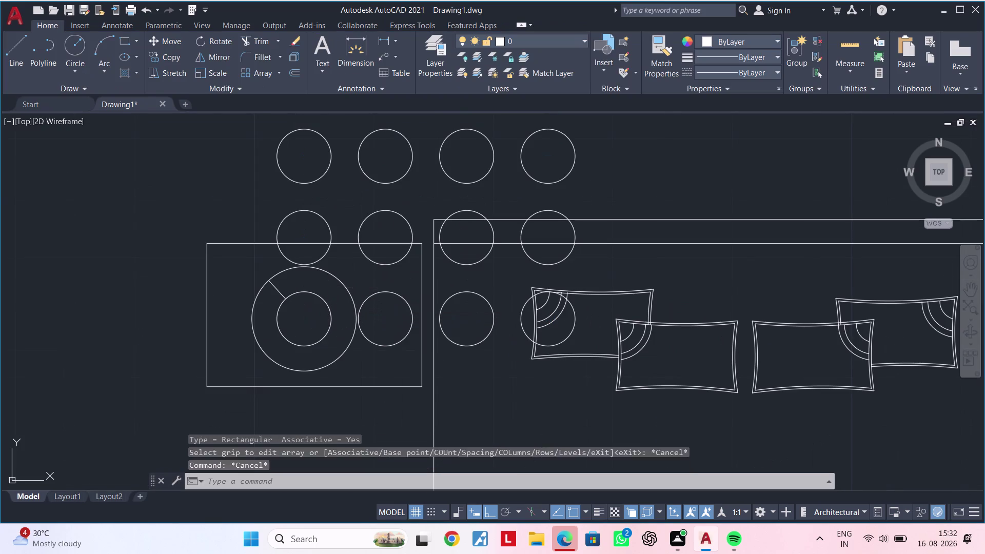
Delete the circle grid and the radial line, leaving only the outer circle.
click(370, 337)
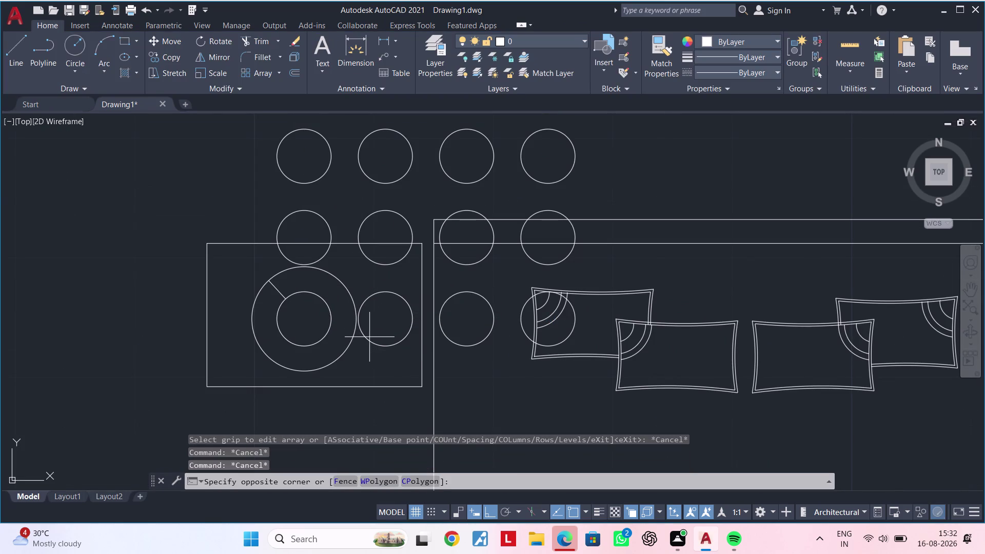
click(365, 339)
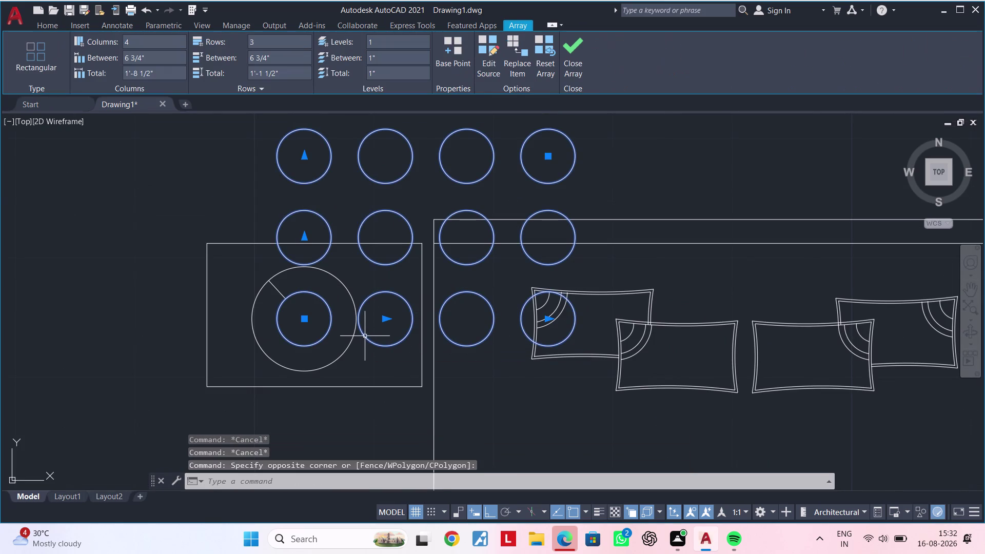
key(Delete)
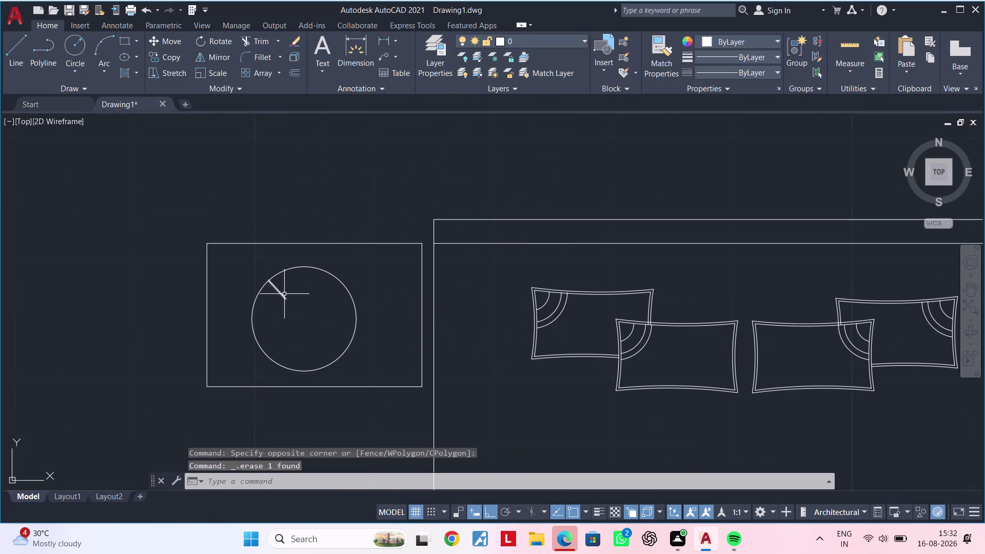
click(285, 294)
key(Delete)
middle_drag(295, 320, 297, 317)
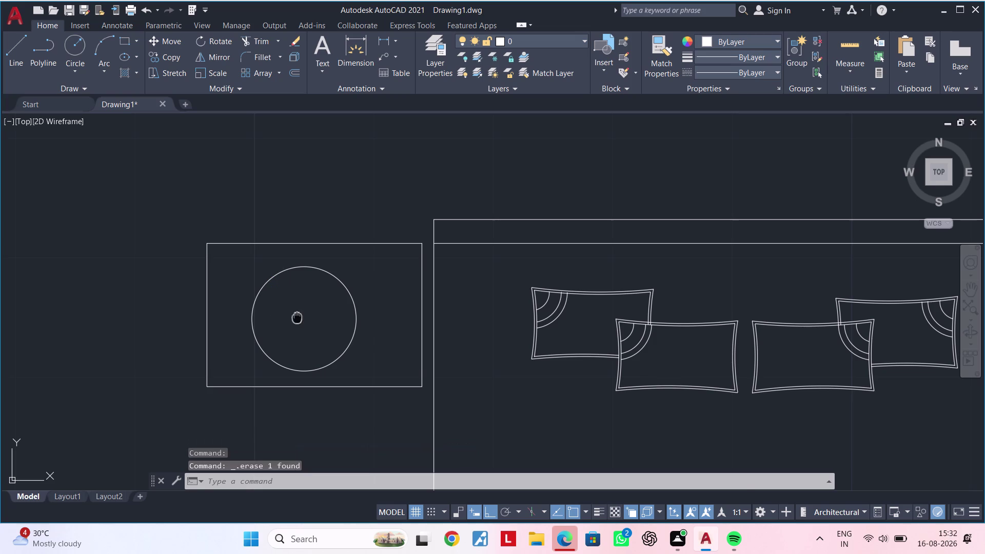
middle_drag(297, 317, 315, 283)
key(Escape)
key(Escape)
key(Escape)
key(Escape)
key(Escape)
text(c)
key(space)
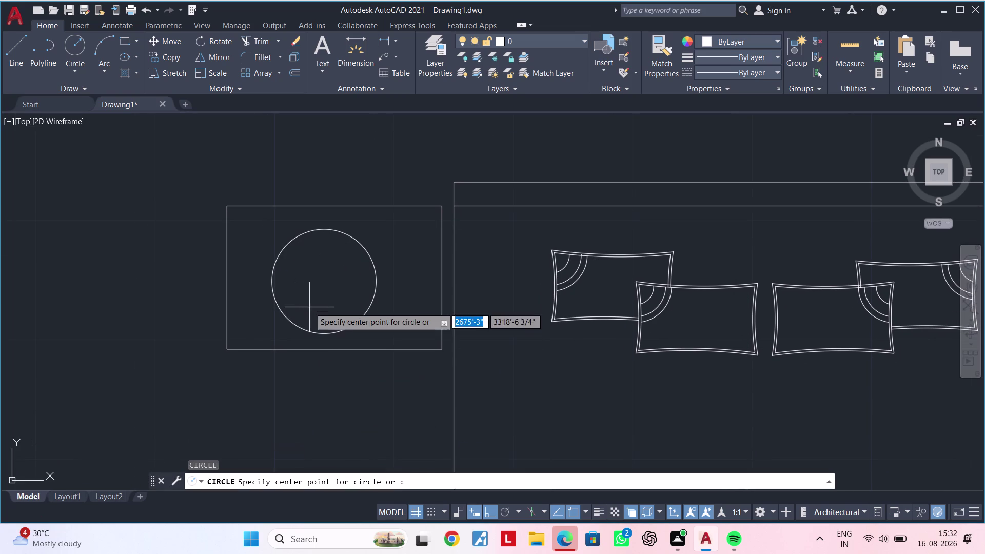
Redraw the inner circle centred in the outer circle.
click(326, 282)
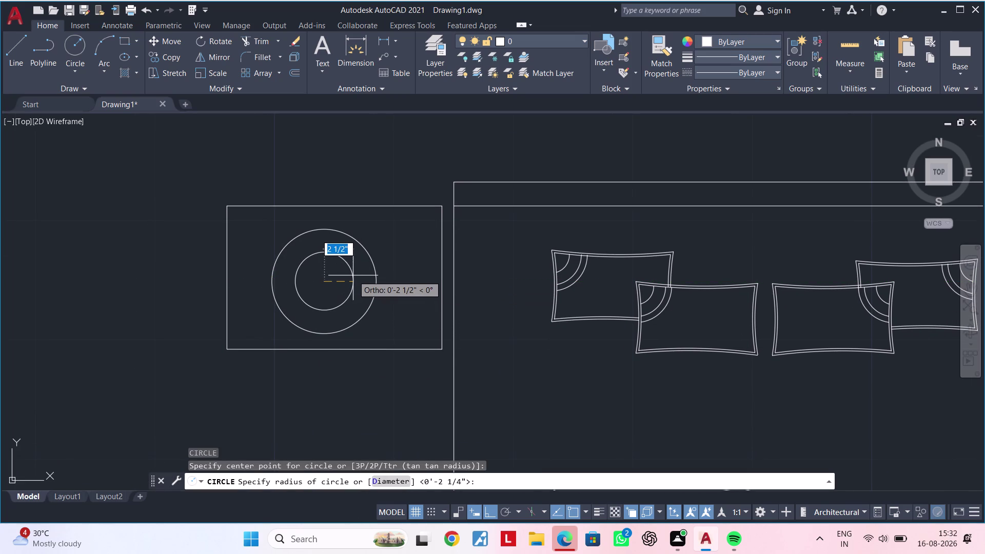
click(353, 276)
key(Escape)
key(Escape)
key(Escape)
Draw a vertical line from the outer circle's top to its bottom.
text(l)
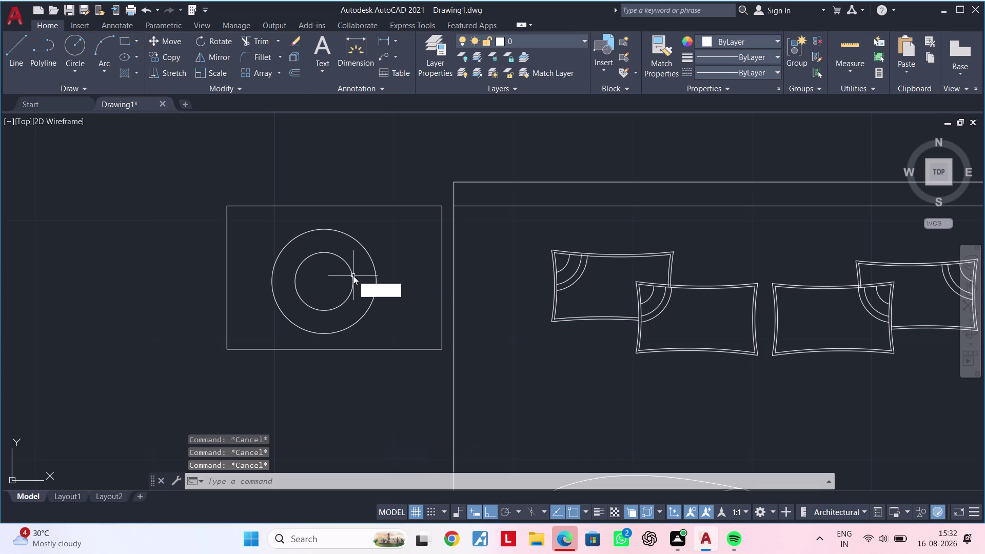
key(space)
click(324, 231)
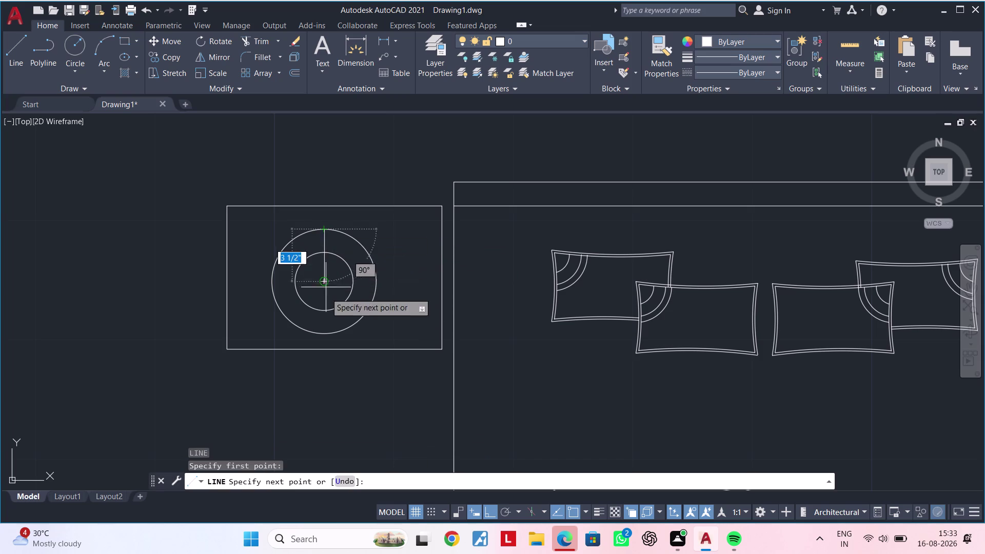
click(323, 335)
key(Escape)
key(Escape)
key(Escape)
key(Escape)
key(Escape)
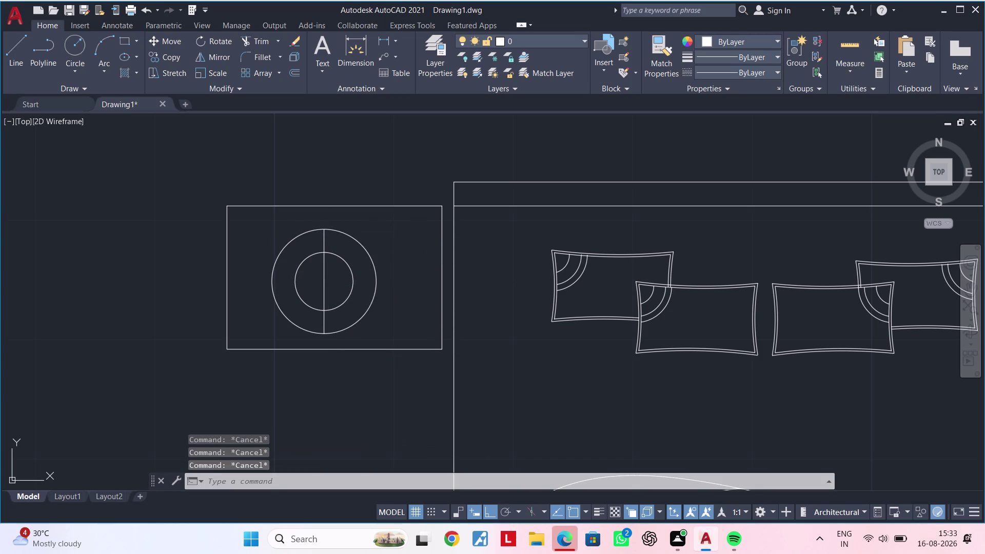
key(Escape)
key(Escape)
Draw a horizontal line across both circles.
text(l)
key(space)
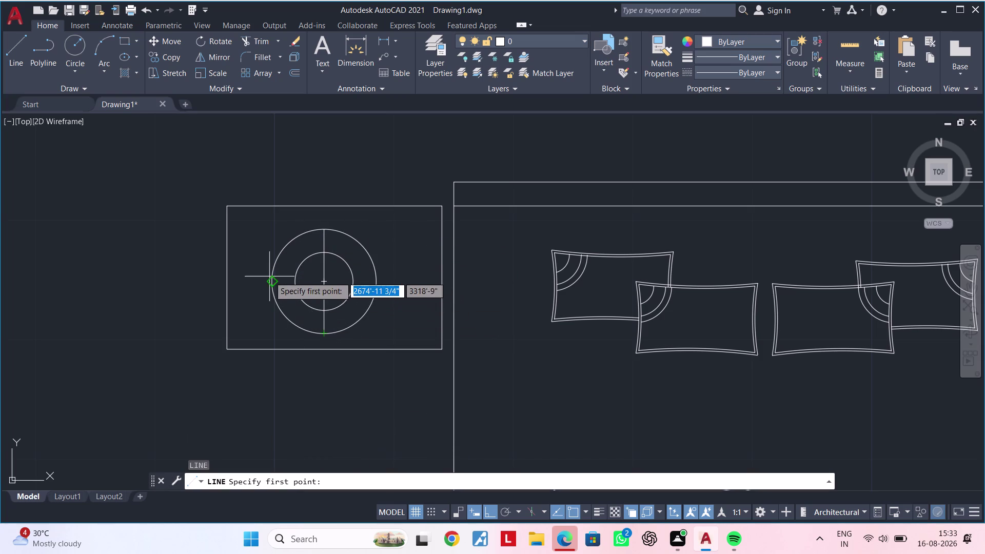
click(273, 281)
click(374, 281)
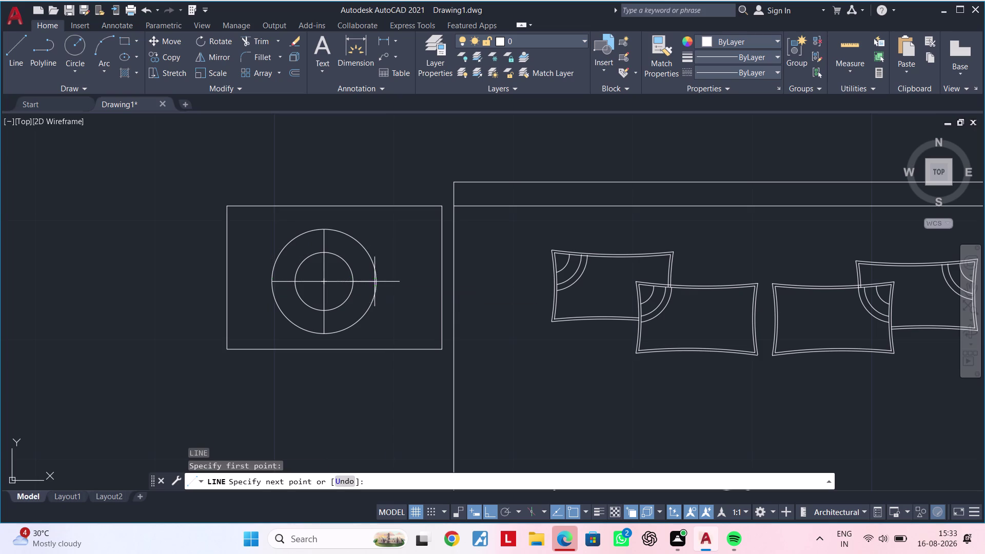
key(Escape)
key(Escape)
key(Escape)
key(Escape)
key(Escape)
key(Escape)
key(Escape)
key(Escape)
key(Escape)
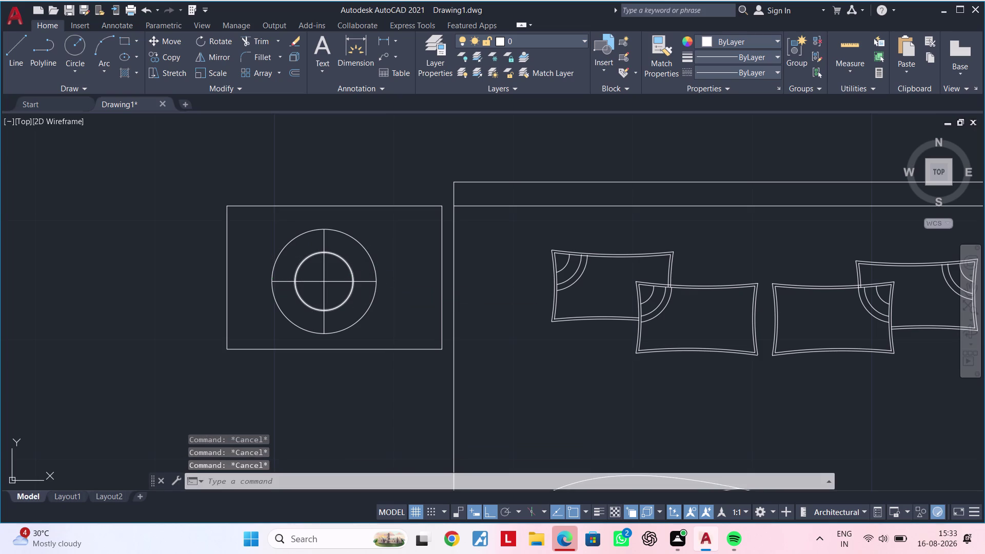
key(Escape)
key(Escape)
Draw a line from the circles' centre to the outer circle at upper left.
text(l)
key(space)
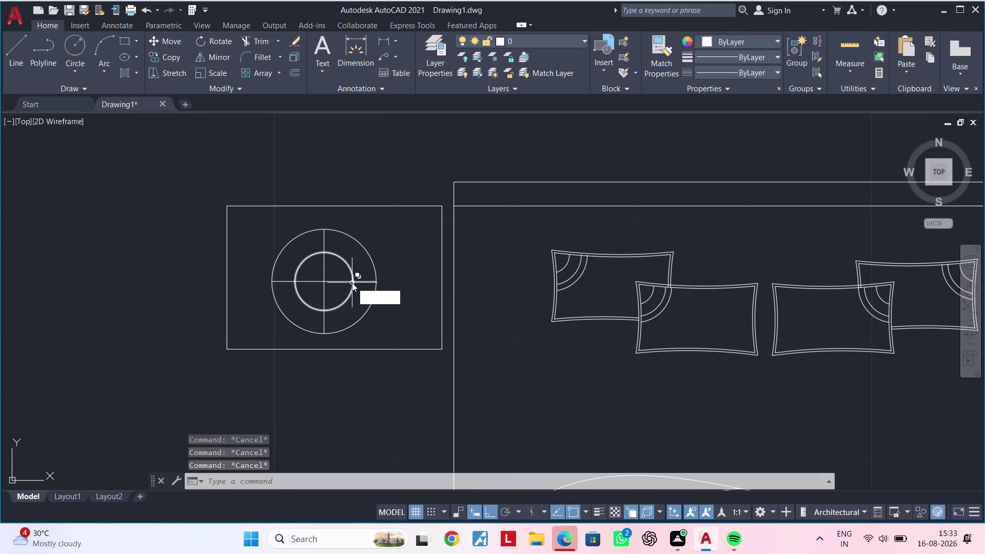
click(324, 280)
click(290, 243)
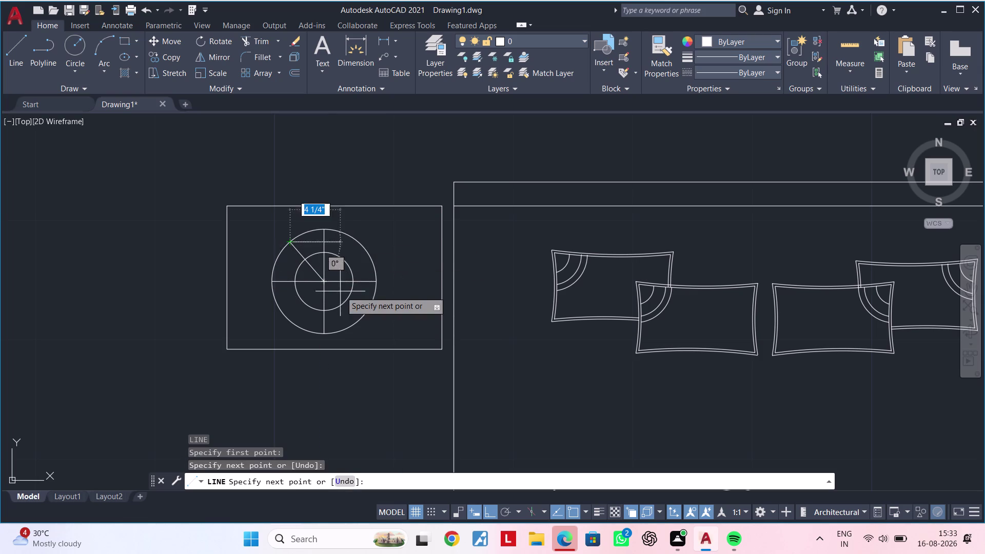
Finish the diagonal line, select it, and turn Ortho off.
key(Escape)
key(space)
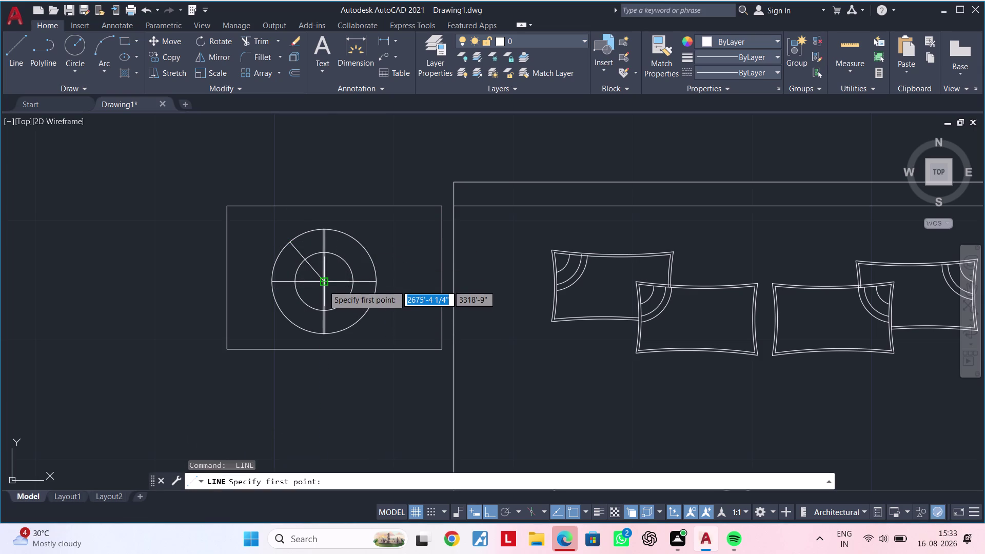
click(323, 285)
key(Escape)
click(315, 271)
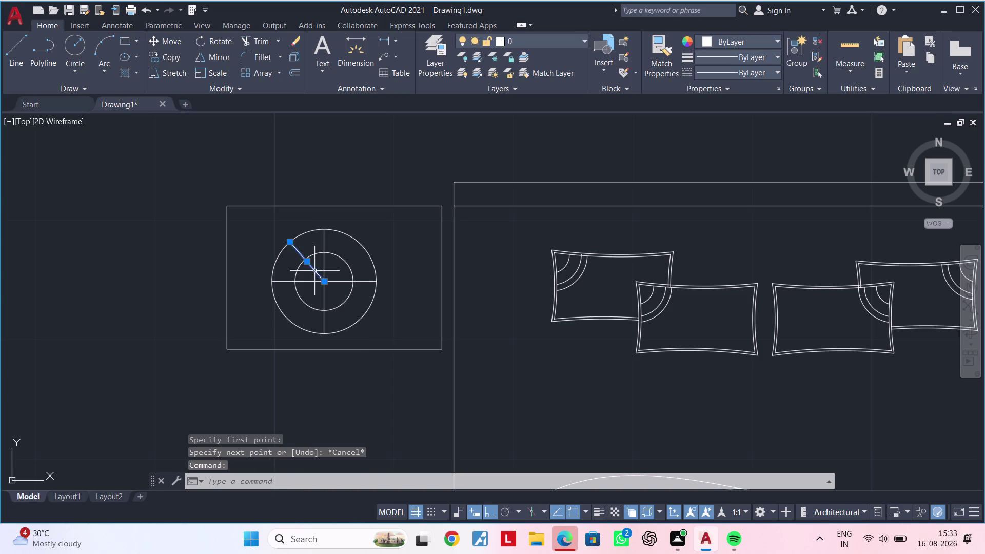
click(326, 283)
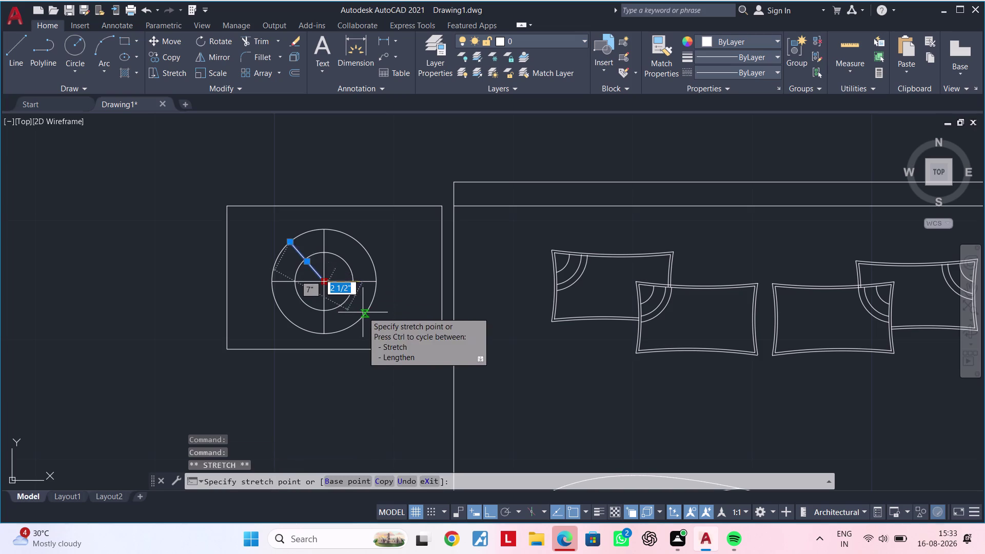
scroll(up, 3)
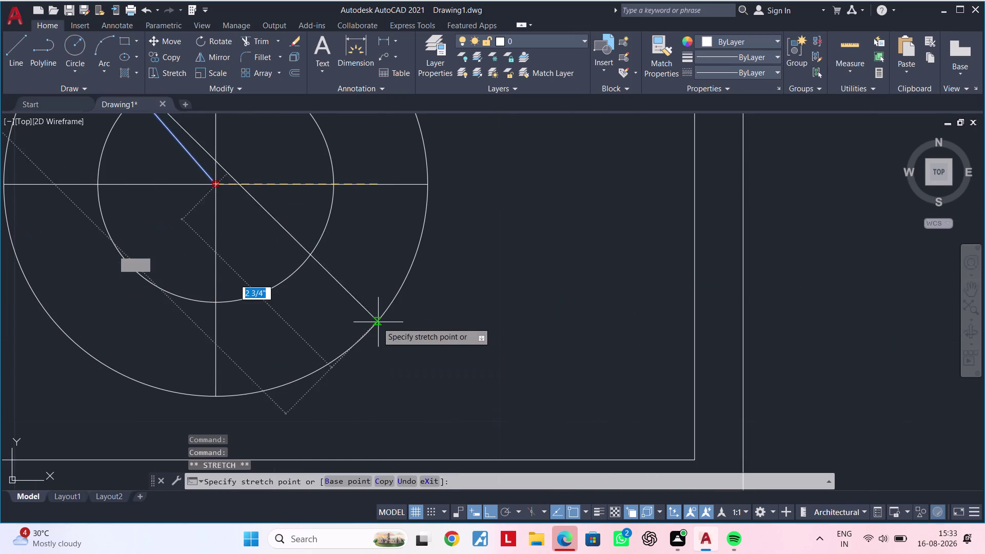
key(Escape)
scroll(down, 3)
click(494, 505)
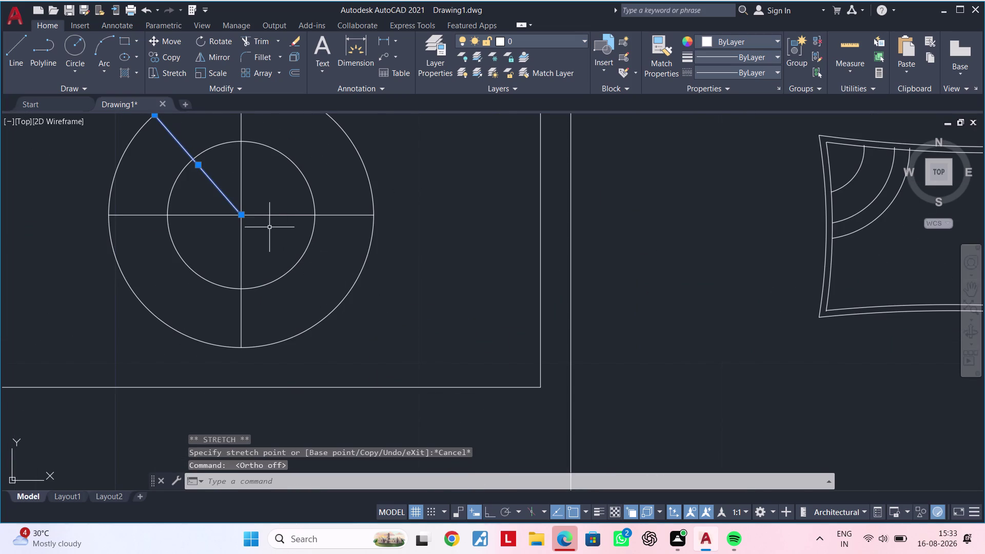
Stretch the diagonal line's centre end to the outer circle's lower-right edge.
click(242, 214)
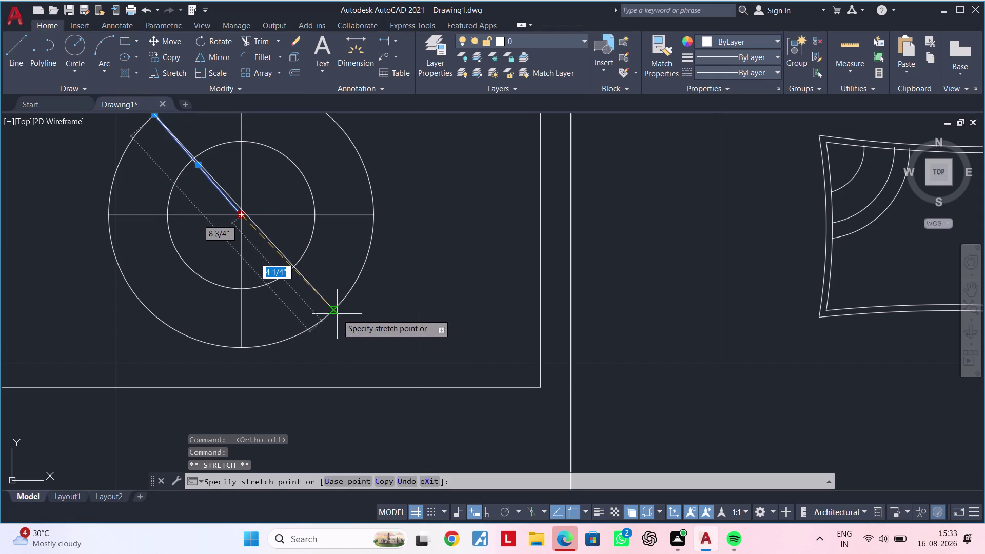
click(332, 309)
scroll(down, 3)
middle_drag(323, 310, 323, 310)
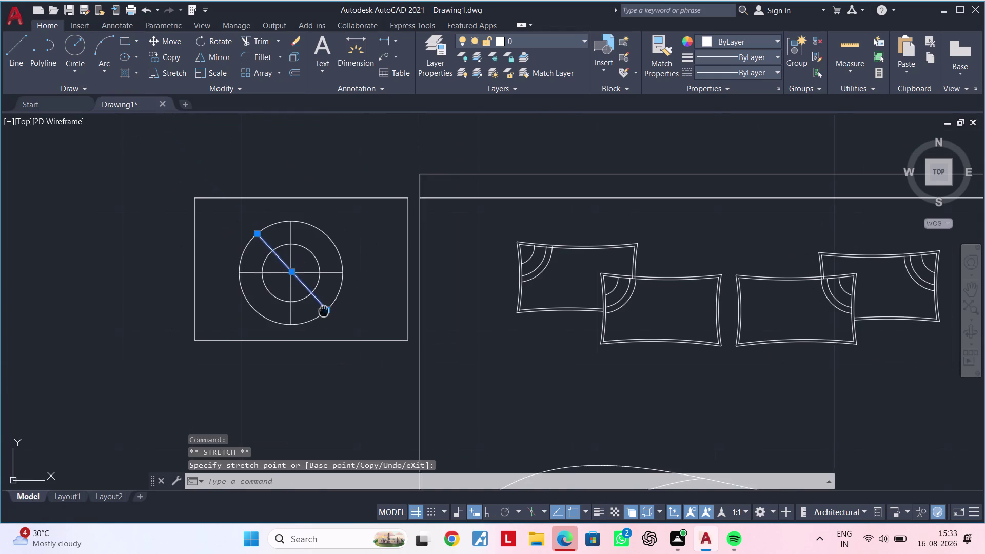
middle_drag(324, 310, 364, 309)
key(Escape)
key(Escape)
key(Escape)
middle_click(327, 293)
key(Escape)
key(Escape)
scroll(up, 3)
key(Escape)
key(Escape)
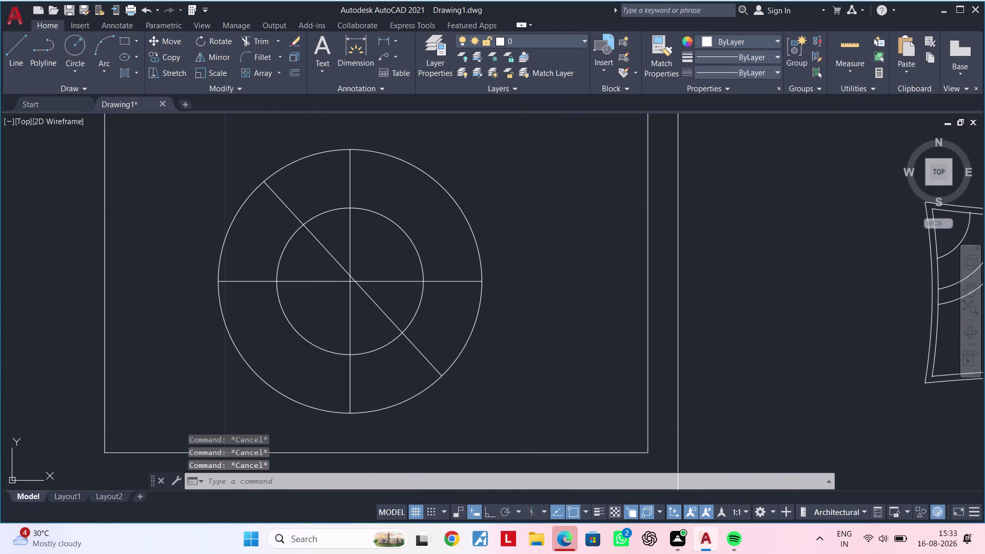
Start an offset with a 1" spacing.
key(Escape)
key(Escape)
middle_drag(303, 250, 333, 242)
key(Escape)
key(Escape)
key(Escape)
key(Escape)
text(o)
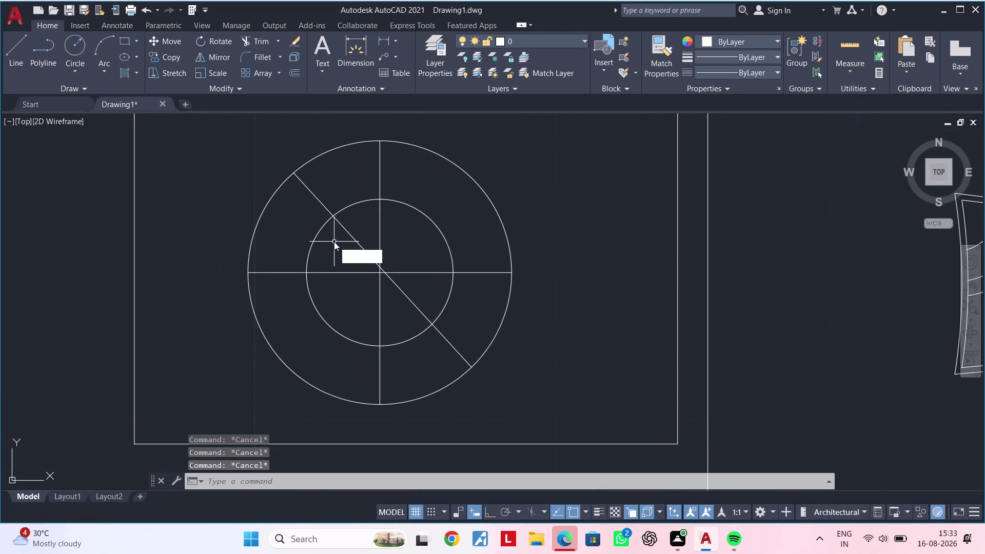
text(f)
key(space)
text(1")
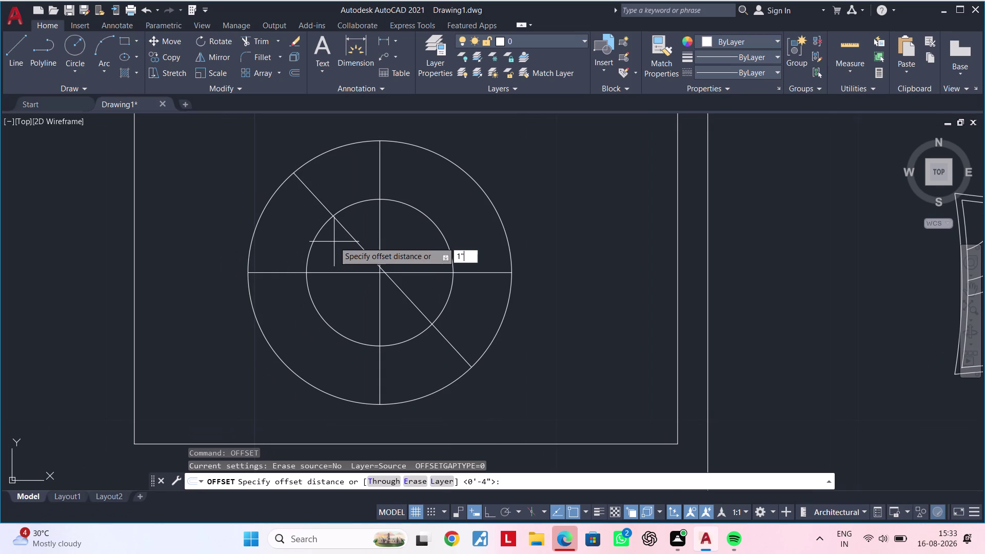
key(Return)
Offset the diagonal line twice toward the lower left.
click(321, 204)
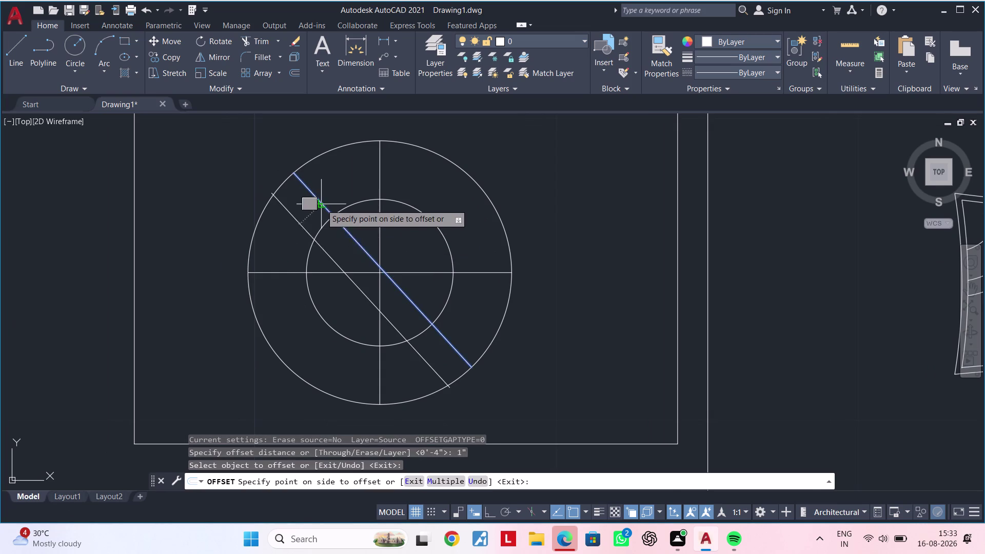
click(301, 229)
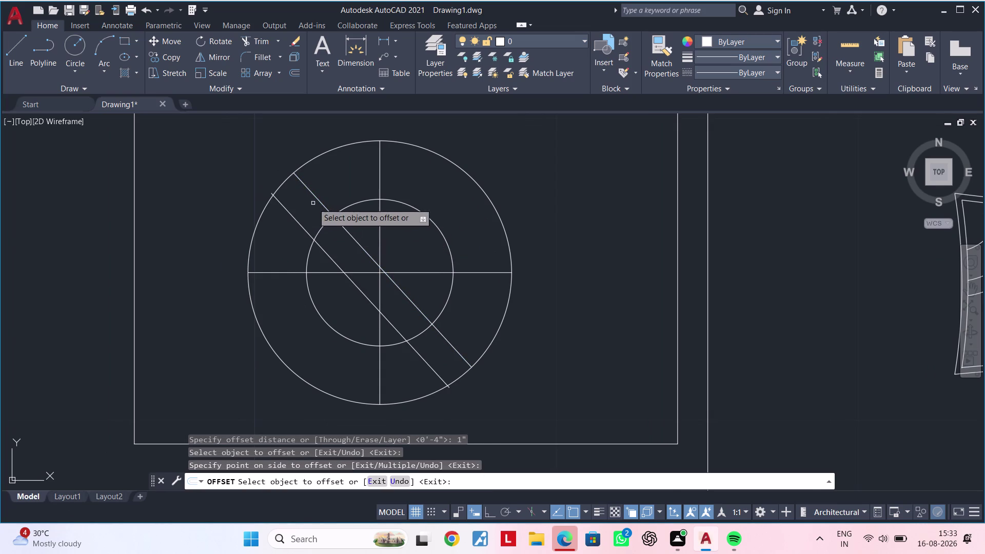
click(297, 221)
click(288, 238)
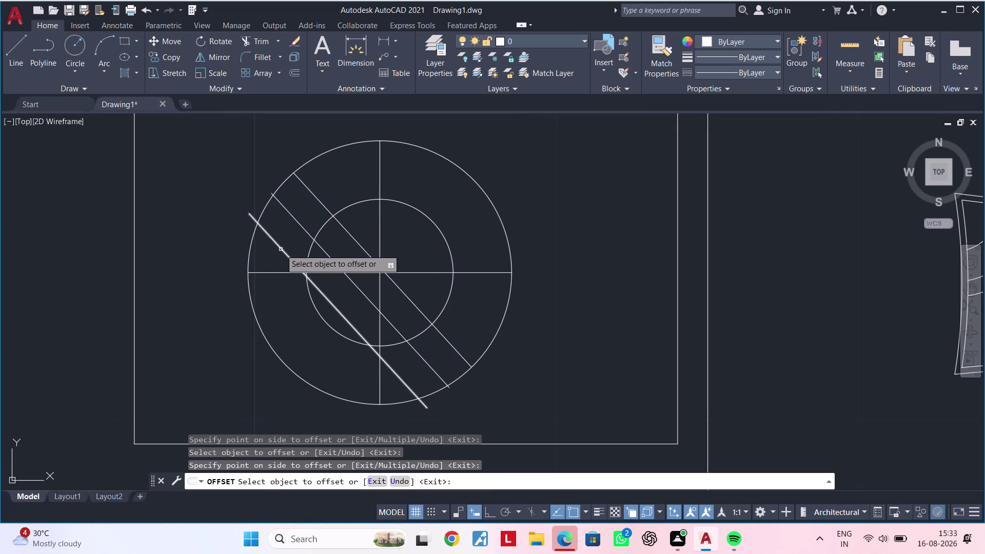
middle_drag(308, 239, 309, 221)
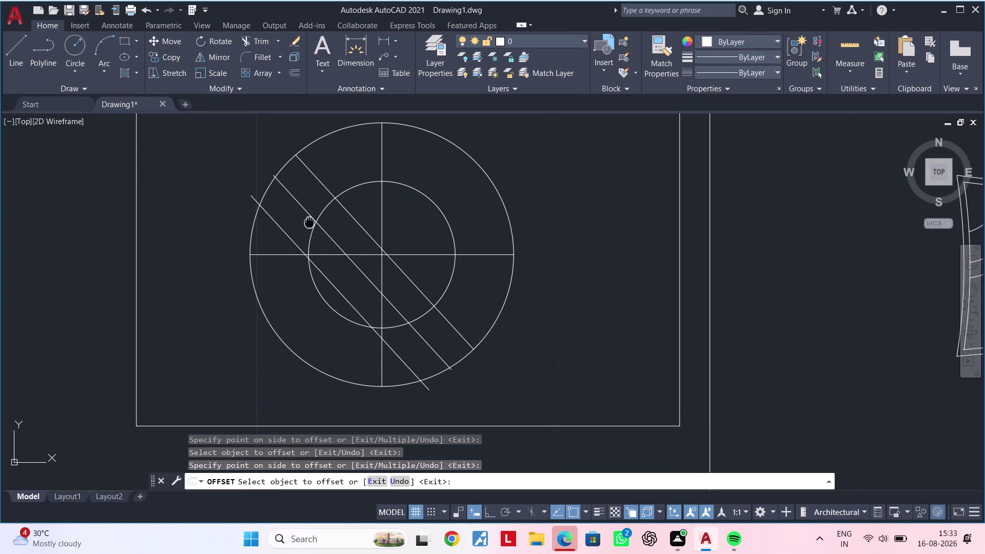
middle_drag(309, 220, 309, 219)
key(Escape)
key(Escape)
key(Escape)
key(Escape)
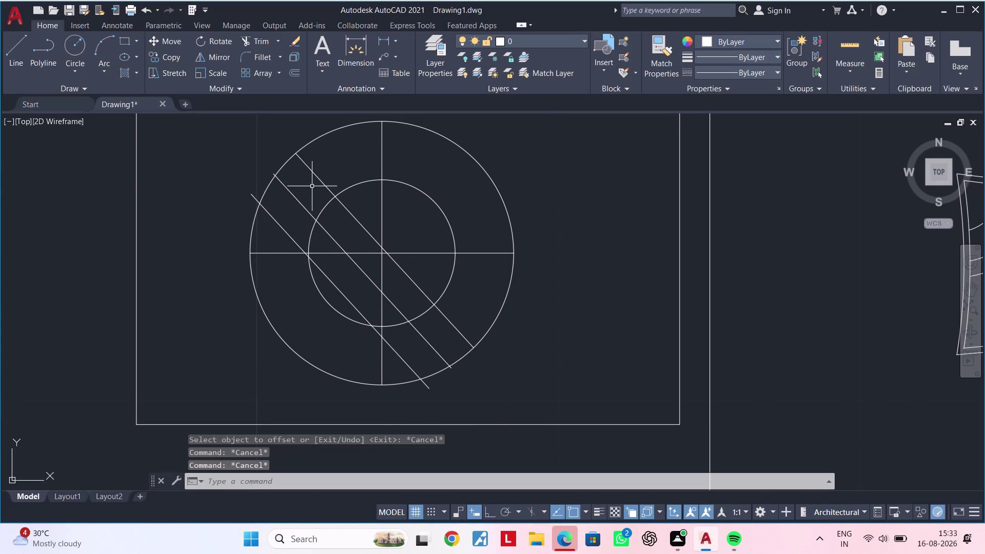
Start trimming the line ends, then cancel the trim.
text(tr)
key(space)
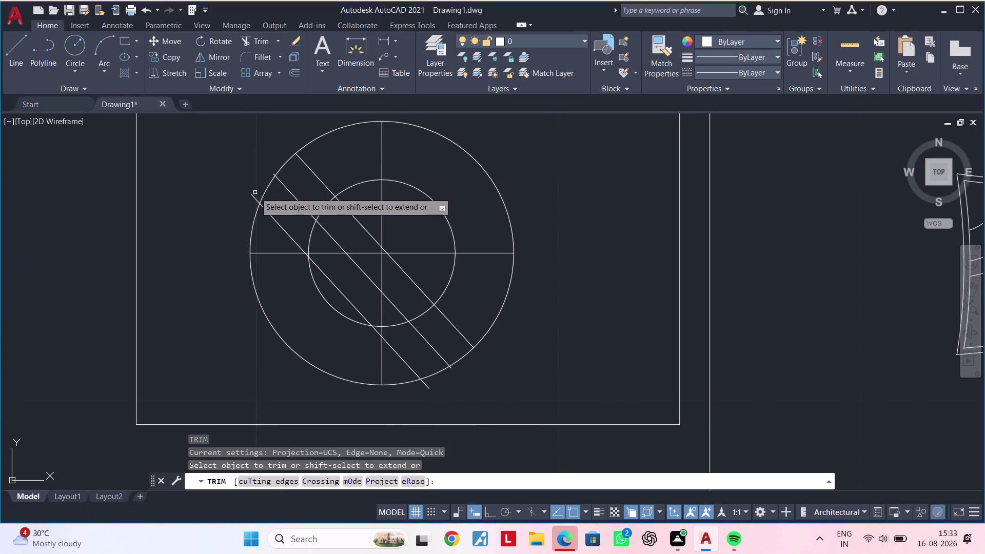
click(251, 195)
click(274, 172)
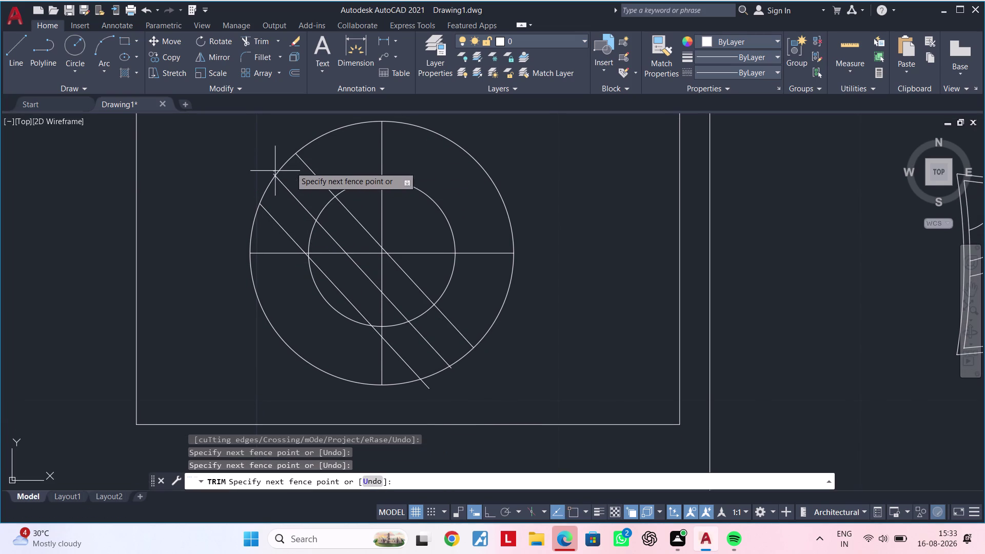
key(Escape)
key(Escape)
Undo the last four actions to remove the parallel line copies.
key(Escape)
key(ctrl+z)
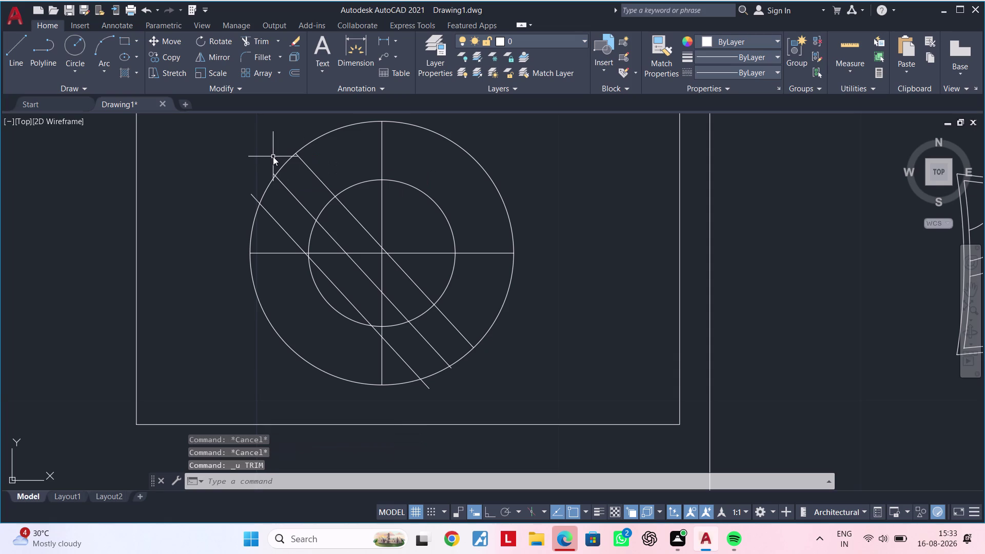
key(ctrl+z)
key(ctrl+z)
key(ctrl+z)
key(Escape)
Erase the diagonal line from the nightstand circles.
scroll(down, 3)
key(Escape)
middle_click(279, 178)
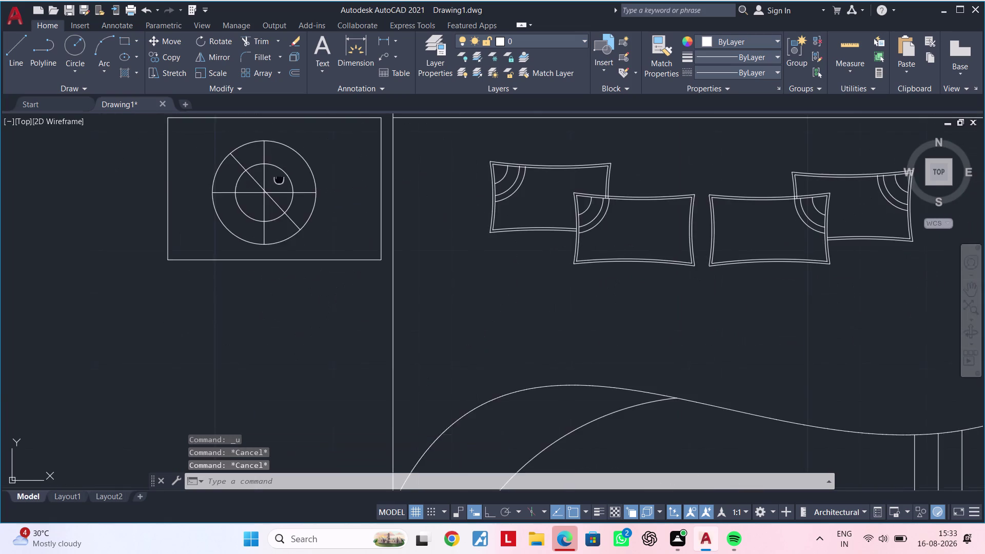
scroll(up, 3)
click(250, 224)
key(Delete)
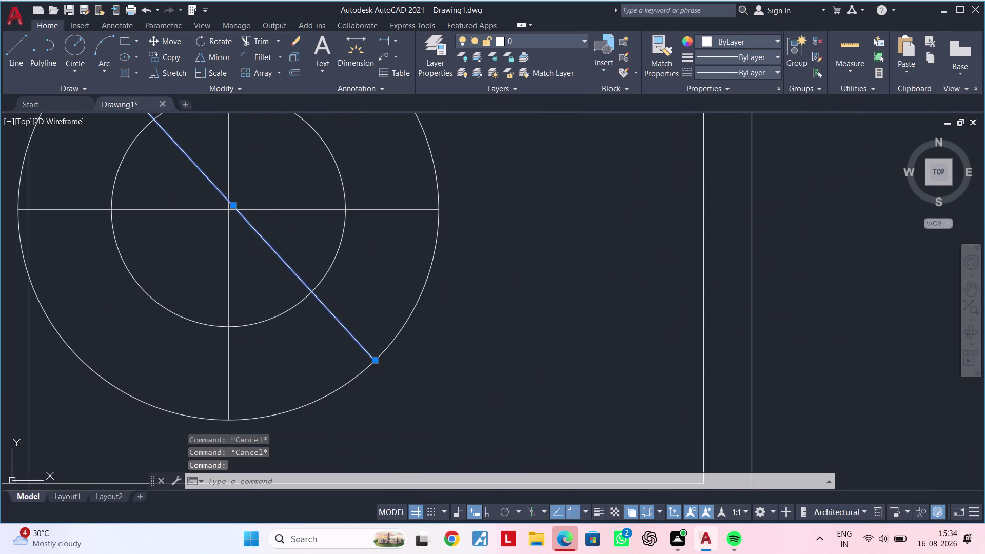
Erase the horizontal and vertical cross lines inside the circles.
scroll(down, 3)
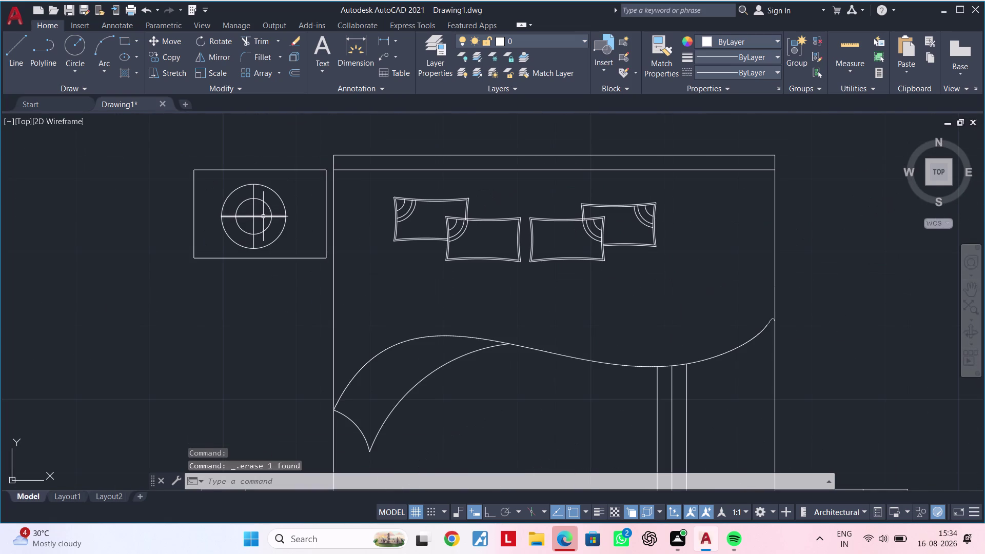
scroll(up, 3)
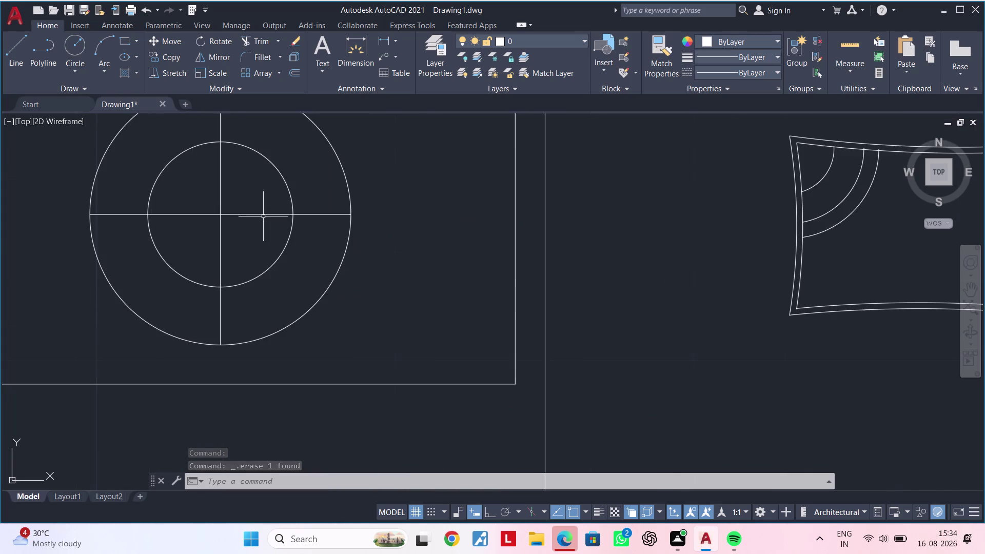
middle_drag(241, 218, 313, 323)
key(Escape)
key(Escape)
key(Escape)
key(Escape)
key(Escape)
key(Escape)
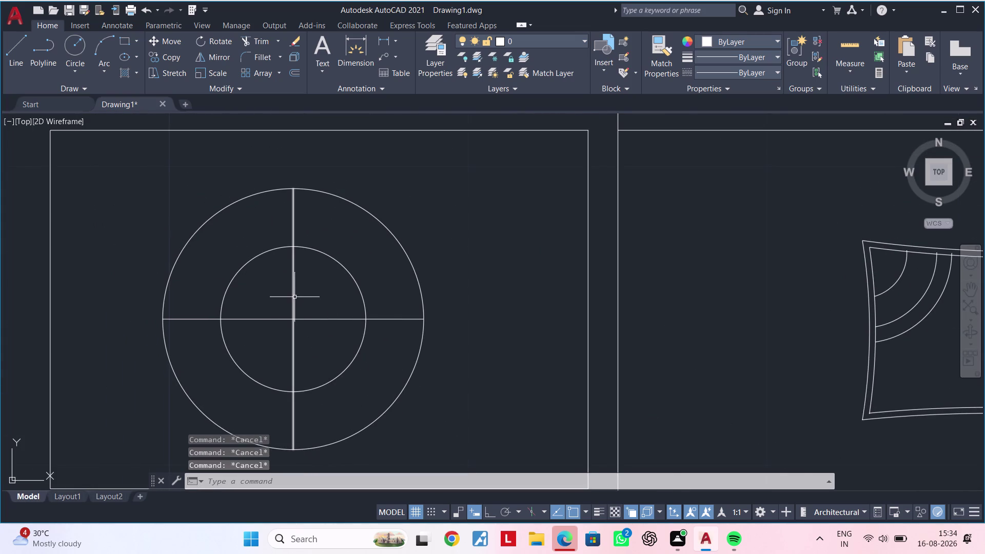
key(Escape)
key(Escape)
key(Escape)
key(Escape)
key(Escape)
key(Escape)
key(Escape)
key(Escape)
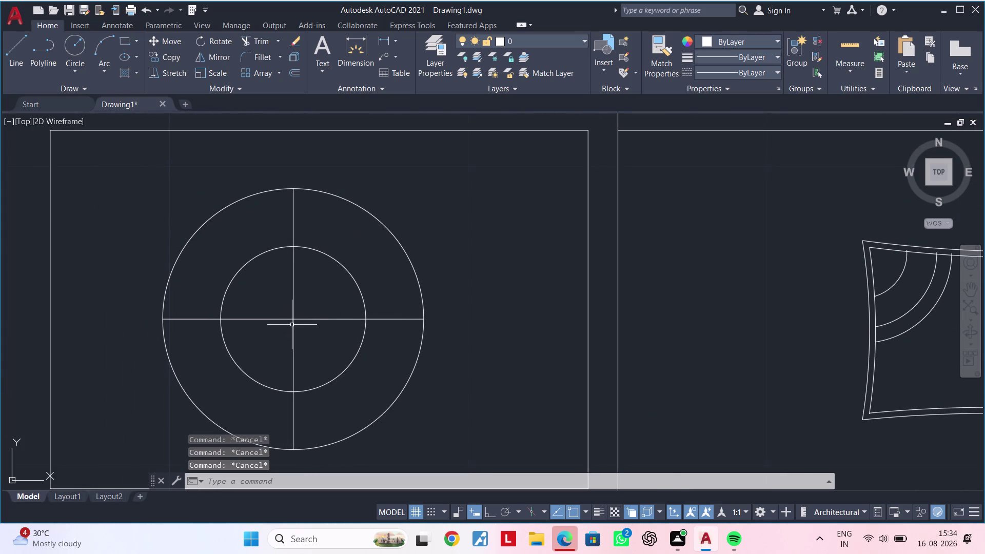
click(292, 325)
click(303, 319)
key(Delete)
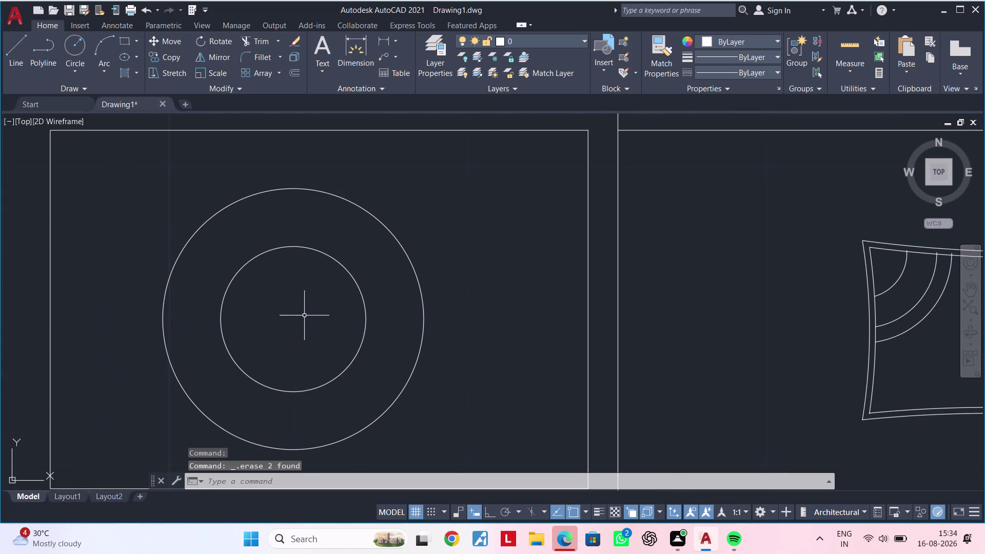
Centre the two remaining concentric circles in view and start the LINE command.
middle_drag(212, 315, 251, 310)
key(Escape)
key(Escape)
key(Escape)
key(Escape)
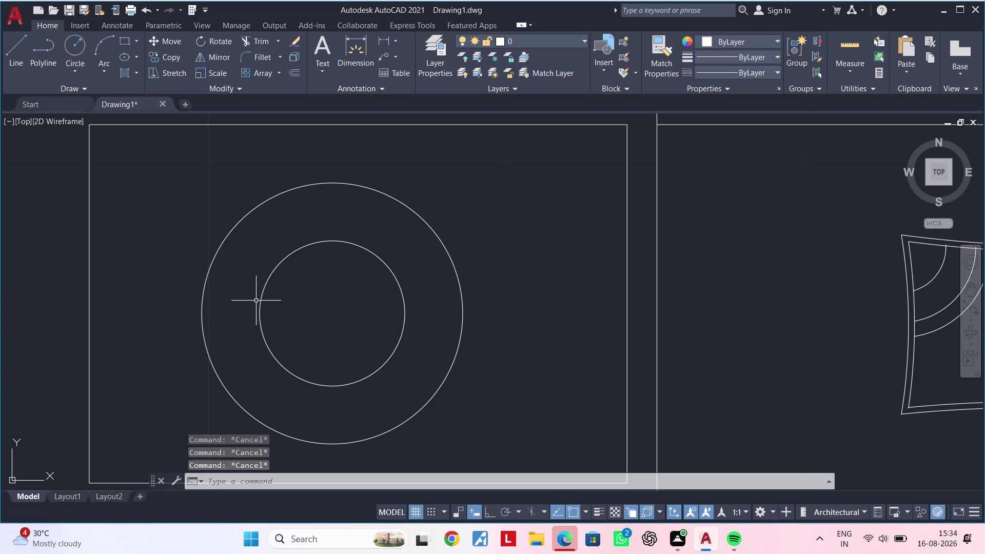
text(l)
key(space)
Draw a short slanted line from the outer circle's upper left into the ring.
click(262, 202)
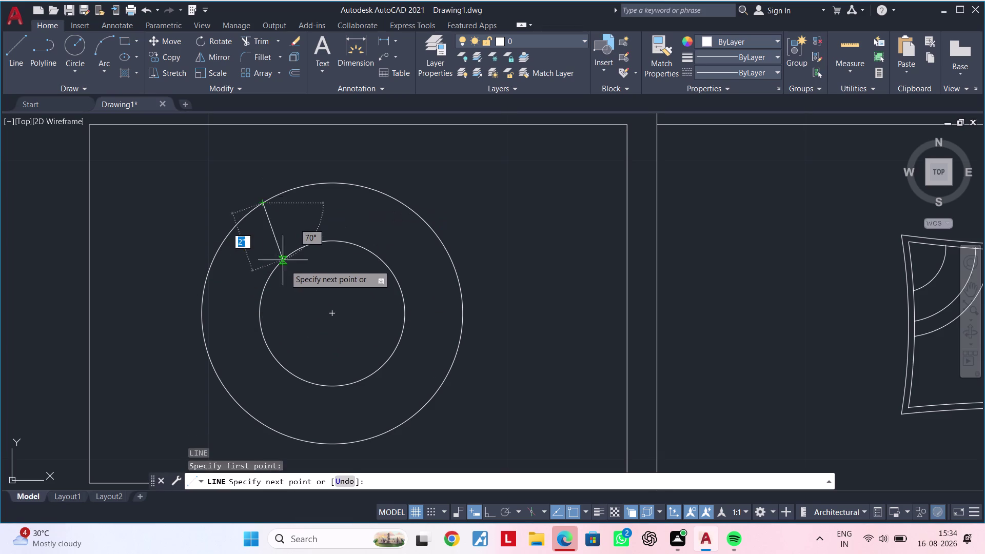
click(279, 263)
key(Escape)
key(Escape)
key(Escape)
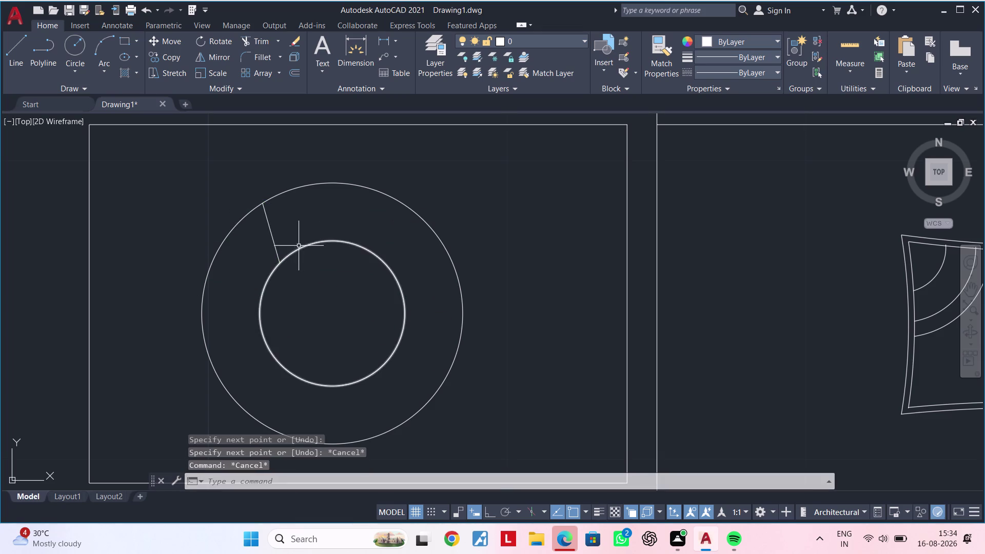
key(Escape)
Start Copy and a mistyped offset command, cancelling both.
text(co)
key(space)
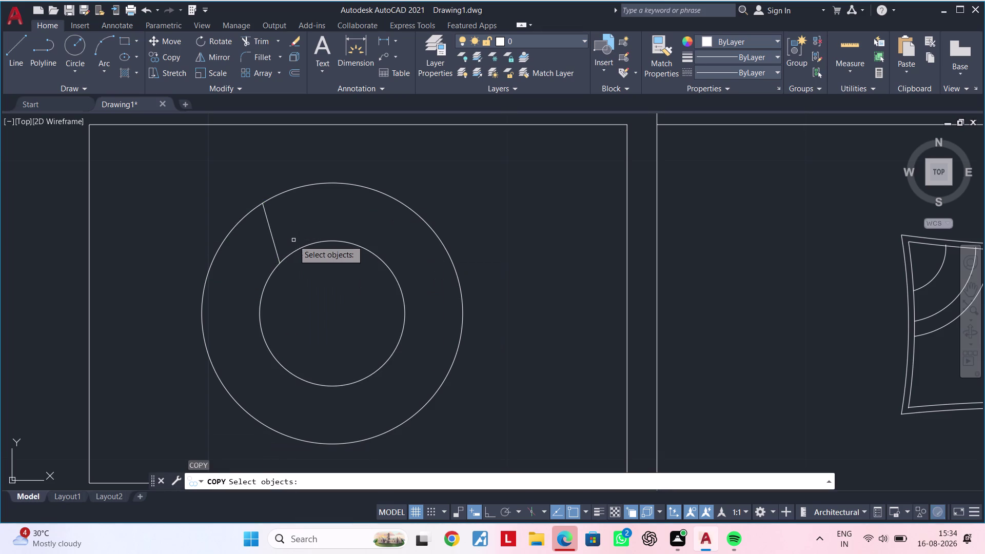
key(Escape)
key(Escape)
text(iof)
key(space)
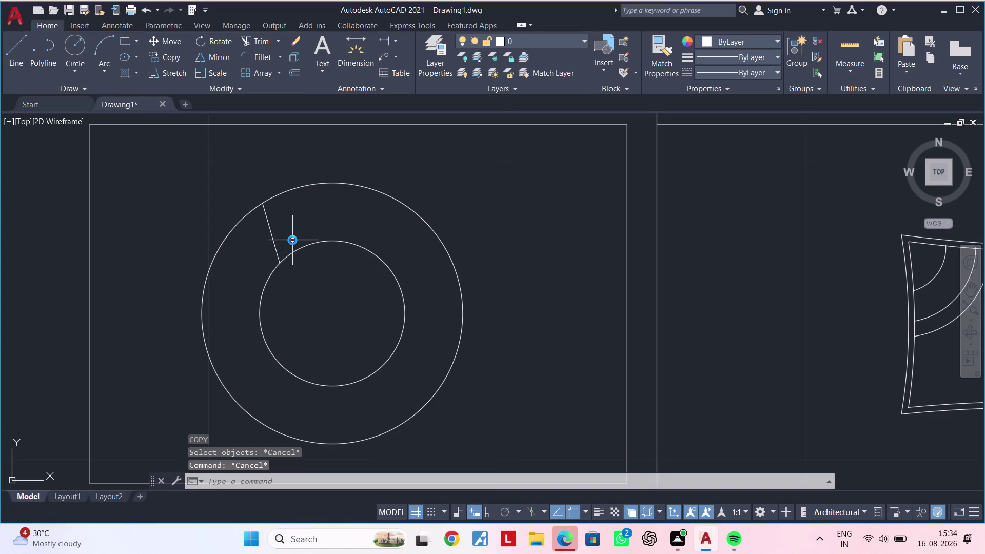
key(1)
key(Escape)
key(Escape)
key(Escape)
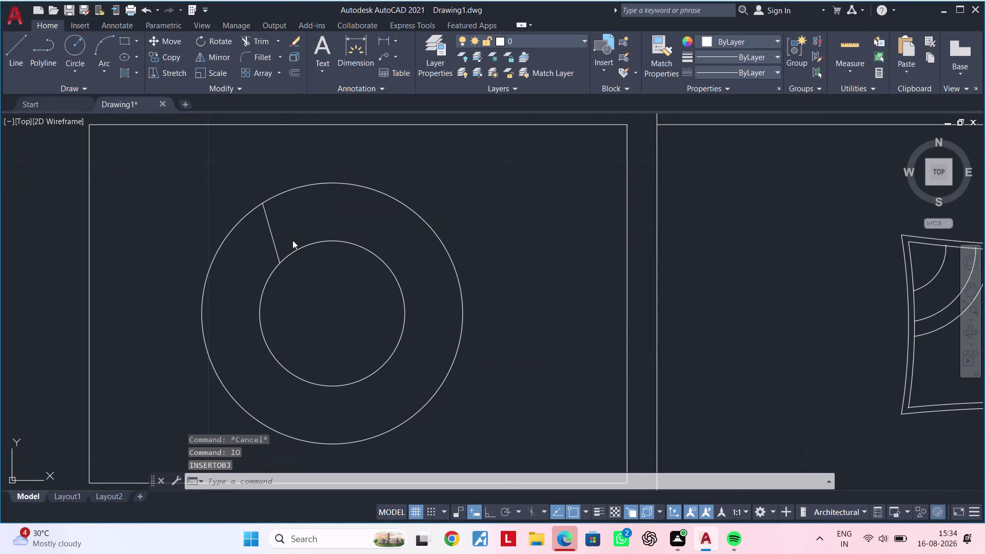
Try offsetting the slanted line at 4.5", then cancel it as too large.
text(of)
key(space)
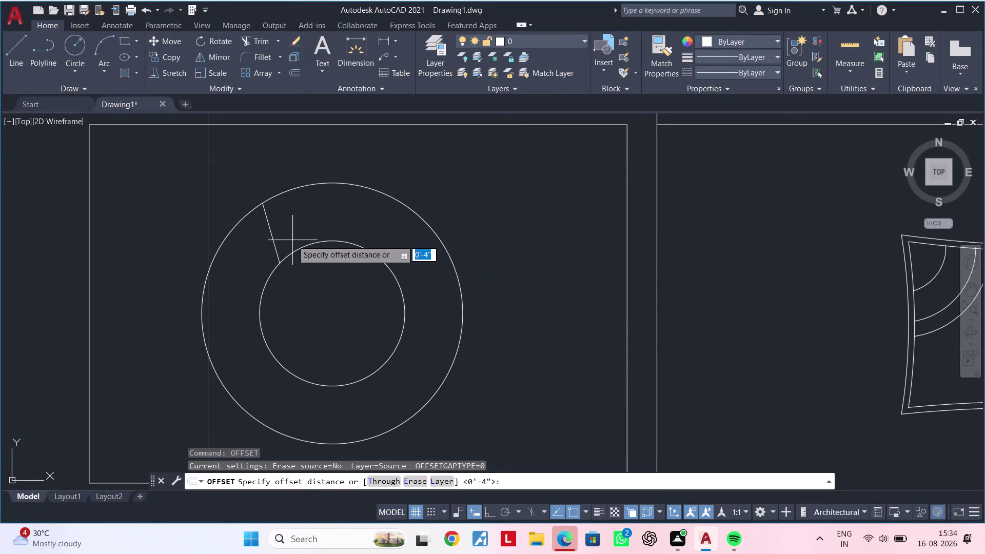
text(4.5")
key(Return)
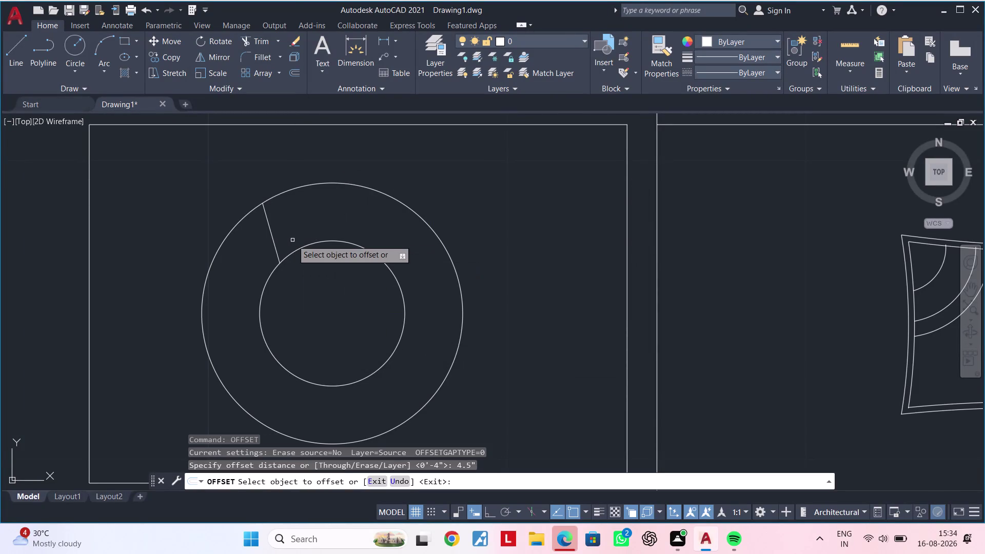
click(274, 244)
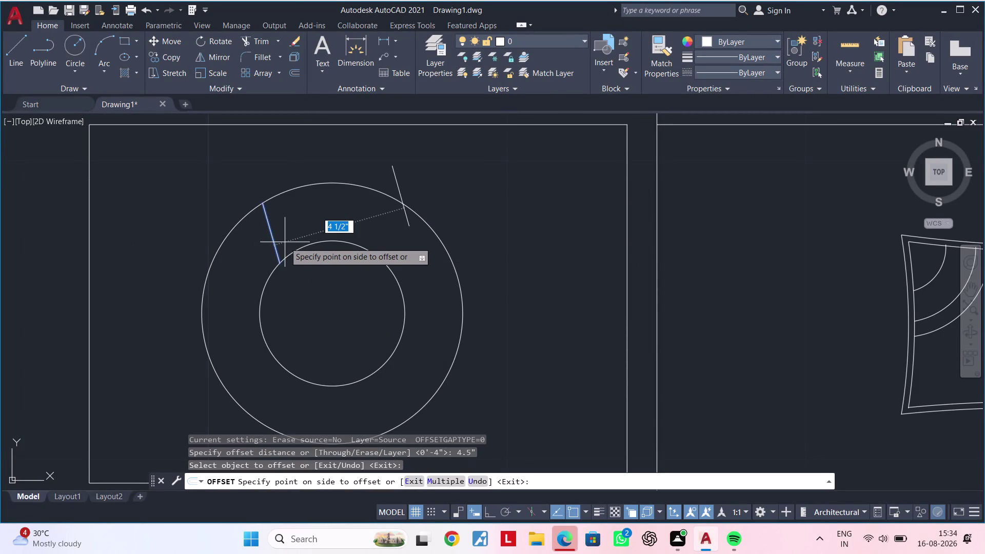
key(Escape)
key(Escape)
key(Escape)
Offset the slanted line 0.5" to create one parallel copy to its right.
text(of 0)
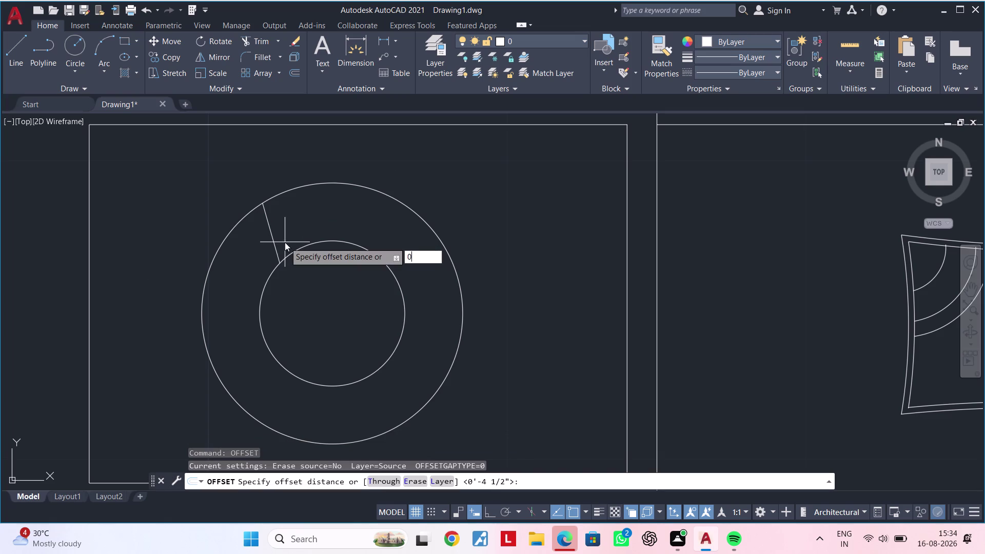
text(.5")
key(Return)
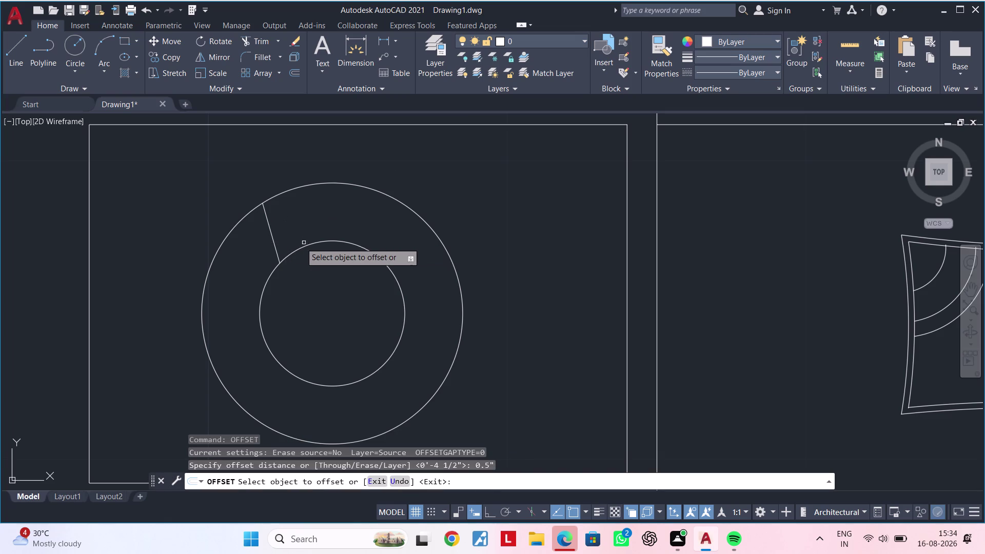
click(272, 242)
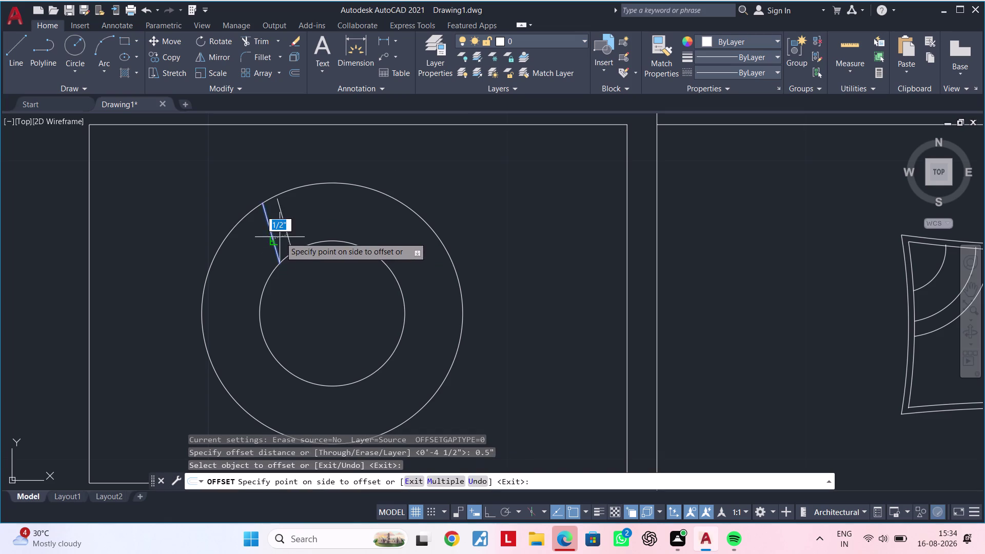
click(280, 237)
key(Escape)
key(Escape)
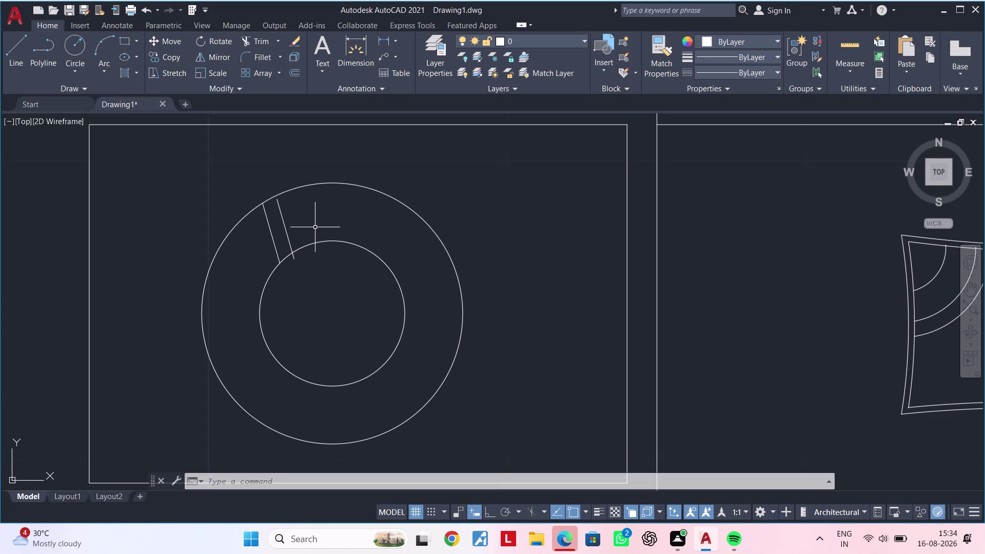
Select the two slanted lines, then clear the selection.
key(Escape)
key(Escape)
key(Escape)
key(Escape)
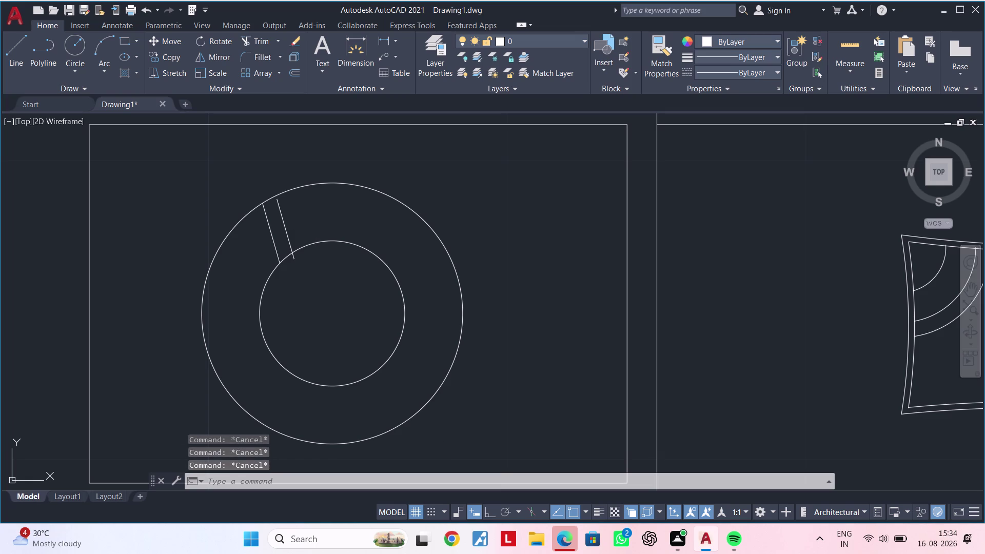
drag(313, 224, 299, 227)
click(258, 231)
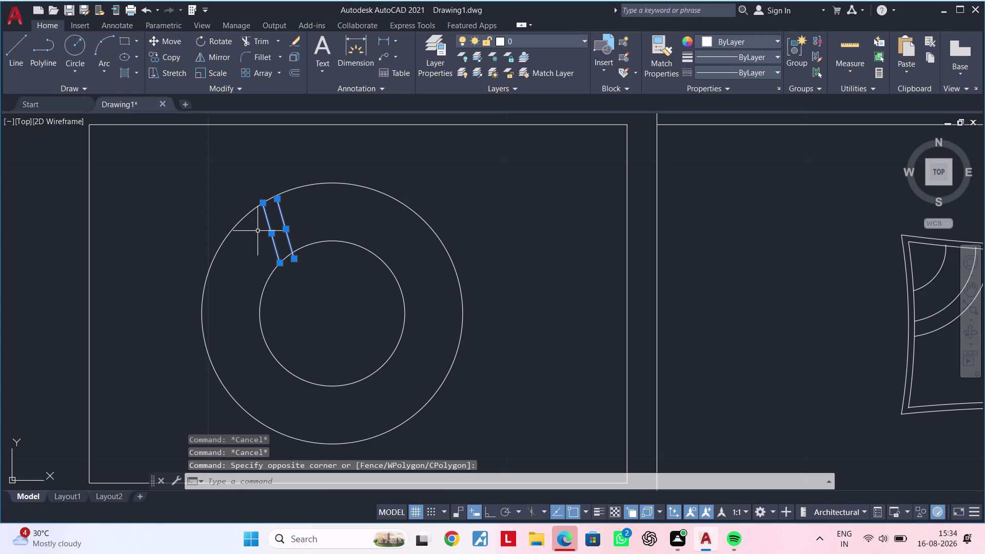
key(Escape)
key(Escape)
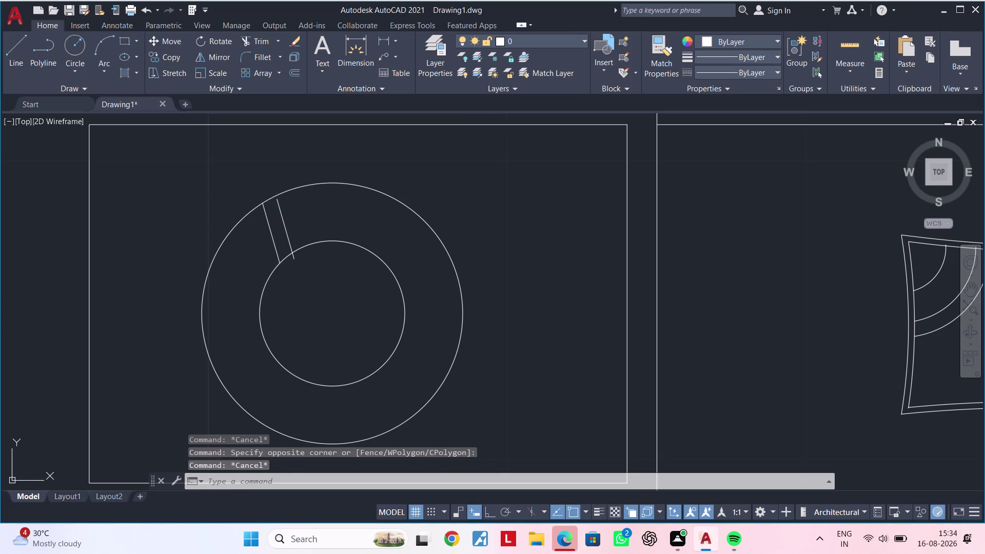
Offset the newest line repeatedly at 0.5", adding six more parallel copies rightward.
text(of)
key(space)
text(0.5)
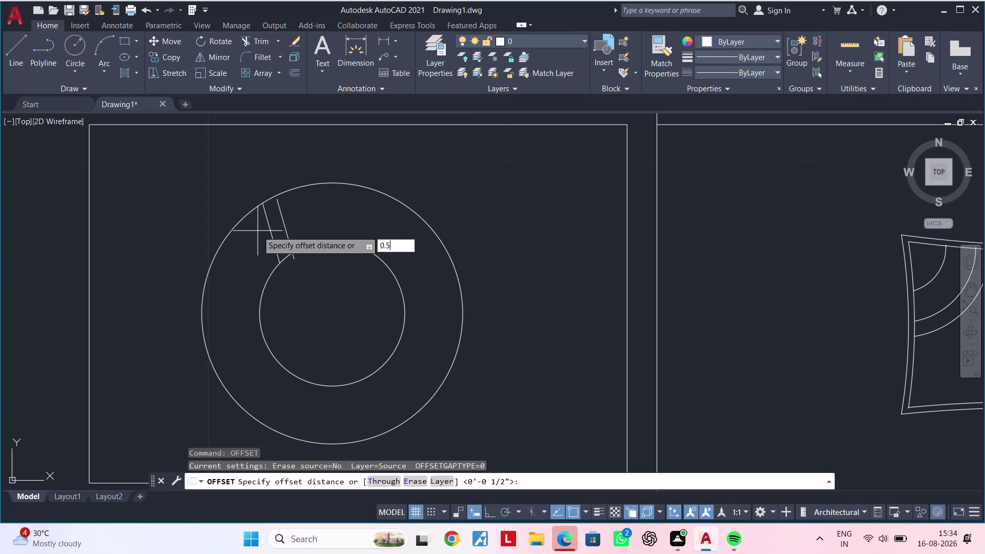
text(")
key(Return)
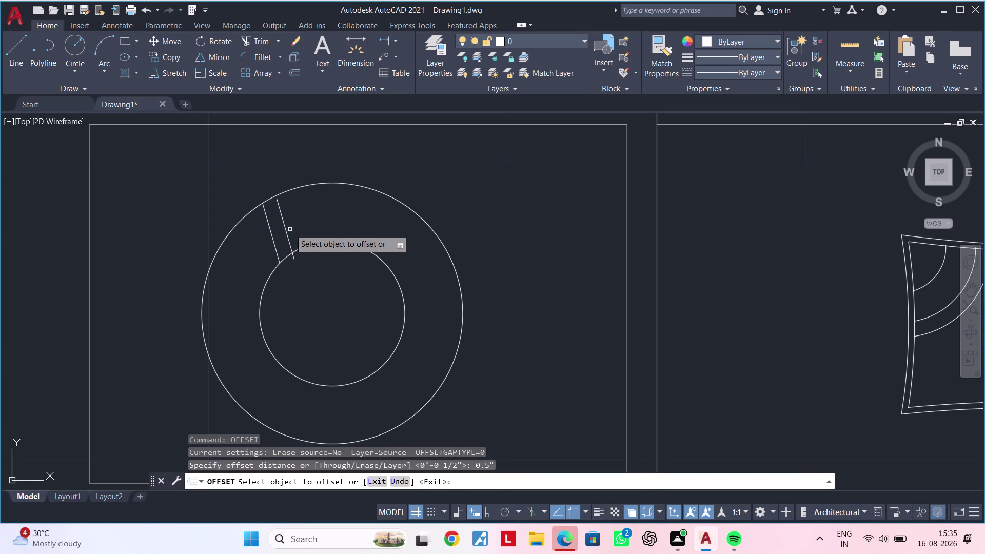
click(285, 230)
click(304, 222)
click(300, 224)
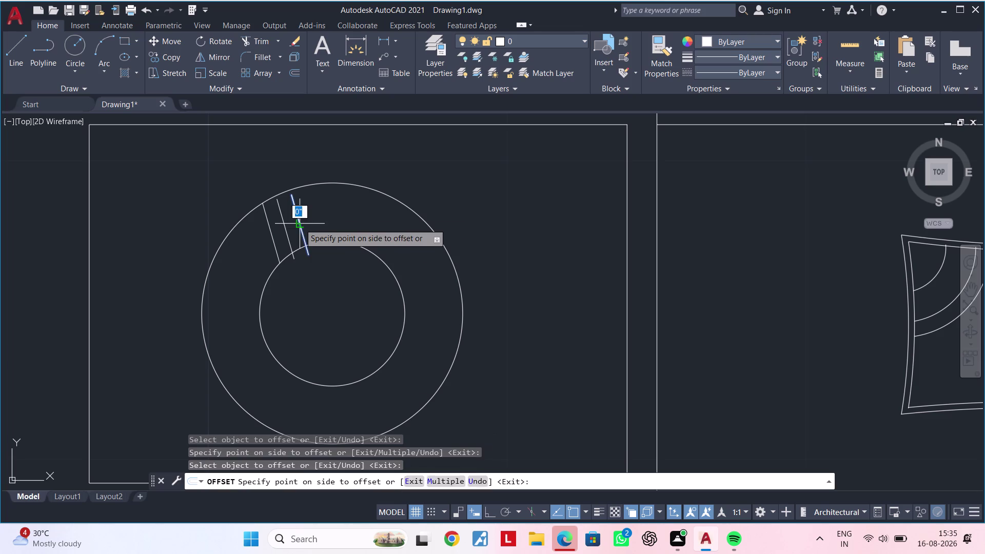
click(323, 215)
click(314, 218)
click(342, 216)
click(329, 219)
click(370, 213)
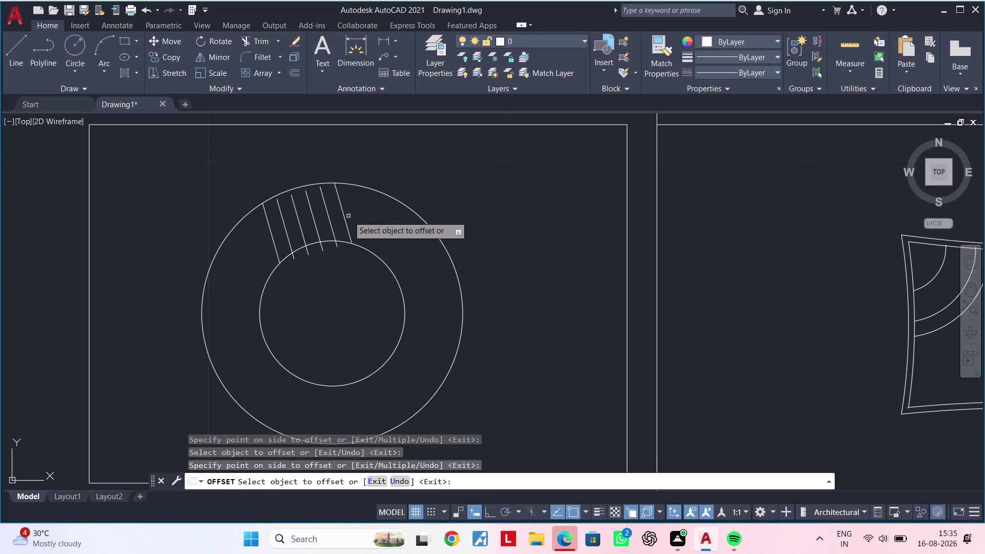
click(345, 218)
click(387, 215)
click(360, 219)
click(399, 215)
key(Escape)
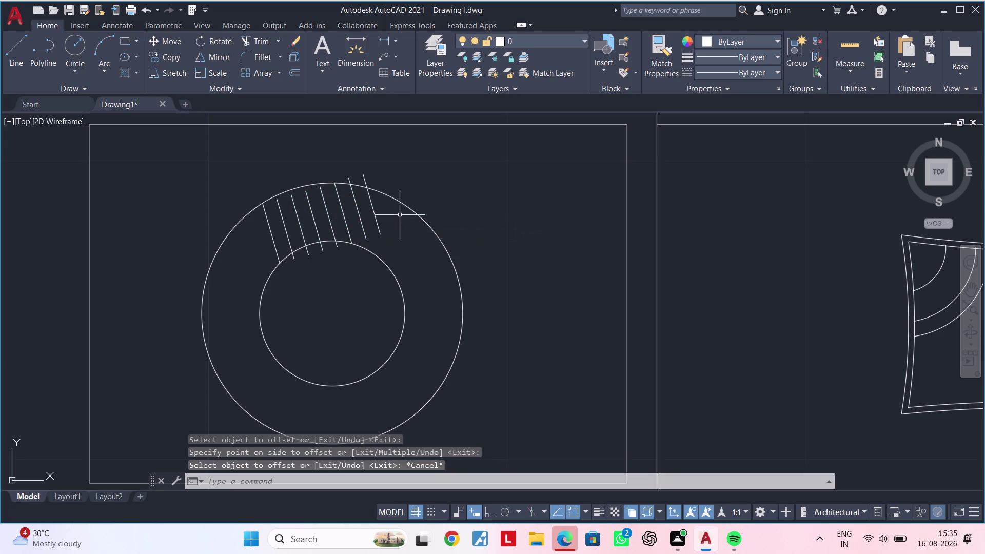
Extend the slanted lines across the nightstand's circles using fence selections.
key(Escape)
key(Escape)
text(ex)
key(space)
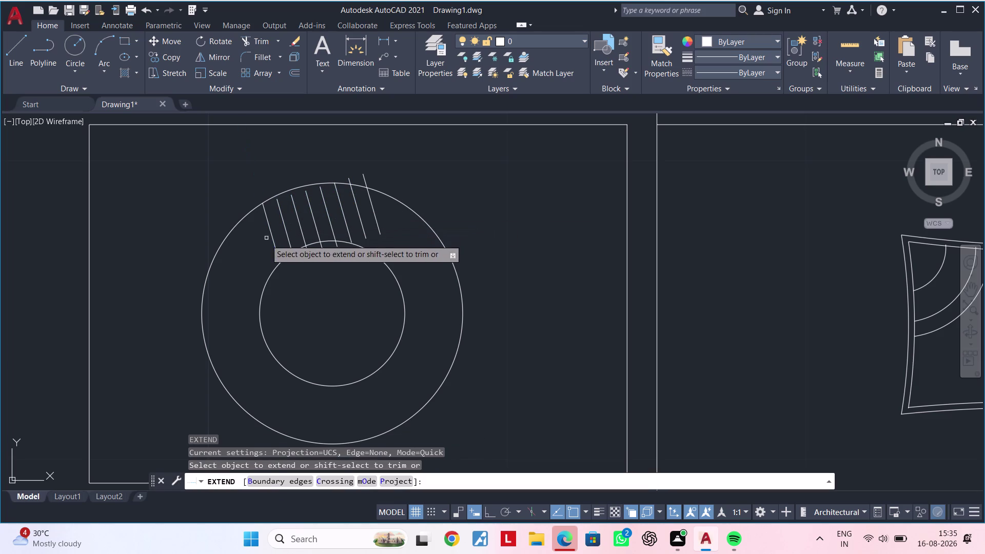
drag(255, 245, 388, 207)
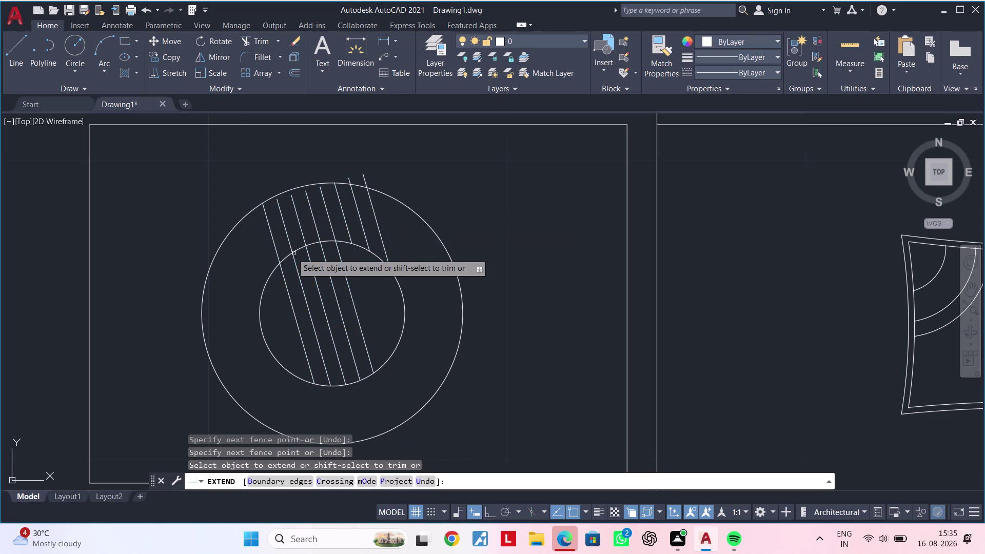
drag(247, 261, 402, 216)
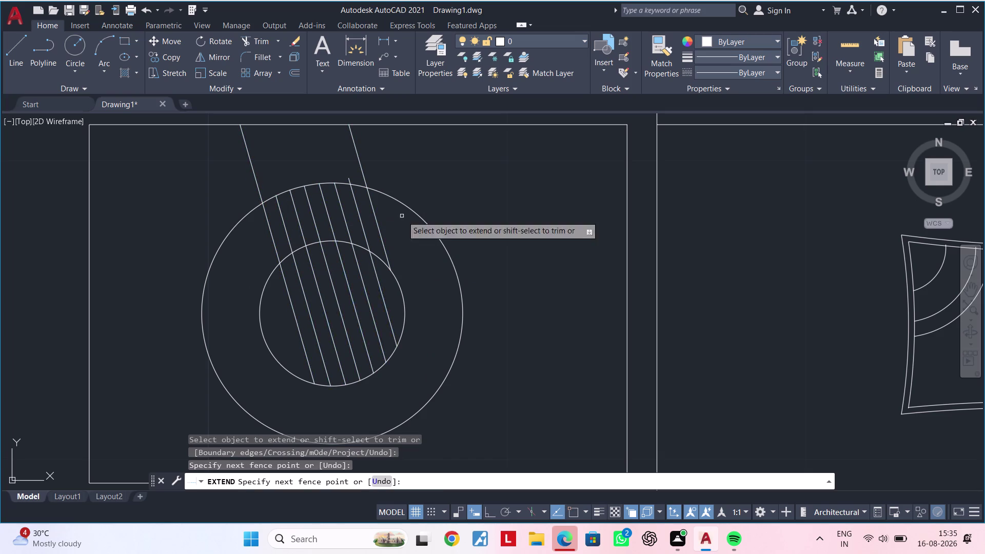
click(298, 326)
drag(338, 315, 410, 297)
drag(278, 342, 337, 327)
drag(348, 323, 379, 315)
click(380, 316)
click(384, 315)
key(Escape)
Pan and zoom to recentre the view on the nightstand ring.
scroll(down, 3)
middle_drag(374, 286, 374, 281)
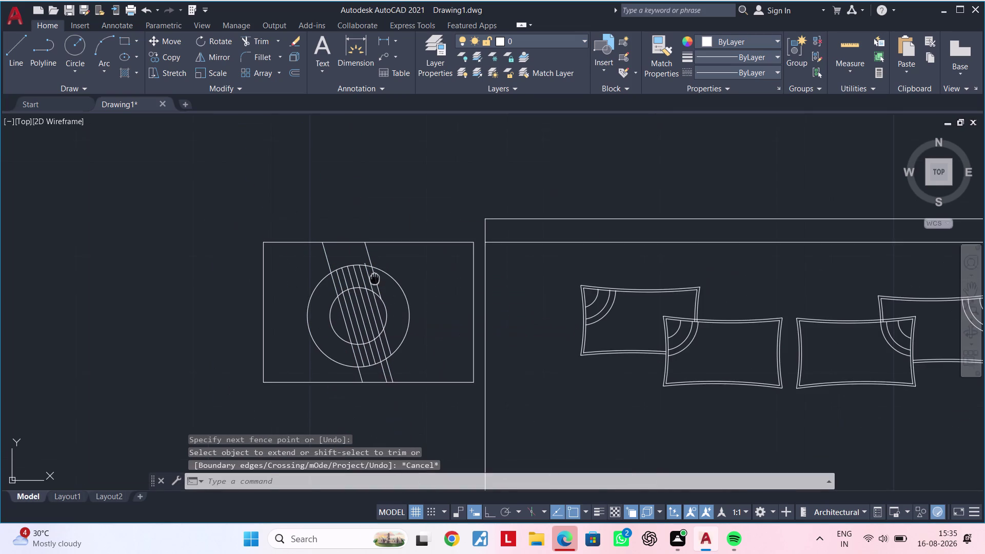
middle_drag(374, 282, 375, 261)
key(Escape)
key(Escape)
middle_drag(375, 316, 380, 303)
key(Escape)
middle_drag(367, 273, 367, 280)
scroll(up, 3)
middle_drag(361, 294, 361, 303)
key(Escape)
key(Escape)
key(Escape)
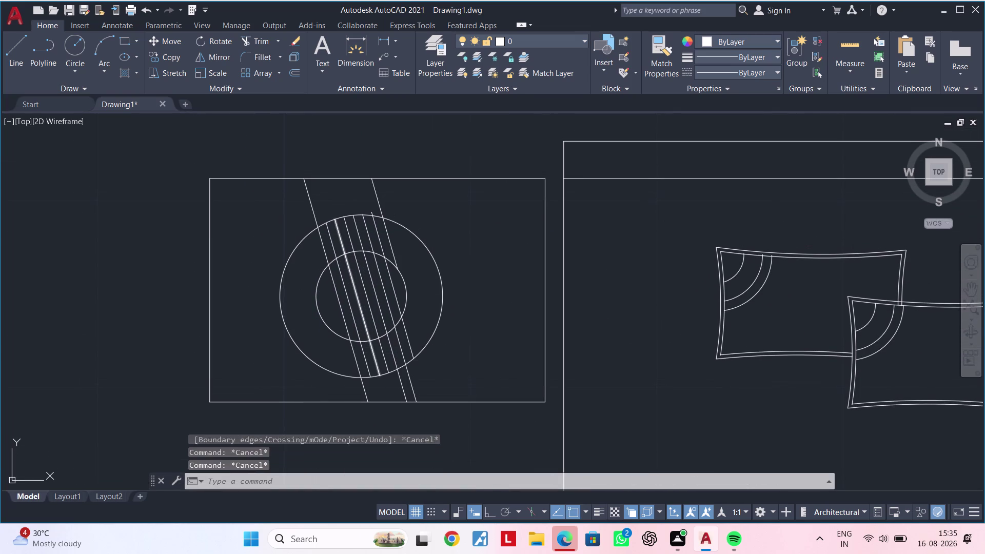
key(Escape)
key(Escape)
key(Escape)
scroll(up, 3)
Offset a line to the right, then delete the misplaced copy outside the ring.
text(o)
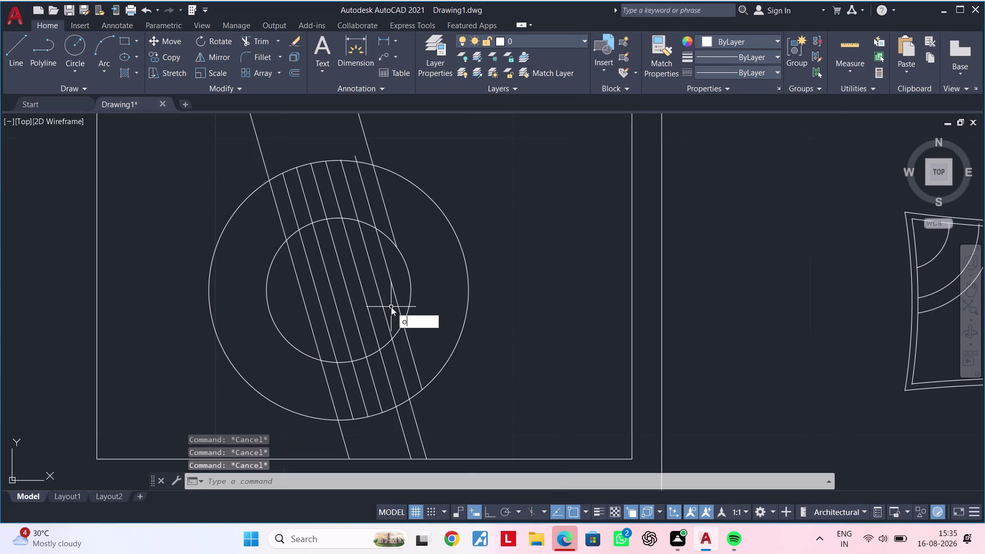
text(f)
key(space)
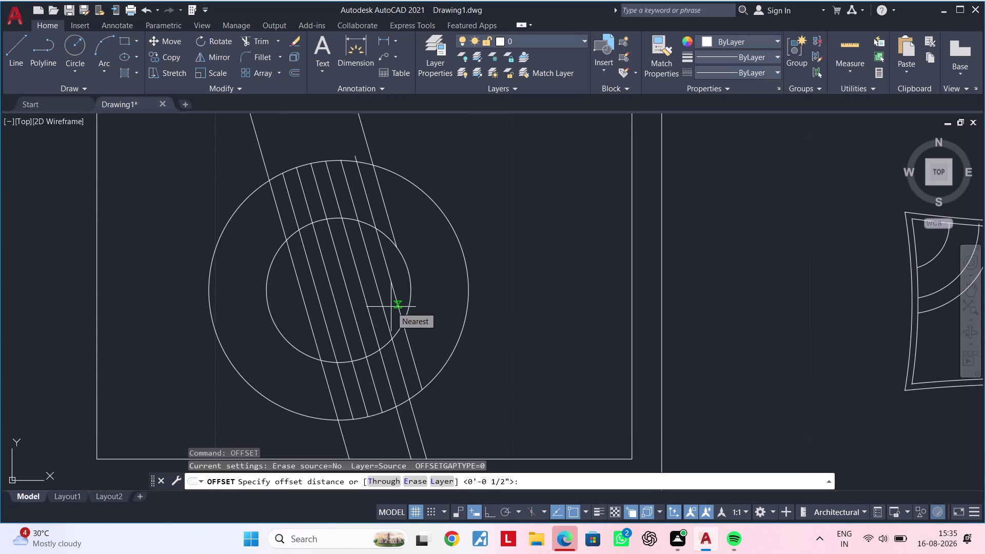
text(05")
key(Return)
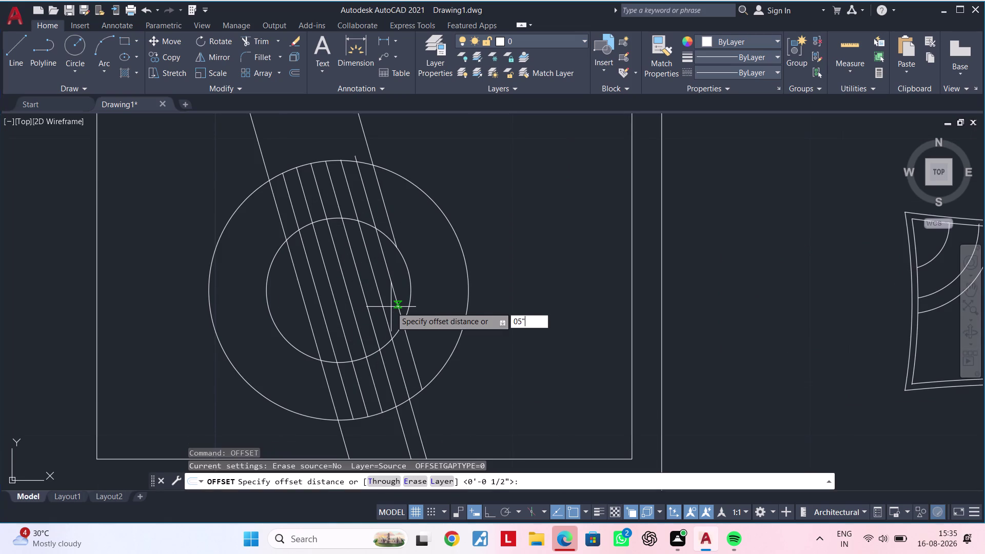
click(389, 220)
click(471, 227)
key(Escape)
key(Escape)
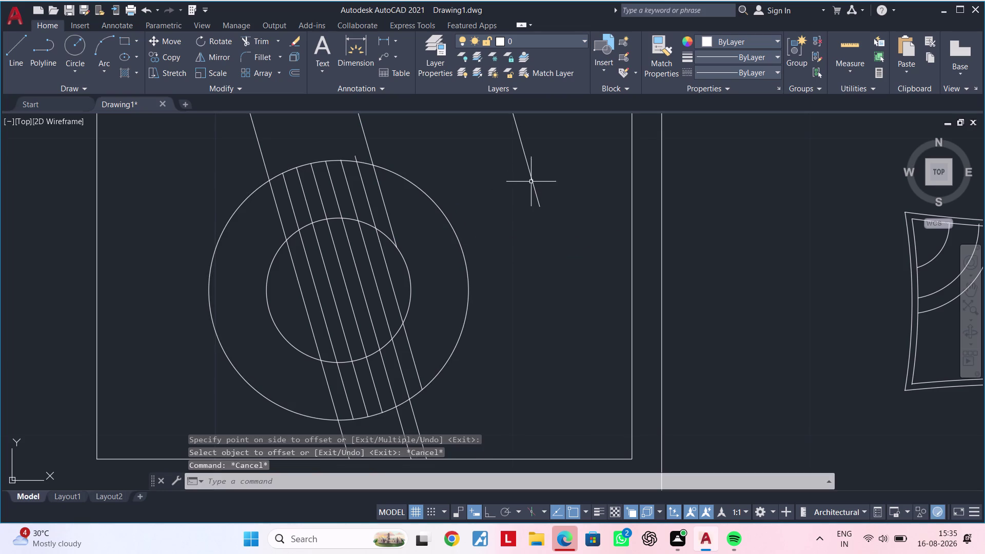
click(531, 182)
key(Delete)
key(Escape)
key(Escape)
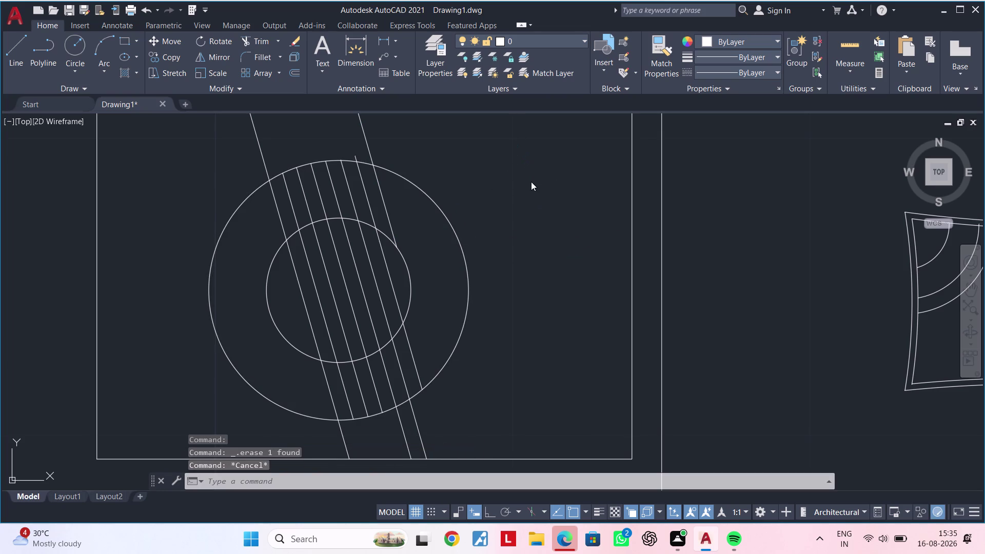
Offset three more parallel lines 0.5" apart to the right across the circle.
text(of 0.)
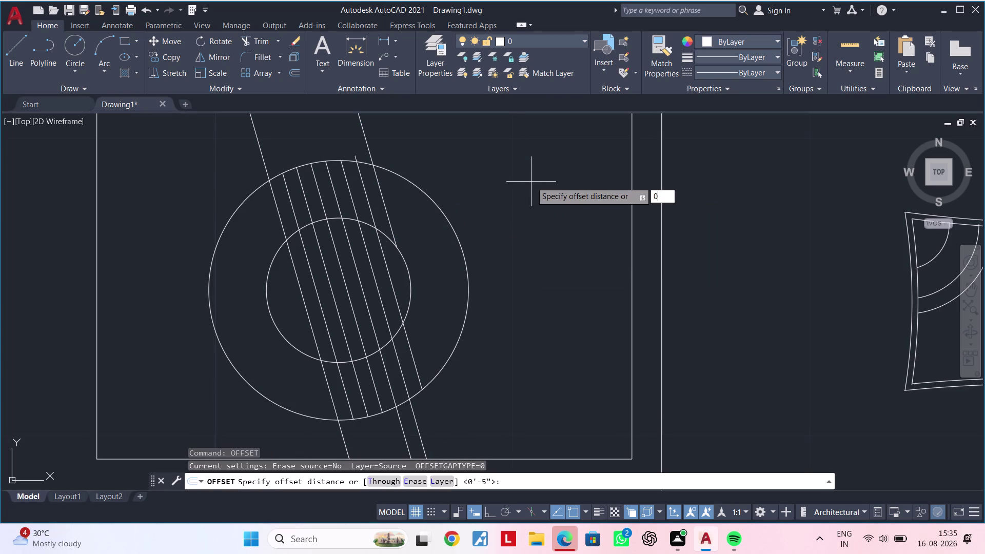
text(5")
key(Return)
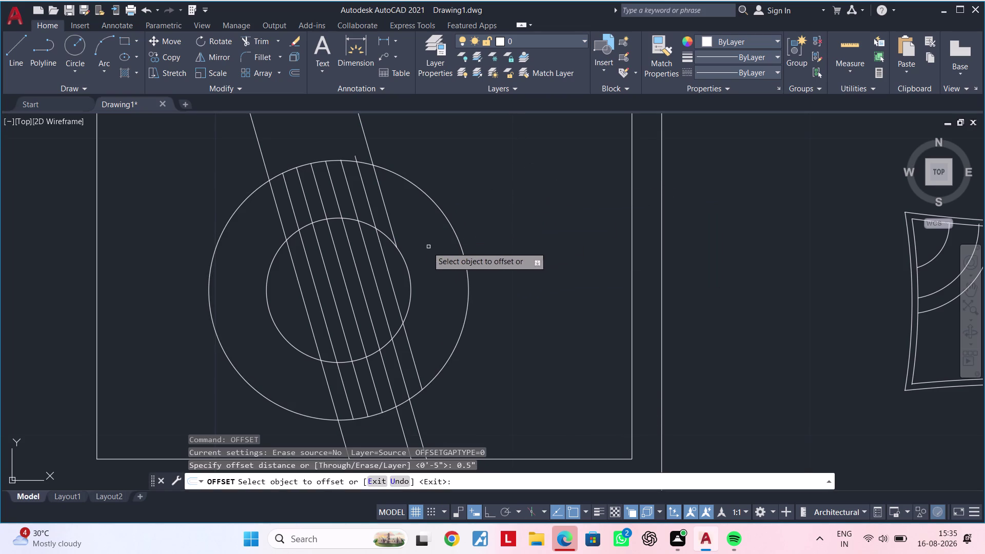
double_click(394, 236)
click(429, 236)
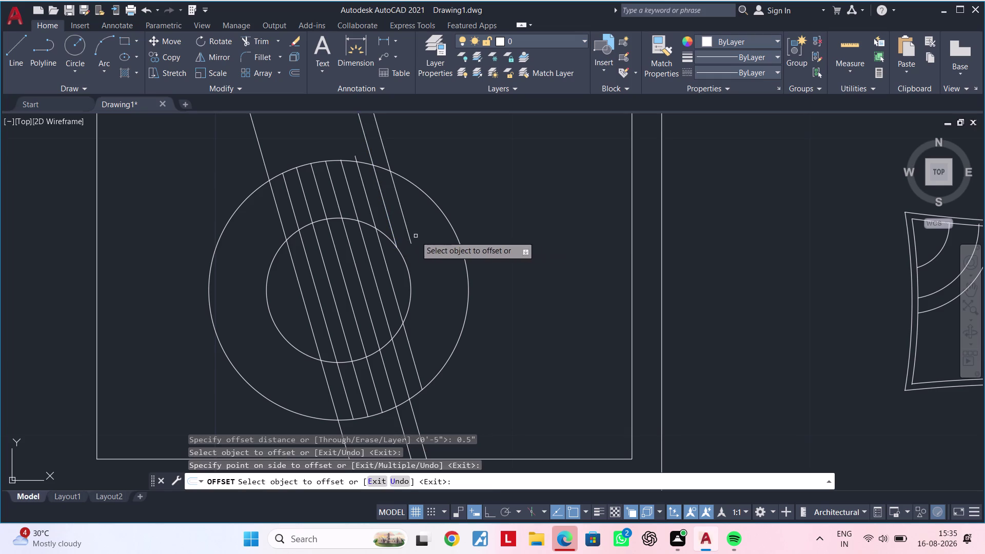
click(410, 236)
click(433, 236)
double_click(424, 236)
click(436, 235)
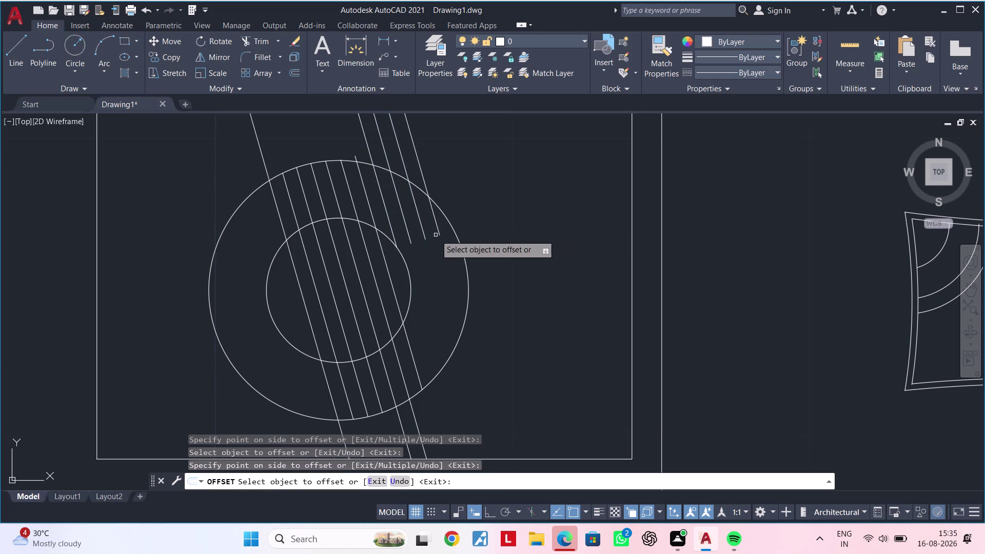
key(Escape)
key(Escape)
Extend the new right-hand lines past the outer circle with a fence selection.
text(ex)
key(space)
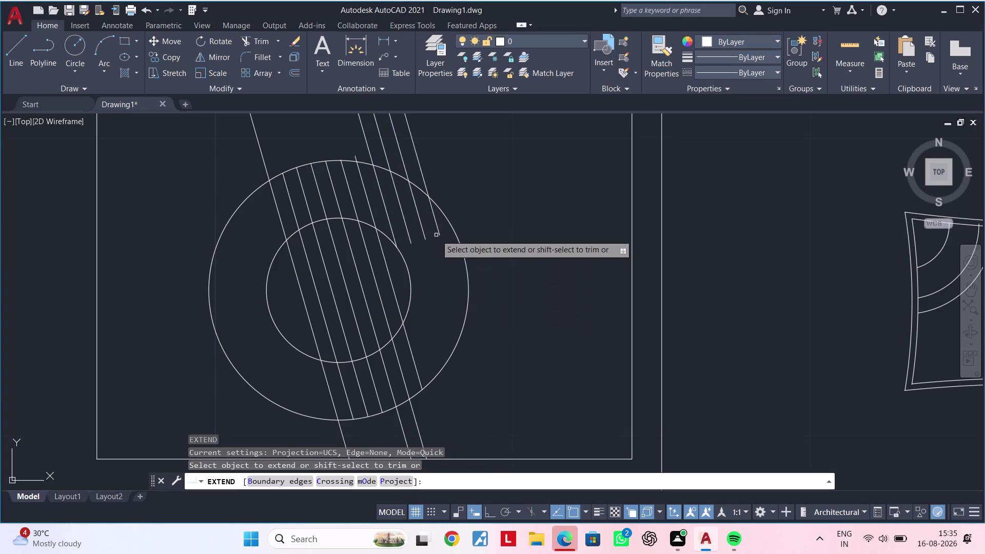
drag(387, 224, 427, 217)
drag(433, 217, 435, 216)
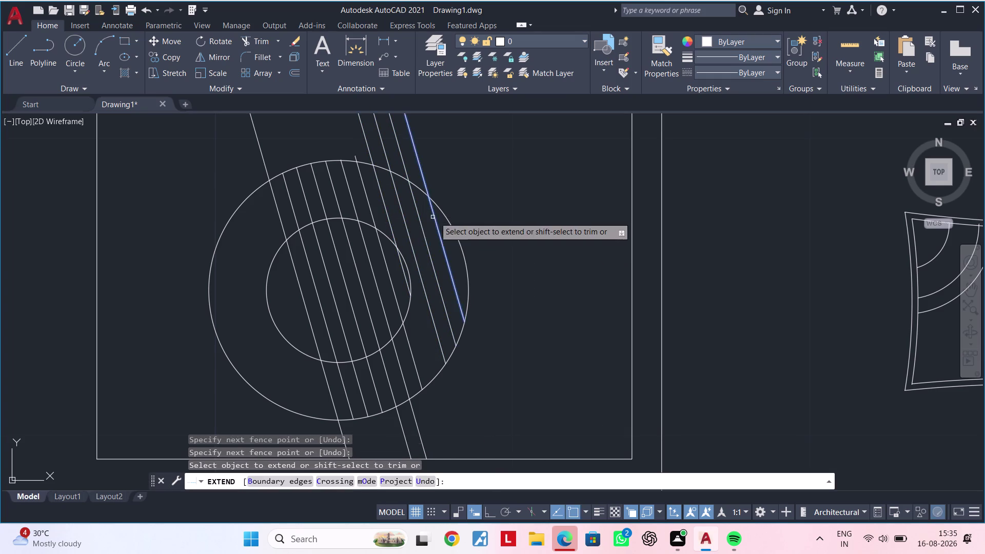
drag(435, 217, 438, 217)
click(438, 216)
click(406, 287)
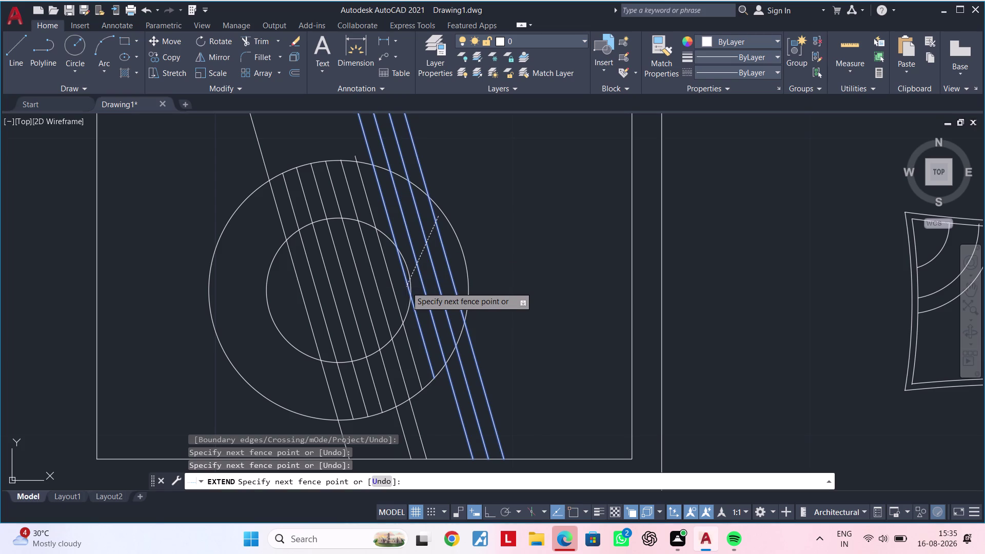
key(Escape)
middle_drag(444, 307, 476, 258)
key(Escape)
key(Escape)
text(t)
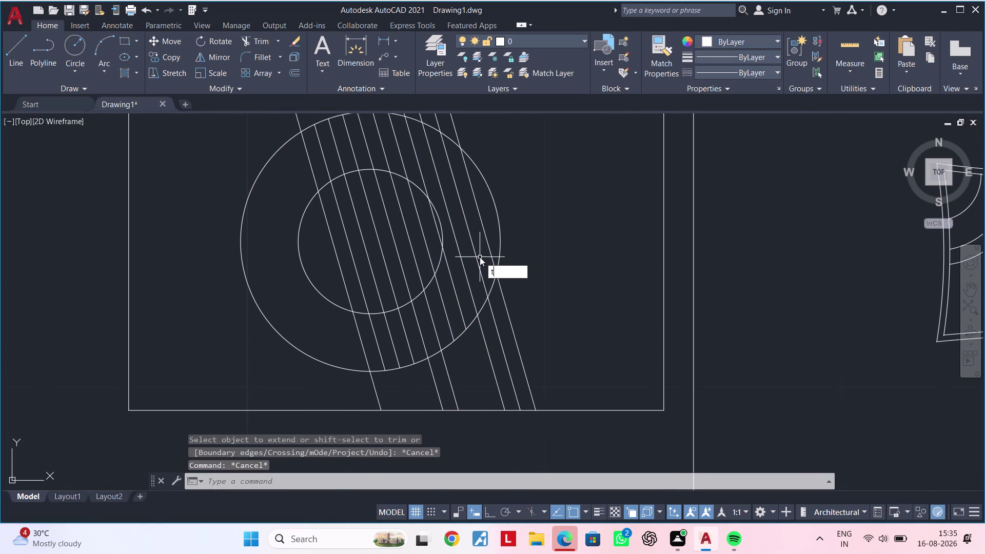
text(r)
key(space)
Trim the line tops back to the outer circle using fence selections.
drag(543, 296, 357, 408)
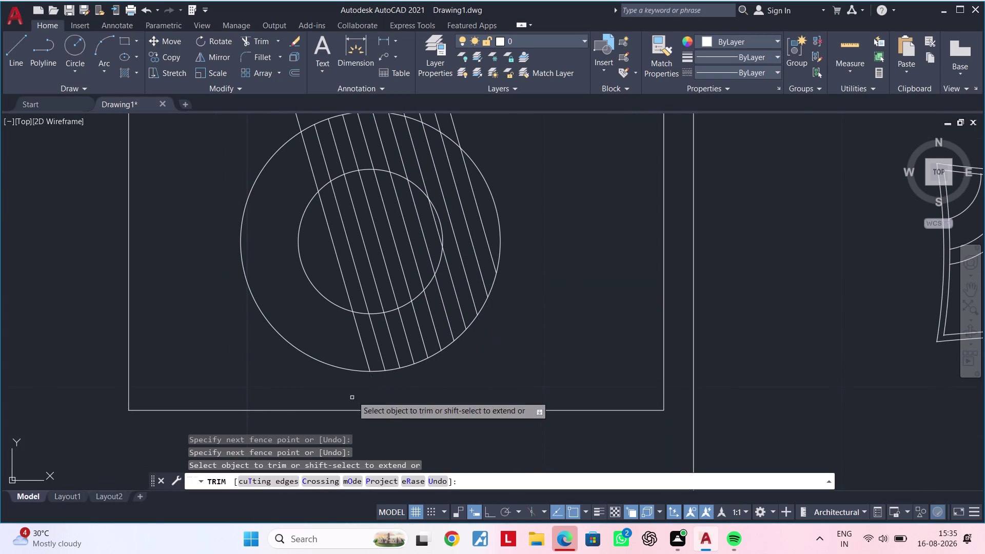
middle_drag(325, 329, 346, 414)
drag(471, 161, 295, 170)
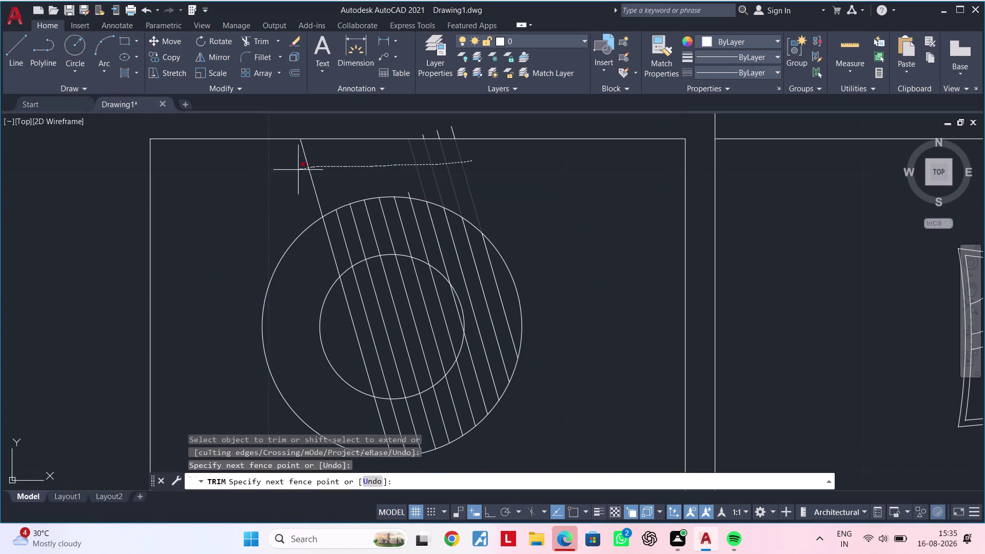
drag(296, 170, 284, 172)
scroll(up, 3)
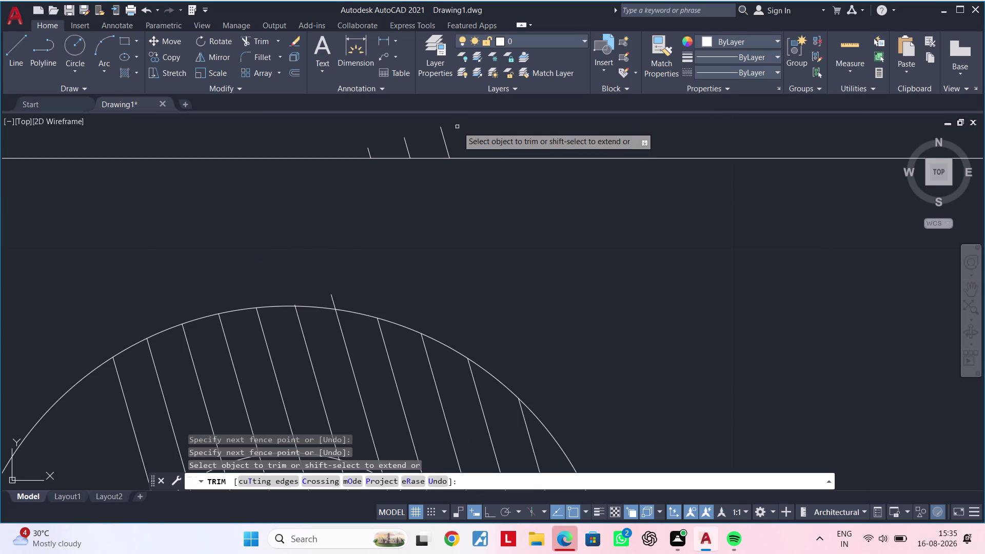
drag(457, 135, 361, 151)
scroll(down, 3)
middle_drag(383, 132, 427, 86)
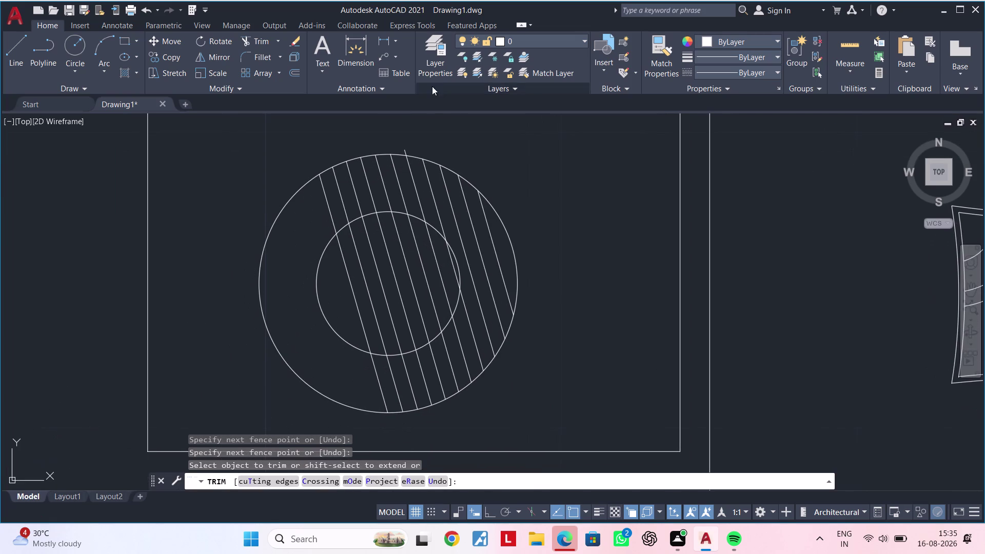
key(Escape)
middle_drag(372, 309, 392, 294)
key(Escape)
key(Escape)
key(Escape)
key(Escape)
key(Escape)
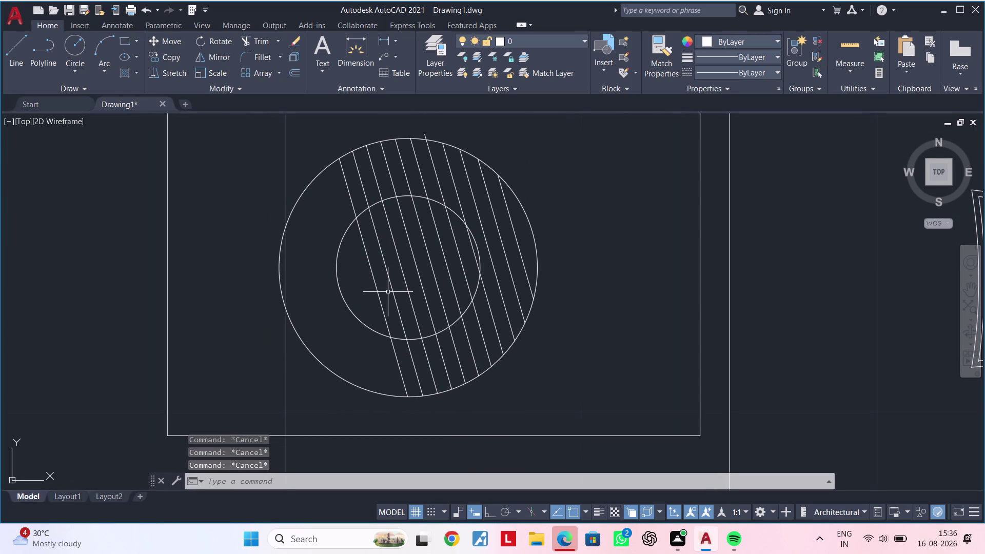
Offset six more parallel lines 0.5" apart to the left of the leftmost line.
text(o)
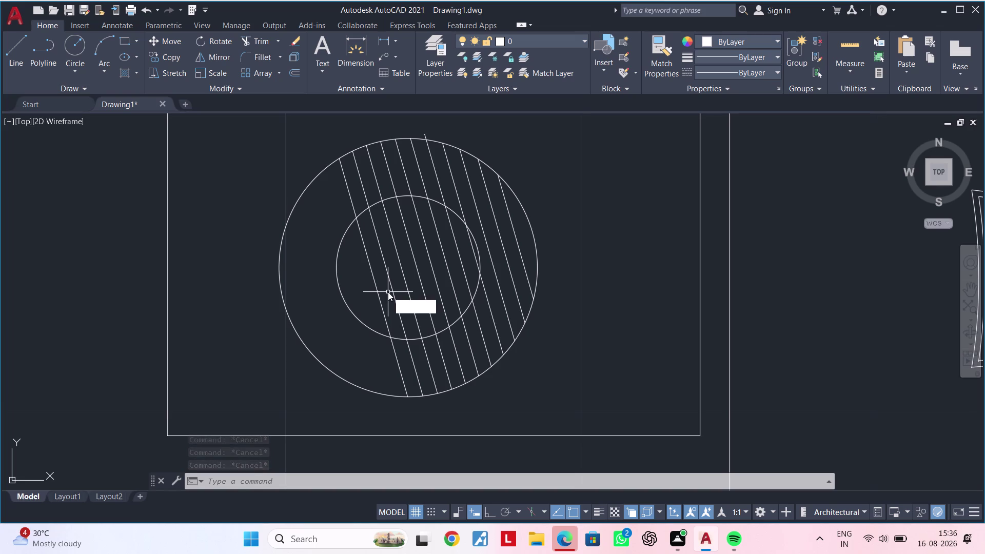
text(f)
key(space)
text(0)
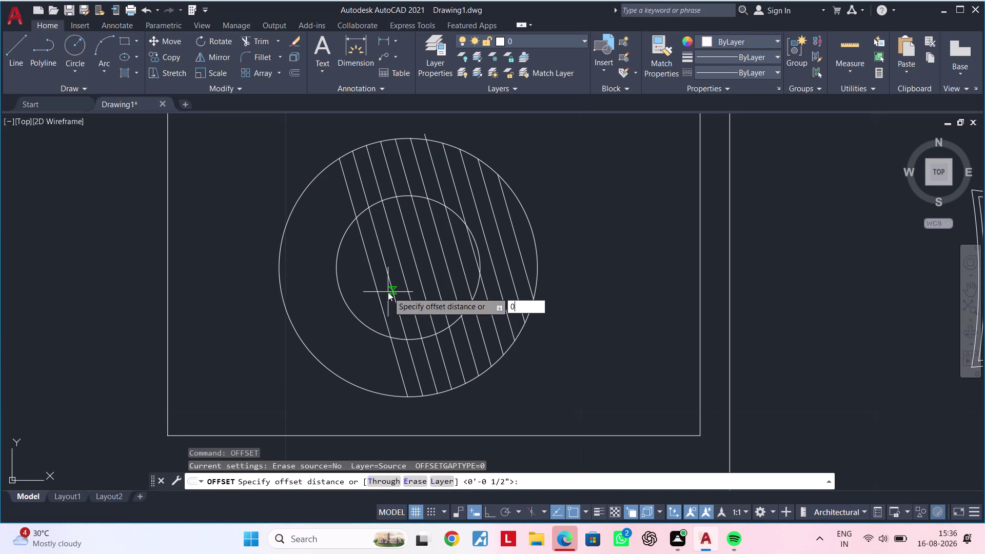
text(.5")
key(Return)
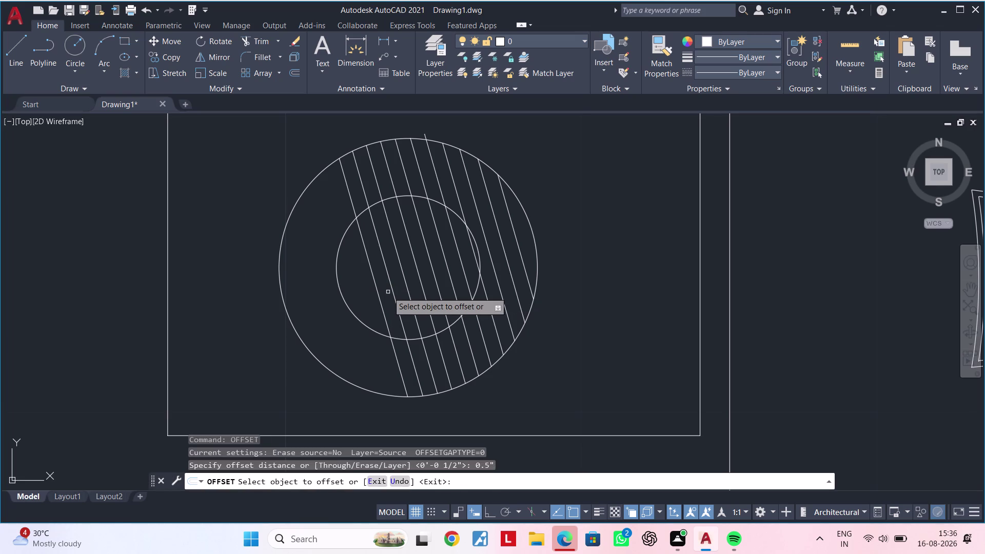
click(378, 295)
click(355, 297)
click(366, 294)
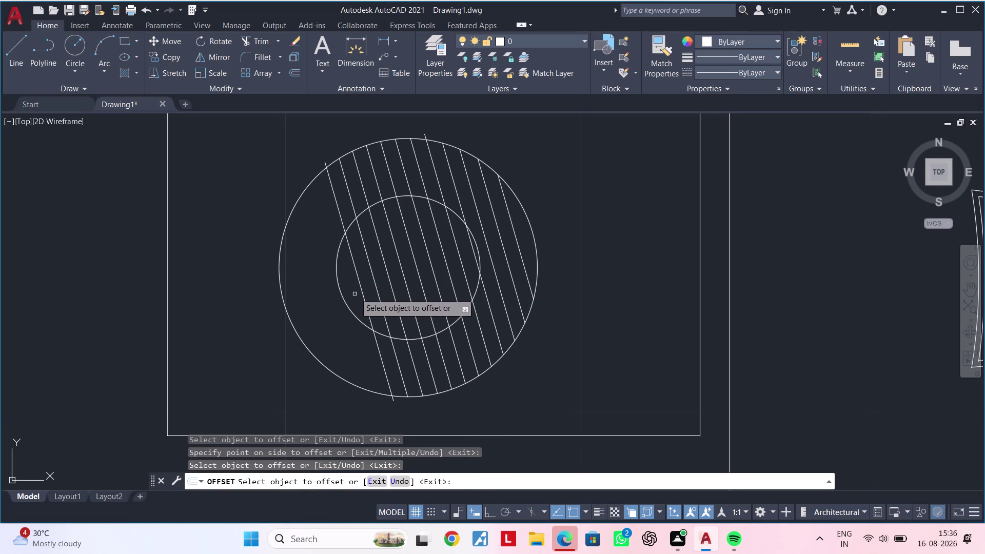
click(362, 292)
click(304, 294)
click(347, 289)
click(309, 289)
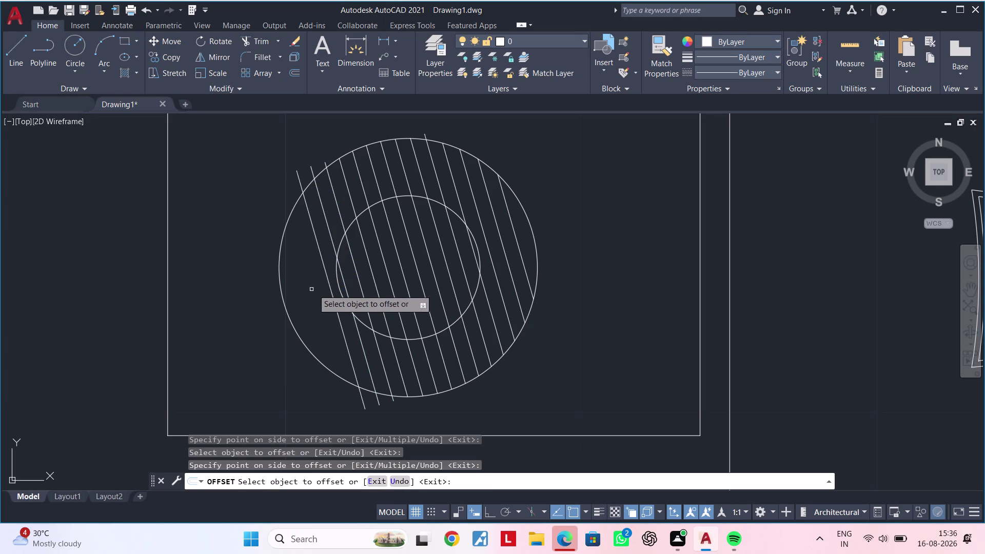
click(329, 288)
click(306, 290)
click(315, 289)
click(292, 294)
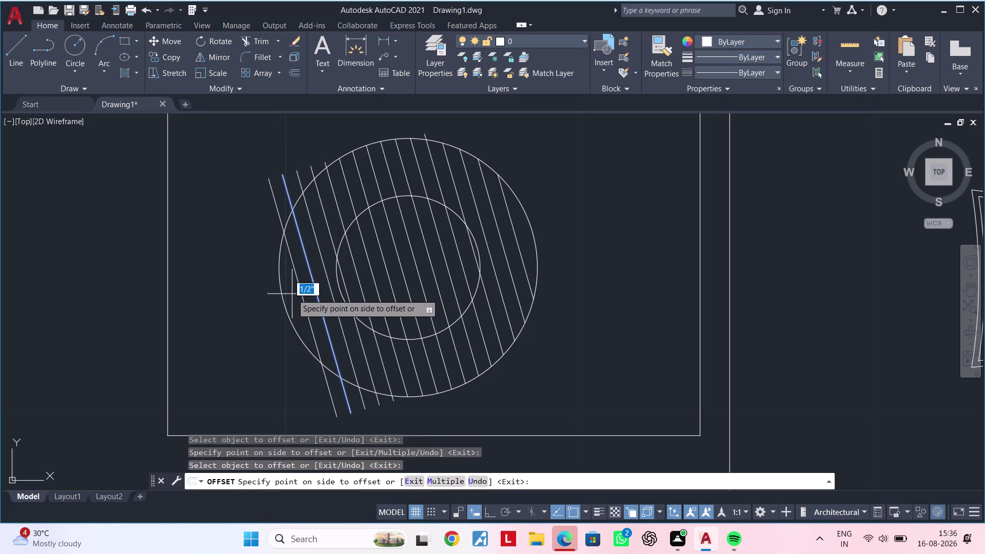
click(300, 292)
click(287, 296)
key(Escape)
key(Escape)
key(Escape)
text(tr)
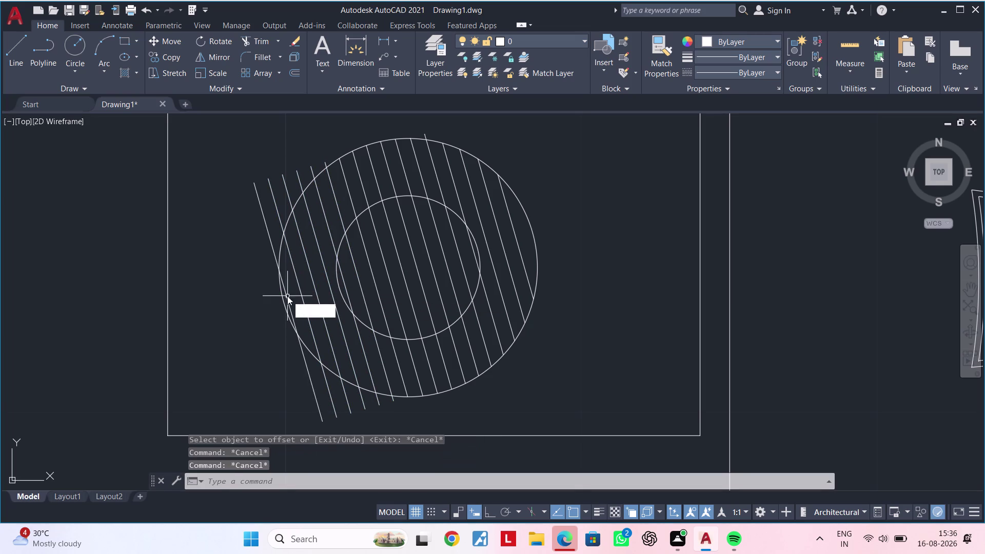
key(space)
Trim the line ends above and below the outer circle.
drag(258, 251, 310, 168)
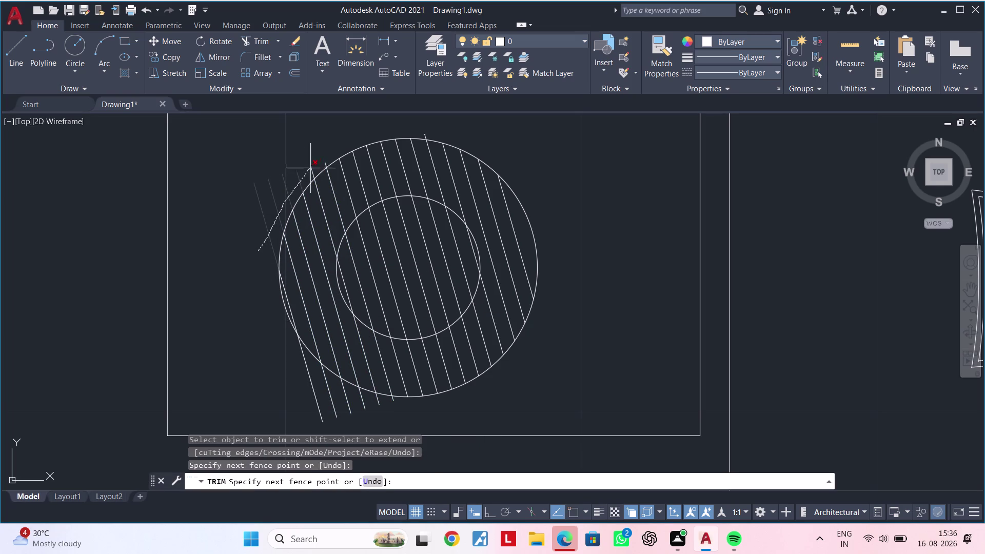
drag(311, 169, 330, 164)
click(425, 133)
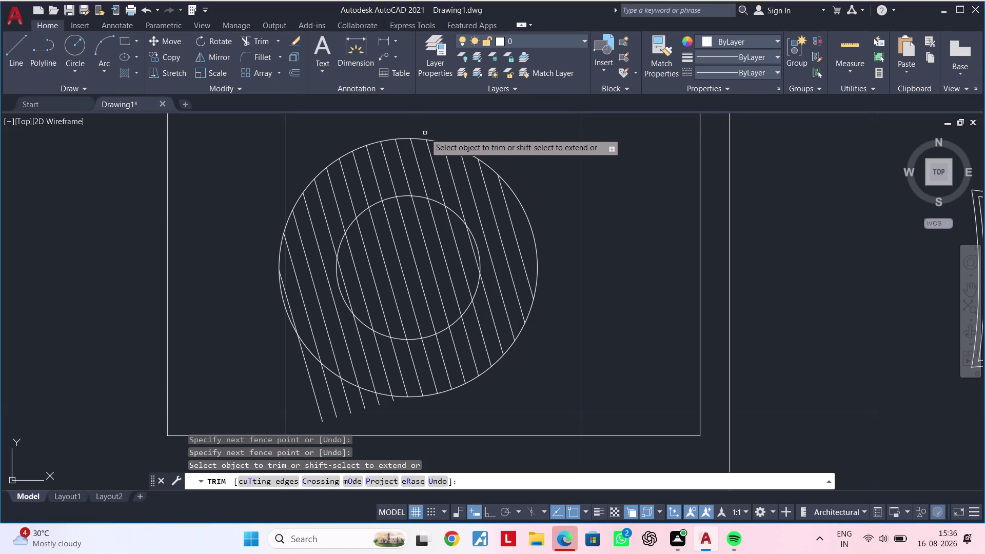
drag(305, 395, 365, 400)
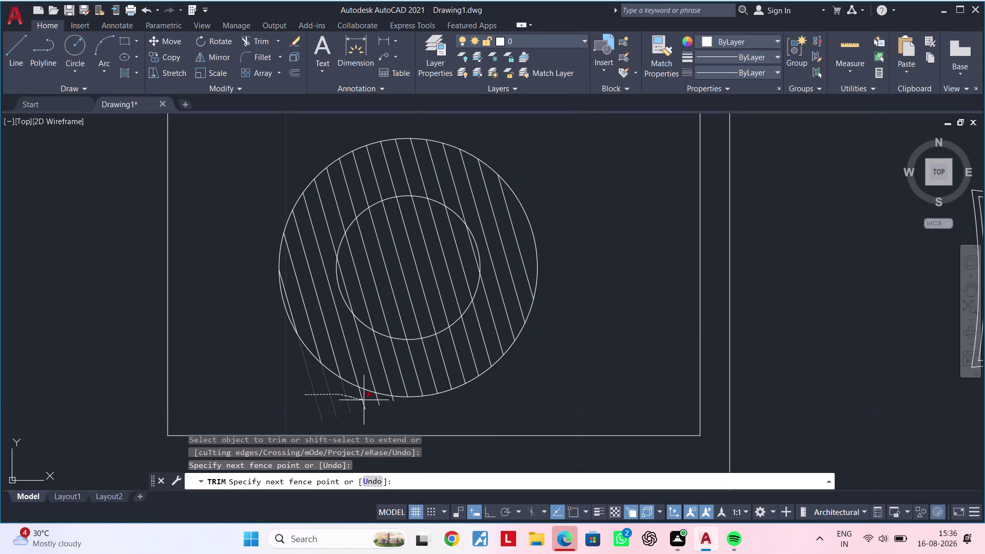
drag(365, 400, 399, 401)
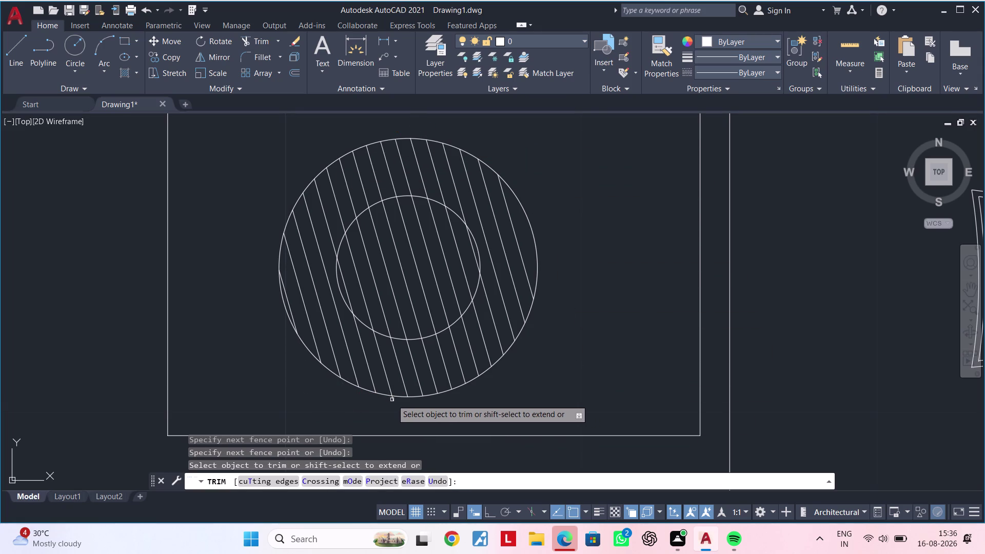
click(392, 400)
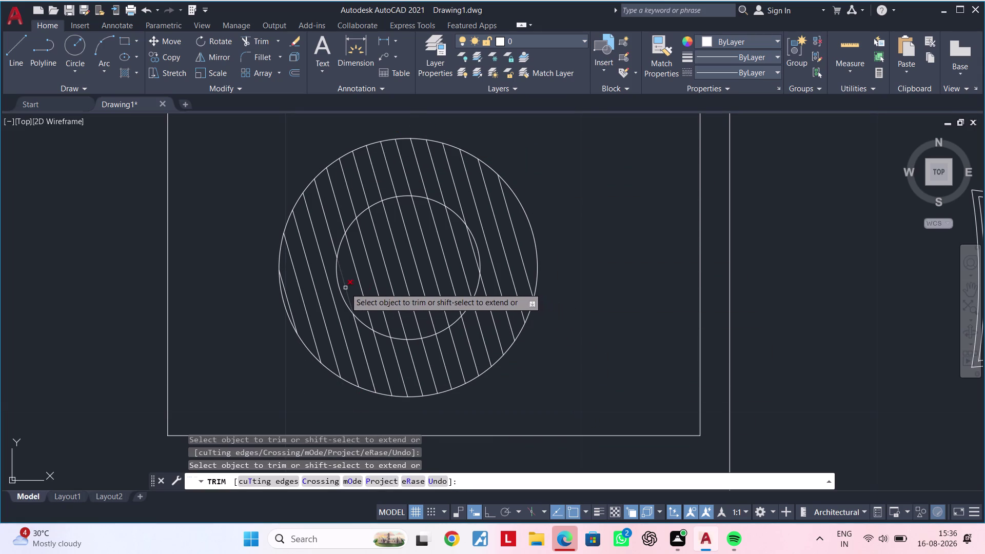
Remove the line pieces inside the inner circle.
drag(345, 287, 461, 243)
click(462, 243)
drag(468, 243, 411, 264)
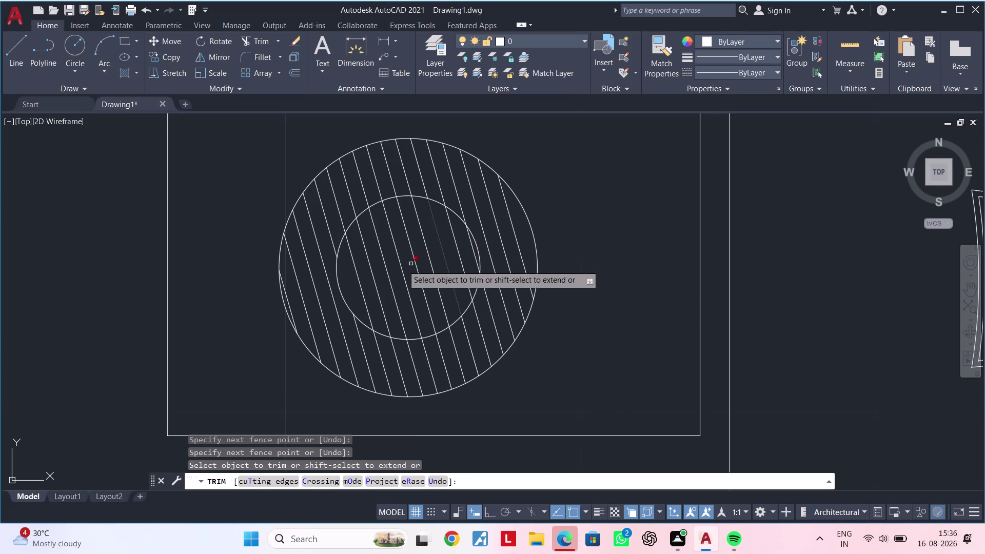
drag(411, 264, 367, 273)
click(348, 276)
drag(349, 276, 466, 241)
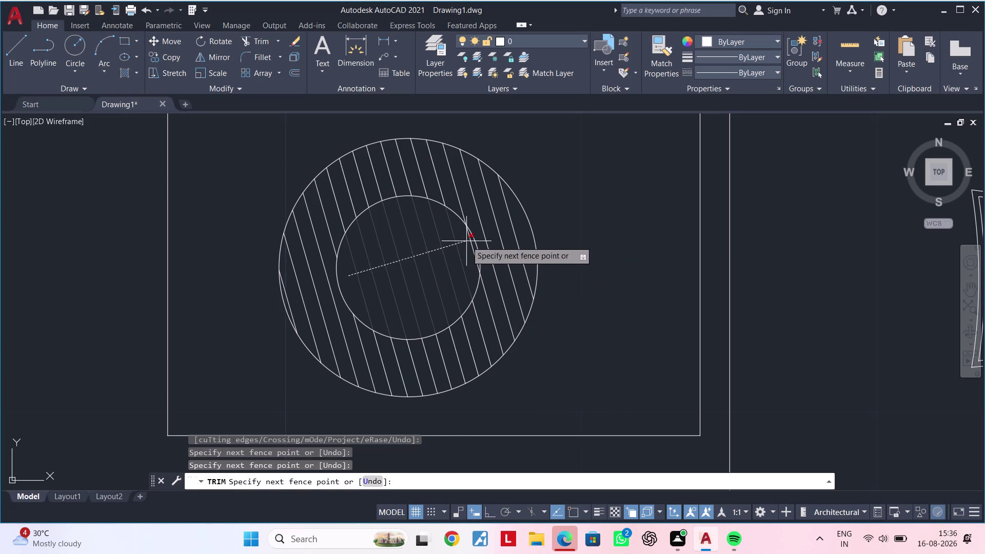
drag(466, 241, 468, 240)
triple_click(471, 240)
End trimming and zoom out to view the bedroom plan.
scroll(down, 3)
scroll(down, 3)
middle_drag(445, 265, 426, 266)
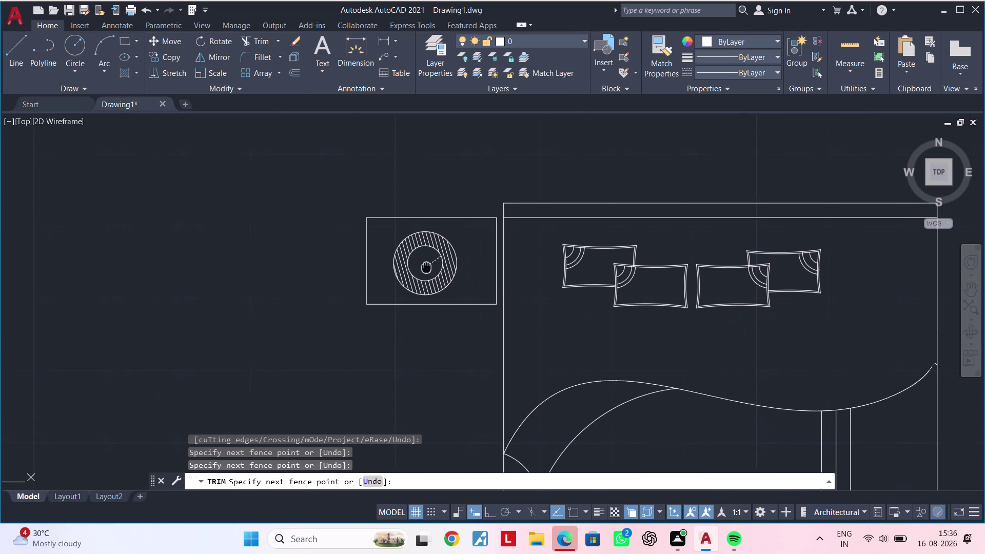
middle_drag(426, 267, 427, 266)
scroll(up, 3)
key(Escape)
key(Escape)
scroll(down, 3)
middle_drag(444, 266, 443, 265)
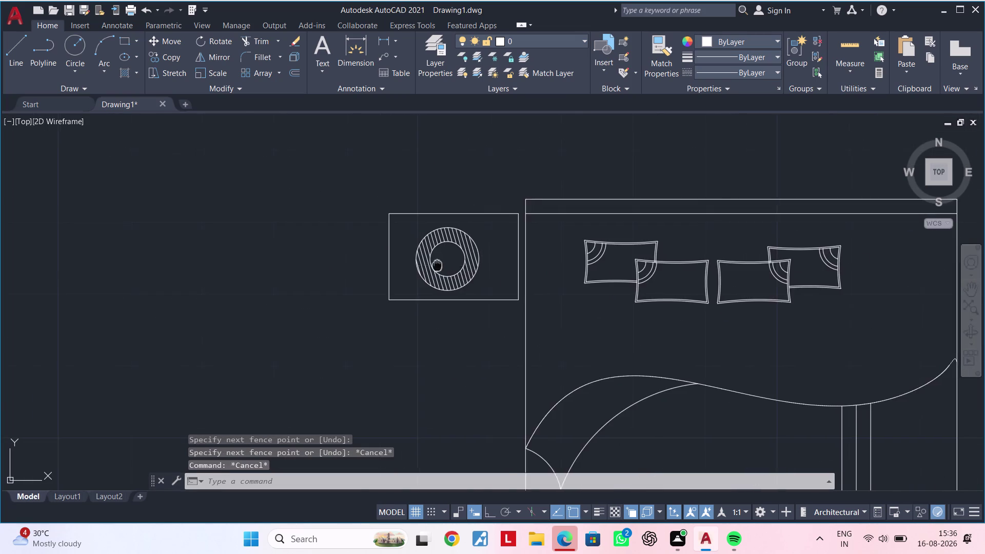
Select the left bedside table together with its hatched ring.
middle_drag(444, 266, 346, 264)
key(Escape)
key(Escape)
key(Escape)
key(Escape)
key(Escape)
scroll(down, 3)
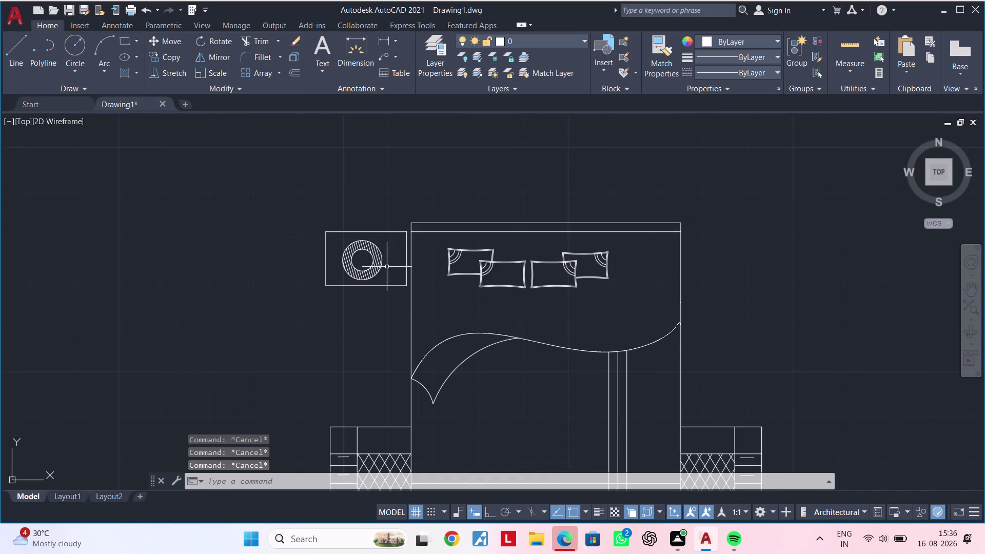
scroll(down, 3)
middle_drag(386, 266, 319, 254)
key(Escape)
middle_drag(306, 264, 279, 265)
key(Escape)
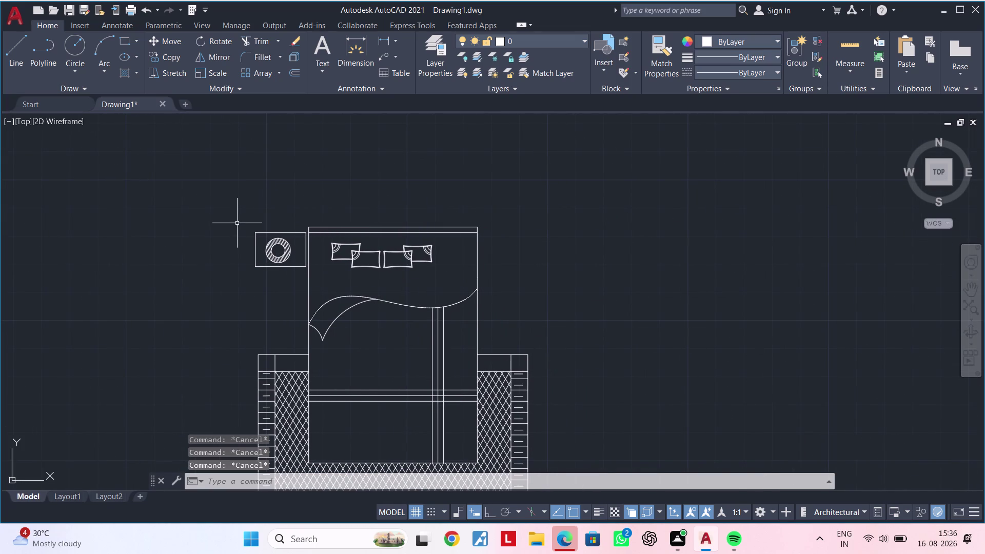
drag(240, 216, 243, 227)
click(317, 281)
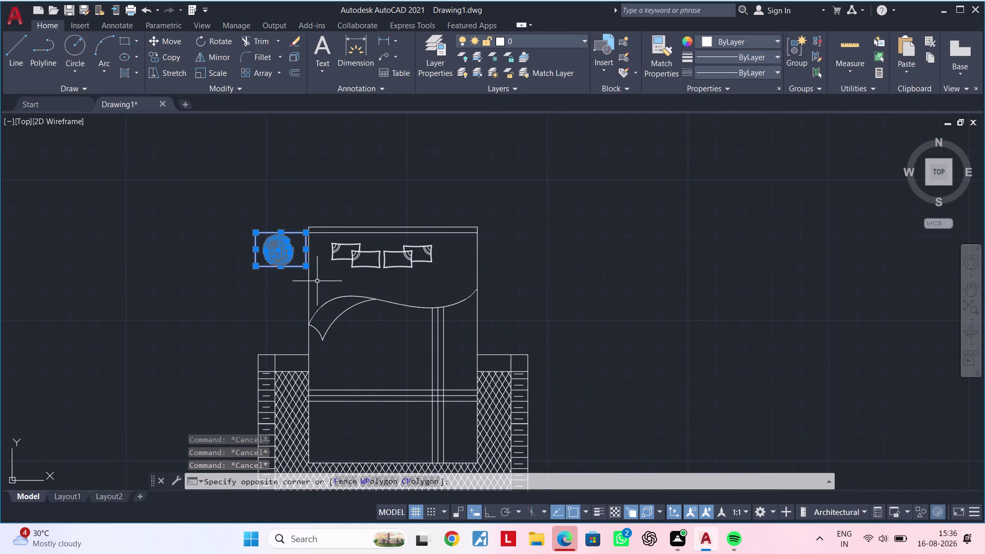
middle_drag(321, 276, 274, 266)
Mirror the bedside table across the bed's centreline with MI, keeping the original.
text(m)
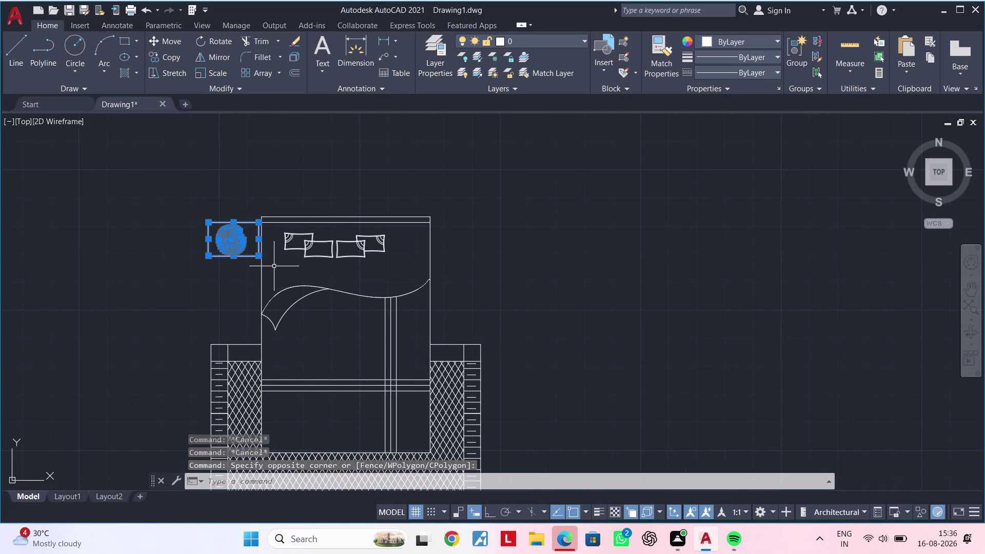
text(i)
key(space)
click(345, 220)
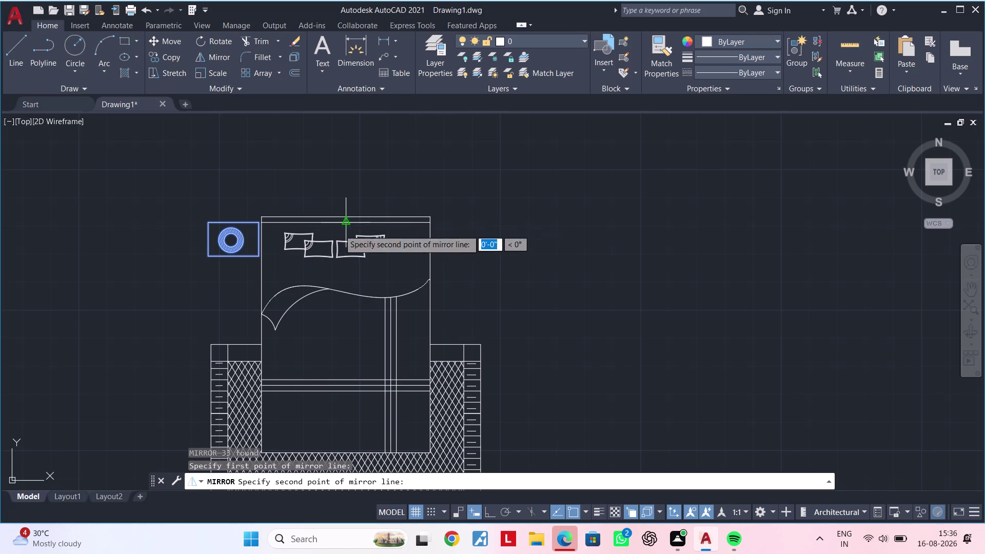
click(343, 378)
drag(380, 423, 343, 378)
scroll(down, 3)
middle_drag(456, 306, 418, 258)
key(Escape)
scroll(up, 3)
key(Escape)
key(Escape)
key(Escape)
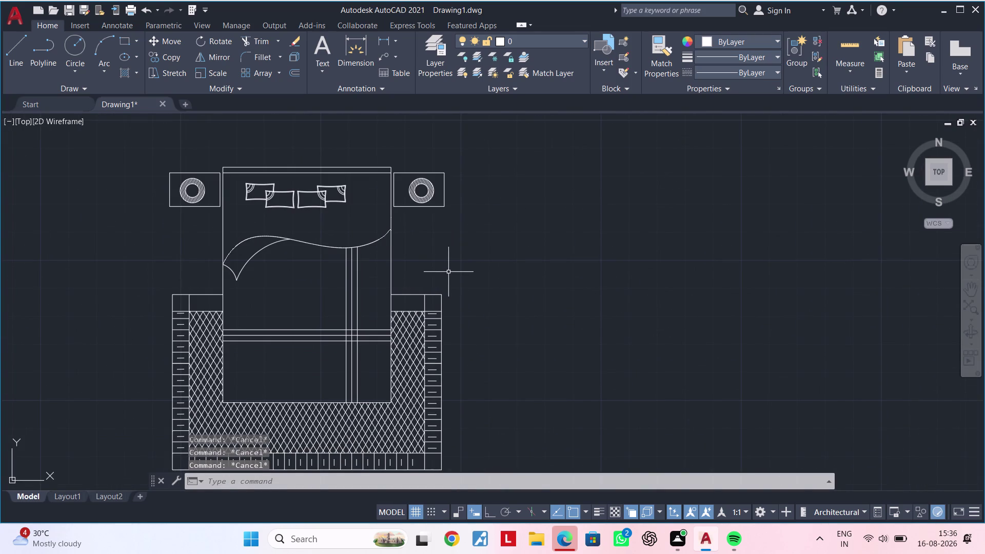
Window-select the whole bed set, including both bedside tables.
scroll(down, 3)
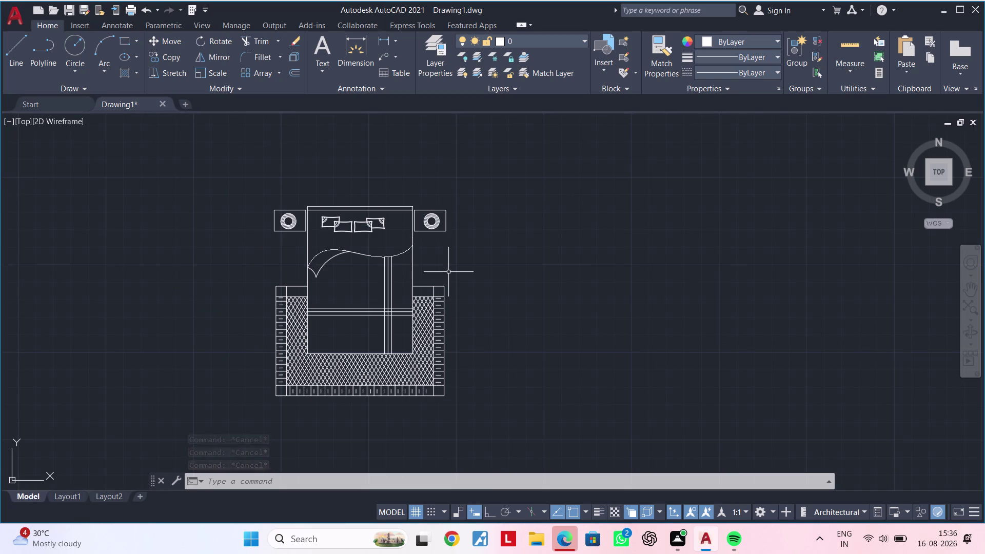
middle_drag(468, 275, 436, 268)
key(Escape)
key(Escape)
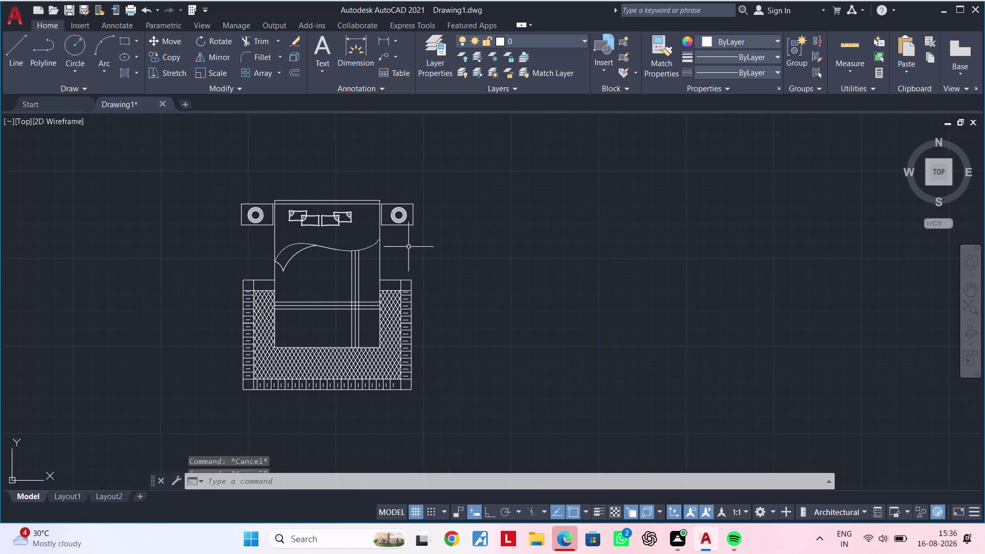
click(203, 173)
click(487, 422)
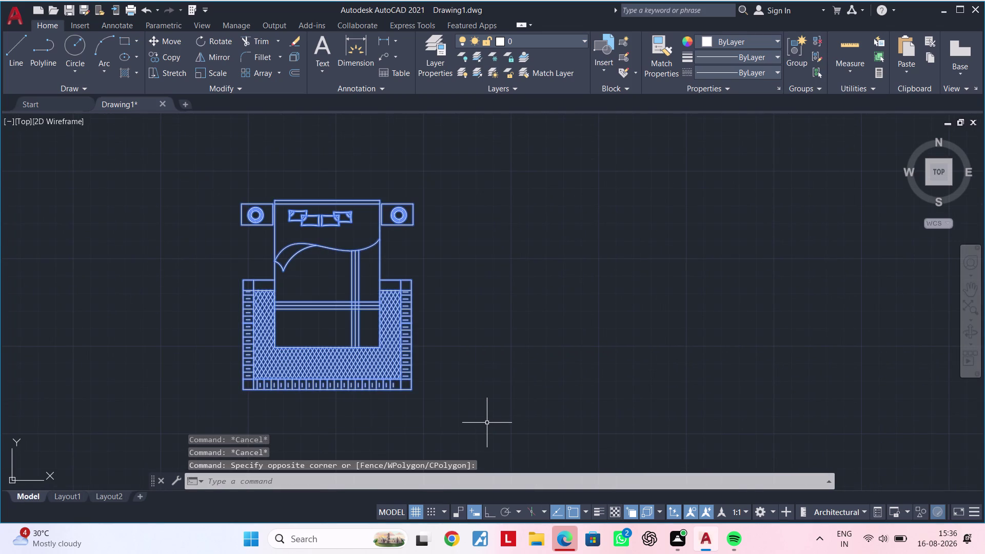
Convert the 349 selected bed objects into a block named 'Bed'.
text(b)
key(space)
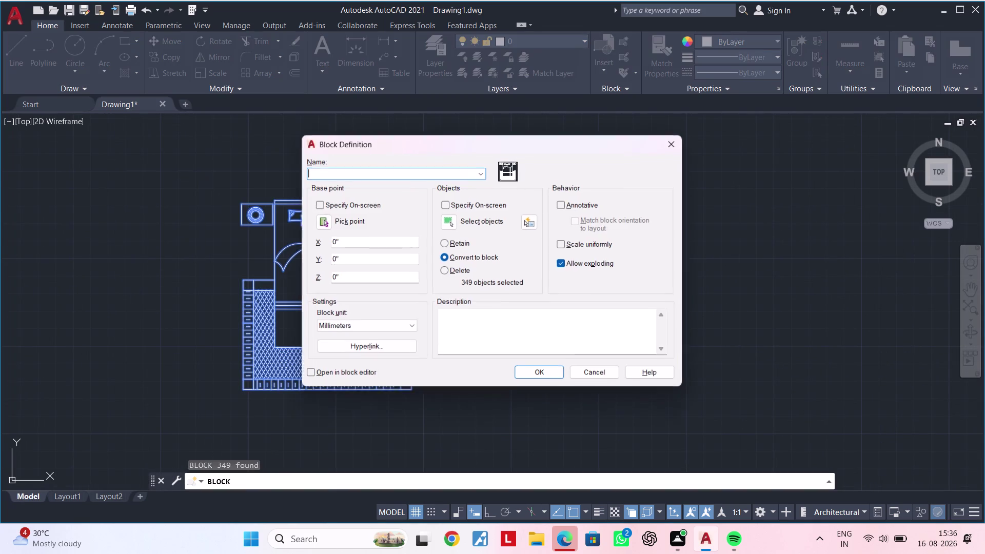
click(341, 174)
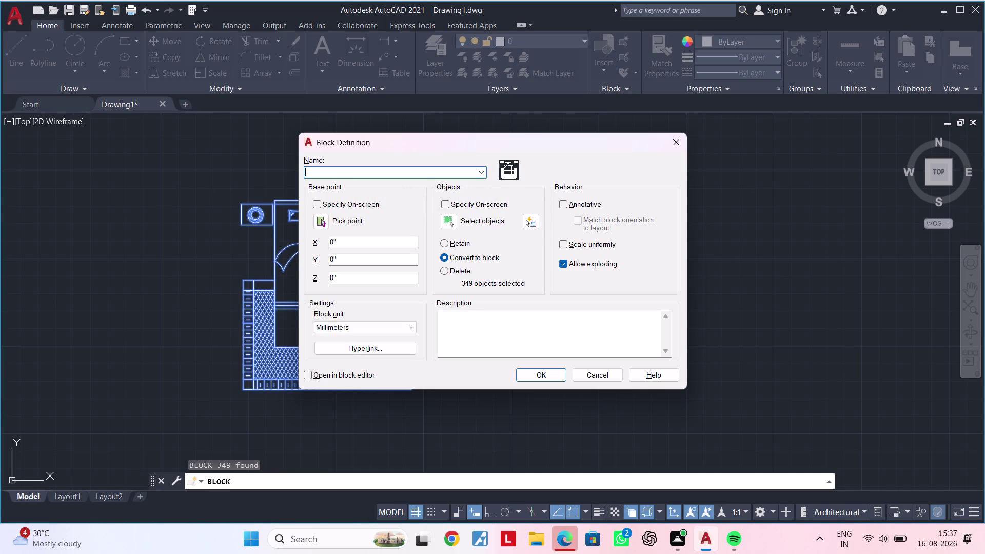
text(be)
key(BackSpace)
key(BackSpace)
text(Be)
text(d)
key(Return)
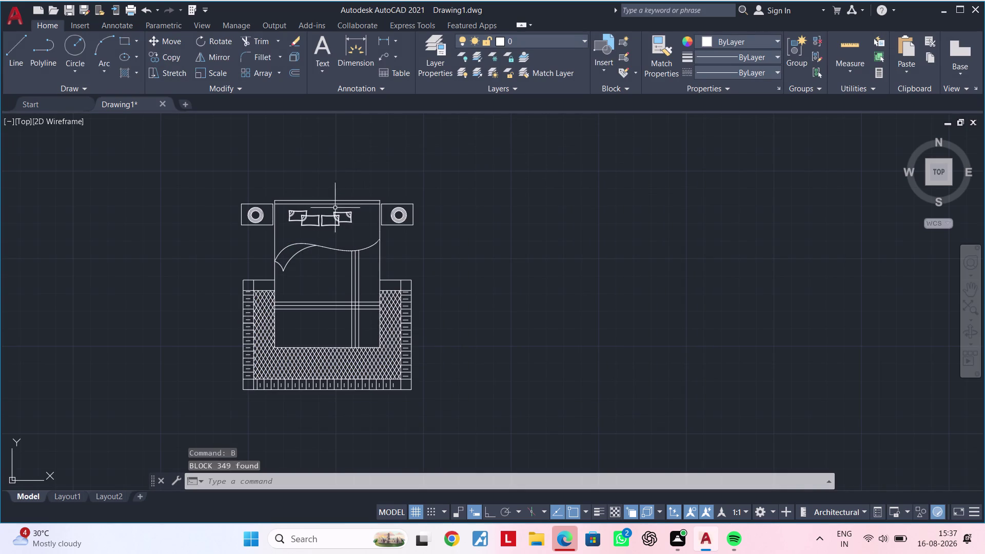
middle_click(480, 211)
middle_drag(479, 210, 341, 211)
key(Escape)
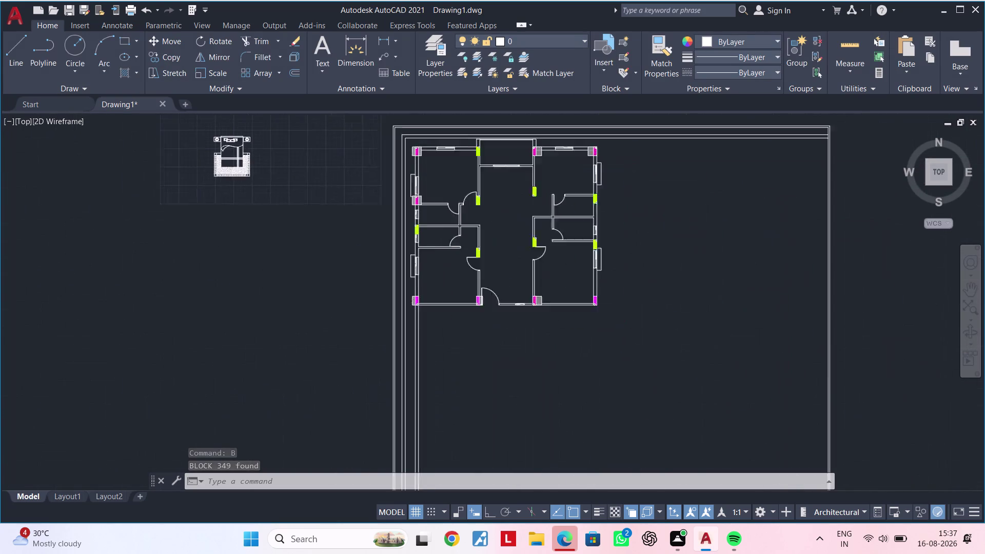
Select the Bed block with a crossing window.
scroll(up, 3)
middle_drag(303, 209, 357, 357)
middle_drag(307, 303, 397, 308)
middle_drag(298, 253, 301, 287)
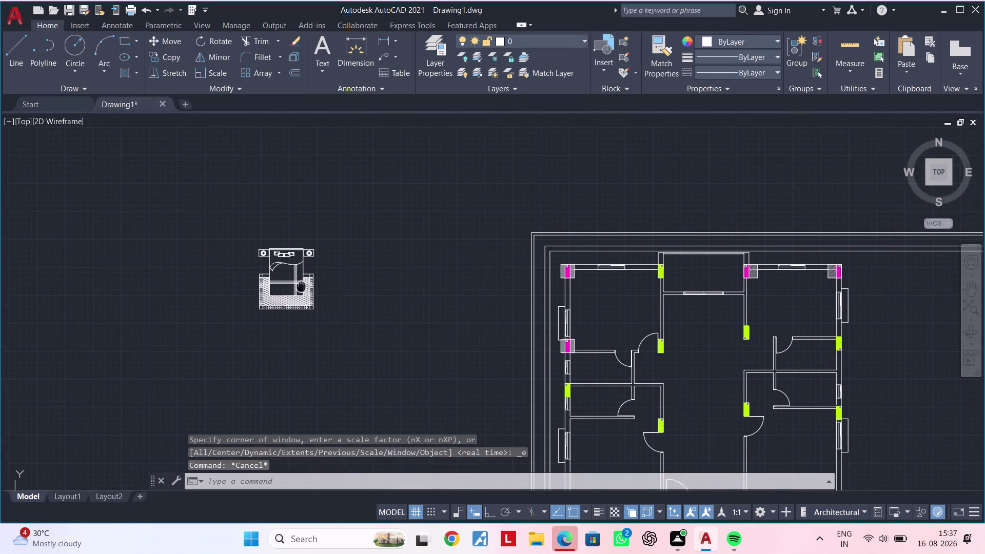
middle_drag(301, 287, 302, 297)
key(Escape)
scroll(up, 3)
middle_drag(333, 257, 368, 231)
key(Escape)
drag(367, 194, 325, 231)
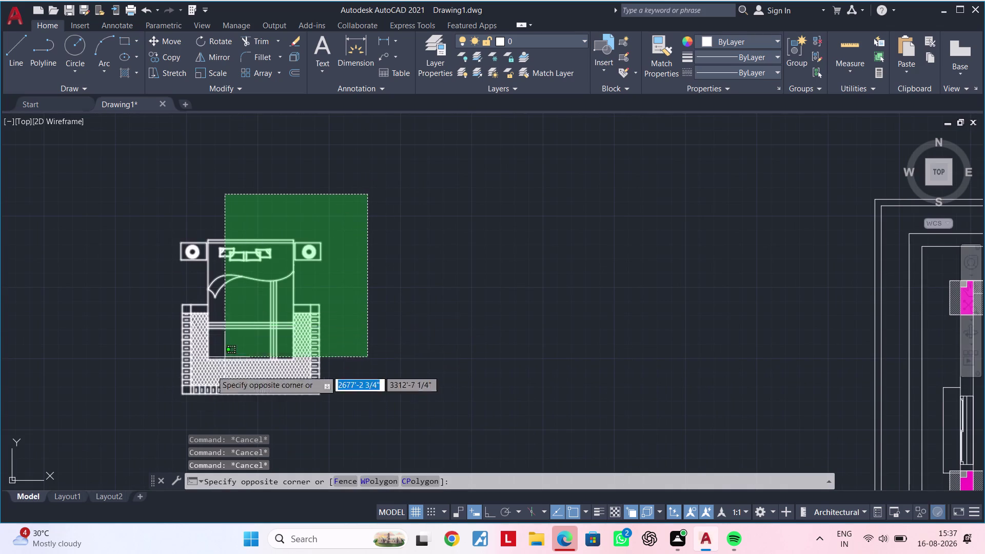
click(147, 409)
Copy the Bed block onto the upper-left bedroom's top wall, then reselect the placed bed.
text(co)
key(space)
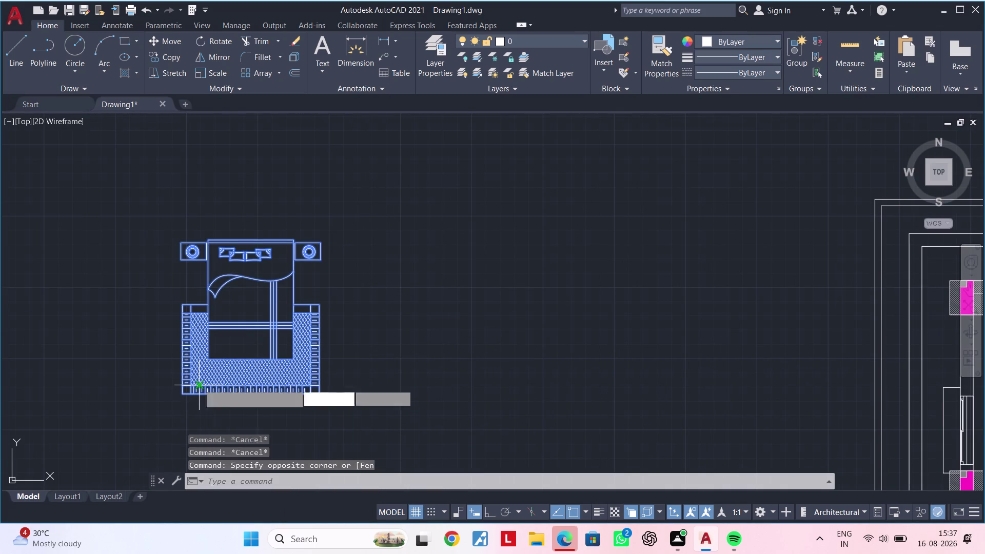
click(252, 239)
scroll(down, 3)
middle_drag(631, 272, 384, 262)
scroll(up, 3)
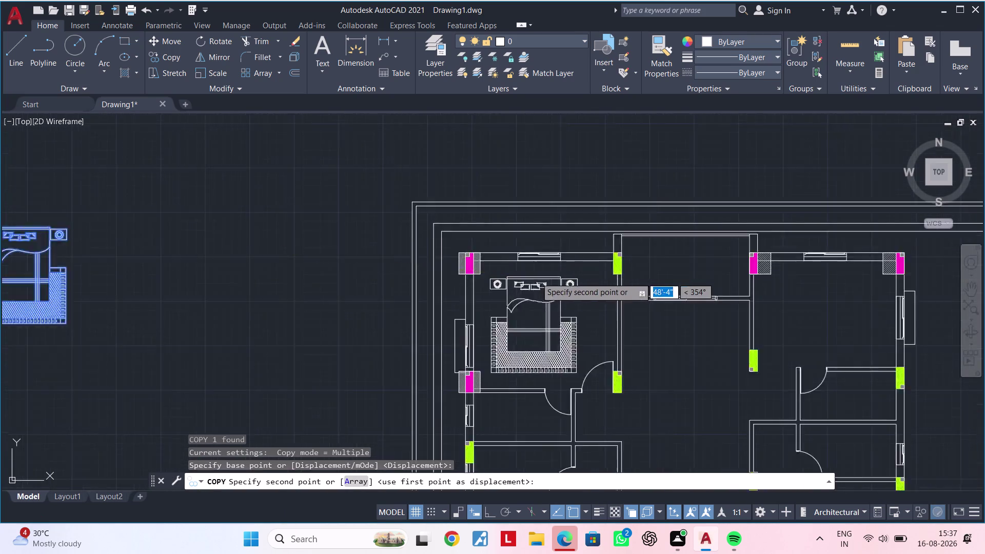
scroll(up, 3)
scroll(up, 3)
scroll(up, 3)
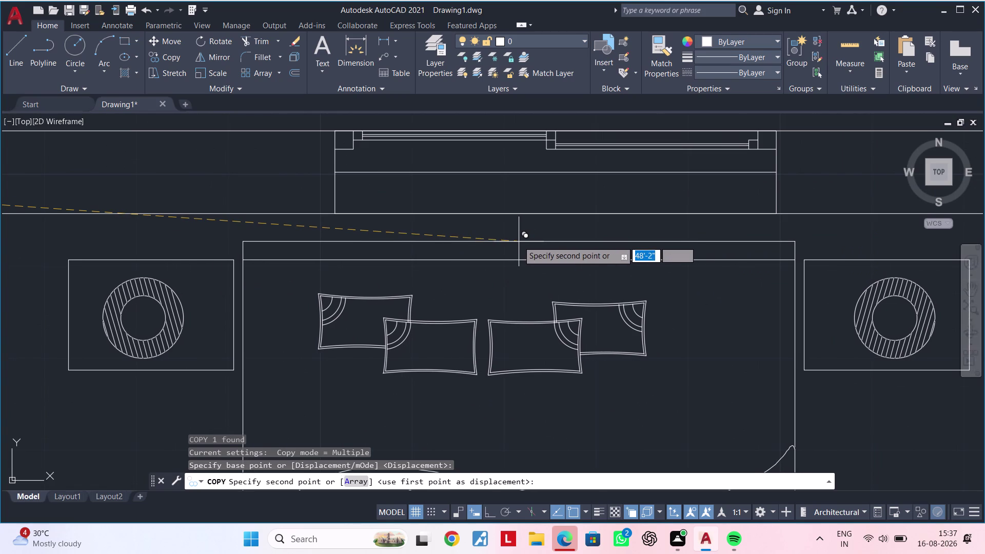
scroll(up, 3)
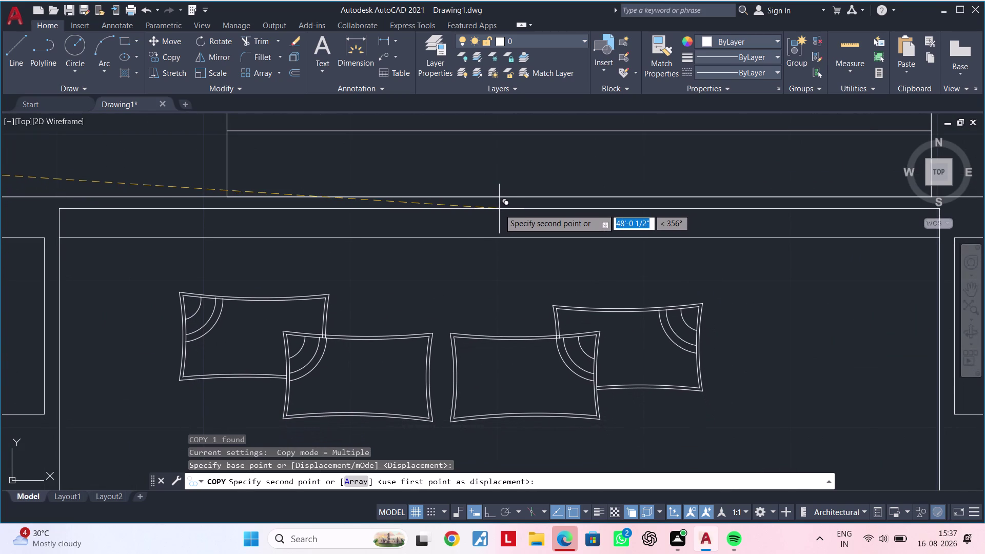
scroll(down, 3)
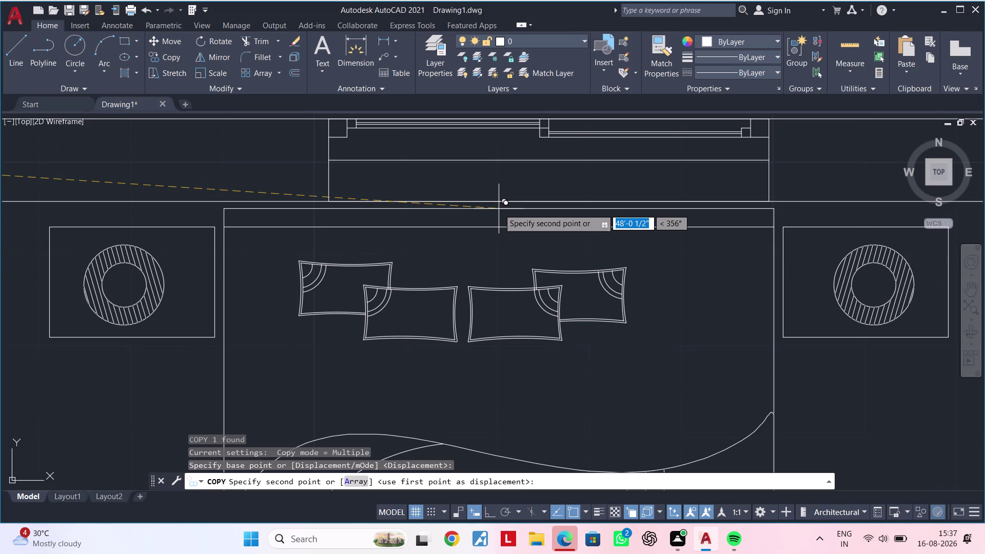
scroll(down, 3)
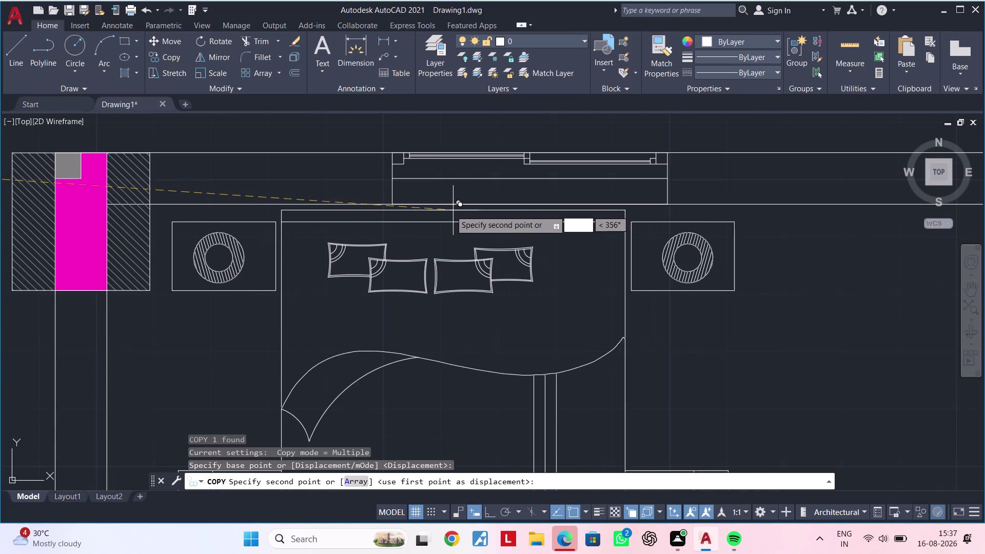
middle_drag(412, 211, 417, 245)
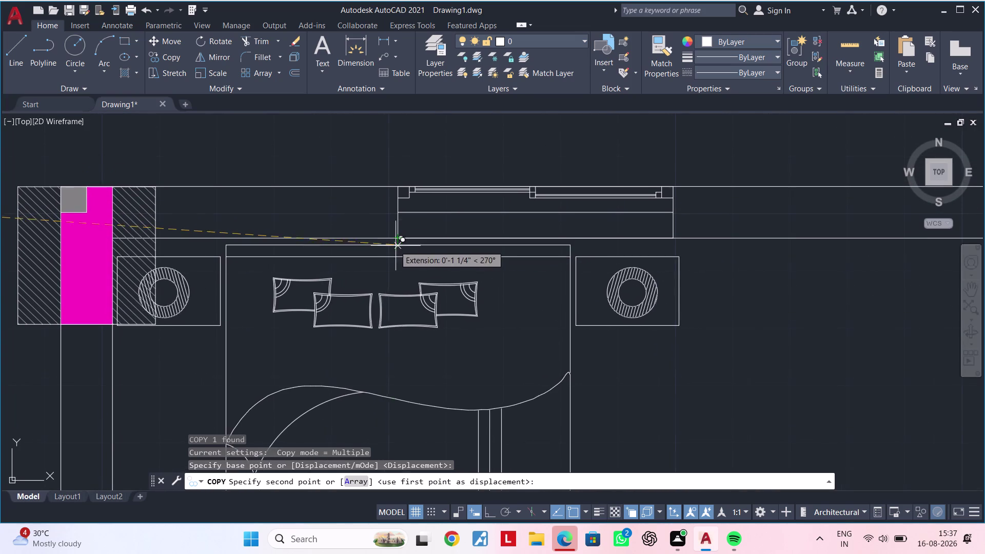
scroll(up, 3)
scroll(down, 3)
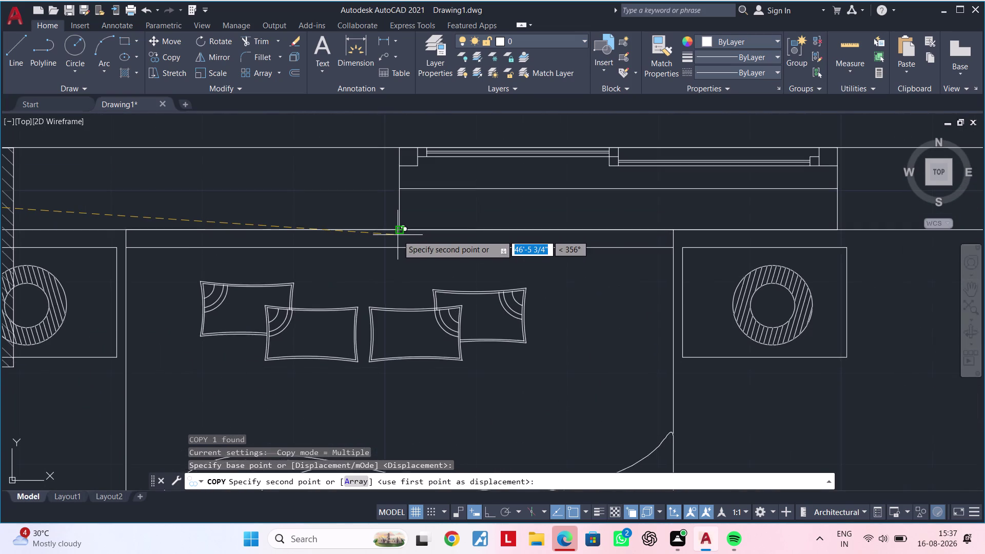
click(398, 235)
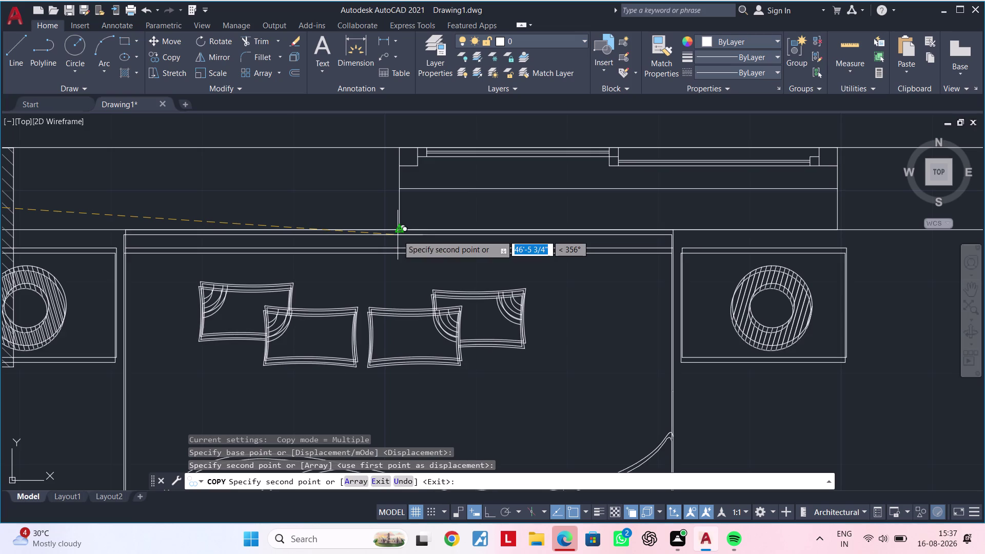
key(Escape)
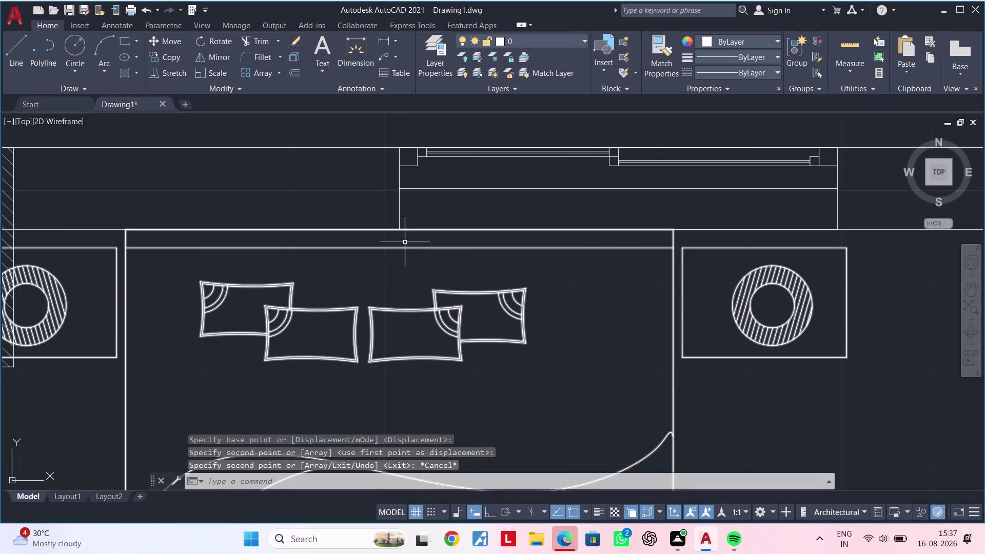
click(408, 230)
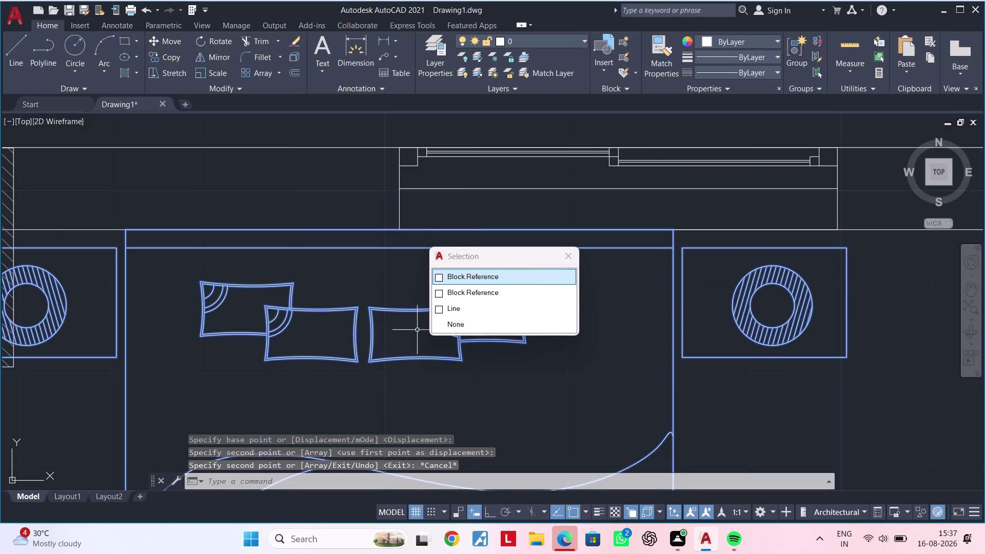
click(469, 274)
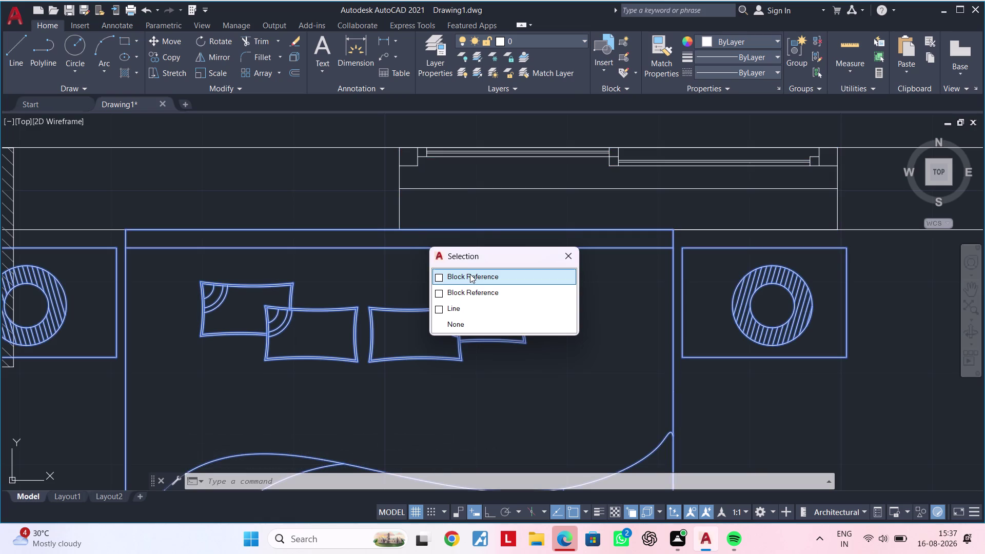
key(m)
key(space)
click(388, 268)
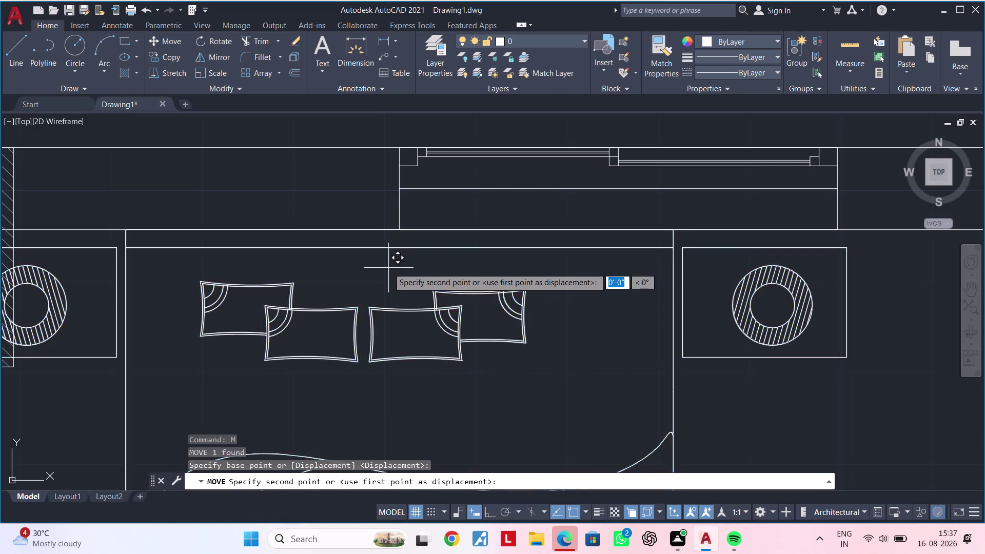
click(386, 276)
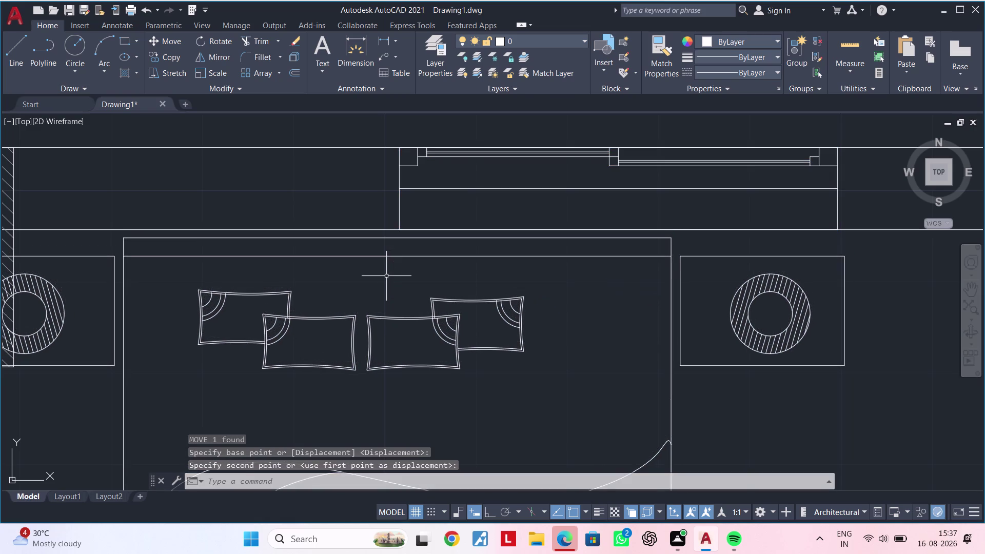
scroll(down, 3)
scroll(down, 3)
middle_drag(389, 284, 421, 280)
key(Escape)
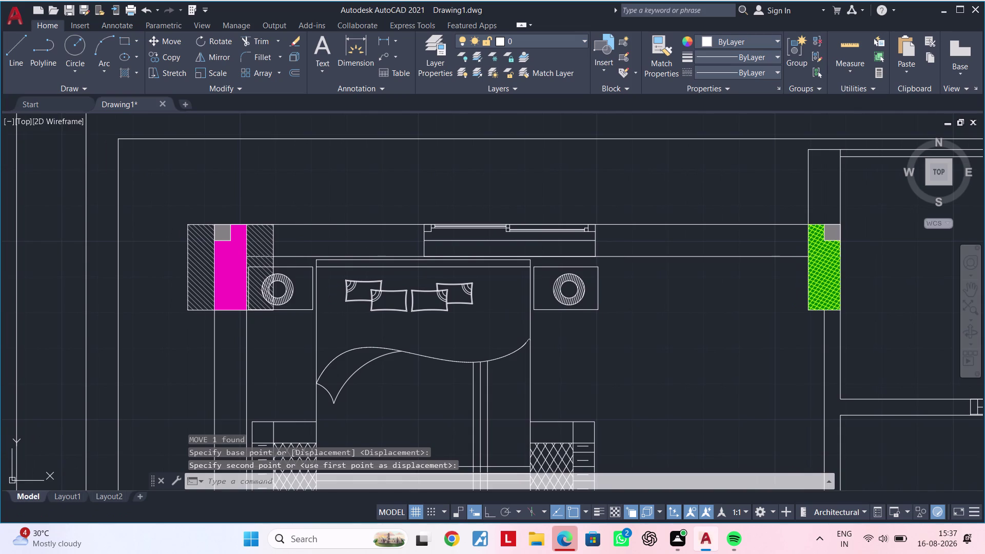
scroll(down, 3)
middle_drag(444, 293, 398, 286)
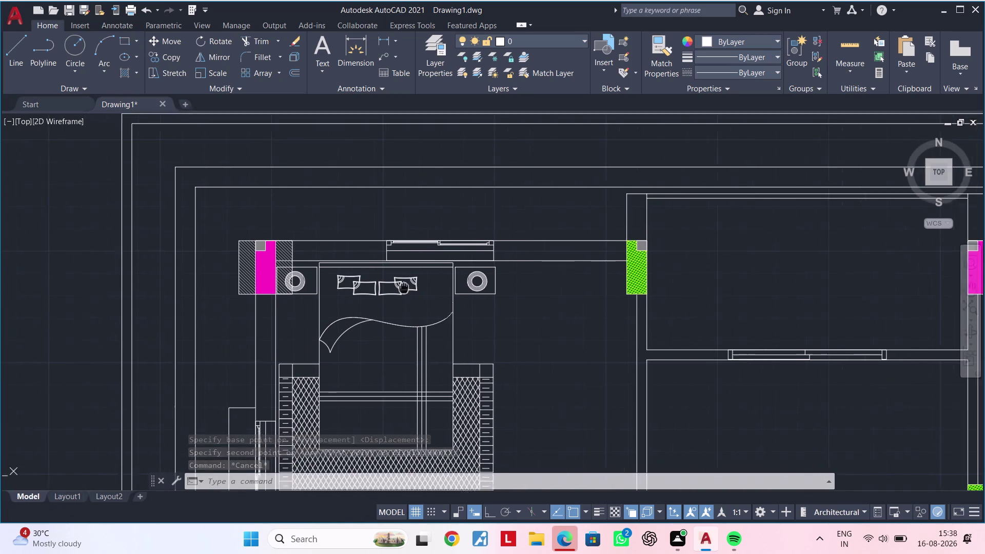
middle_drag(399, 286, 393, 265)
middle_drag(492, 308, 455, 263)
middle_drag(469, 294, 472, 262)
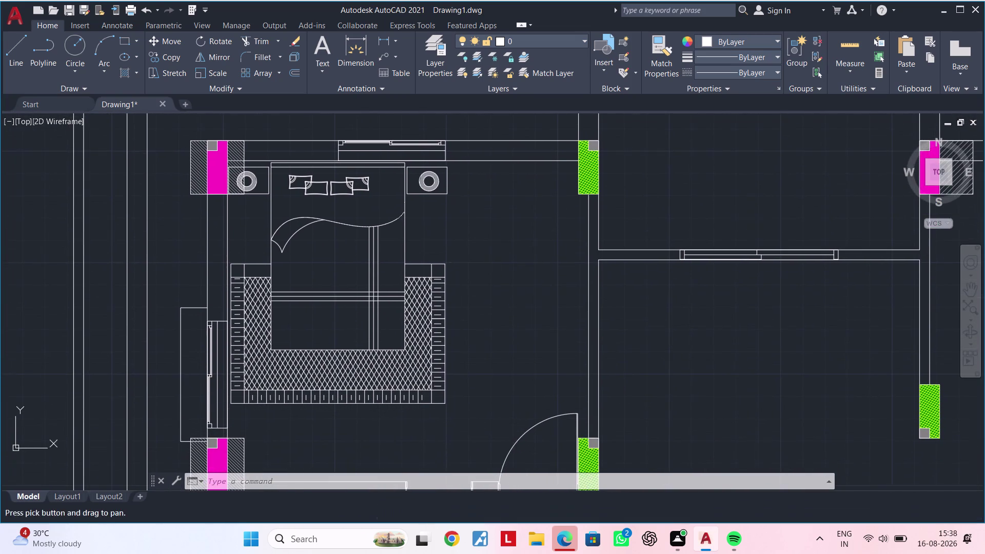
middle_drag(477, 281, 477, 254)
scroll(down, 3)
middle_drag(482, 268, 477, 258)
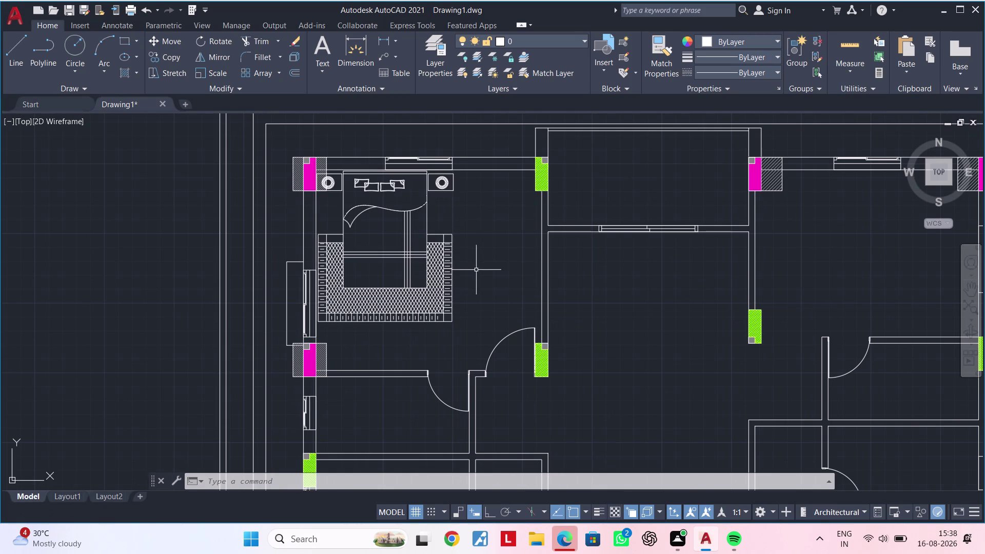
middle_drag(489, 265, 401, 282)
middle_drag(404, 282, 365, 273)
key(Escape)
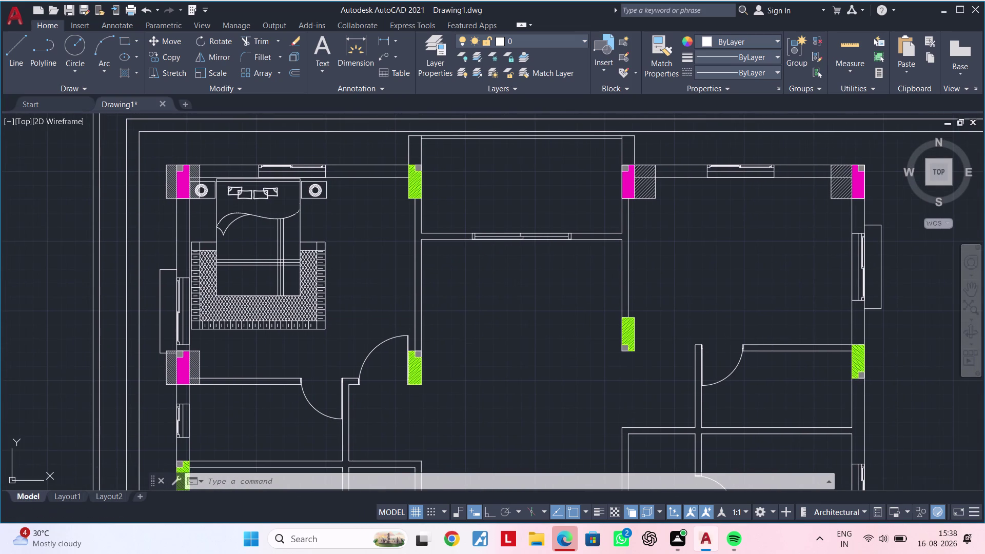
key(Escape)
key(Escape)
key(Escape)
key(Escape)
key(Escape)
middle_drag(370, 285, 378, 306)
key(Escape)
key(Escape)
key(Escape)
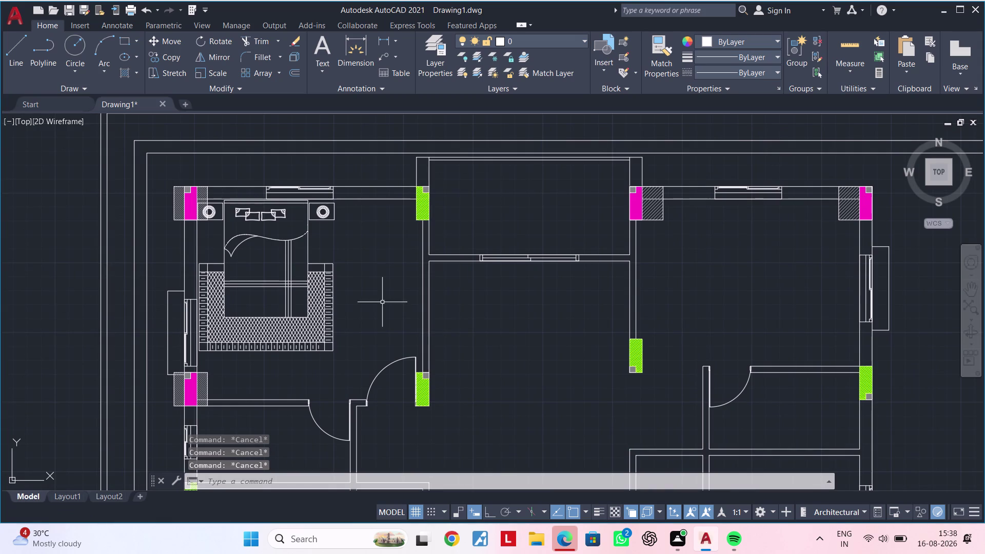
key(Escape)
key(Escape)
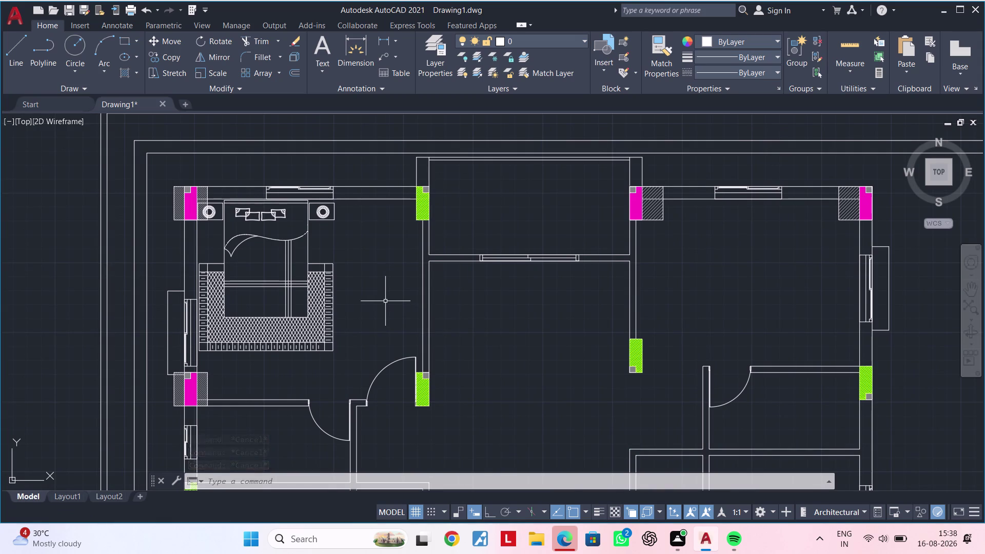
middle_drag(386, 301, 336, 304)
middle_drag(341, 292, 385, 277)
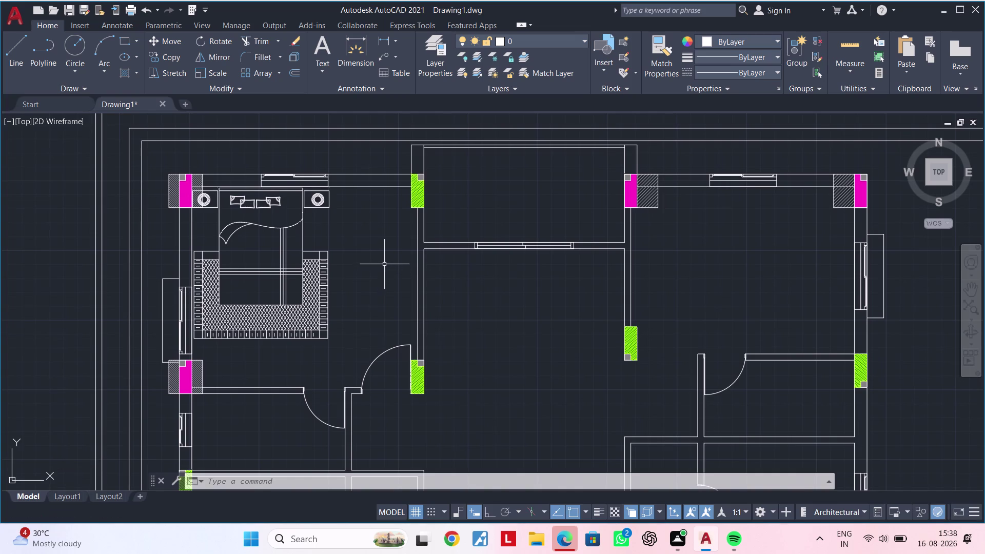
middle_drag(385, 262, 381, 299)
scroll(up, 3)
middle_drag(383, 250, 366, 301)
scroll(up, 3)
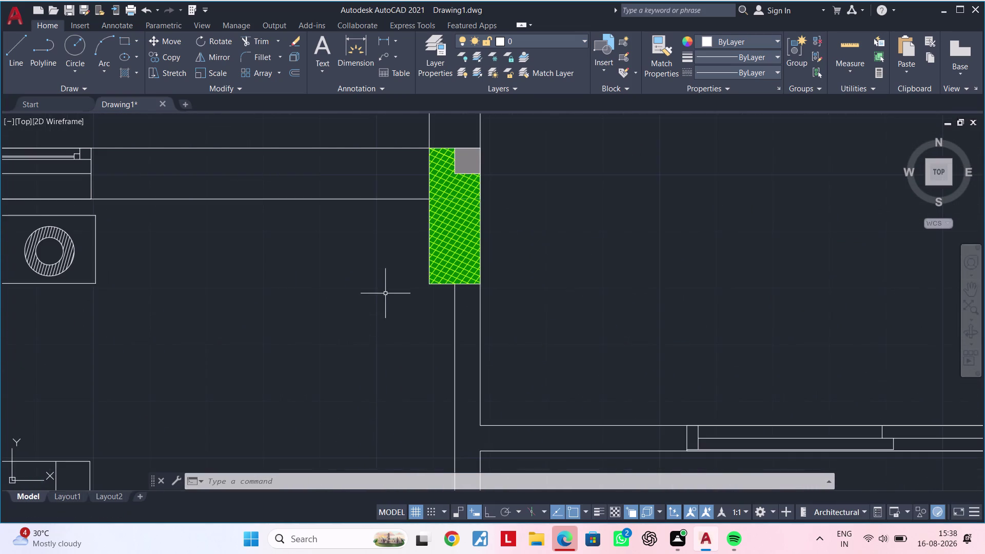
middle_drag(387, 287, 391, 255)
key(Escape)
key(Escape)
key(Escape)
key(Escape)
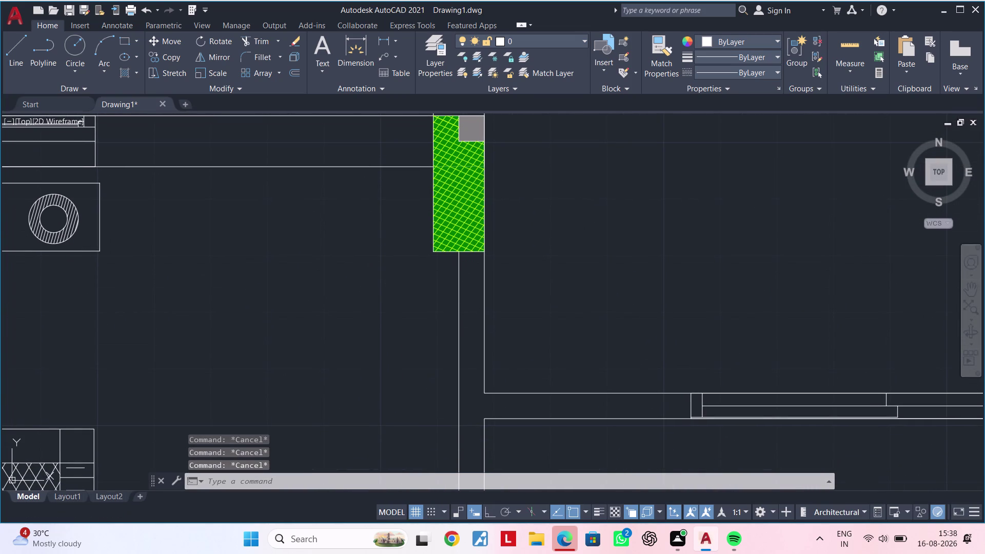
key(Escape)
key(Escape)
key(Escape)
key(Escape)
scroll(down, 3)
middle_drag(384, 282, 384, 199)
key(Escape)
scroll(down, 3)
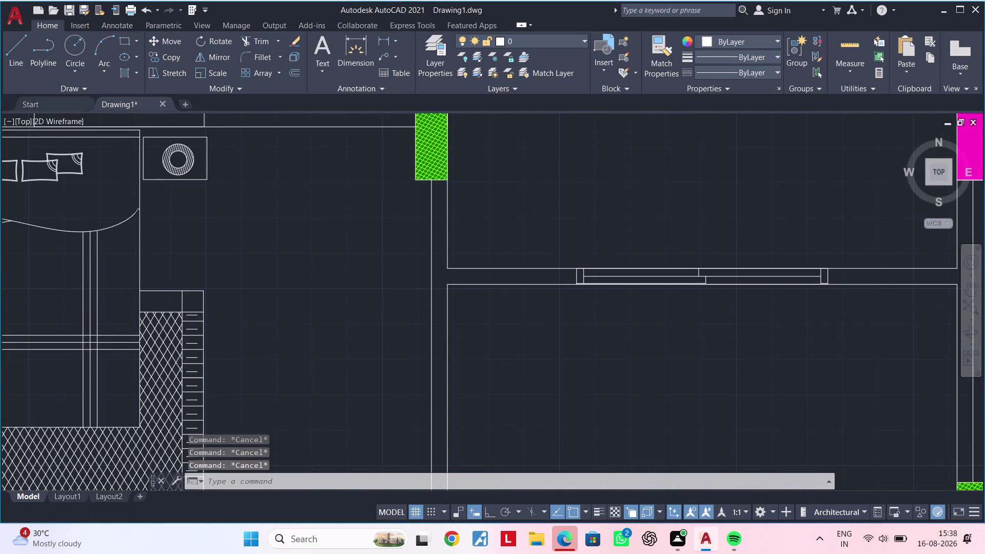
With Ortho on, draw the wardrobe's downward side from the wall beside the green column.
text(l)
key(space)
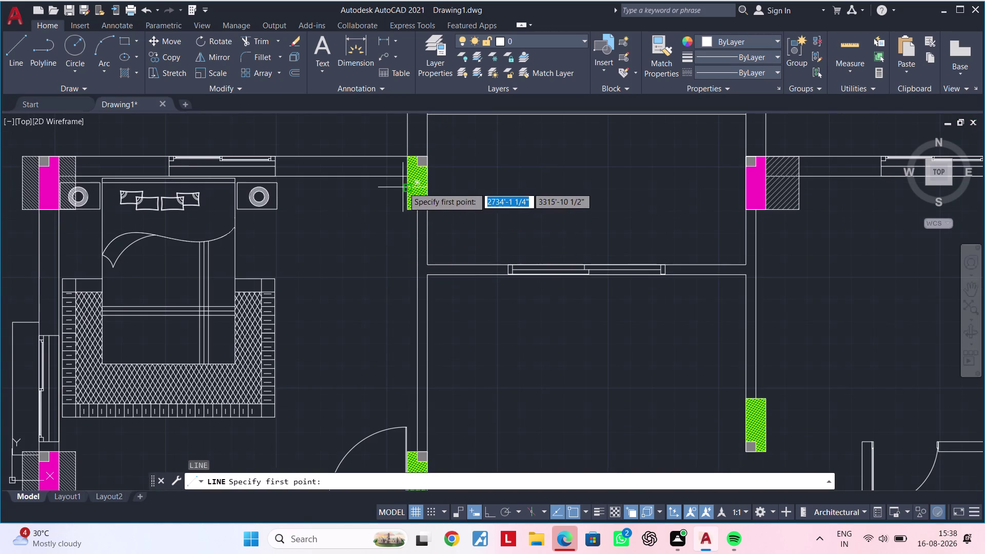
scroll(down, 3)
middle_drag(405, 356, 448, 343)
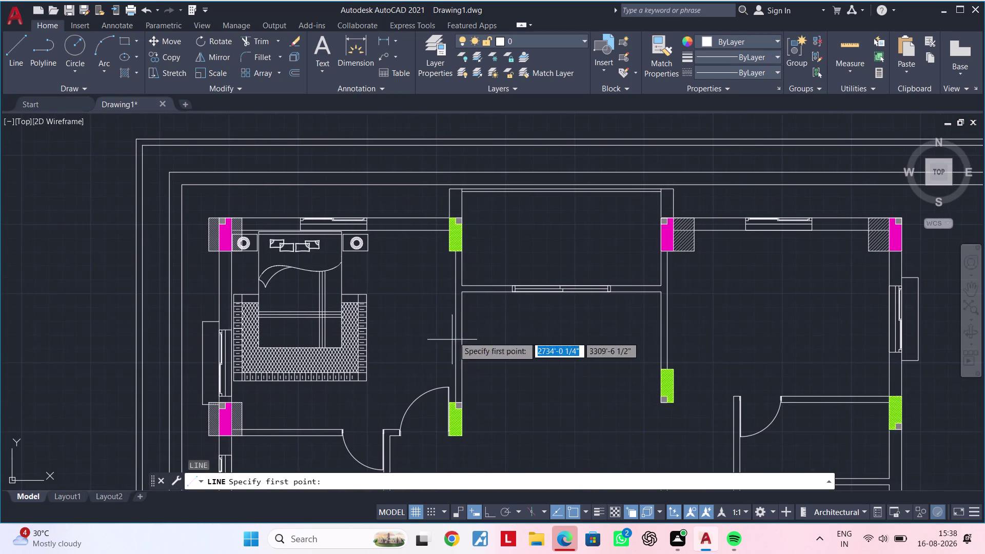
scroll(up, 3)
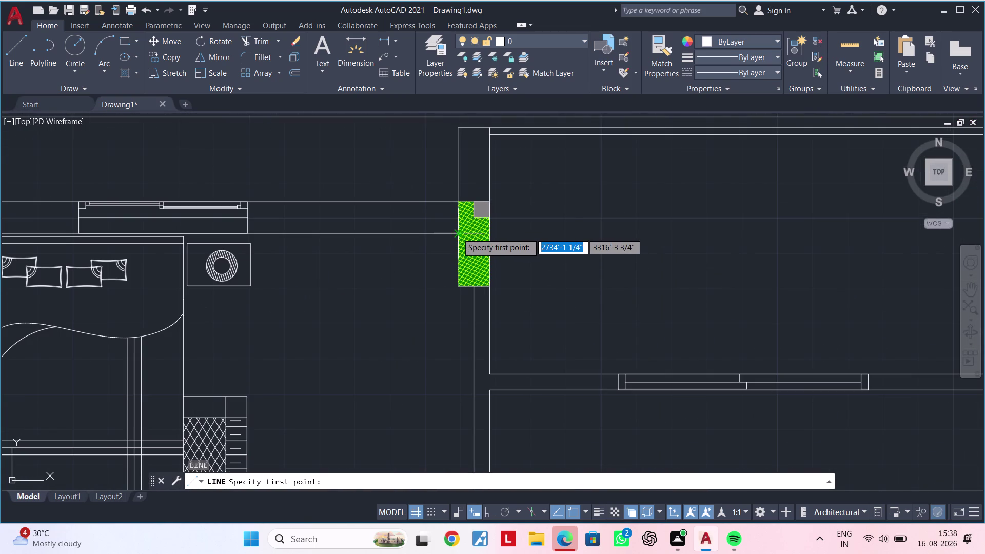
scroll(up, 3)
click(453, 232)
scroll(down, 3)
middle_drag(460, 380, 460, 247)
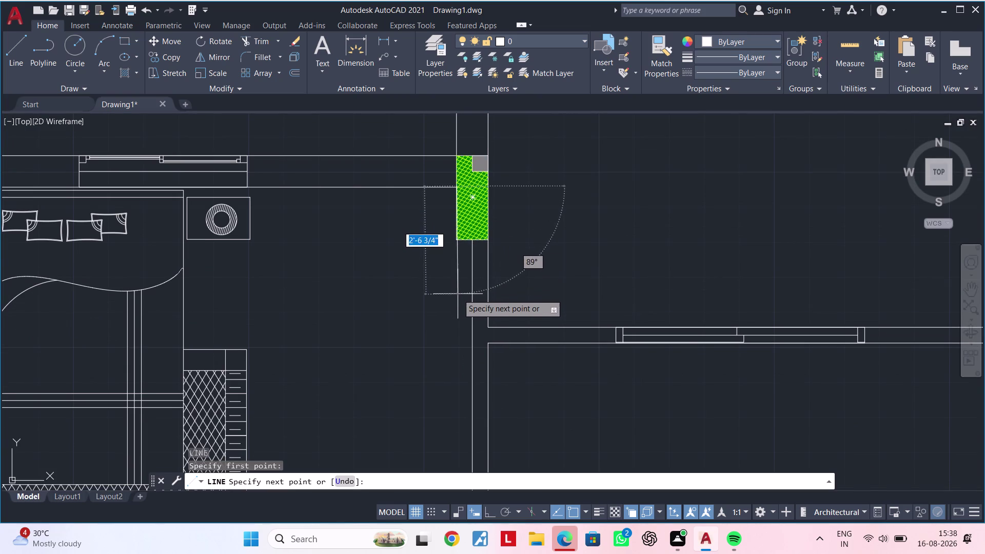
click(484, 509)
middle_drag(467, 375, 471, 300)
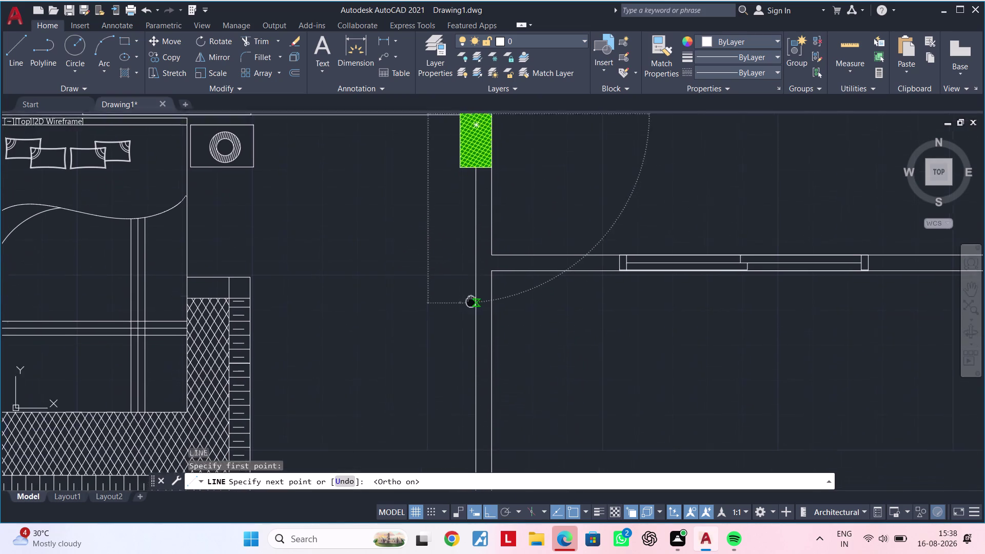
middle_drag(471, 300, 471, 299)
scroll(down, 3)
middle_drag(454, 374, 457, 317)
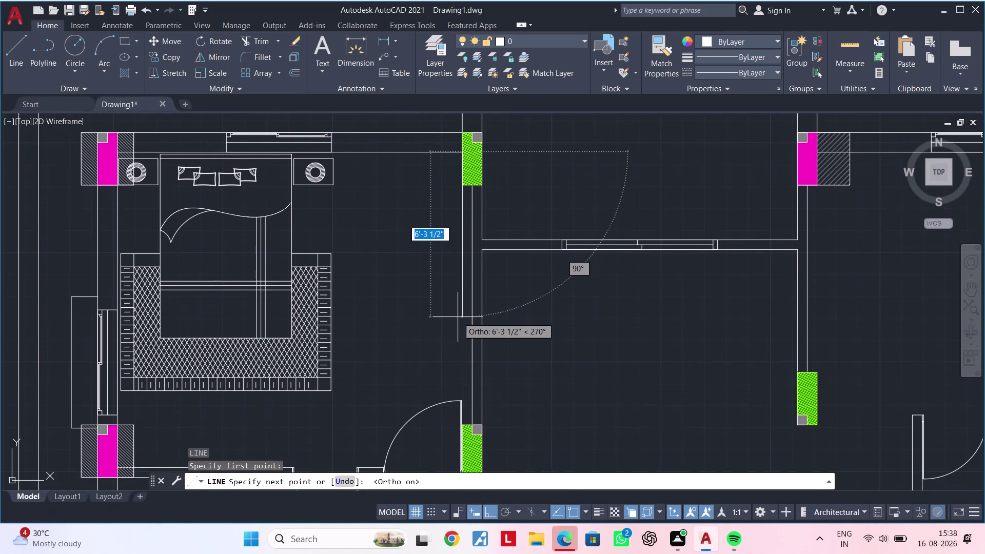
middle_drag(458, 282, 459, 327)
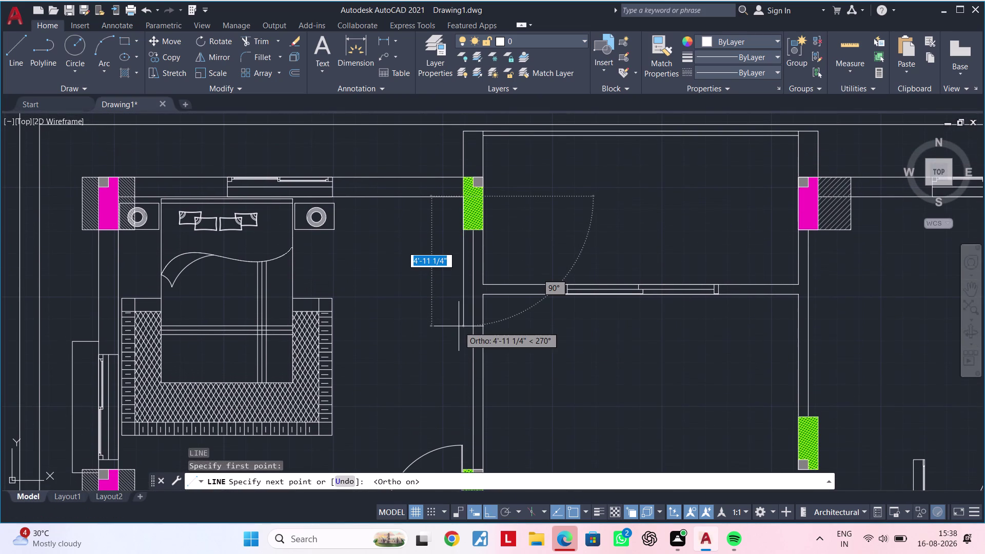
scroll(up, 3)
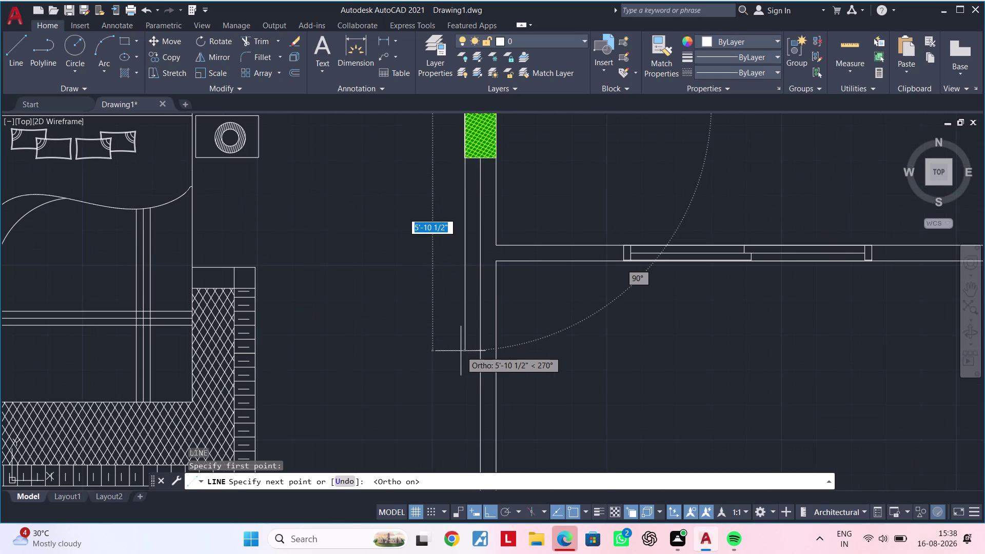
click(461, 351)
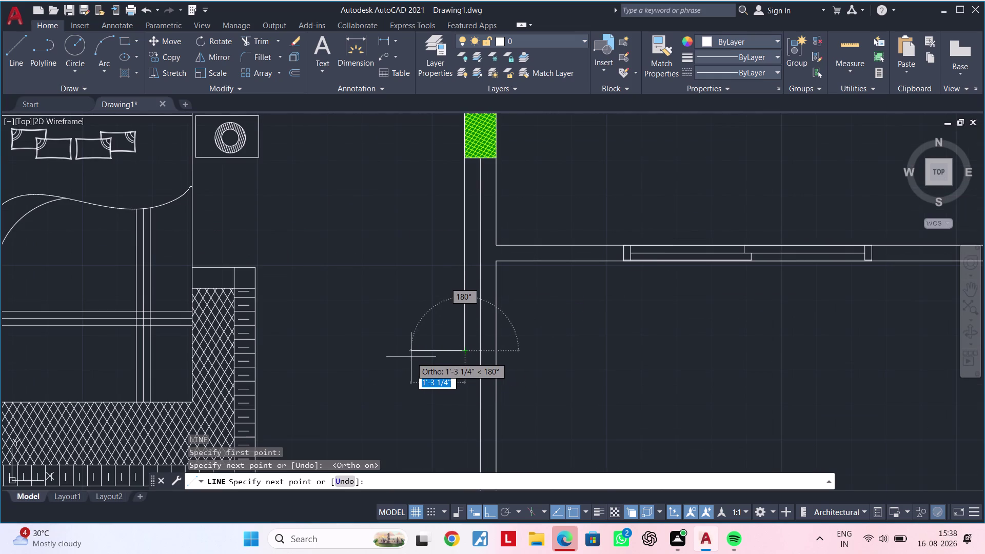
Draw the 2' leftward side, then the upward side and back to the wall.
text(2)
text(')
key(Return)
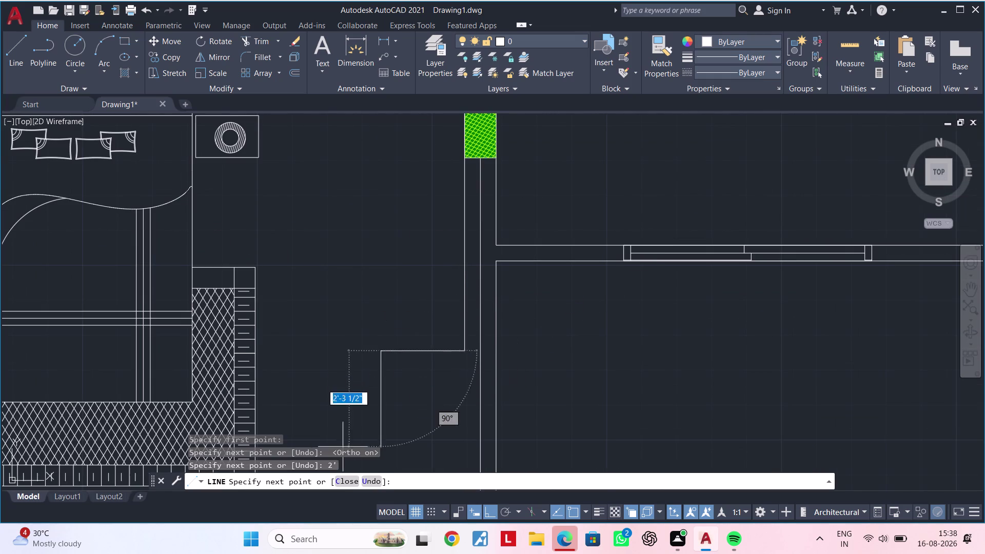
scroll(down, 3)
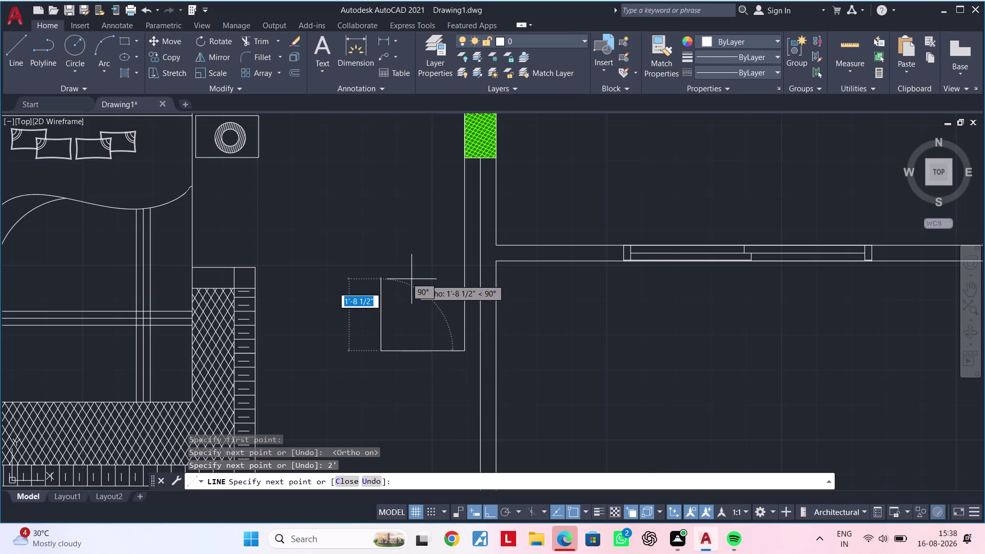
scroll(down, 3)
middle_drag(403, 253, 399, 323)
scroll(up, 3)
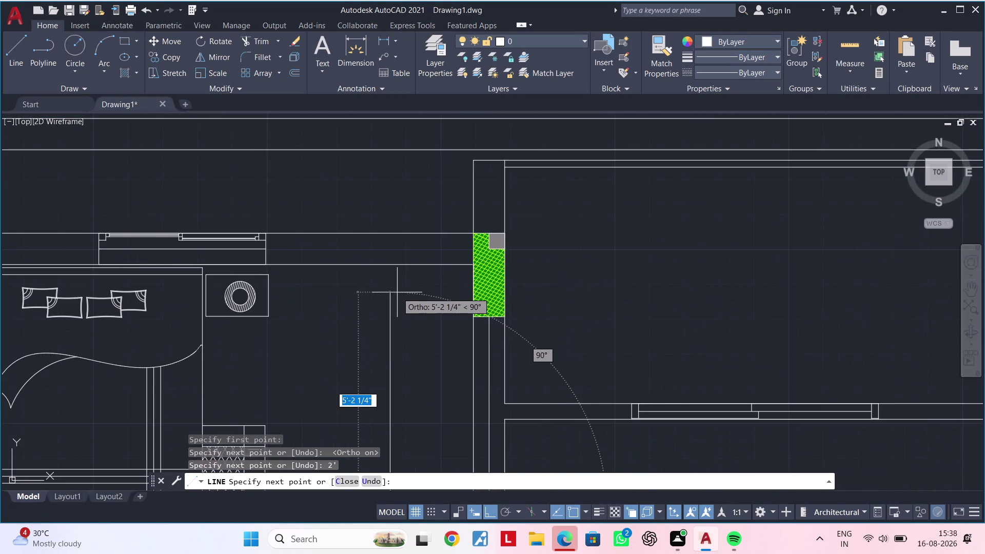
click(388, 263)
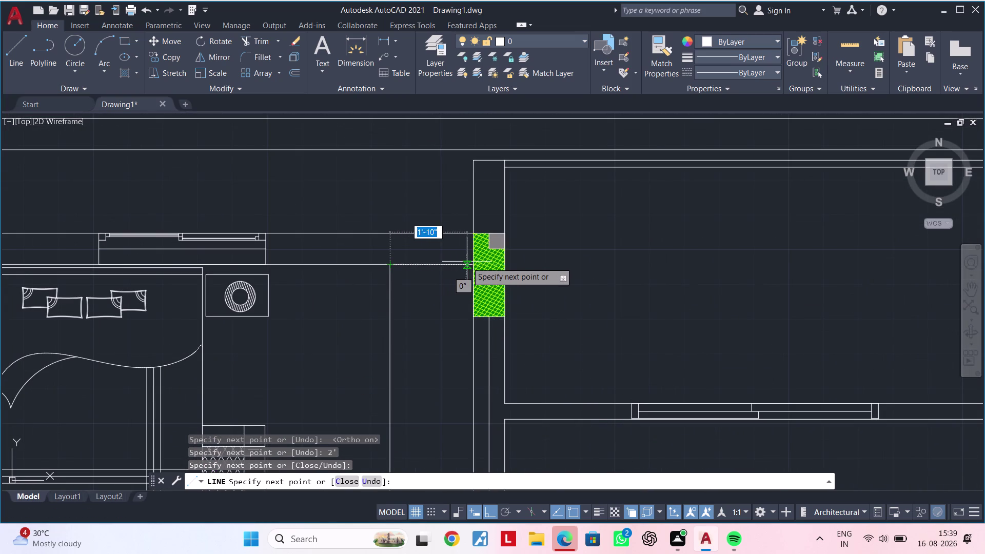
click(472, 263)
scroll(down, 3)
middle_drag(461, 334, 456, 307)
key(Escape)
key(Escape)
key(Escape)
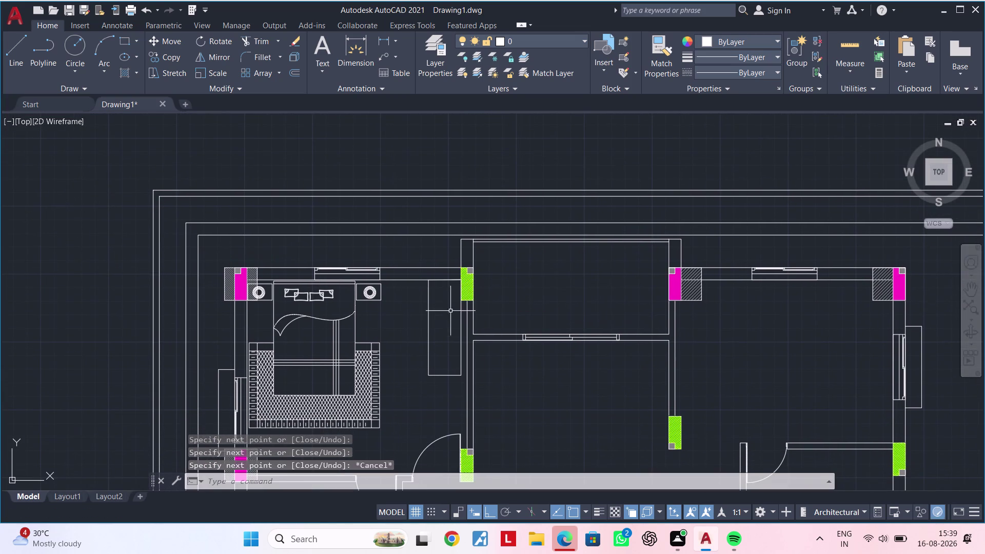
Select the four wardrobe lines, cycling to pick the side overlapping the wall.
click(430, 328)
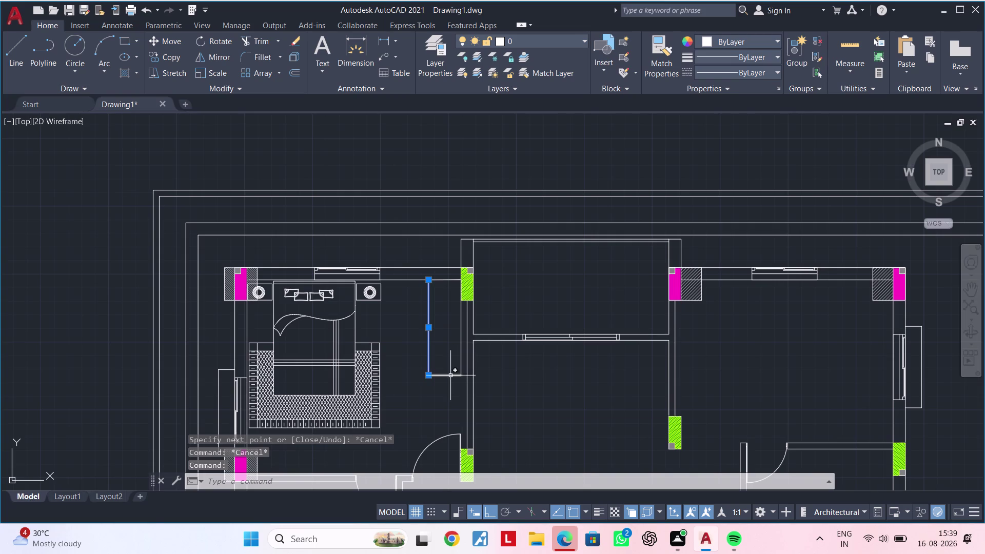
click(449, 378)
click(454, 361)
click(454, 382)
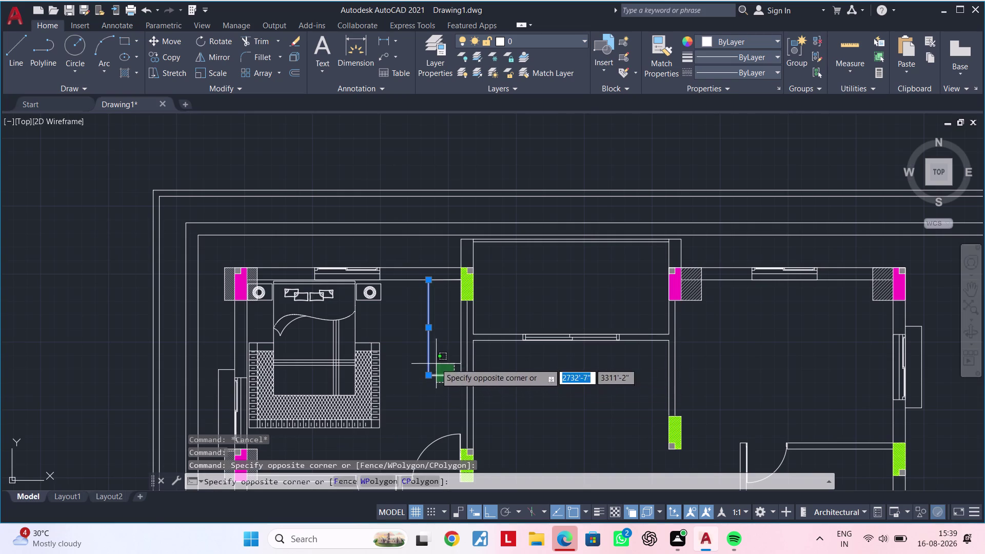
click(434, 361)
scroll(up, 3)
click(495, 335)
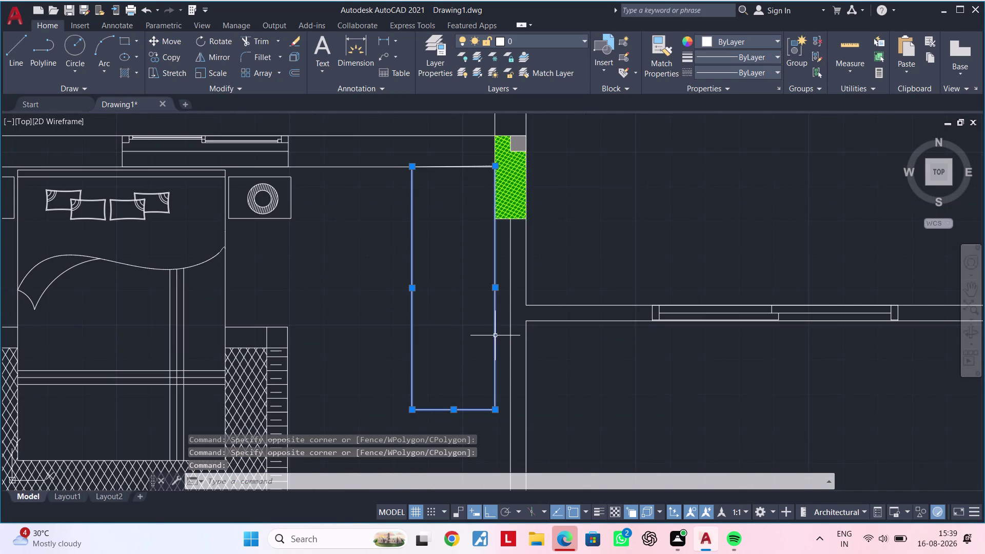
middle_drag(456, 286, 453, 331)
click(458, 211)
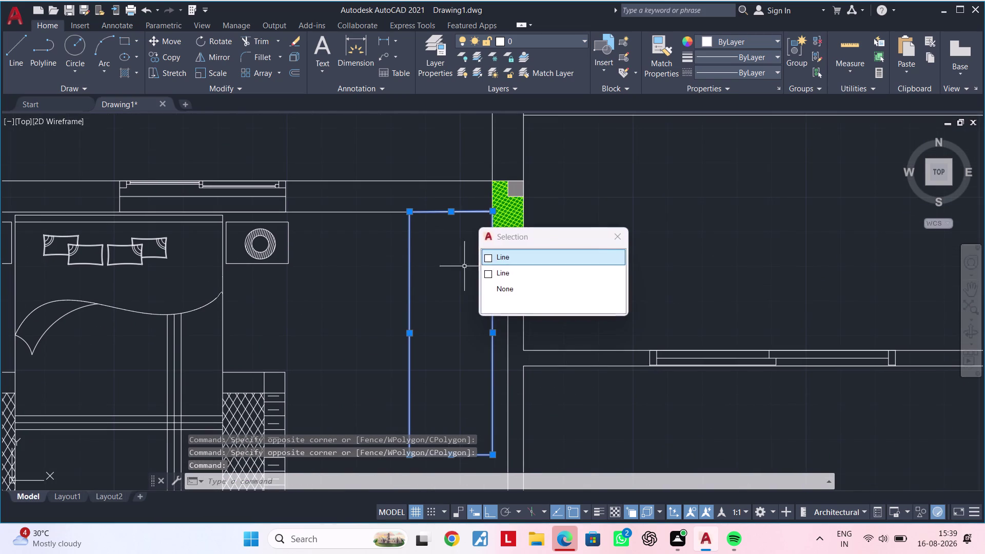
scroll(down, 3)
scroll(down, 3)
middle_drag(466, 302, 449, 277)
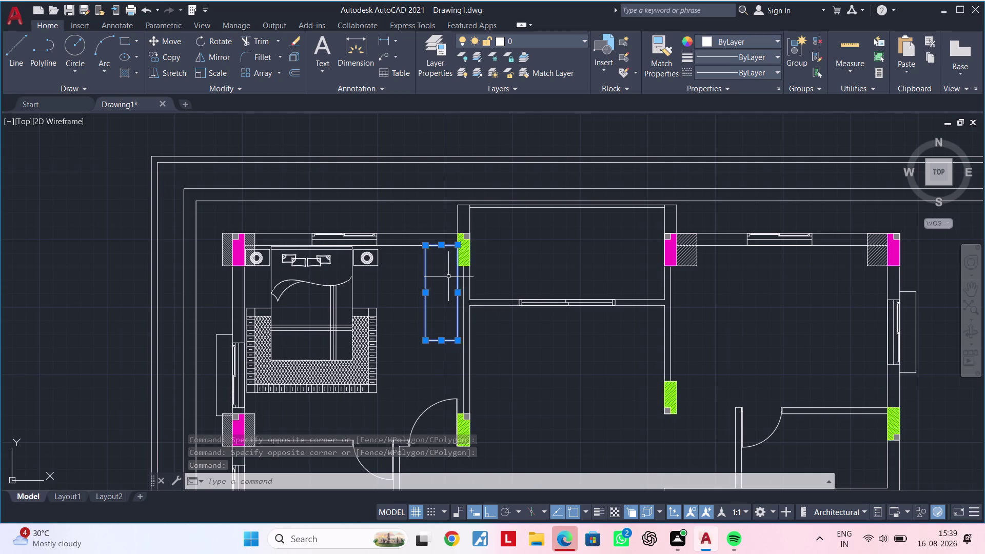
Move the wardrobe outline from its top corner into empty space beside the plan.
text(m)
key(space)
click(425, 249)
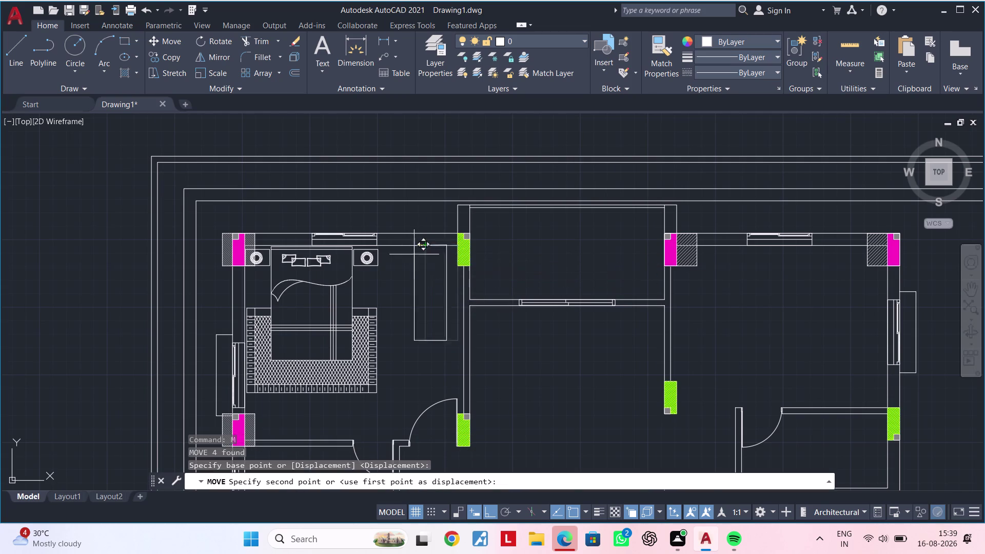
scroll(down, 3)
middle_drag(219, 263, 531, 260)
click(354, 266)
key(Escape)
key(Escape)
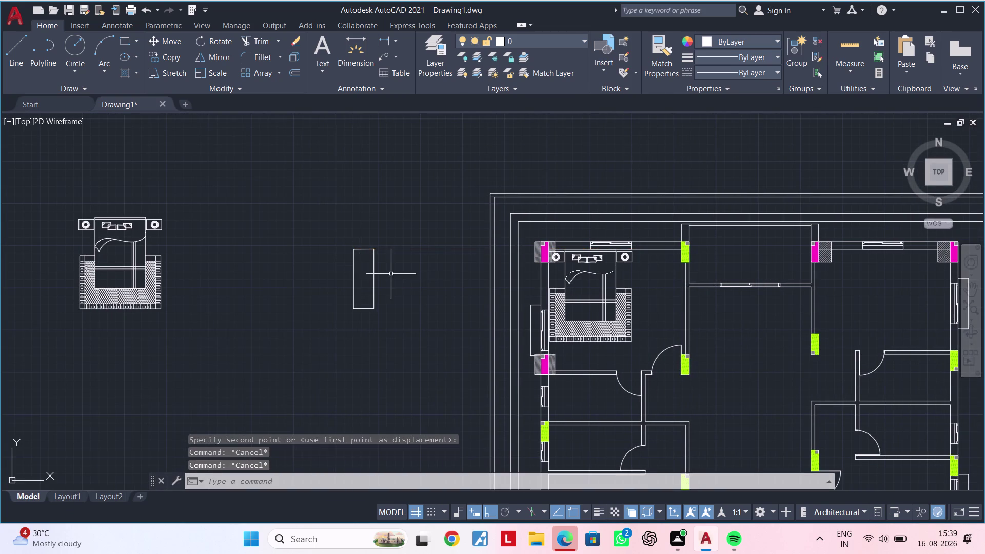
scroll(up, 3)
middle_drag(365, 271, 406, 261)
key(Escape)
key(Escape)
middle_drag(402, 268, 388, 288)
key(Escape)
key(Escape)
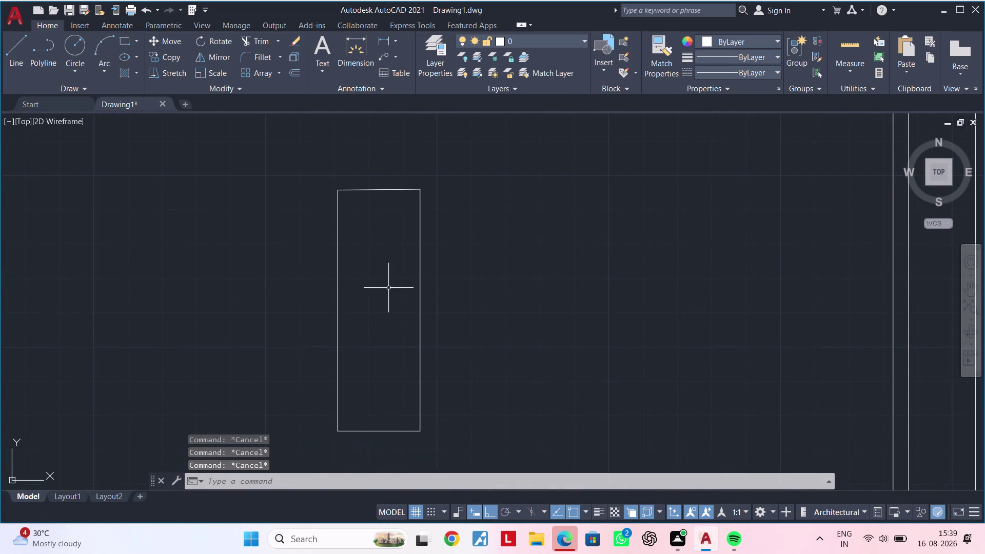
key(space)
key(Escape)
key(Escape)
Draw a vertical centre line from the wardrobe's top edge to its bottom edge.
key(l)
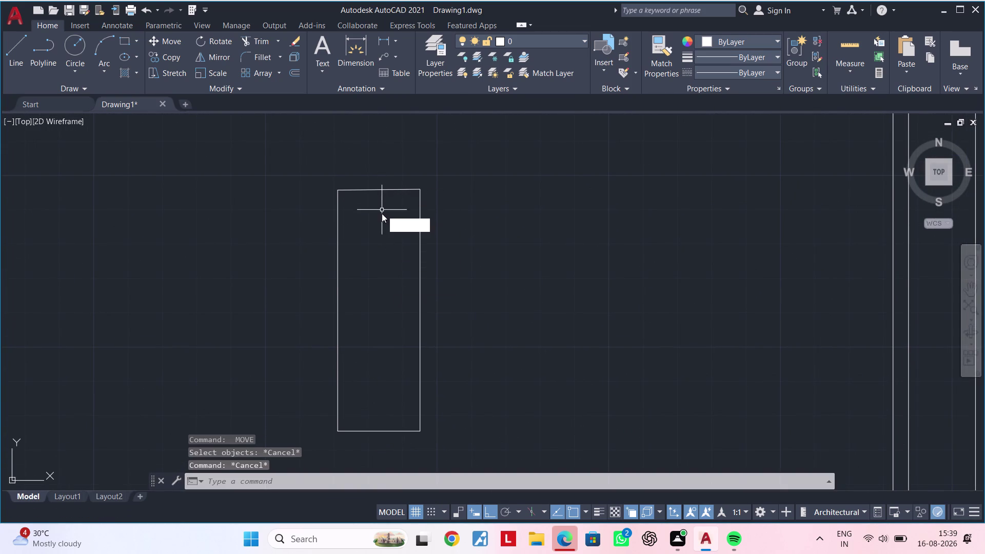
key(space)
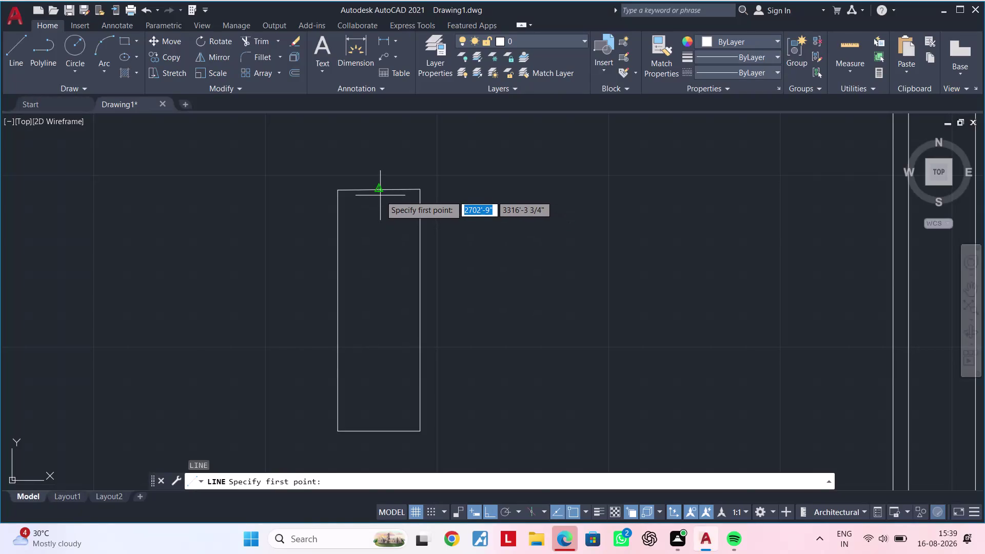
click(380, 191)
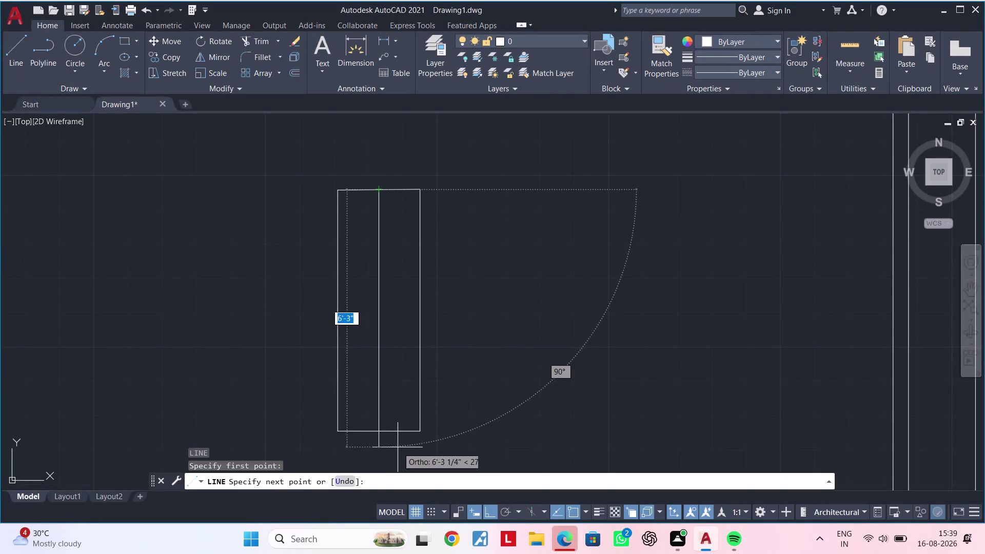
click(379, 430)
key(Escape)
key(Escape)
key(Escape)
middle_click(399, 346)
key(Escape)
key(Escape)
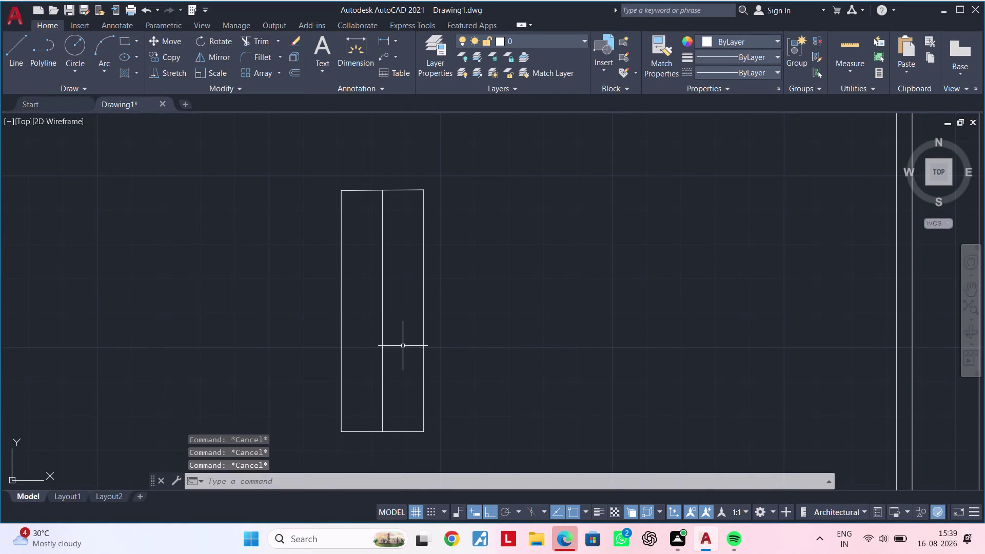
Offset the vertical centre line 0.5" to the left, replacing a mistaken 1" entry.
text(of 1")
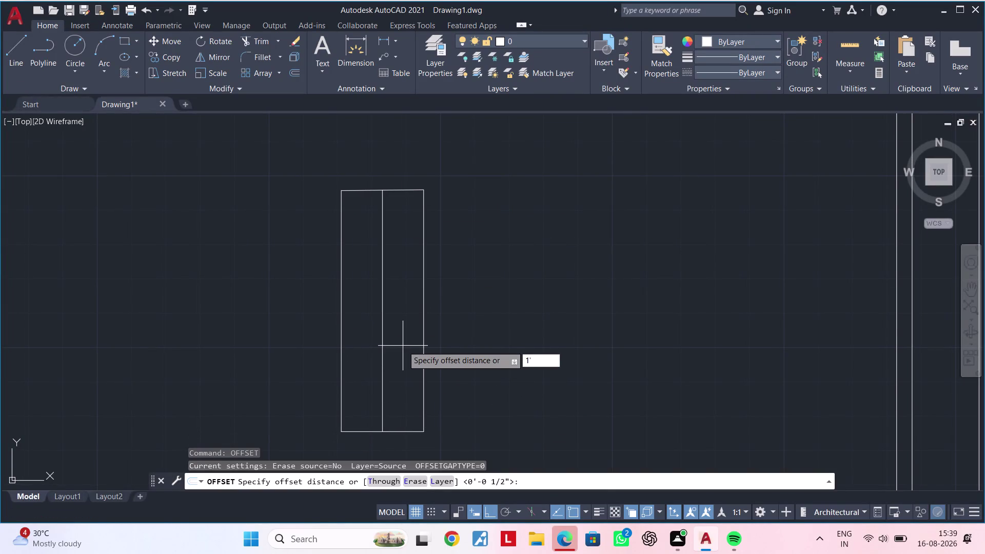
key(Return)
key(Escape)
key(Escape)
key(Escape)
text(of)
key(space)
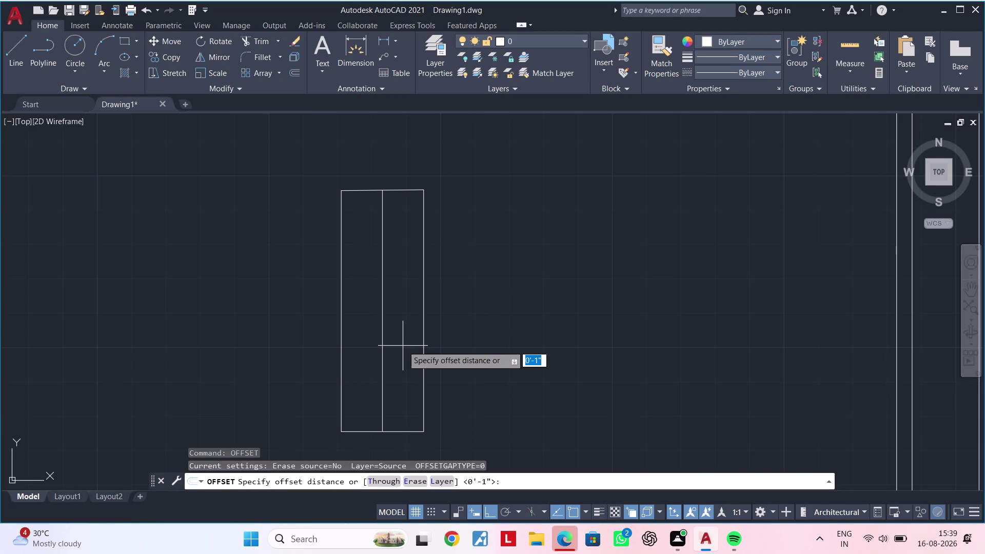
text(0.5")
key(Return)
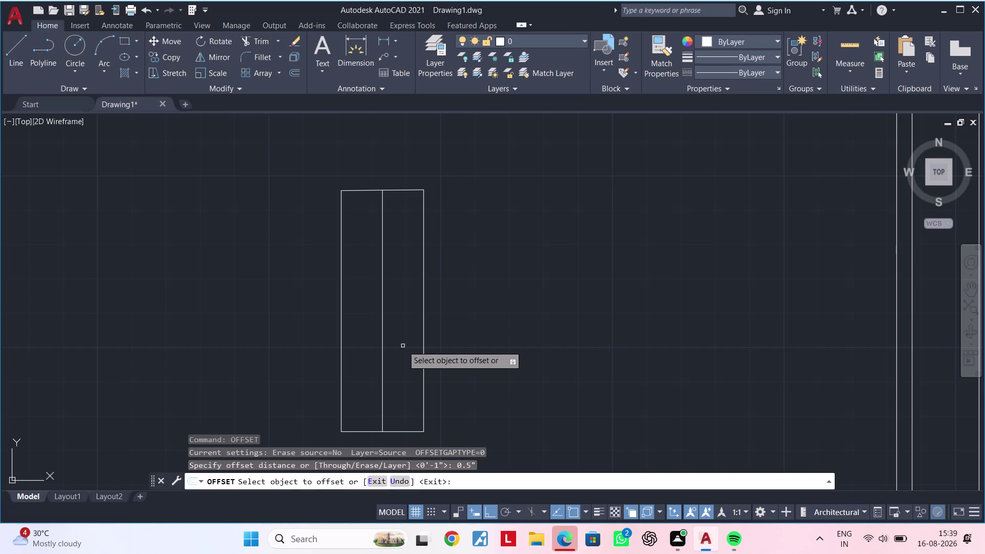
click(384, 335)
click(340, 336)
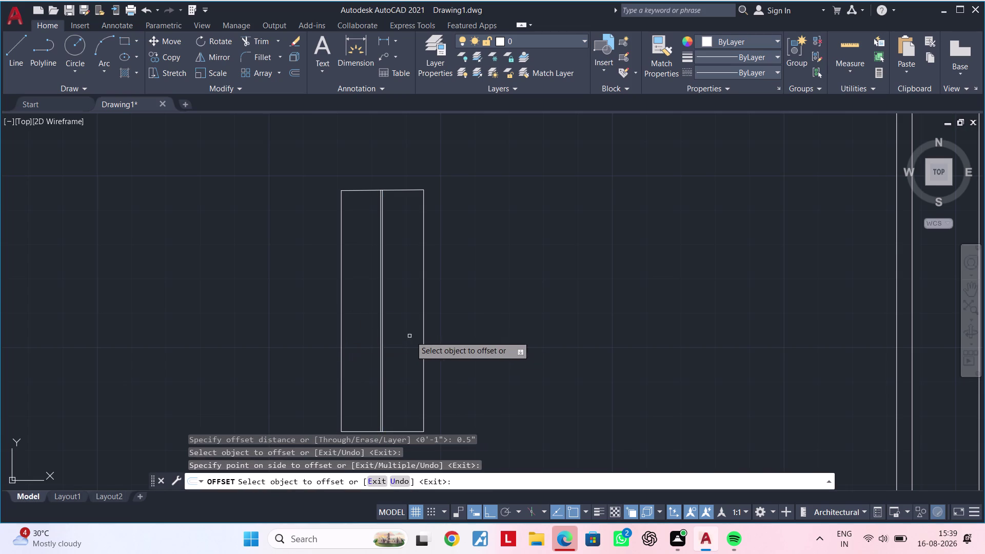
Zoom in and delete the stray extra offset line.
scroll(up, 3)
click(375, 346)
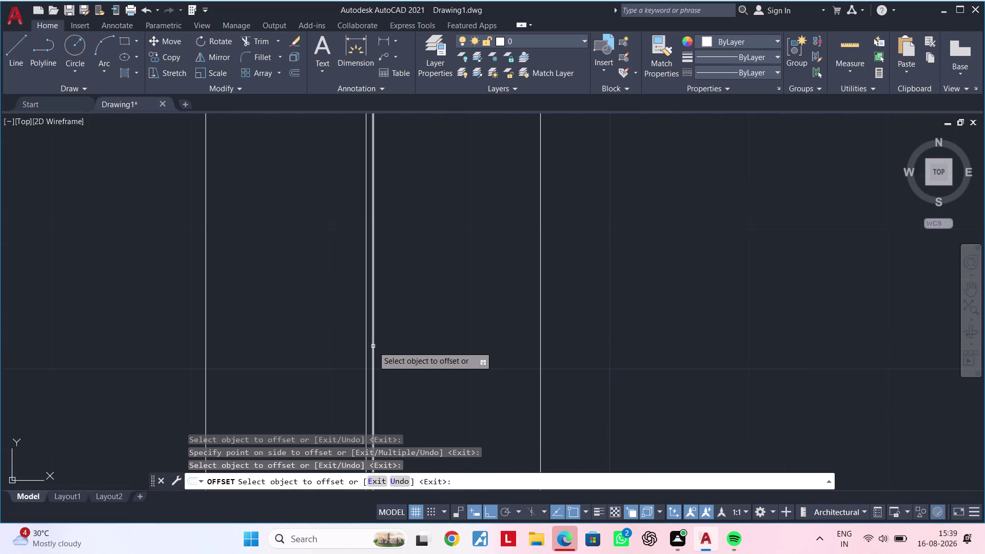
drag(373, 346, 379, 346)
double_click(420, 345)
key(Escape)
scroll(down, 3)
key(Escape)
scroll(up, 3)
scroll(up, 3)
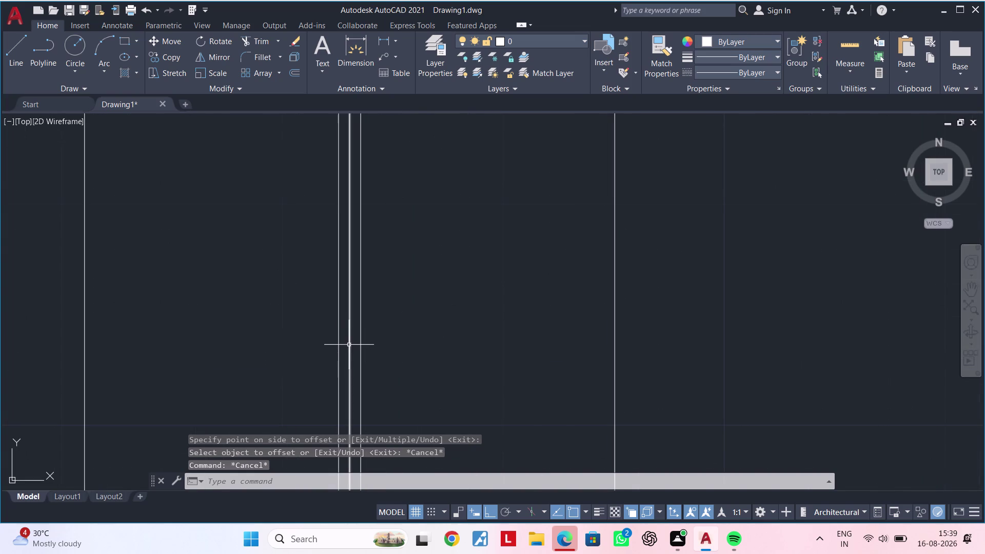
click(349, 345)
key(Delete)
scroll(down, 3)
scroll(down, 3)
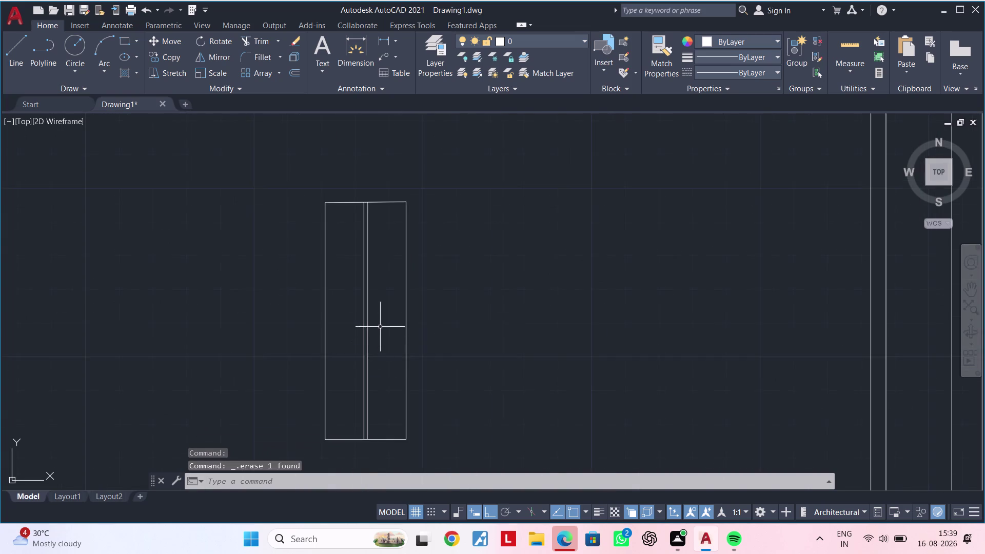
Pan and zoom to bring the whole wardrobe back into view.
middle_drag(381, 337, 390, 400)
key(Escape)
scroll(down, 3)
middle_click(386, 346)
scroll(up, 3)
middle_drag(391, 345, 421, 361)
key(Escape)
key(Escape)
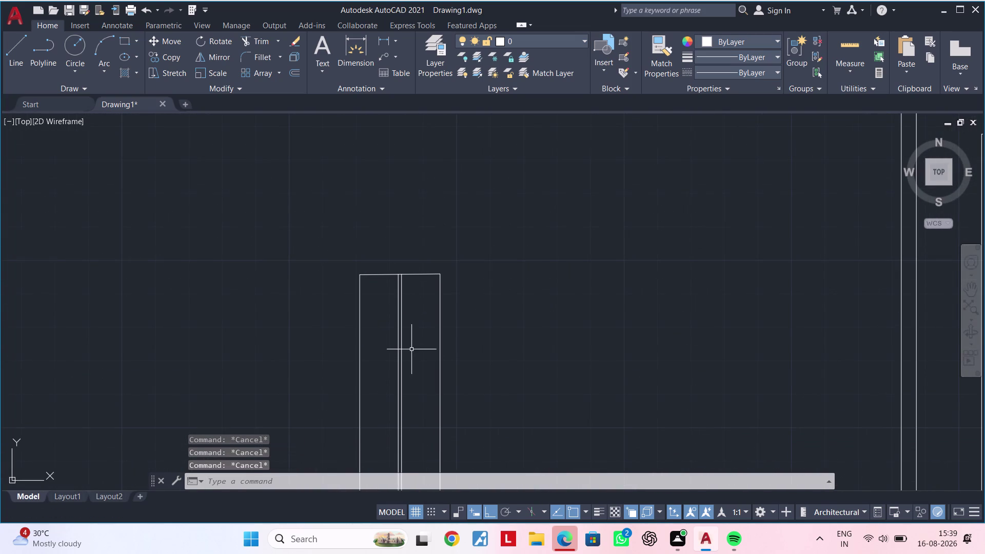
key(Escape)
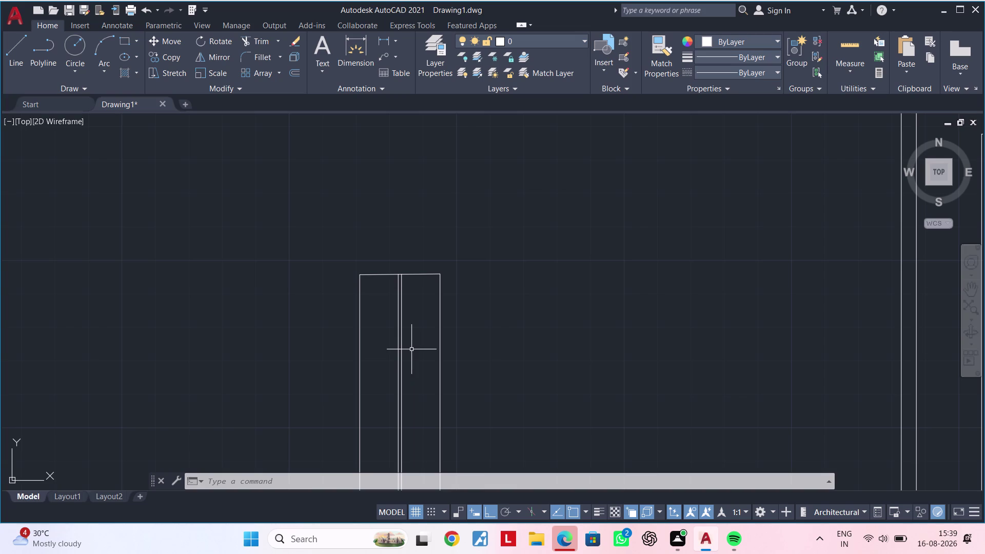
right_drag(411, 349, 711, 463)
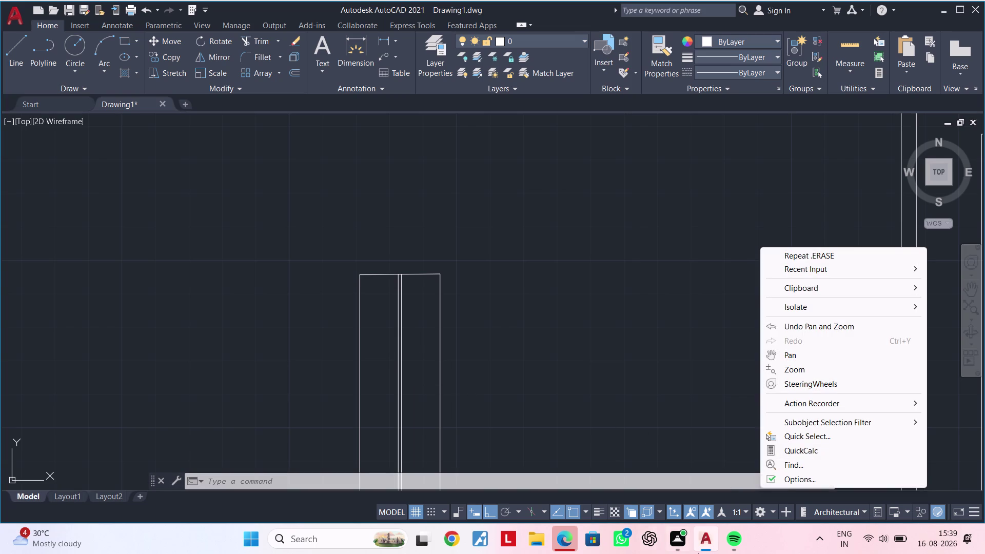
middle_drag(446, 392, 464, 320)
scroll(down, 3)
Pan down to centre the wardrobe's lower half and bottom edge.
key(Escape)
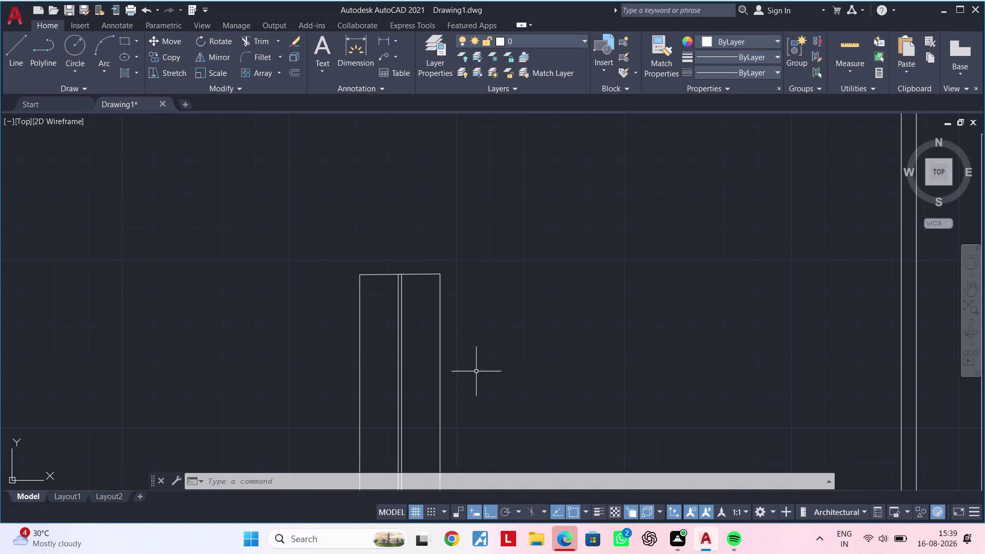
key(Escape)
middle_drag(390, 320, 390, 214)
middle_drag(420, 352, 383, 217)
scroll(up, 3)
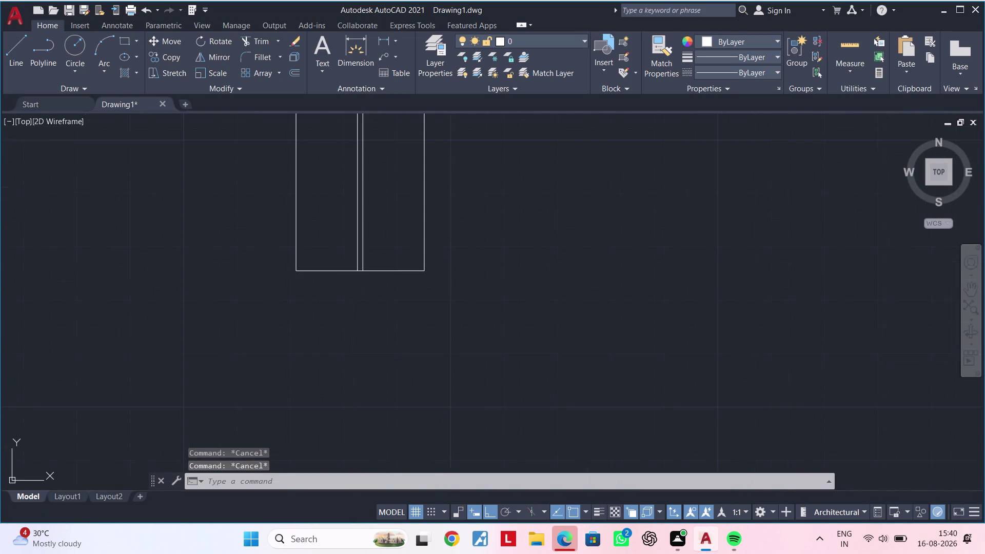
middle_drag(372, 271, 383, 298)
scroll(up, 3)
middle_drag(389, 287, 433, 280)
key(Escape)
key(Escape)
key(Escape)
key(Escape)
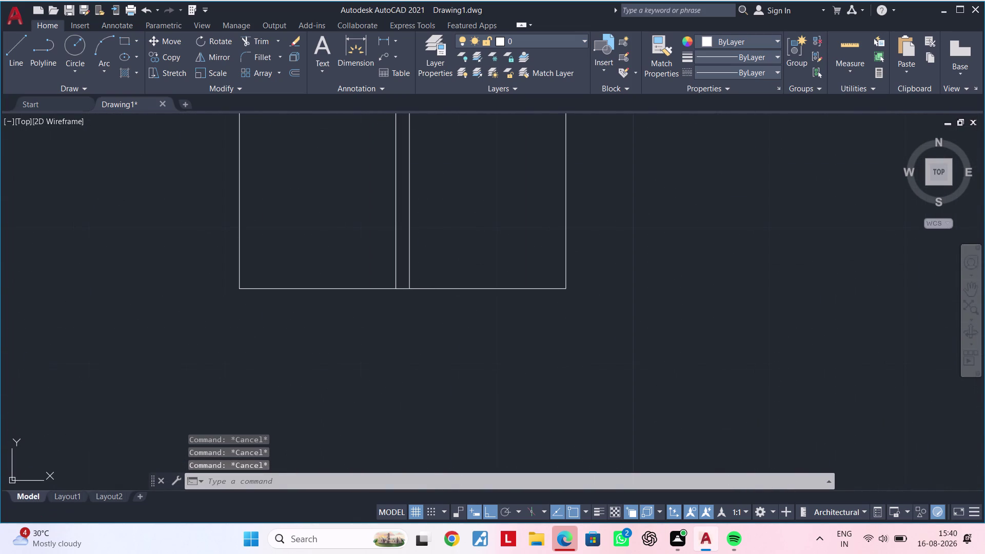
Draw the hanging rod's horizontal line across the wardrobe.
text(l)
key(space)
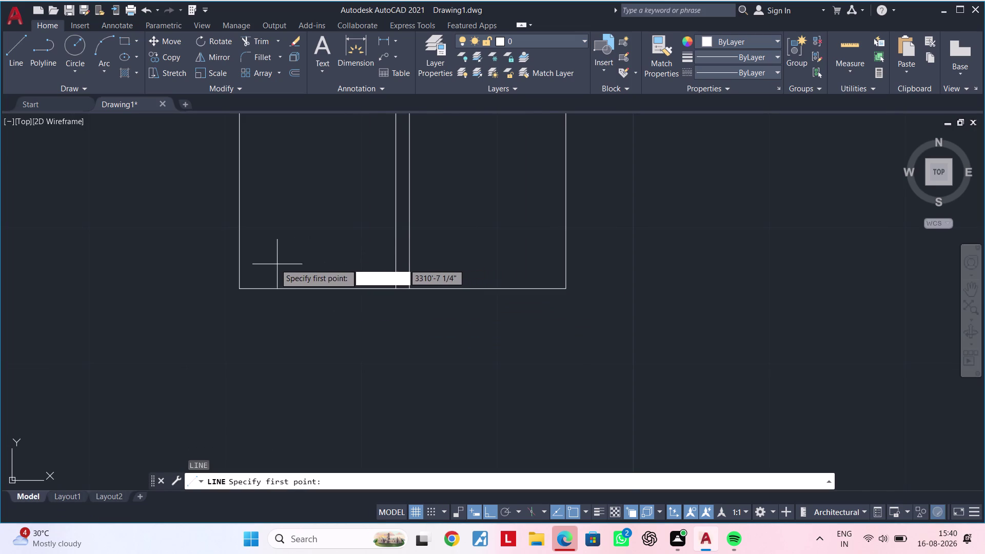
click(264, 261)
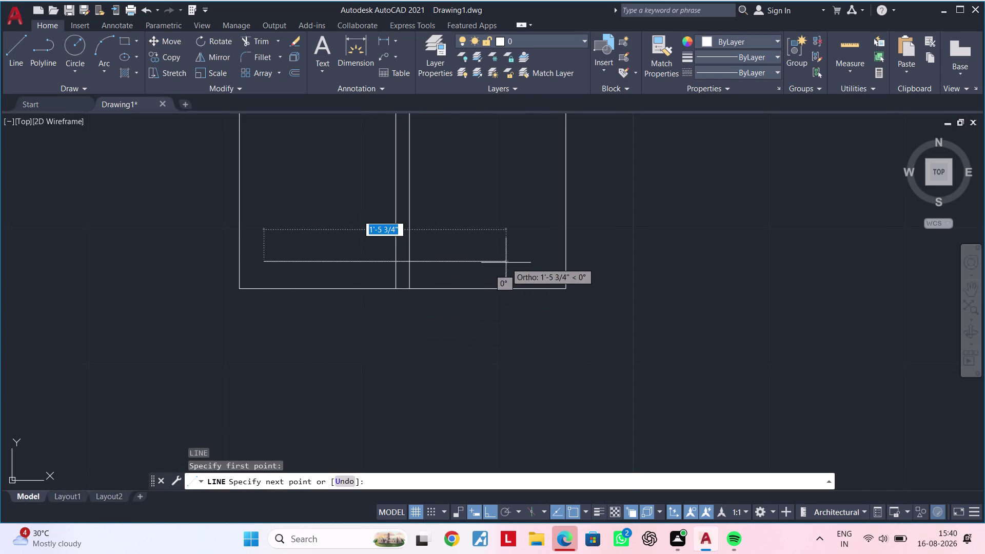
click(543, 262)
key(Escape)
key(Escape)
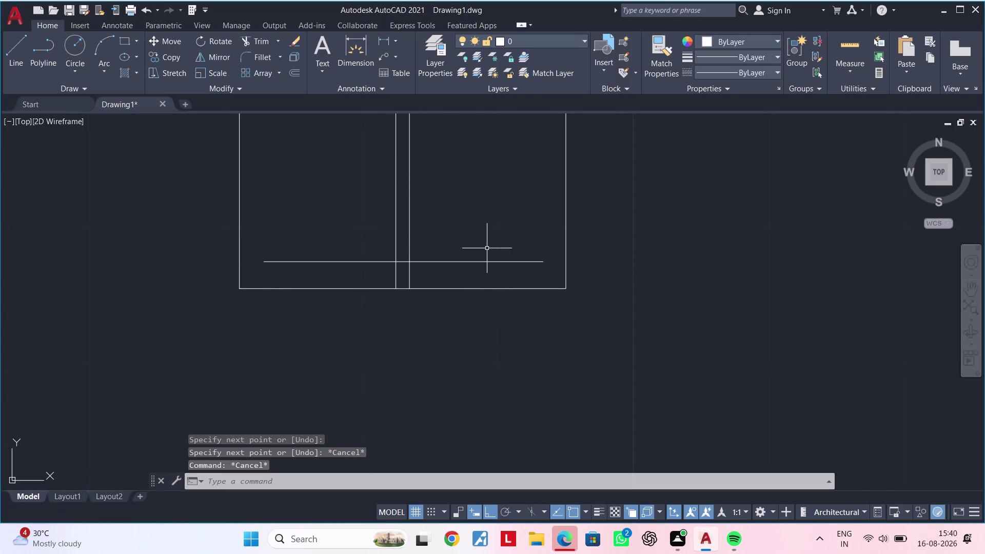
Offset the rod line 0.9" upward to form its second edge.
text(of)
key(space)
text(0)
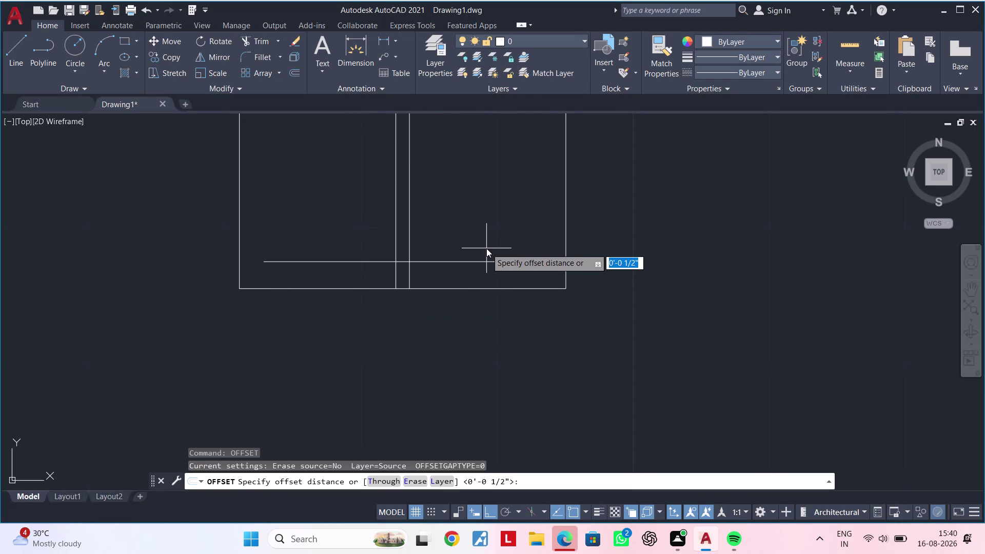
text(.)
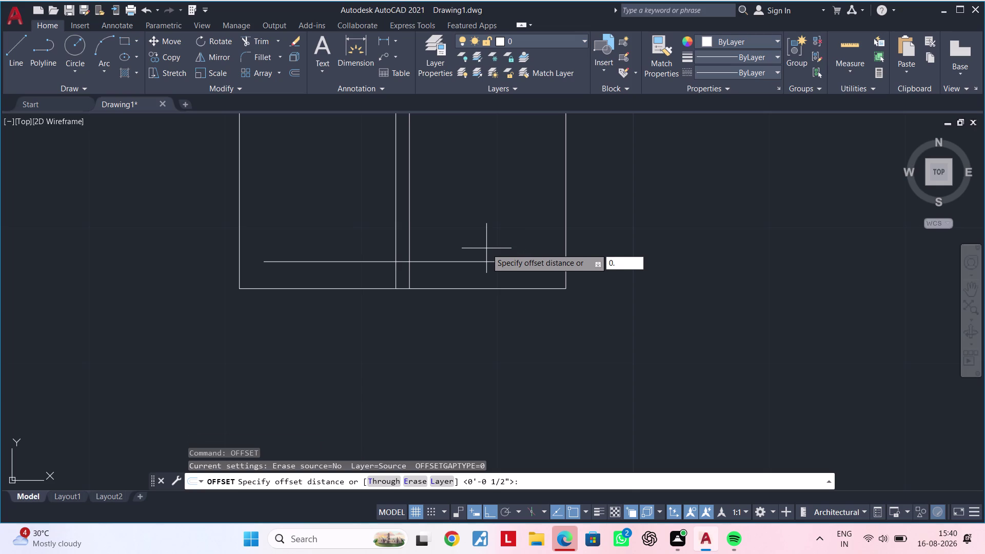
text(9+)
key(BackSpace)
key(shift+quotedbl)
key(Return)
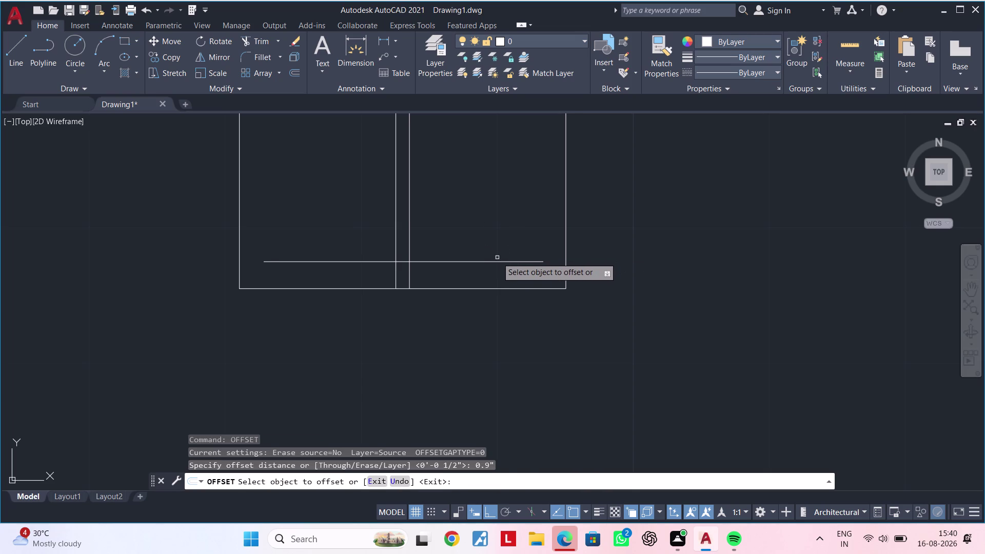
click(496, 260)
click(499, 243)
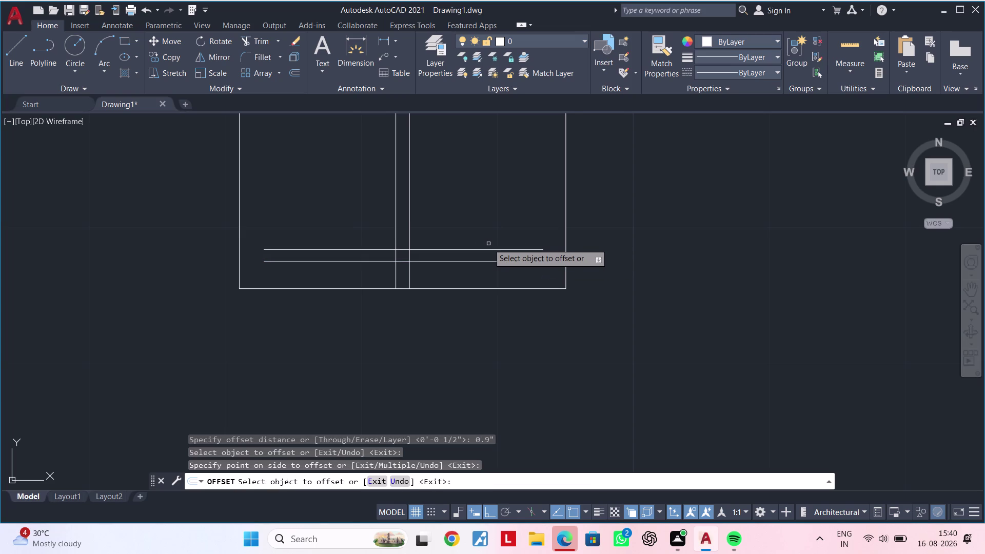
Pan to the rod's right end, where a circle is started and abandoned.
scroll(down, 3)
scroll(down, 3)
middle_drag(486, 257, 447, 257)
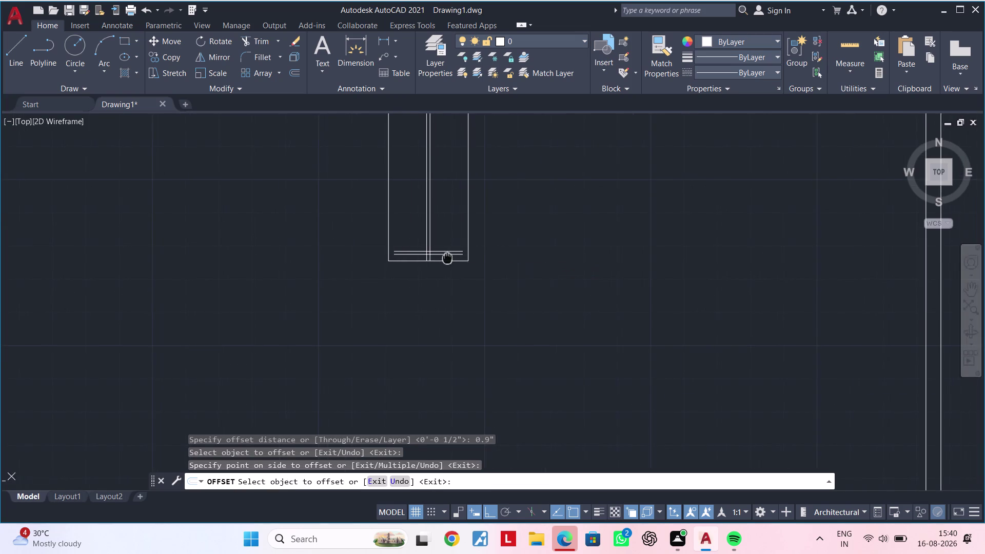
scroll(up, 3)
scroll(up, 3)
middle_click(445, 254)
key(Escape)
key(Escape)
key(Escape)
middle_drag(451, 254, 385, 256)
key(Escape)
key(Escape)
key(Escape)
key(Escape)
text(c)
key(space)
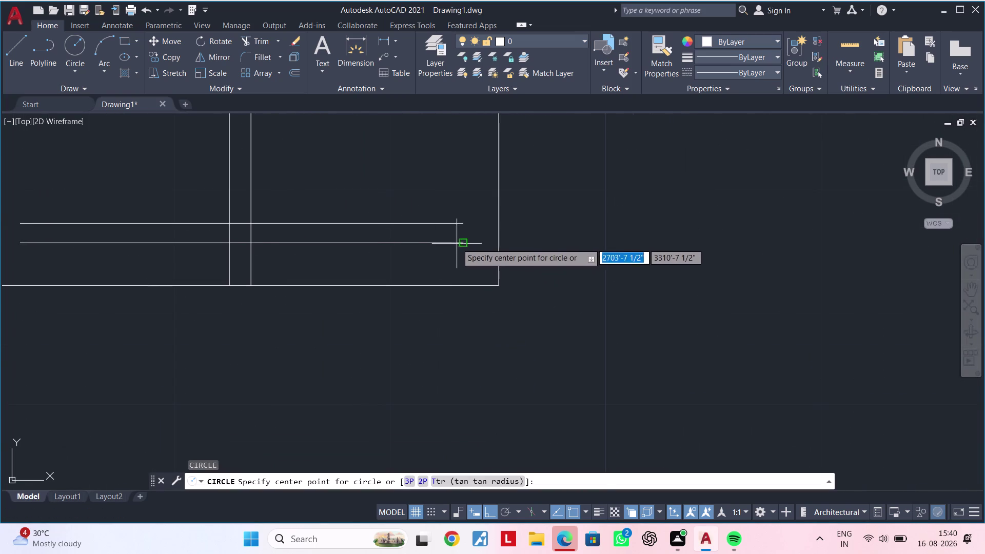
click(459, 241)
key(Escape)
key(Escape)
key(Escape)
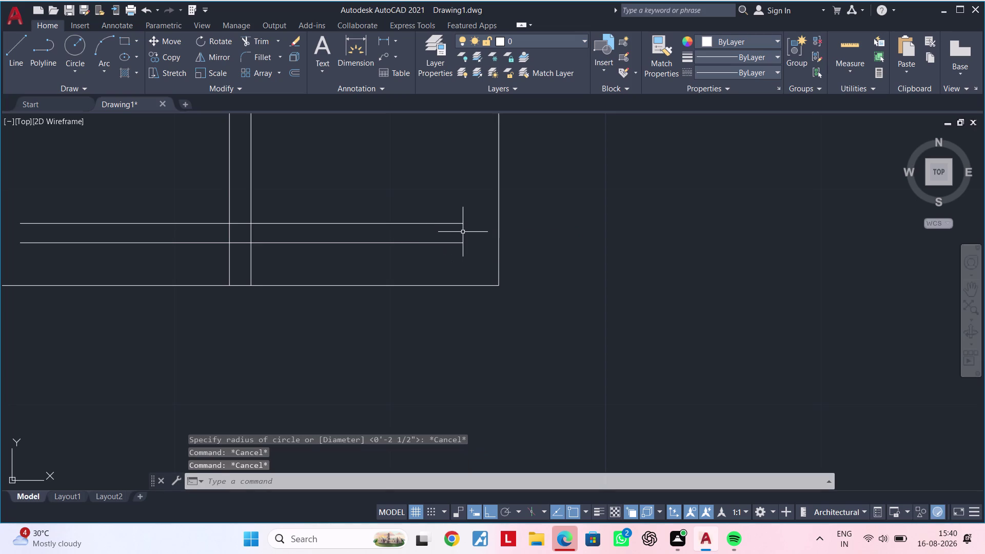
middle_drag(458, 241, 445, 259)
scroll(up, 3)
key(Escape)
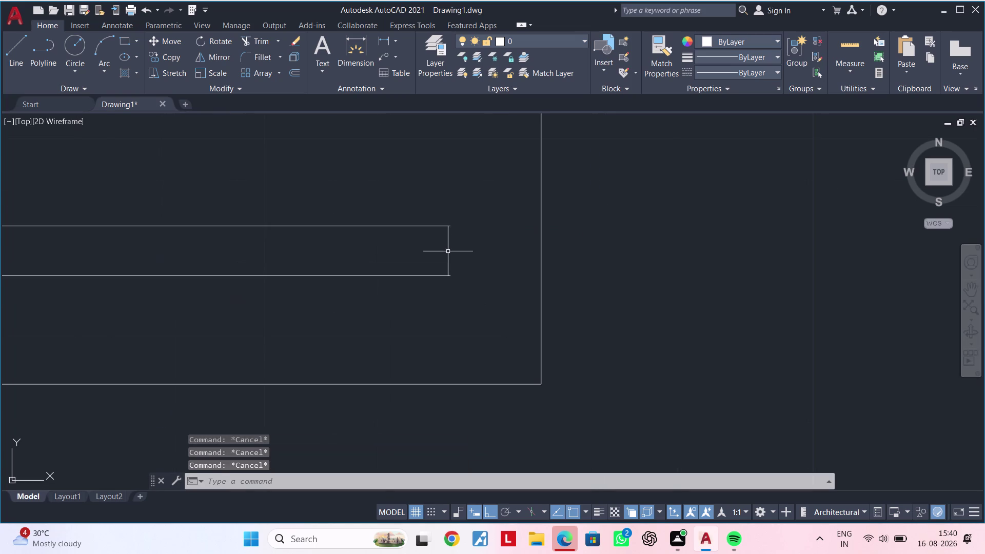
Draw a vertical line closing the rod's right end between its two lines.
key(l)
key(space)
click(449, 225)
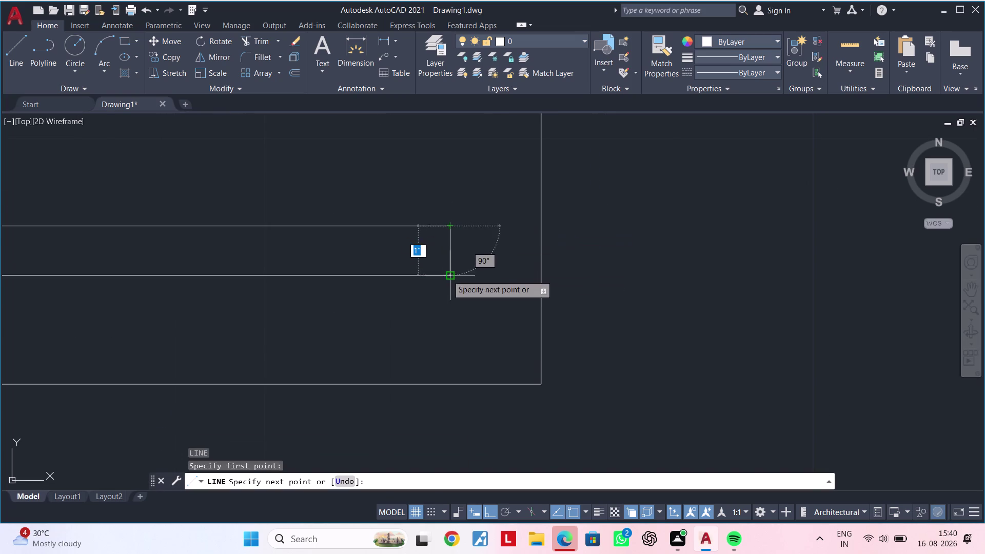
click(447, 275)
key(Escape)
key(Escape)
Draw a circle centred on the closing line's midpoint, touching both rod lines.
text(c)
key(space)
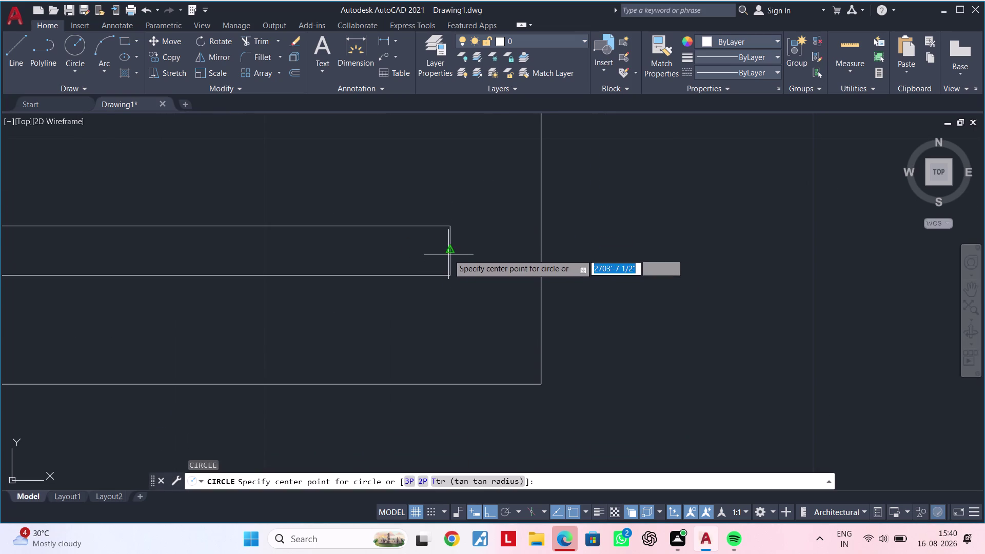
click(448, 253)
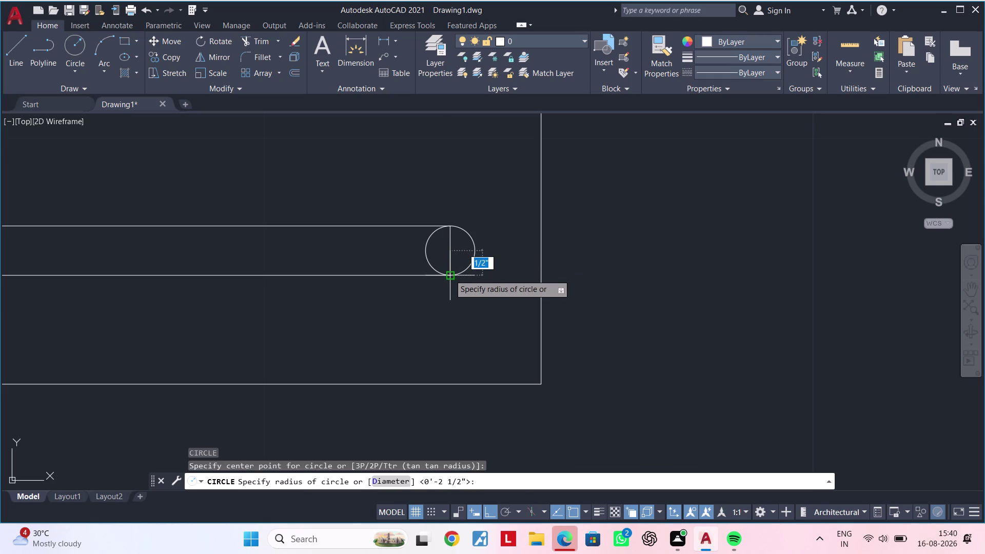
click(450, 275)
key(Escape)
Trim the circle's inner half and the closing line, leaving a semicircular rod end.
key(t)
text(r)
key(space)
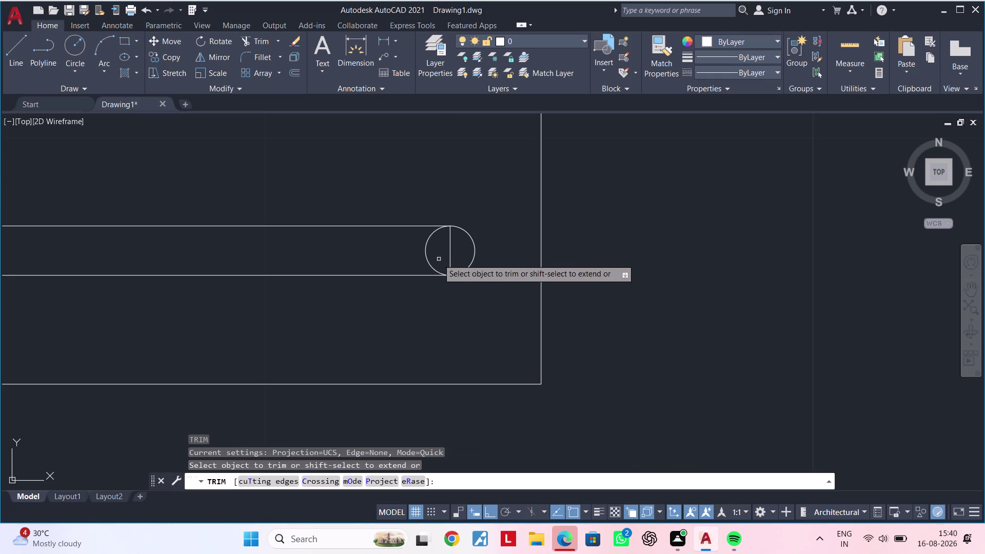
click(427, 258)
click(449, 253)
scroll(down, 3)
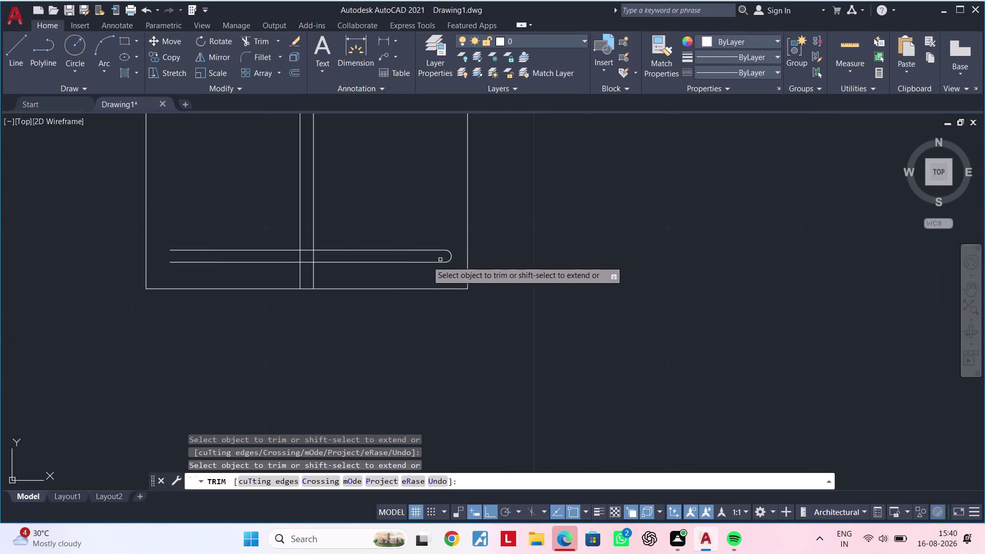
middle_drag(397, 261, 493, 246)
key(Escape)
key(Escape)
middle_drag(413, 264, 434, 258)
key(Escape)
key(Escape)
key(Escape)
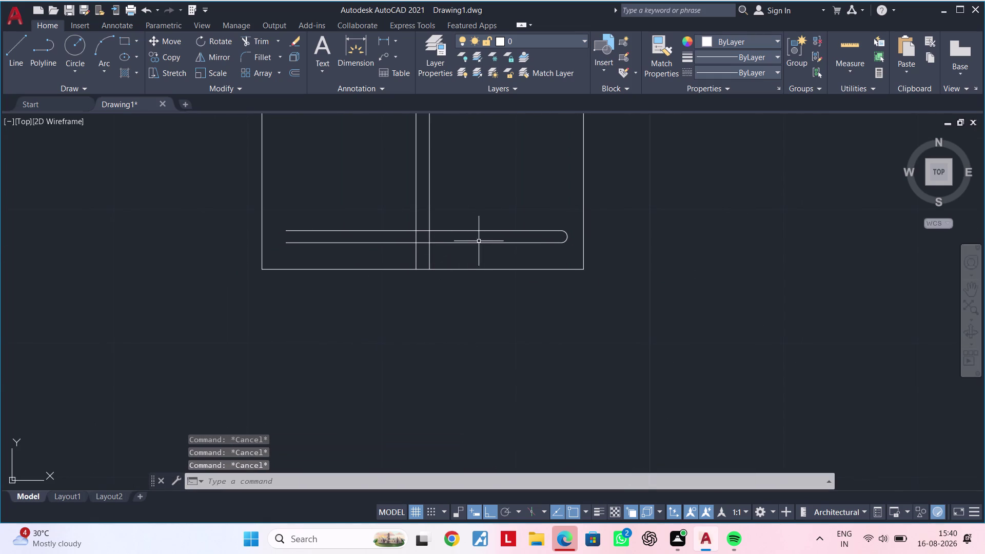
Select the rod's rounded right end.
click(569, 224)
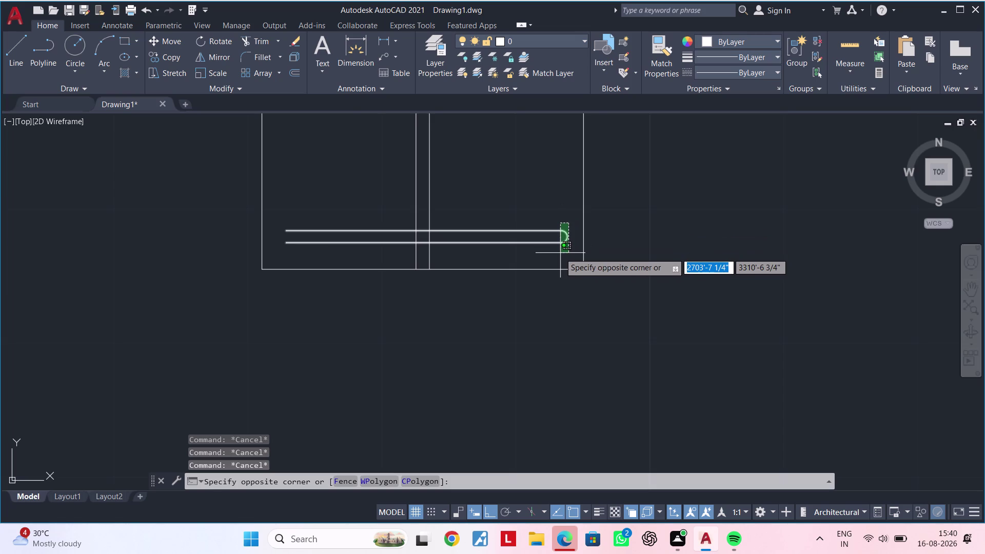
scroll(up, 3)
key(Escape)
click(573, 220)
middle_drag(457, 257, 547, 253)
key(c)
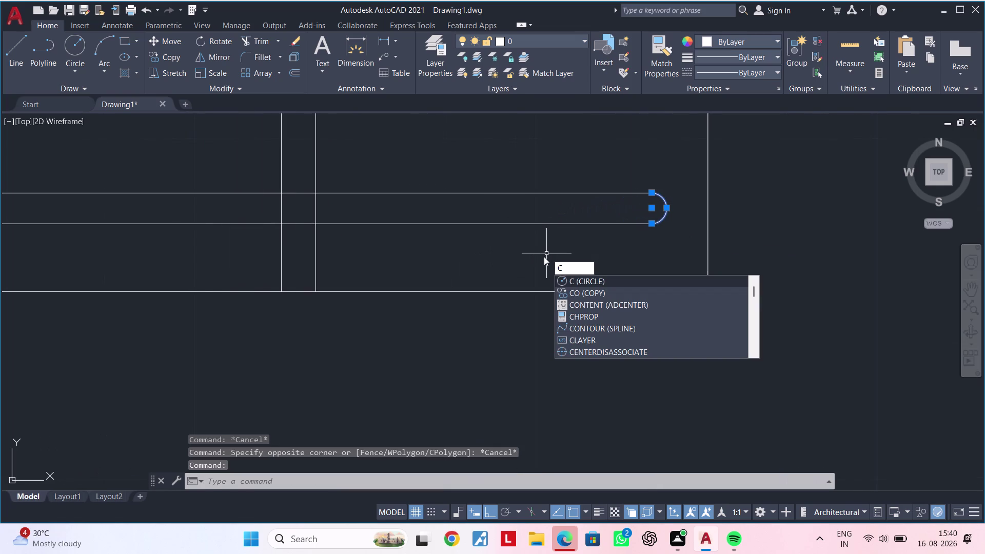
Mirror the rounded end arc to the rod's left end, keeping the original.
key(BackSpace)
text(m)
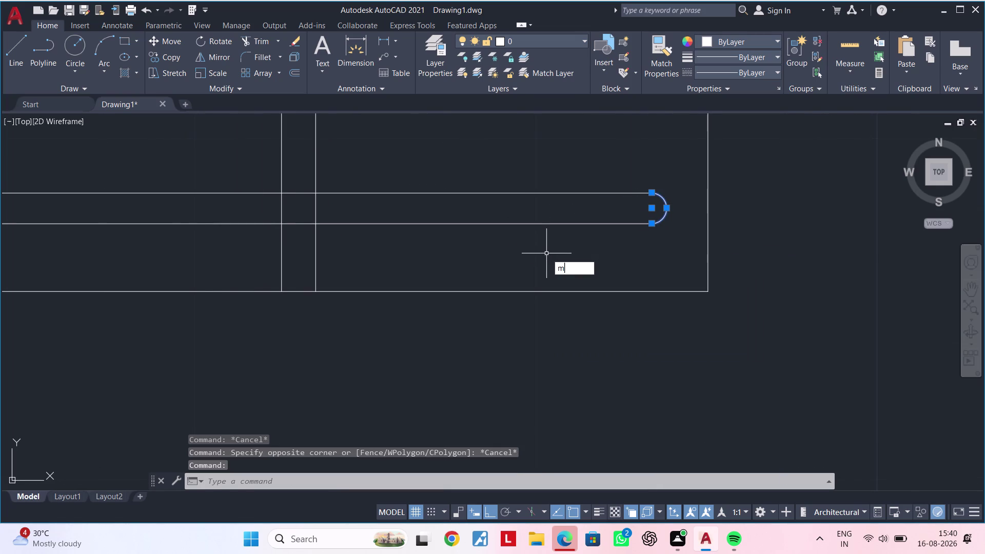
text(i)
key(space)
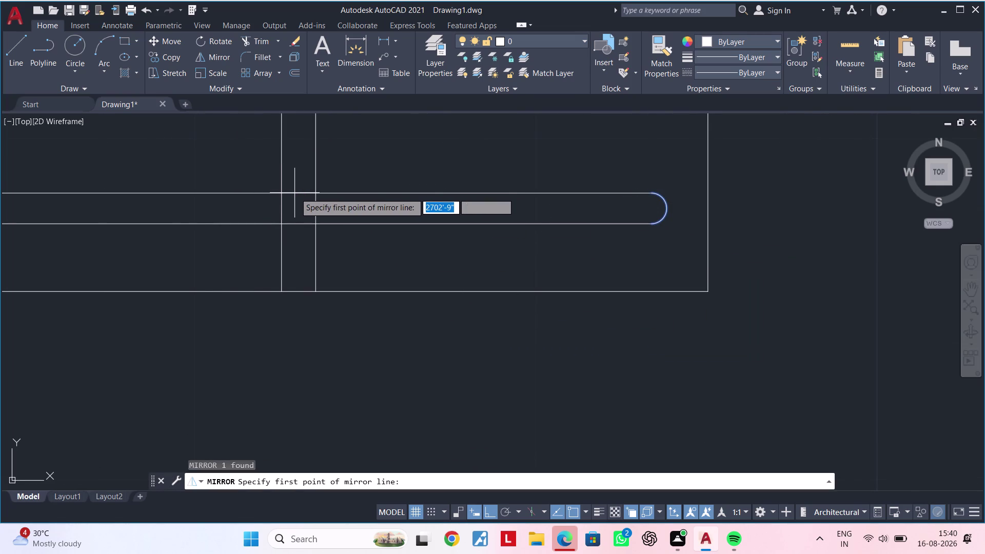
click(299, 193)
click(300, 222)
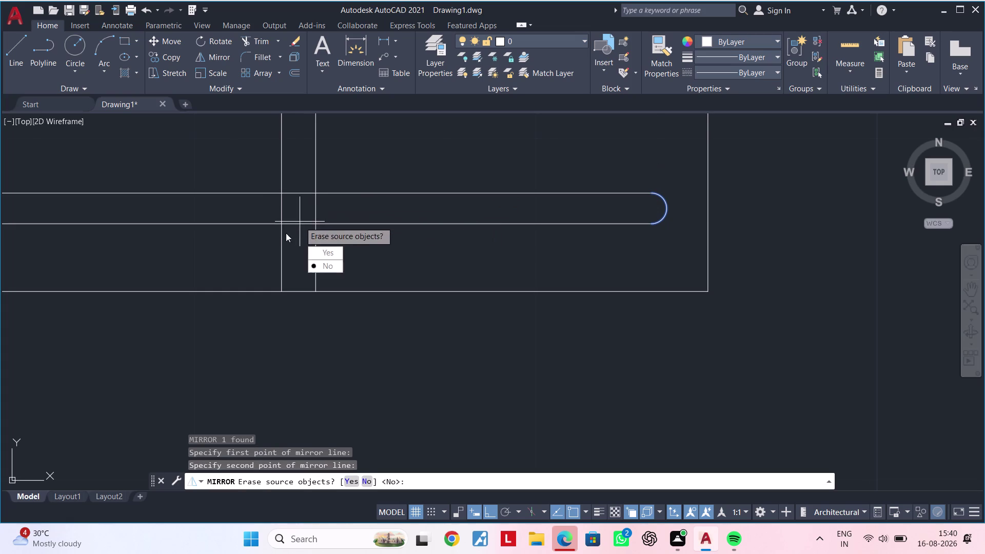
scroll(down, 3)
drag(328, 292, 299, 222)
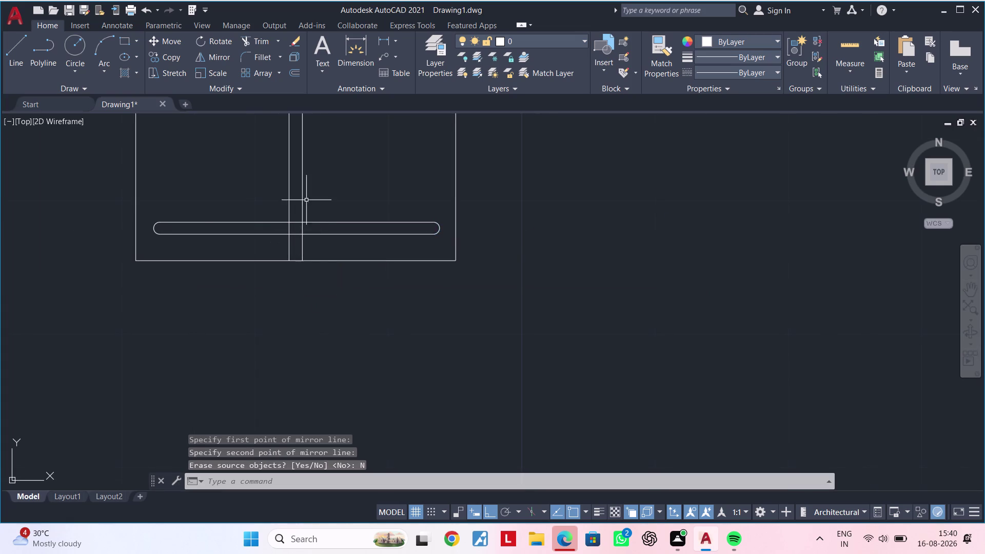
middle_drag(327, 192, 387, 190)
key(Escape)
key(Escape)
key(Escape)
key(Escape)
Window-select some rod pieces and begin a copy, then cancel it.
click(430, 199)
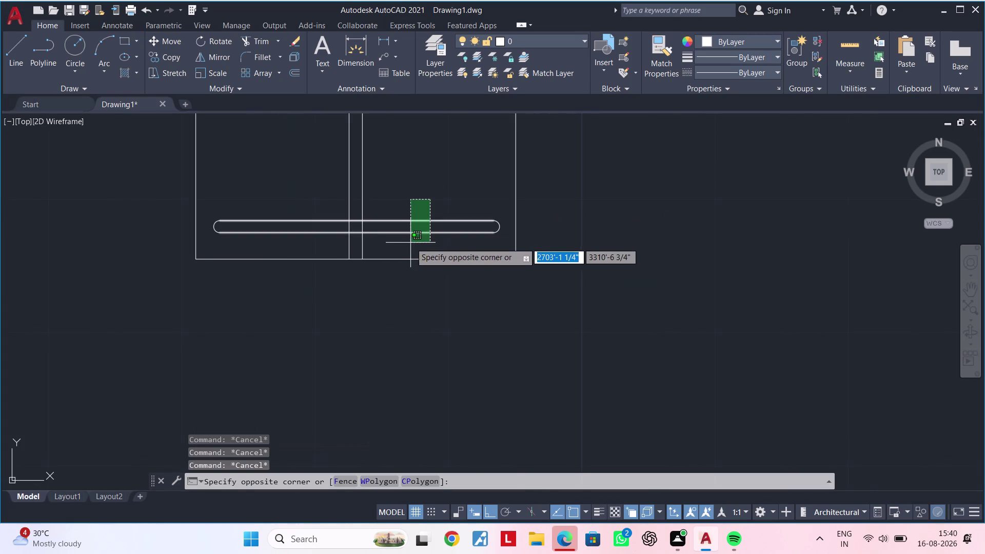
click(410, 243)
scroll(down, 3)
scroll(down, 3)
middle_drag(416, 198, 416, 260)
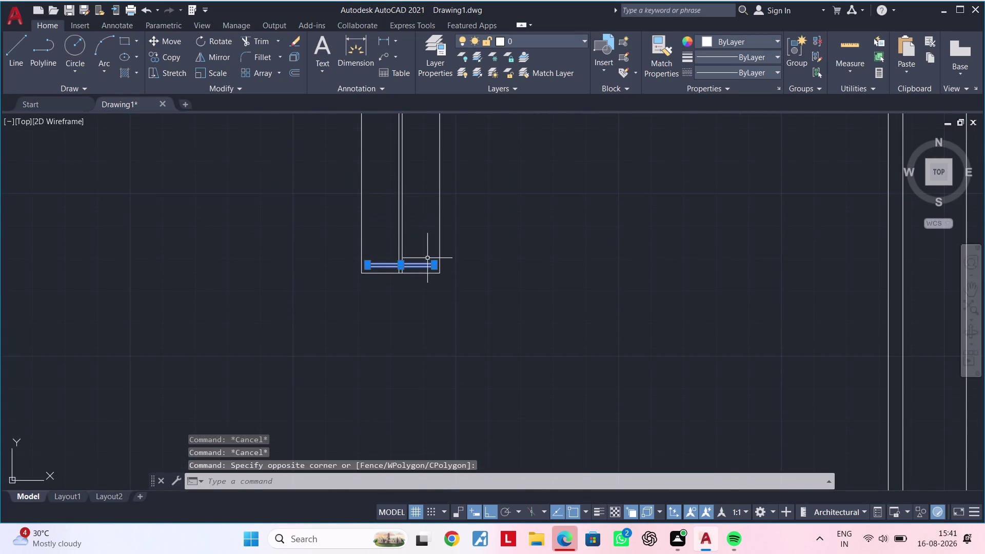
scroll(up, 3)
scroll(down, 3)
scroll(up, 3)
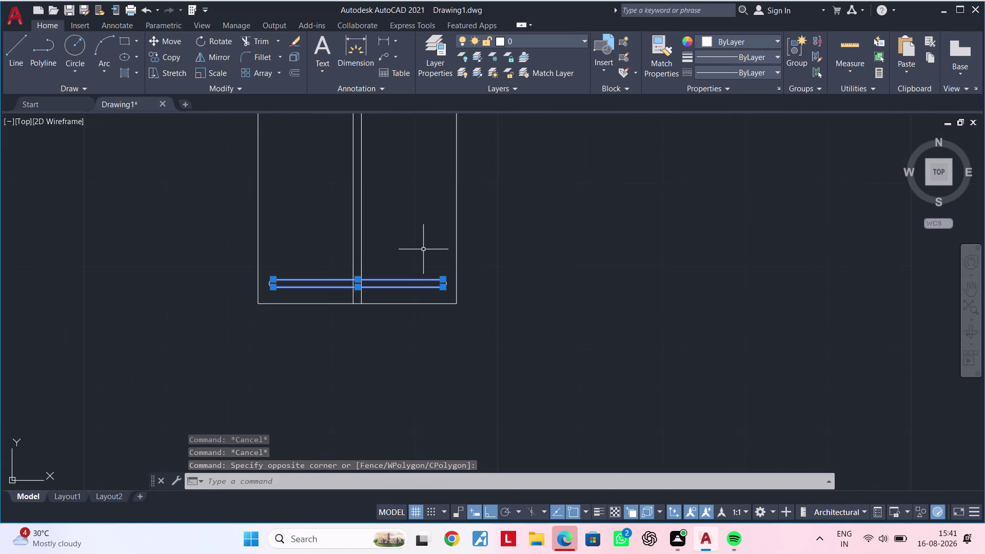
scroll(down, 3)
scroll(down, 3)
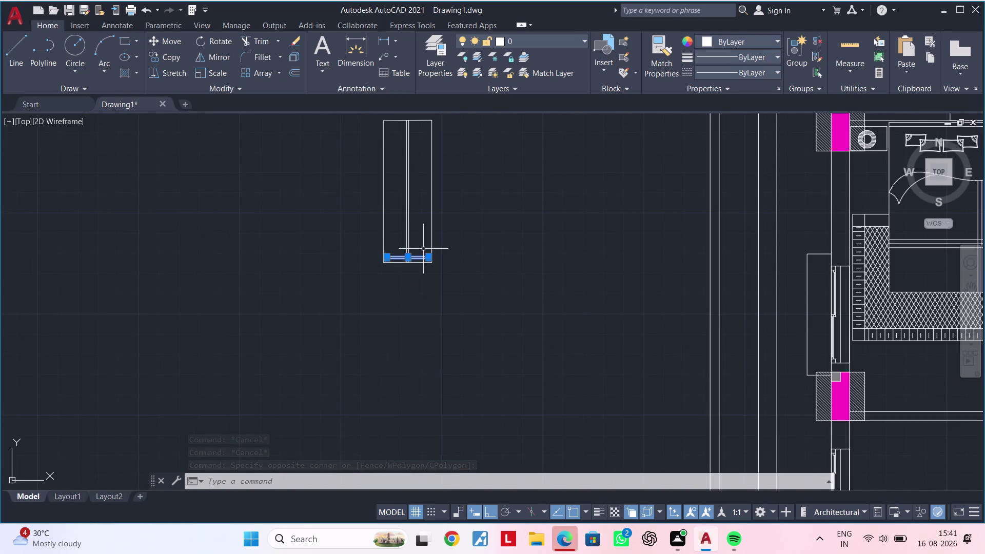
scroll(up, 3)
middle_drag(423, 246, 427, 232)
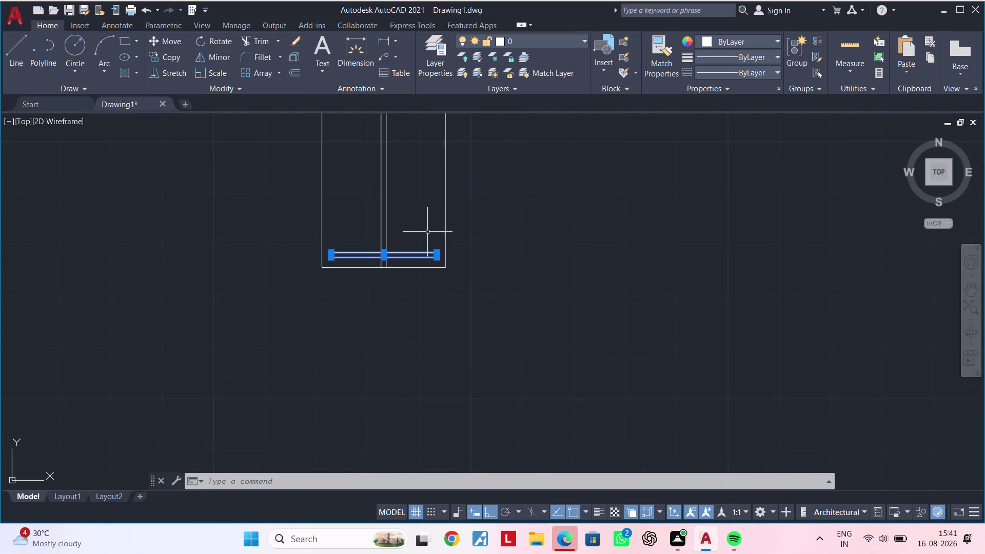
text(co)
key(space)
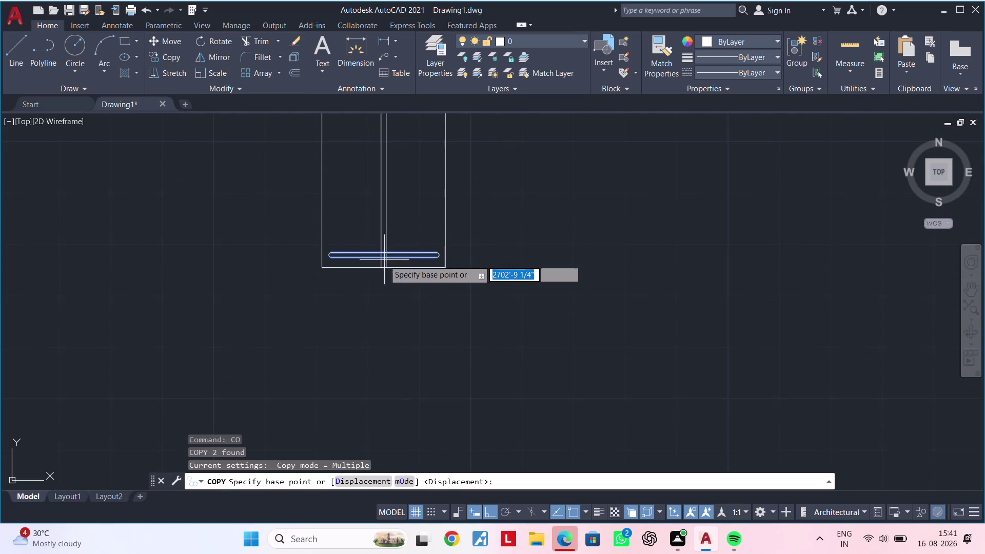
scroll(up, 3)
click(376, 267)
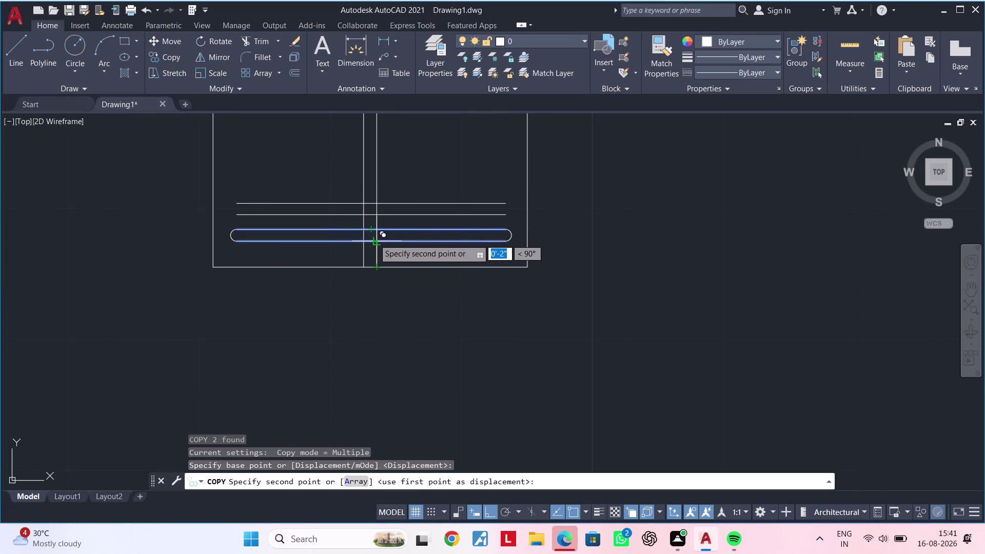
key(Escape)
Select all four rod pieces and join them into one polyline outline.
click(513, 215)
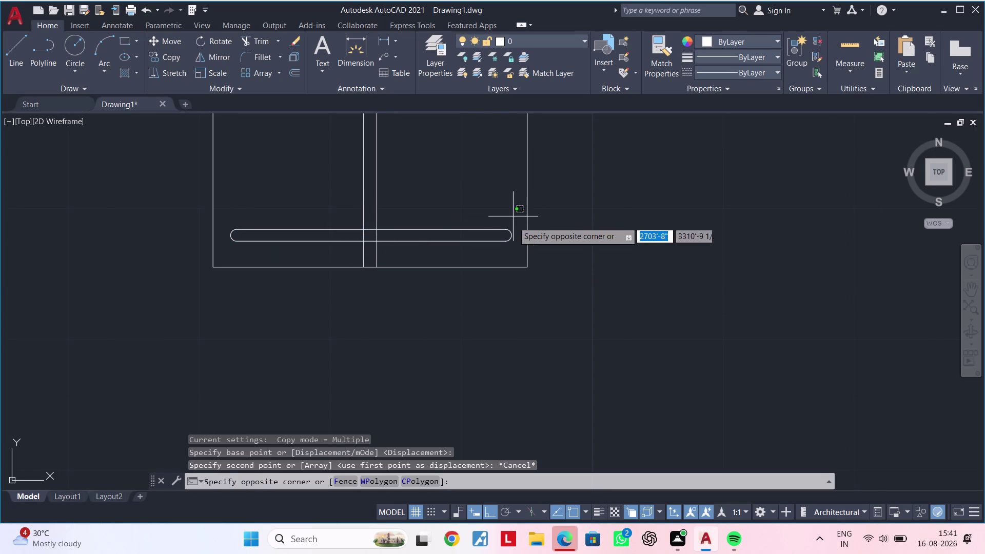
key(Escape)
click(223, 223)
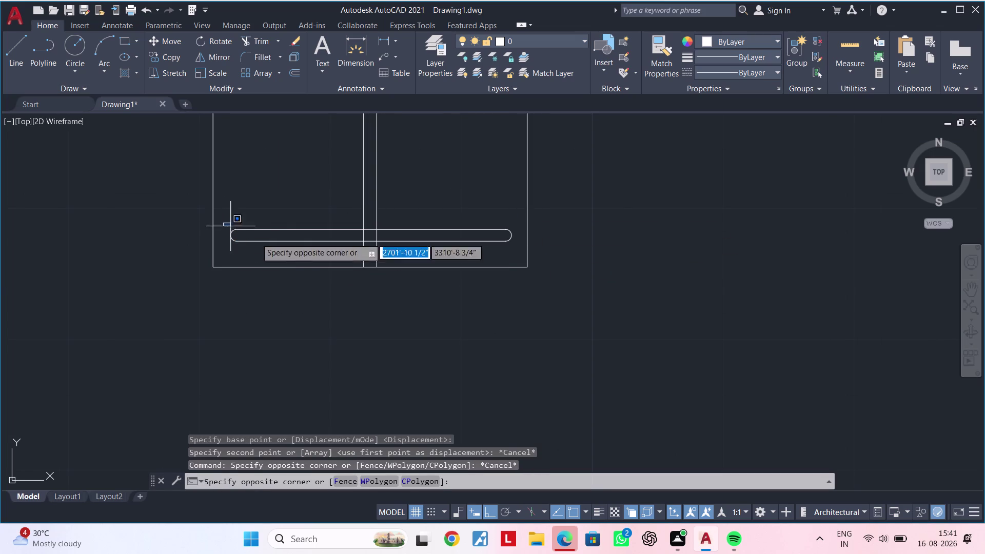
click(521, 251)
text(c)
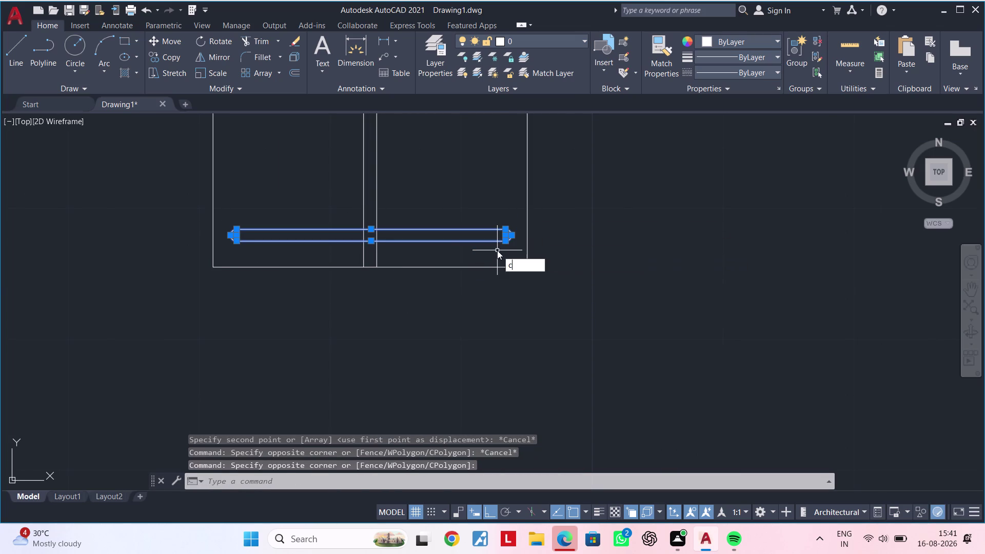
text(o)
key(space)
key(Escape)
key(Escape)
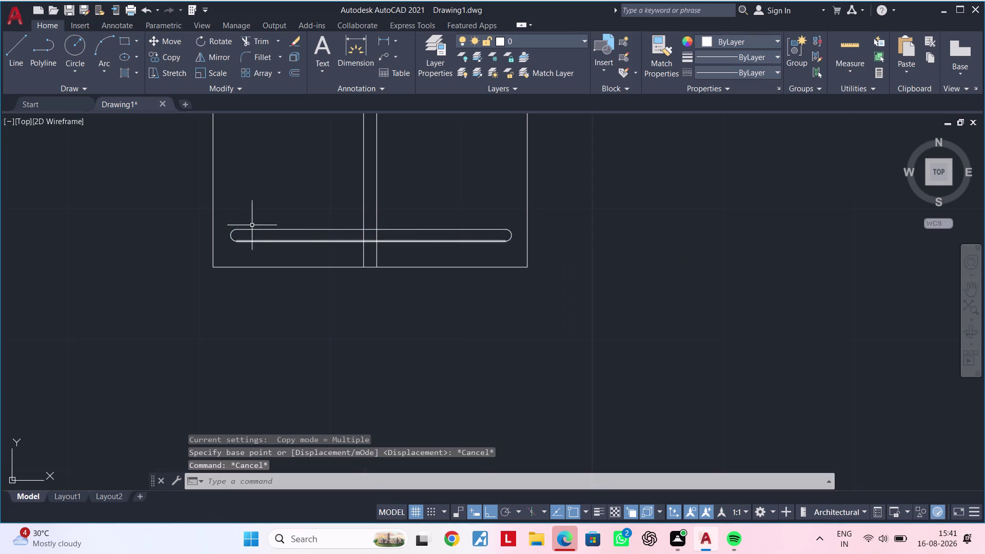
click(231, 224)
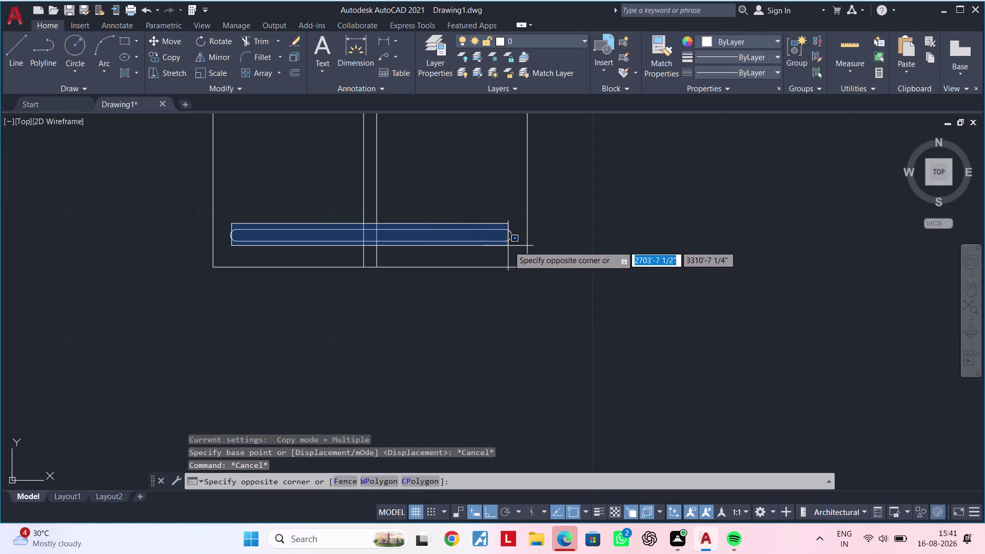
click(518, 246)
click(227, 227)
click(250, 244)
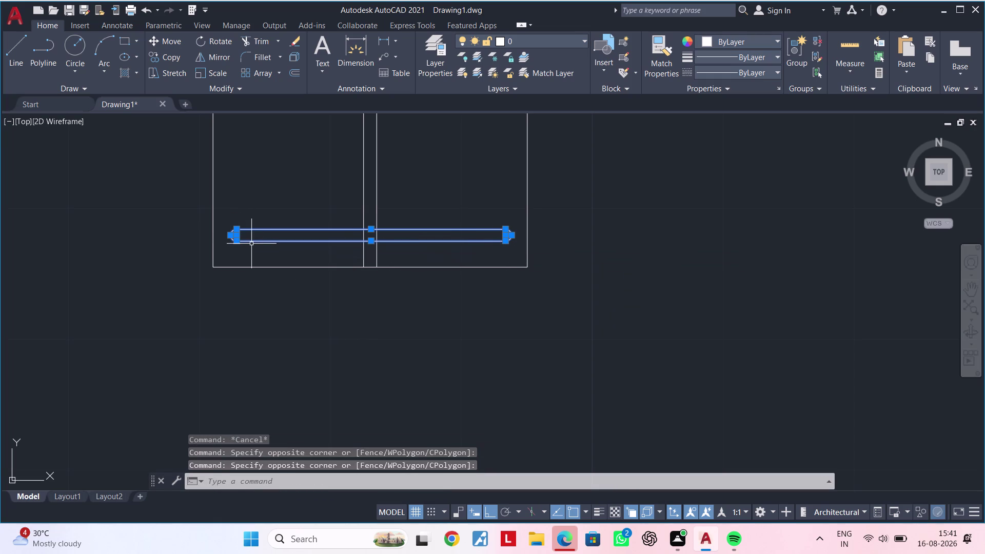
text(j)
key(space)
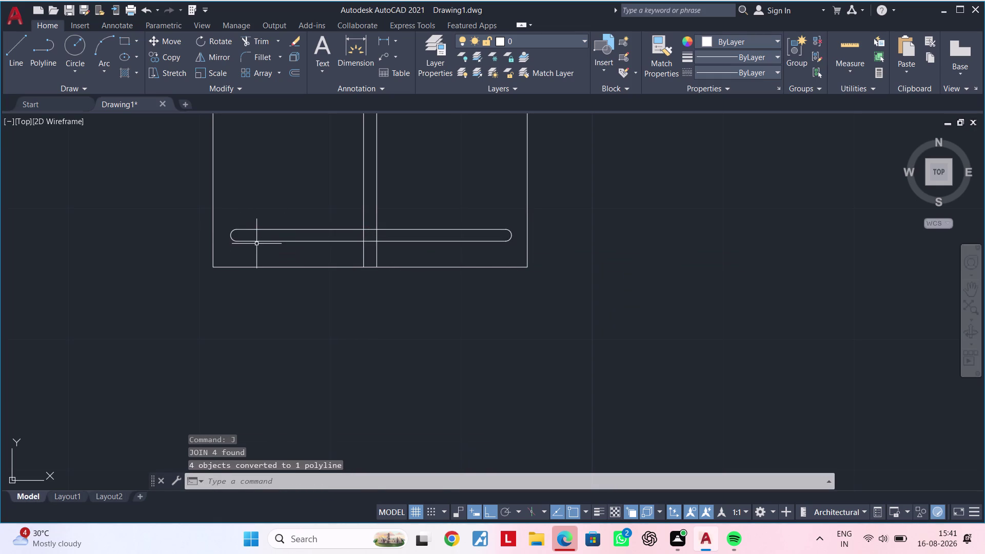
key(Escape)
Select the joined rod and start a copy, then cancel it.
click(230, 223)
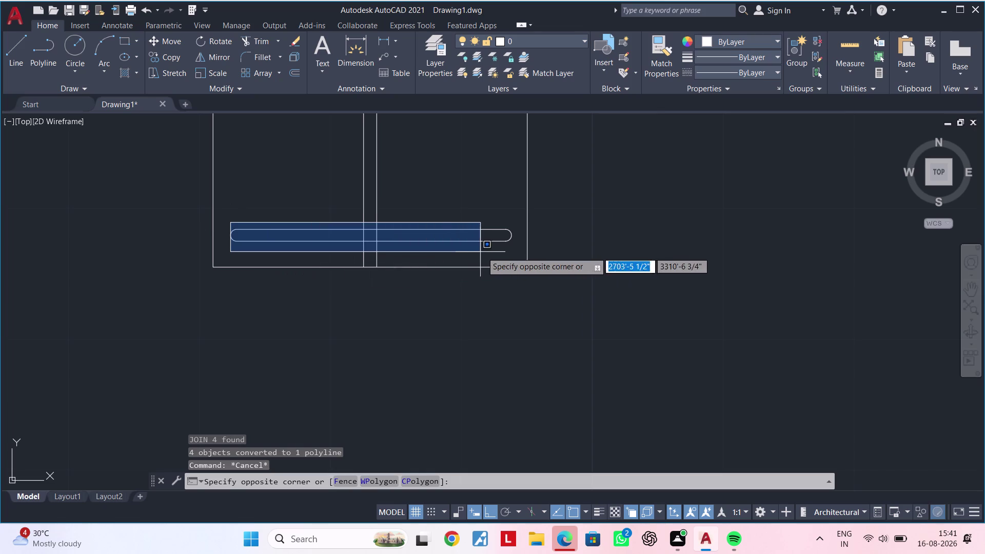
click(525, 250)
key(c)
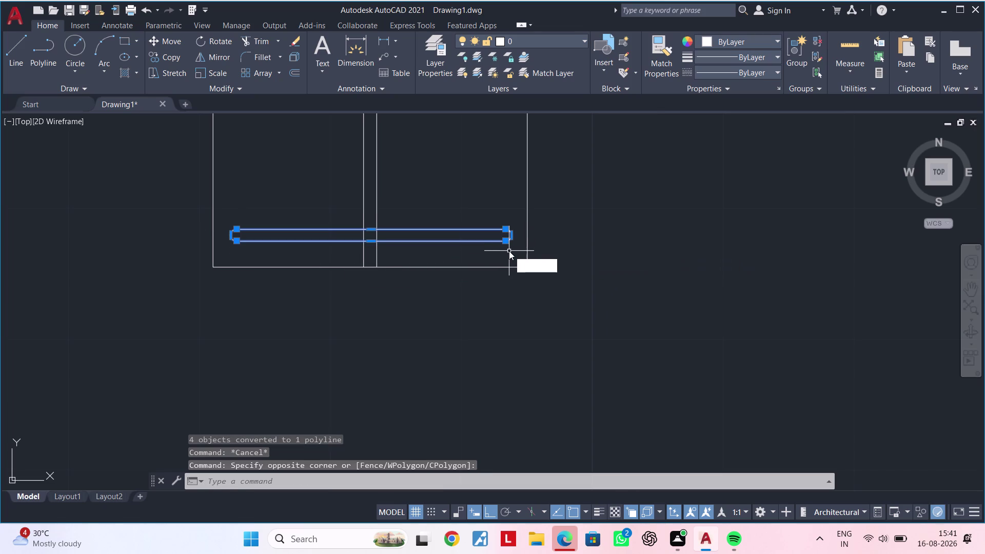
text(o)
key(space)
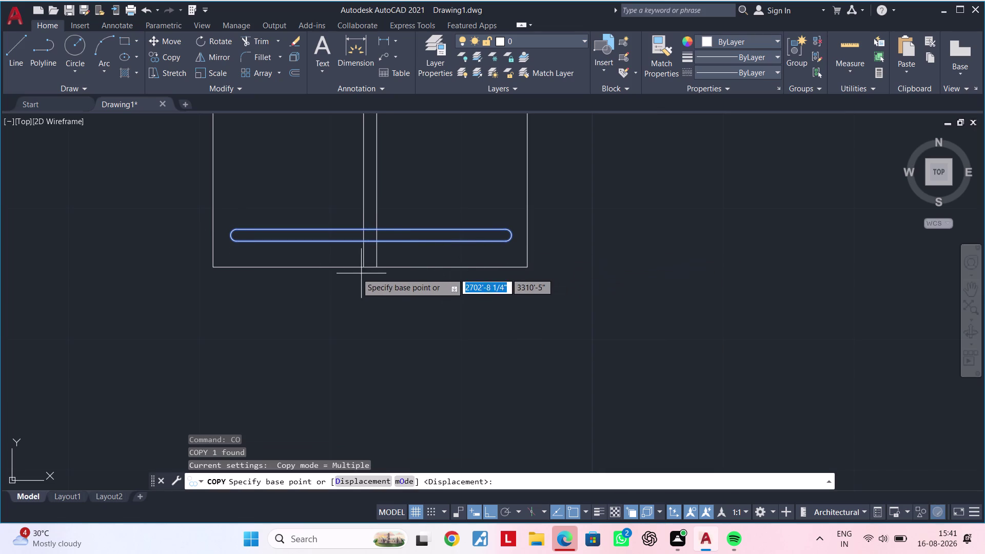
click(364, 268)
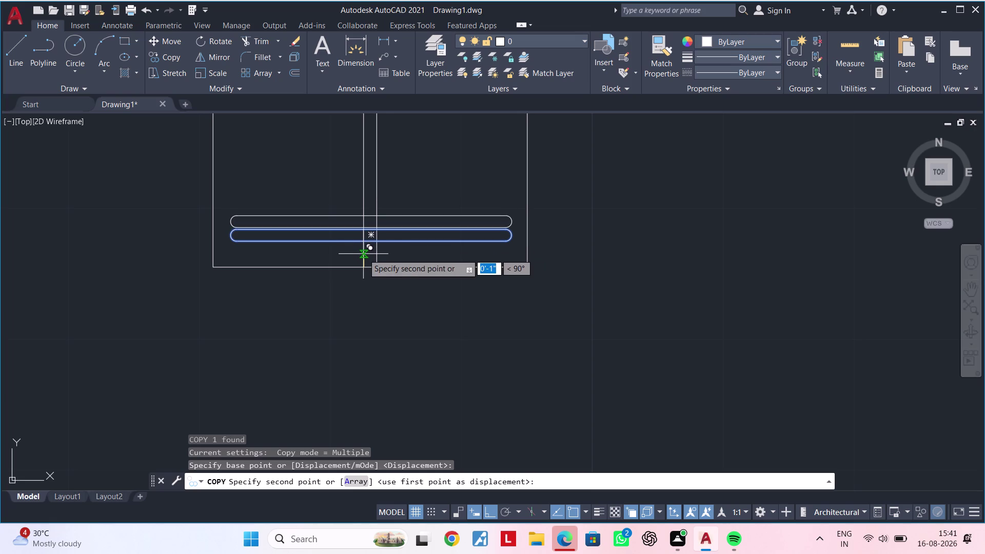
key(Escape)
Place a copy of the joined rod just above the original.
drag(504, 211, 498, 220)
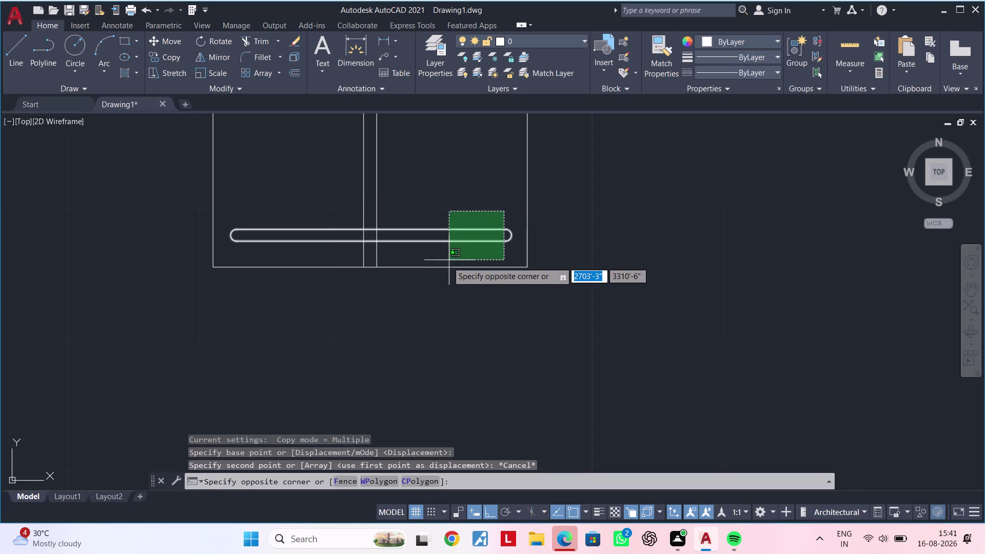
click(443, 259)
key(c)
text(o)
key(space)
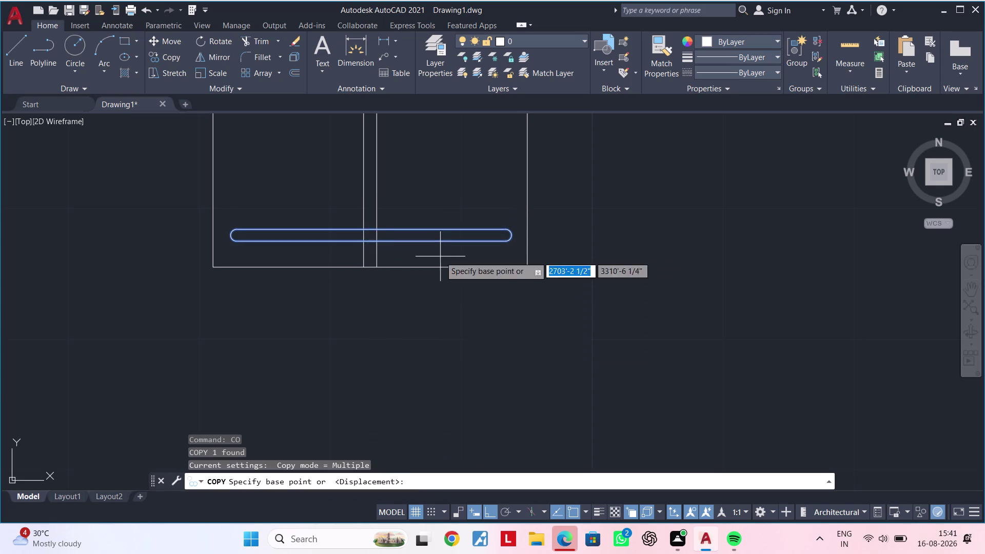
scroll(up, 3)
click(374, 240)
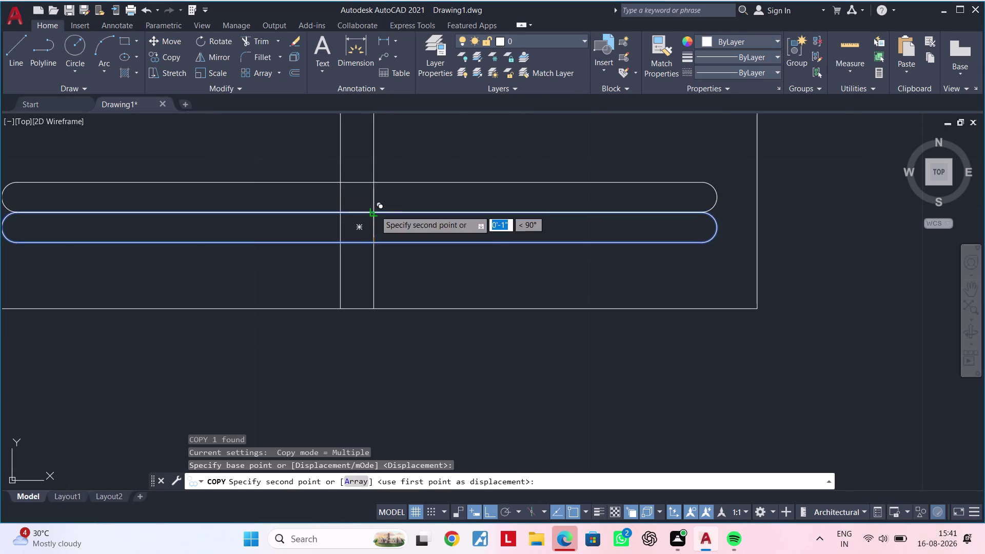
click(375, 211)
scroll(down, 3)
middle_drag(427, 207, 405, 268)
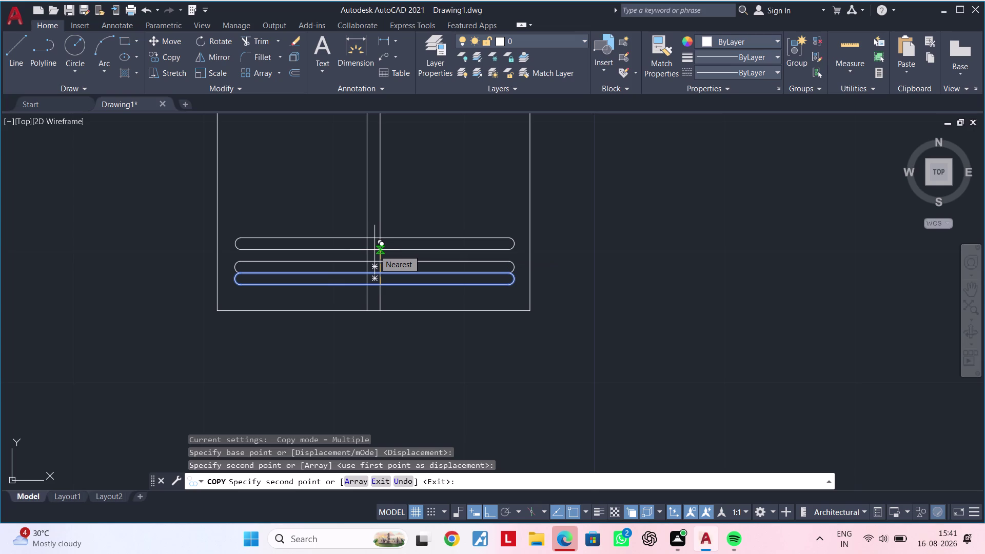
scroll(down, 3)
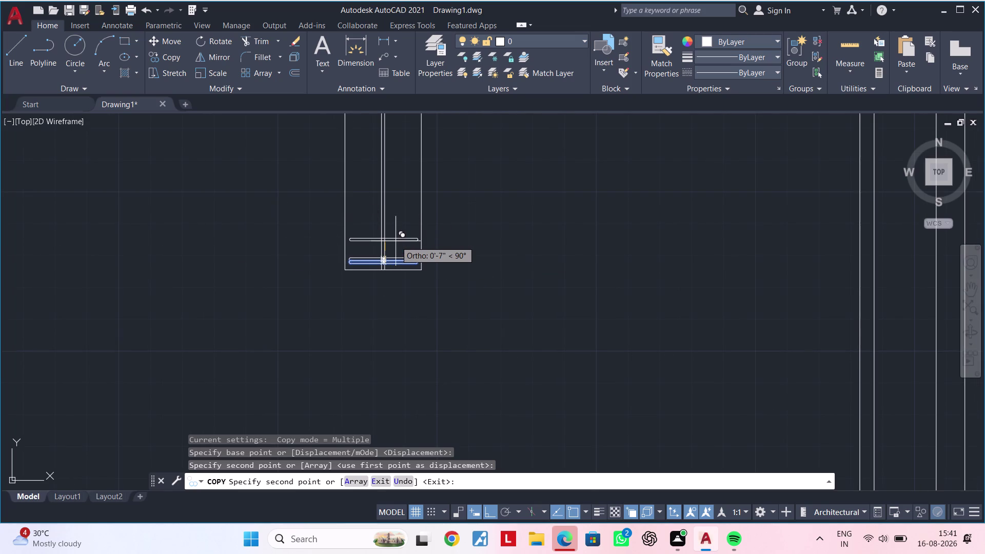
key(Escape)
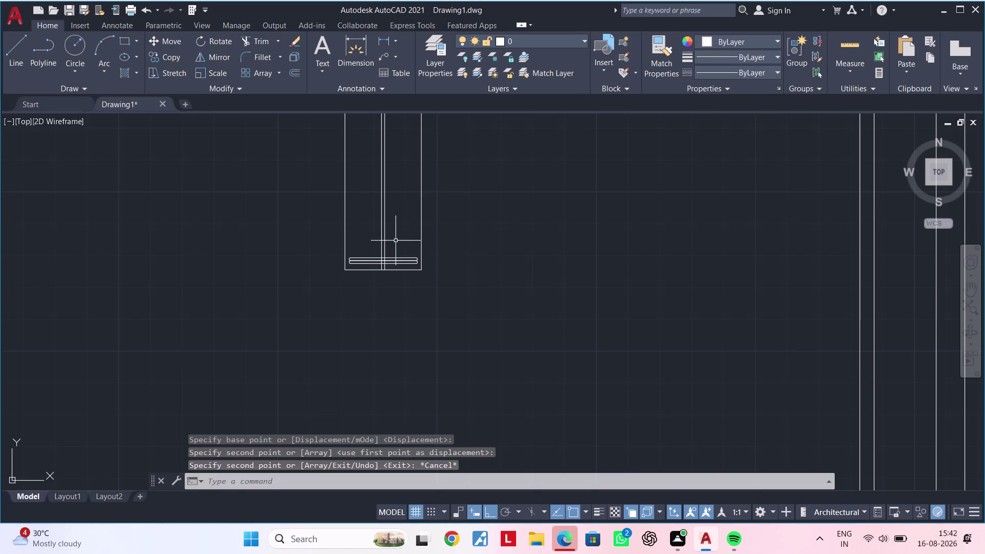
scroll(down, 3)
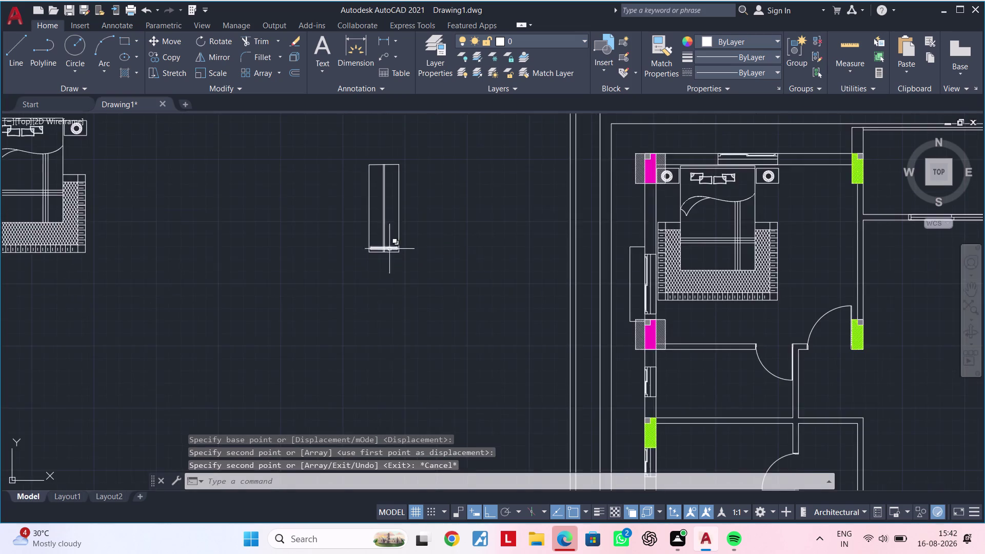
Rotate the selected hanger 90° so it stands upright across the rod.
middle_drag(385, 265, 355, 338)
key(Escape)
click(401, 203)
click(299, 360)
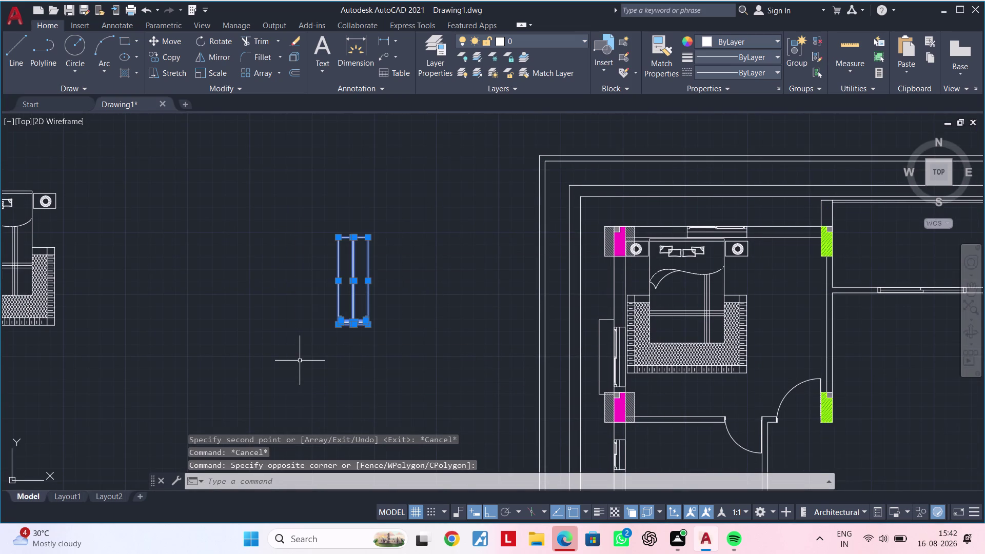
text(ro)
key(space)
drag(303, 364, 318, 364)
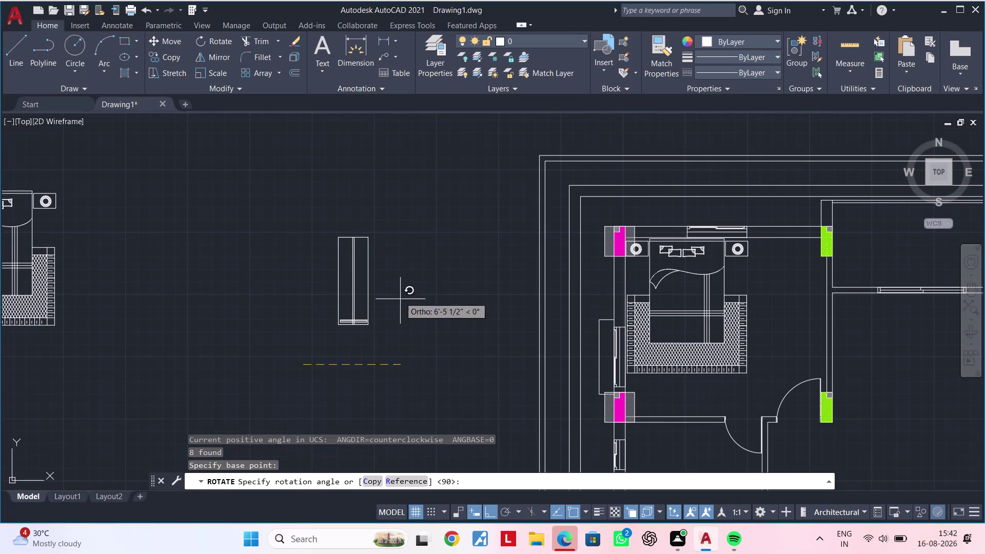
click(313, 264)
Pan and zoom to centre the view on the wardrobe rod.
middle_drag(289, 318, 387, 318)
scroll(up, 3)
middle_drag(314, 328, 436, 289)
scroll(up, 3)
scroll(up, 3)
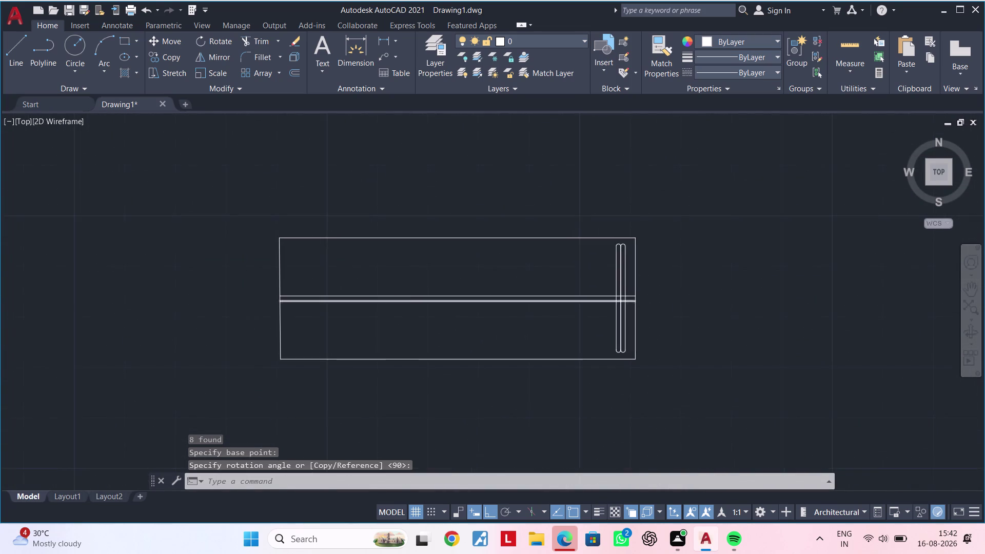
middle_drag(389, 299, 440, 299)
key(Escape)
key(Escape)
middle_drag(412, 296, 436, 295)
key(Escape)
key(Escape)
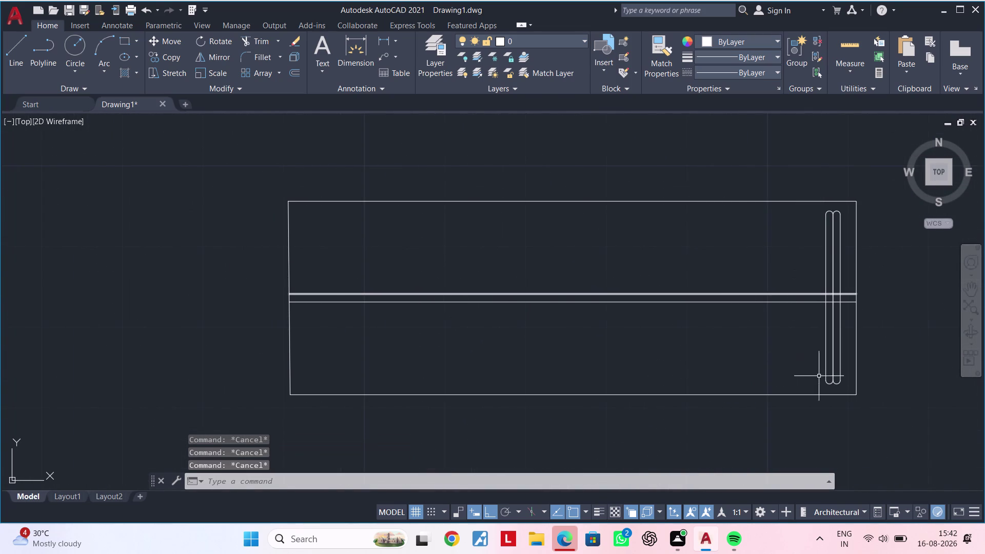
scroll(up, 3)
Copy the right-end hanger about 5'-4 3/4" left to the rod's left end.
click(827, 376)
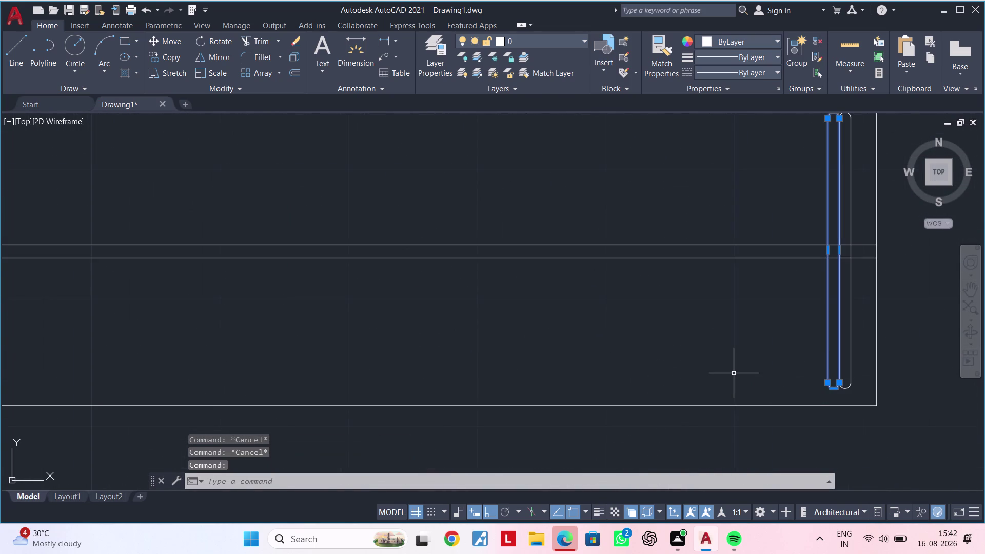
key(c)
key(o)
key(space)
click(781, 362)
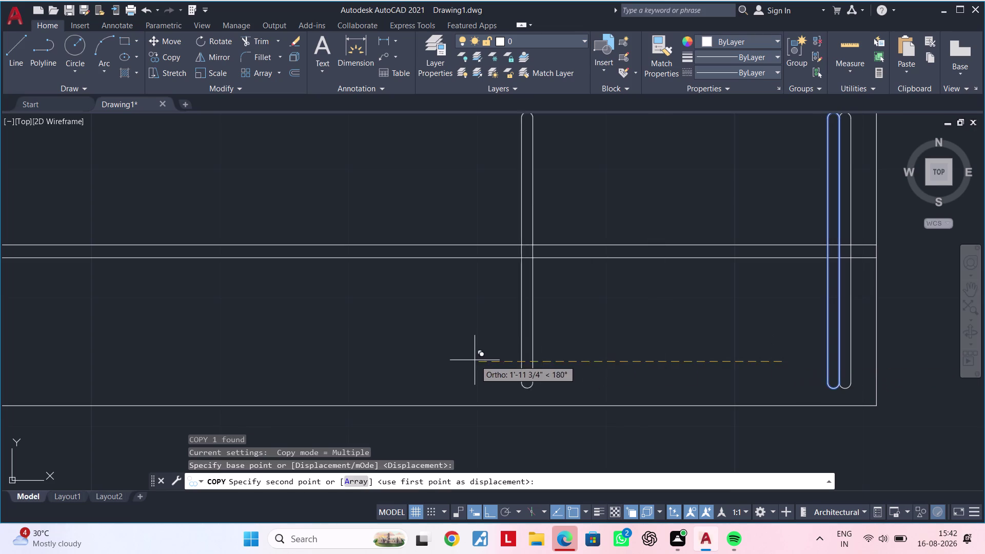
scroll(down, 3)
middle_drag(465, 363, 641, 364)
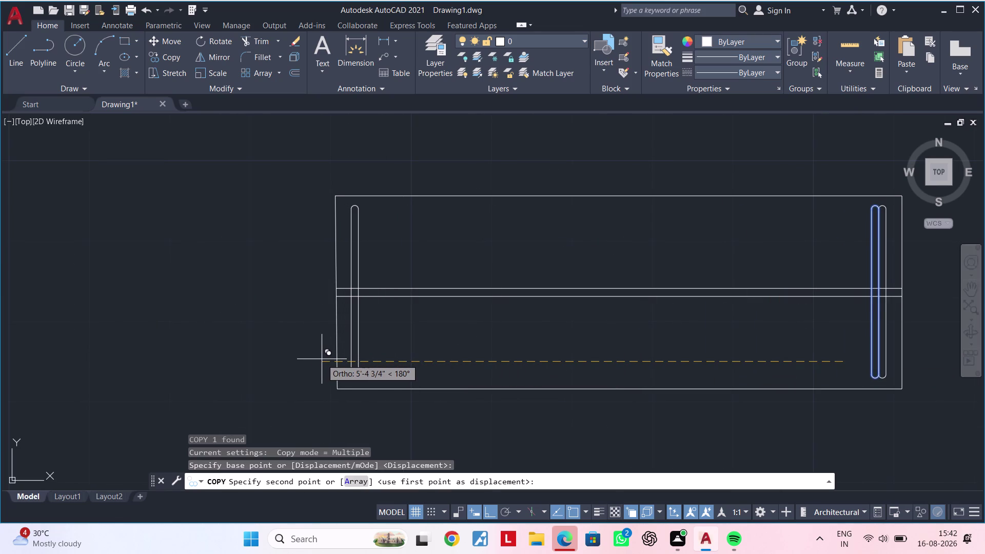
click(322, 359)
key(Escape)
key(Escape)
Select the copied hanger at the rod's left end.
middle_click(372, 355)
key(Escape)
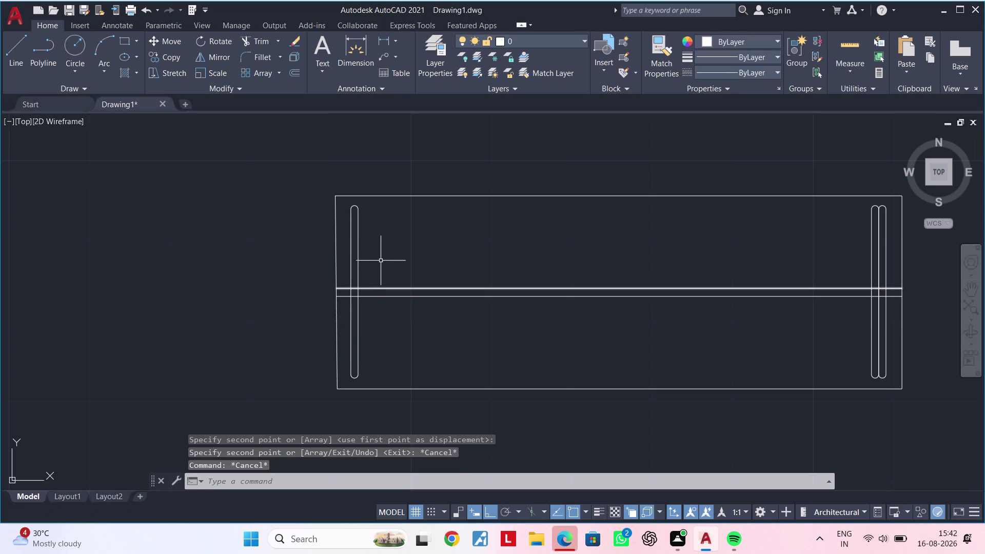
key(Escape)
click(387, 209)
click(350, 277)
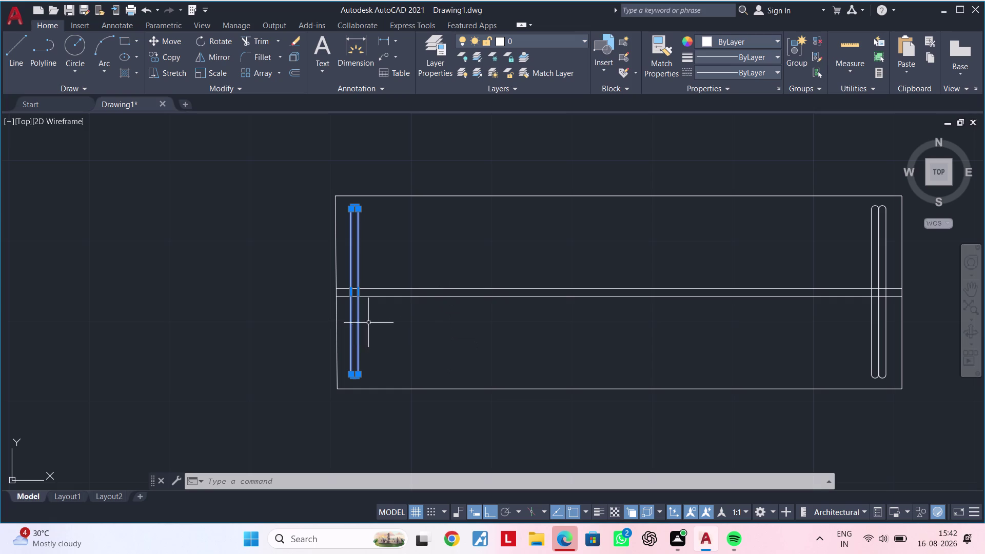
Explode the left hanger and select its separate pieces.
key(x)
key(space)
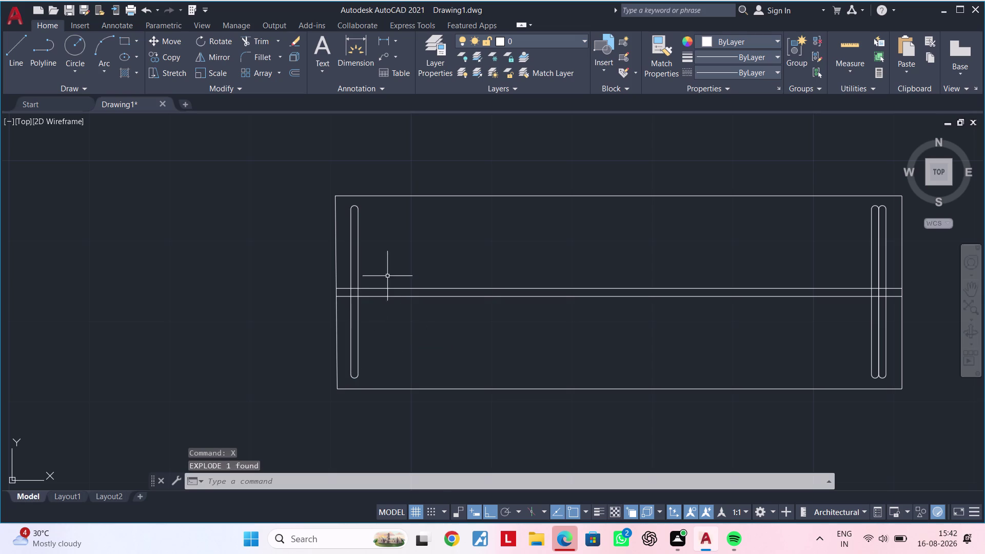
click(393, 228)
click(345, 250)
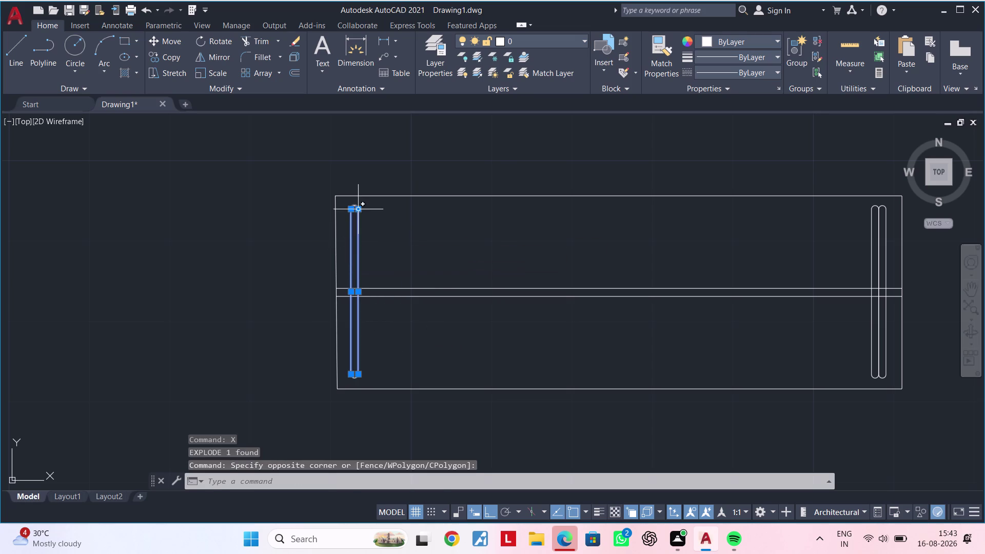
scroll(up, 3)
click(342, 199)
scroll(down, 3)
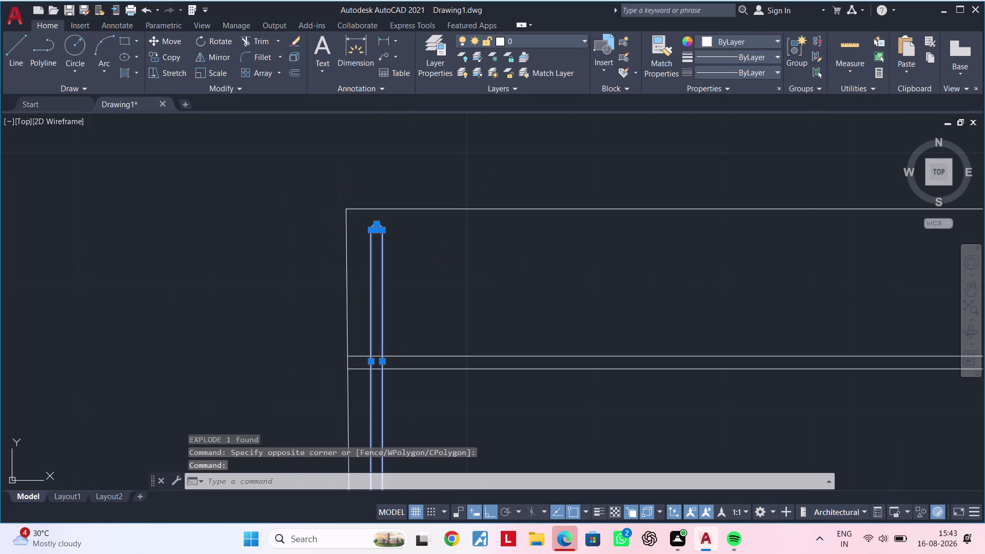
middle_drag(432, 267, 455, 175)
scroll(up, 3)
click(387, 408)
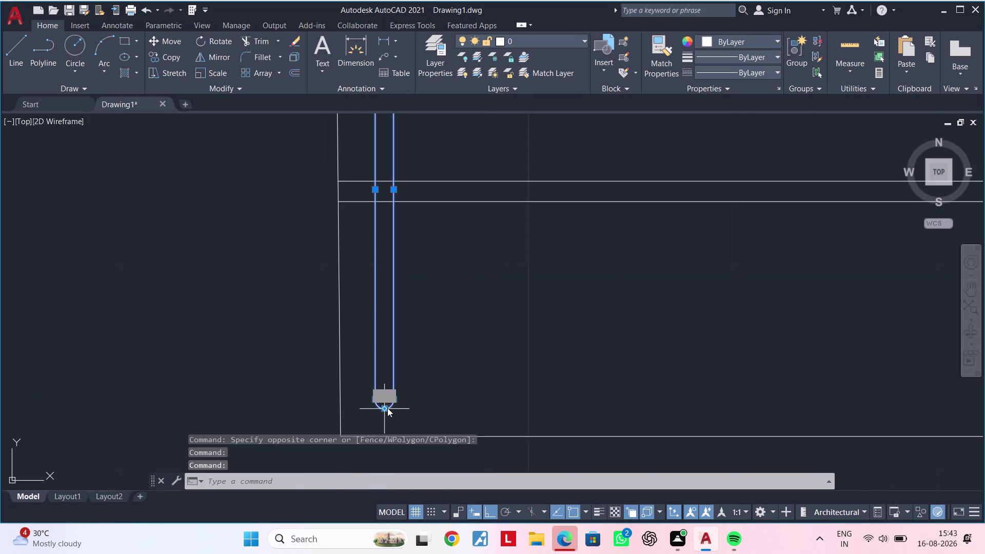
scroll(down, 3)
middle_drag(478, 371, 480, 341)
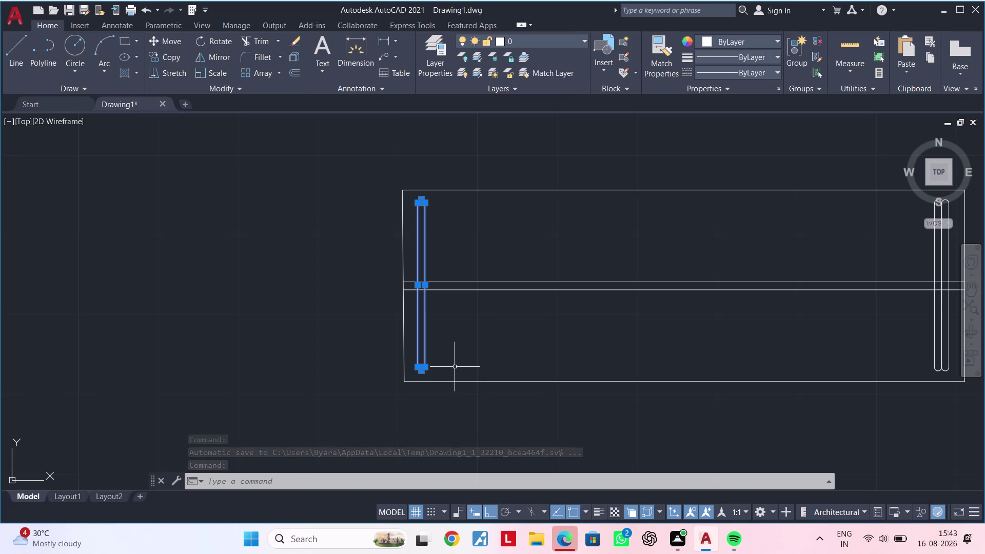
Delete all of the left hanger's pieces, including the leftover top curve.
key(Escape)
key(Escape)
click(450, 335)
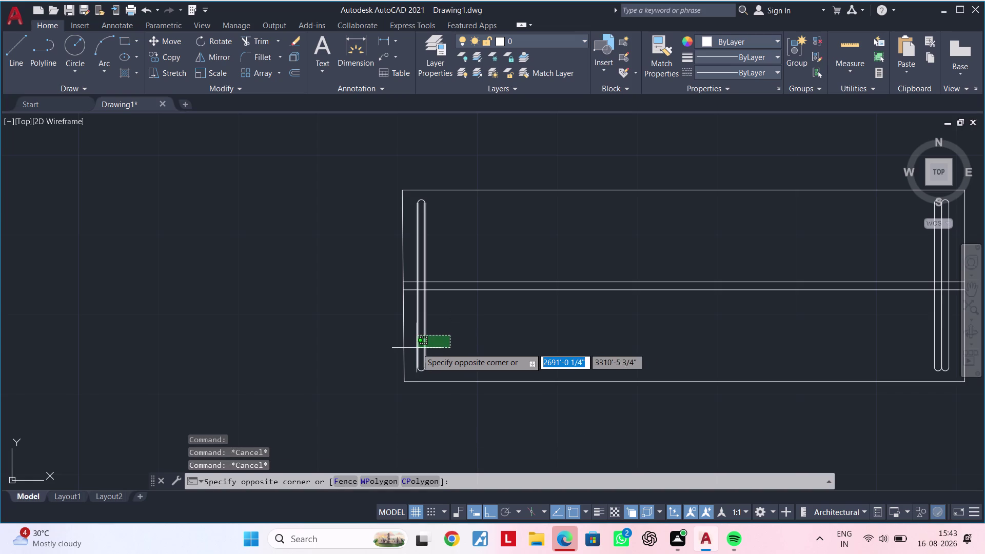
click(412, 349)
key(Delete)
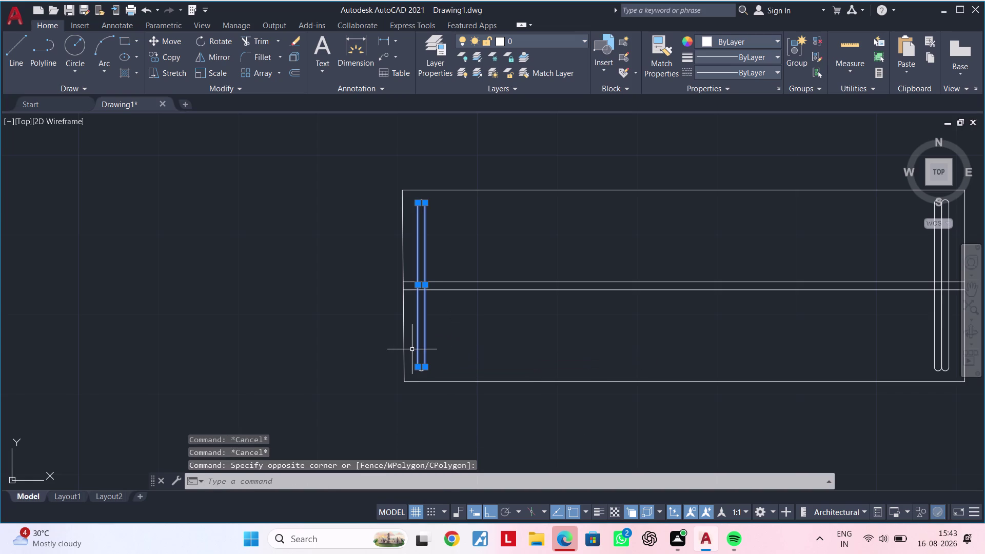
click(424, 367)
key(Delete)
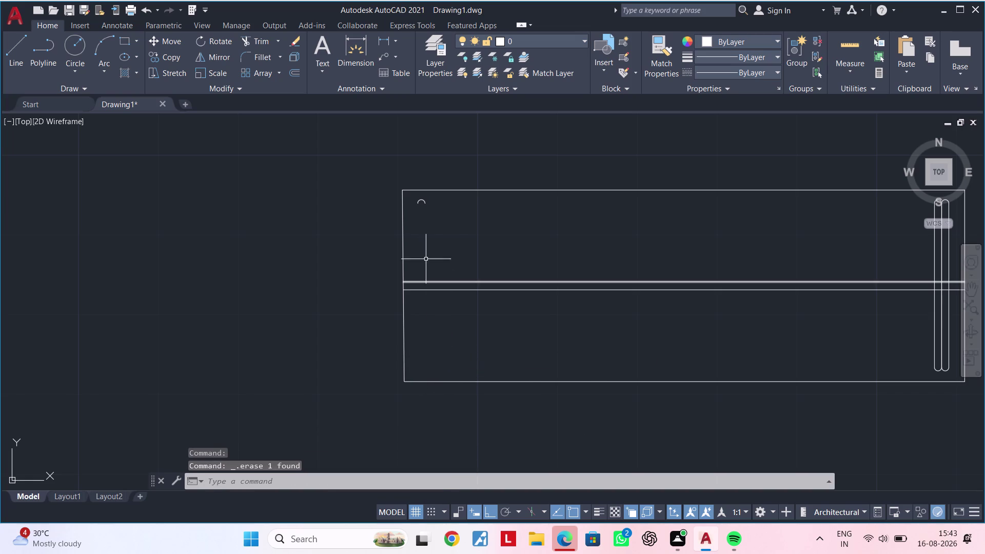
click(425, 200)
key(Delete)
scroll(down, 3)
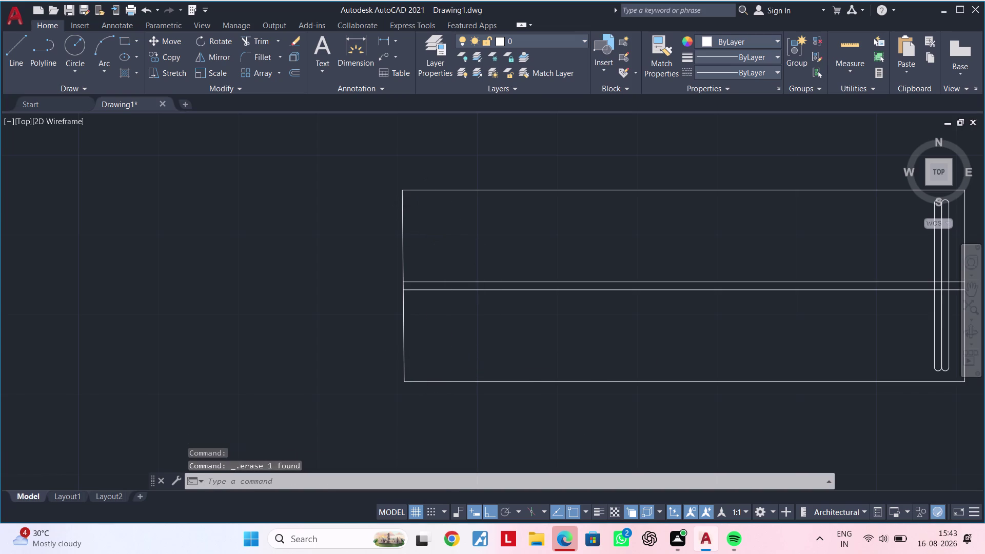
middle_drag(499, 288, 444, 301)
middle_drag(697, 268, 592, 287)
scroll(up, 3)
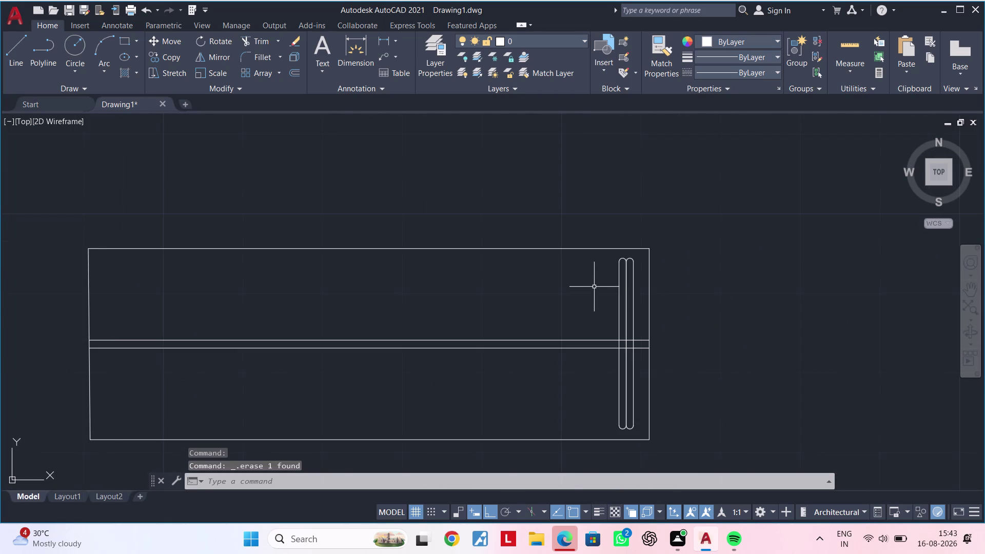
Draw a line across the rod area, ending near the wardrobe's left side.
middle_drag(592, 287, 619, 287)
key(Escape)
text(l)
key(space)
scroll(up, 3)
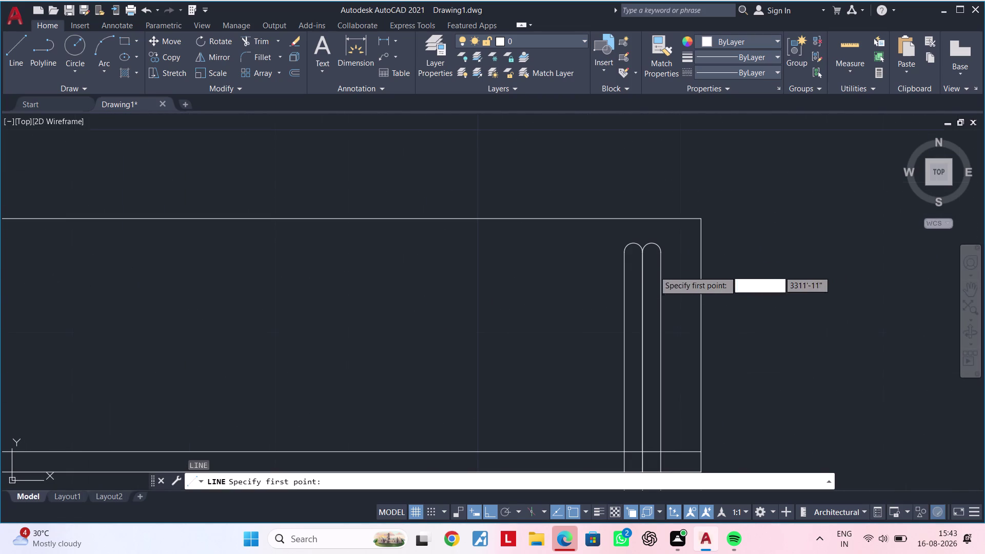
click(625, 255)
middle_drag(347, 259, 931, 284)
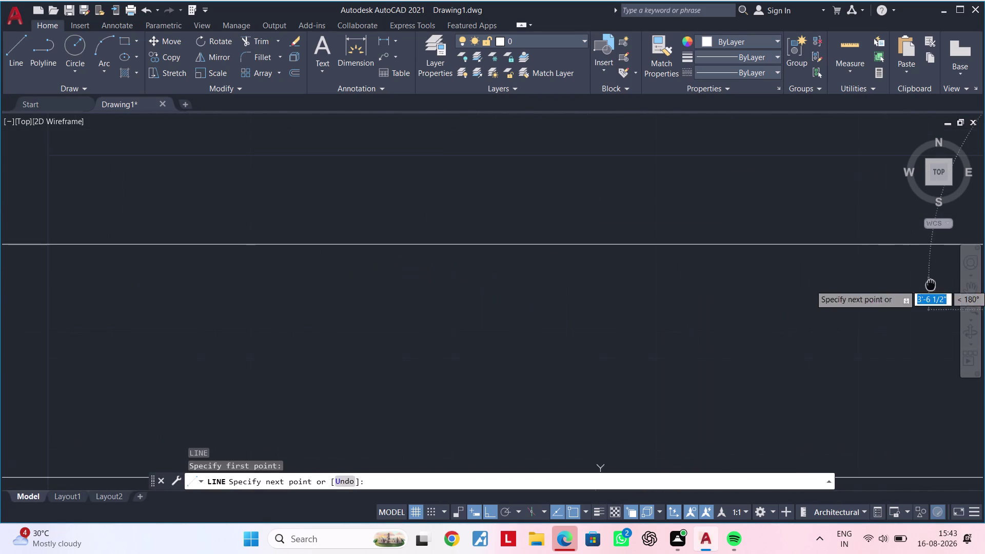
scroll(down, 3)
middle_drag(331, 305, 700, 308)
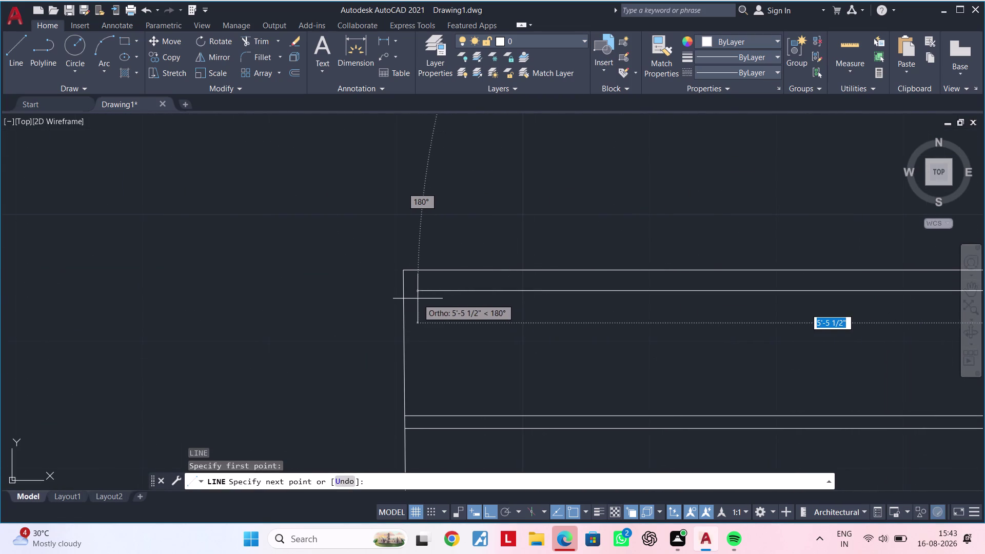
click(422, 299)
key(Escape)
key(Escape)
middle_drag(453, 323, 451, 300)
key(Escape)
key(Escape)
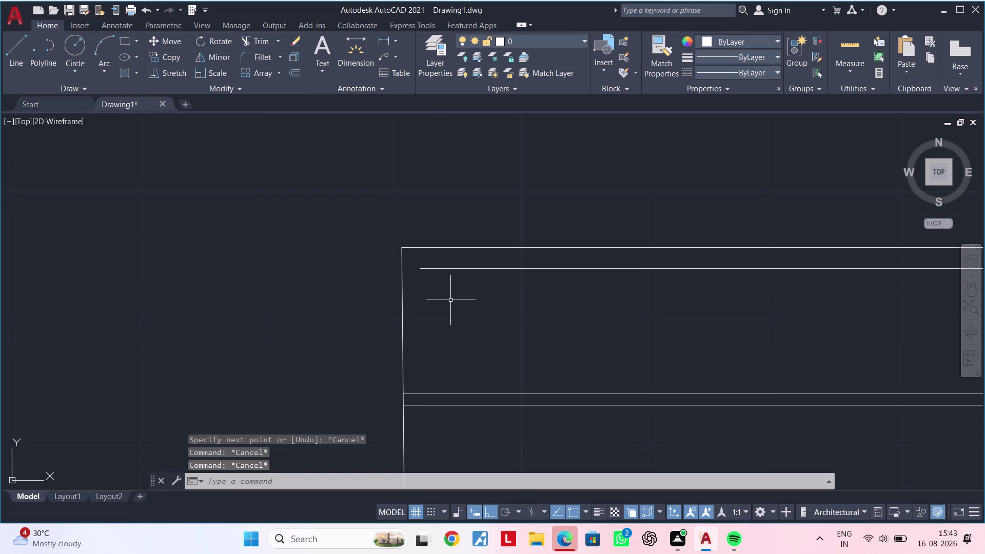
Draw a line along the wardrobe's lower edge.
key(l)
key(space)
click(422, 269)
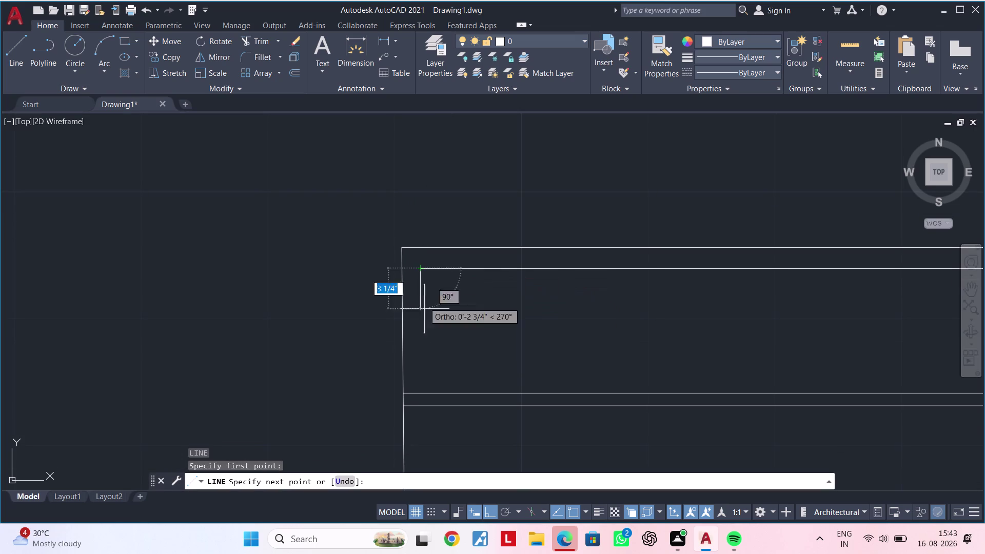
middle_drag(435, 346, 435, 225)
key(Escape)
middle_drag(567, 344, 382, 268)
scroll(down, 3)
middle_drag(636, 328, 577, 321)
key(space)
scroll(up, 3)
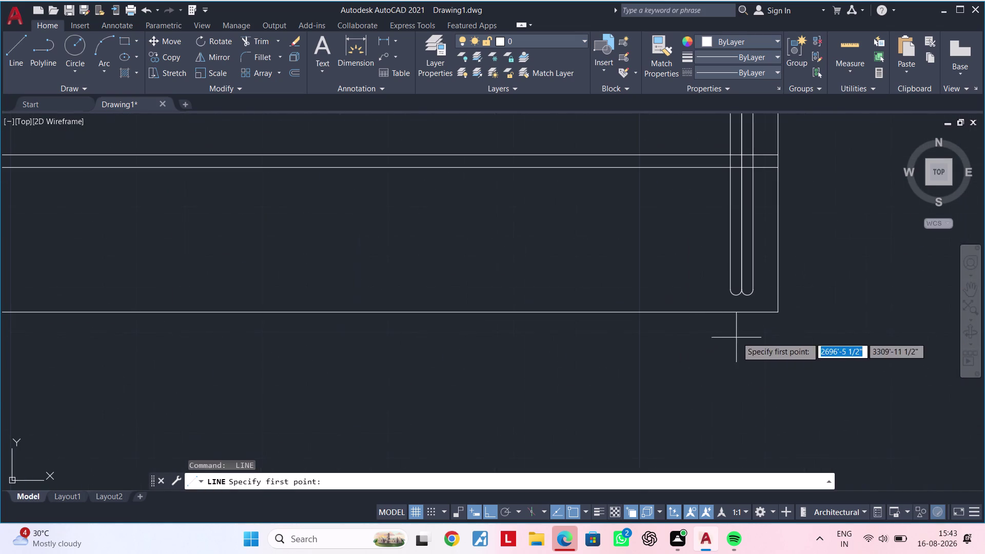
click(728, 292)
scroll(down, 3)
middle_drag(432, 291, 517, 288)
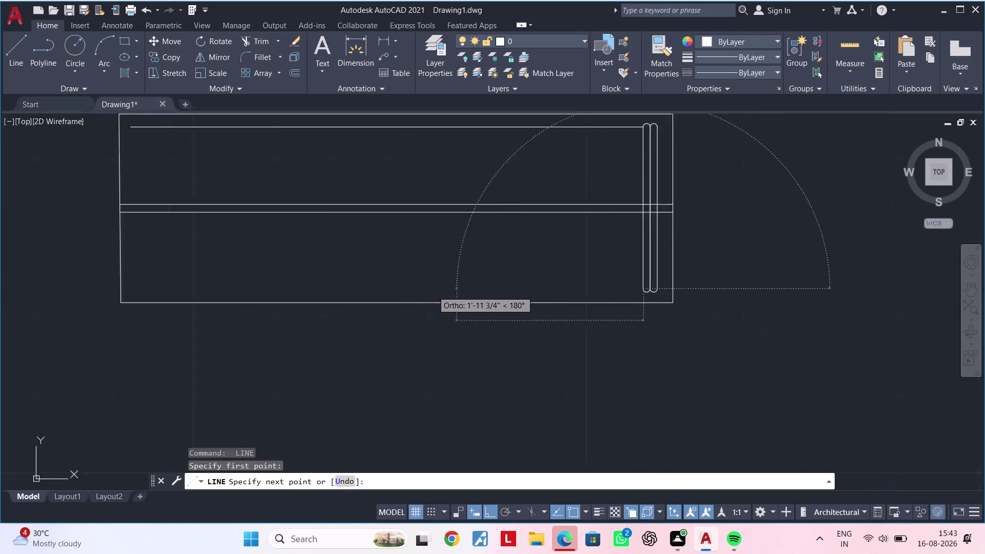
middle_drag(517, 288, 901, 289)
click(581, 289)
key(Escape)
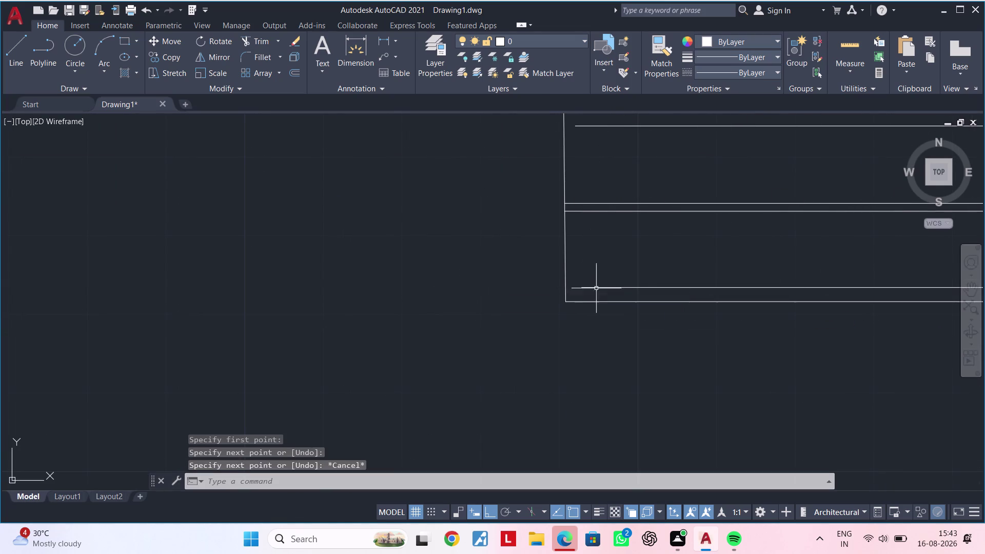
Draw a vertical line from the wardrobe's inner upper corner to its lower left corner.
key(Escape)
key(l)
key(space)
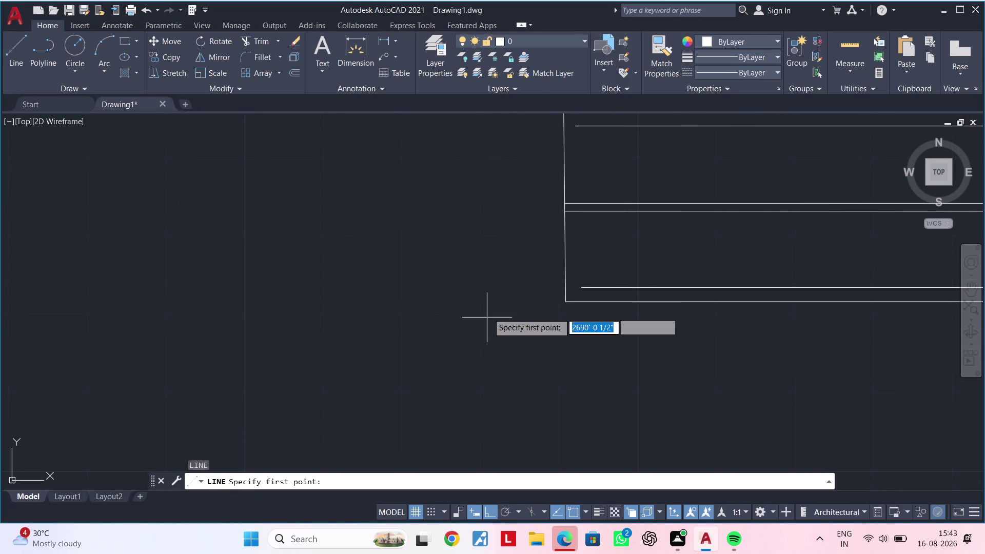
middle_drag(583, 167, 576, 236)
scroll(up, 3)
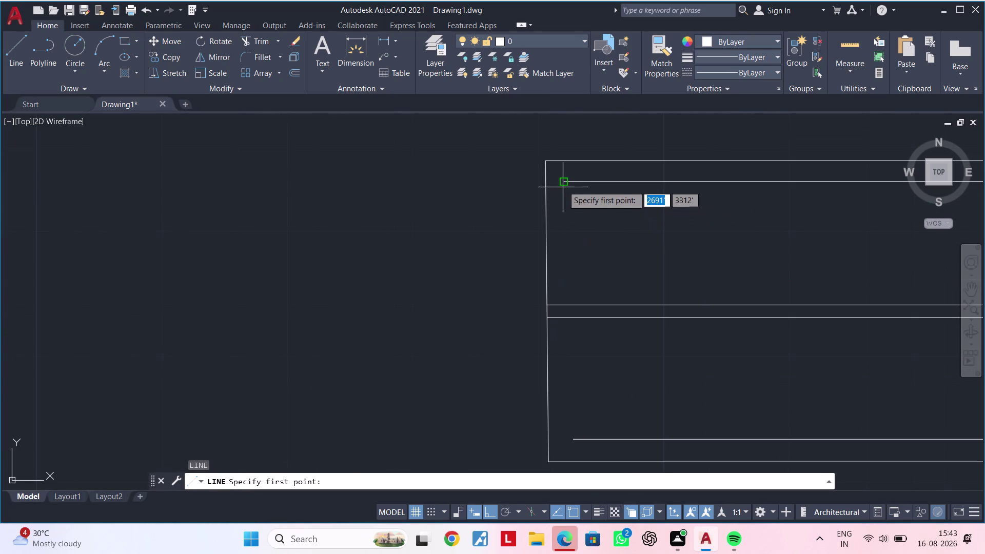
click(564, 181)
click(570, 451)
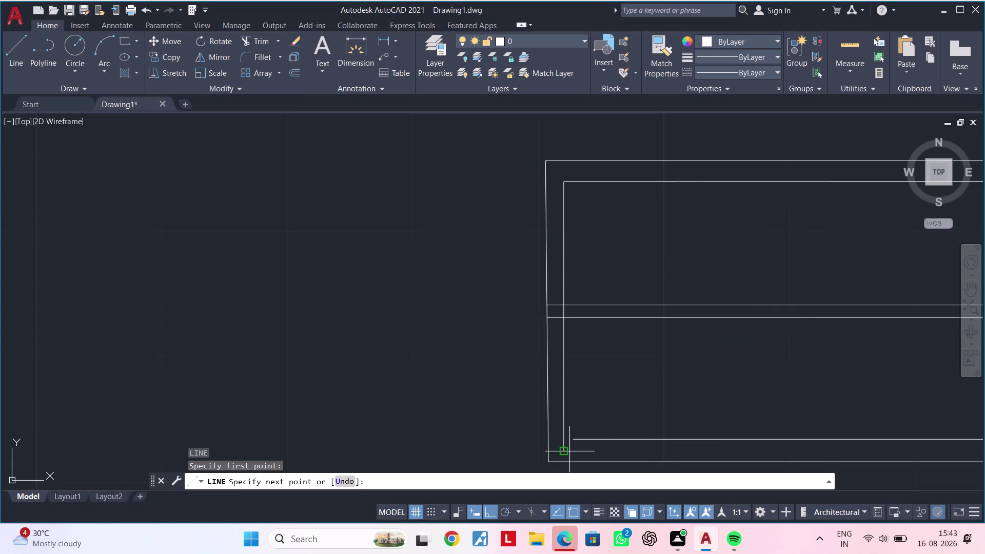
key(Escape)
key(Escape)
Try EXTEND and TRIM on the lower line ends, cancelling both attempts.
text(es)
key(Escape)
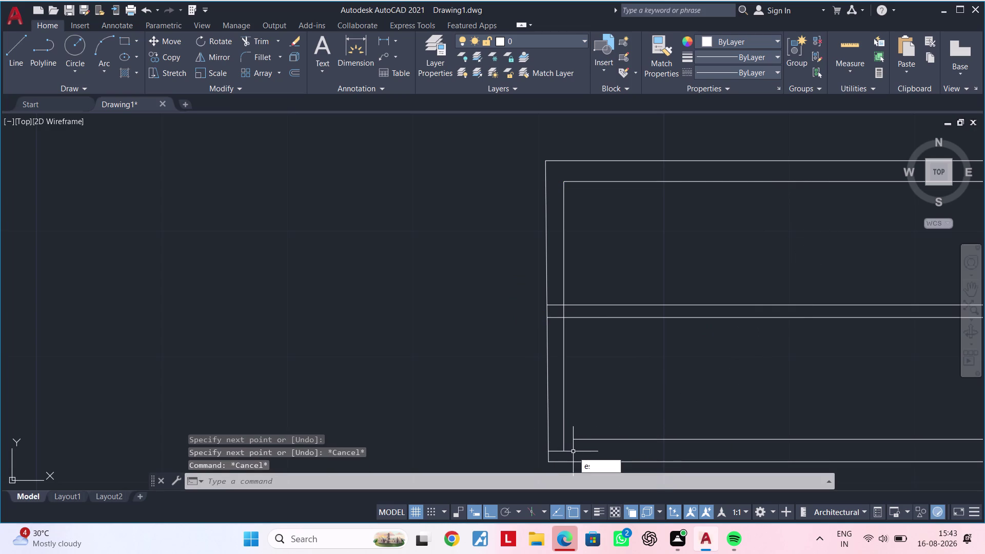
text(erx)
key(space)
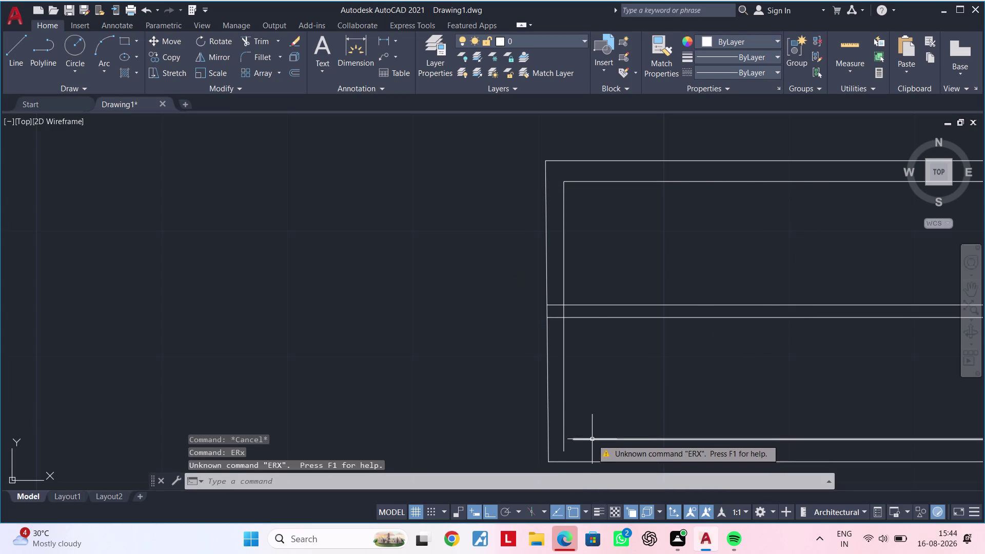
key(Escape)
key(Escape)
text(ex)
key(space)
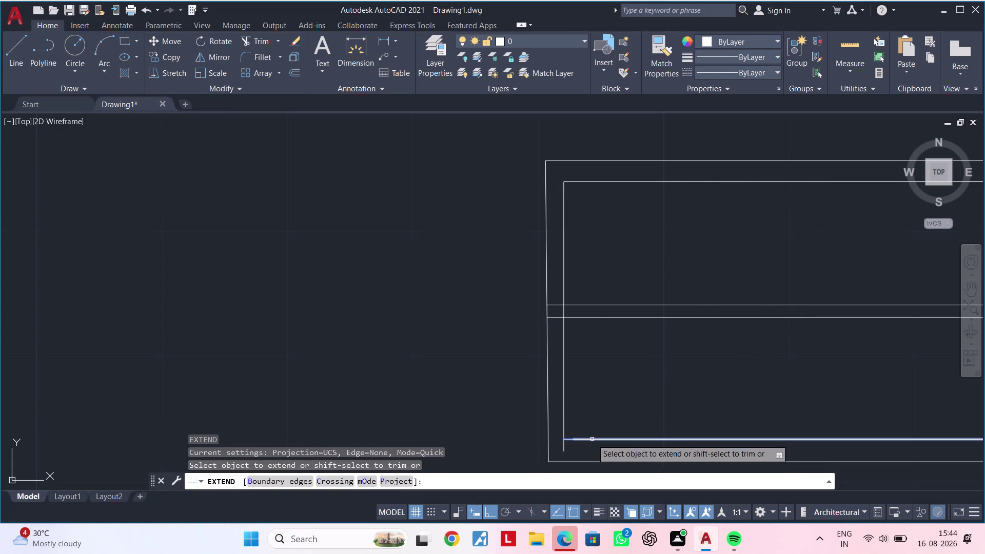
click(591, 439)
key(Escape)
text(tr)
key(space)
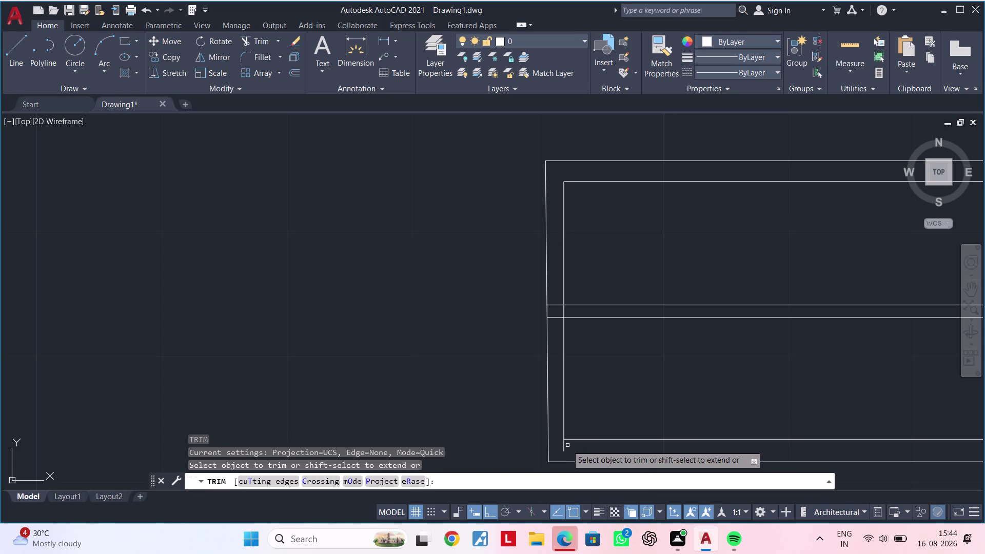
click(564, 449)
key(Escape)
Offset the wardrobe's inner left edge 0.9" inward.
middle_drag(588, 383, 576, 411)
key(Escape)
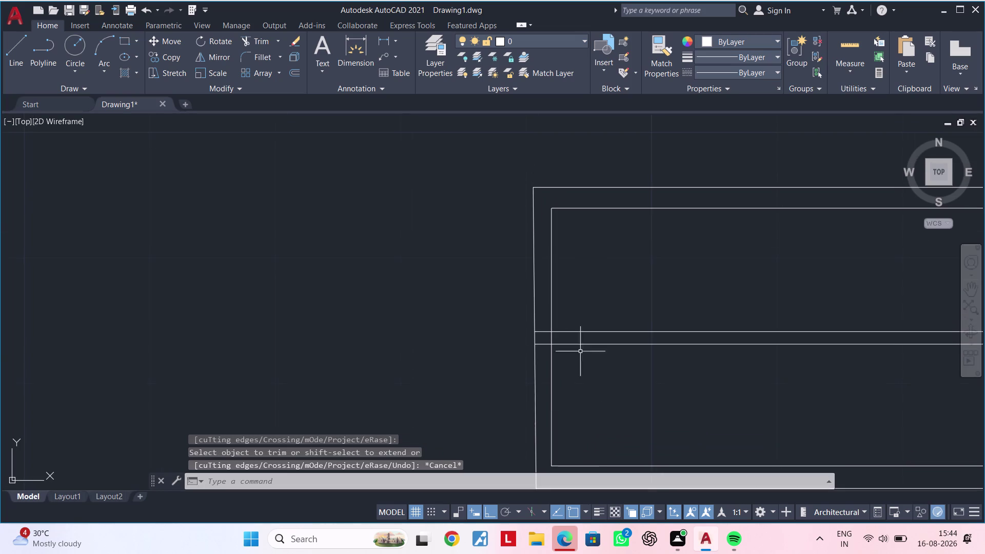
middle_drag(581, 299, 563, 257)
scroll(down, 3)
middle_drag(582, 267, 547, 258)
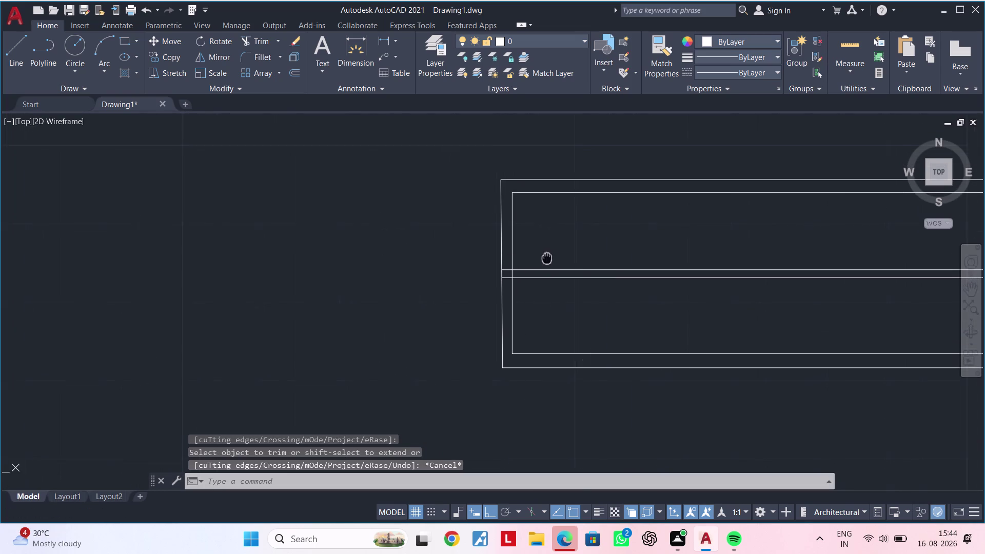
middle_drag(547, 258, 532, 257)
middle_drag(529, 317, 481, 329)
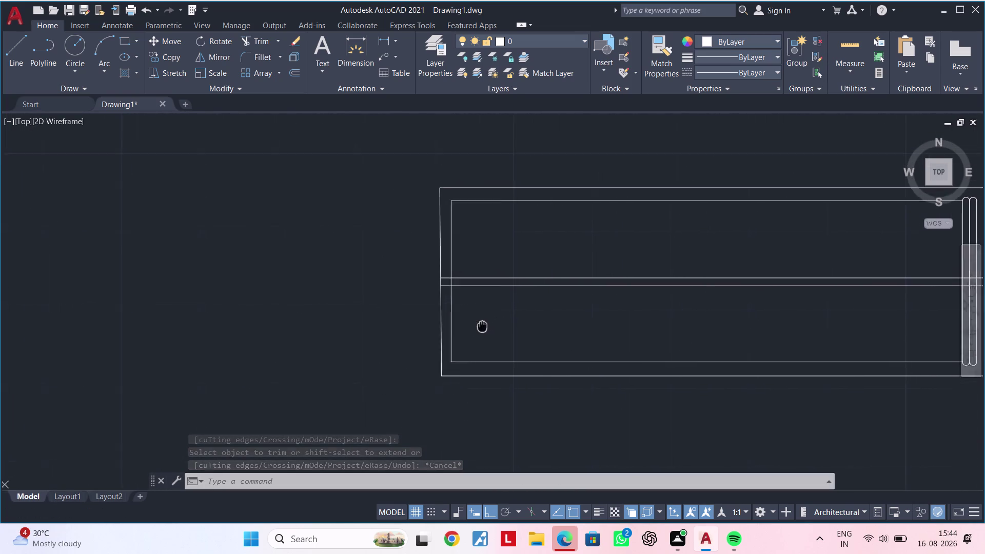
middle_drag(481, 328, 403, 335)
scroll(up, 3)
middle_drag(392, 334, 511, 336)
scroll(down, 3)
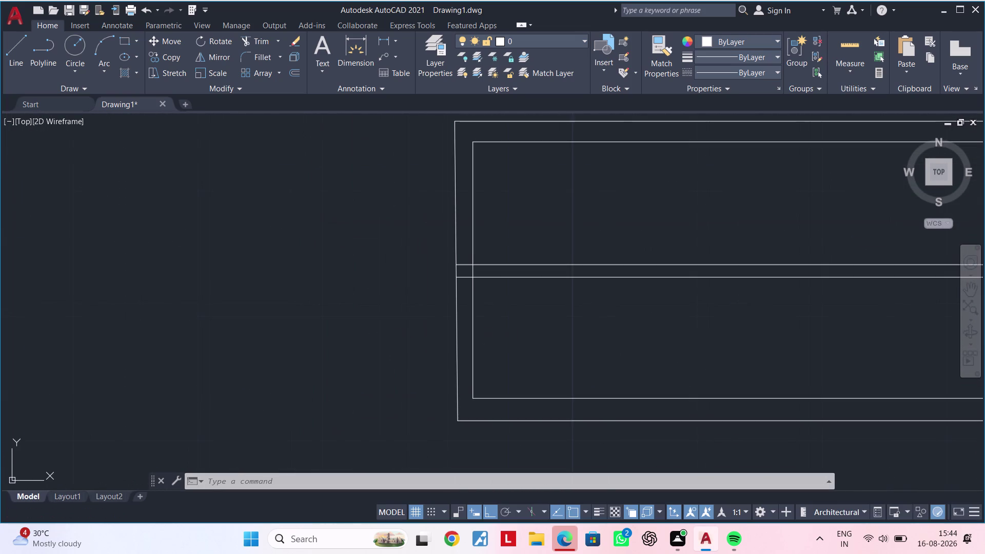
middle_click(511, 336)
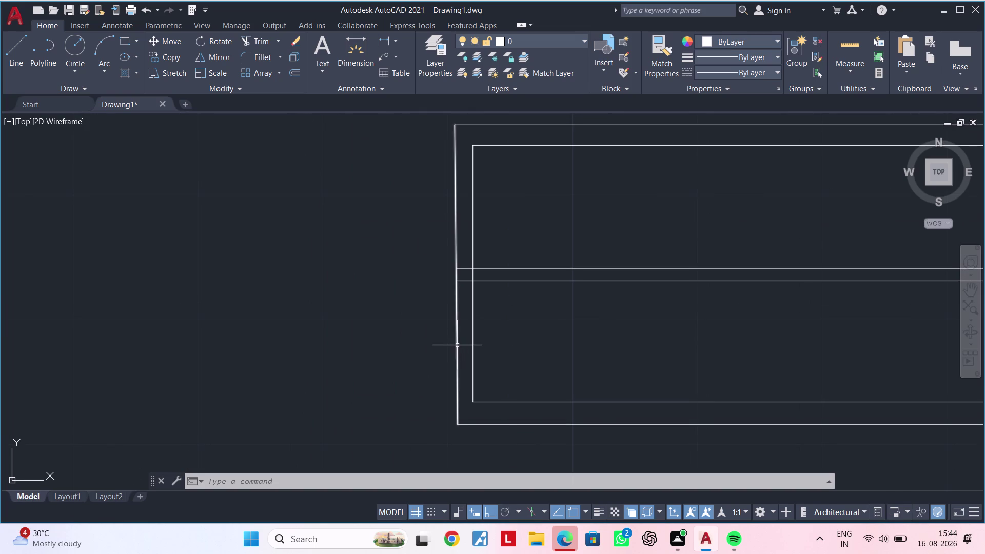
text(of)
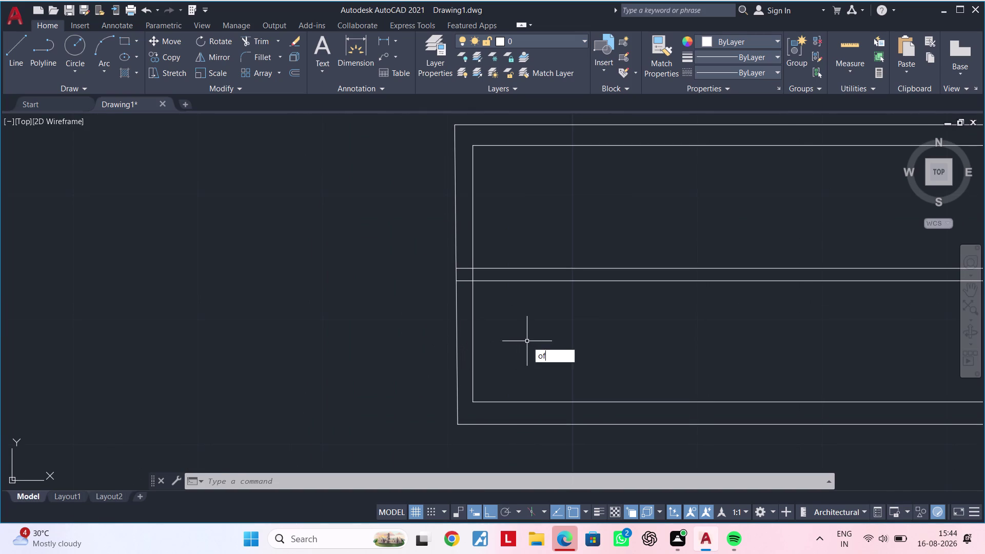
key(space)
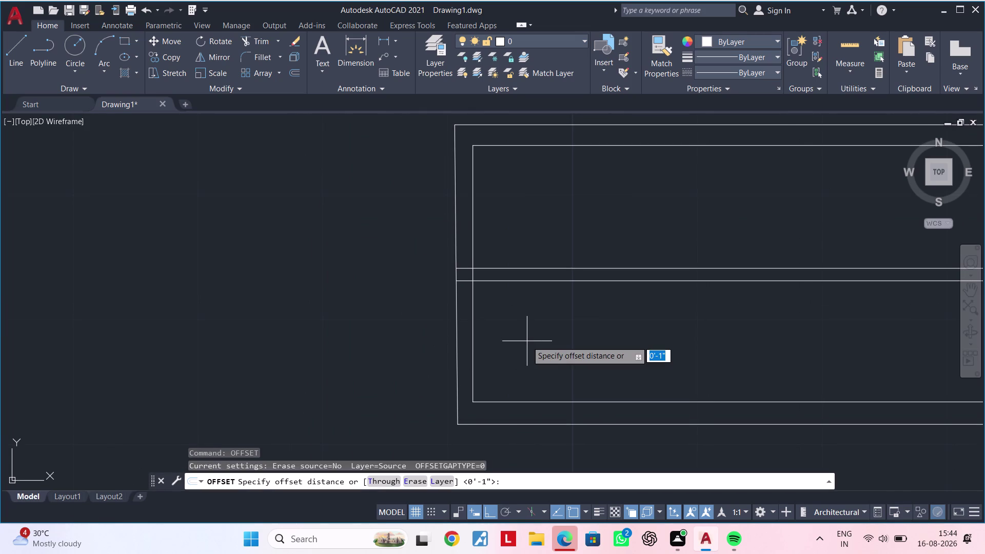
text(0.)
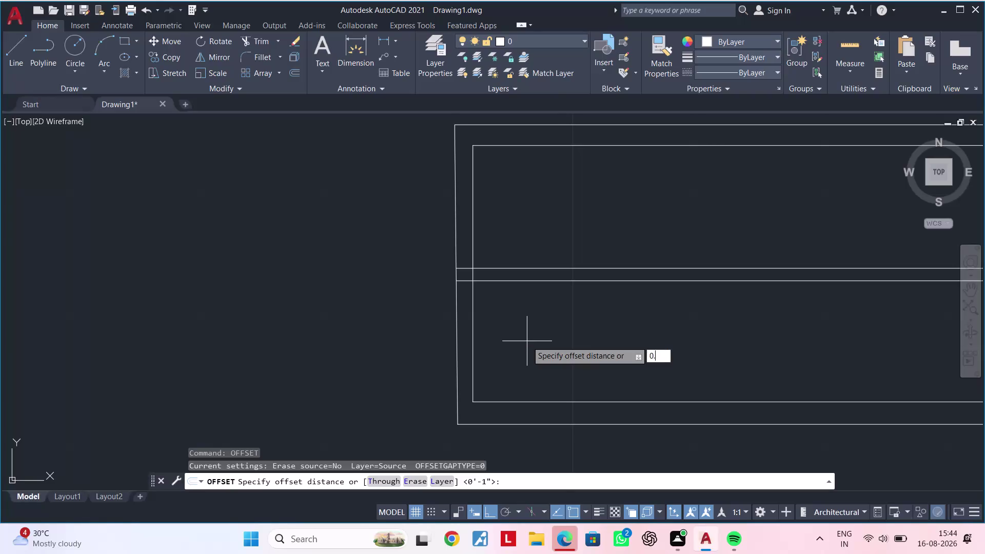
text(9")
key(Return)
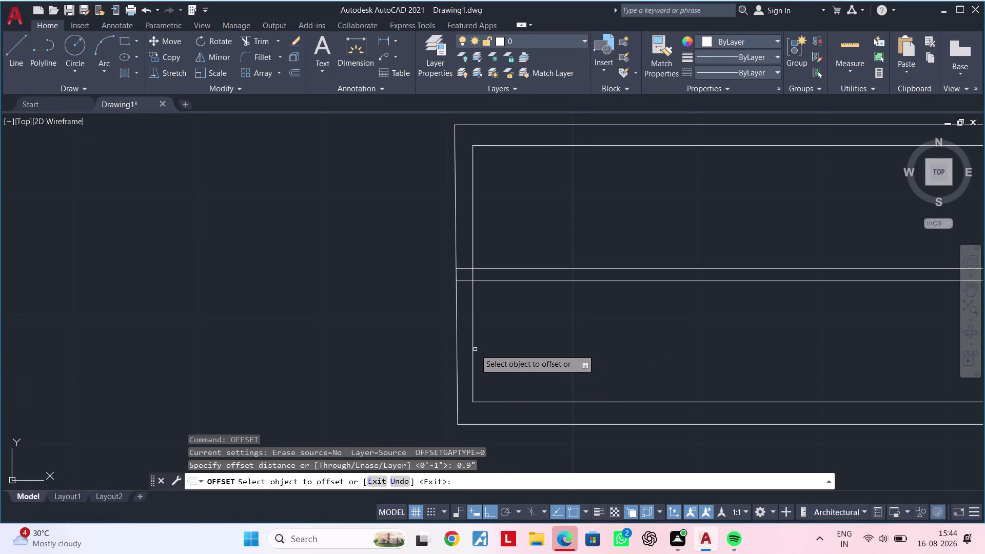
click(472, 346)
click(502, 342)
key(Escape)
key(Escape)
key(Escape)
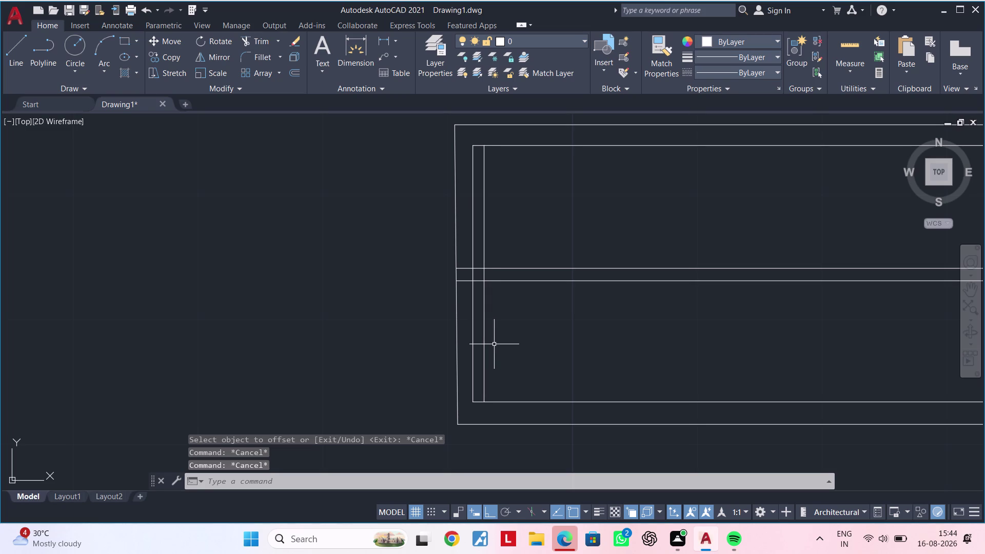
Trim the excess line ends above and below, leaving a narrow rectangular strip.
text(tr)
key(space)
click(502, 401)
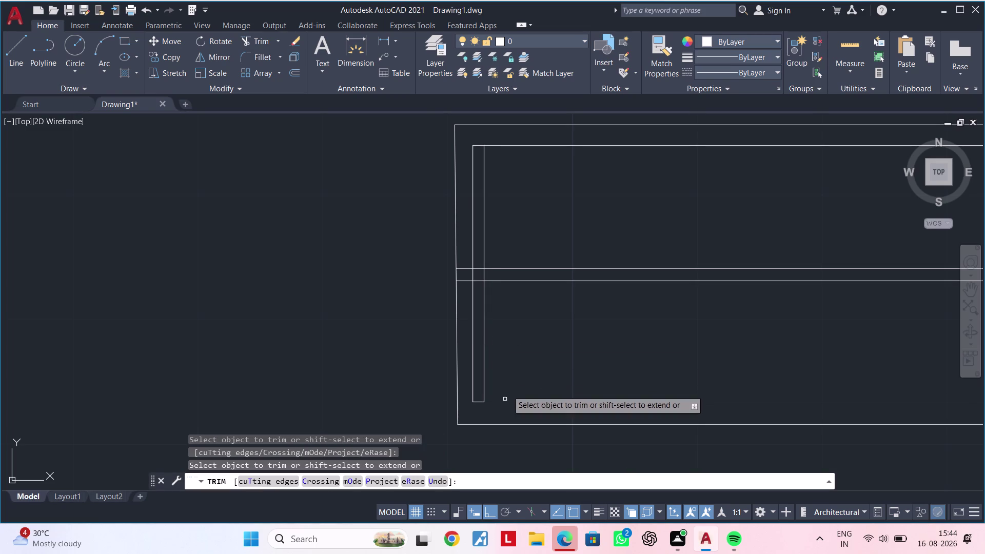
click(513, 144)
middle_drag(488, 201, 497, 243)
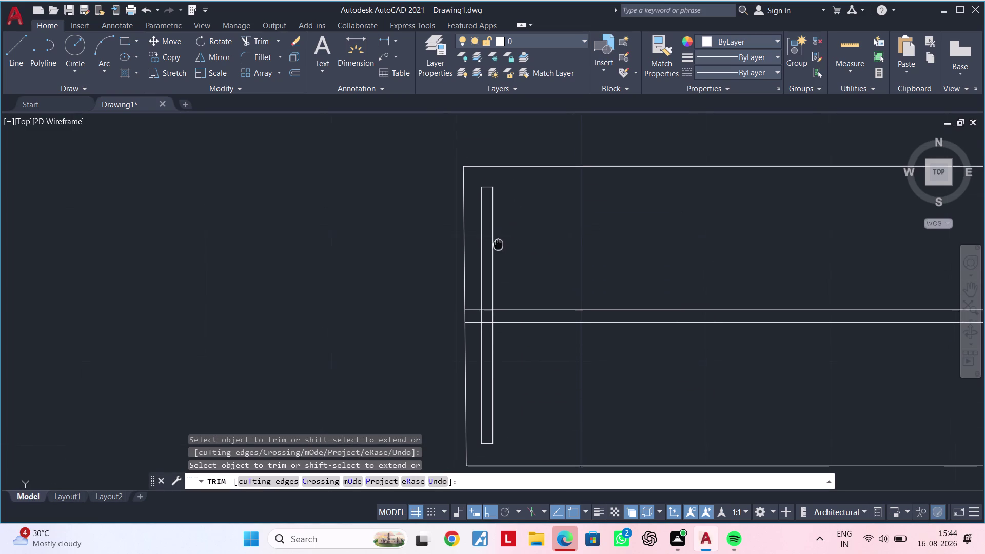
middle_drag(498, 243, 499, 246)
key(Escape)
key(Escape)
Draw a circle at the top of the strip, sized to its width.
text(c)
key(space)
scroll(up, 3)
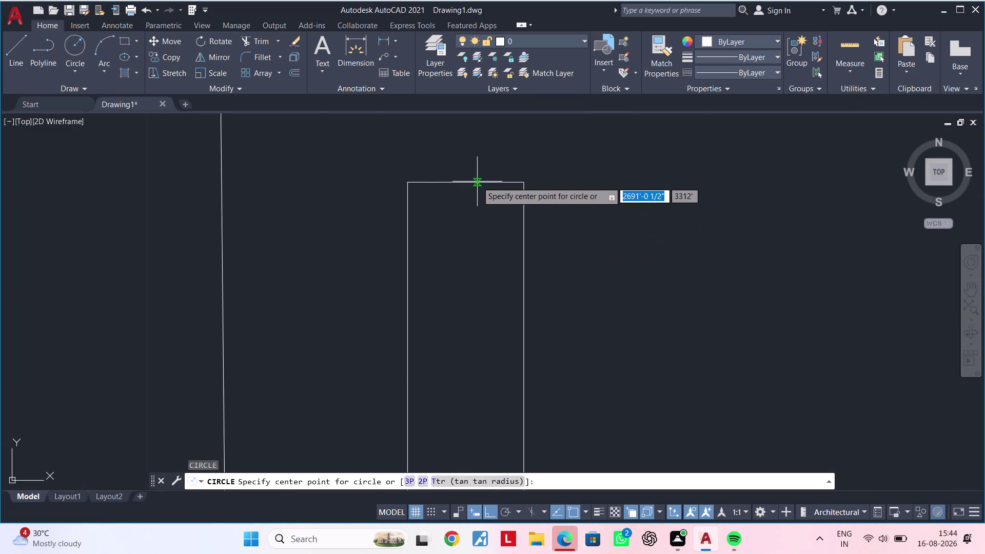
click(467, 184)
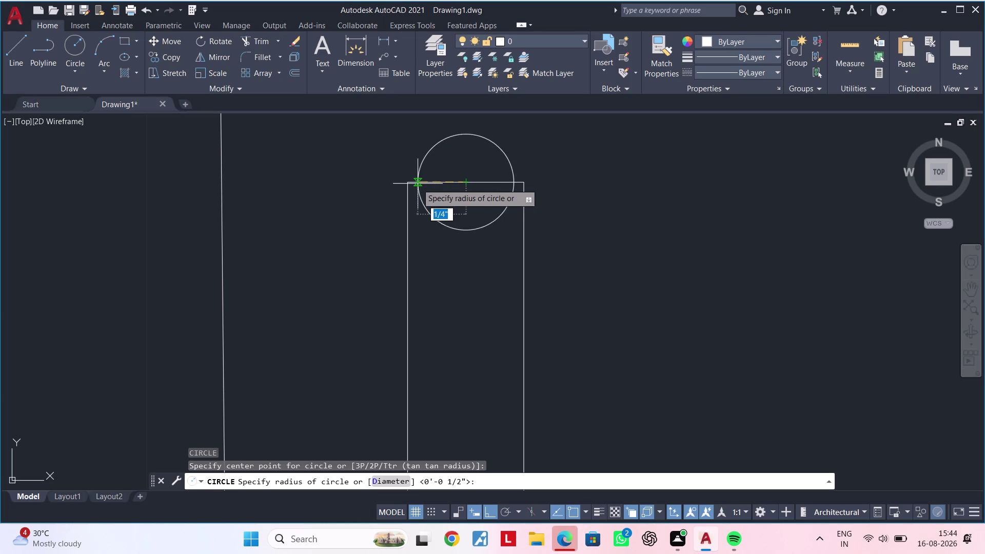
click(409, 183)
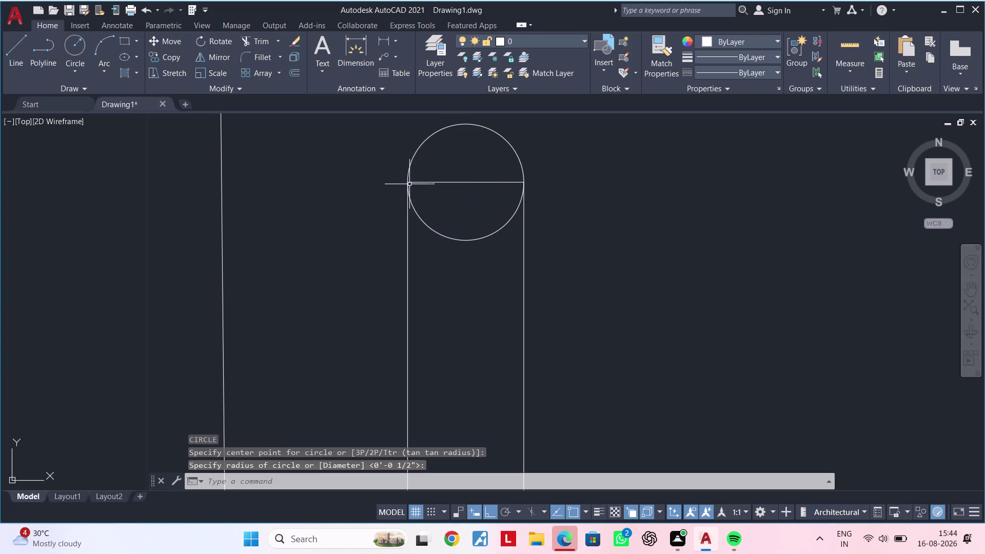
Draw a matching circle at the bottom of the strip.
scroll(down, 3)
scroll(down, 3)
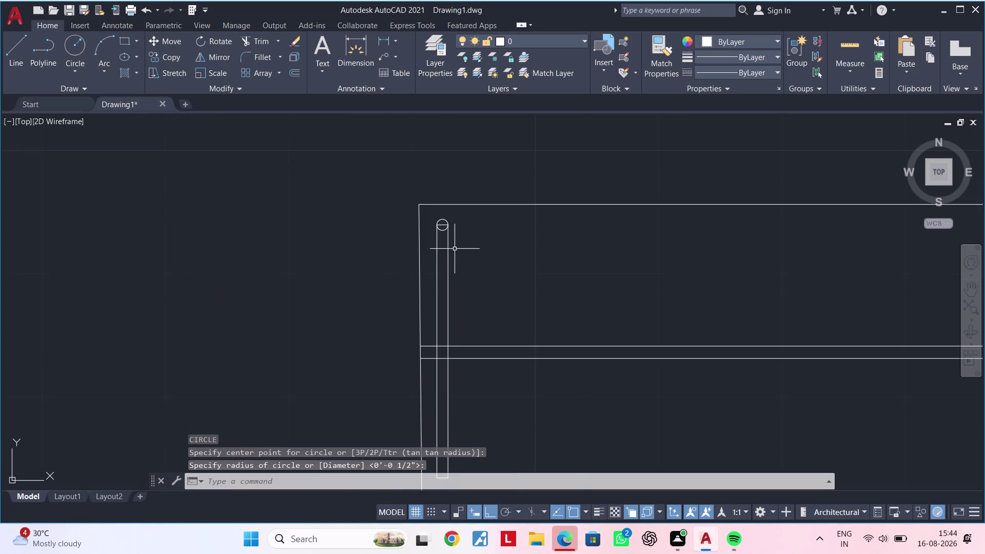
middle_drag(457, 242, 464, 204)
middle_drag(467, 259, 477, 221)
scroll(up, 3)
middle_drag(485, 413, 488, 360)
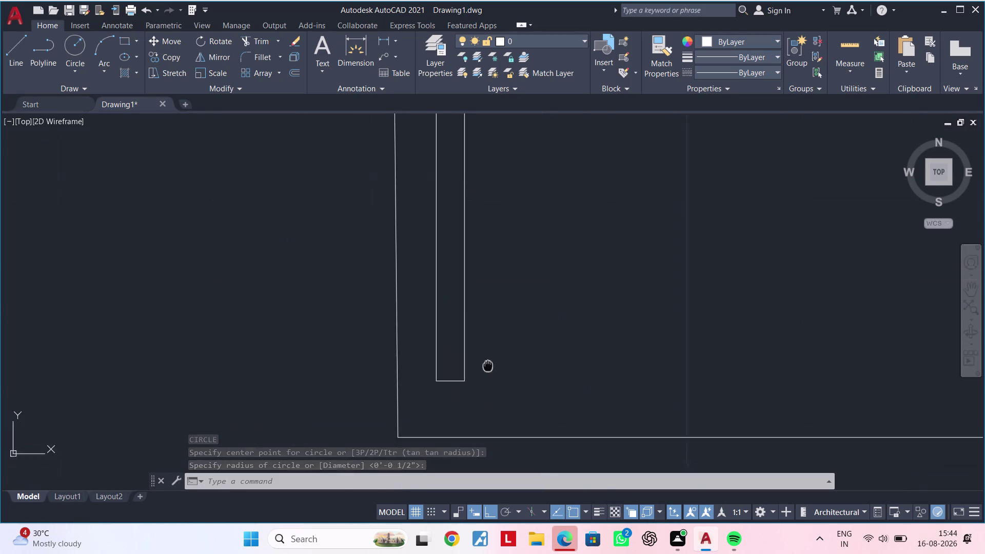
middle_drag(488, 359, 493, 322)
text(c)
key(space)
click(456, 319)
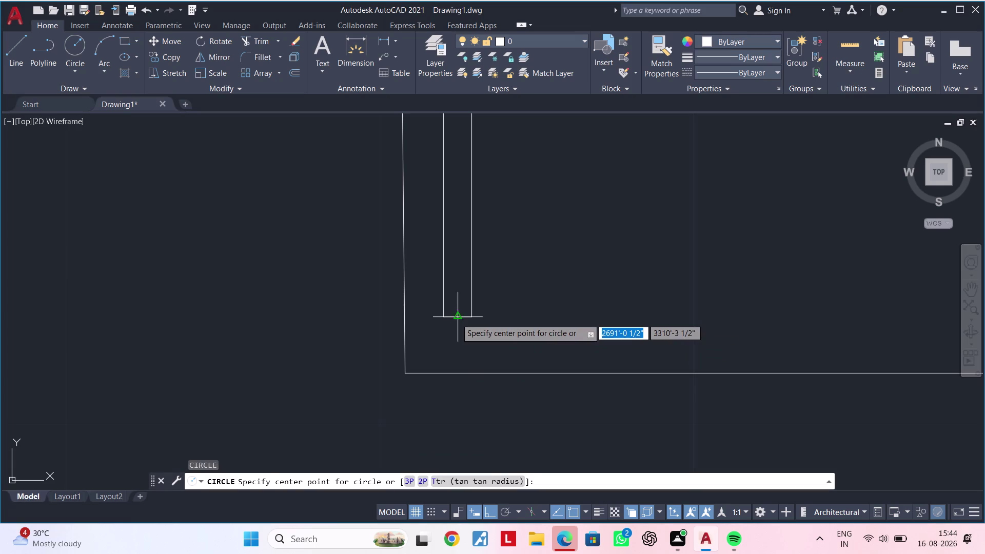
click(467, 319)
key(Escape)
Trim the outer circle halves and line stubs at both ends, then window-select the pill shape.
key(t)
text(r)
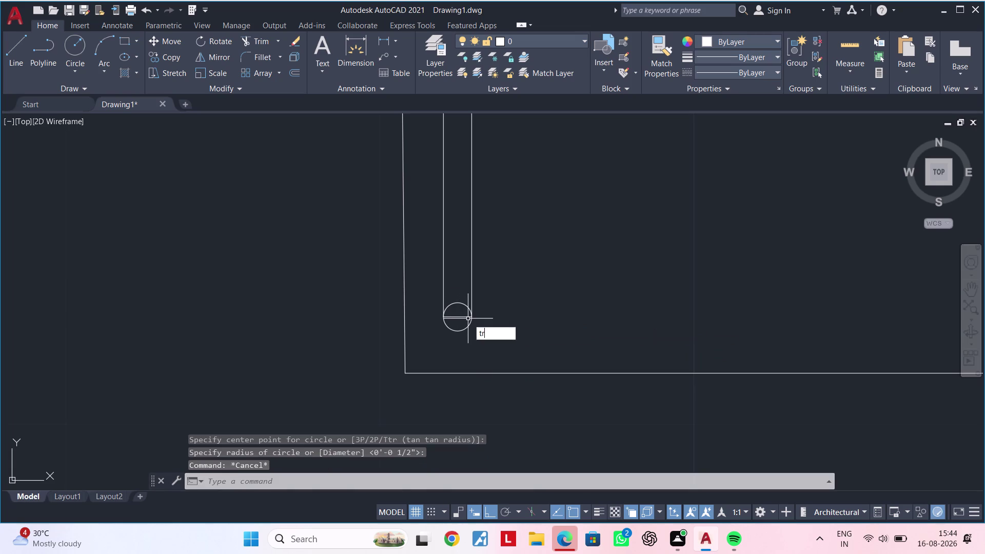
key(space)
drag(457, 300, 458, 317)
click(458, 317)
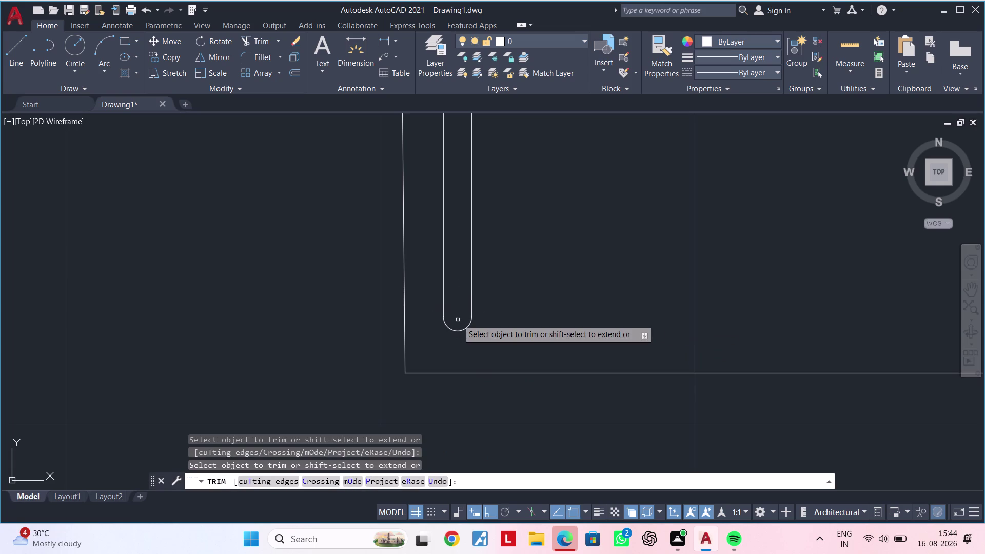
scroll(down, 3)
middle_drag(459, 242, 451, 416)
scroll(up, 3)
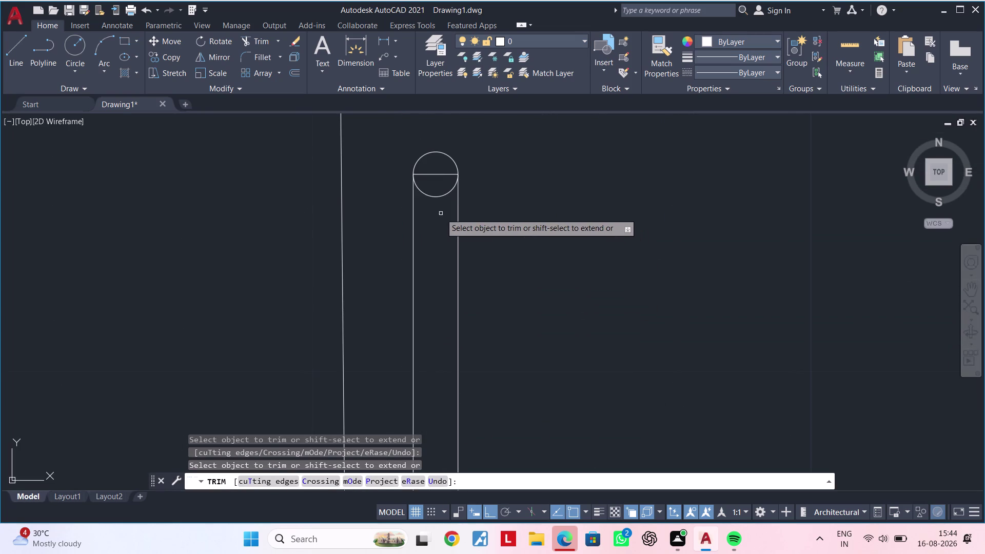
drag(440, 213, 434, 170)
scroll(down, 3)
scroll(down, 3)
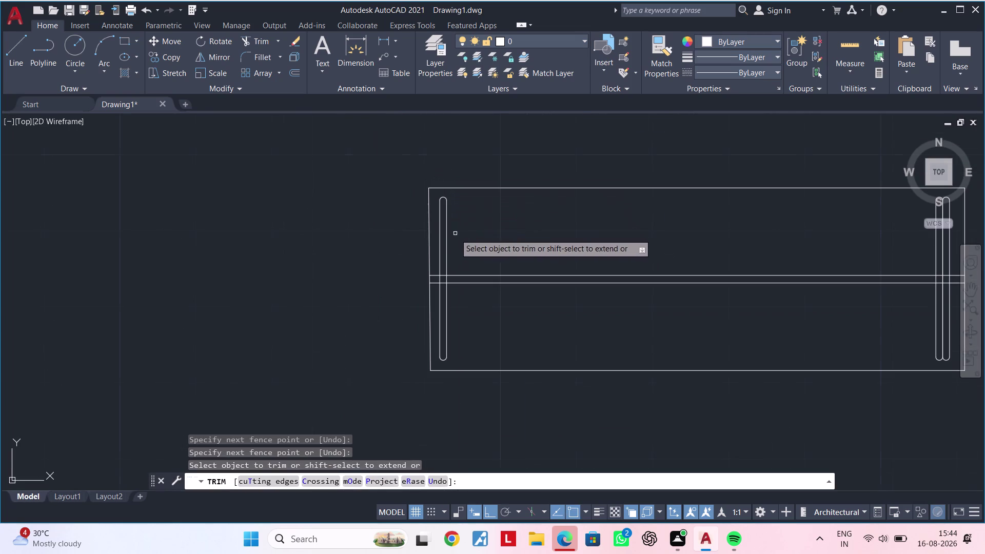
key(Escape)
key(Escape)
click(436, 195)
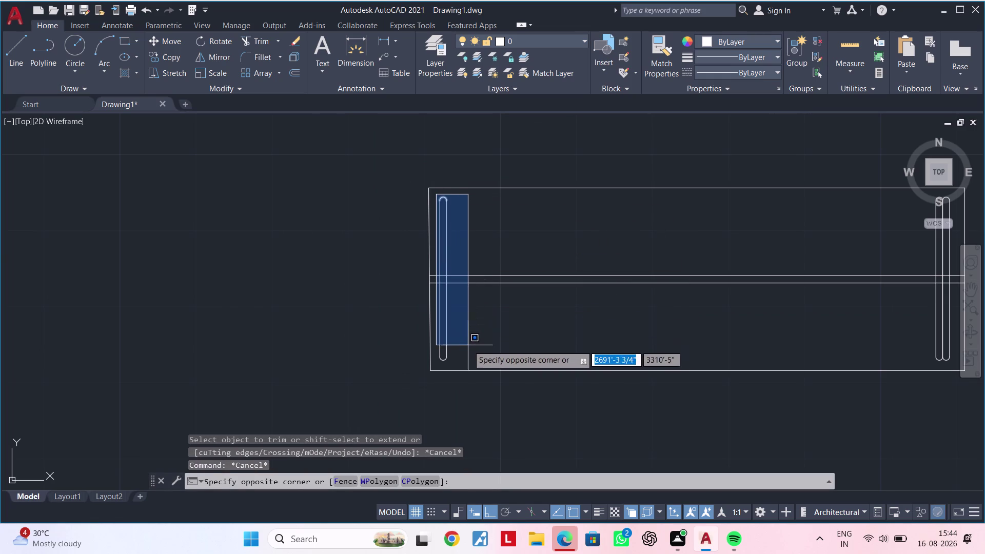
click(468, 365)
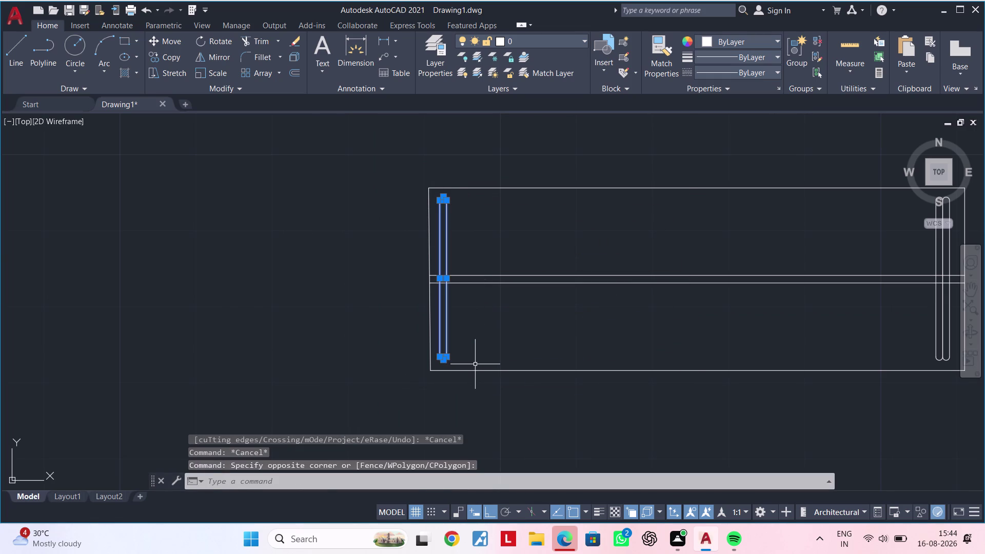
Tilt the selected hanger about its bottom end with ROTATE.
key(r)
key(o)
key(space)
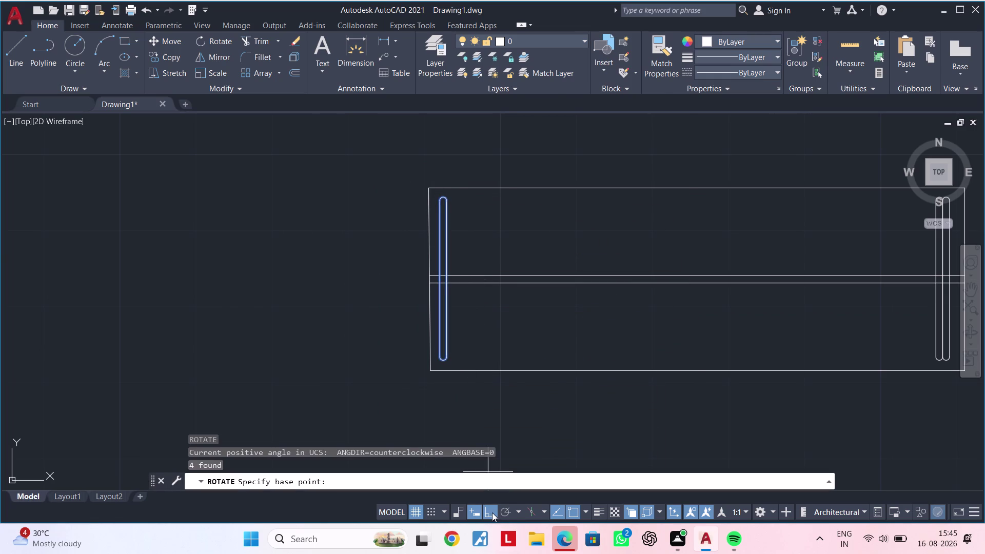
click(491, 512)
click(470, 351)
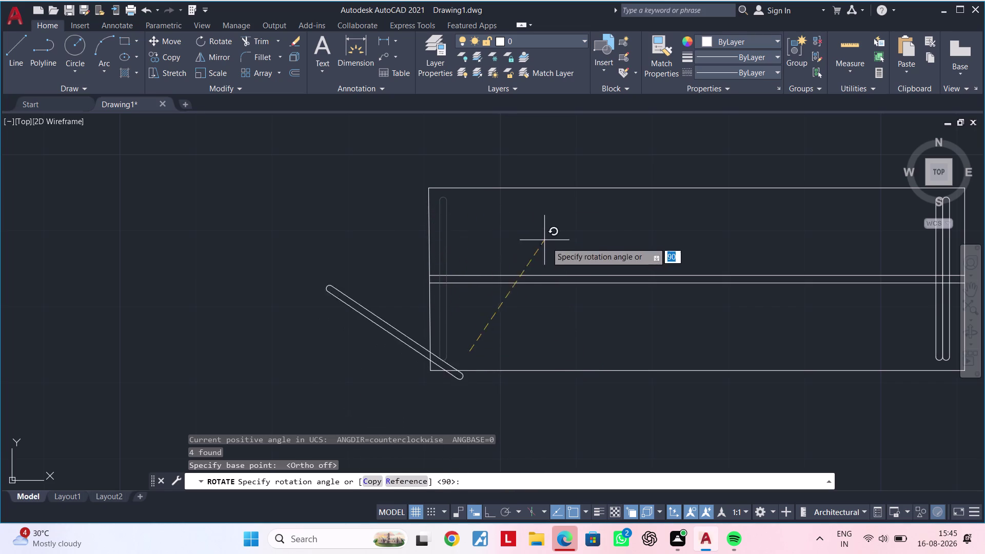
click(579, 332)
key(Escape)
key(Escape)
key(Escape)
key(Escape)
Window-select the tilted hanger and join its pieces into one polyline.
click(402, 196)
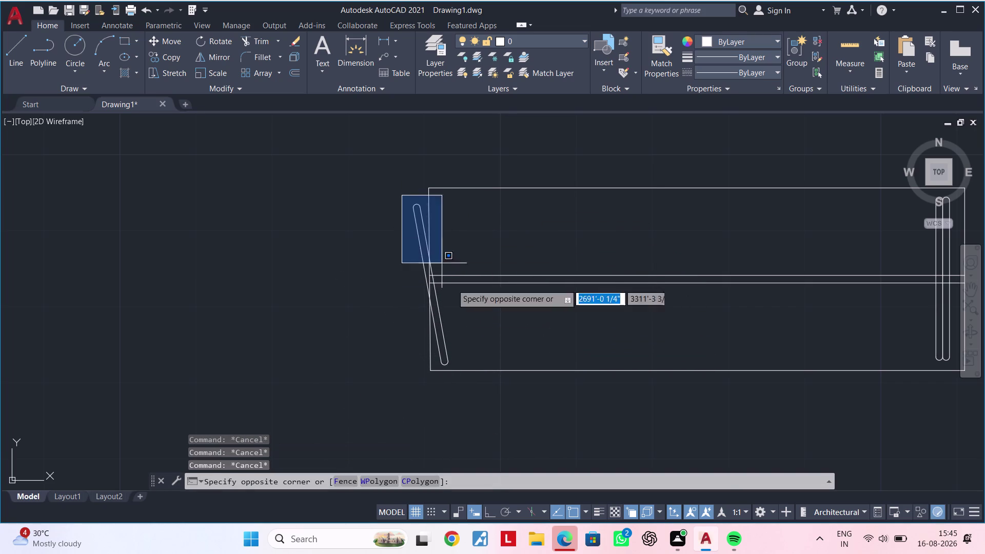
click(480, 368)
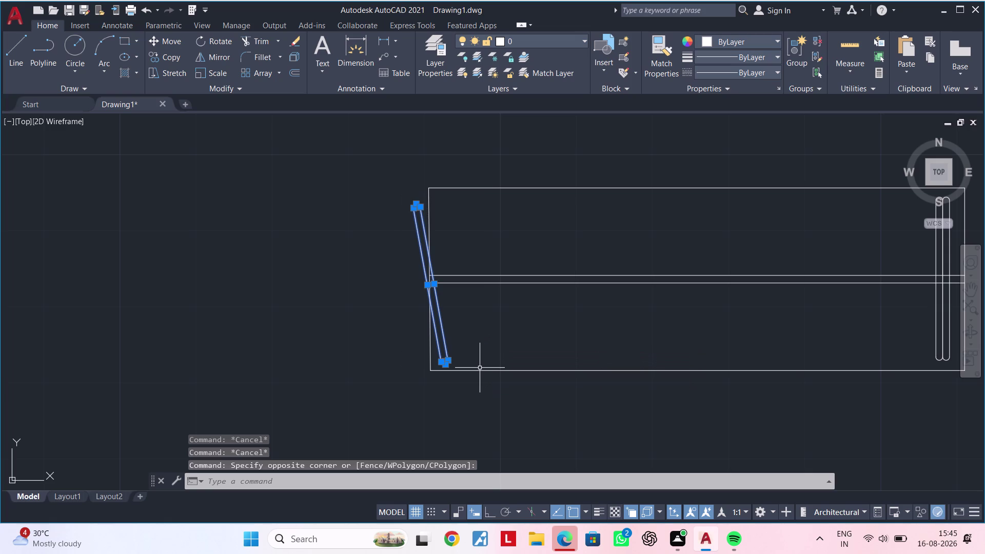
key(j)
key(space)
click(445, 346)
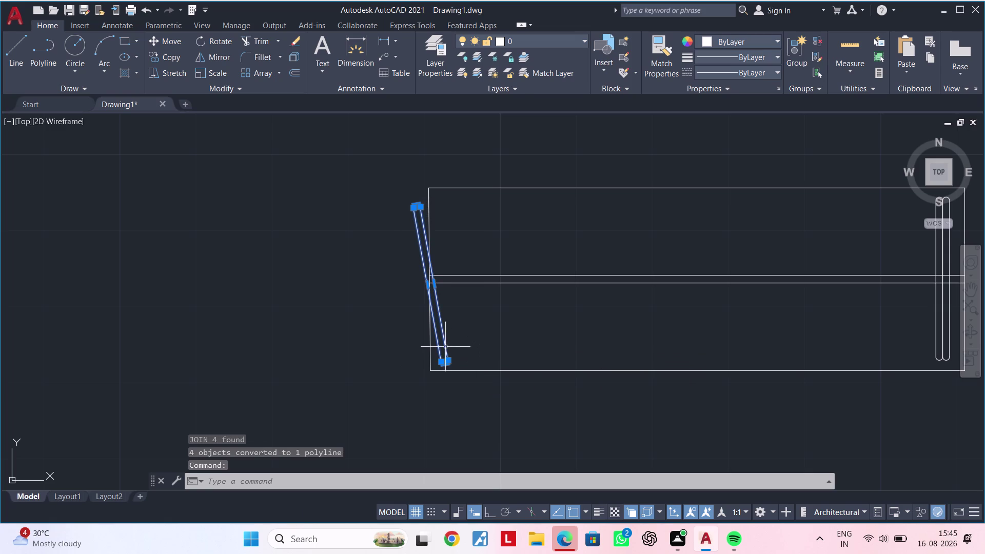
Make a first trial move of the tilted hanger, then cancel and recentre the wardrobe.
text(m)
key(space)
click(469, 352)
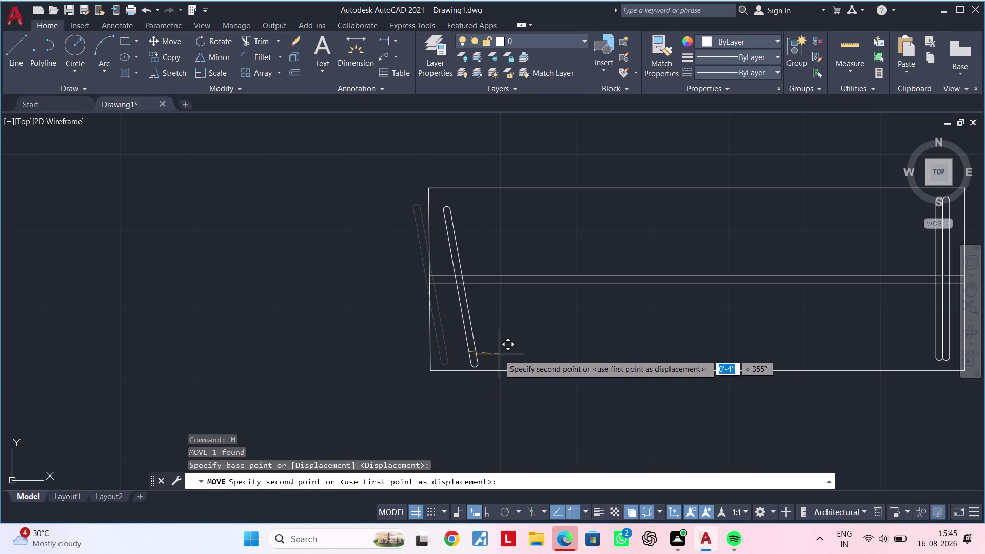
click(493, 354)
key(Escape)
key(Escape)
key(Escape)
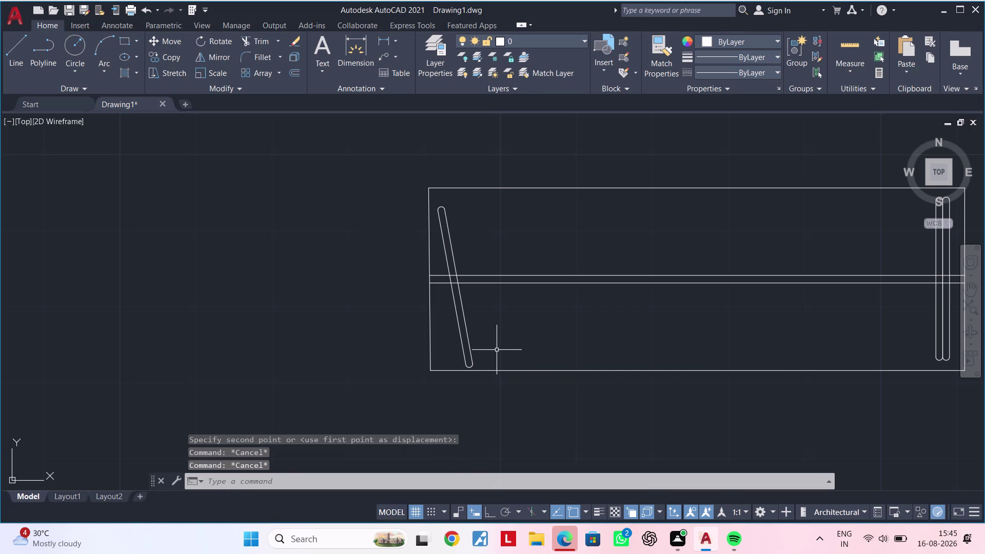
click(430, 200)
key(Escape)
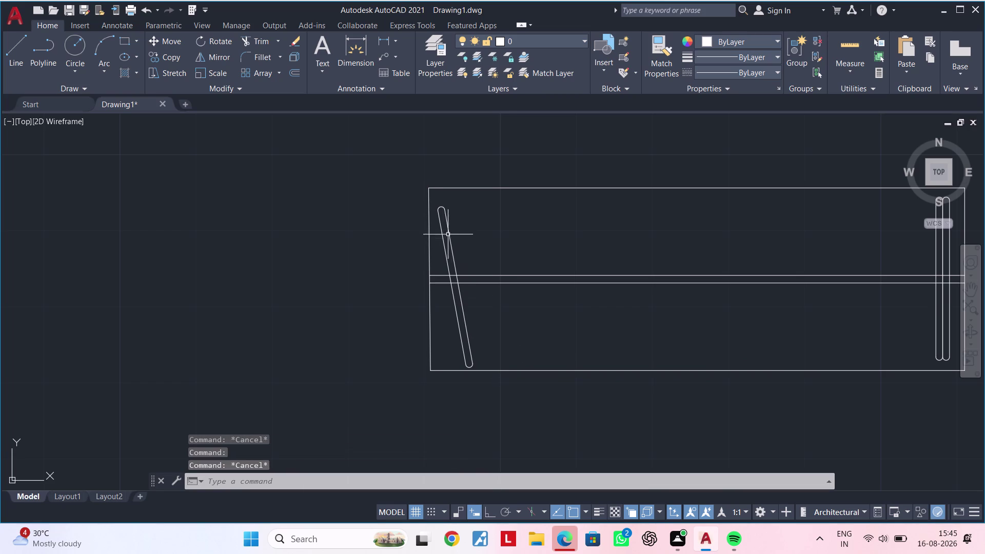
key(Escape)
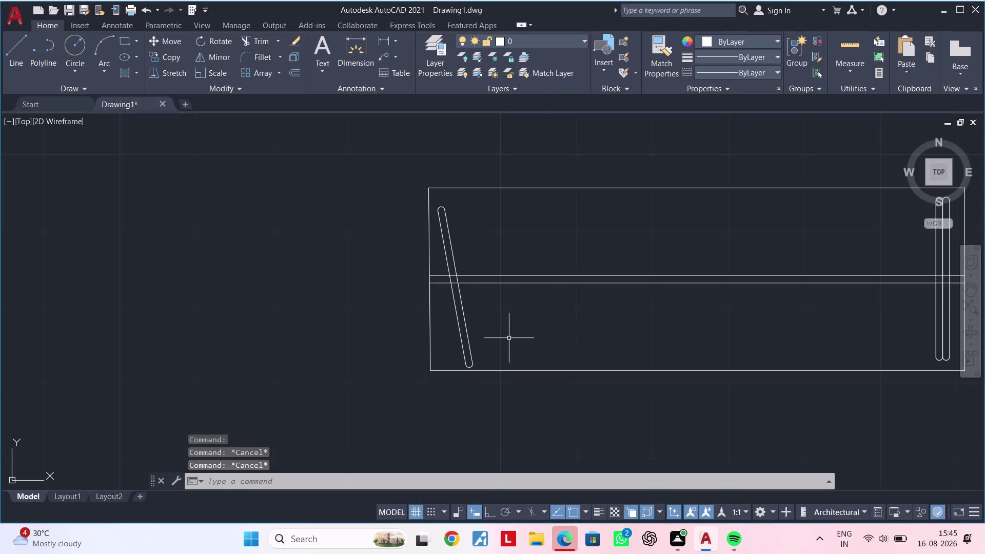
middle_drag(511, 338, 484, 341)
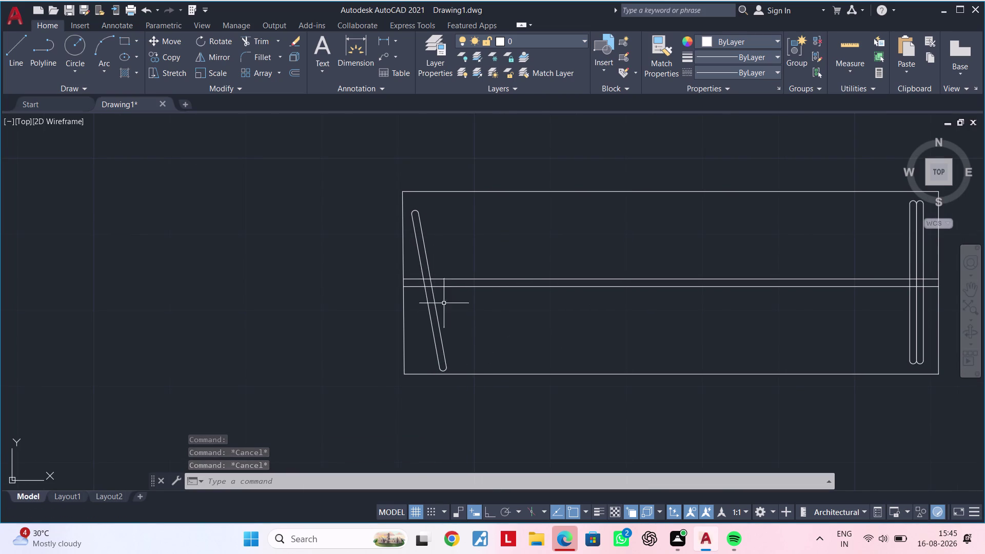
middle_drag(463, 335, 469, 323)
Move the hanger by its bottom end to the rod's left end, then window-select it.
click(452, 349)
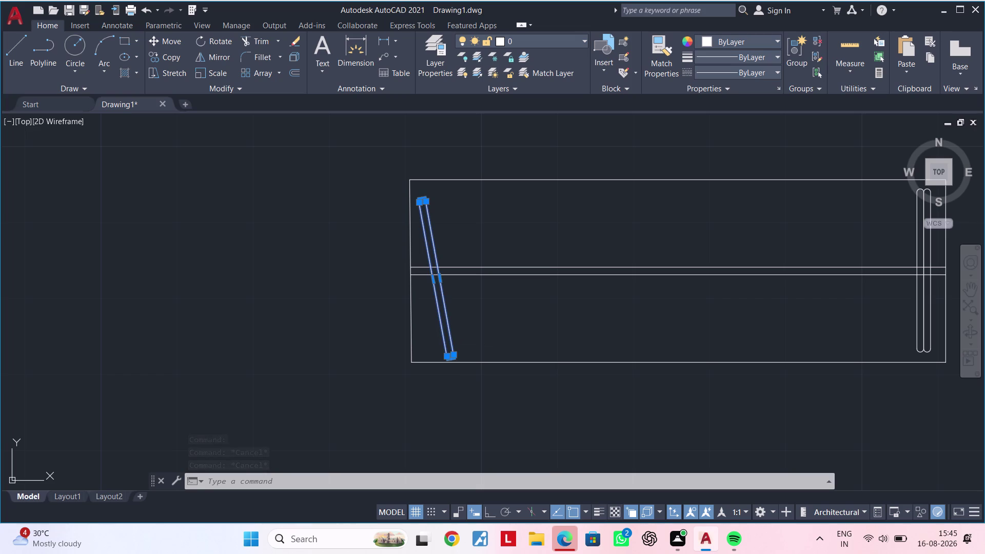
text(m)
key(space)
click(451, 349)
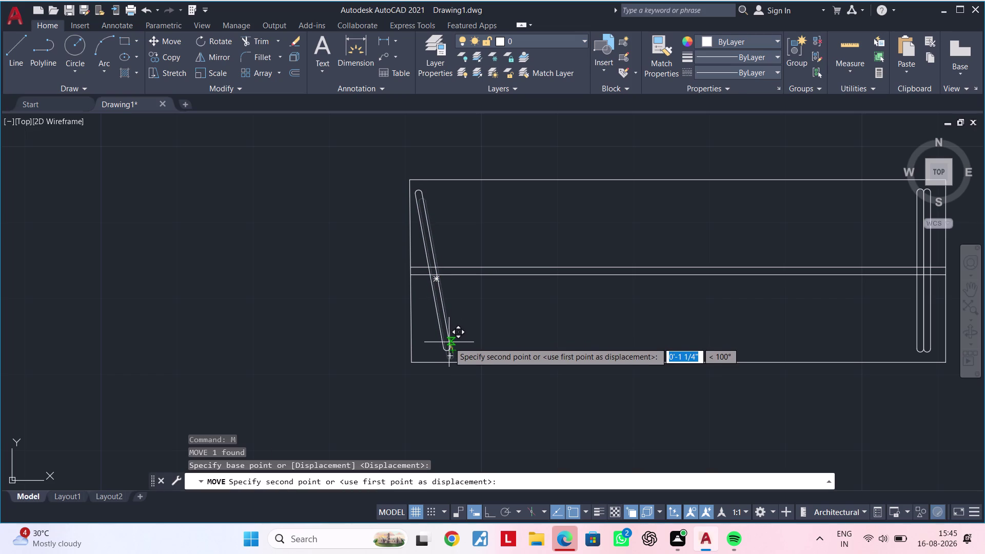
click(449, 342)
key(Escape)
key(Escape)
middle_drag(451, 341, 438, 356)
key(Escape)
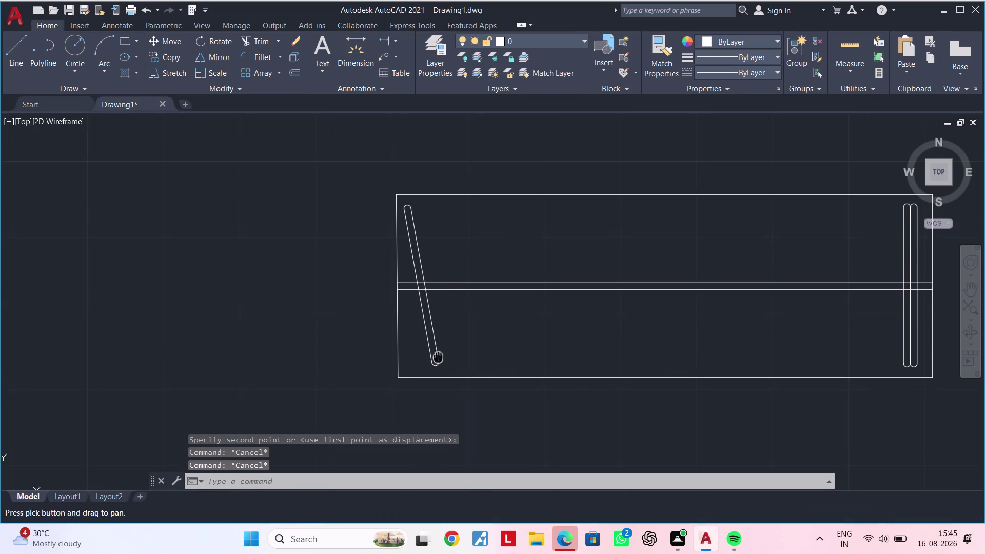
click(399, 201)
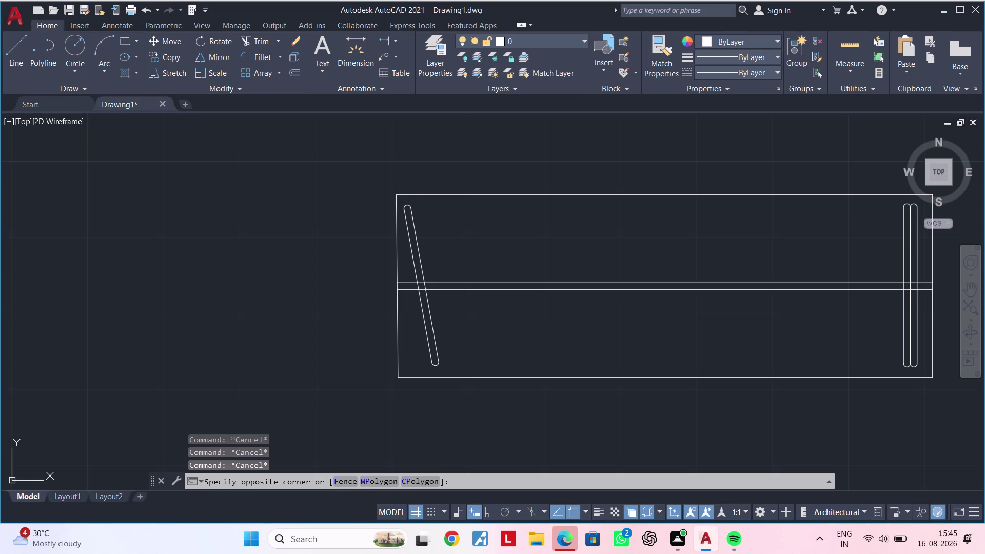
click(465, 375)
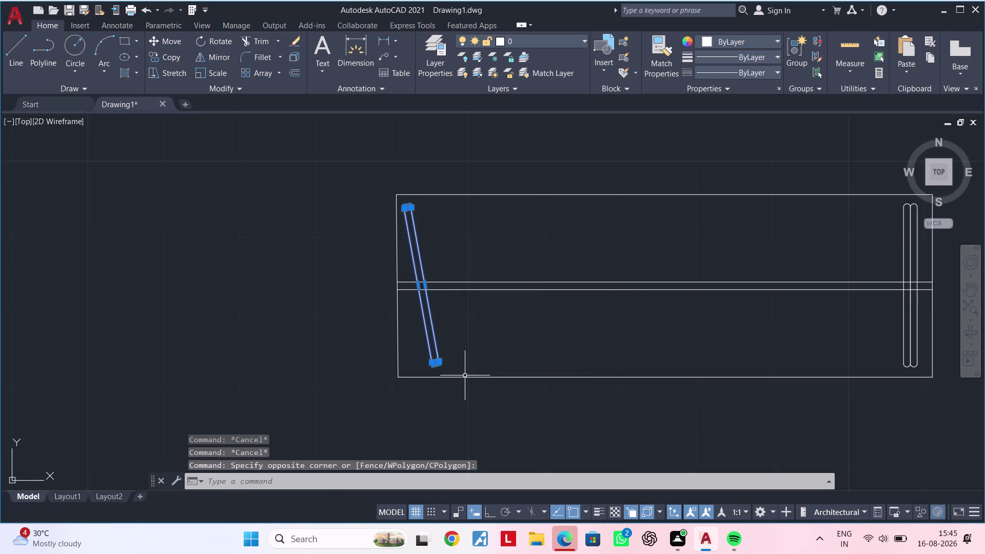
Copy the hanger by its bottom end to just right of the original.
text(co)
key(space)
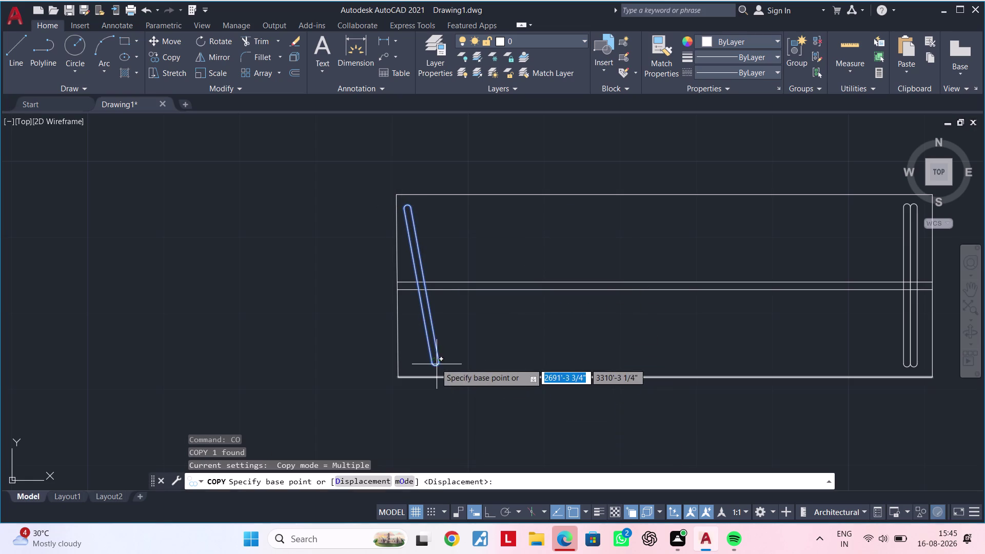
click(435, 363)
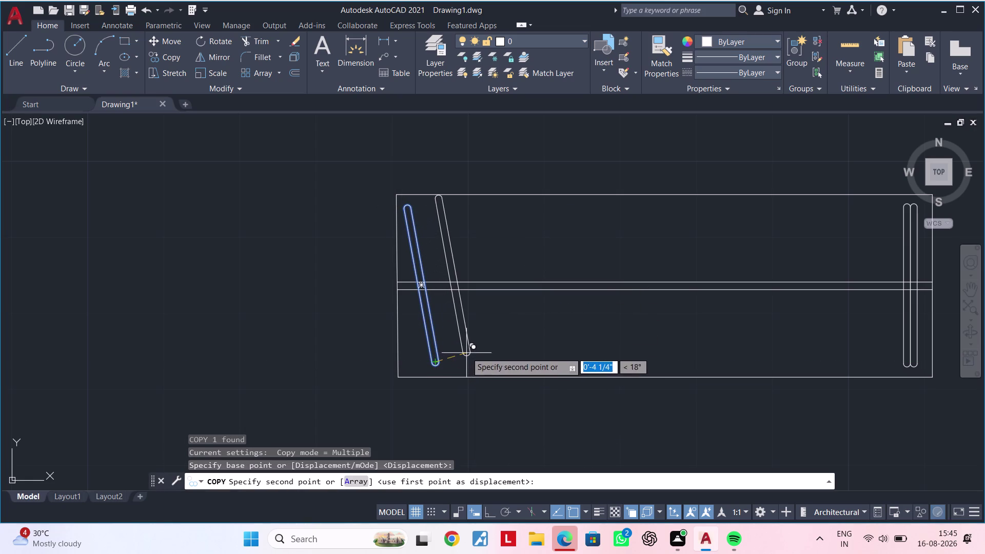
click(463, 362)
key(Escape)
key(Escape)
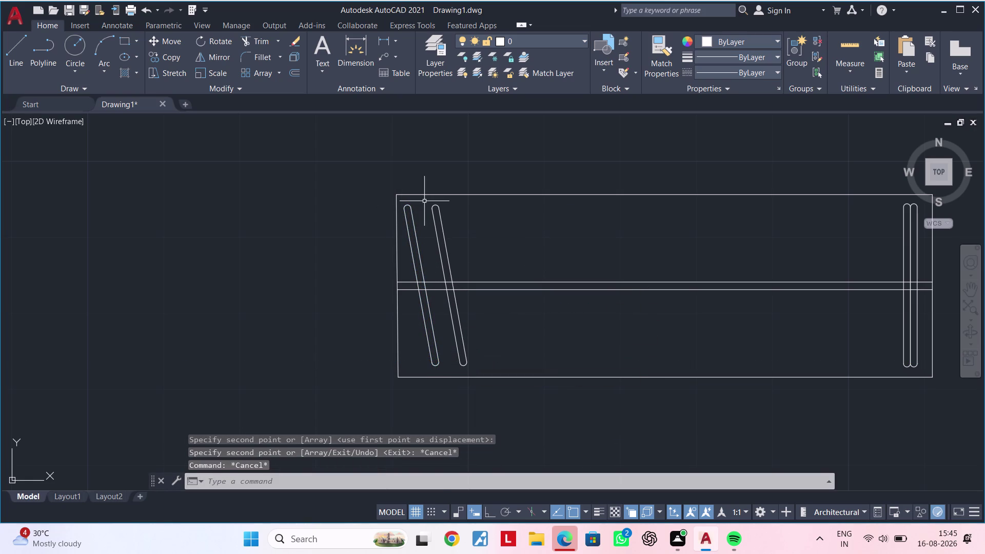
Select the copy and begin rotating it about its bottom end, then cancel.
click(424, 201)
click(516, 373)
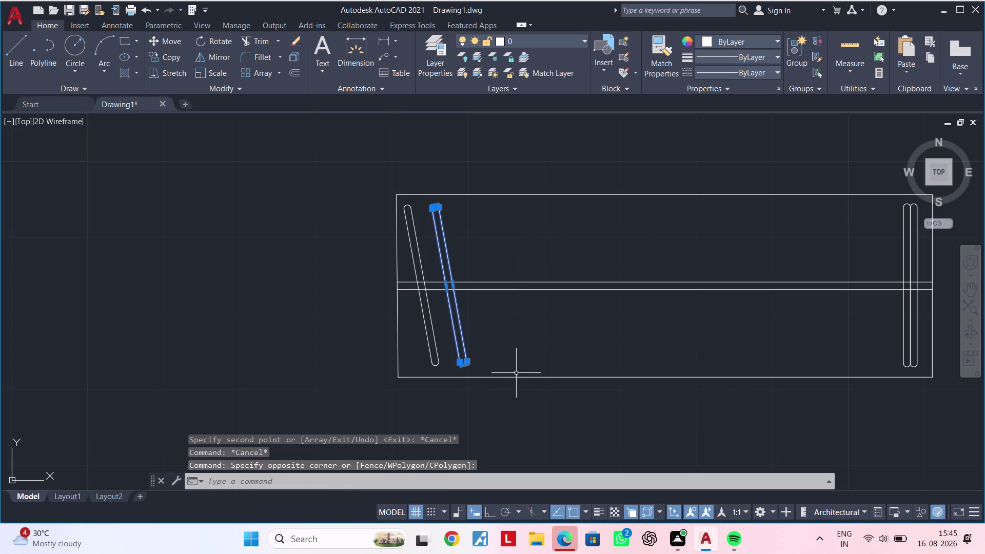
key(r)
key(o)
key(space)
click(469, 359)
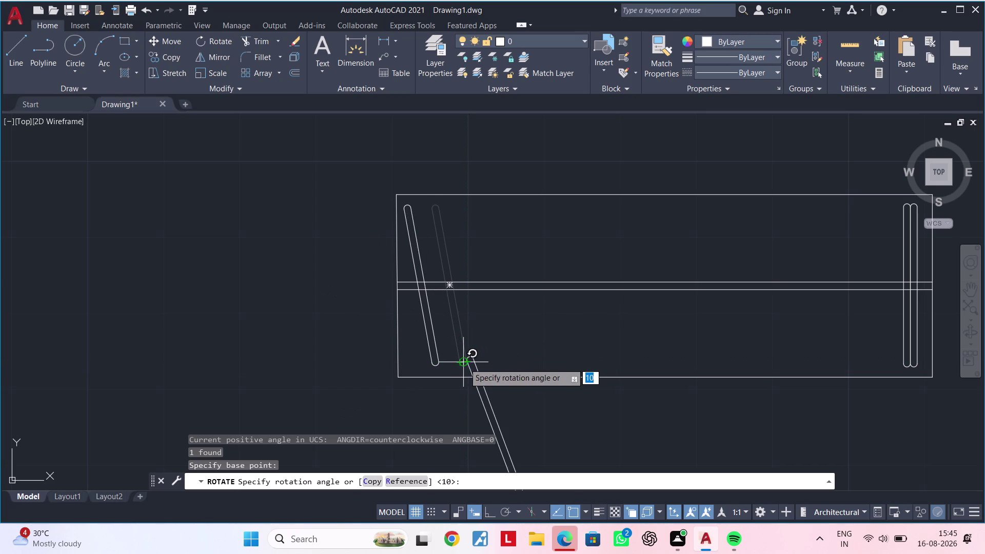
key(Escape)
key(Escape)
key(Escape)
Rotate the copied hanger to a more upright angle.
click(473, 318)
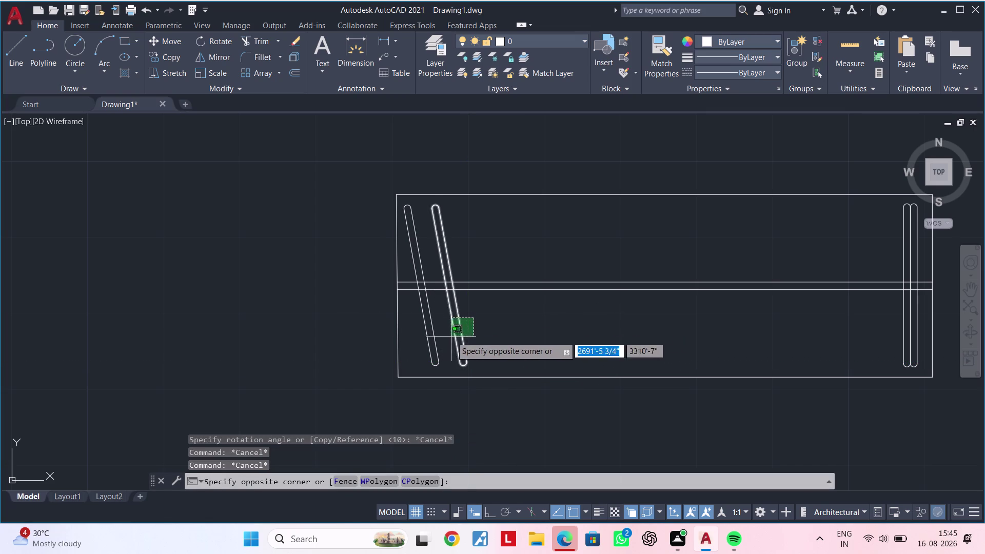
click(451, 337)
key(r)
key(o)
key(space)
click(475, 307)
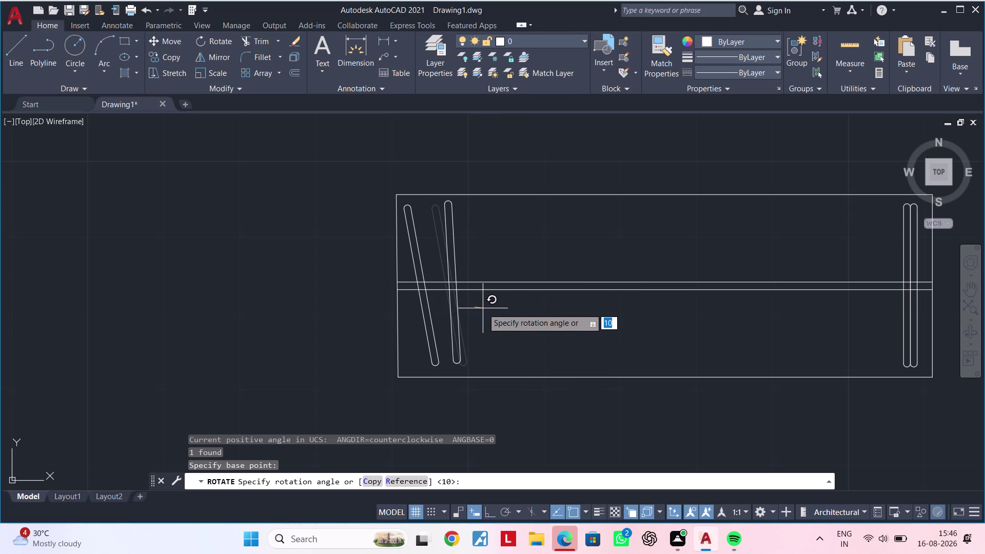
click(483, 308)
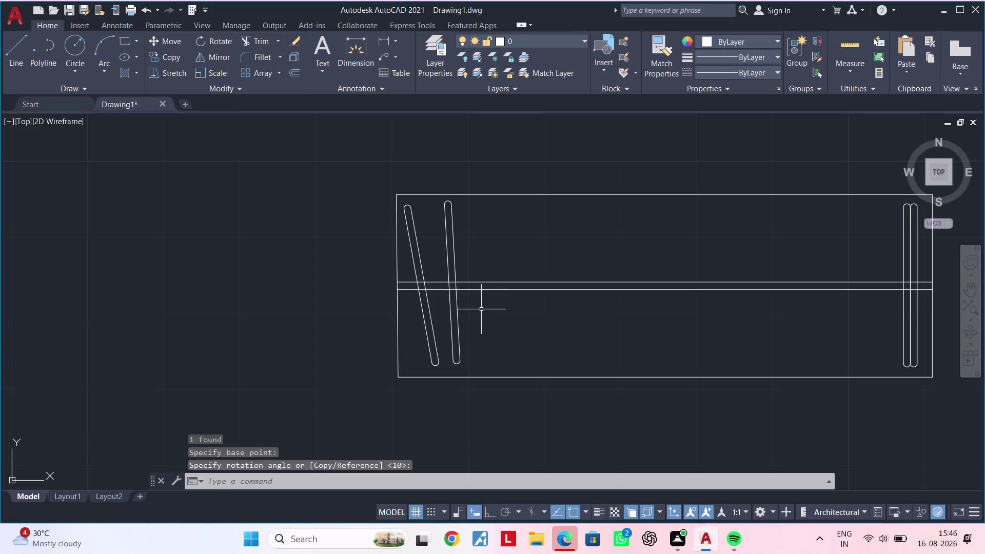
scroll(down, 3)
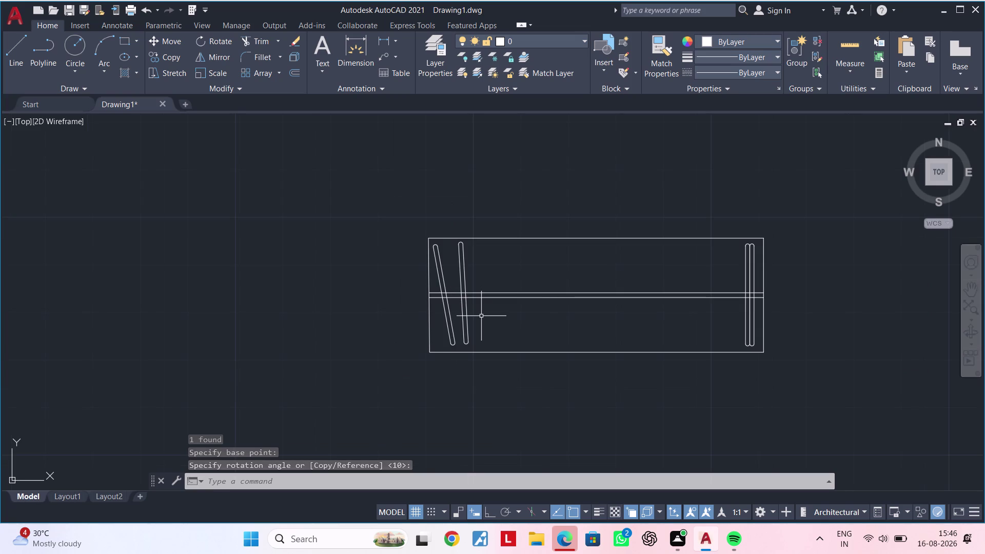
middle_drag(478, 324, 472, 334)
key(Escape)
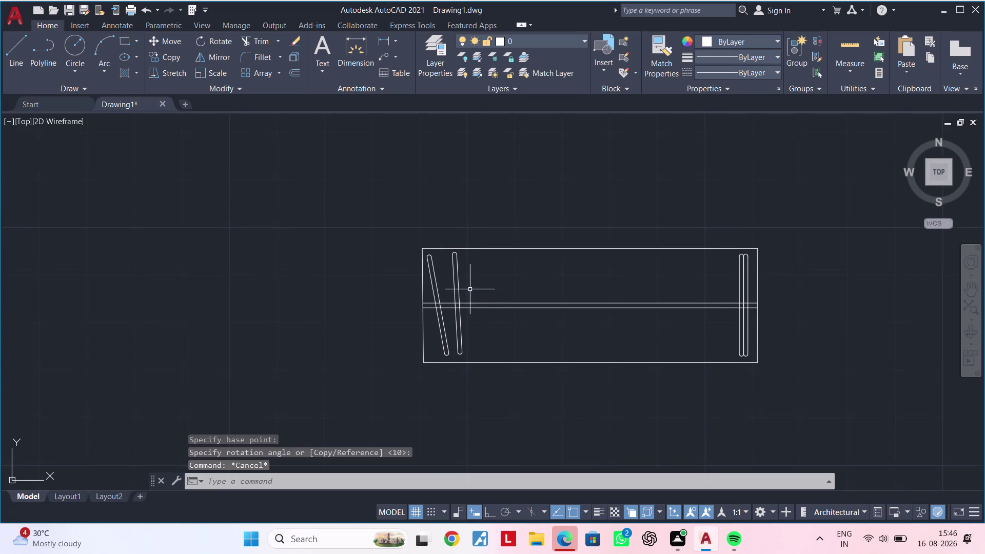
Rotate the upright copy so it leans opposite to the first hanger.
click(470, 282)
click(451, 291)
text(ro)
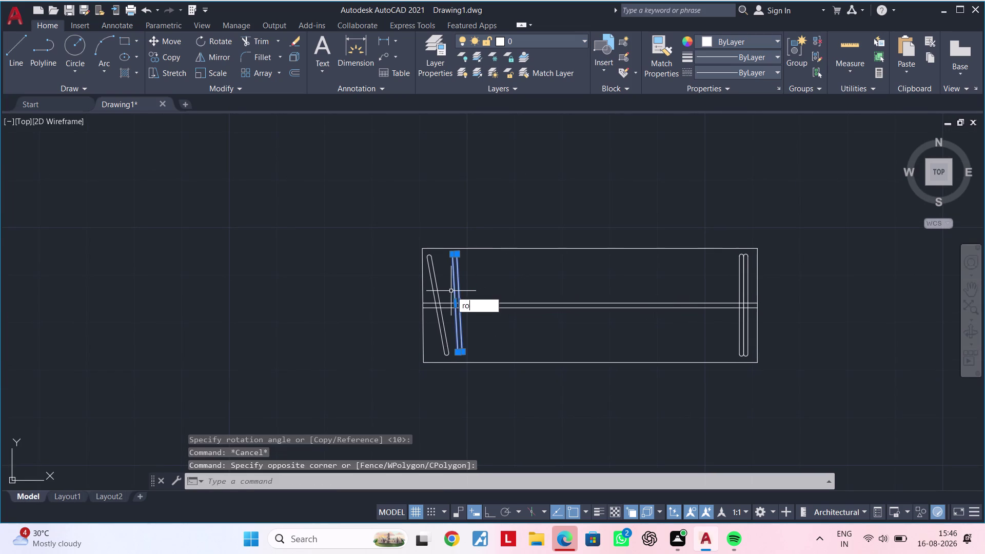
key(space)
click(479, 289)
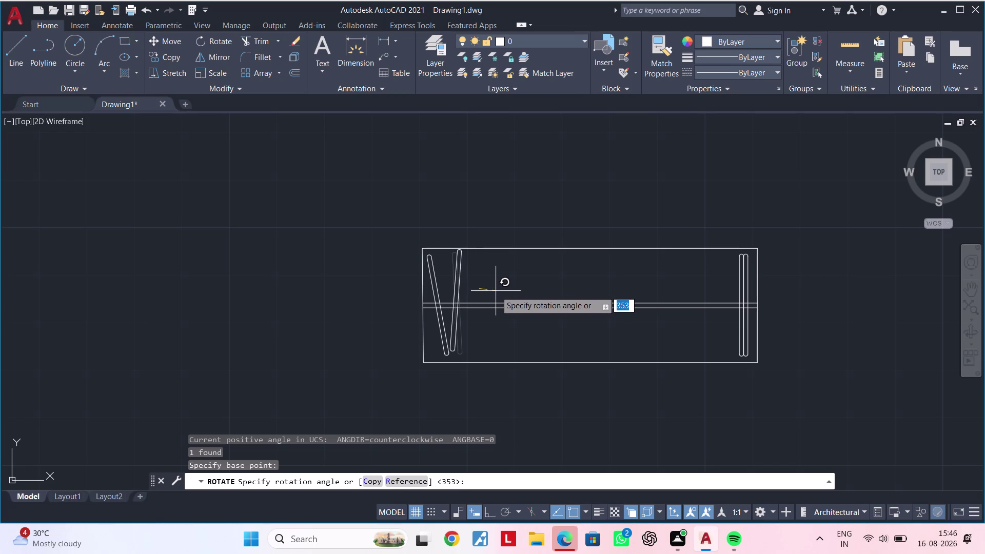
click(495, 292)
key(Escape)
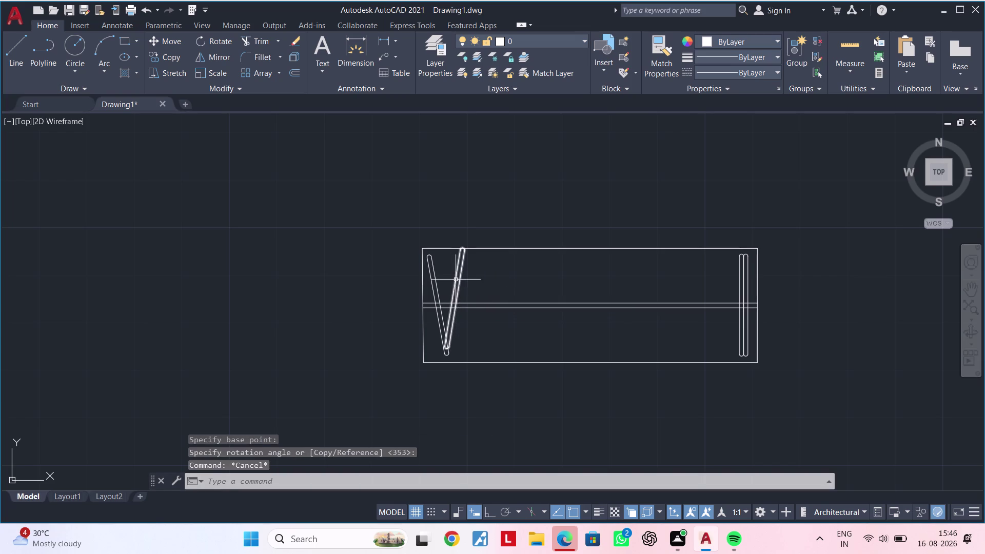
Move the re-angled hanger toward the first one.
click(454, 276)
text(m)
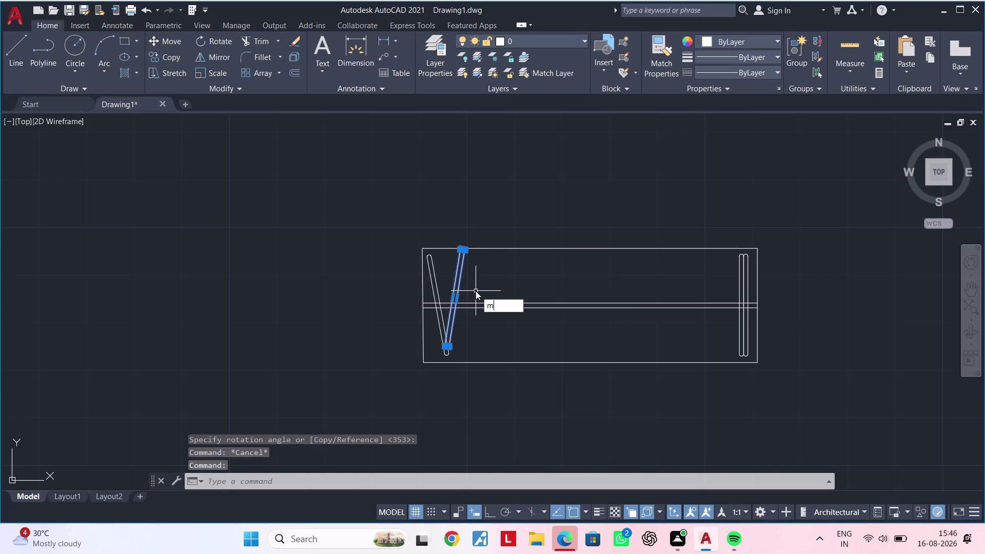
key(space)
click(447, 322)
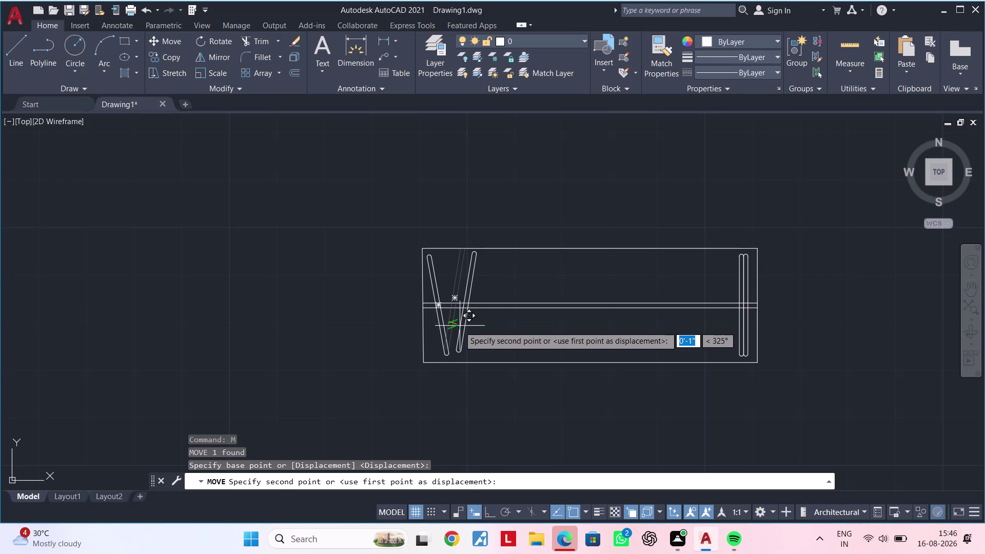
click(459, 328)
key(Escape)
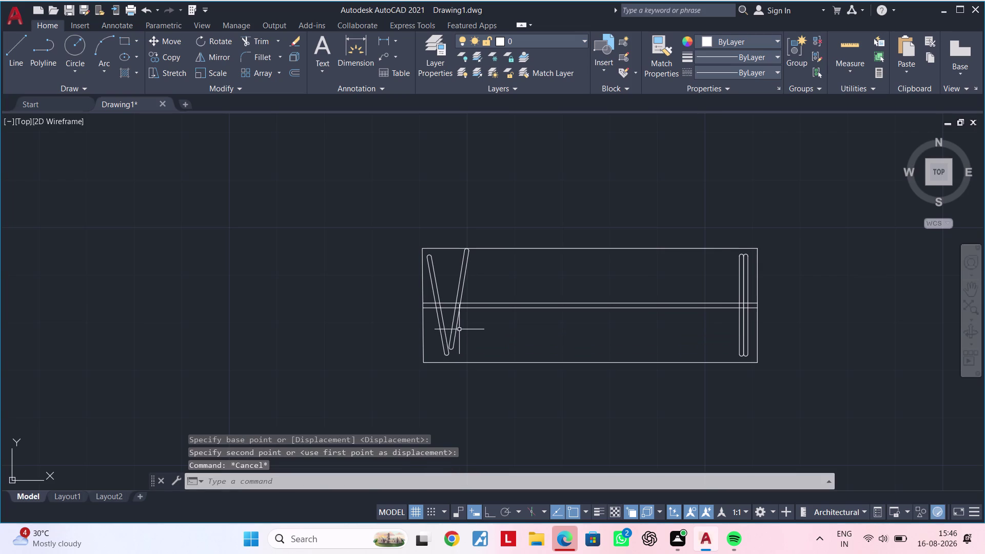
scroll(up, 3)
middle_drag(463, 331, 512, 321)
Select the leaning hanger and start a copy, then cancel it.
click(507, 330)
click(472, 327)
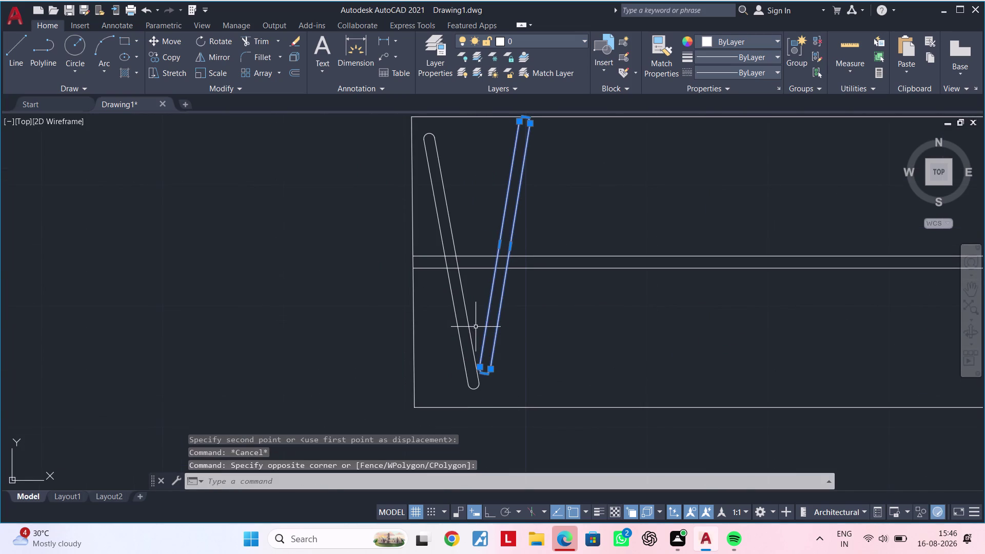
key(c)
key(o)
key(space)
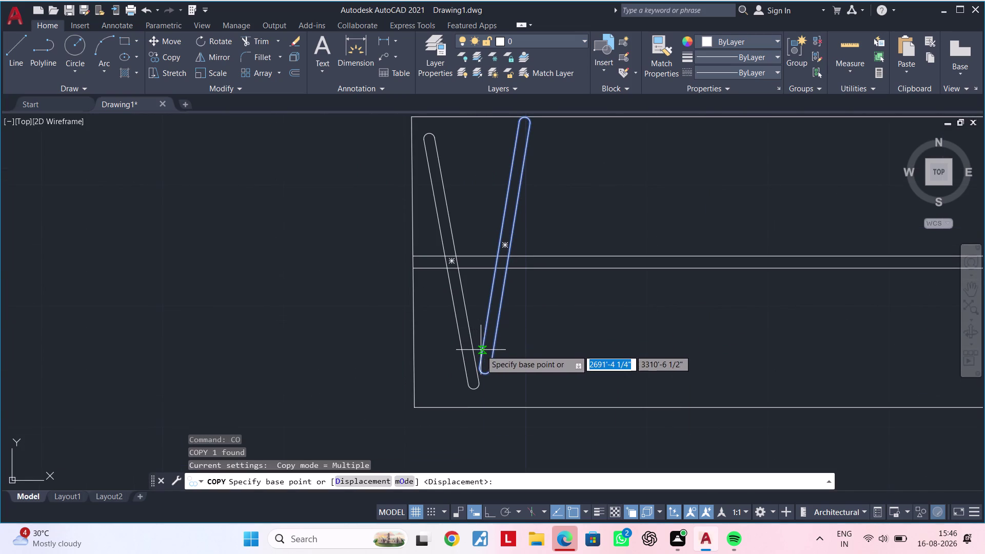
key(Escape)
key(Escape)
Nudge the leaning hanger down so it meets the first hanger in a V.
click(508, 351)
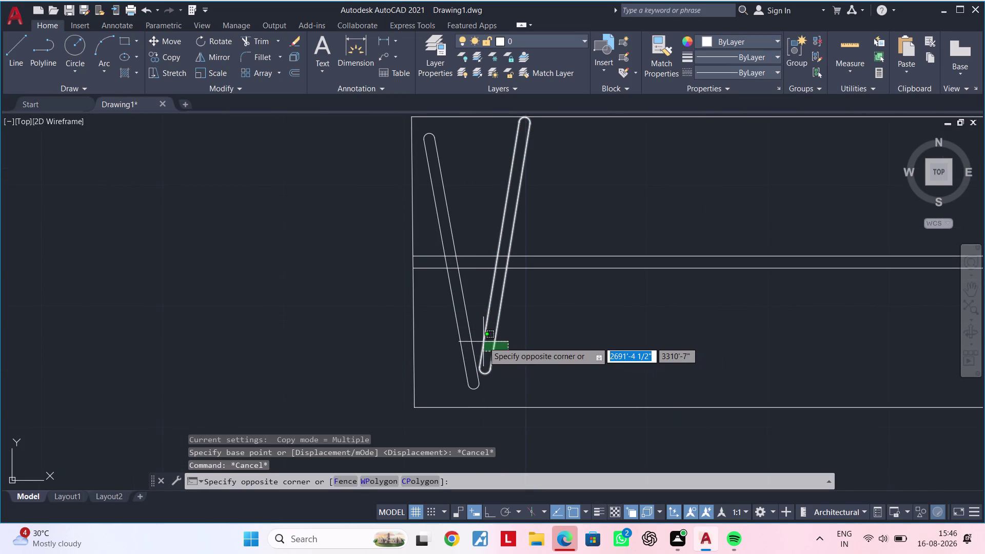
click(482, 339)
text(m)
key(space)
click(481, 347)
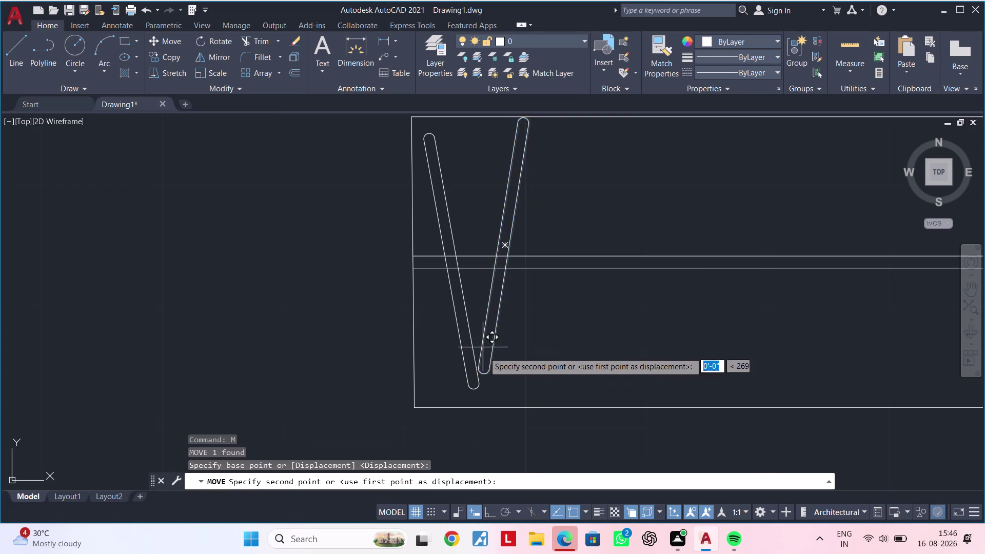
click(488, 361)
scroll(down, 3)
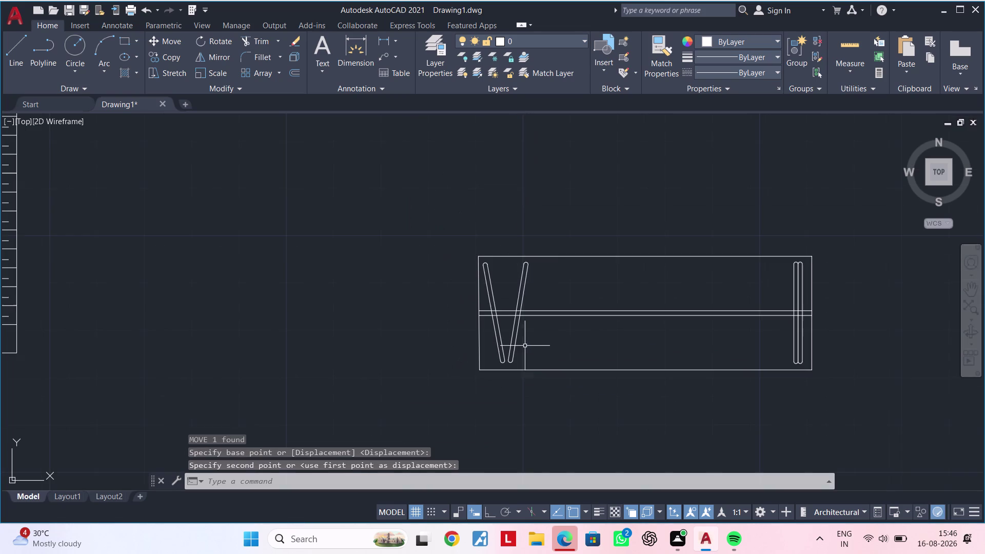
middle_drag(530, 346, 519, 348)
key(Escape)
key(Escape)
click(515, 348)
click(485, 354)
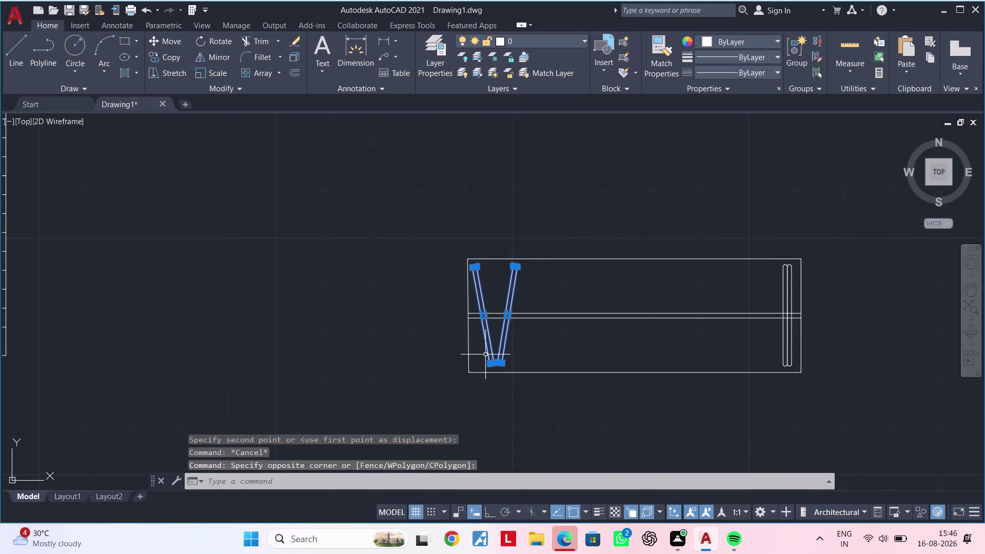
Copy the hanger pair from a base point, placing the first three copies along the rod.
text(co)
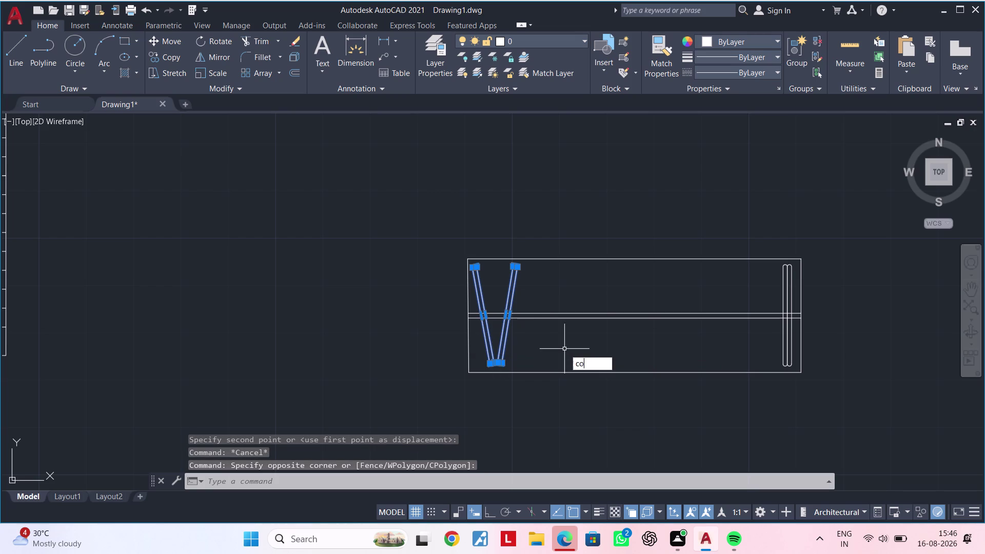
key(space)
click(467, 356)
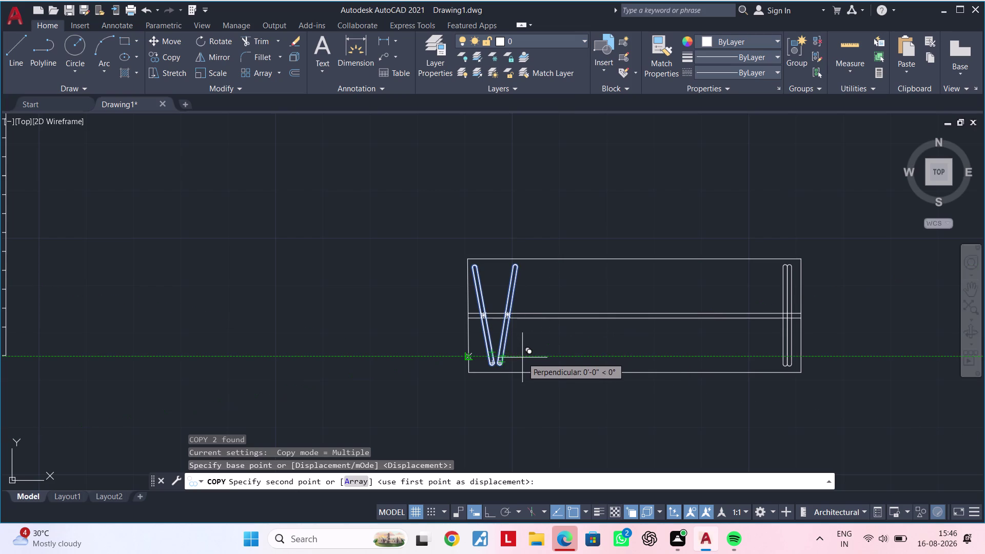
click(522, 355)
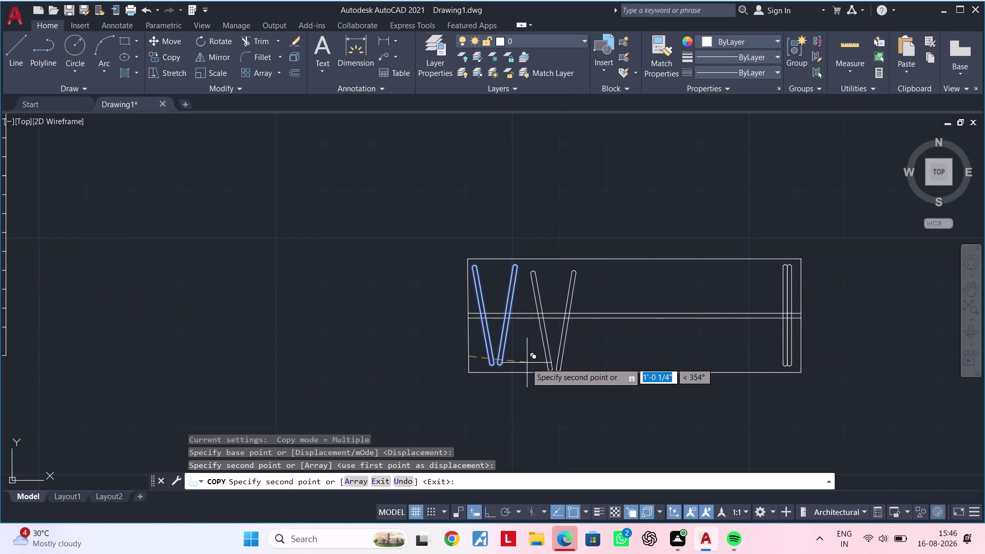
click(517, 360)
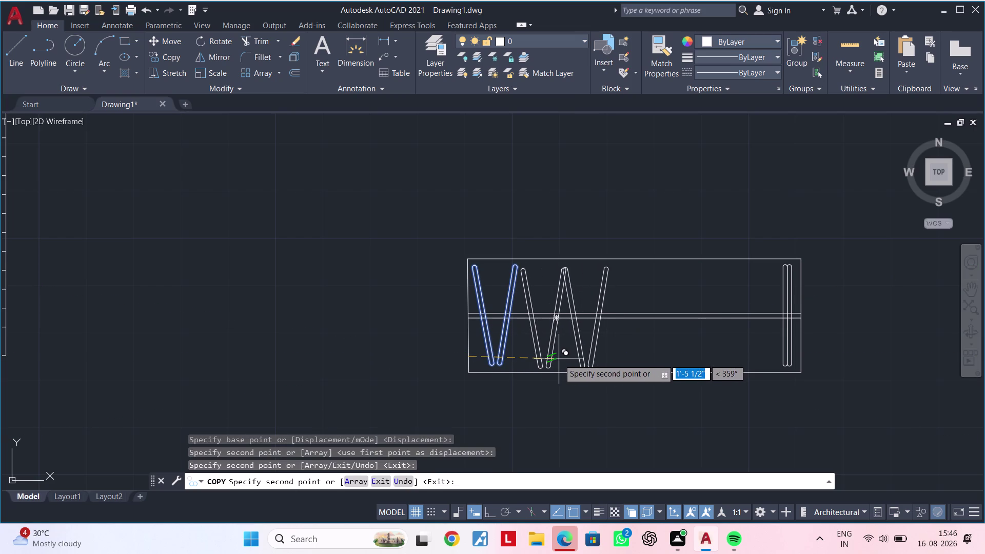
click(565, 359)
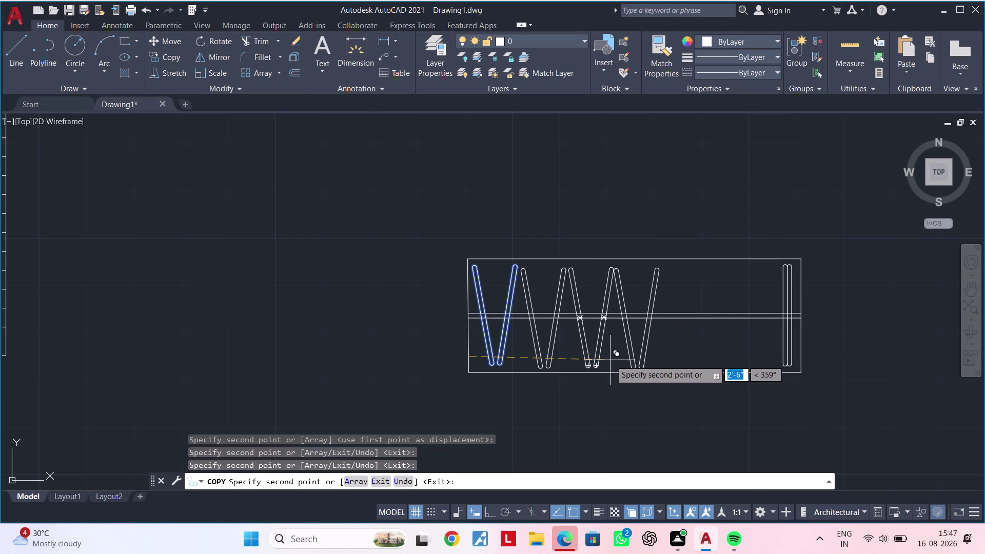
Place four more pair copies toward the right end, then delete the overlapping extra one.
click(611, 360)
click(660, 359)
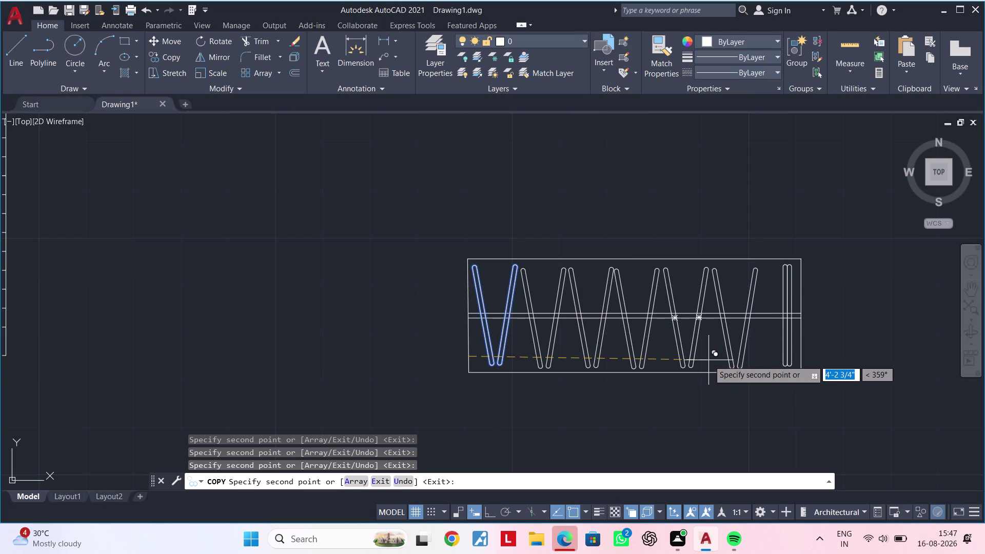
click(708, 360)
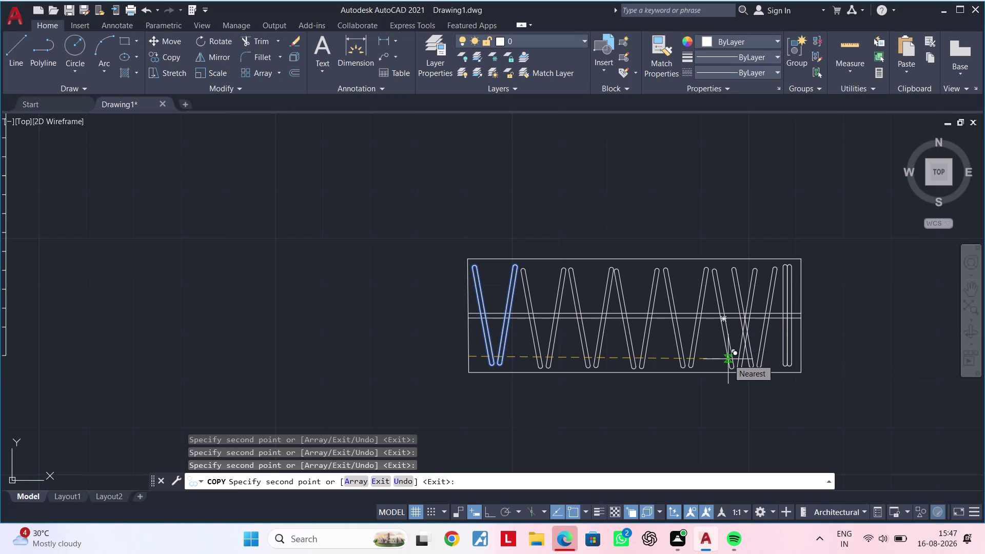
click(728, 359)
key(Escape)
key(Escape)
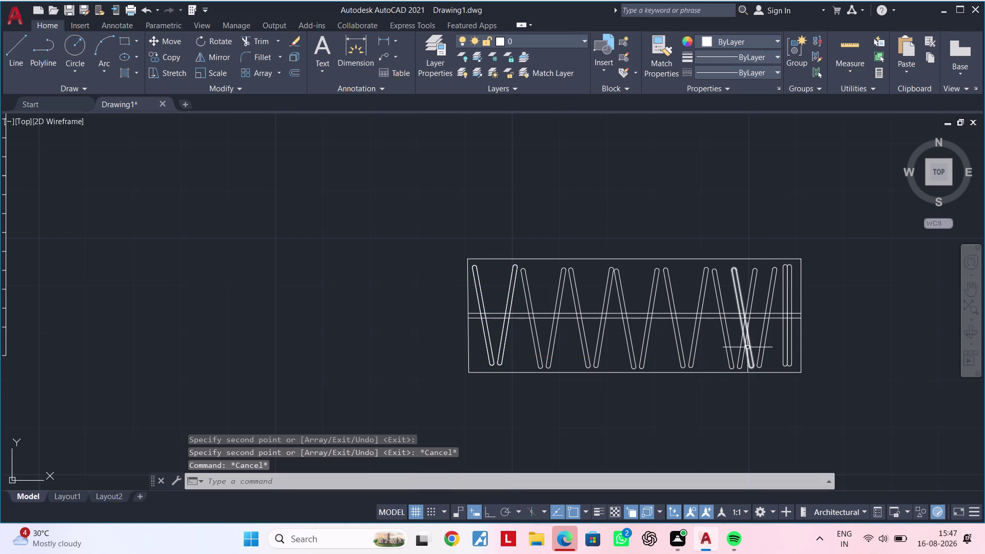
click(748, 347)
key(Delete)
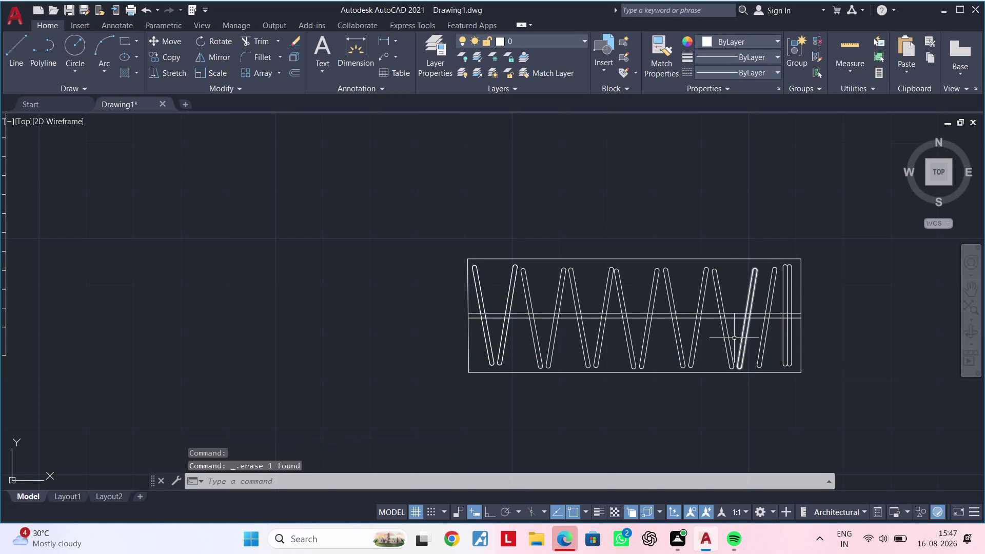
middle_drag(734, 337, 685, 315)
scroll(down, 3)
middle_drag(670, 325, 592, 323)
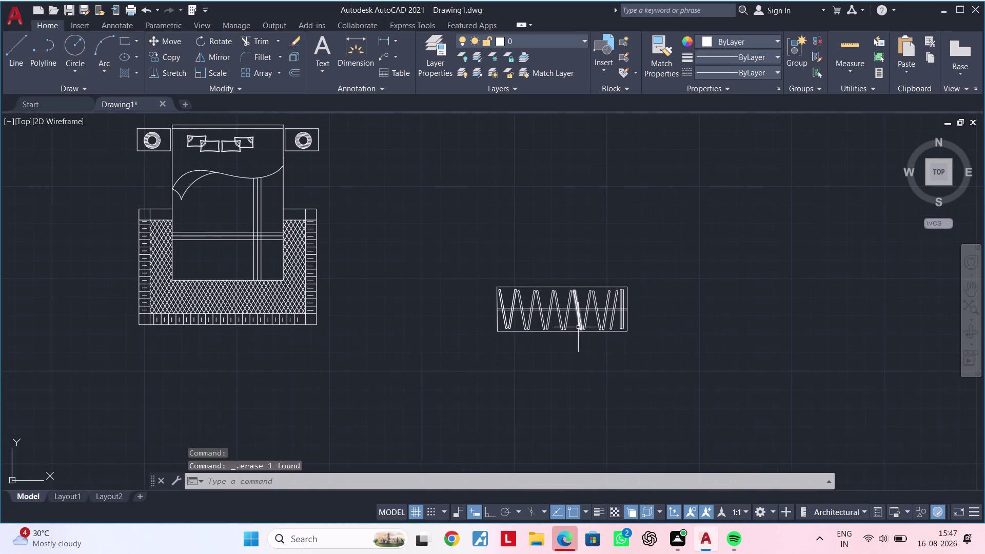
scroll(up, 3)
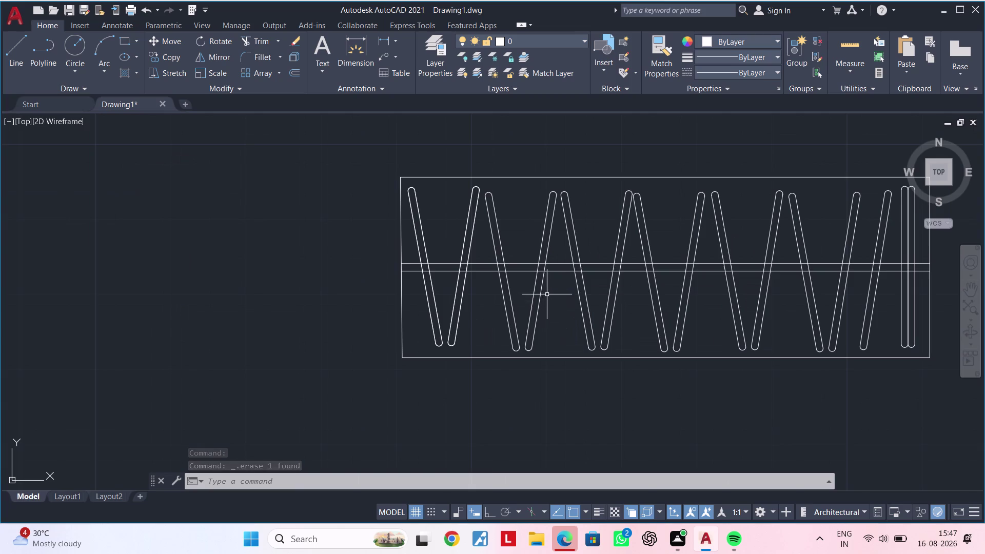
middle_drag(547, 294, 518, 331)
click(513, 326)
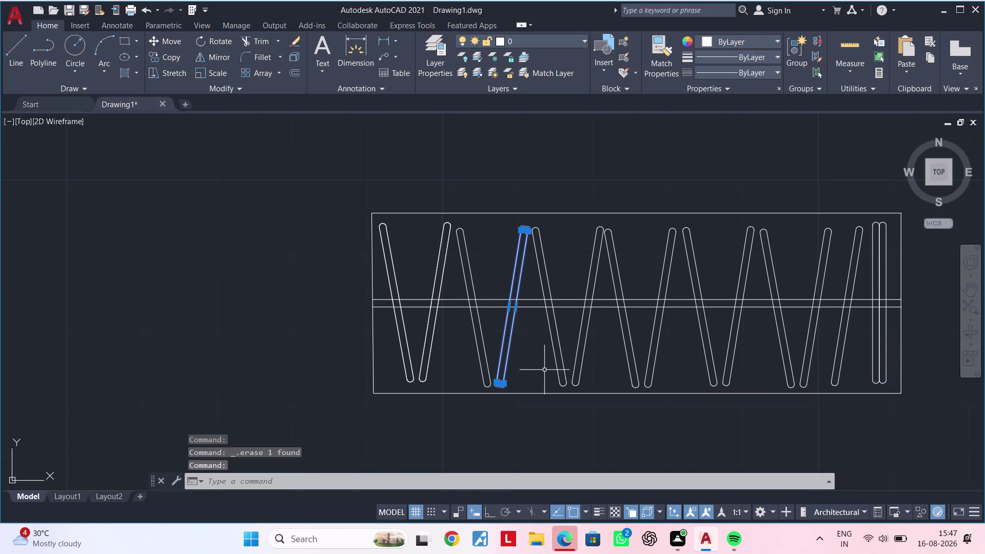
key(Escape)
key(Escape)
key(Escape)
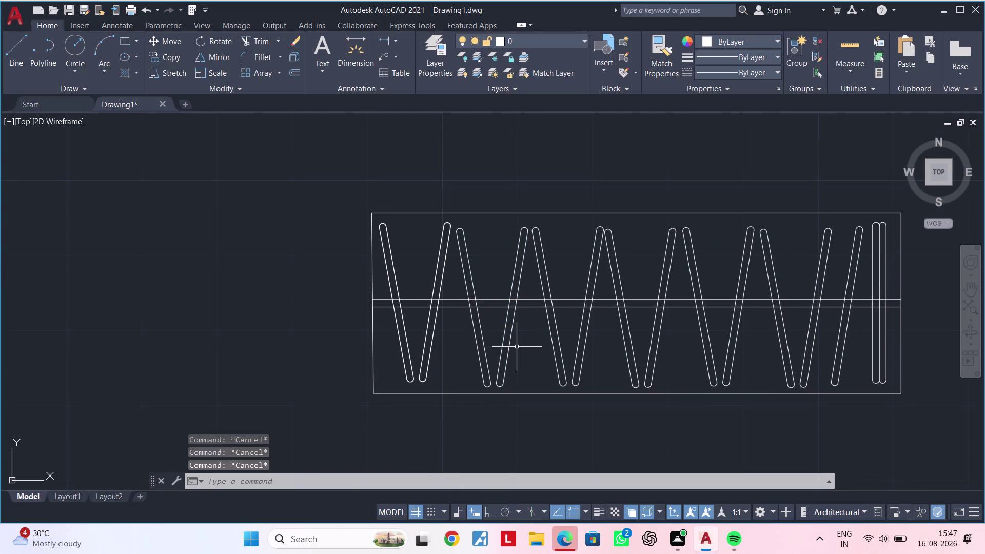
click(519, 285)
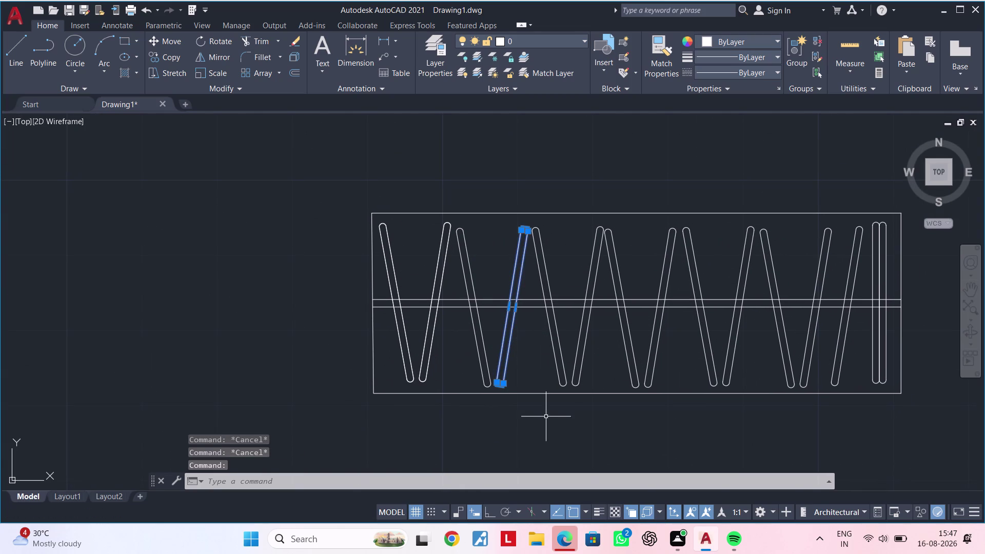
text(ro)
key(space)
click(520, 284)
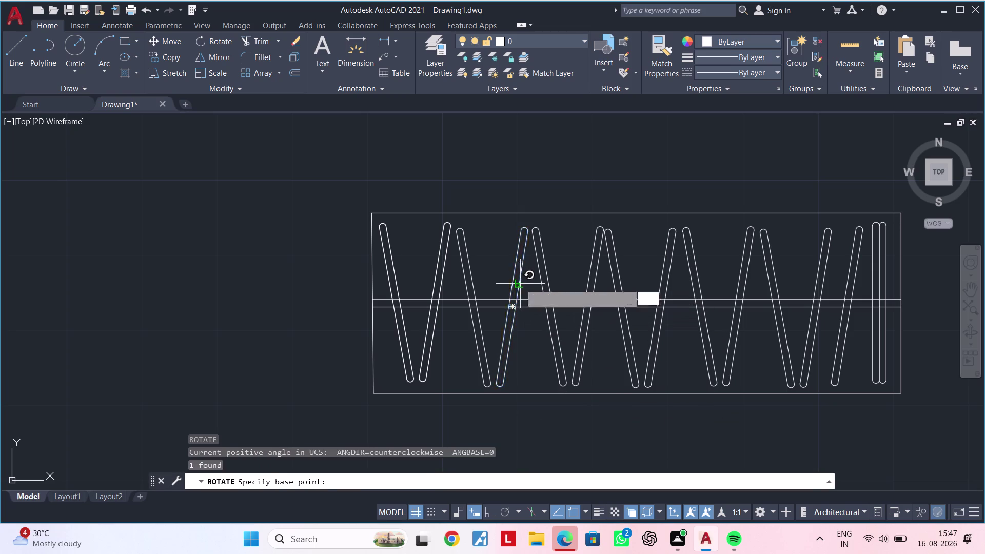
key(Escape)
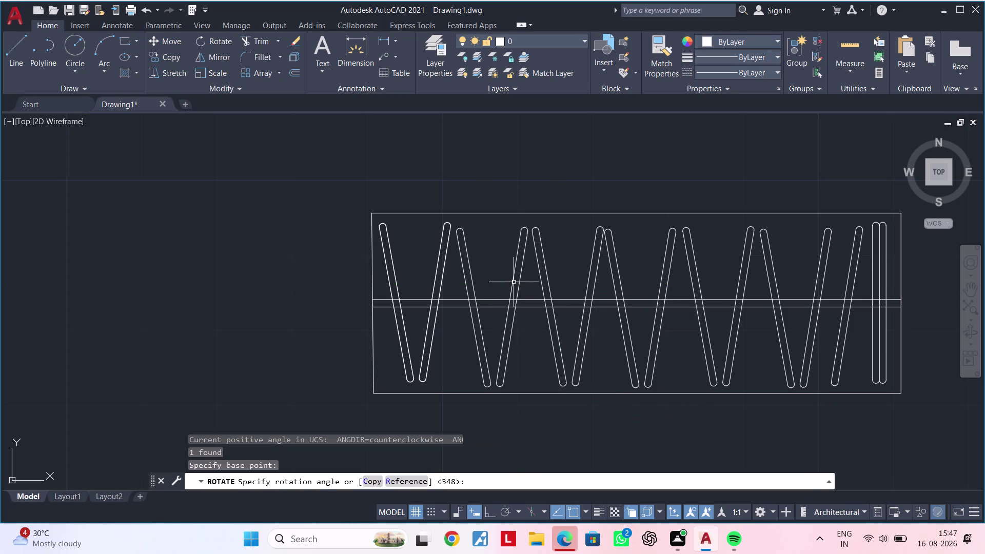
click(513, 282)
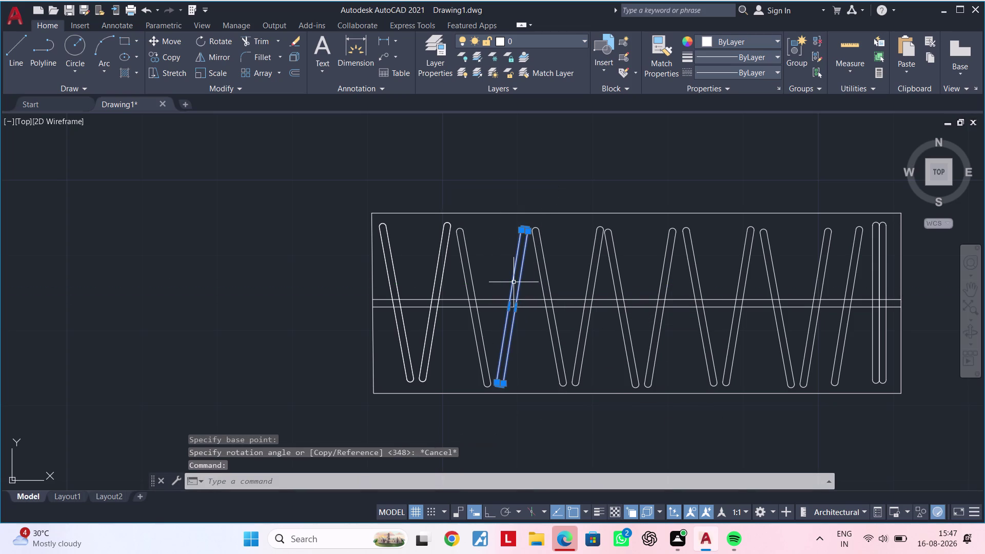
text(ro)
key(space)
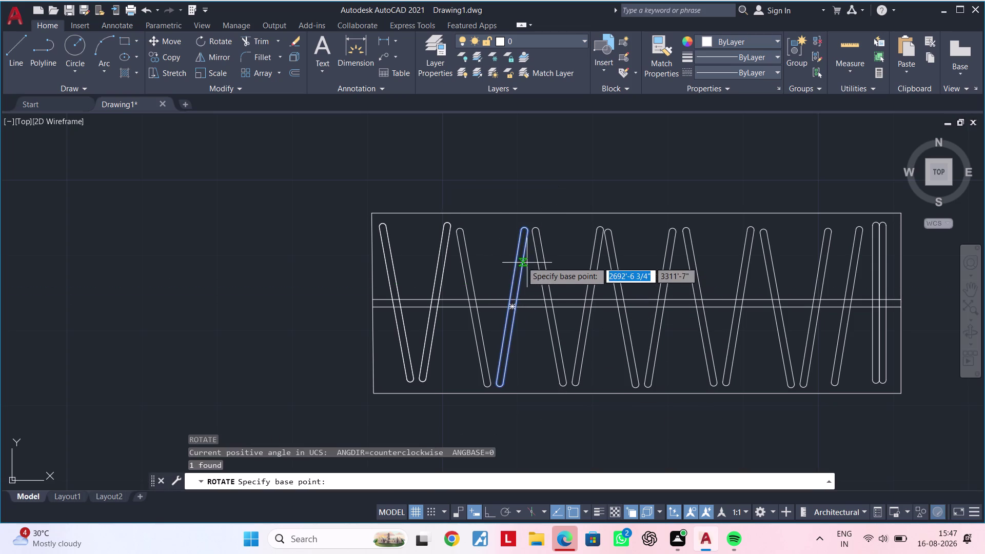
click(521, 261)
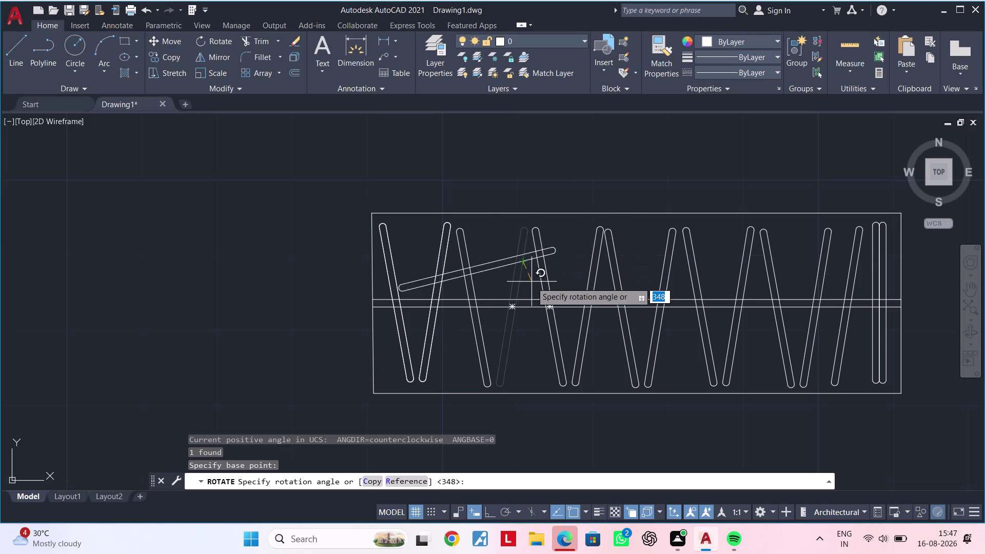
key(Escape)
key(Escape)
click(513, 286)
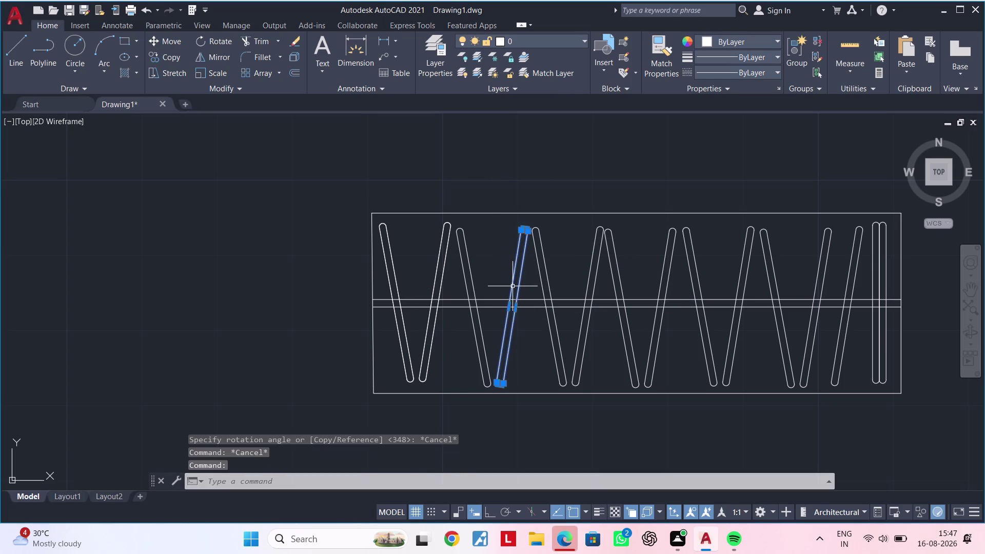
text(ro)
key(space)
click(514, 308)
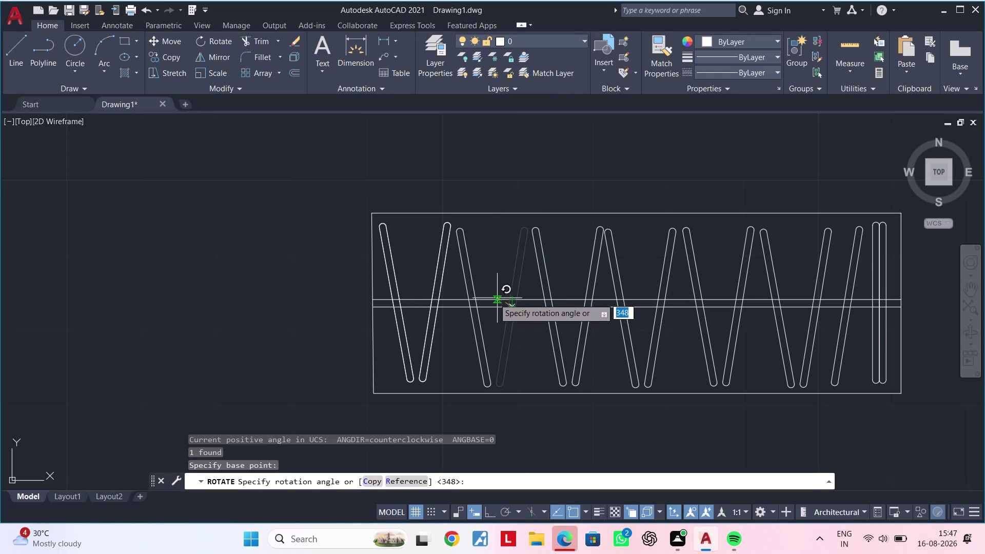
click(465, 310)
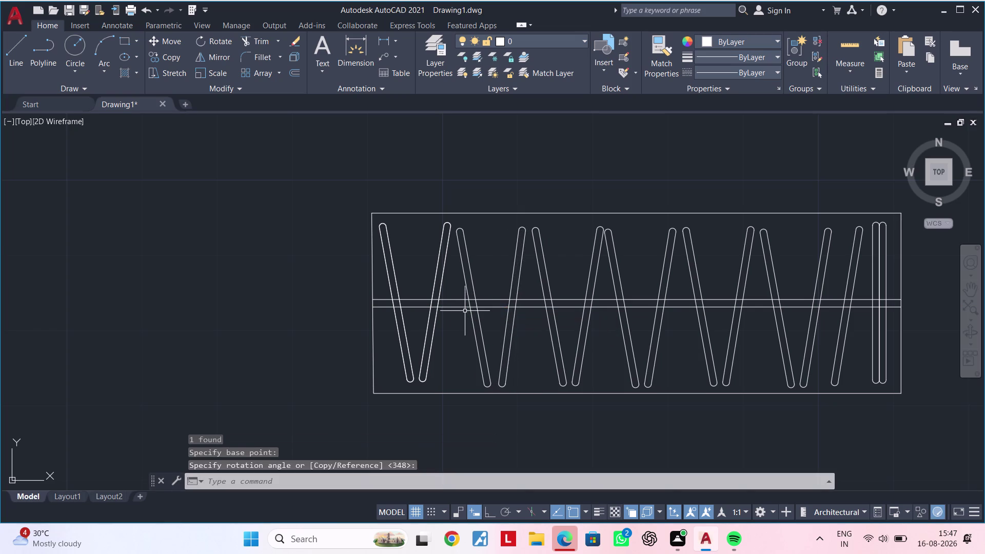
key(Escape)
key(Escape)
key(Escape)
key(Escape)
click(519, 281)
key(Escape)
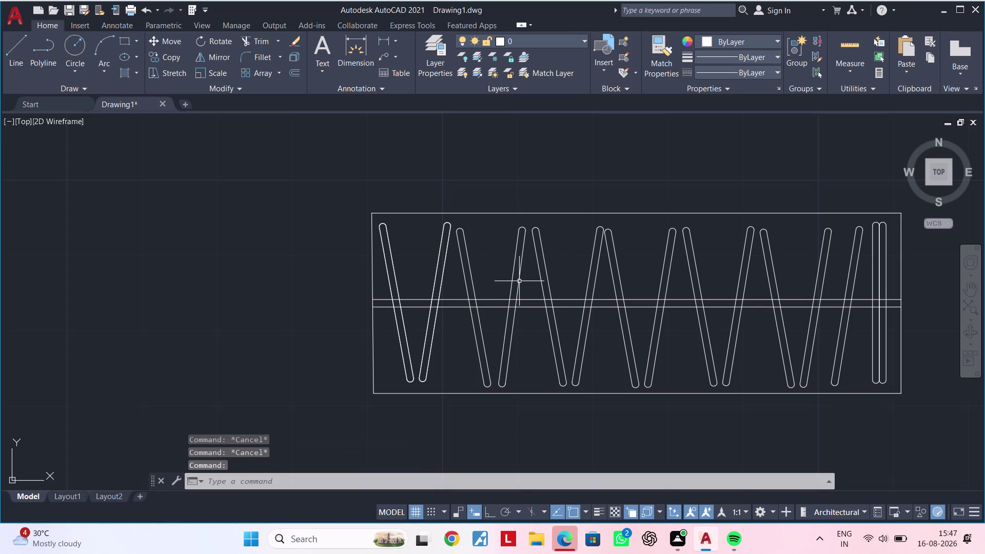
key(Escape)
scroll(down, 3)
key(Escape)
key(Escape)
scroll(down, 3)
middle_drag(531, 333, 473, 336)
scroll(down, 3)
scroll(down, 3)
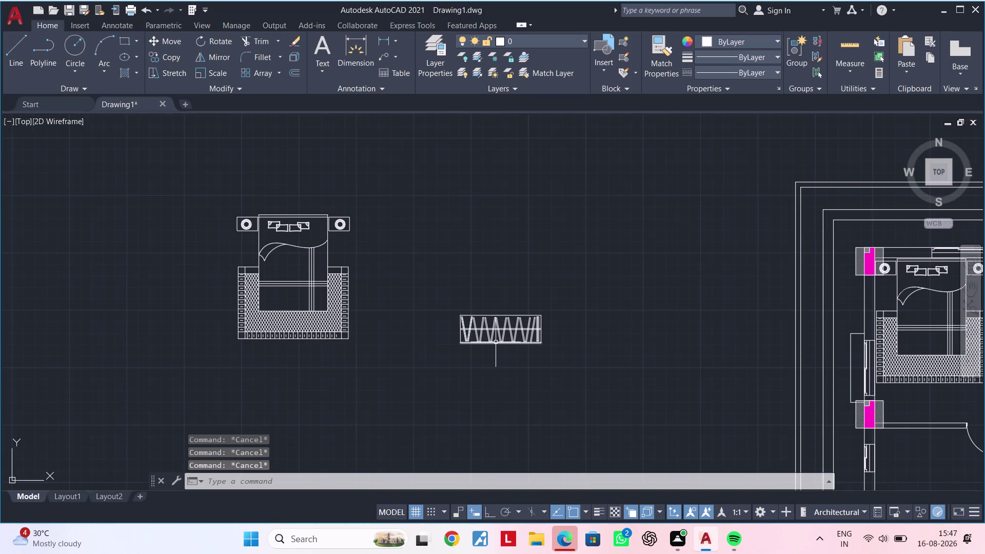
middle_drag(485, 343, 465, 350)
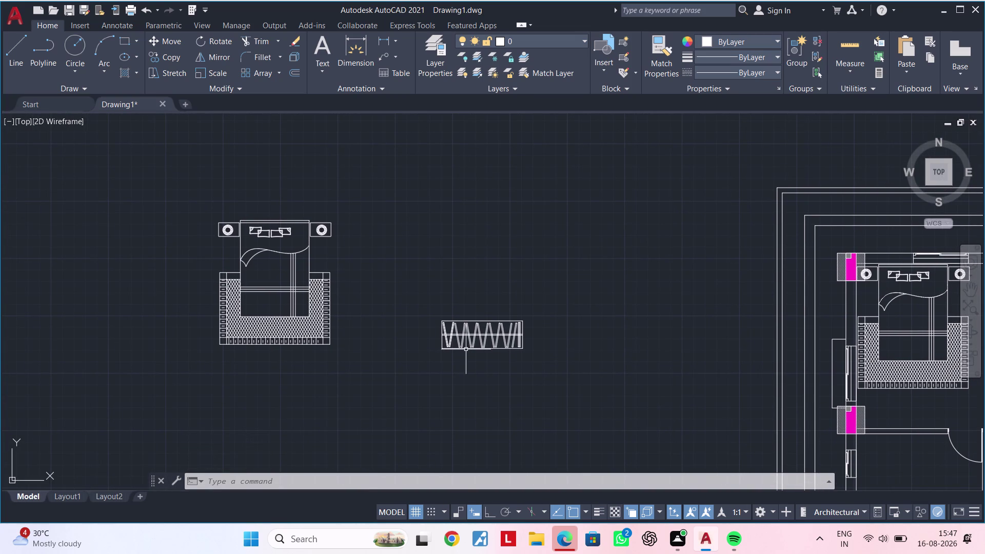
scroll(up, 3)
scroll(up, 3)
middle_drag(425, 340, 493, 331)
scroll(up, 3)
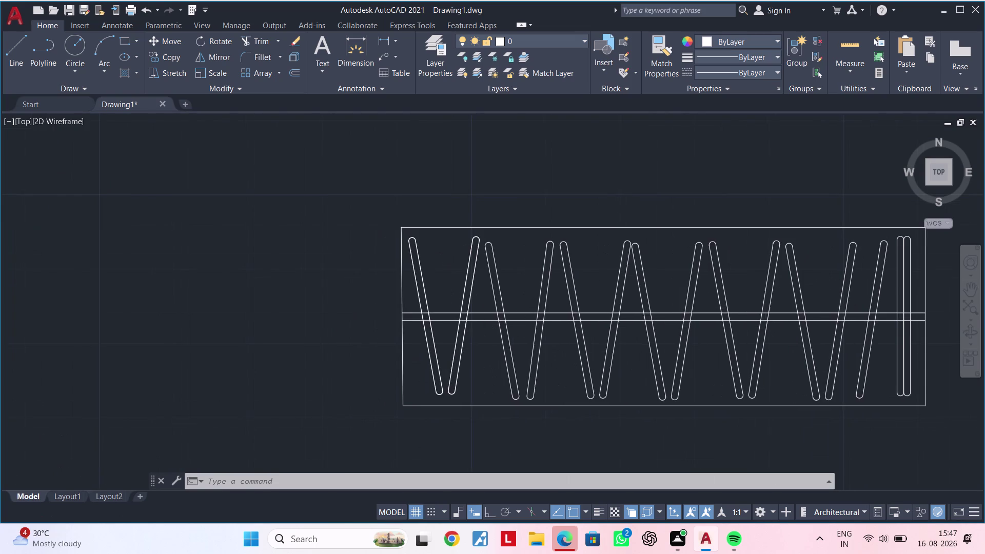